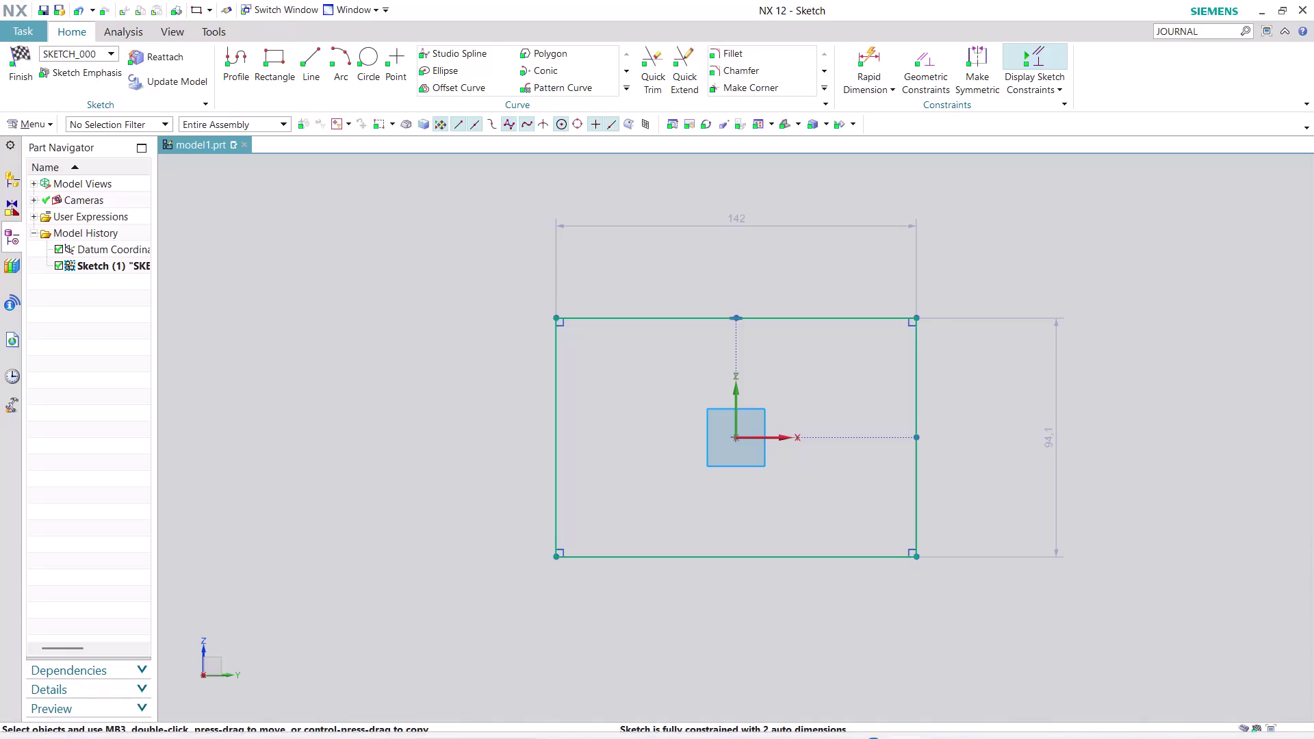
Change the rectangle's width dimension from 142 to 80 and its height to 60.
double_click(739, 219)
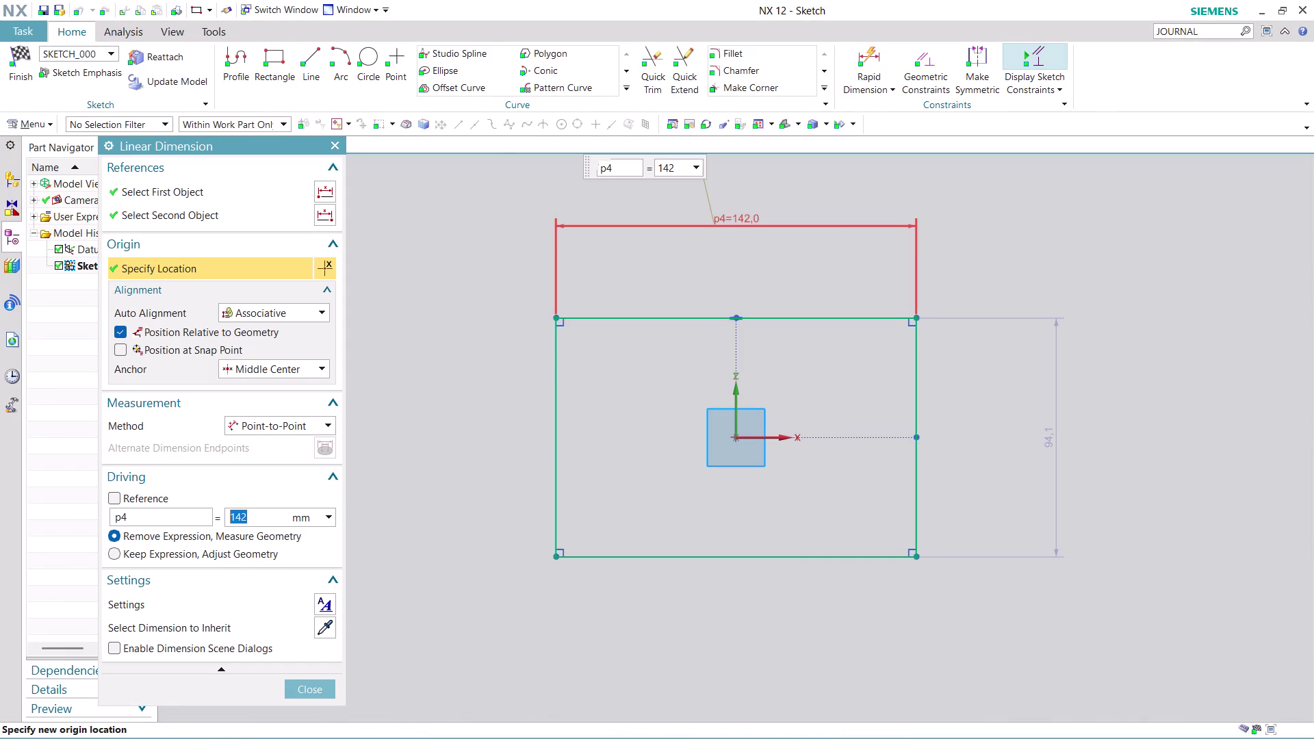
text(80)
key(Return)
double_click(978, 444)
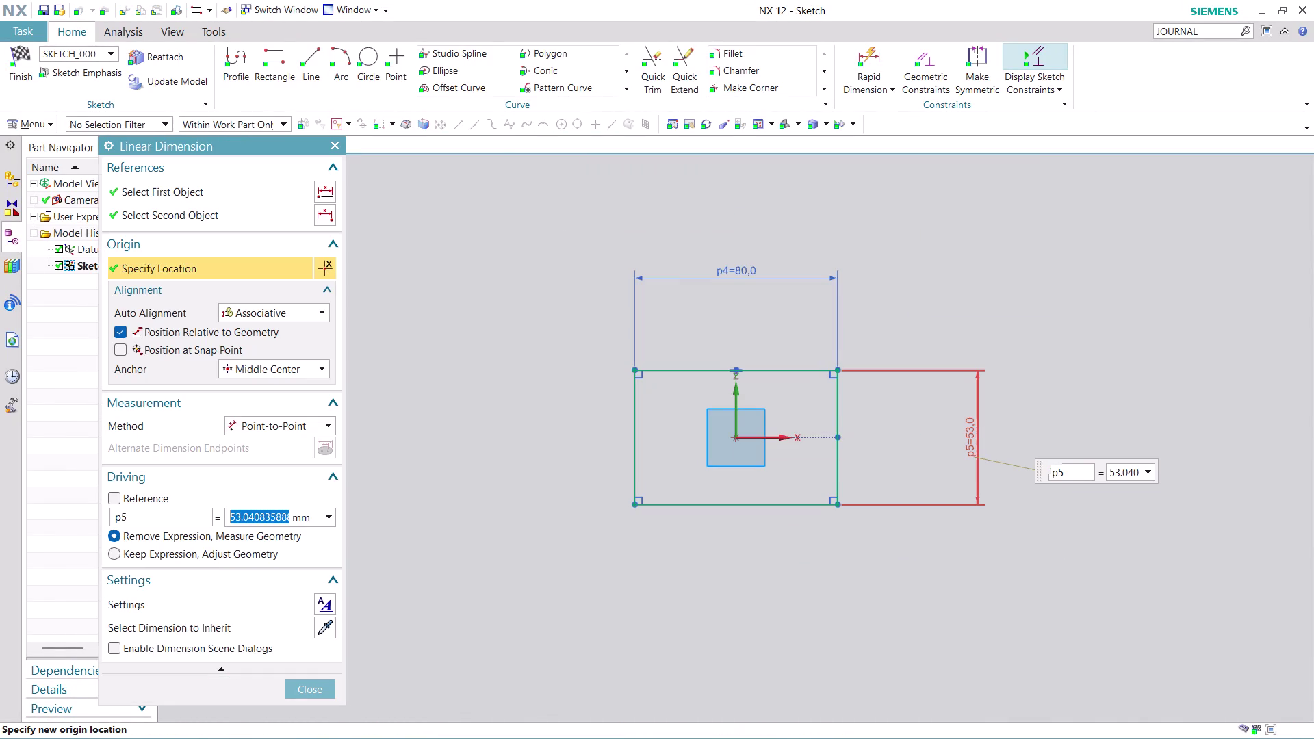
text(60)
key(Return)
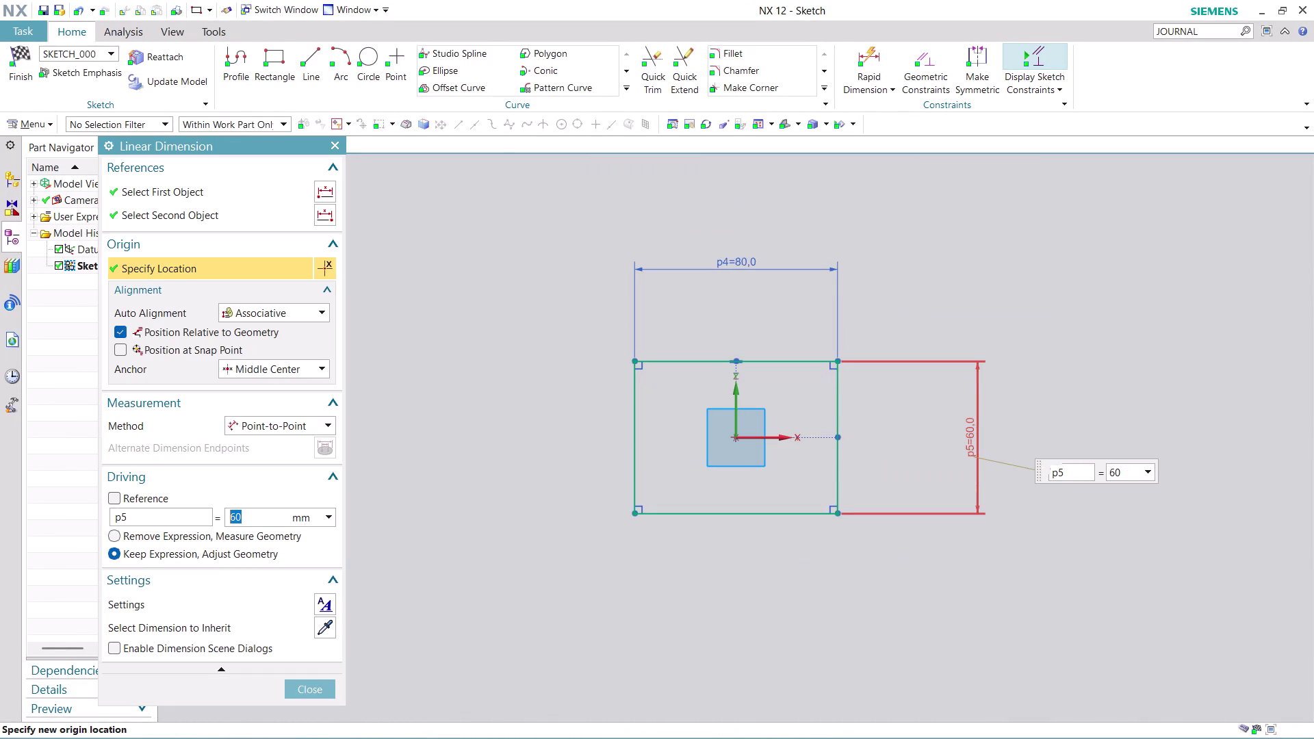
click(324, 692)
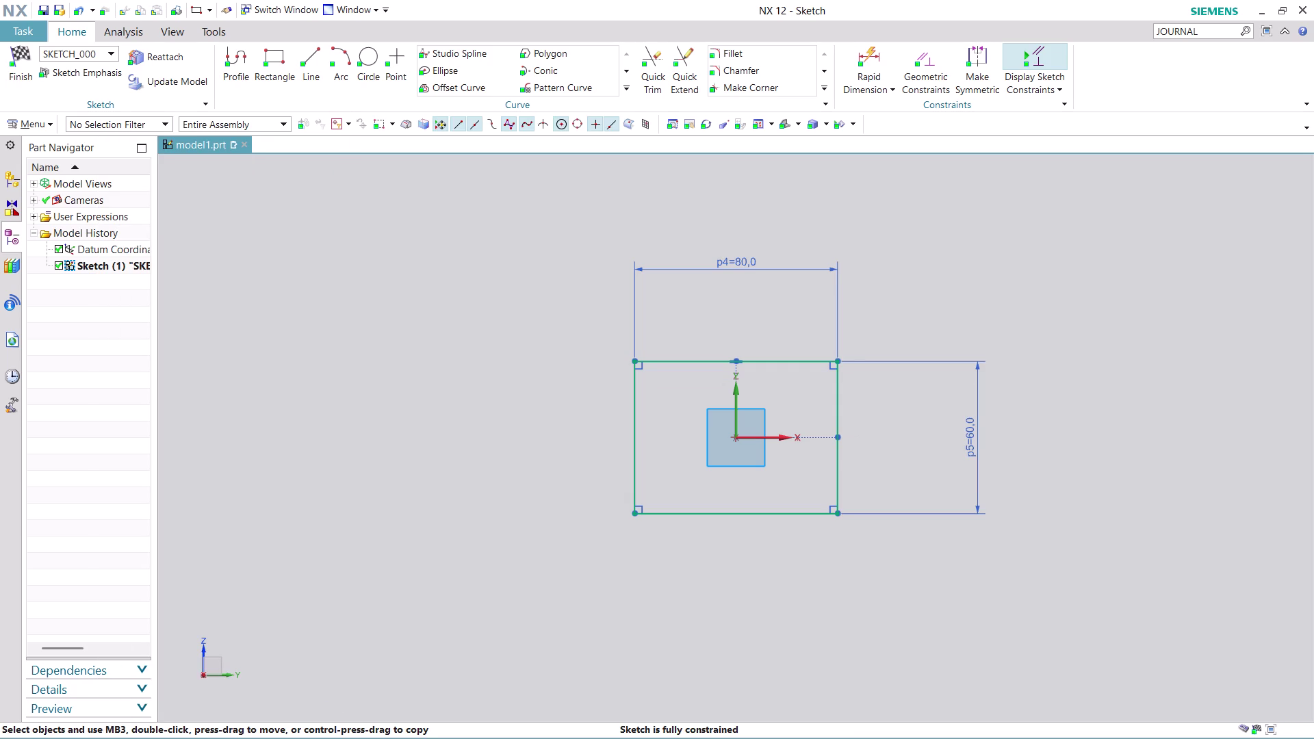
click(741, 56)
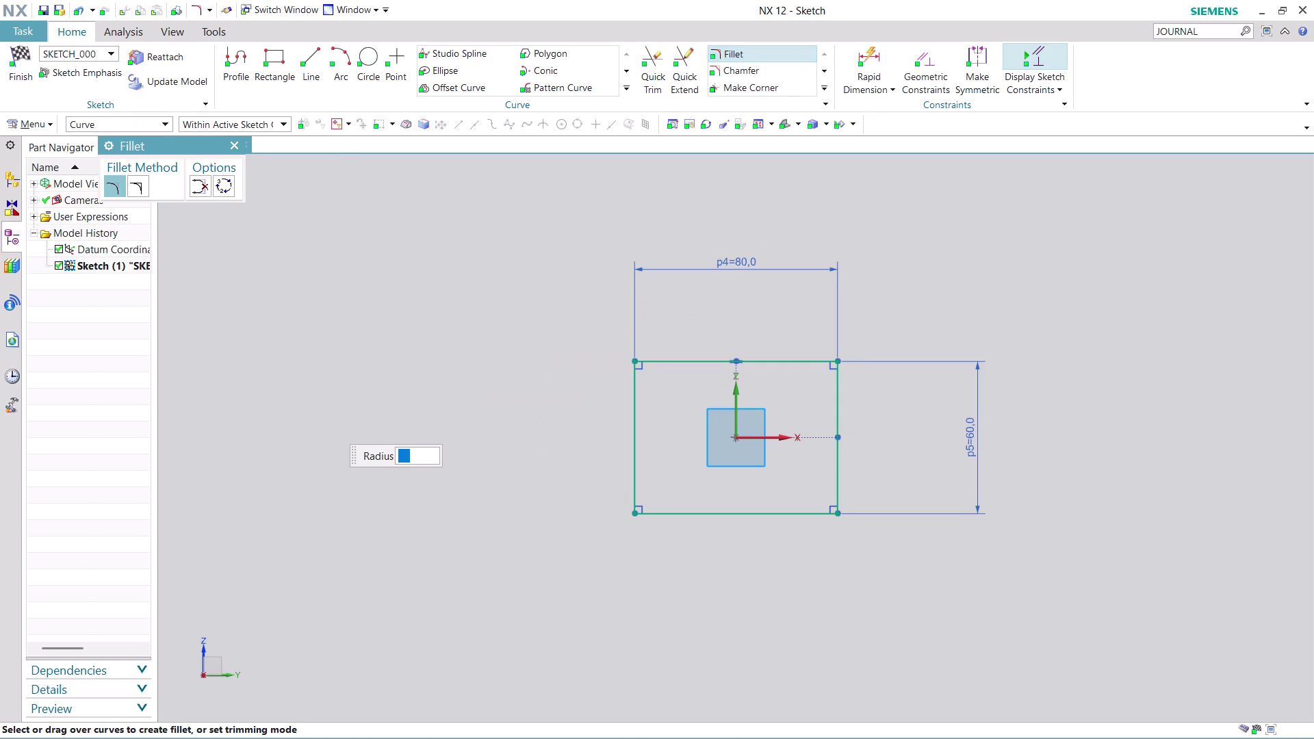
Fillet the four rectangle corners with radius 29 by picking adjacent edge pairs.
text(29)
key(Return)
click(675, 364)
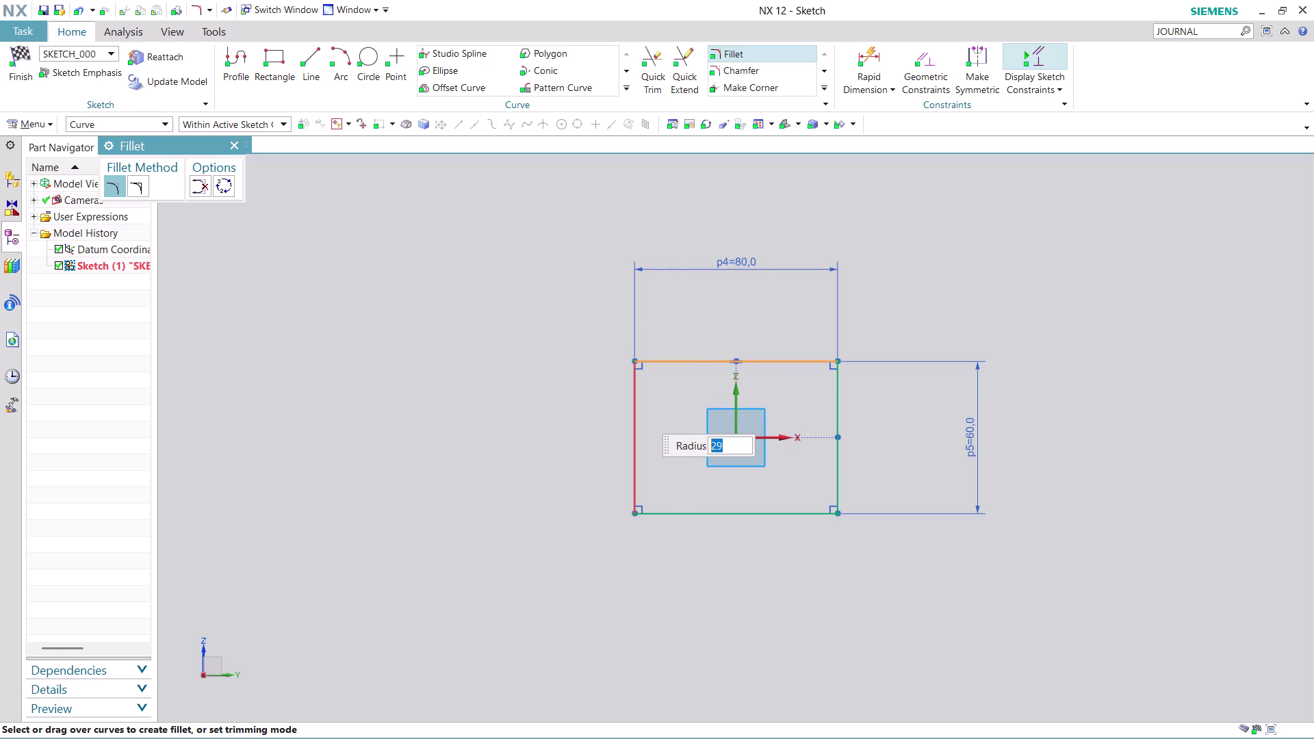
click(640, 412)
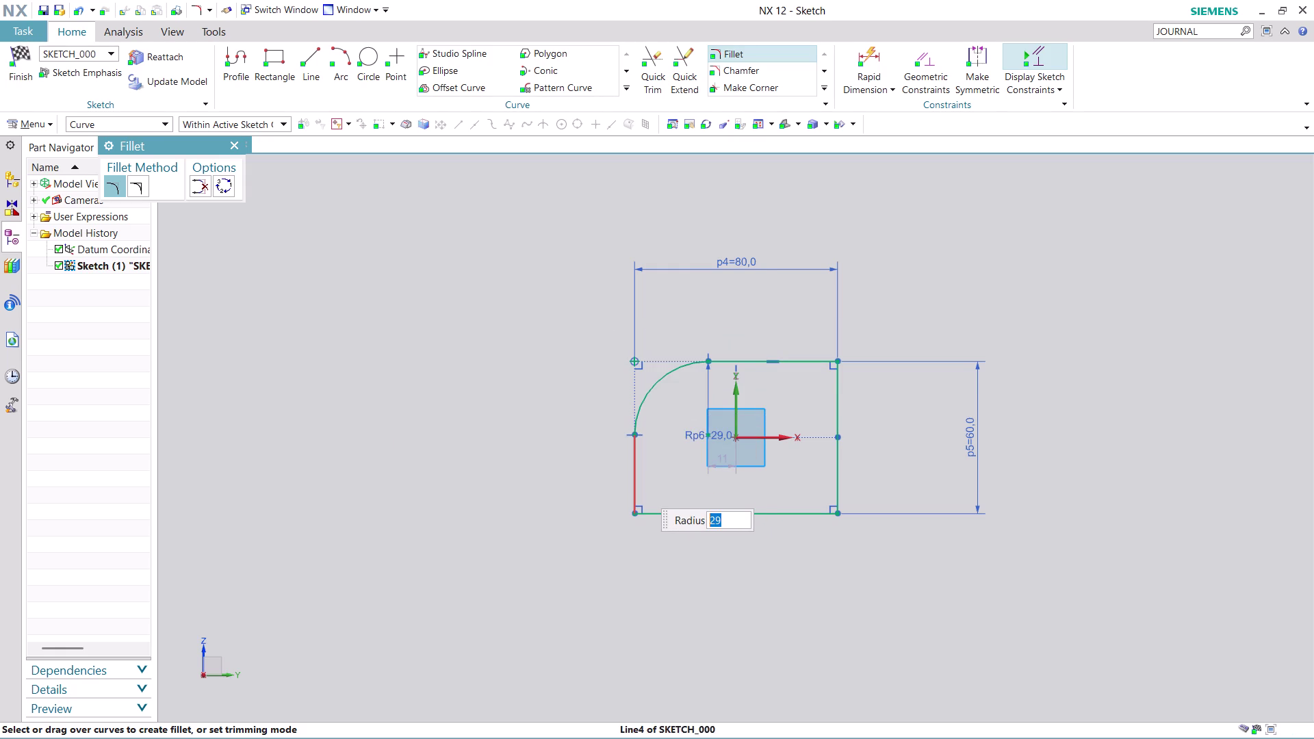
click(639, 486)
click(683, 512)
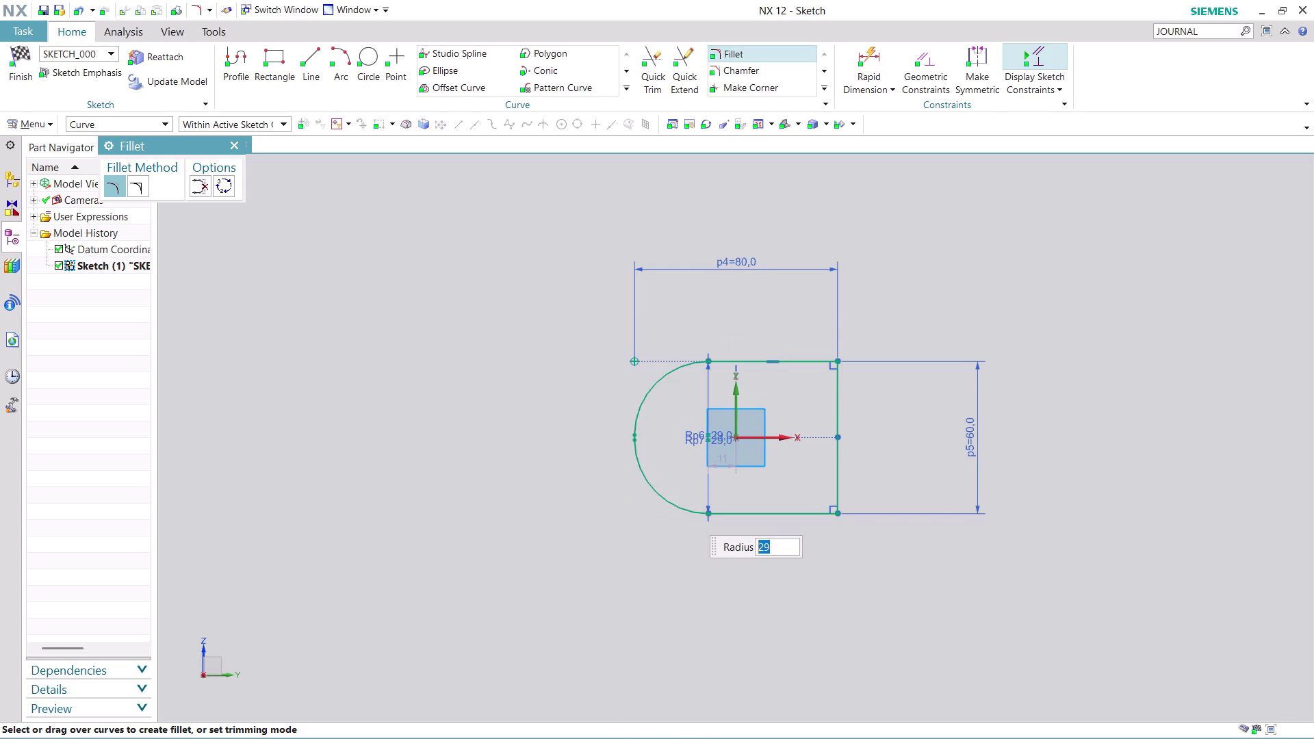
click(805, 521)
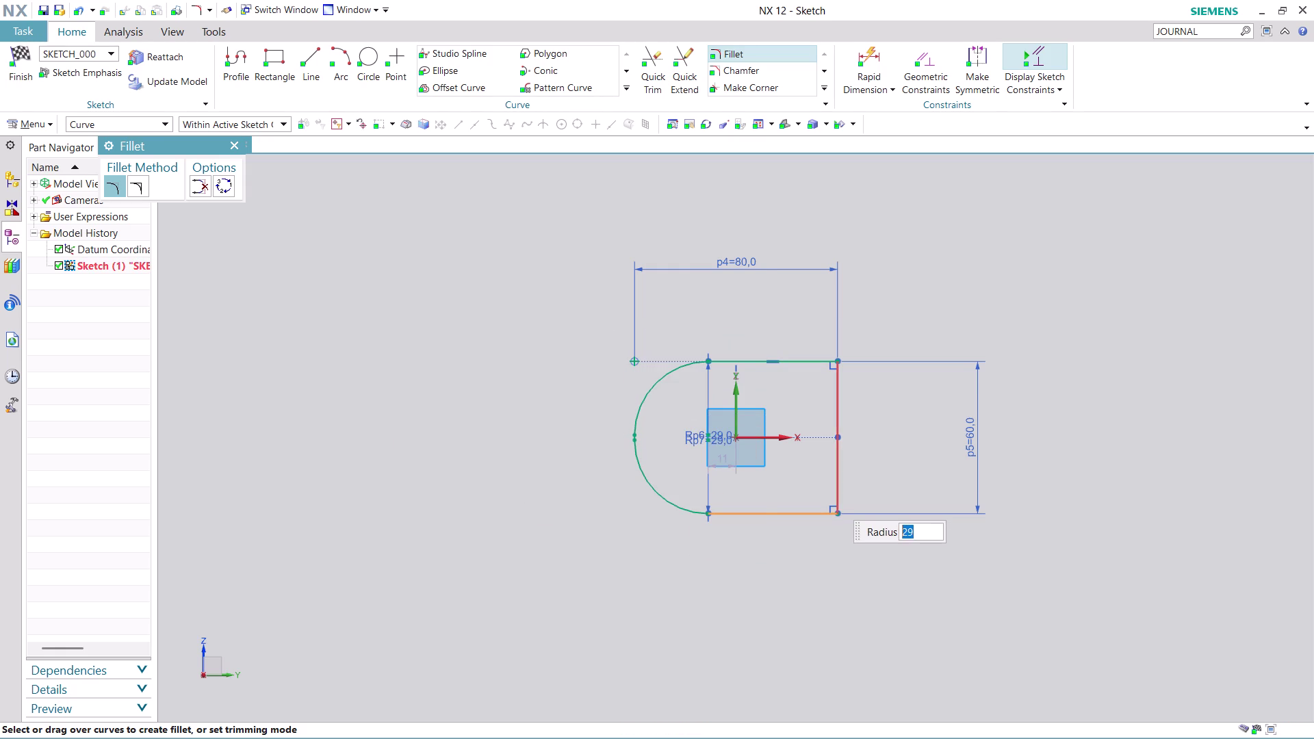
click(838, 489)
click(805, 363)
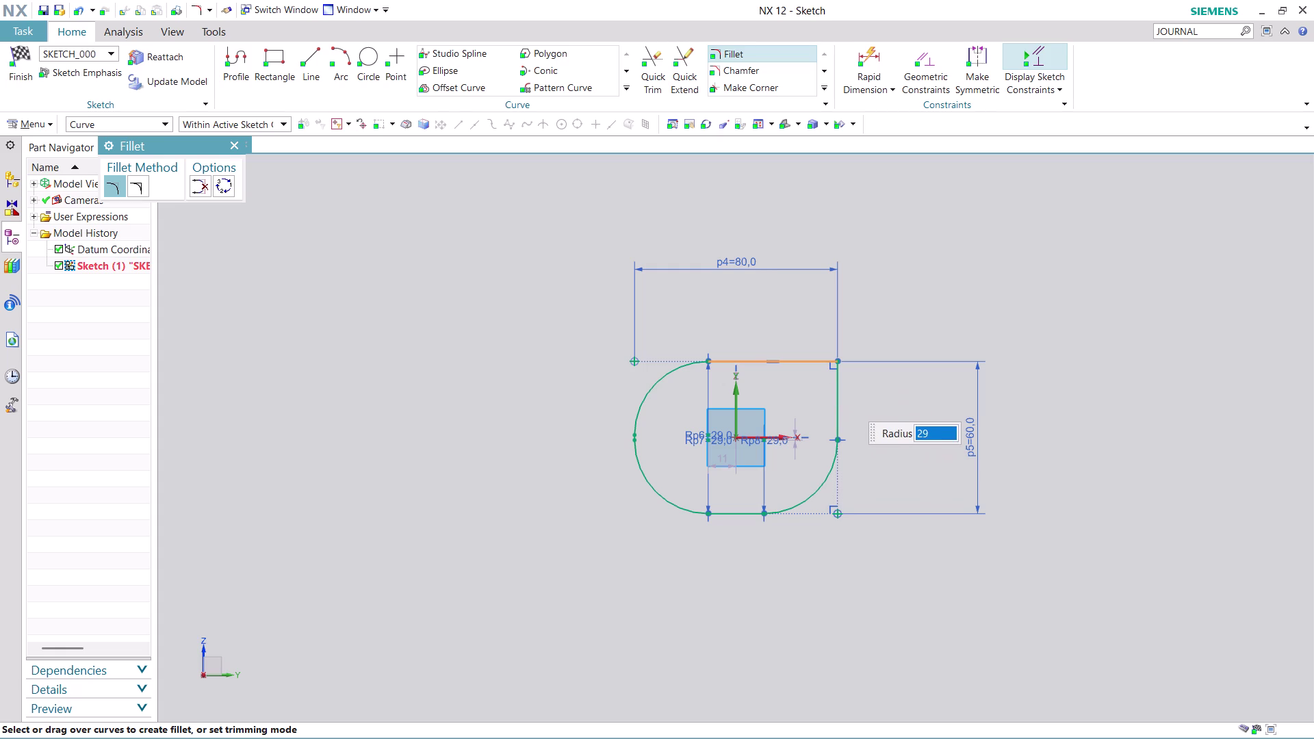
click(841, 400)
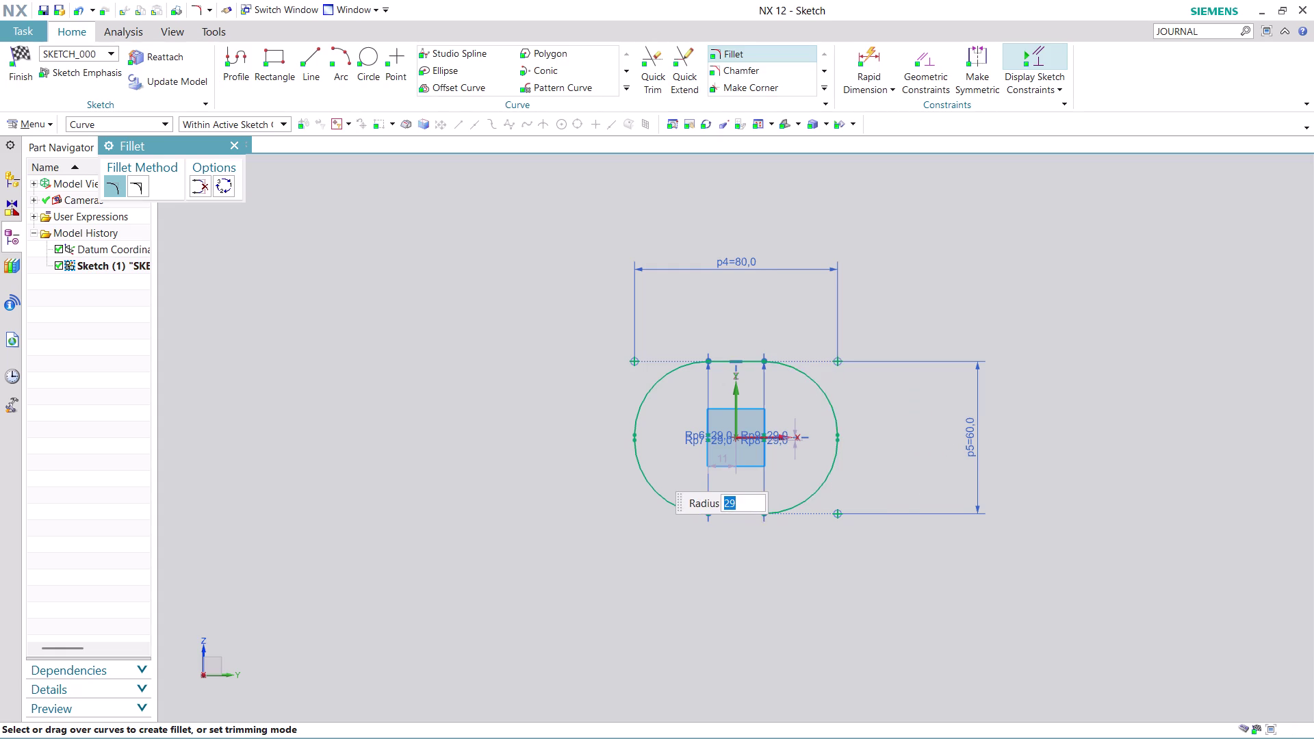
Exit the fillet tool and zoom around to inspect the slot shape.
scroll(up, 3)
scroll(up, 3)
scroll(up, 3)
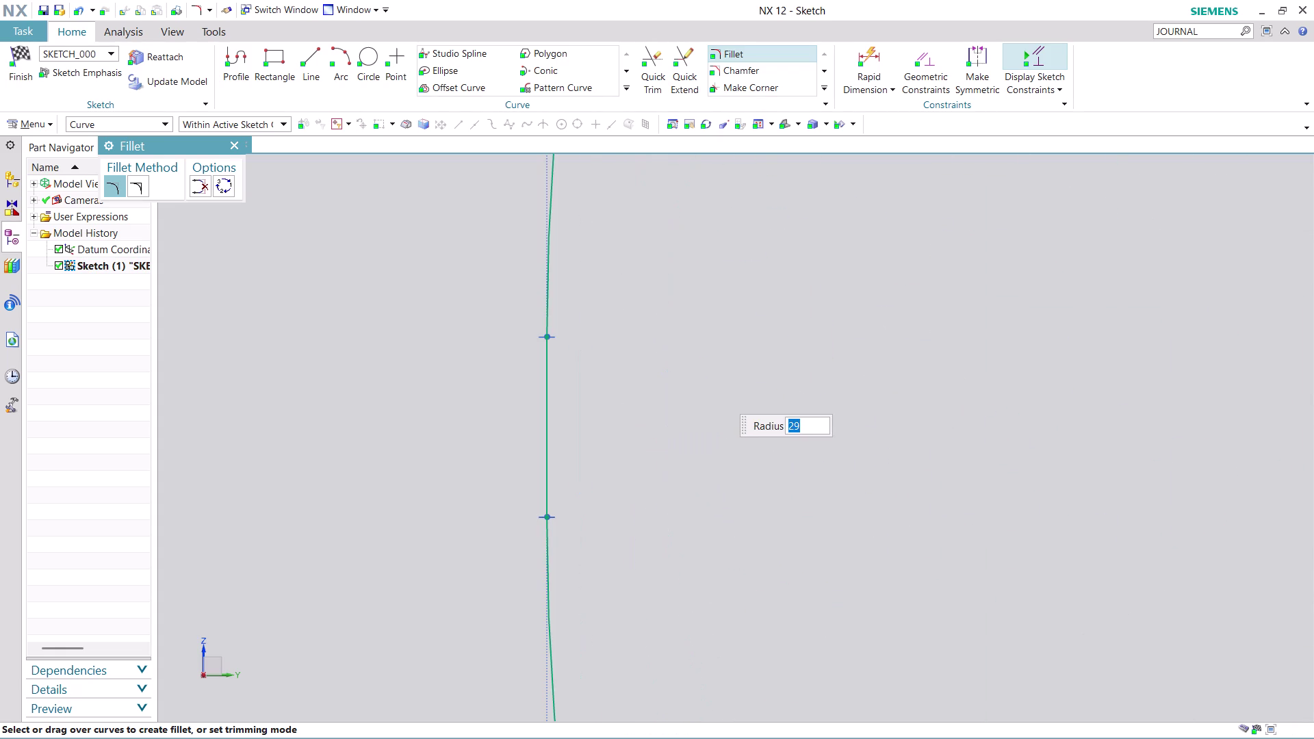
key(Escape)
scroll(up, 3)
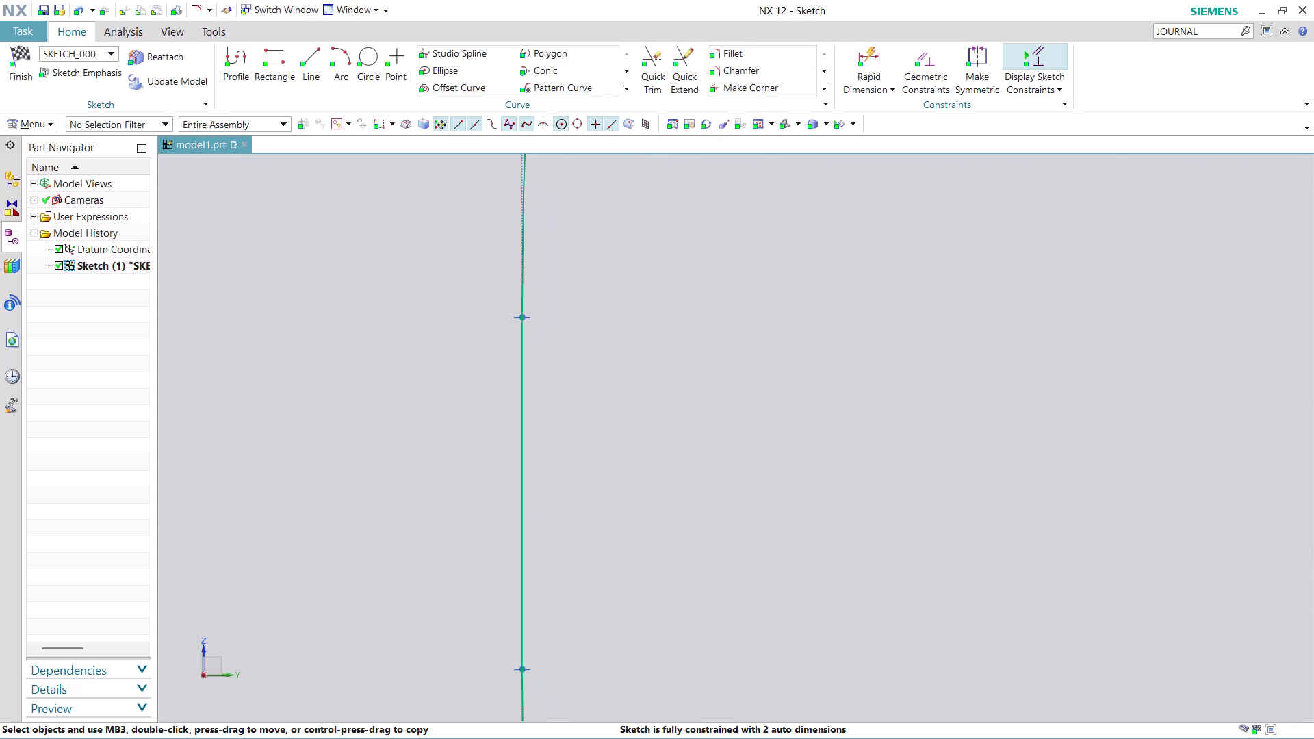
scroll(up, 3)
scroll(up, 3)
scroll(down, 3)
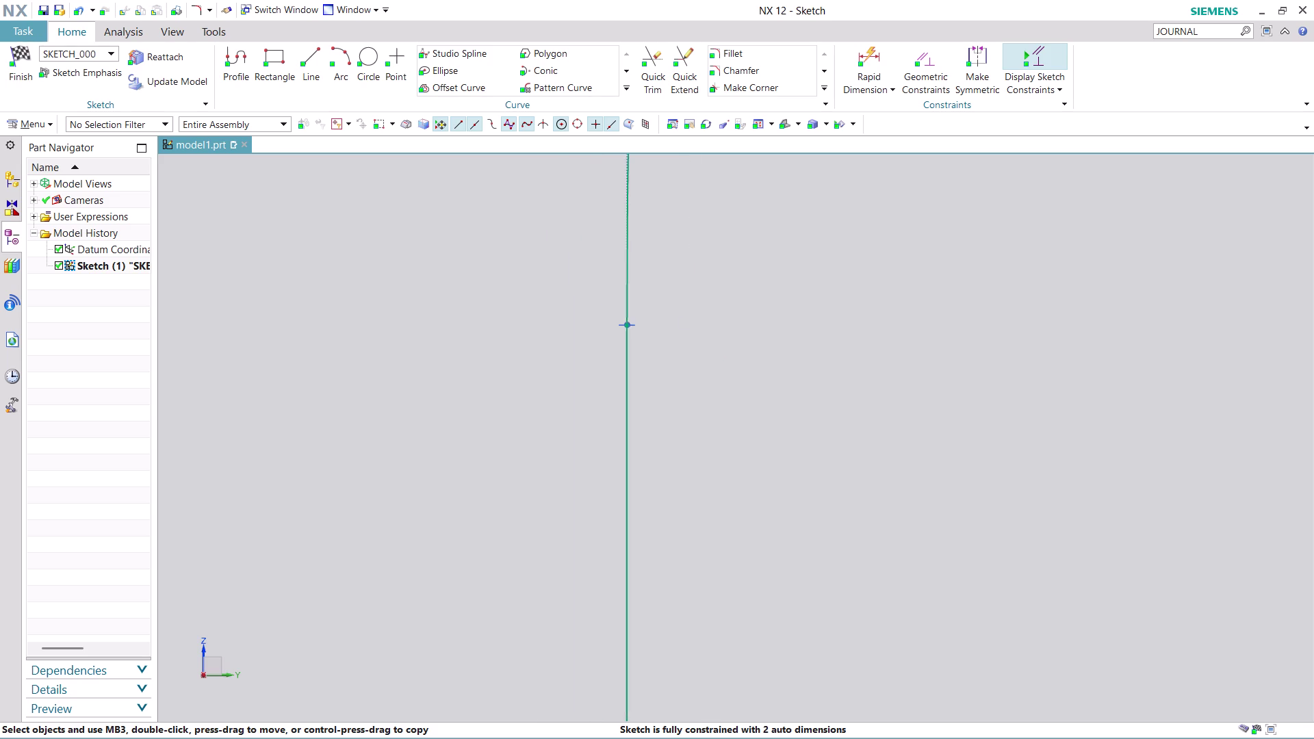
scroll(down, 3)
scroll(down, 3)
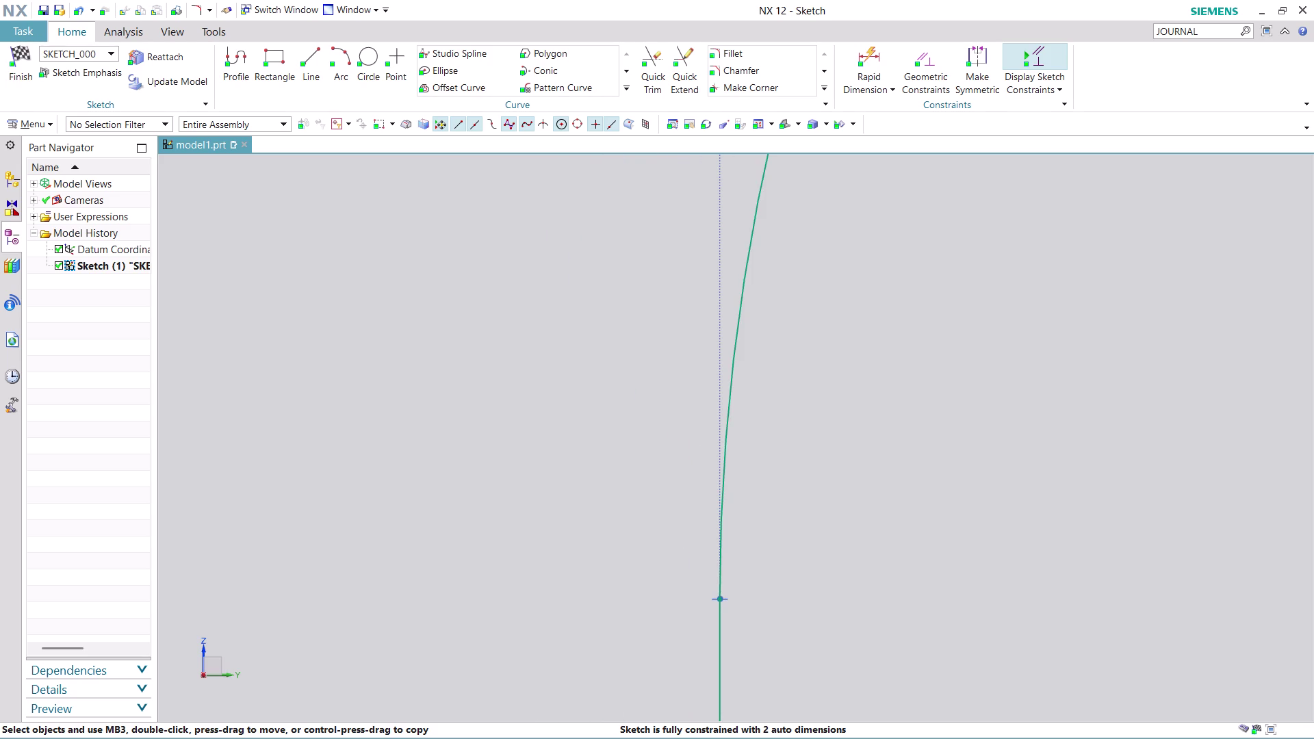
scroll(down, 3)
scroll(down, 3)
scroll(up, 3)
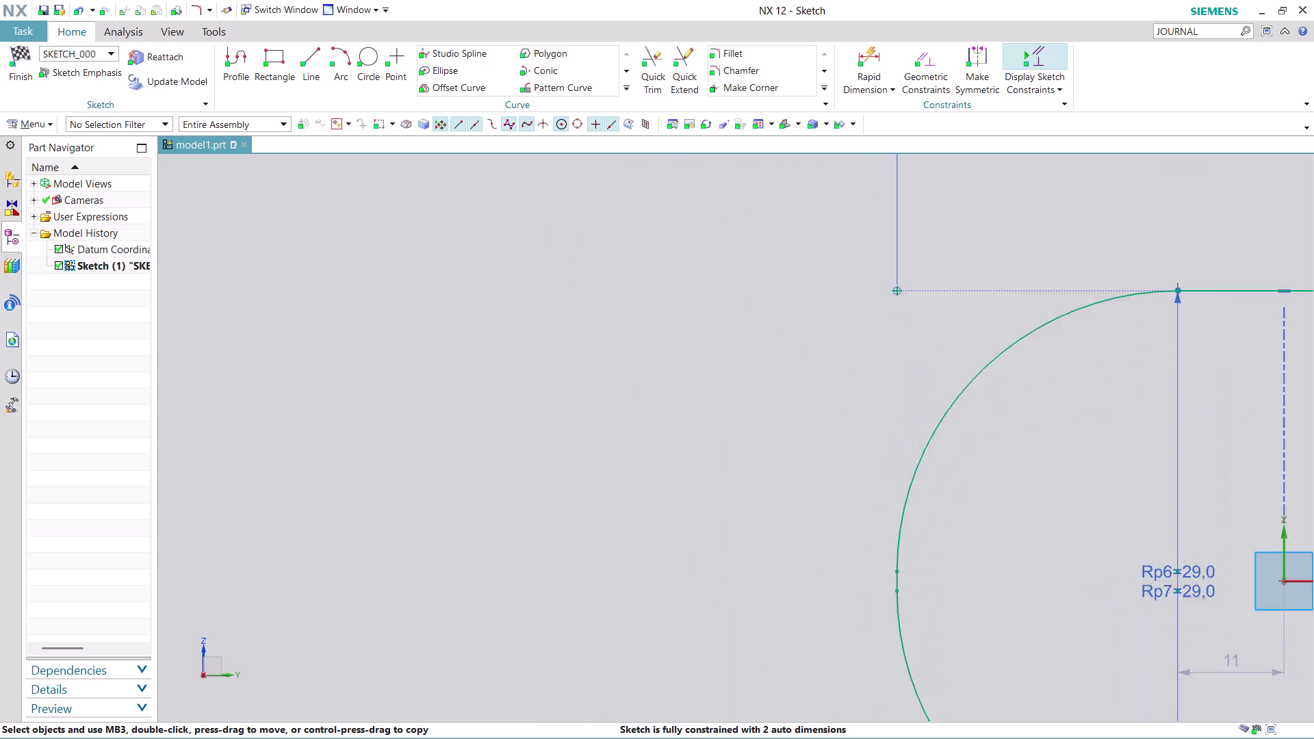
scroll(up, 3)
scroll(up, 3)
scroll(up, 3)
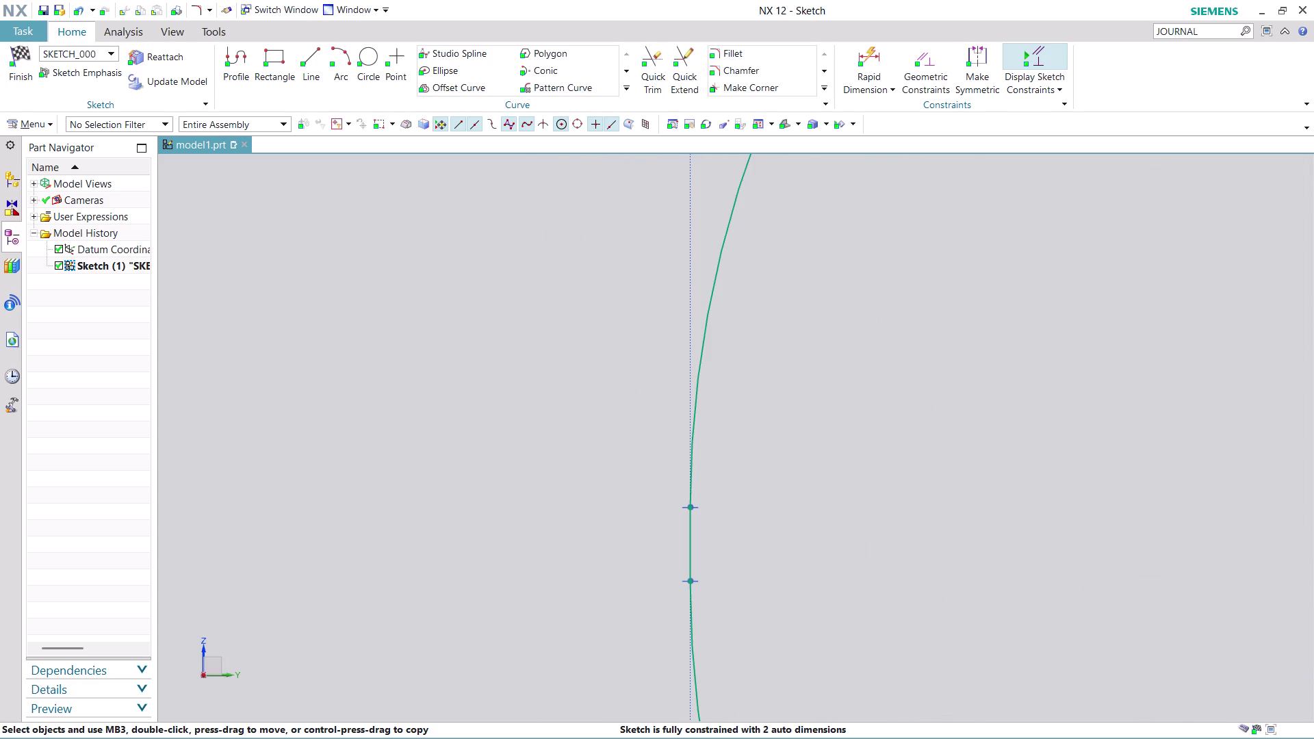
Make the short straight edges tangent to their neighbouring arcs, dismissing duplicate-constraint messages.
click(914, 60)
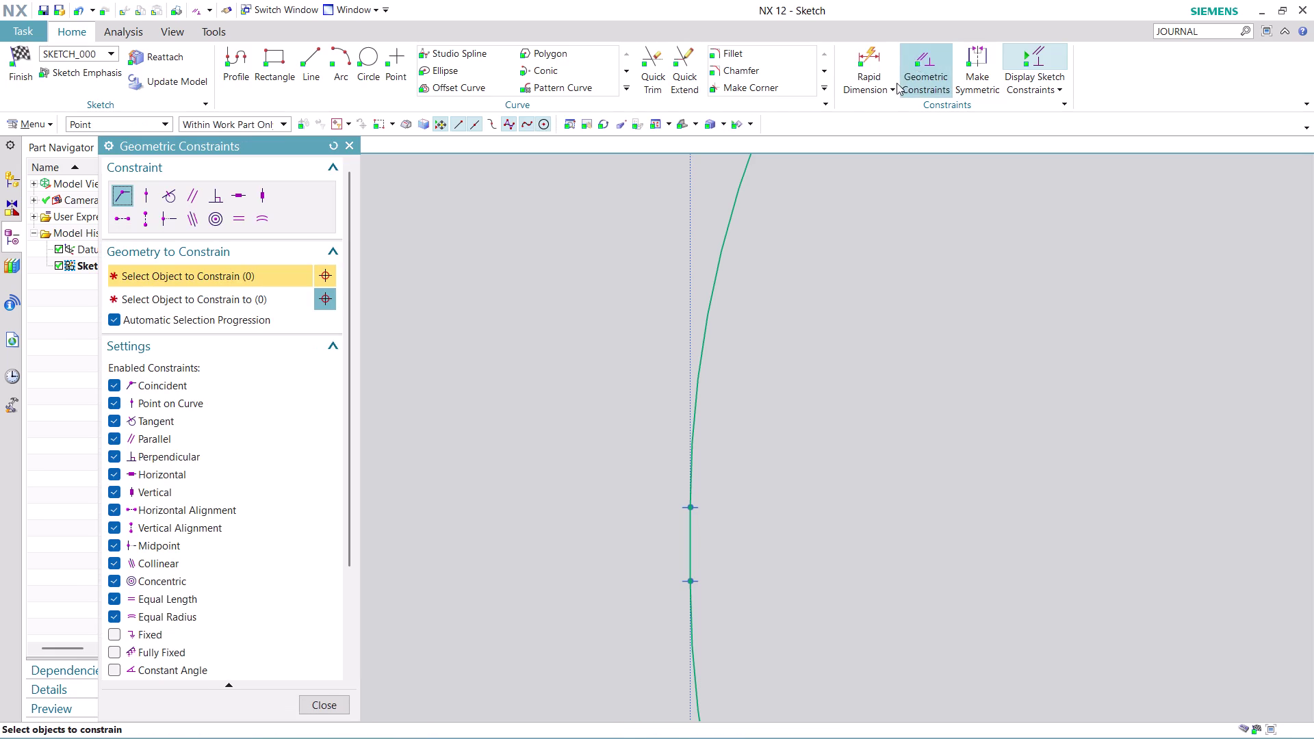
click(167, 197)
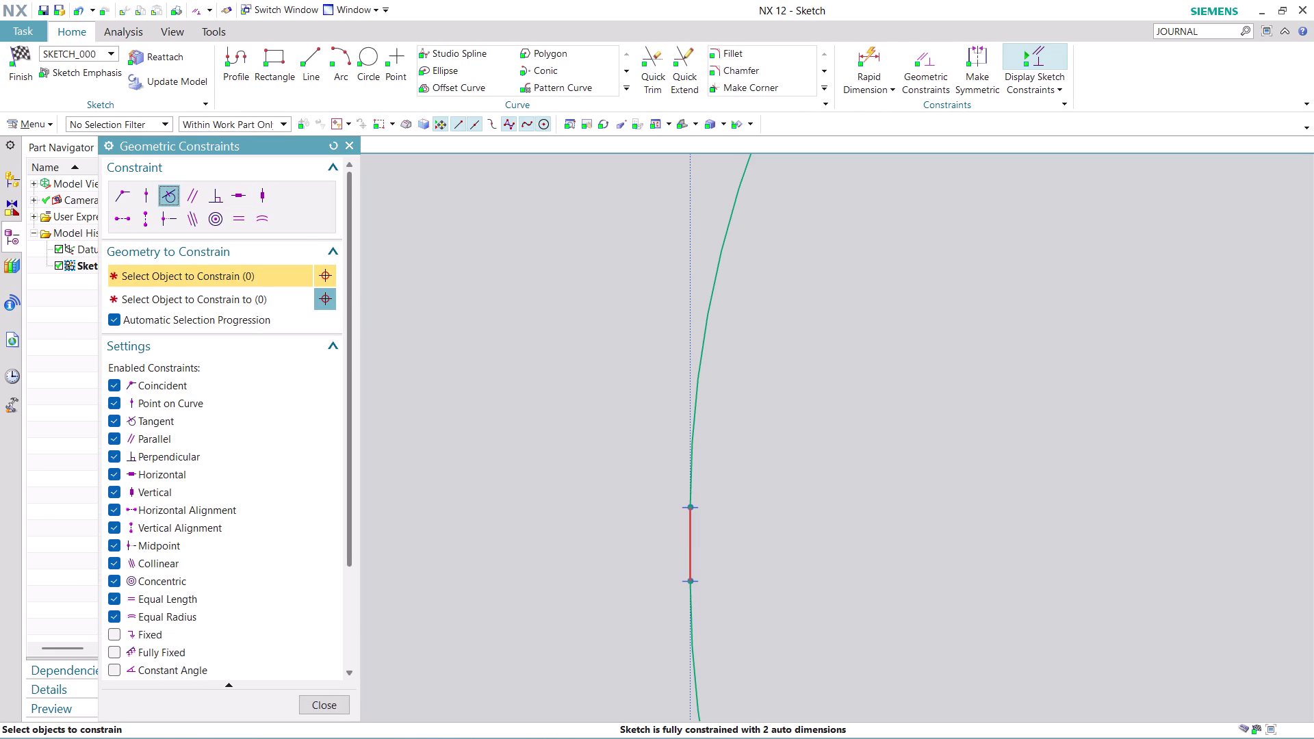
click(694, 542)
click(689, 438)
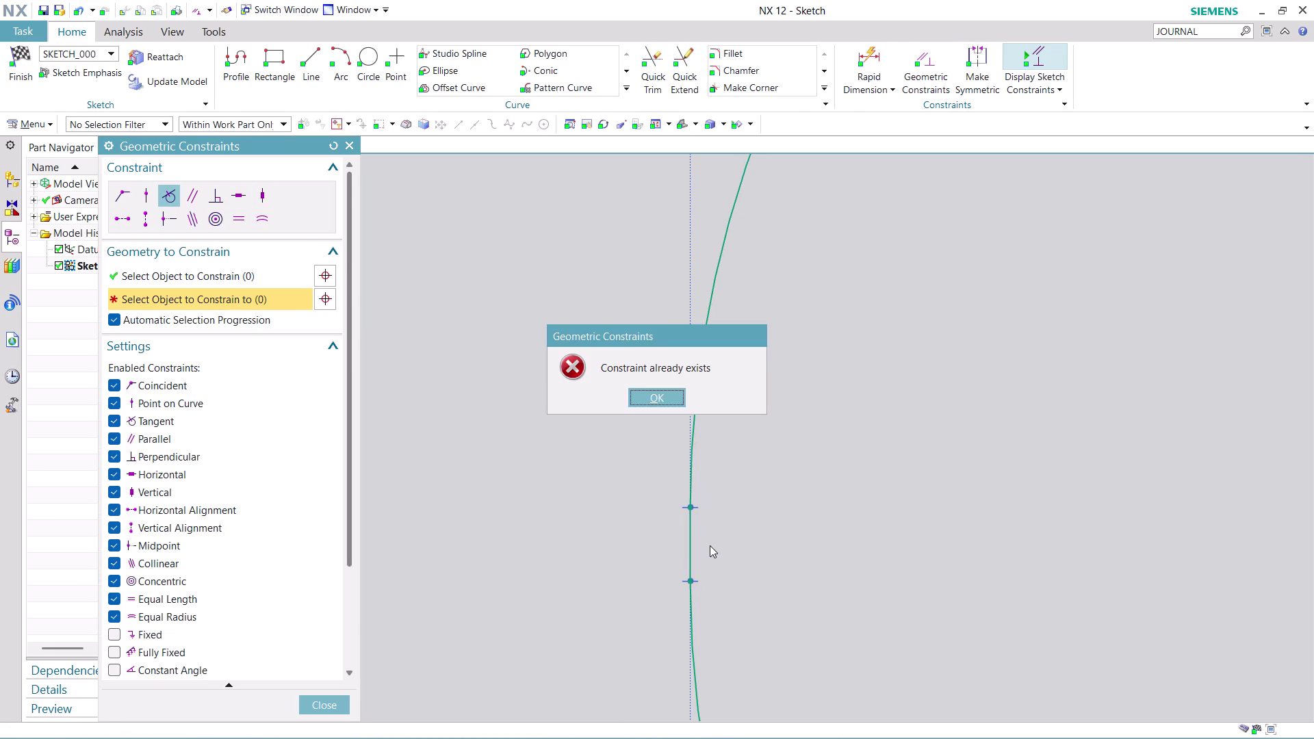
click(662, 406)
click(688, 630)
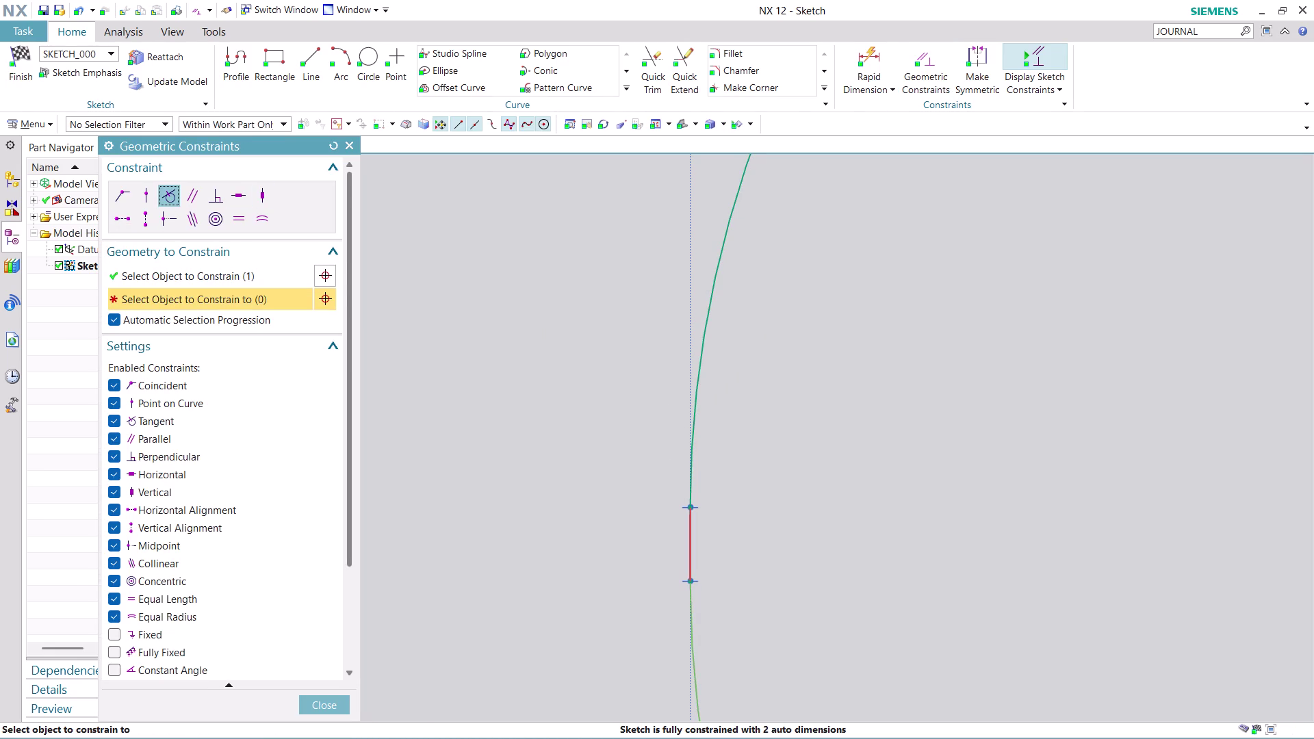
click(688, 559)
click(661, 401)
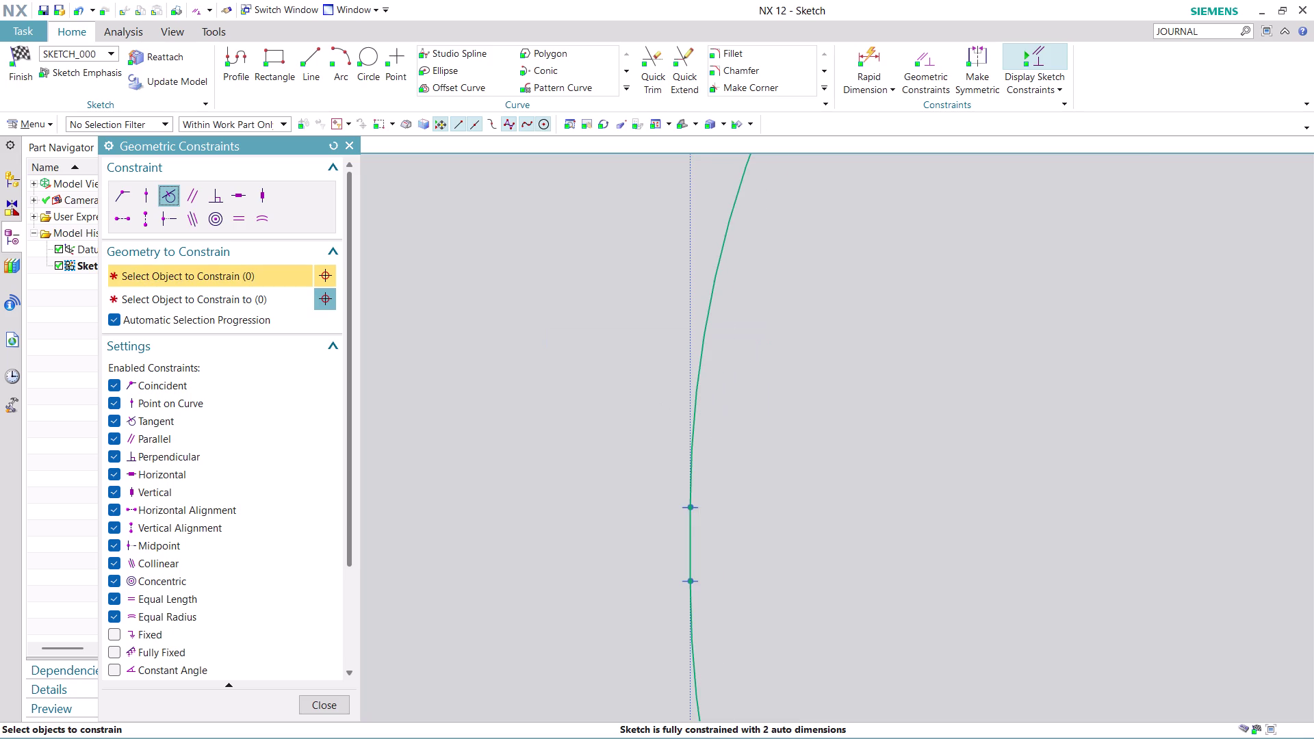
Constrain the bottom straight edge tangent to its adjacent arcs.
scroll(down, 3)
scroll(up, 3)
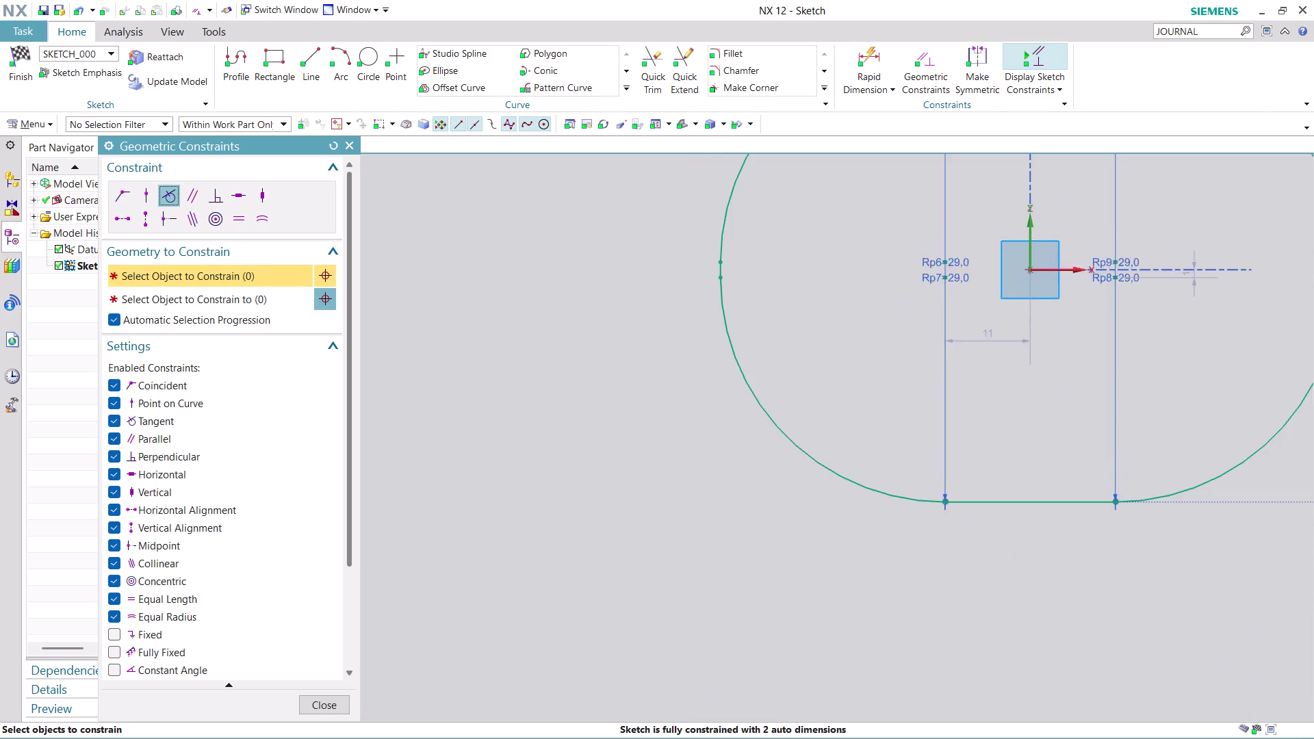
scroll(up, 3)
click(901, 475)
click(1062, 481)
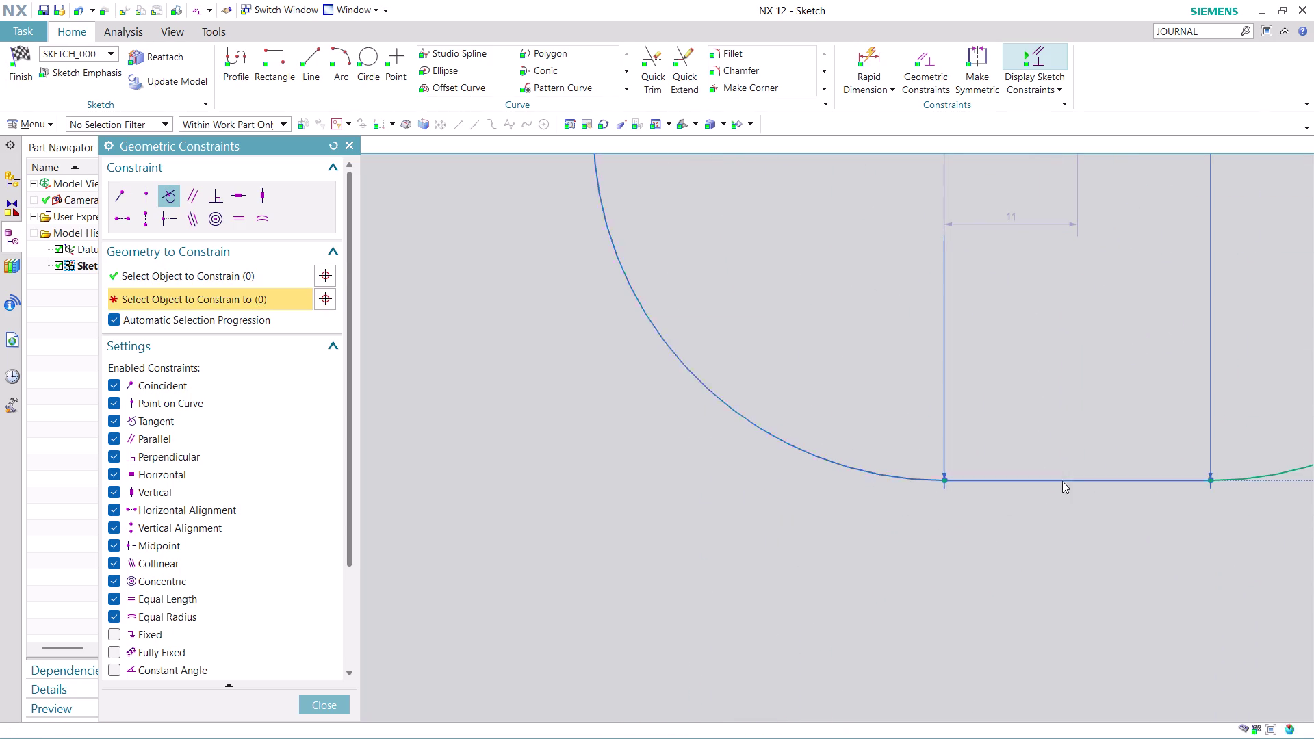
click(668, 392)
scroll(down, 3)
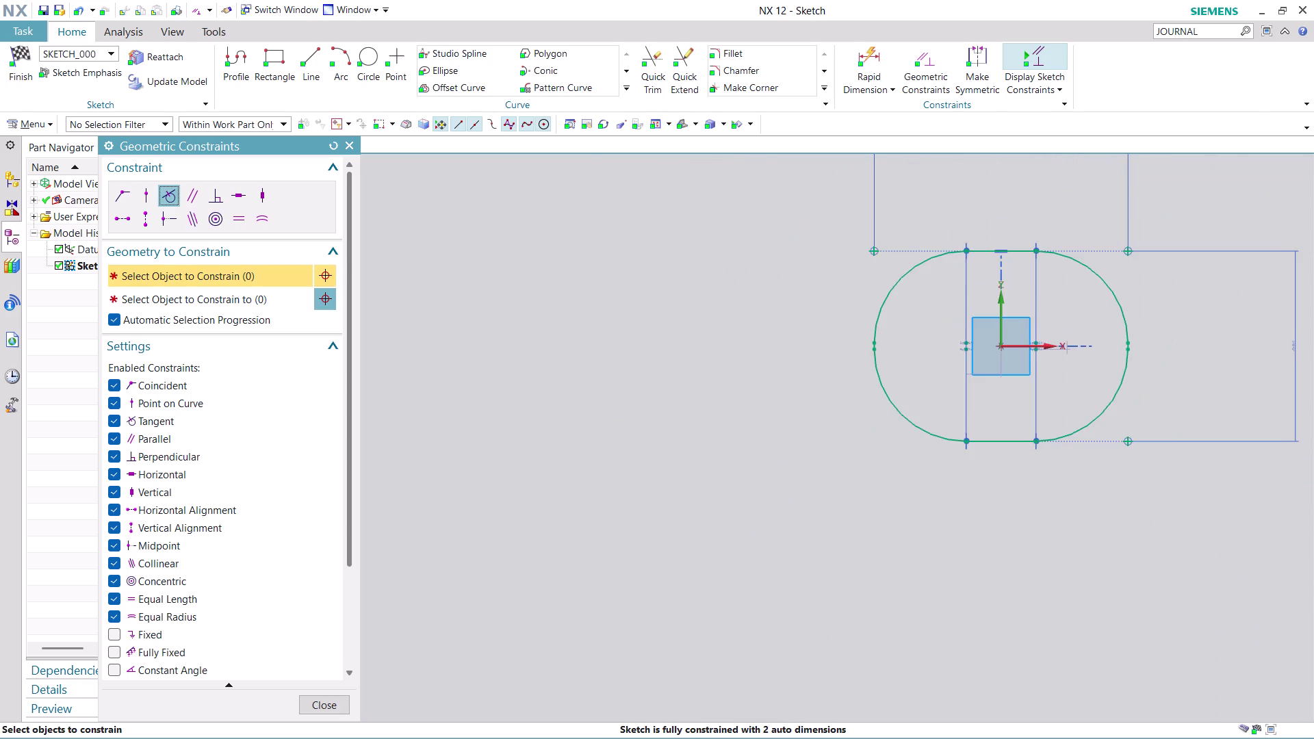
scroll(up, 3)
click(1034, 425)
click(897, 453)
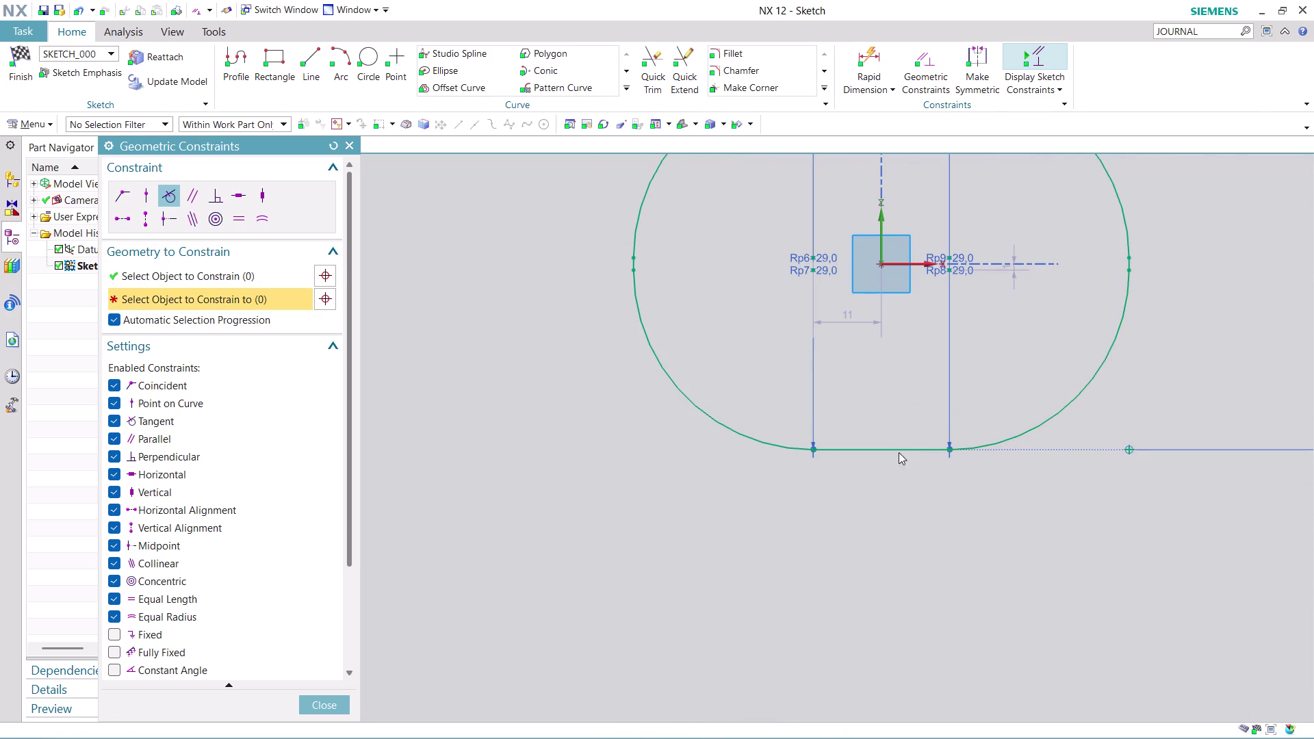
scroll(down, 3)
click(669, 397)
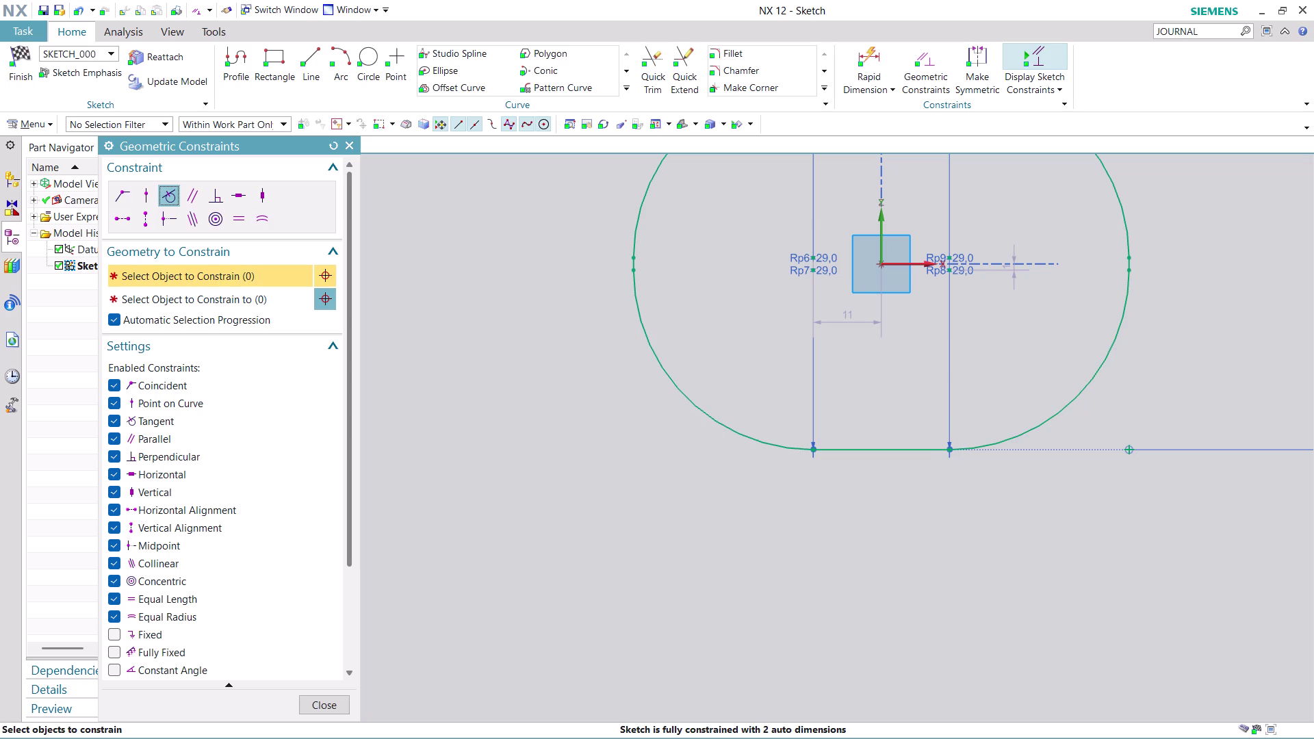
Constrain the short right edge tangent to the right arc, then recenter the slot in view.
scroll(up, 3)
click(1109, 297)
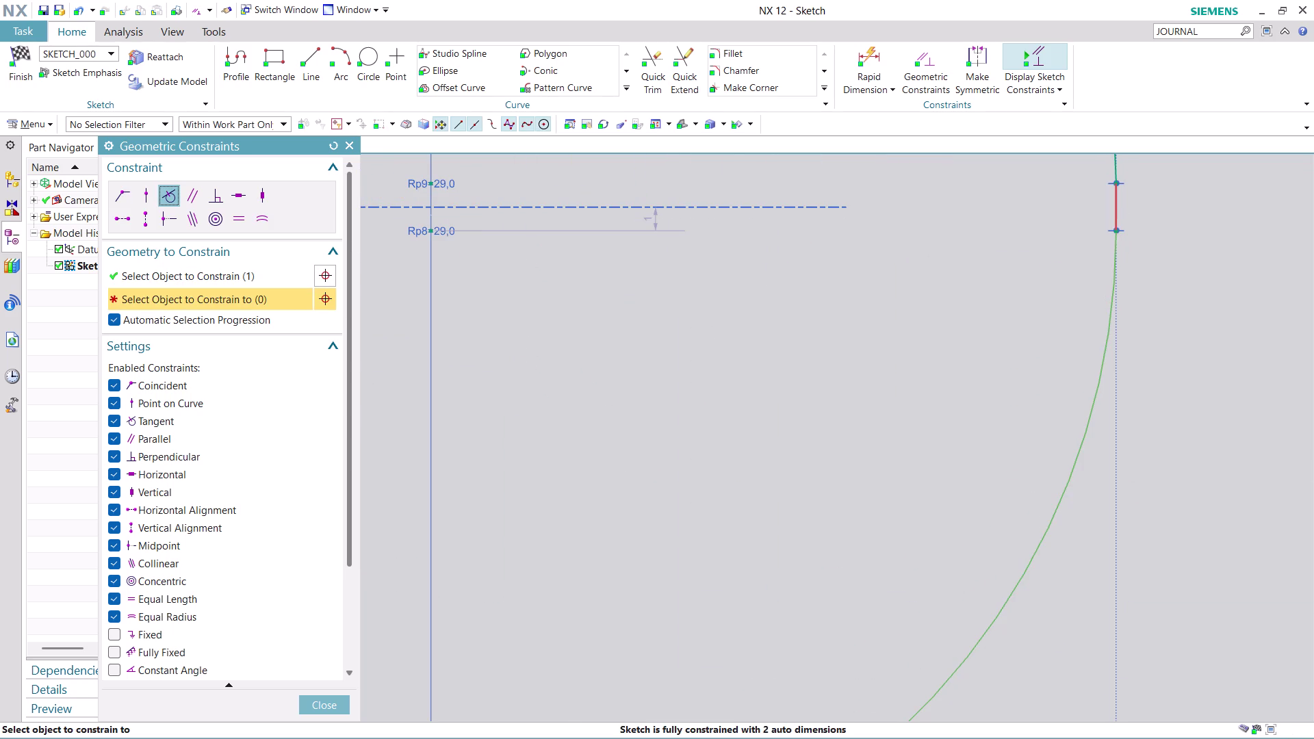
click(1114, 213)
click(675, 397)
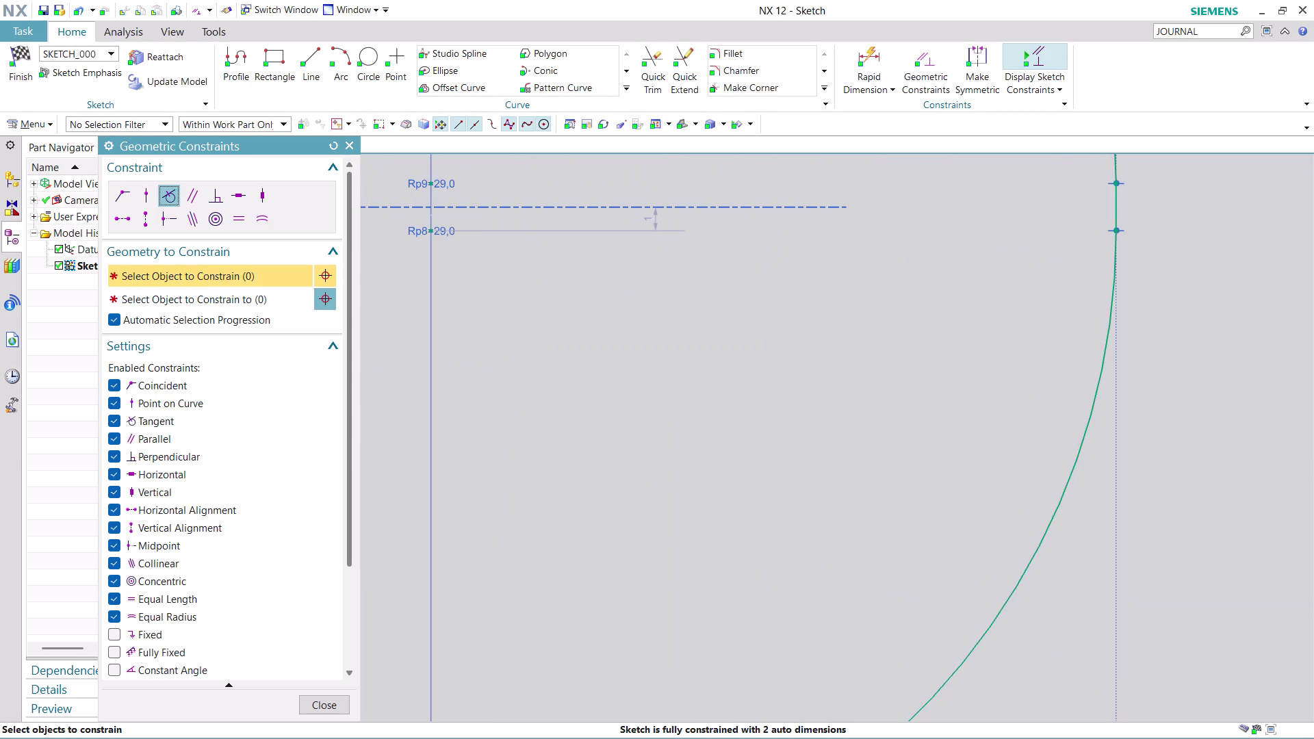
scroll(down, 3)
scroll(down, 3)
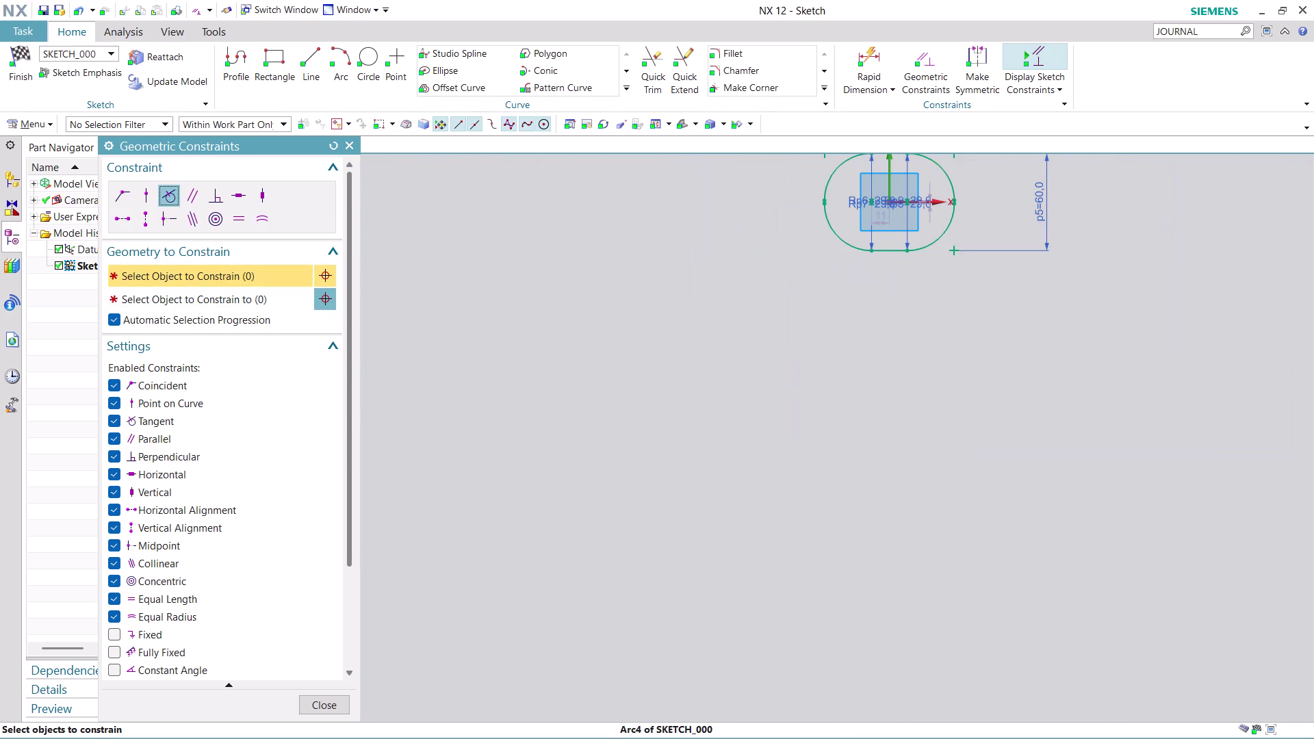
middle_drag(1204, 290, 1129, 475)
scroll(up, 3)
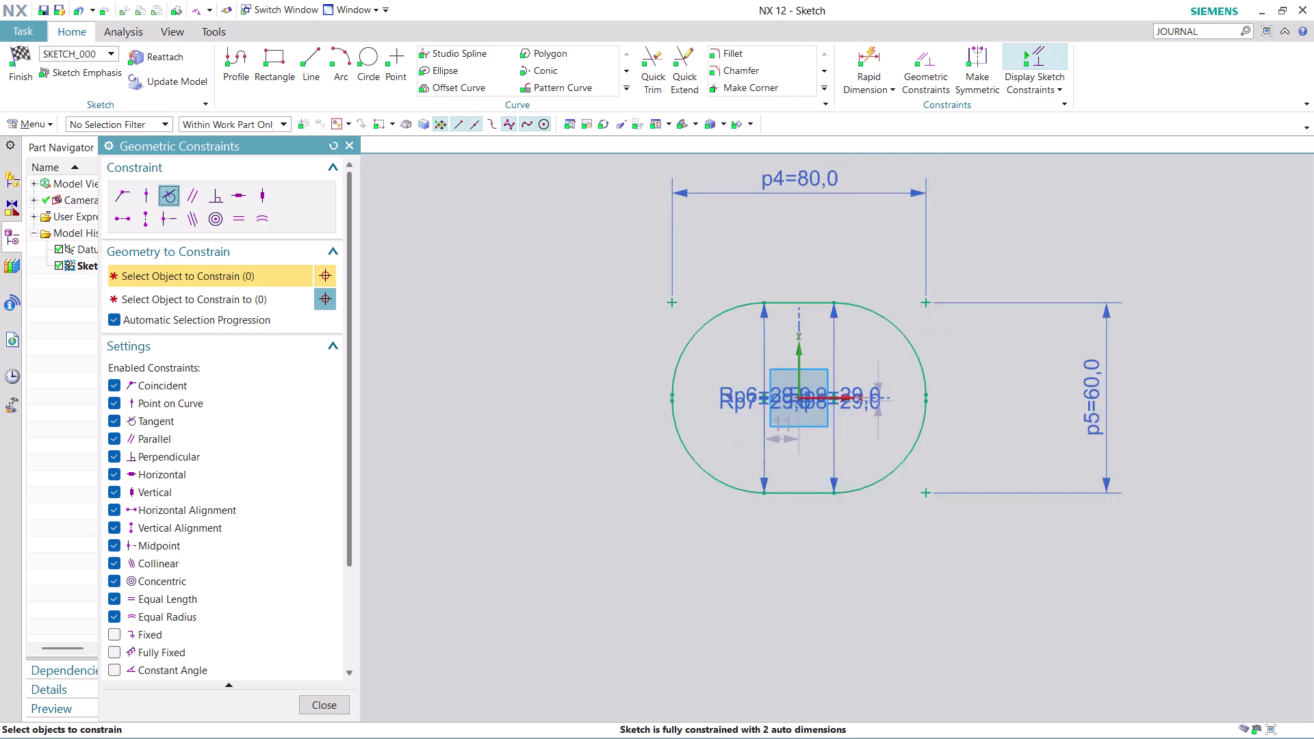
scroll(up, 3)
Add a final constraint between two curves, close Geometric Constraints, and finish the sketch.
click(792, 283)
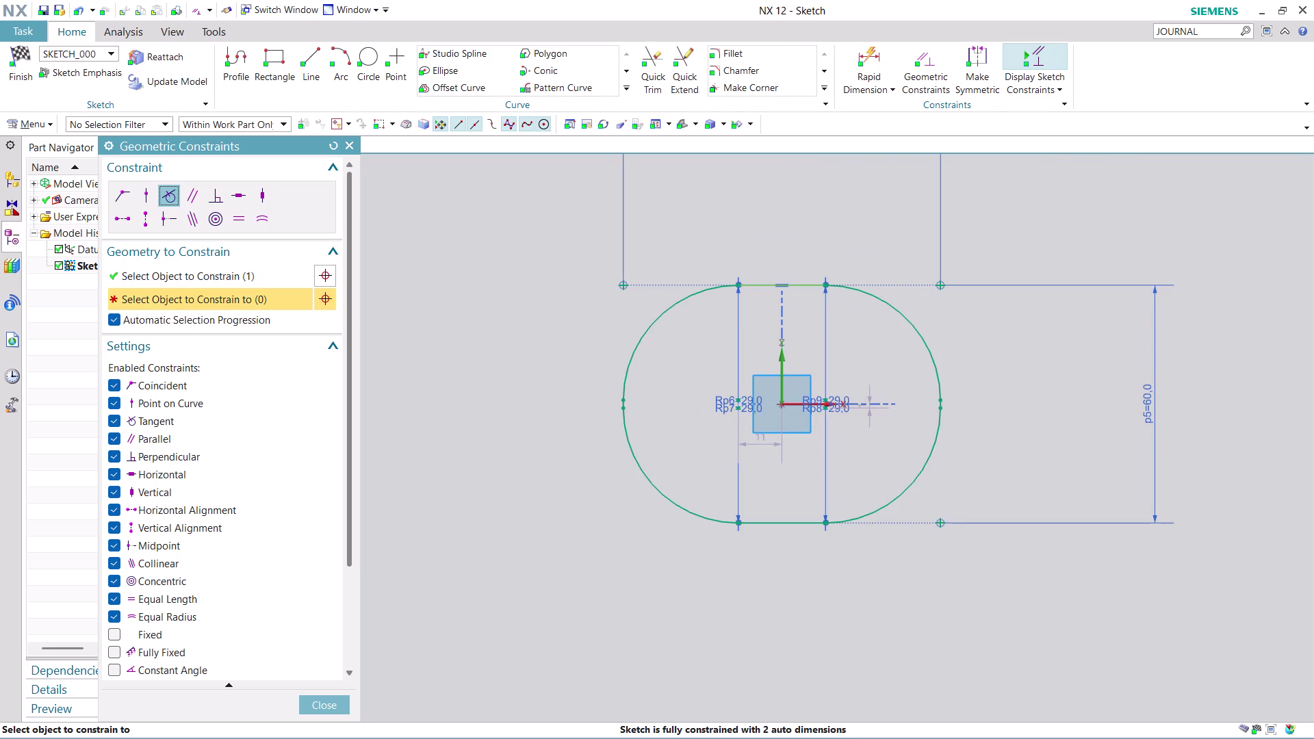
click(912, 326)
click(651, 397)
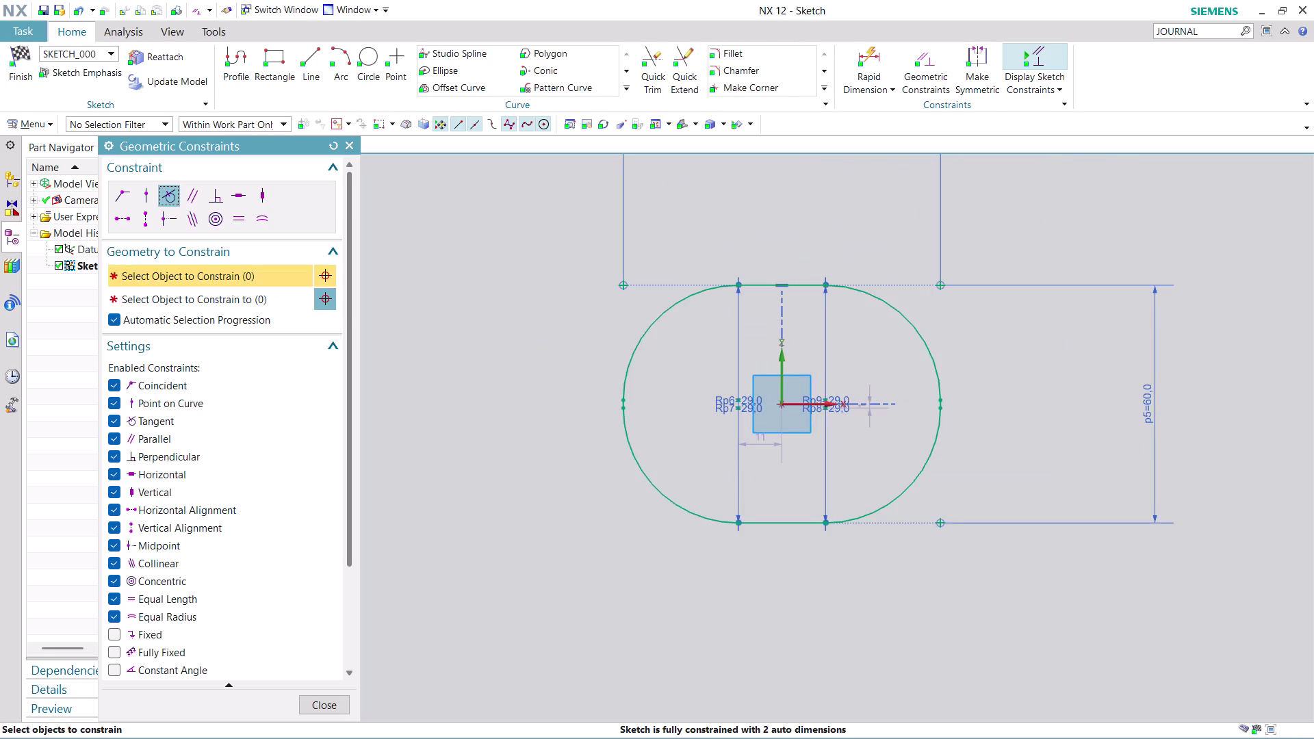
click(686, 304)
click(816, 282)
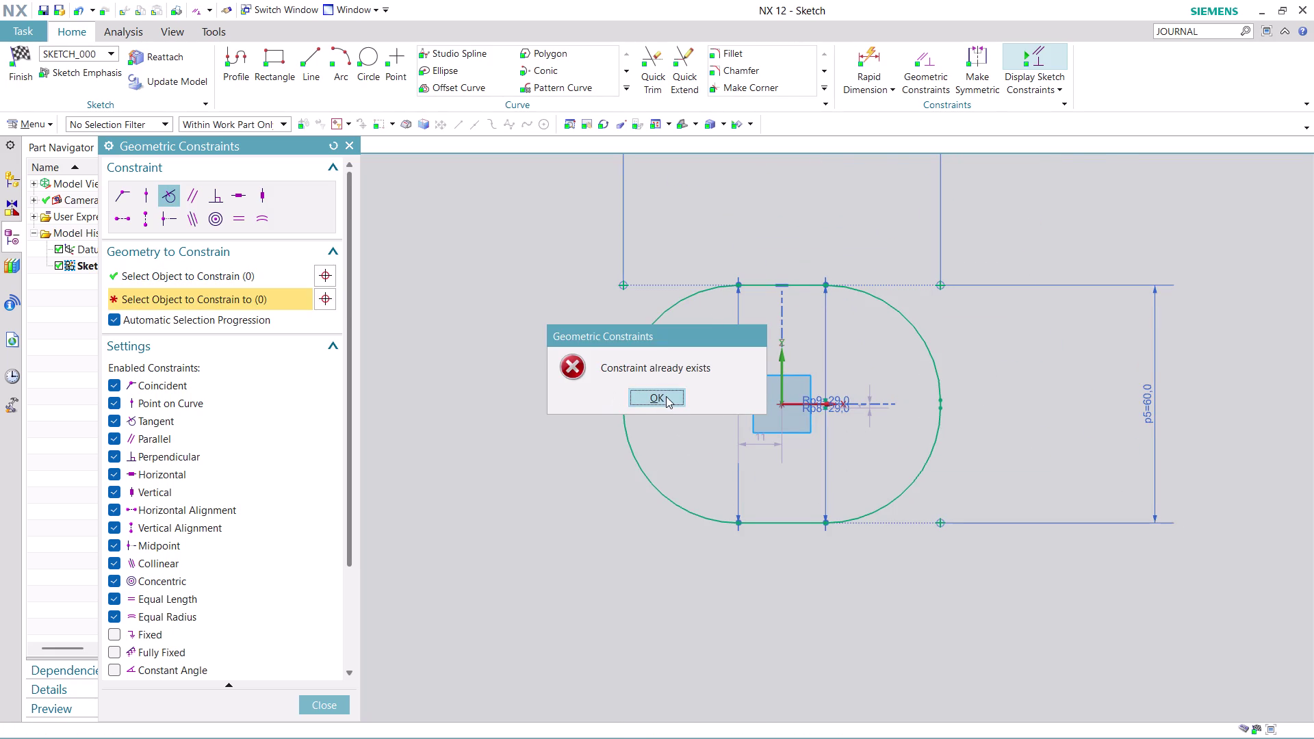
click(666, 396)
click(313, 703)
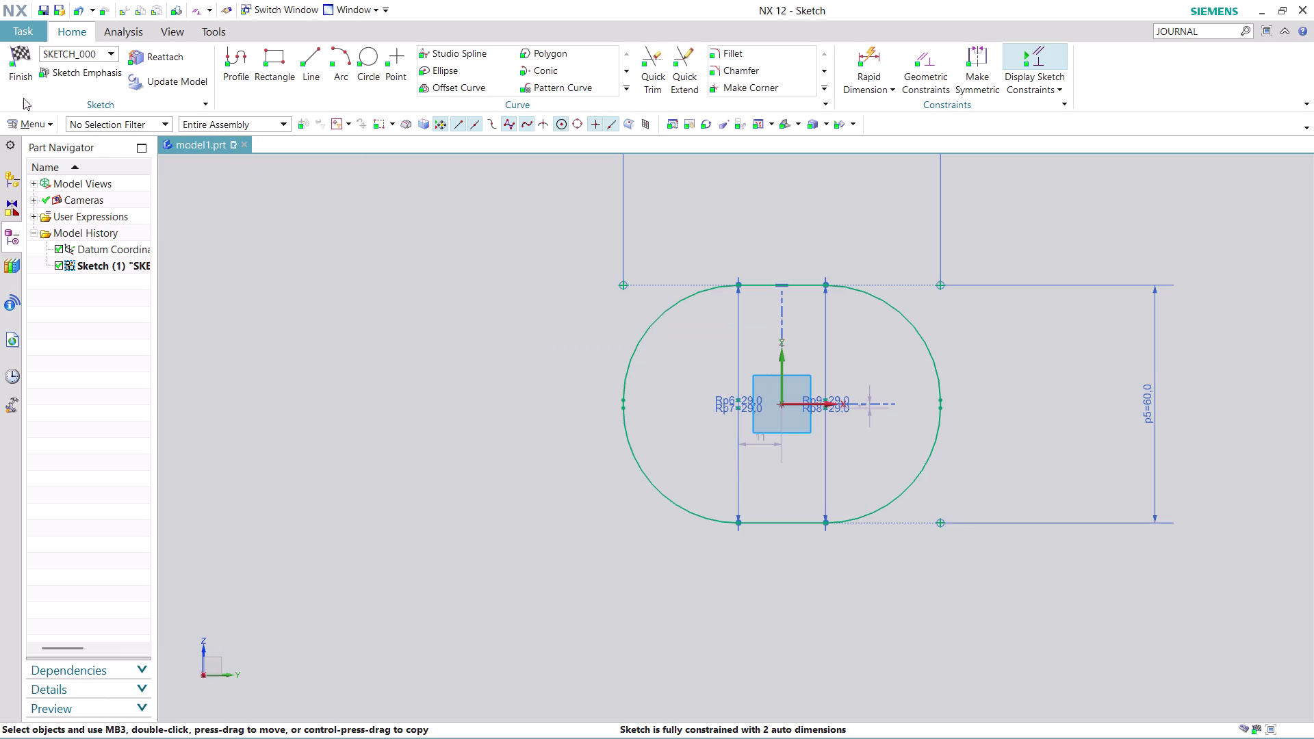
click(13, 81)
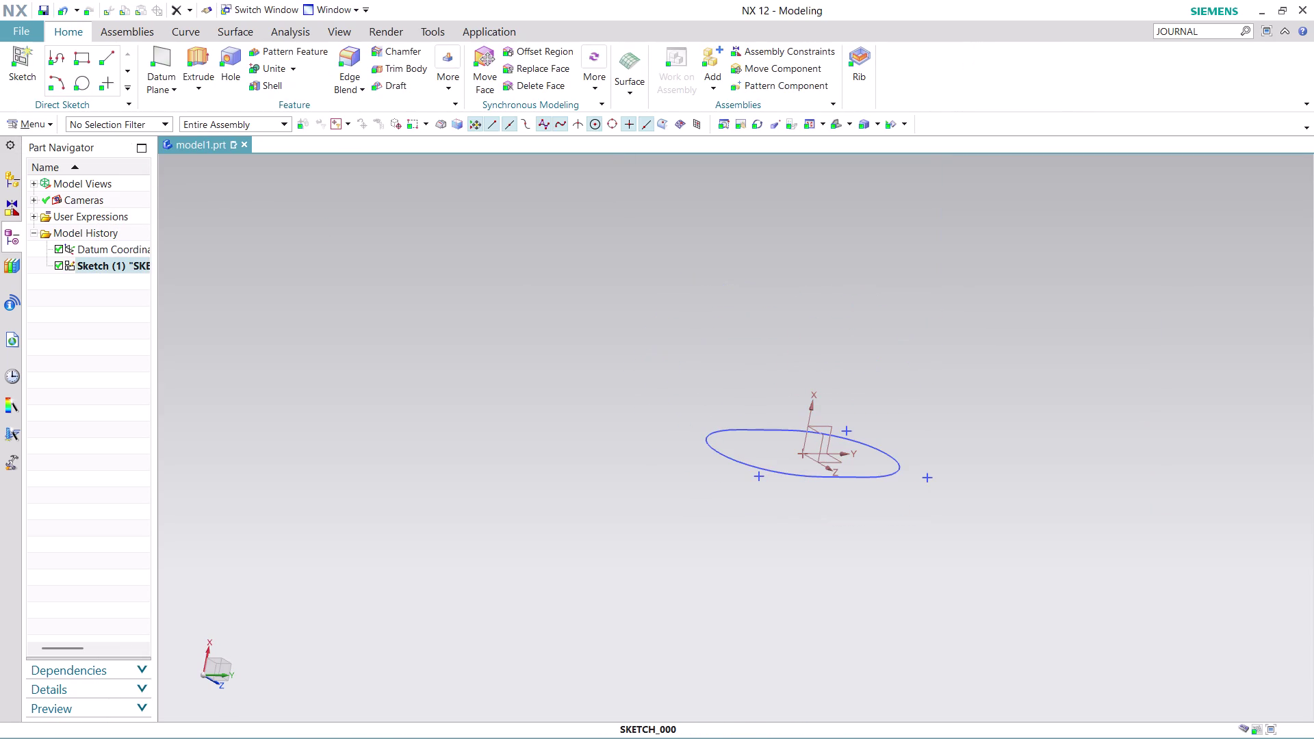
Orbit the view and create a datum plane offset 20 mm from YZ.
middle_drag(829, 326, 852, 379)
middle_drag(857, 380, 870, 387)
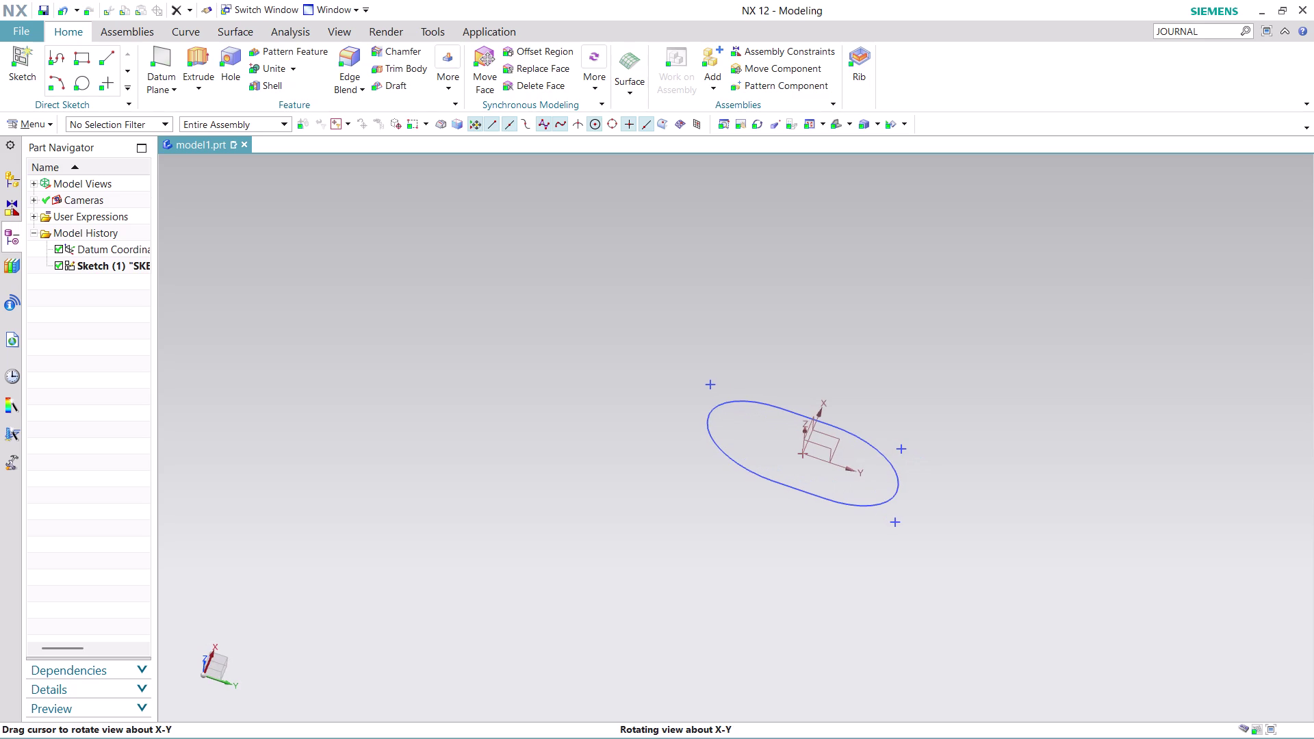
scroll(up, 3)
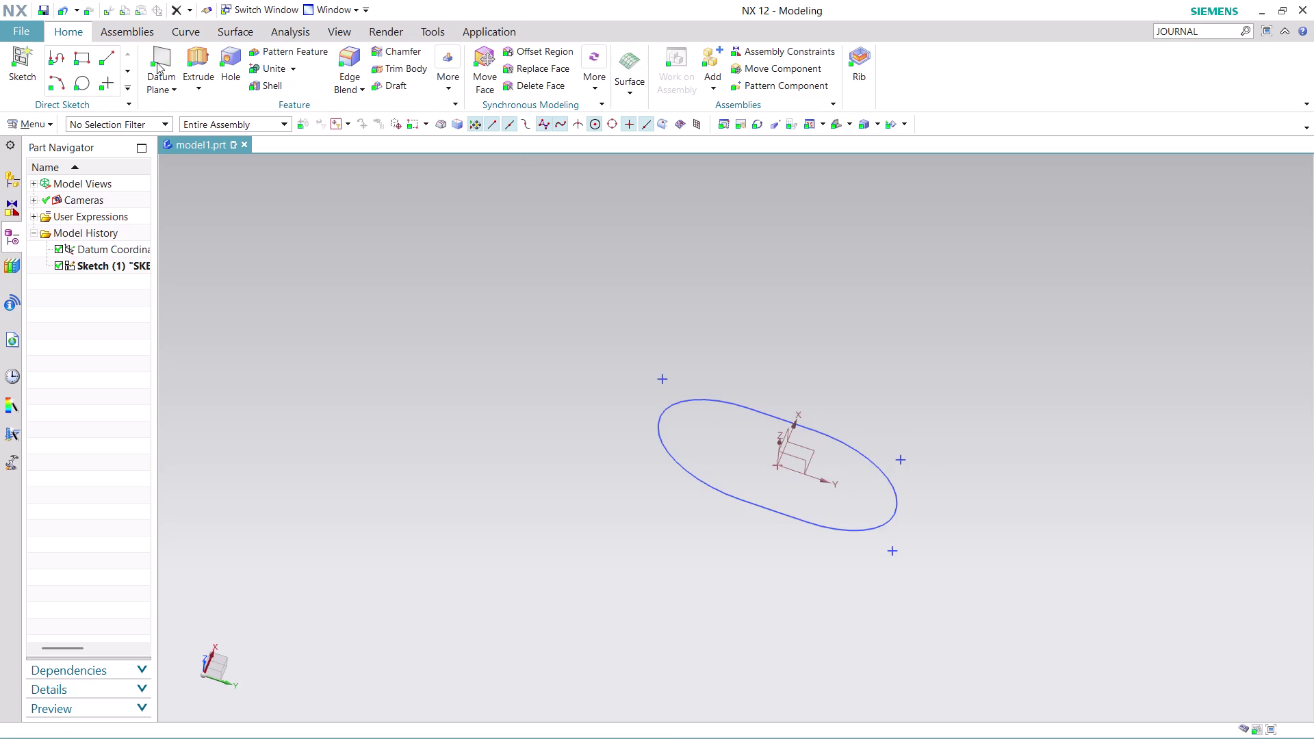
click(157, 62)
click(807, 458)
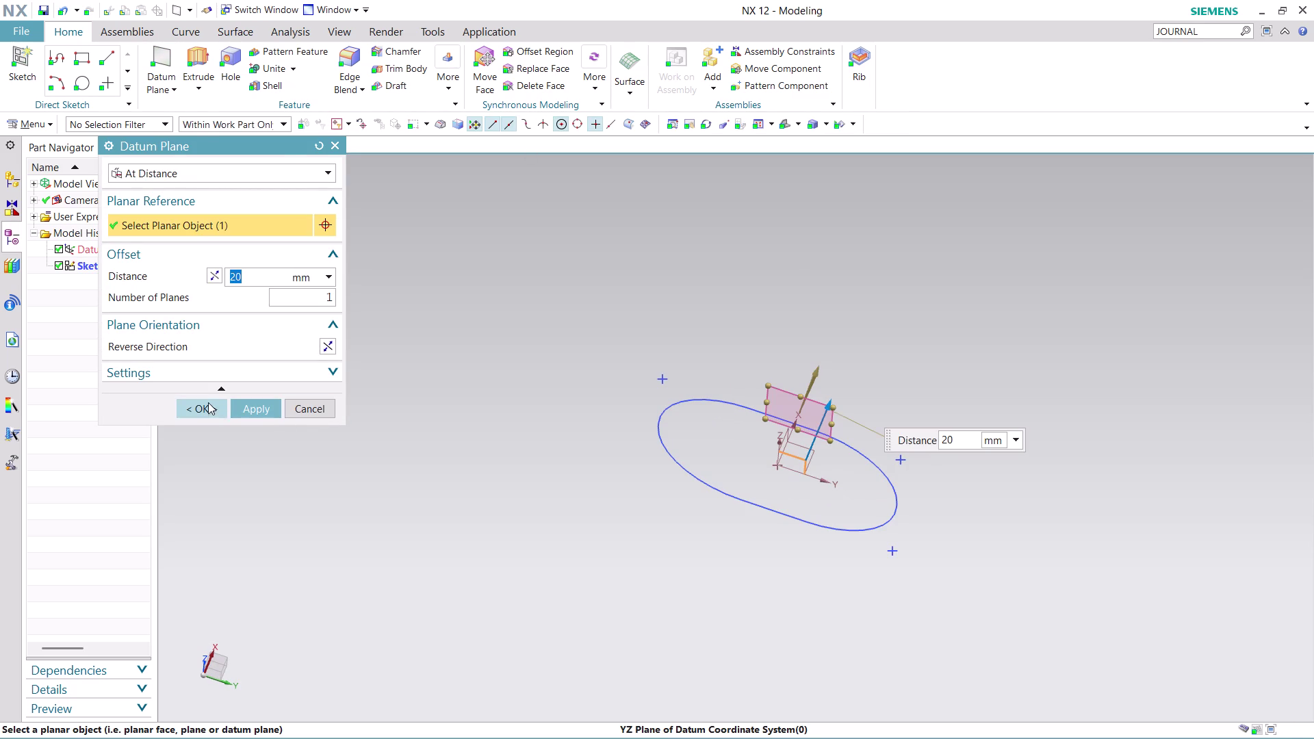
click(208, 403)
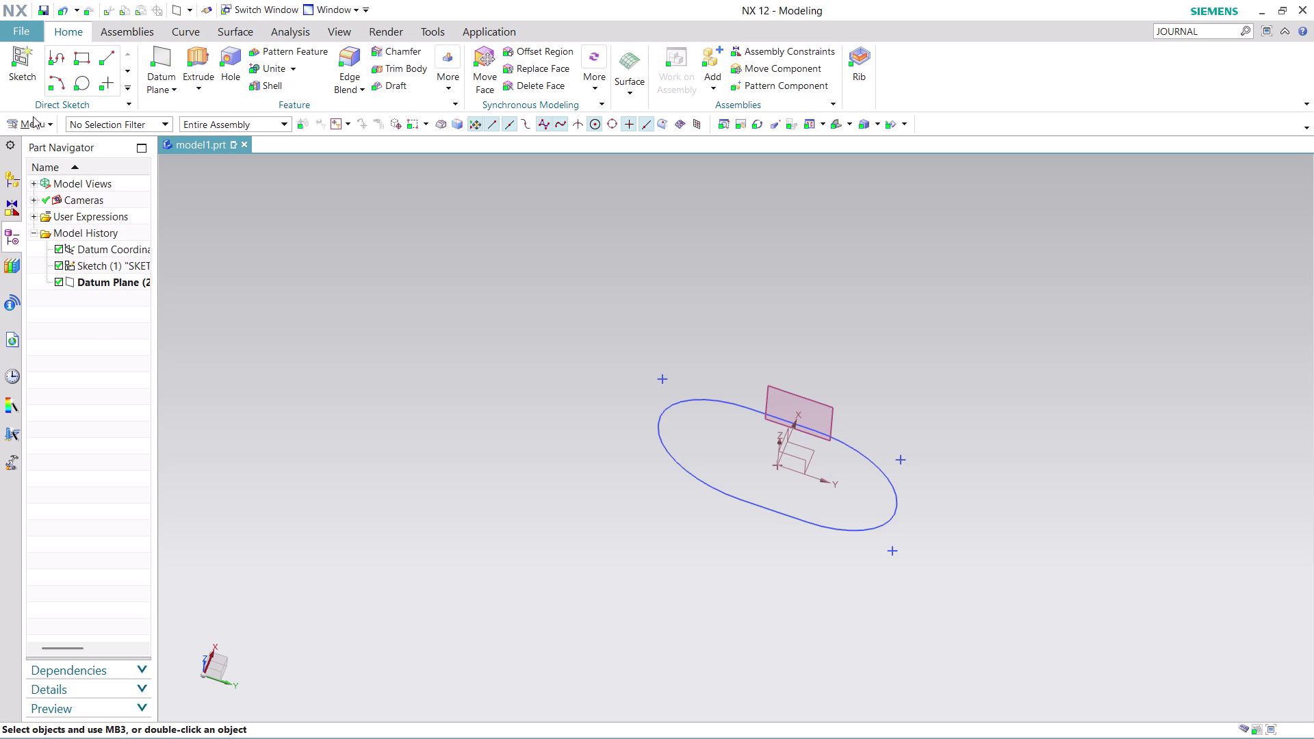
click(32, 124)
click(147, 209)
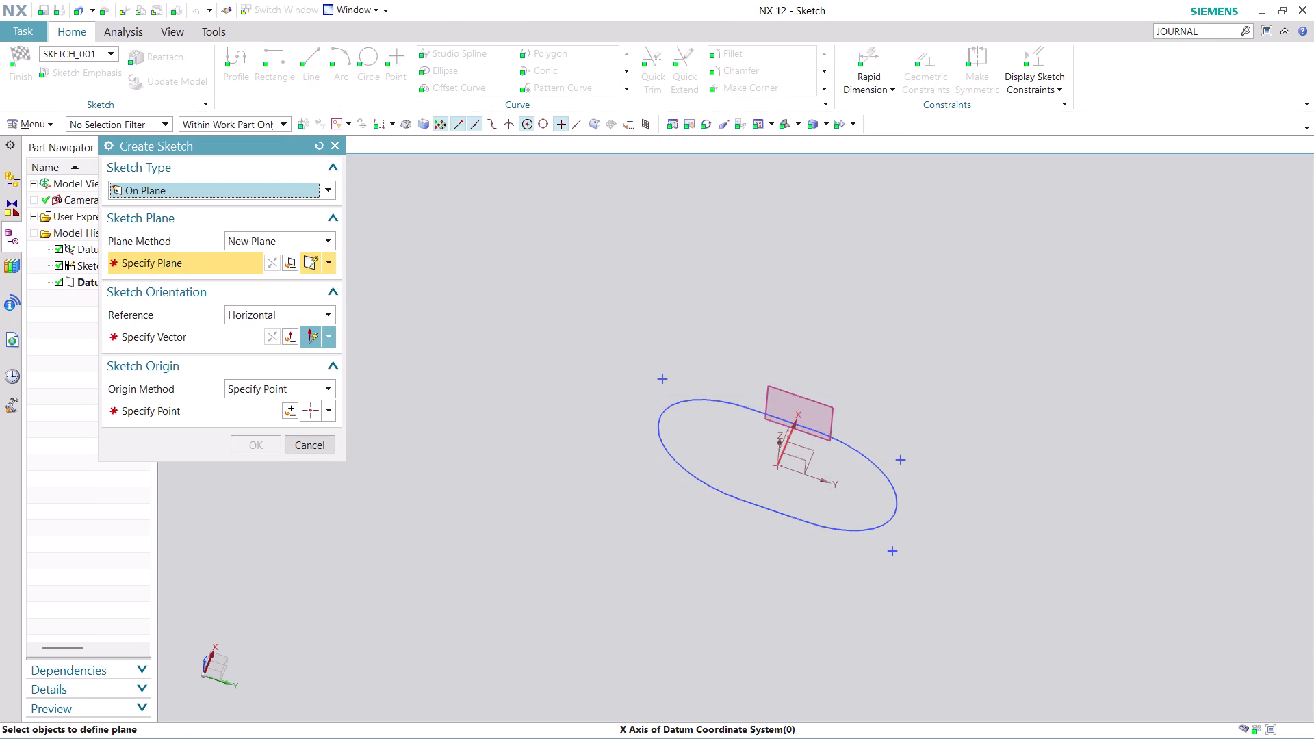
Select the offset datum plane and horizontal reference, orbiting to check the plane.
click(773, 423)
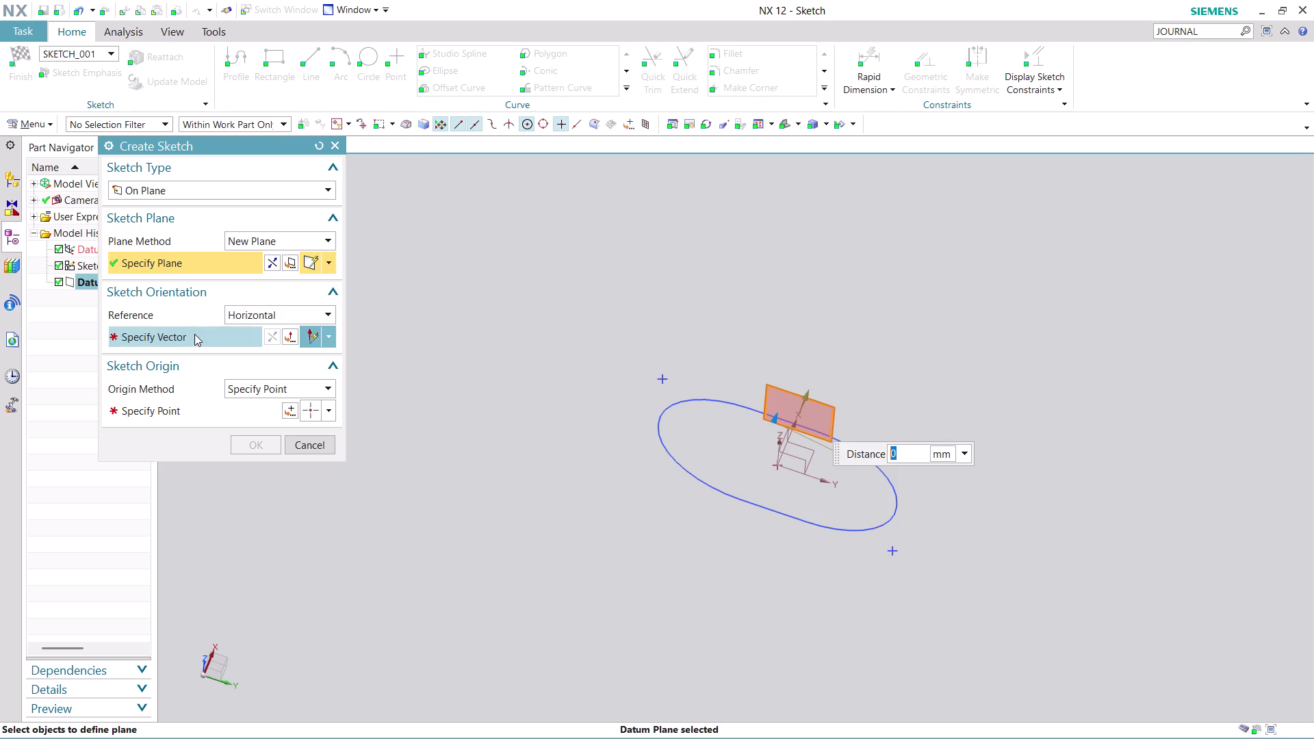
click(195, 335)
click(767, 453)
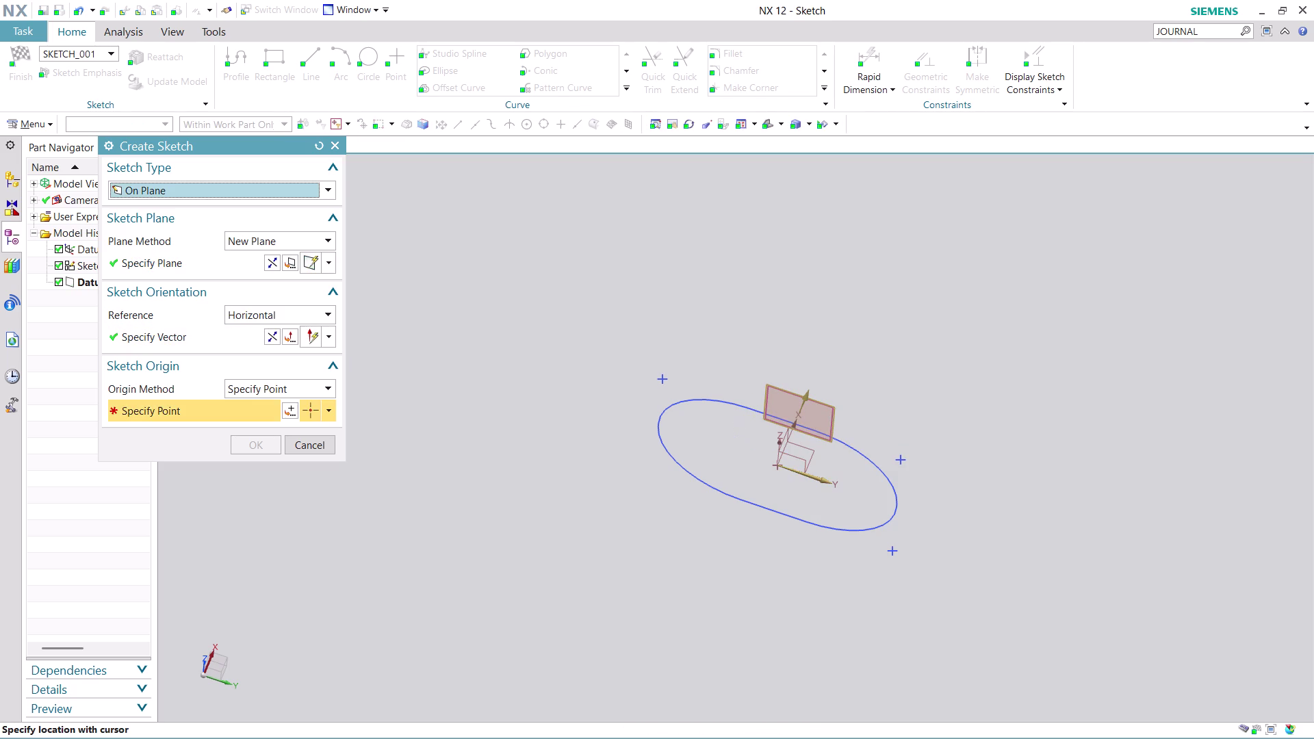
middle_drag(925, 394, 869, 359)
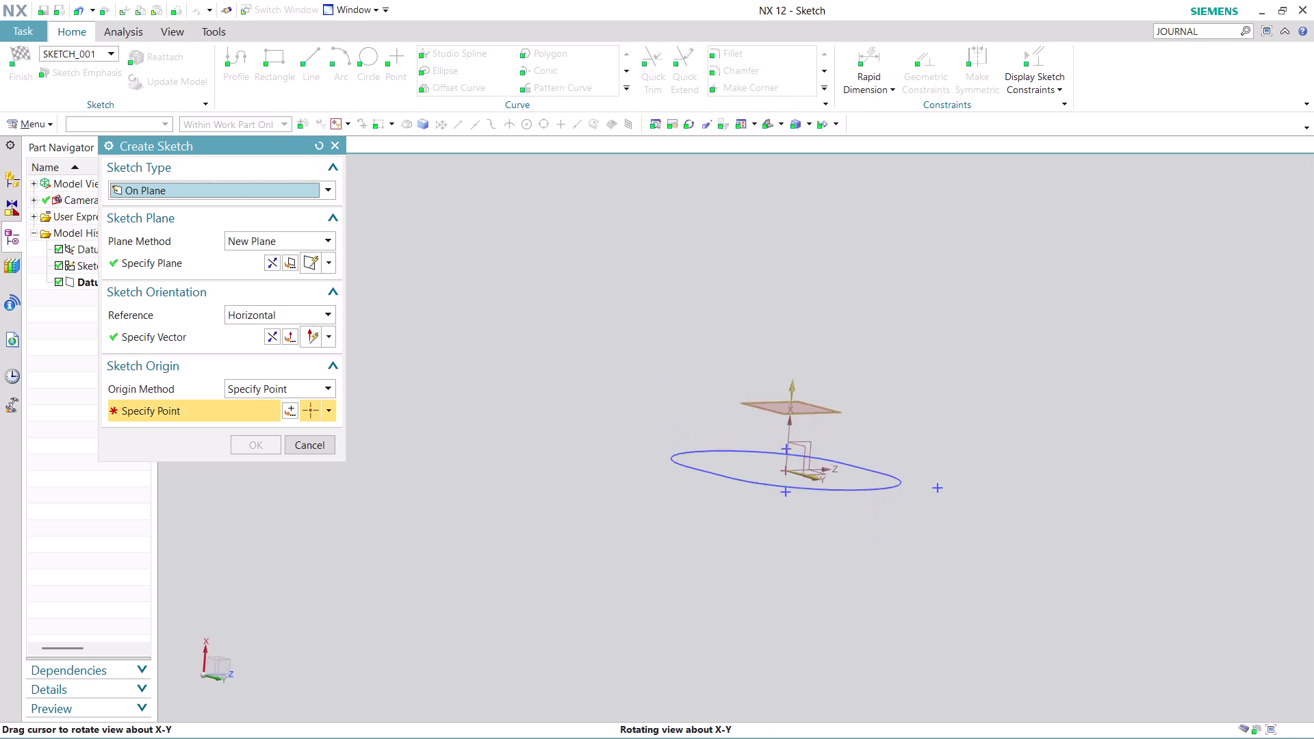
middle_drag(870, 359, 727, 351)
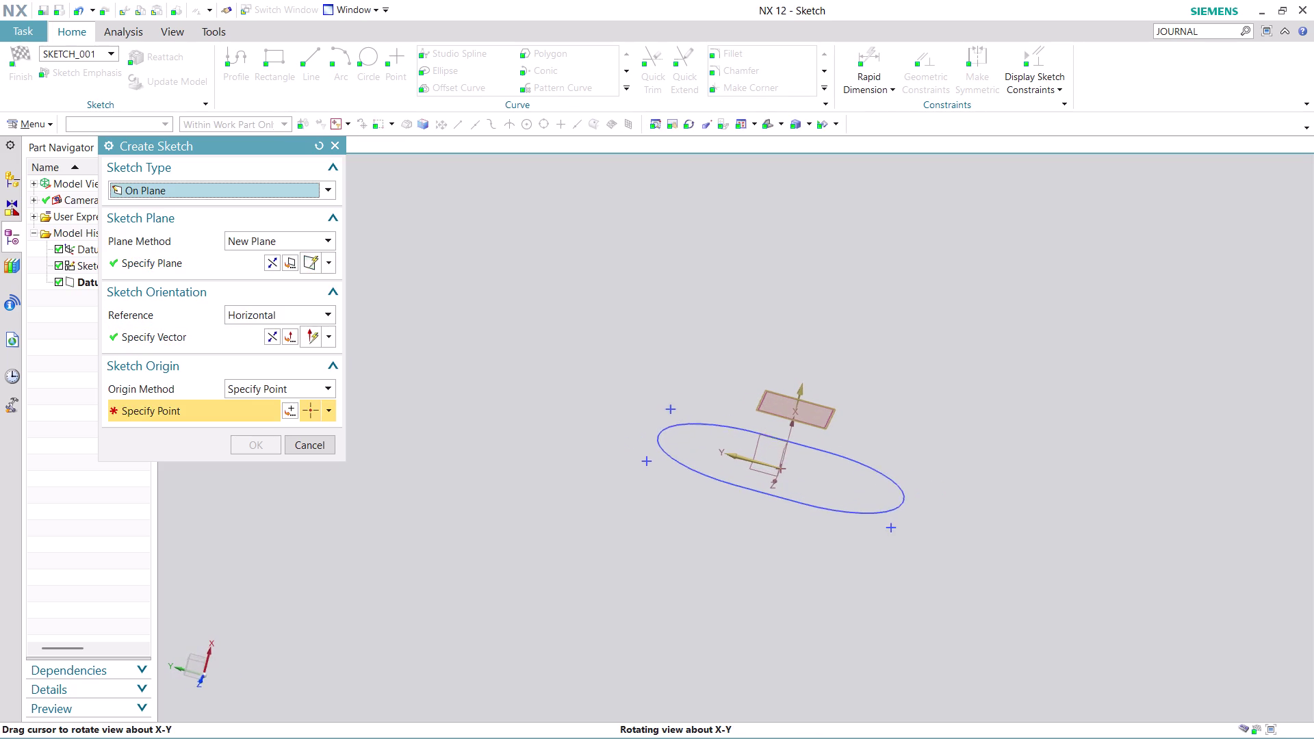
middle_drag(727, 351, 732, 353)
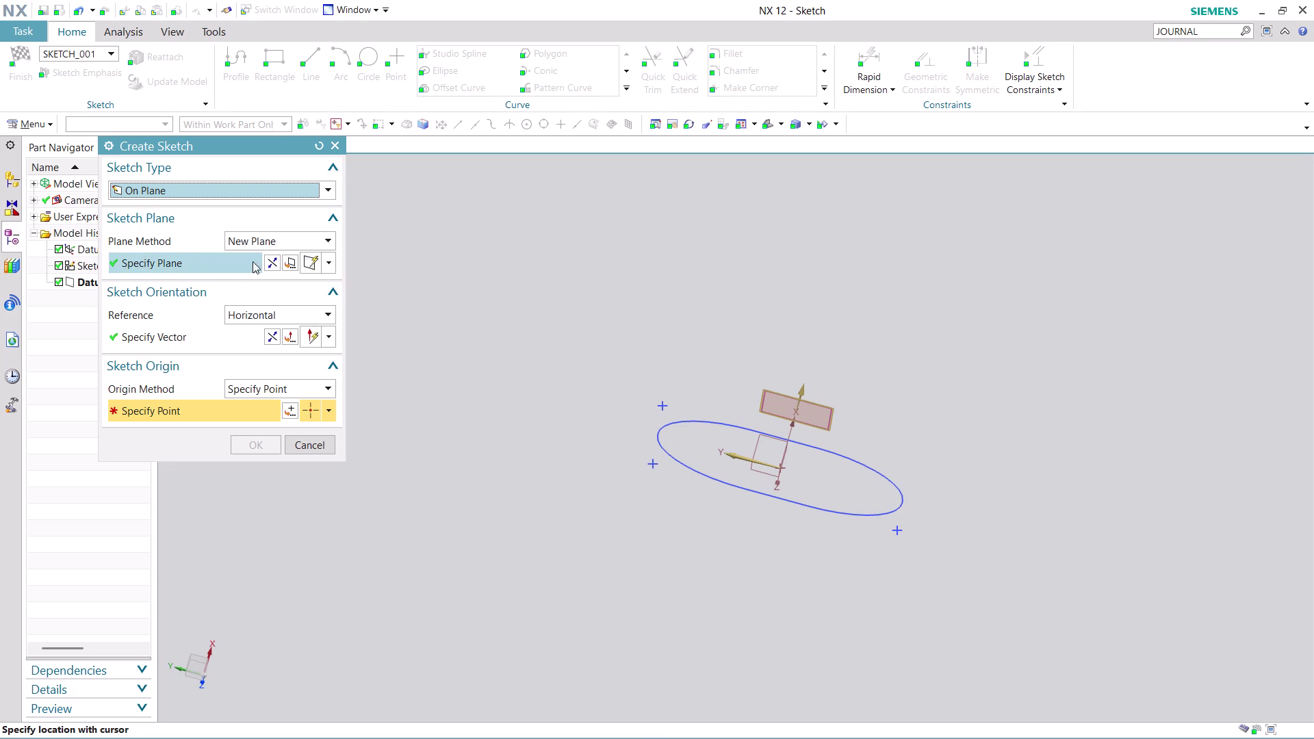
Switch the plane method to Inferred, reselect the datum plane and open the sketch.
click(329, 241)
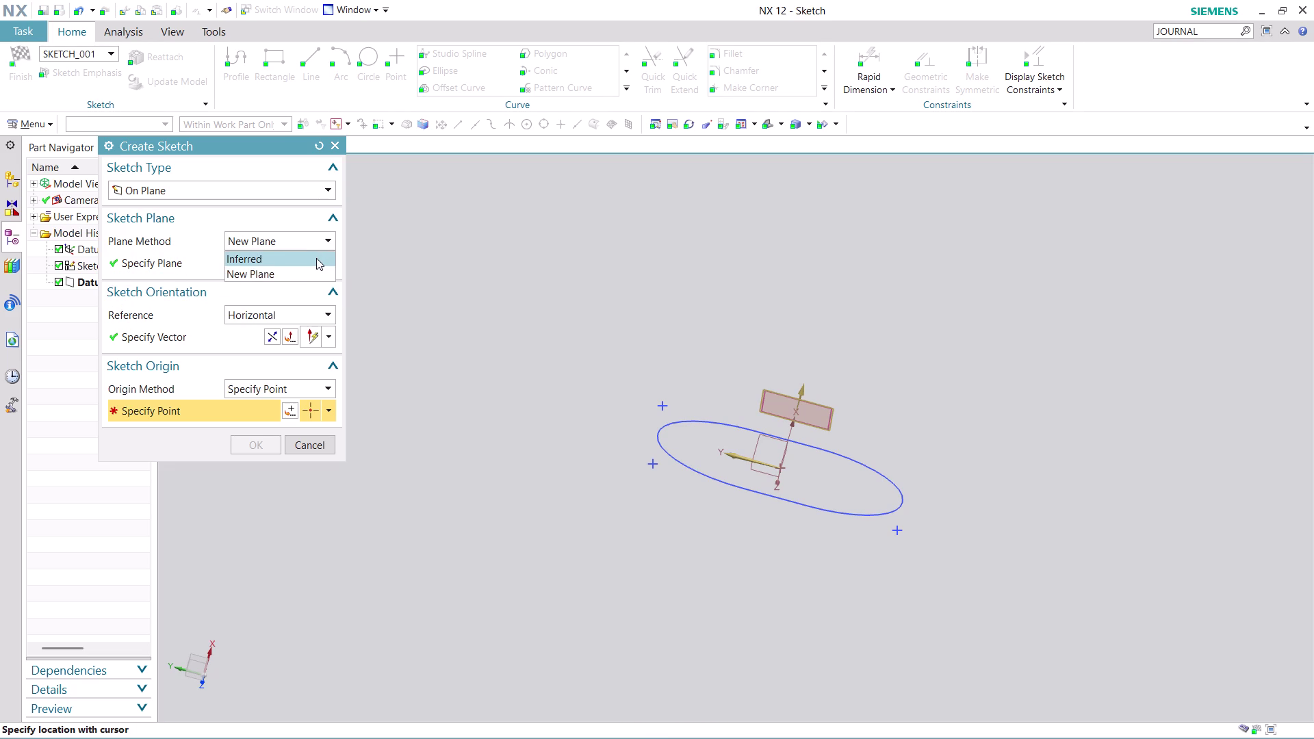
click(316, 258)
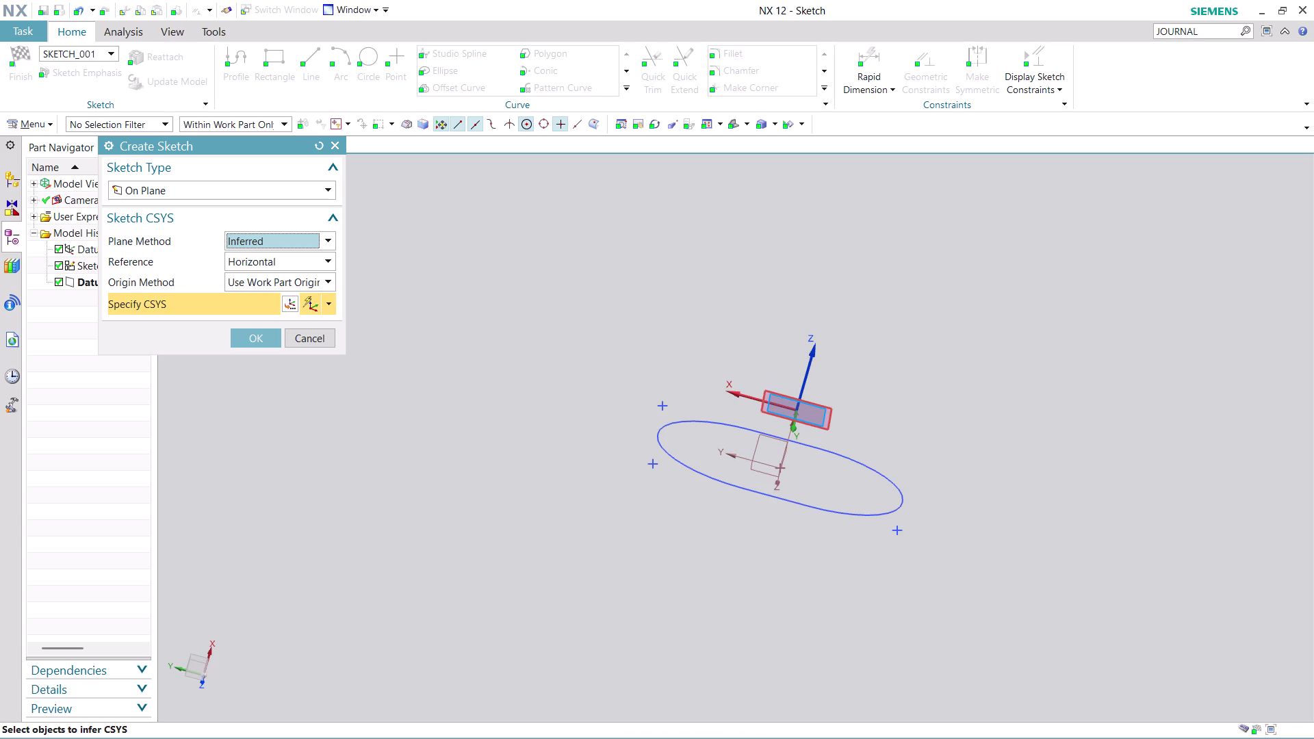
click(817, 419)
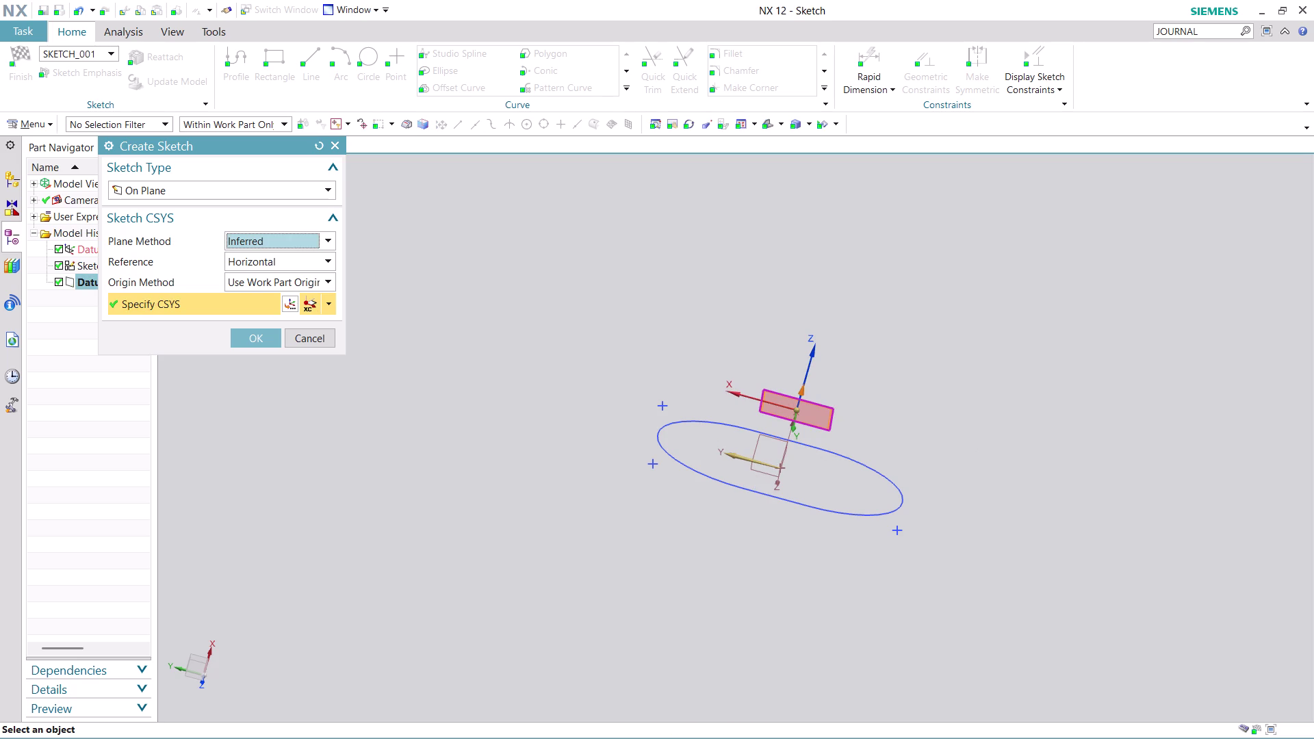
click(251, 335)
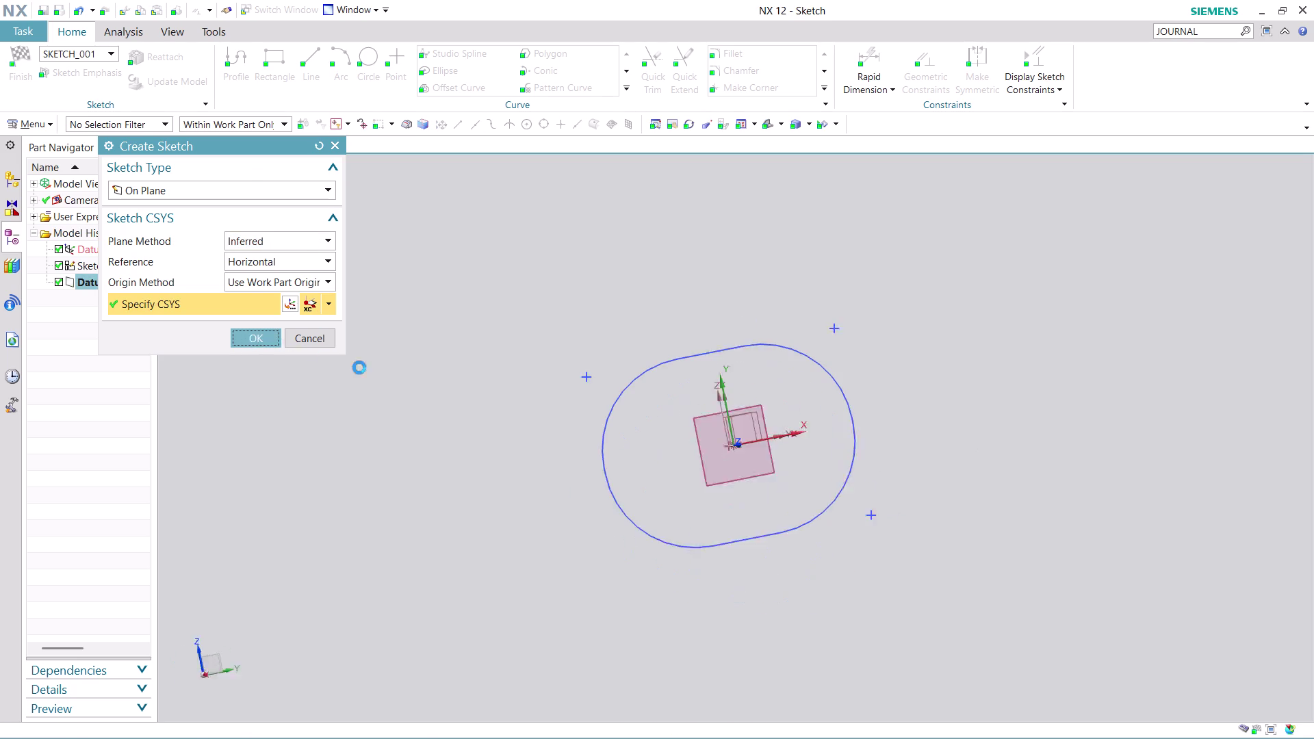
scroll(up, 3)
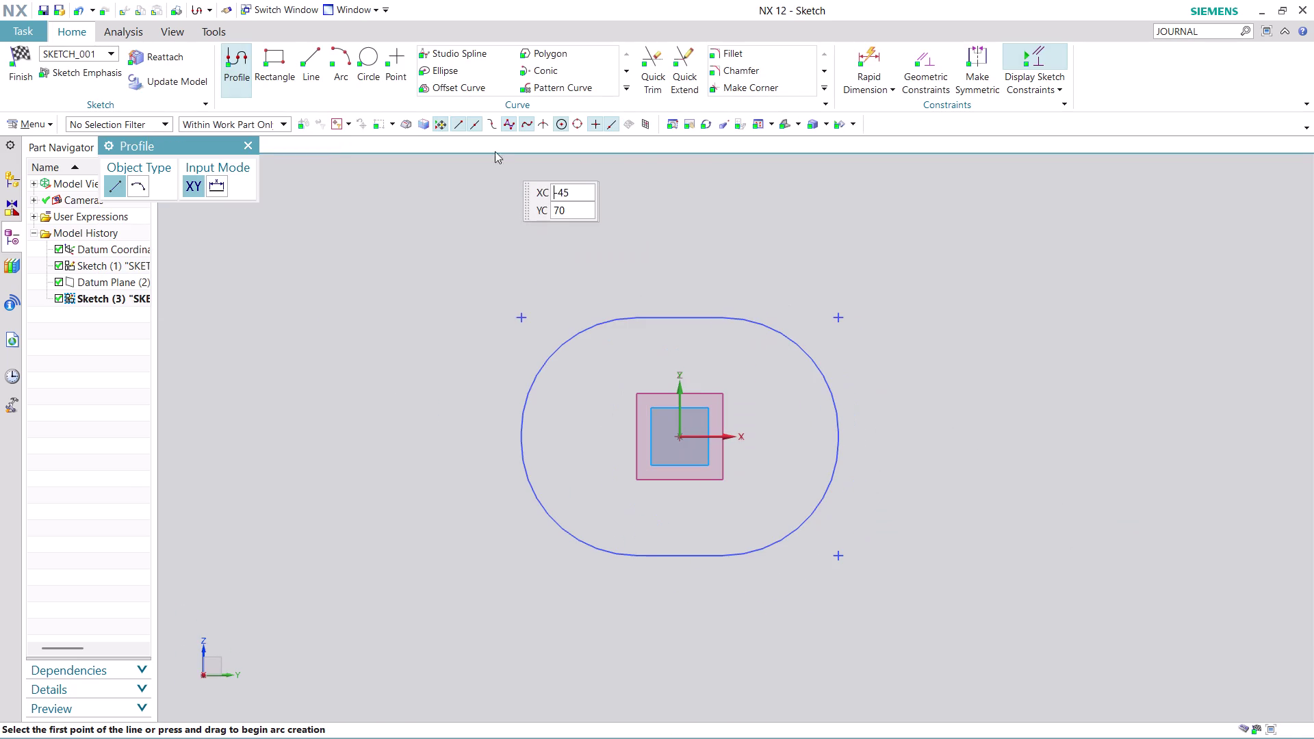
Draw a from-center rectangle at the origin, about 132 by 75.9, and reposition its dimensions.
click(276, 57)
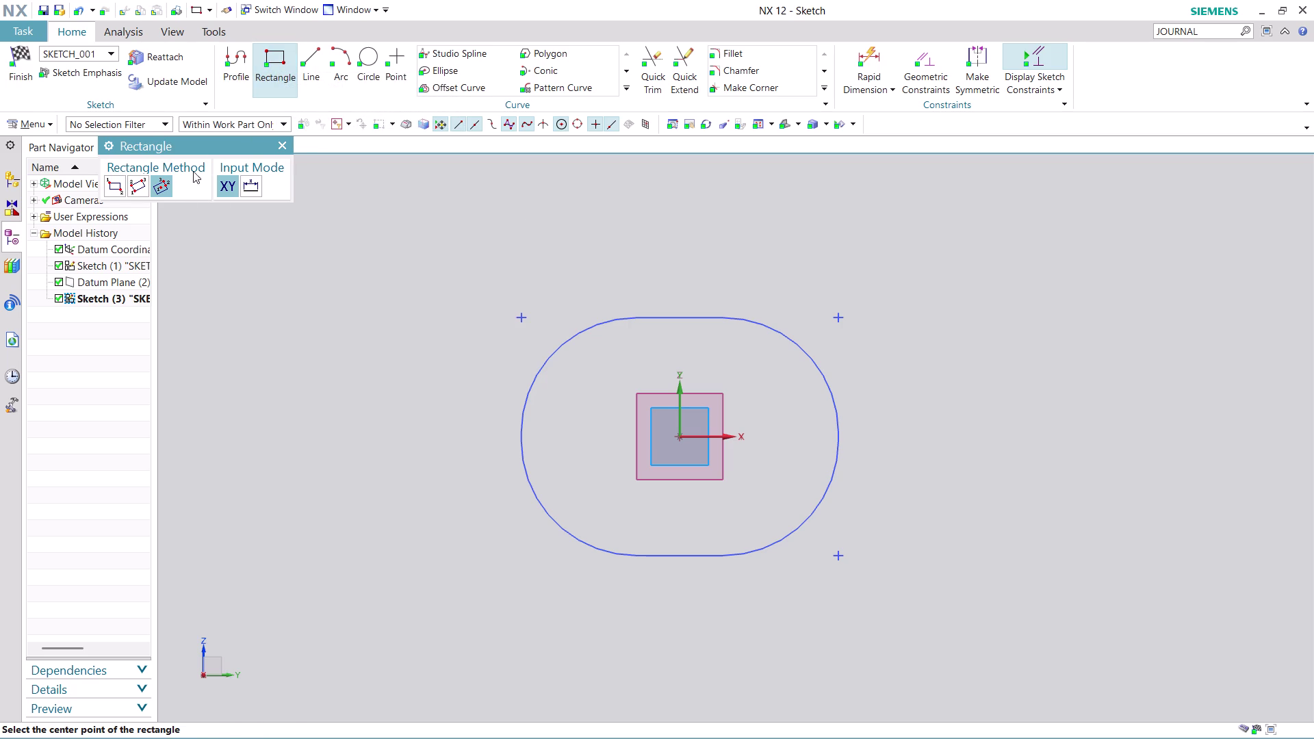
click(679, 437)
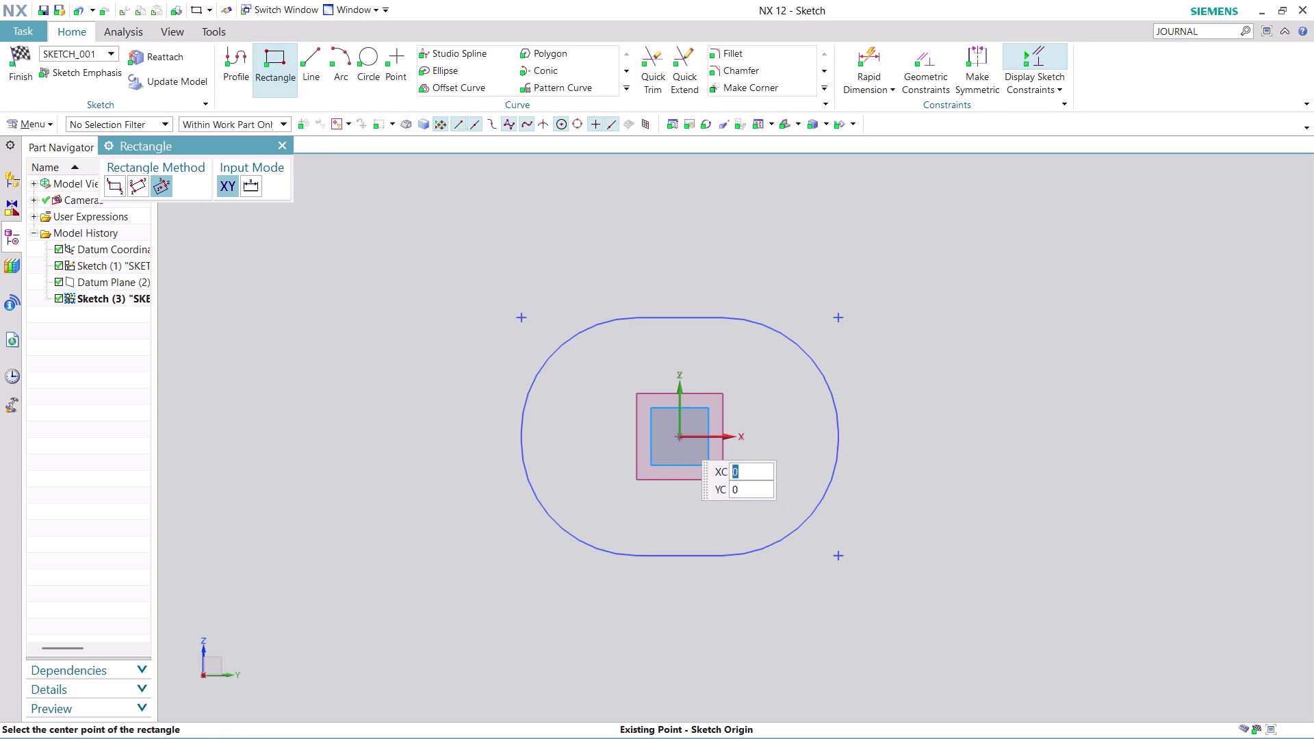
click(943, 440)
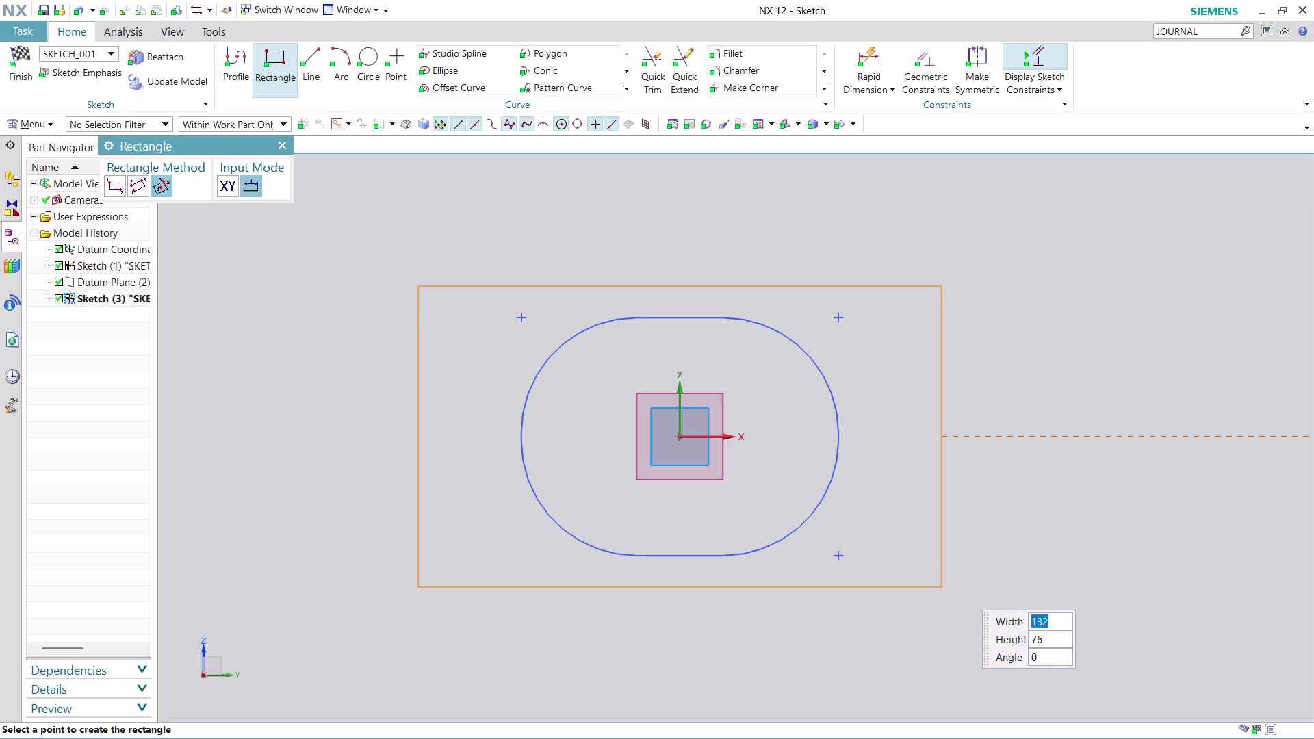
click(960, 587)
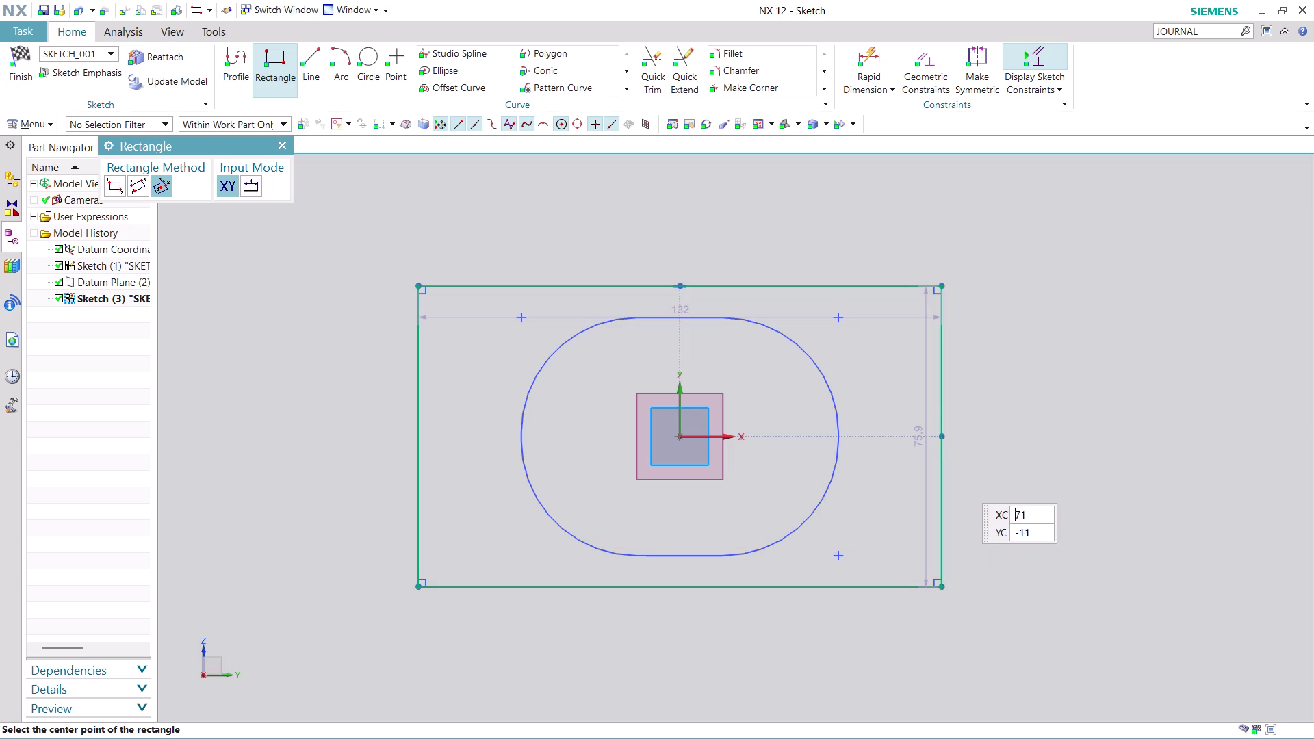
key(Escape)
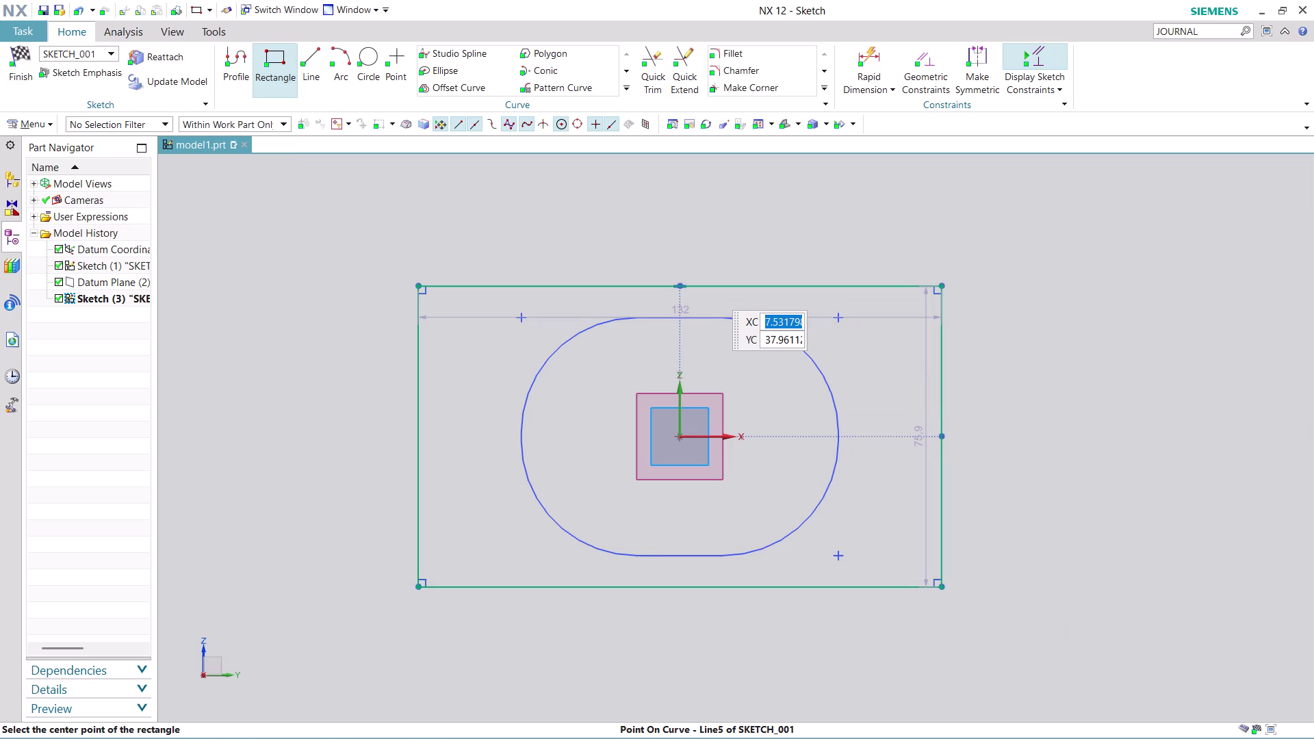
key(Escape)
drag(756, 311, 745, 198)
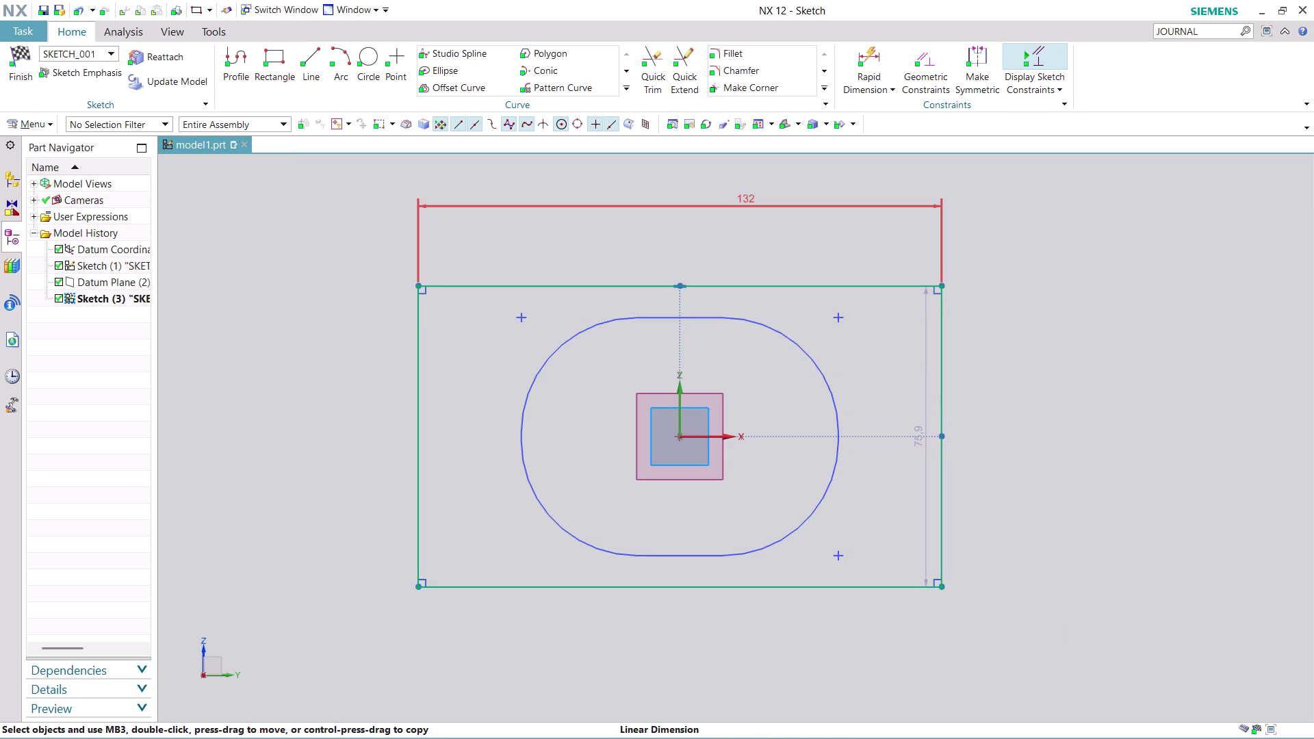
drag(920, 452, 1073, 422)
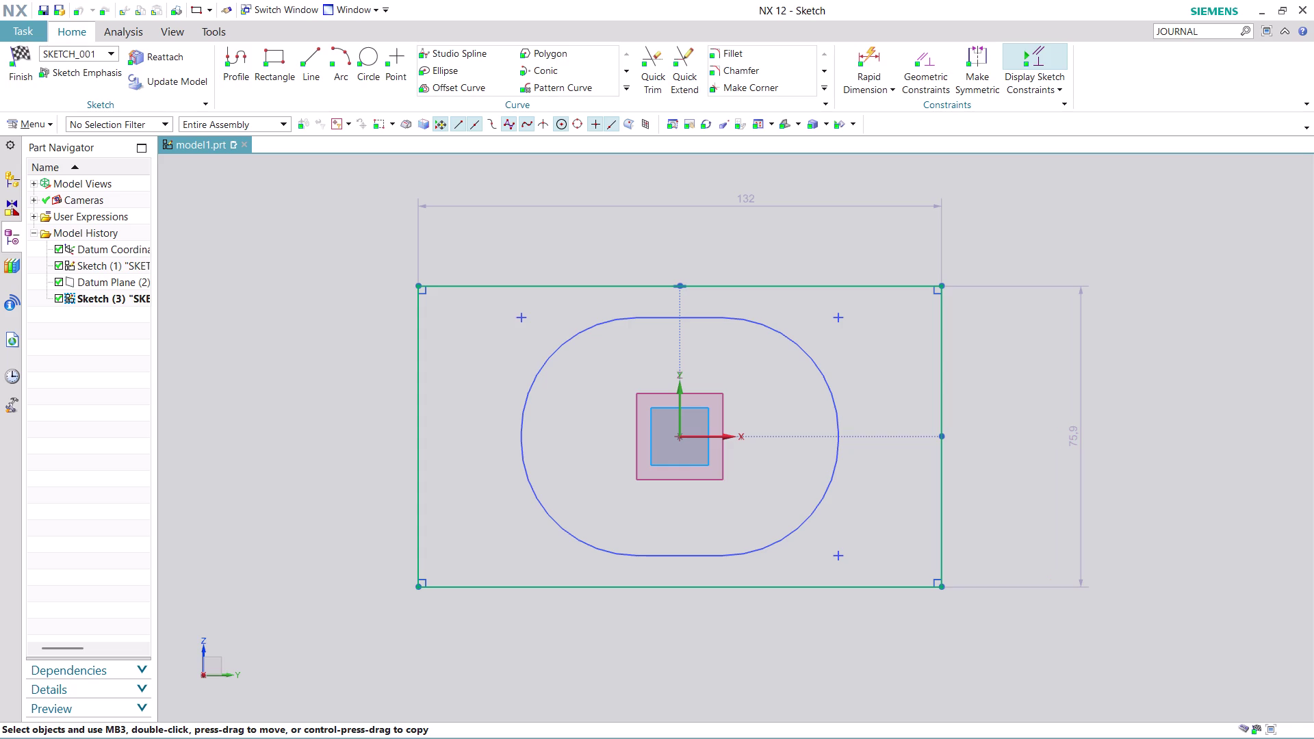
double_click(753, 198)
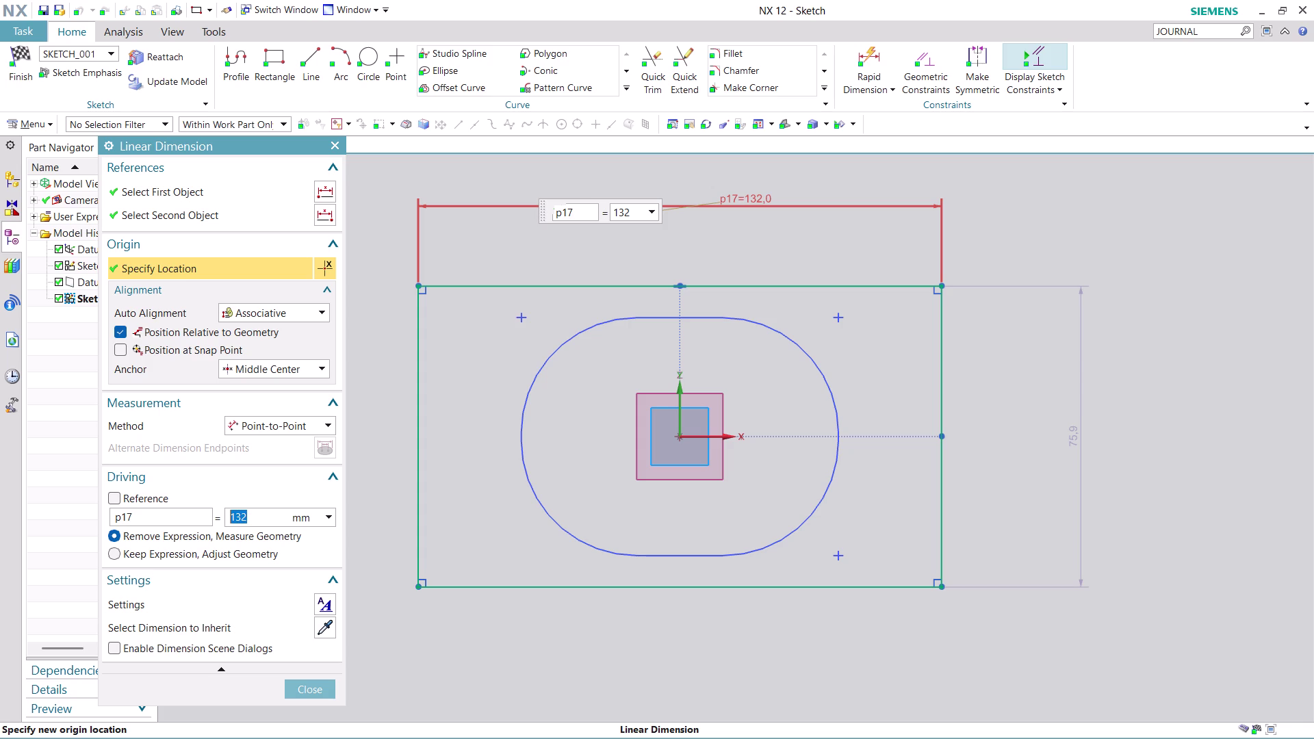
Change the rectangle's width dimension to 140 and its height to 80.
text(140)
key(Return)
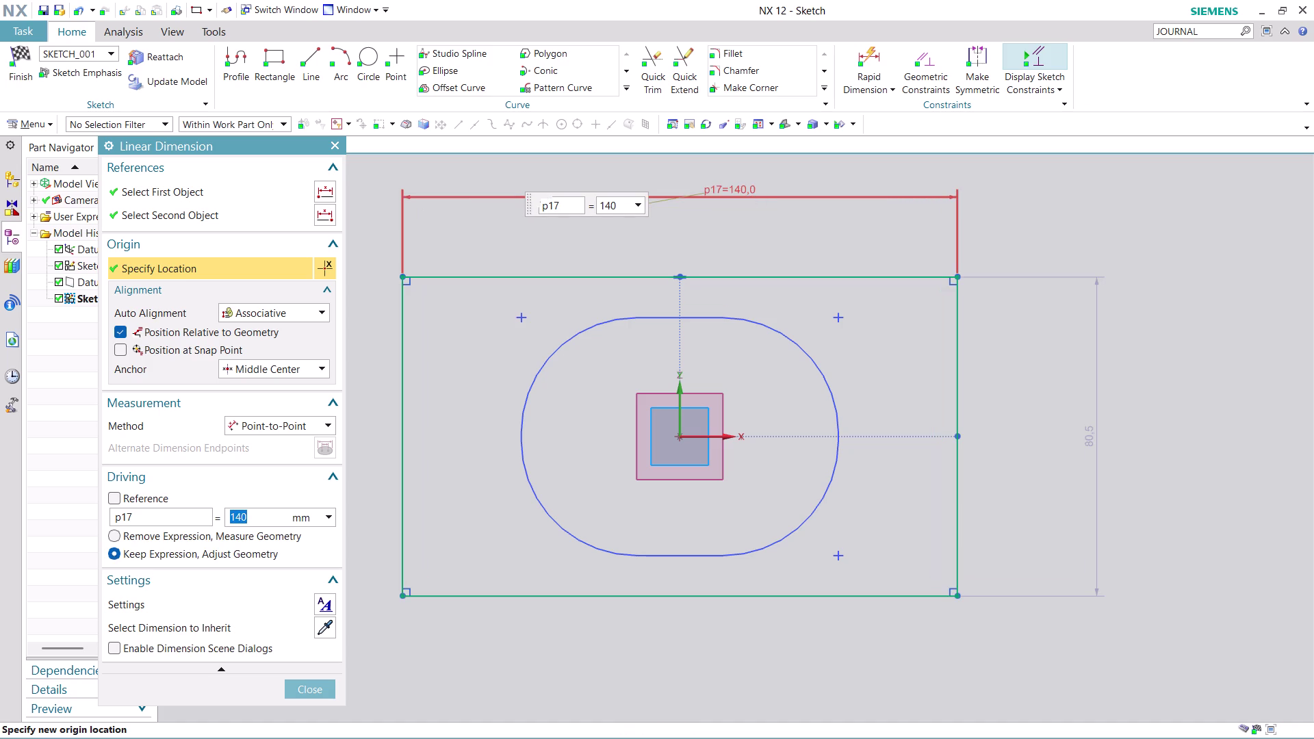
click(317, 688)
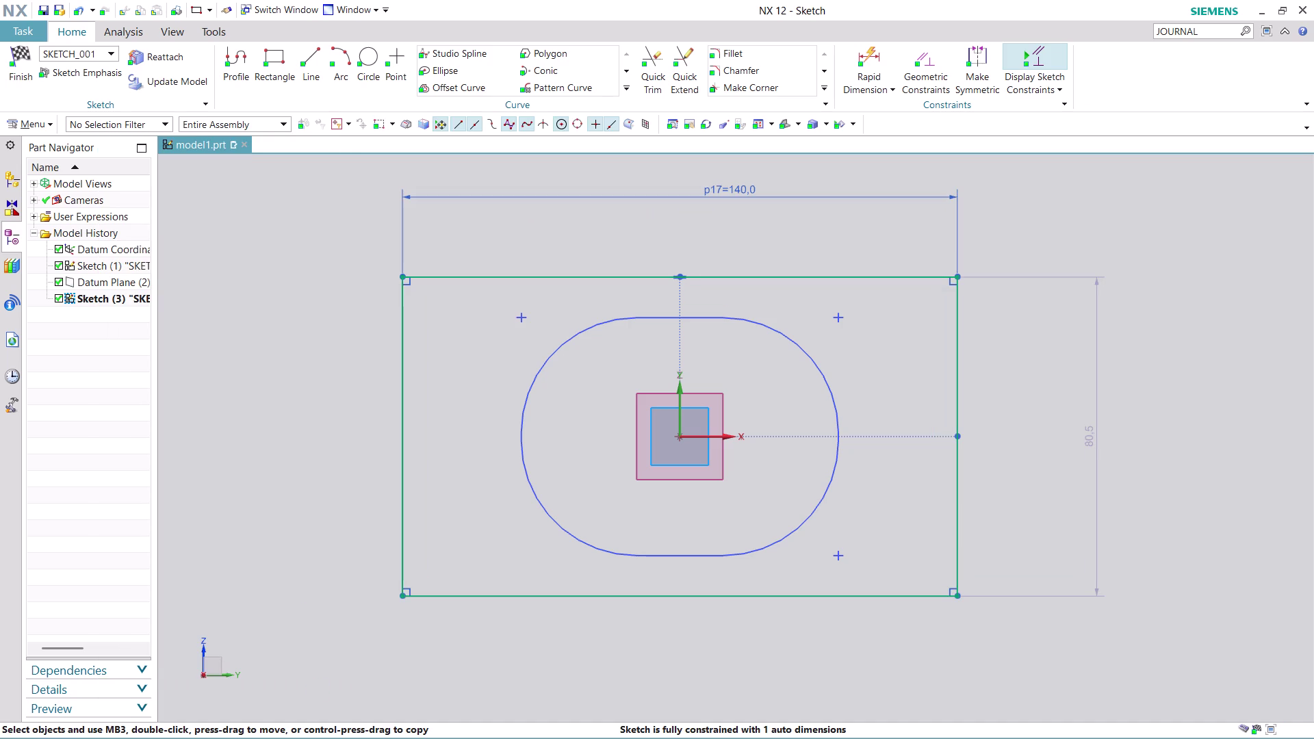
double_click(1101, 441)
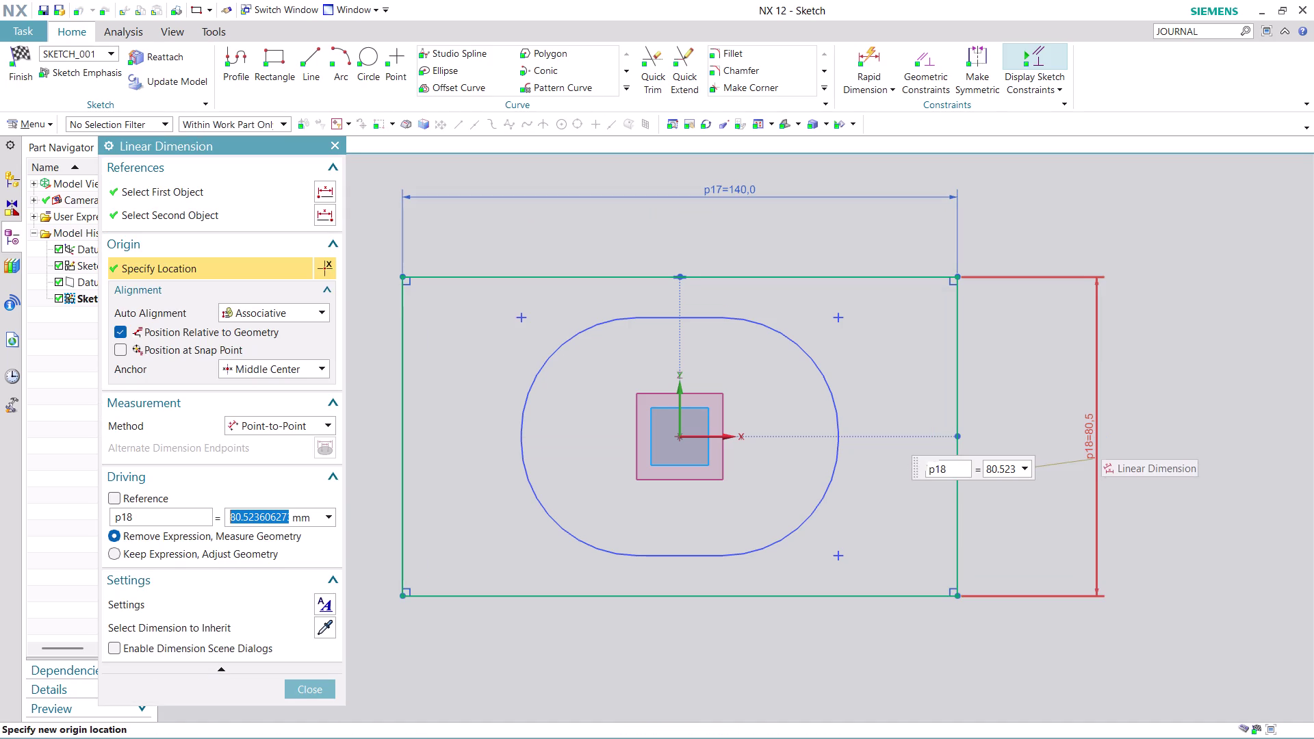
text(8)
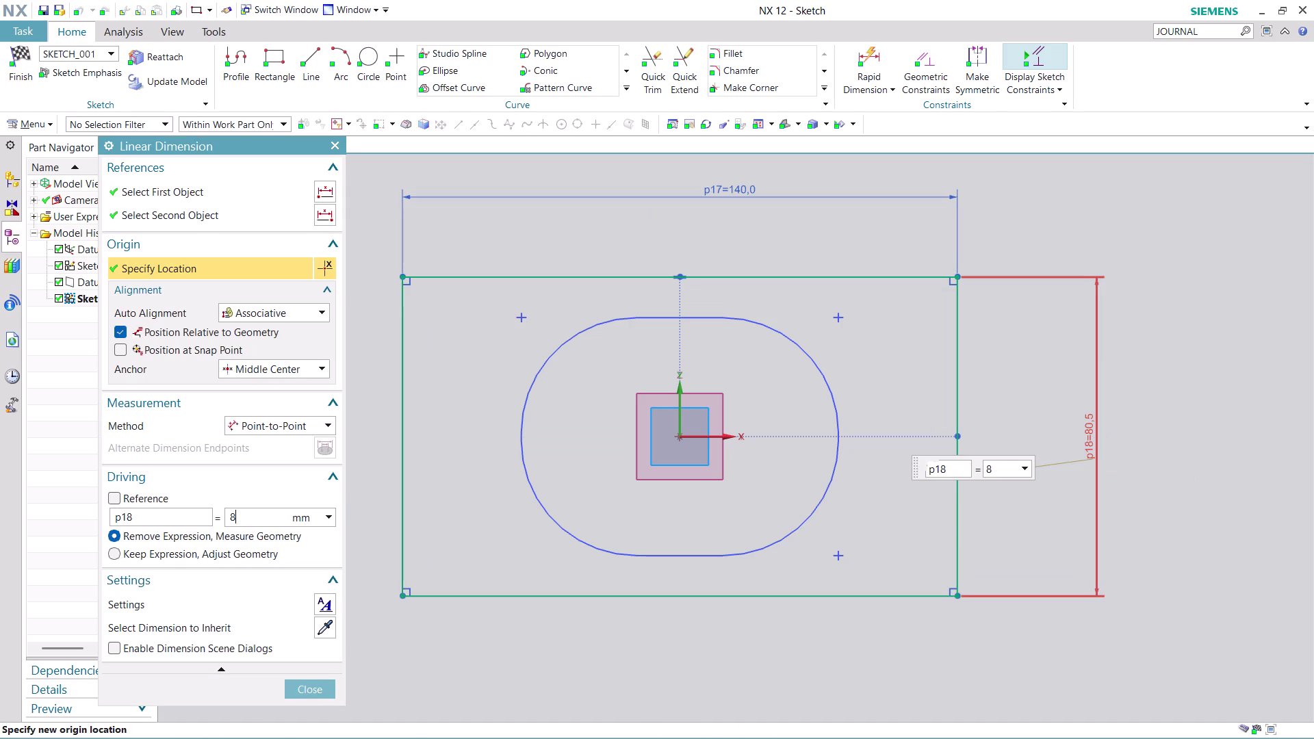
text(0)
key(Return)
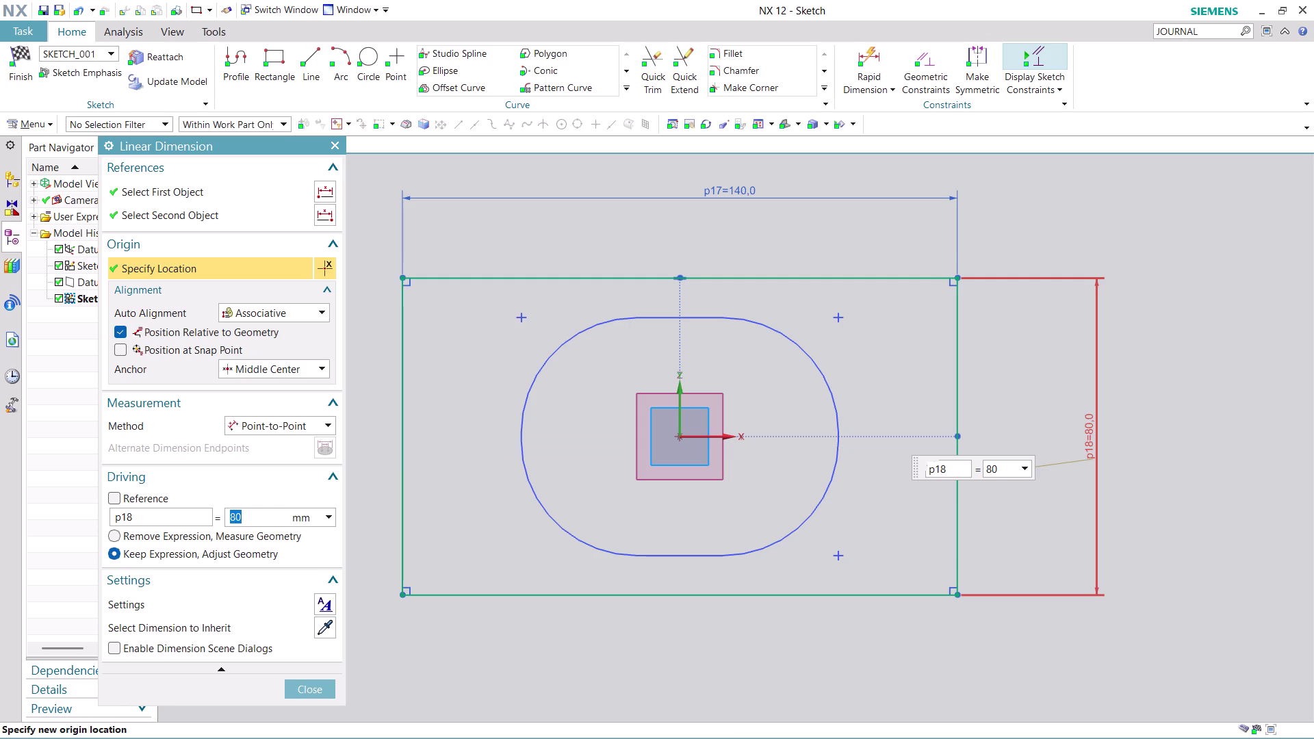
click(312, 686)
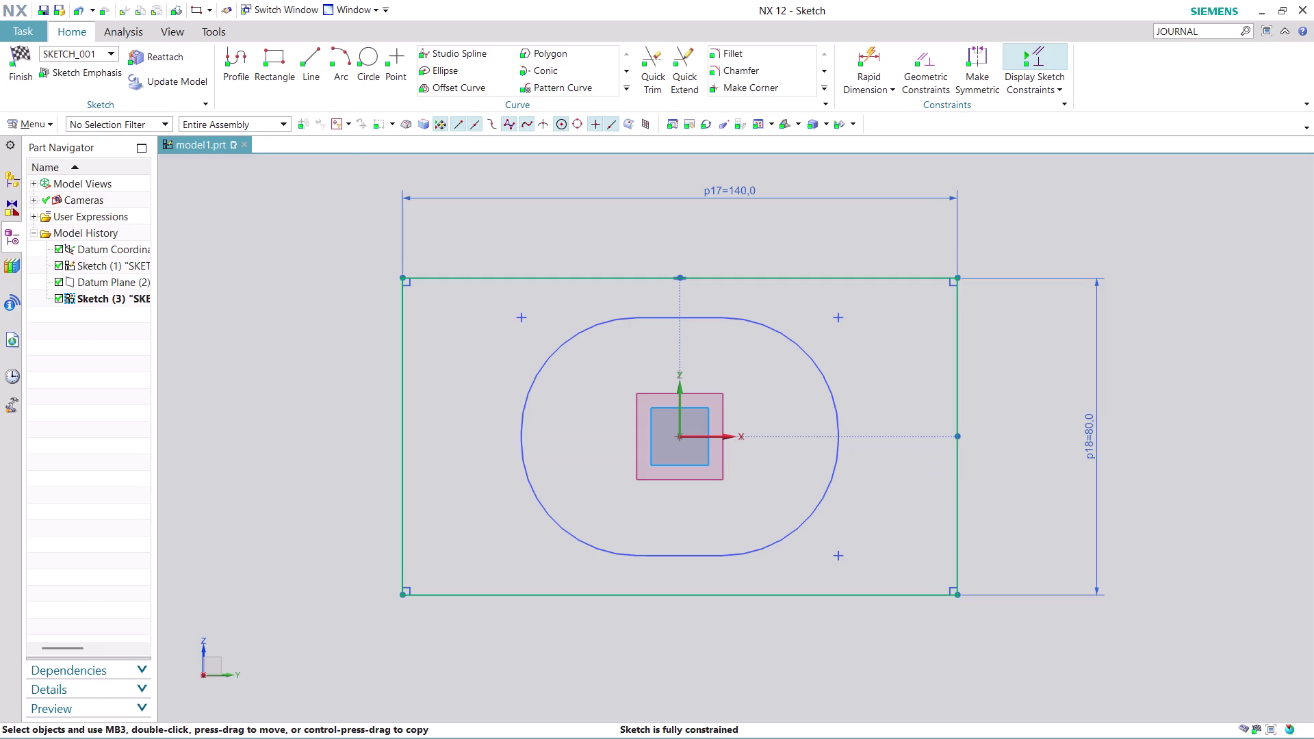
click(734, 51)
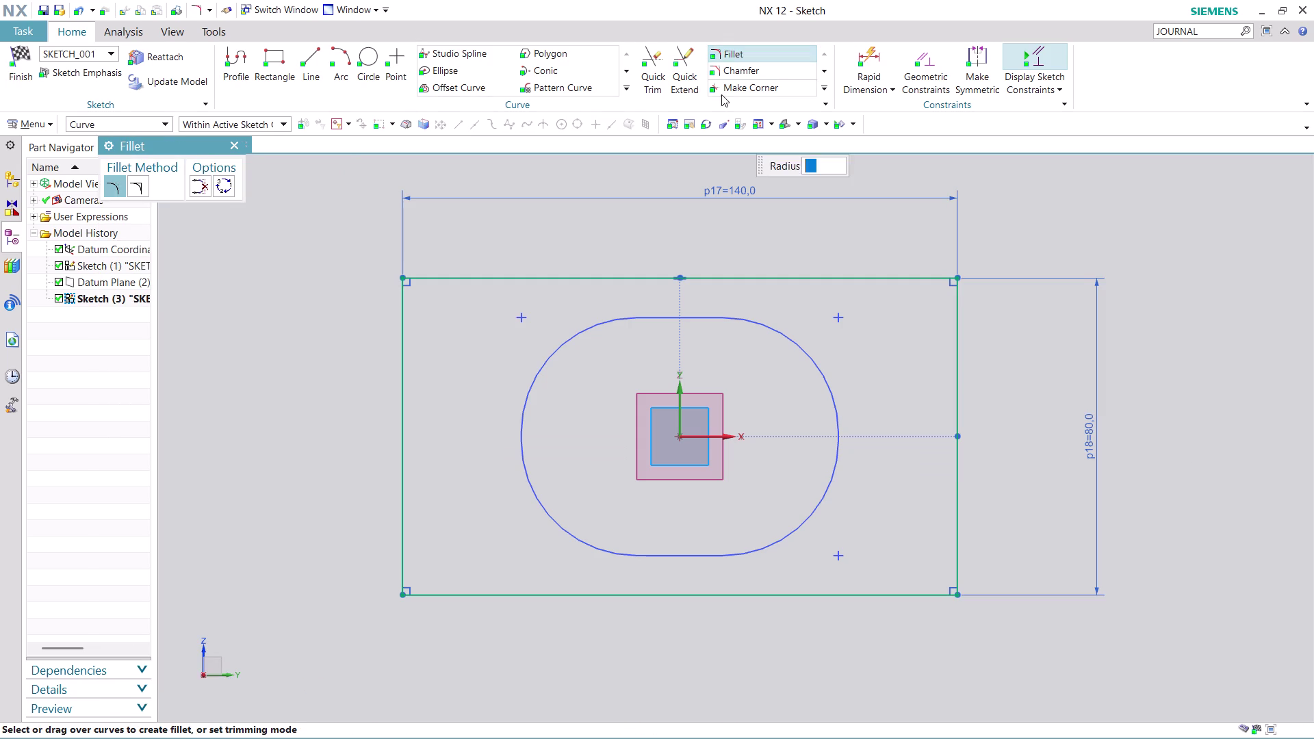
Fillet each corner of the 140 by 80 rectangle with radius 30, then finish the sketch.
text(30)
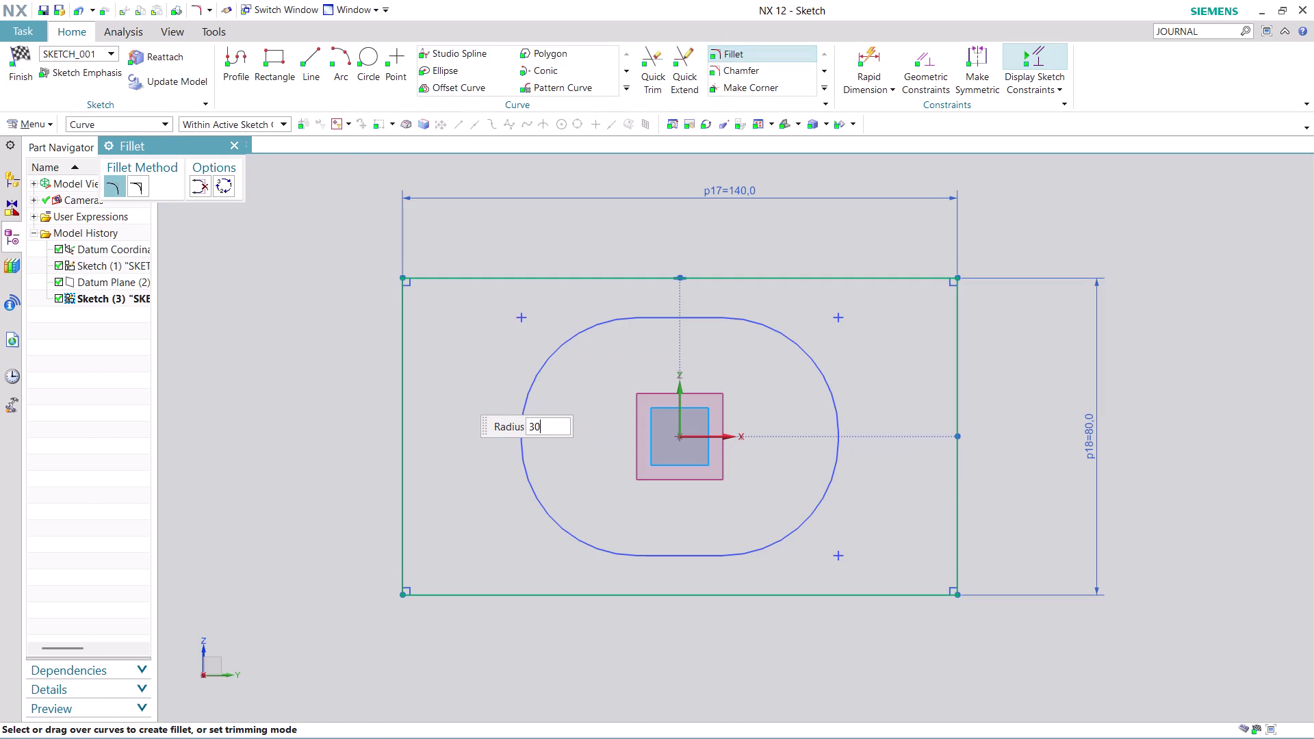
key(Return)
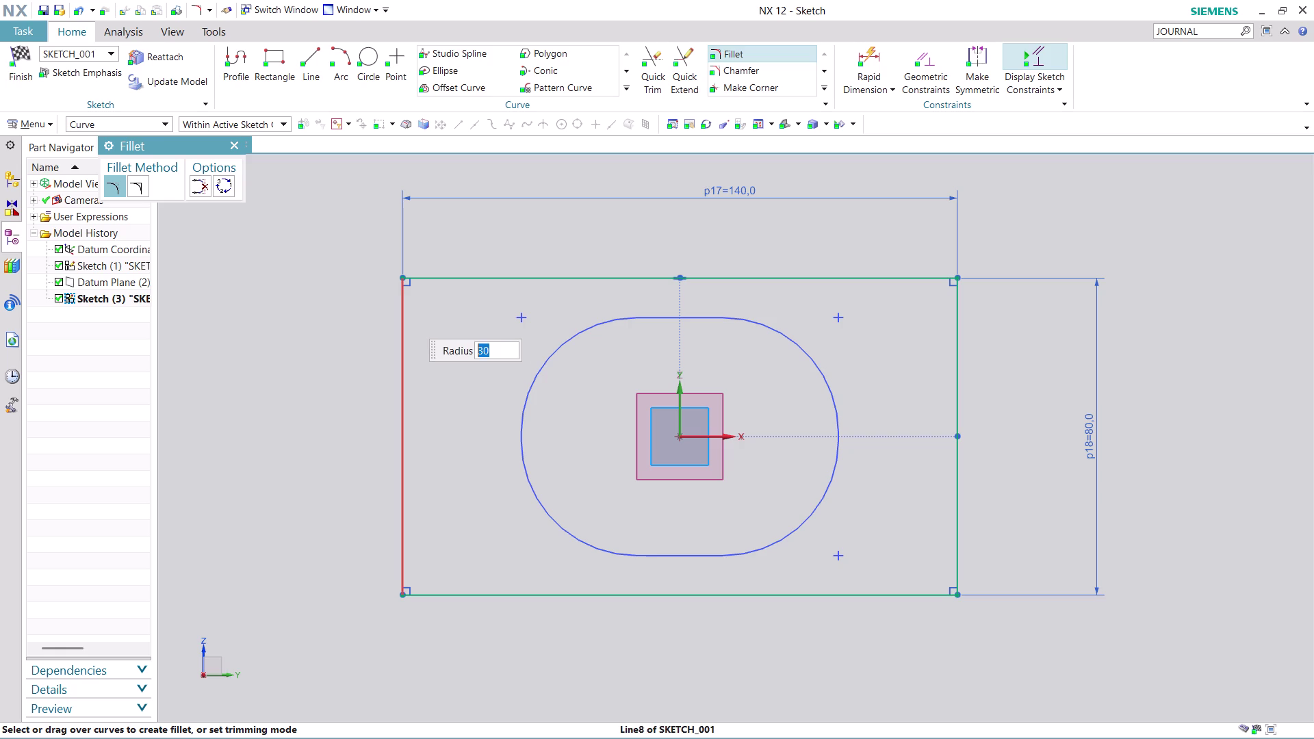
click(407, 317)
click(453, 280)
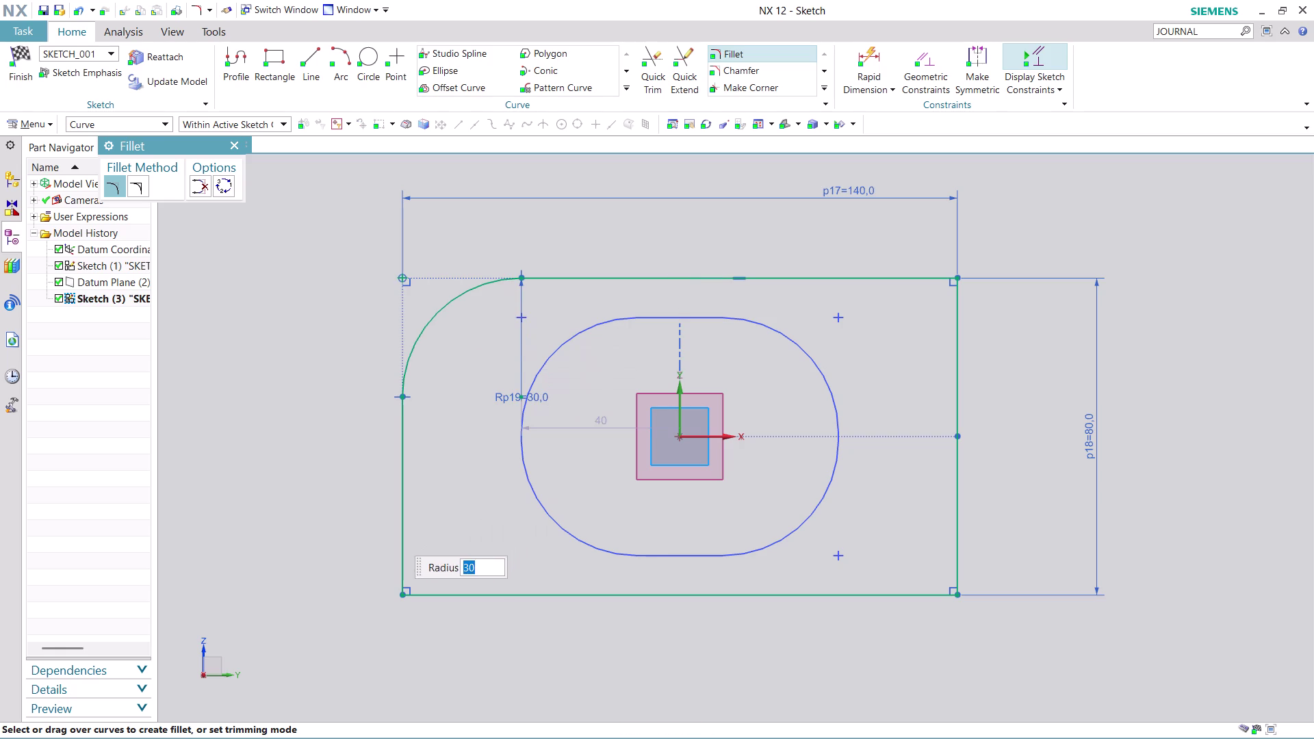
click(400, 545)
click(453, 595)
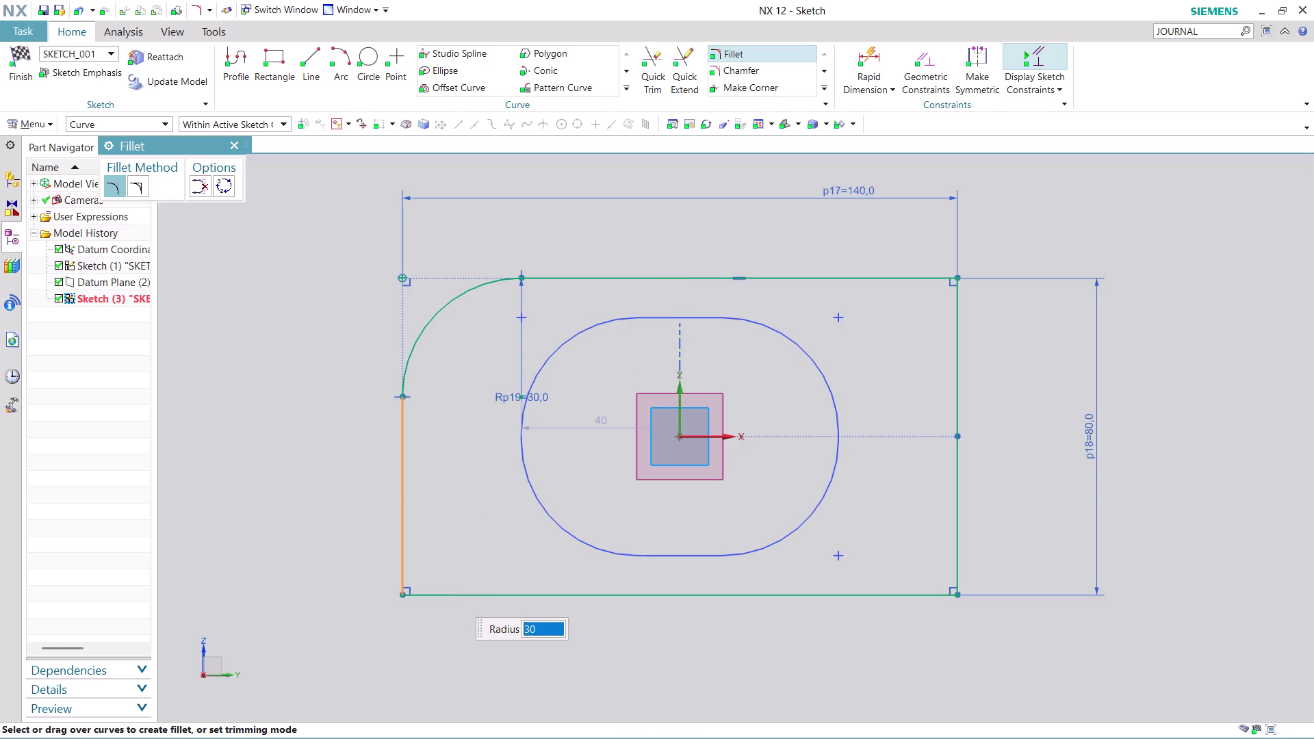
click(906, 282)
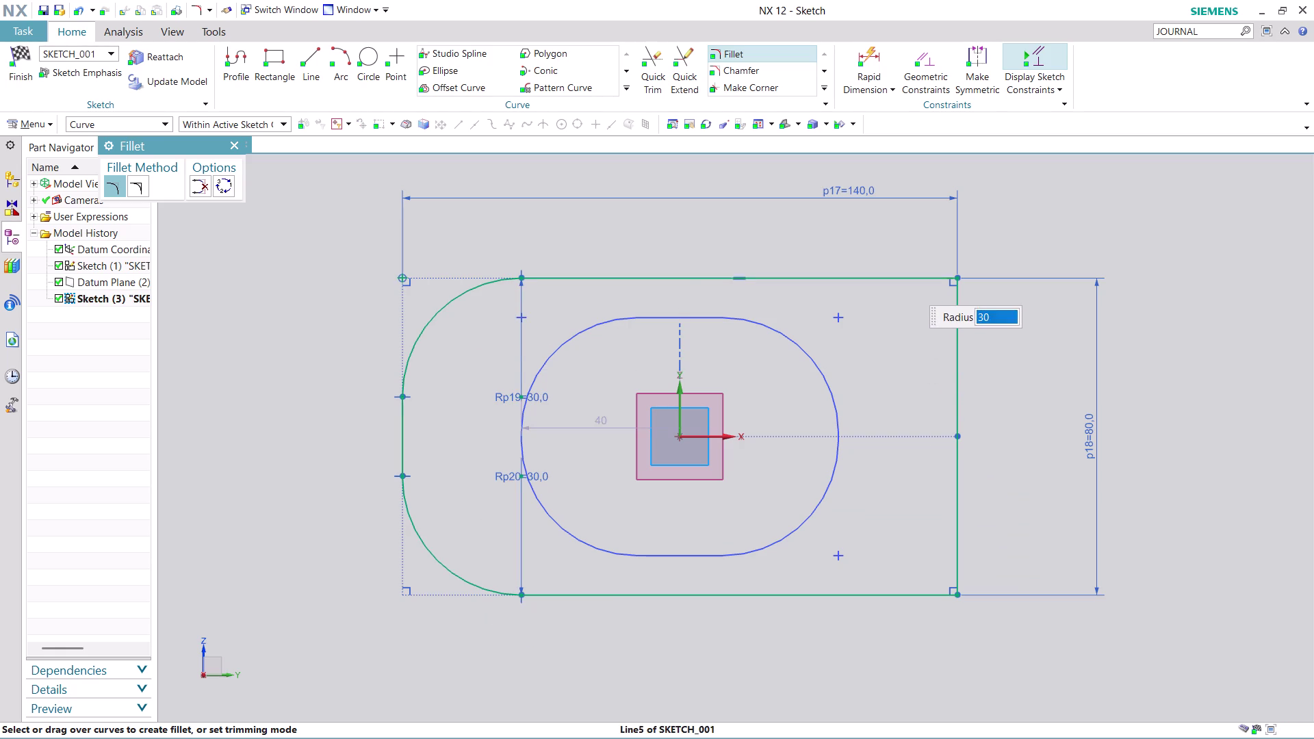
click(958, 374)
click(890, 598)
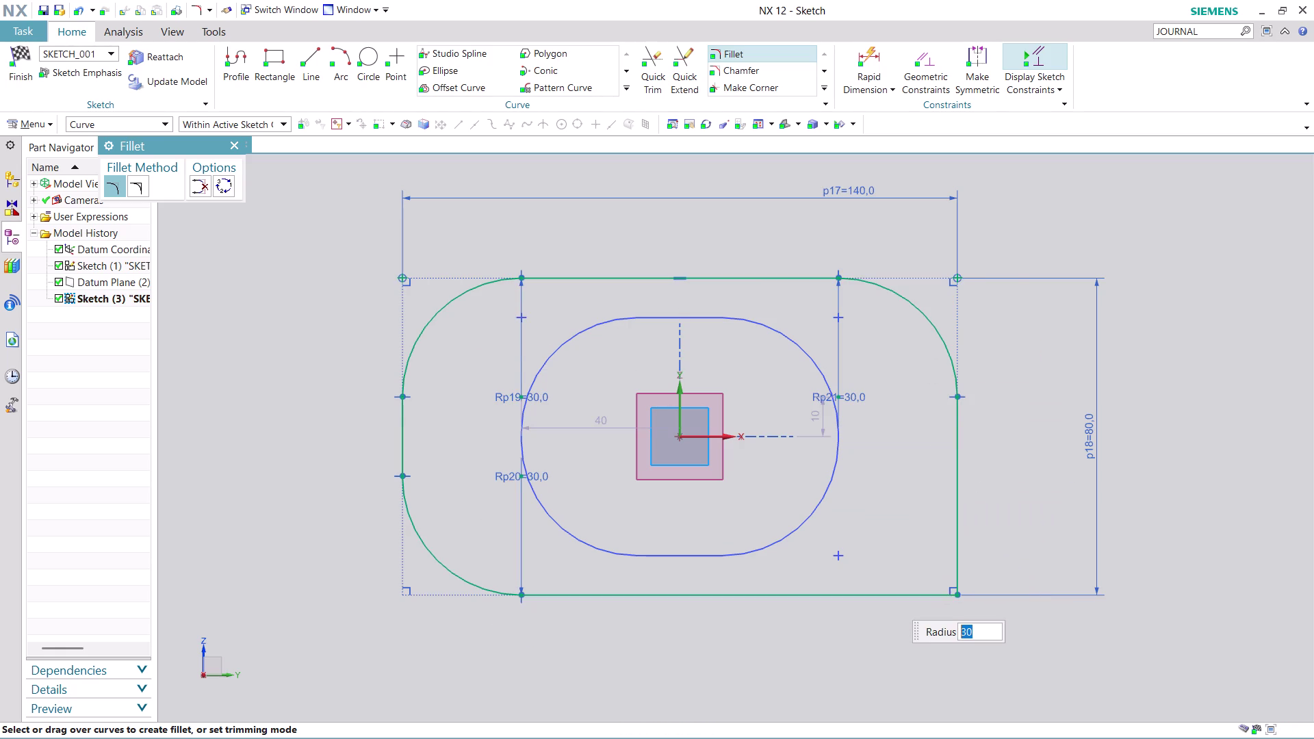
click(956, 532)
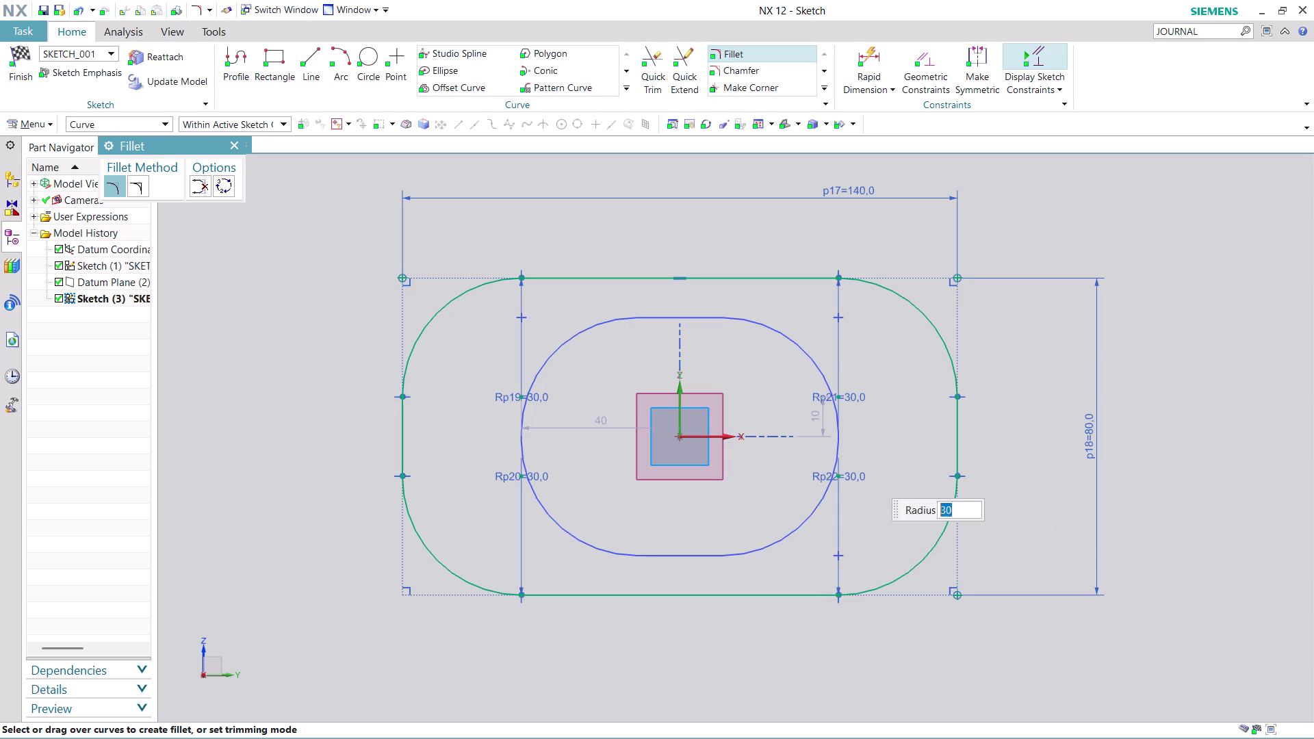
click(231, 148)
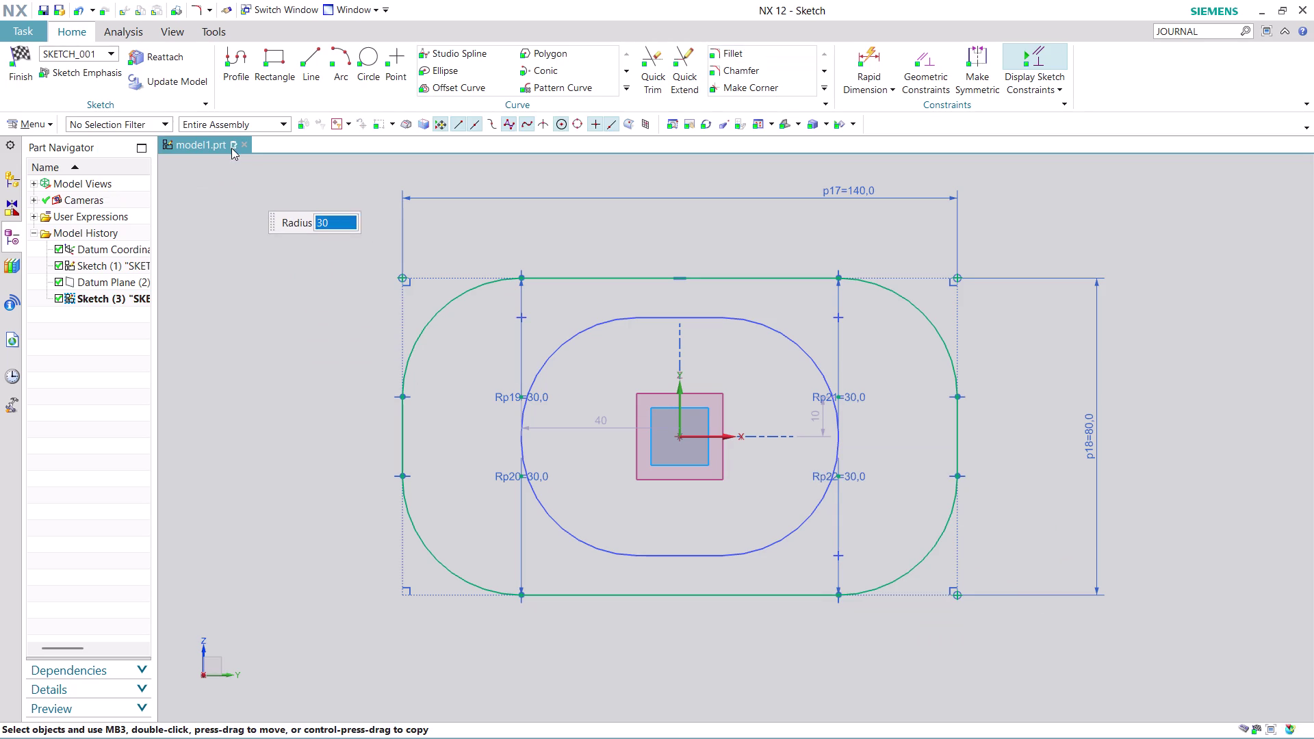
click(25, 75)
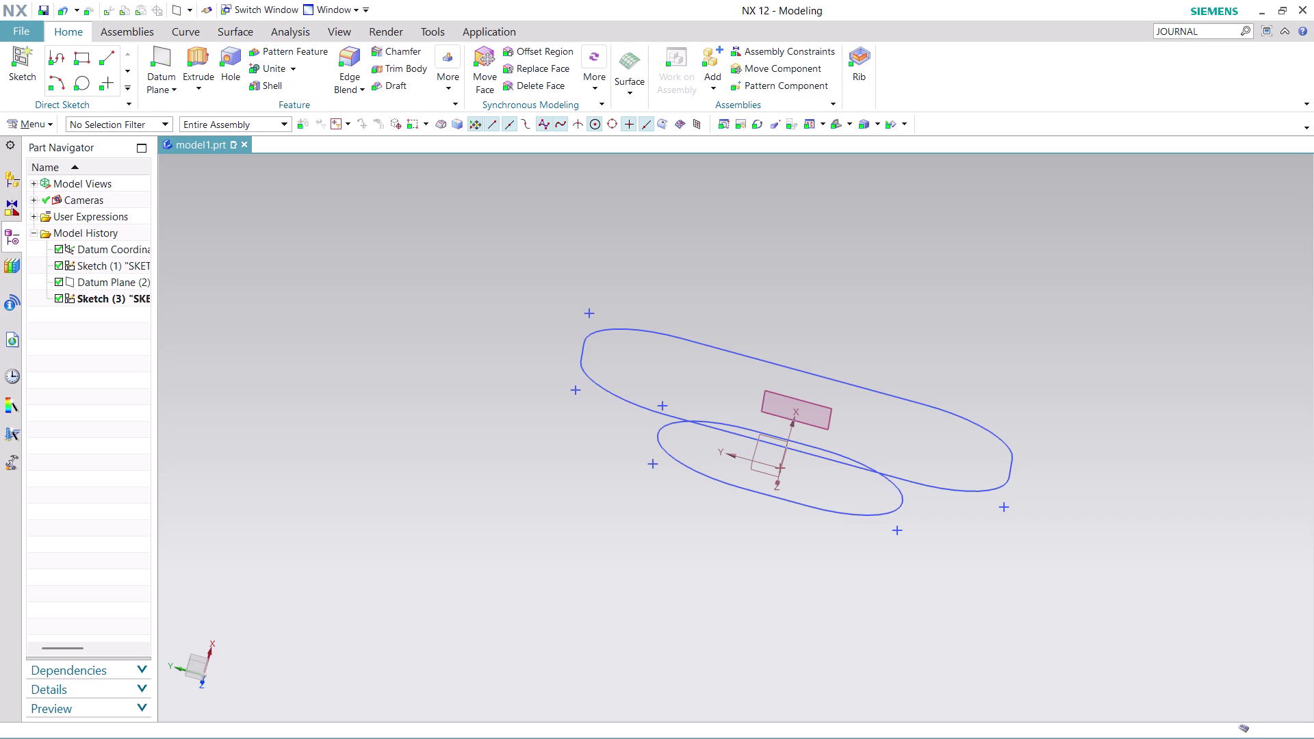
Orbit the model to look across both slot profiles in 3D.
click(930, 310)
middle_drag(844, 603, 810, 572)
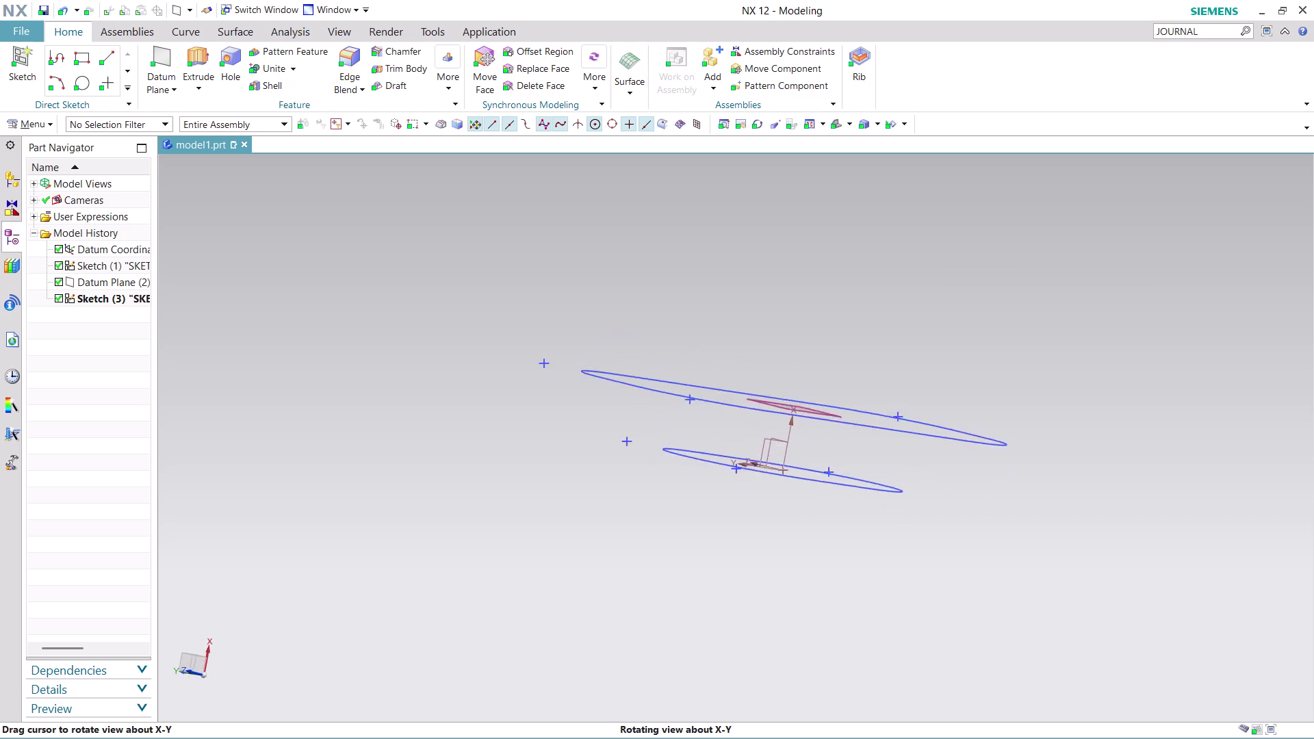
middle_drag(810, 572, 645, 506)
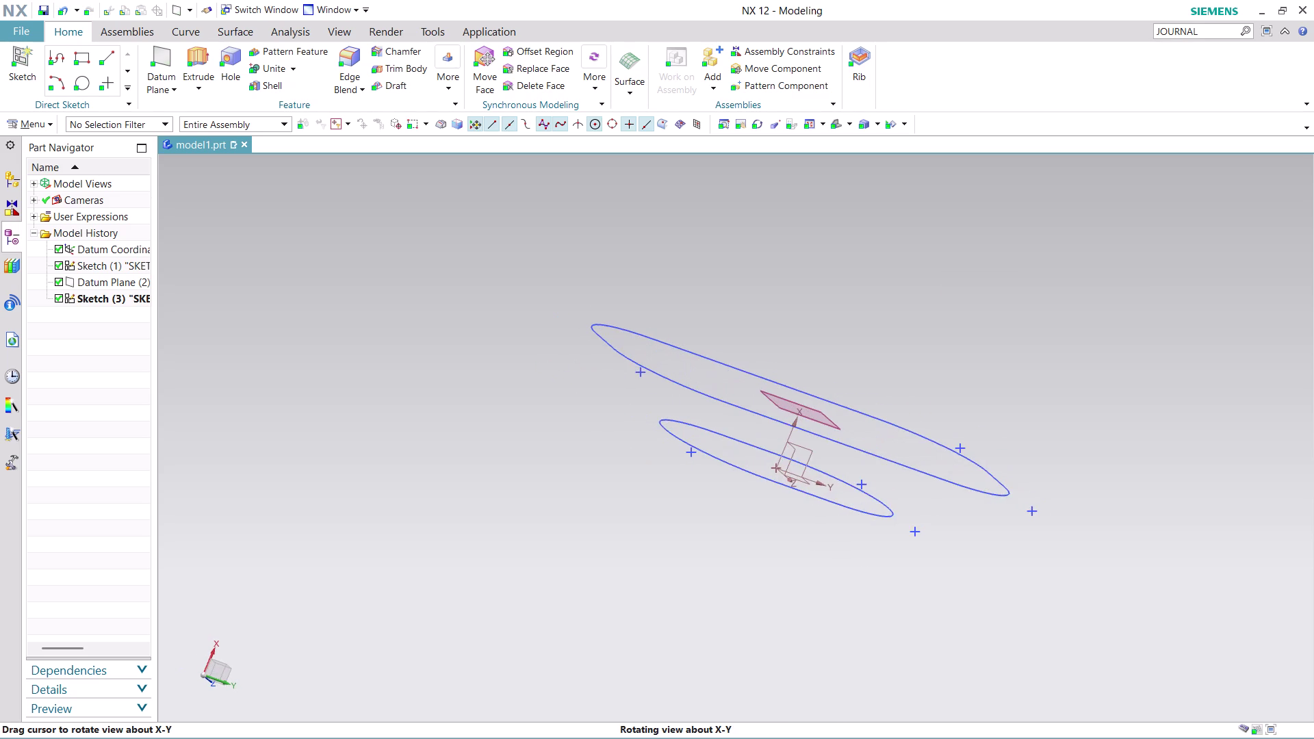
middle_drag(645, 507, 660, 537)
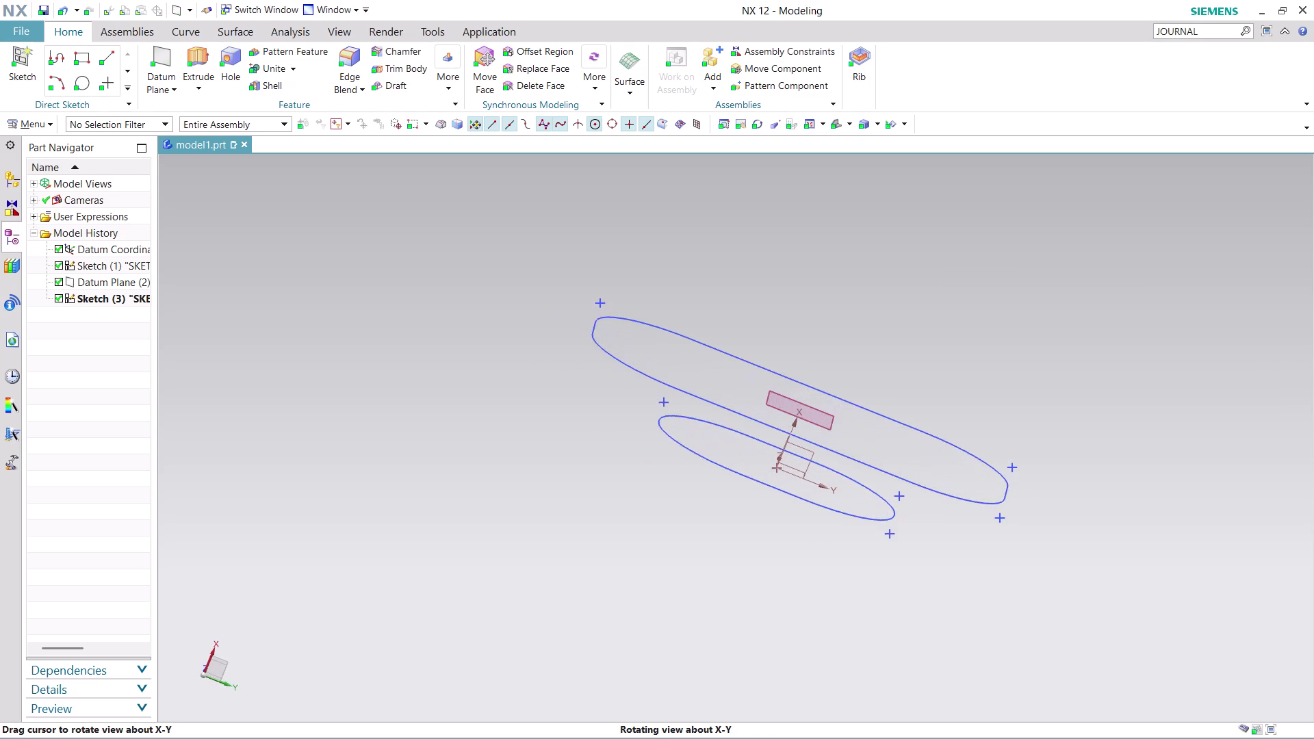
middle_drag(660, 536, 707, 576)
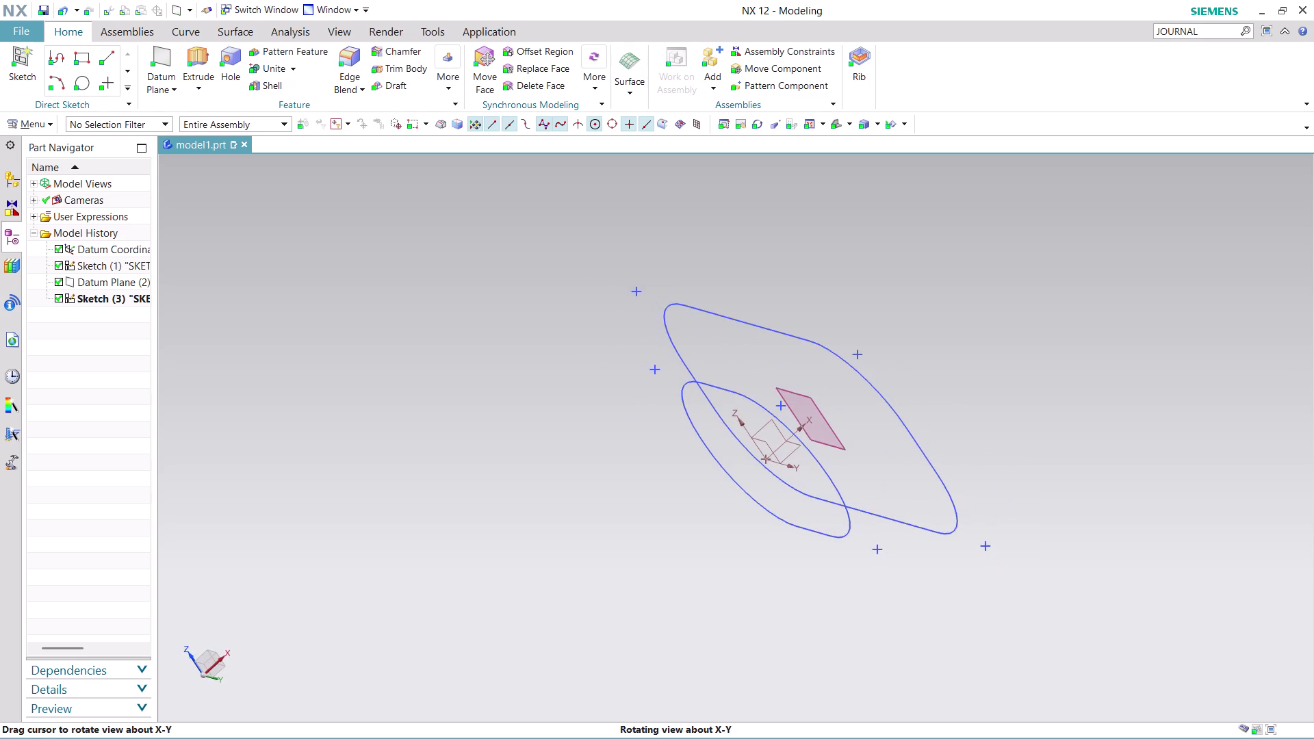
middle_drag(708, 576, 709, 578)
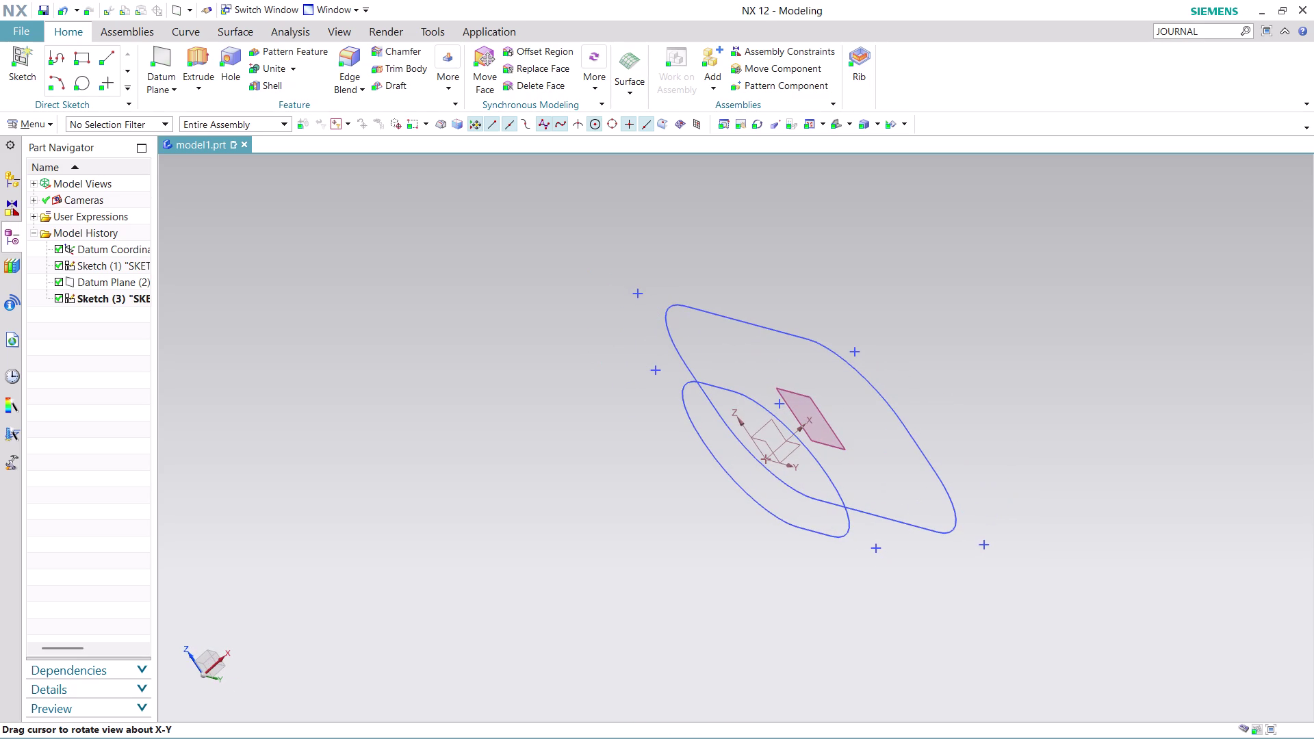
Insert a new sketch from the menu on the XZ datum plane.
click(37, 118)
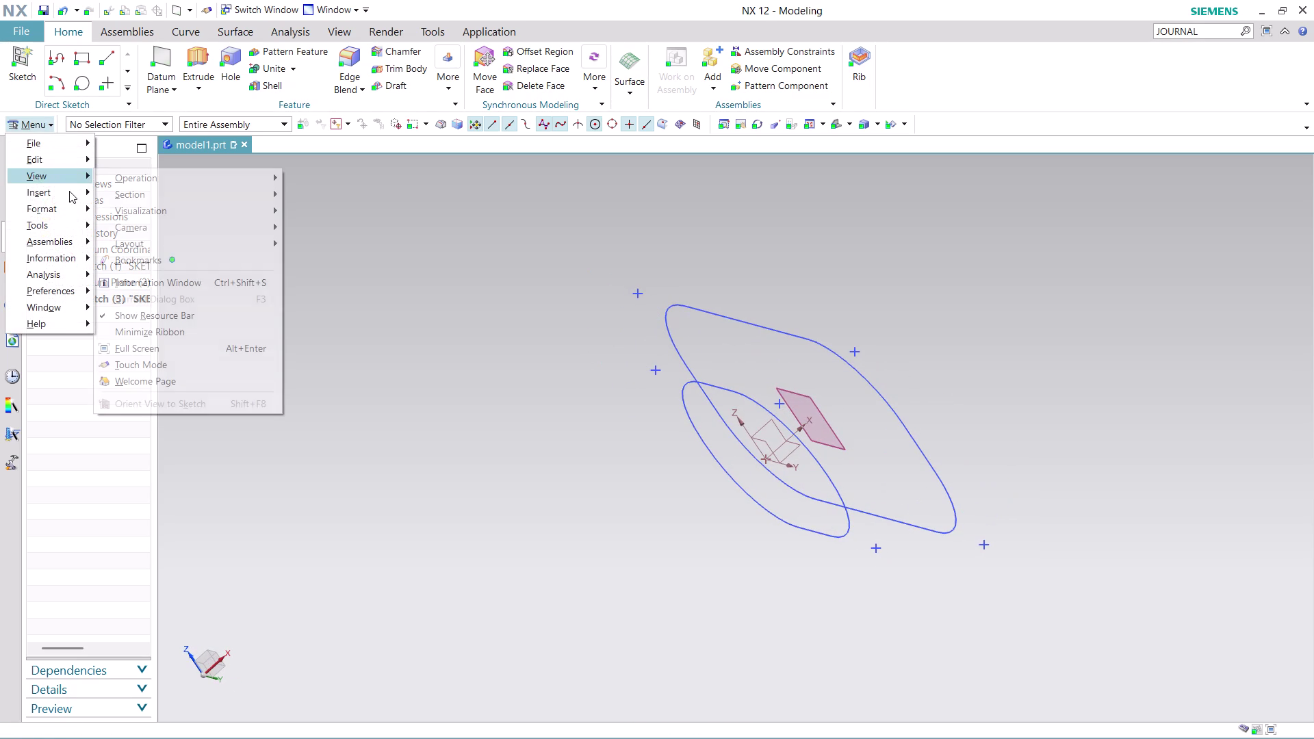
click(168, 207)
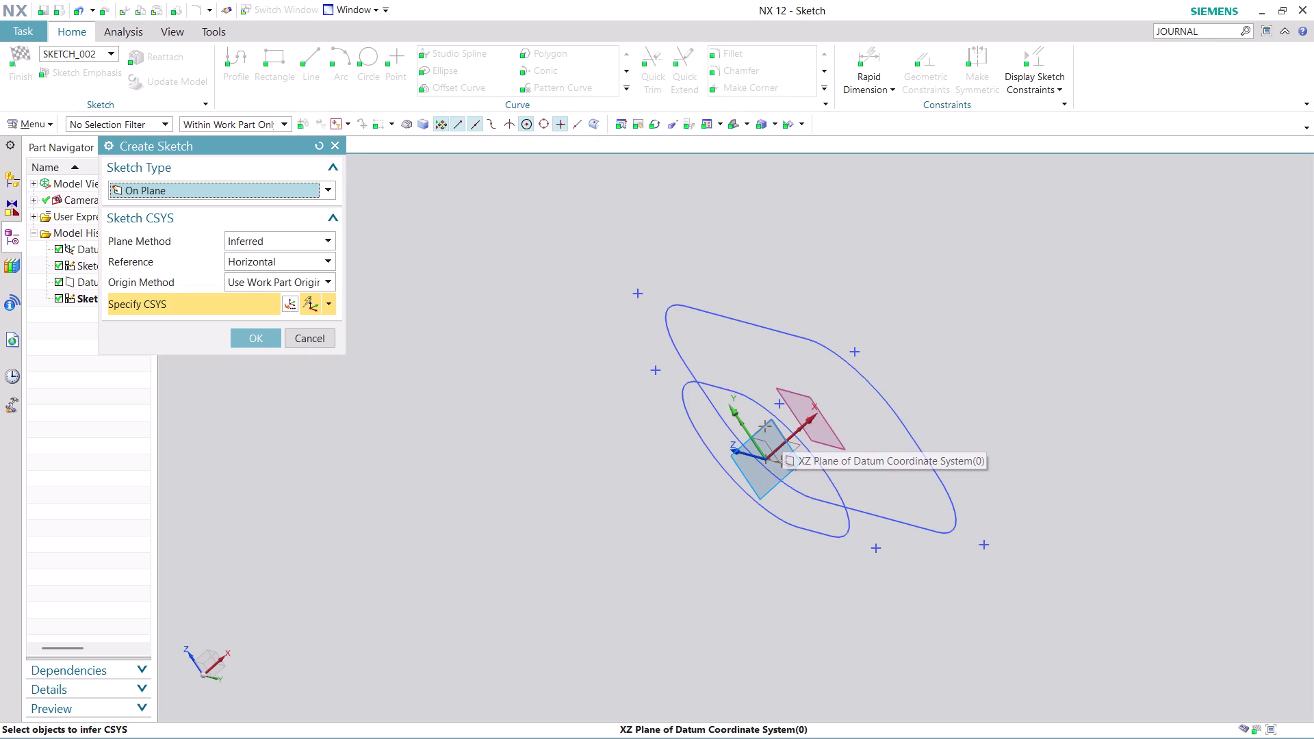
click(783, 434)
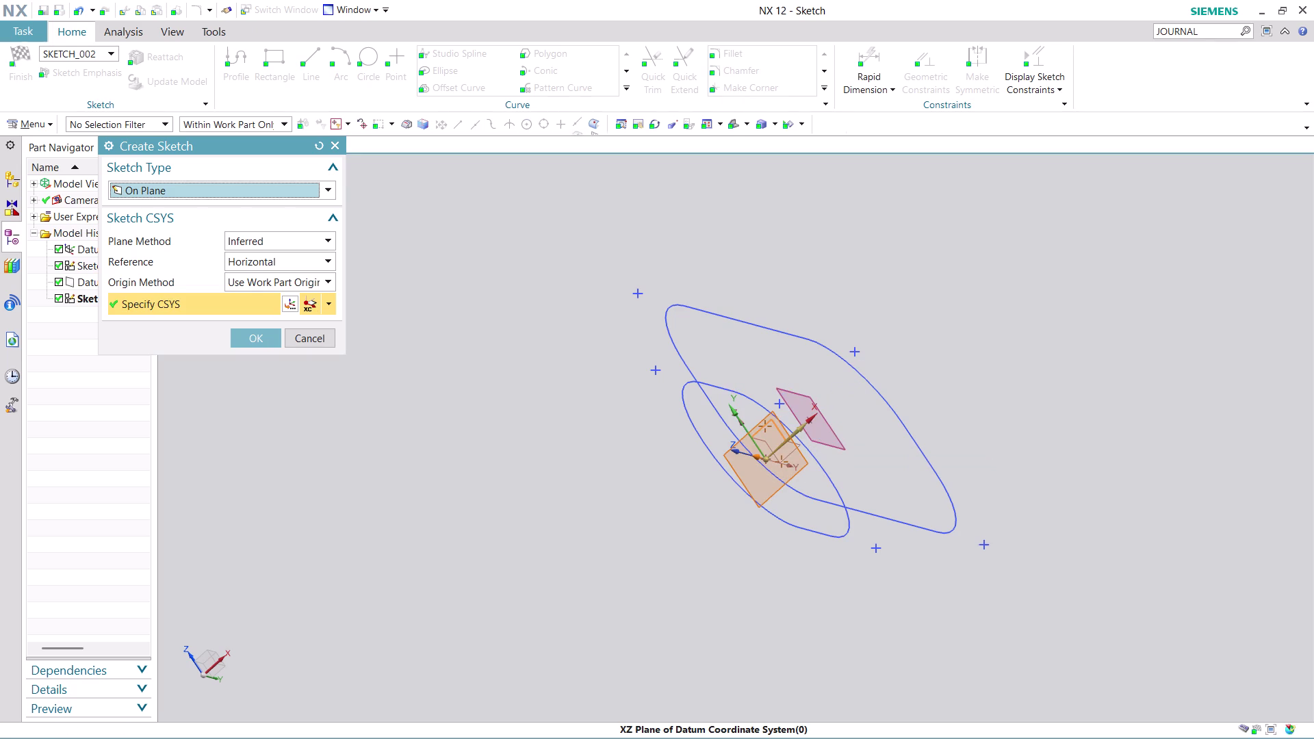
click(241, 336)
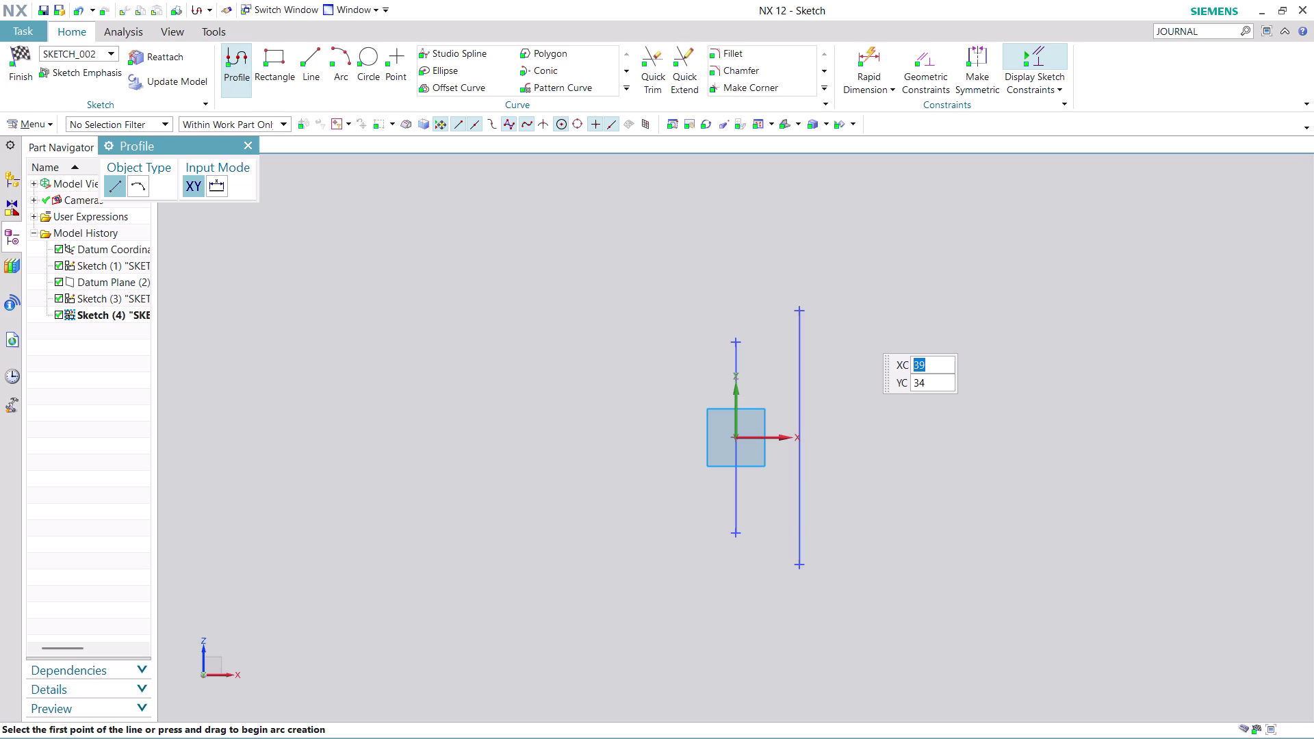
Start an arc on the inner profile's straight edge, ending on the outer profile's edge.
scroll(up, 3)
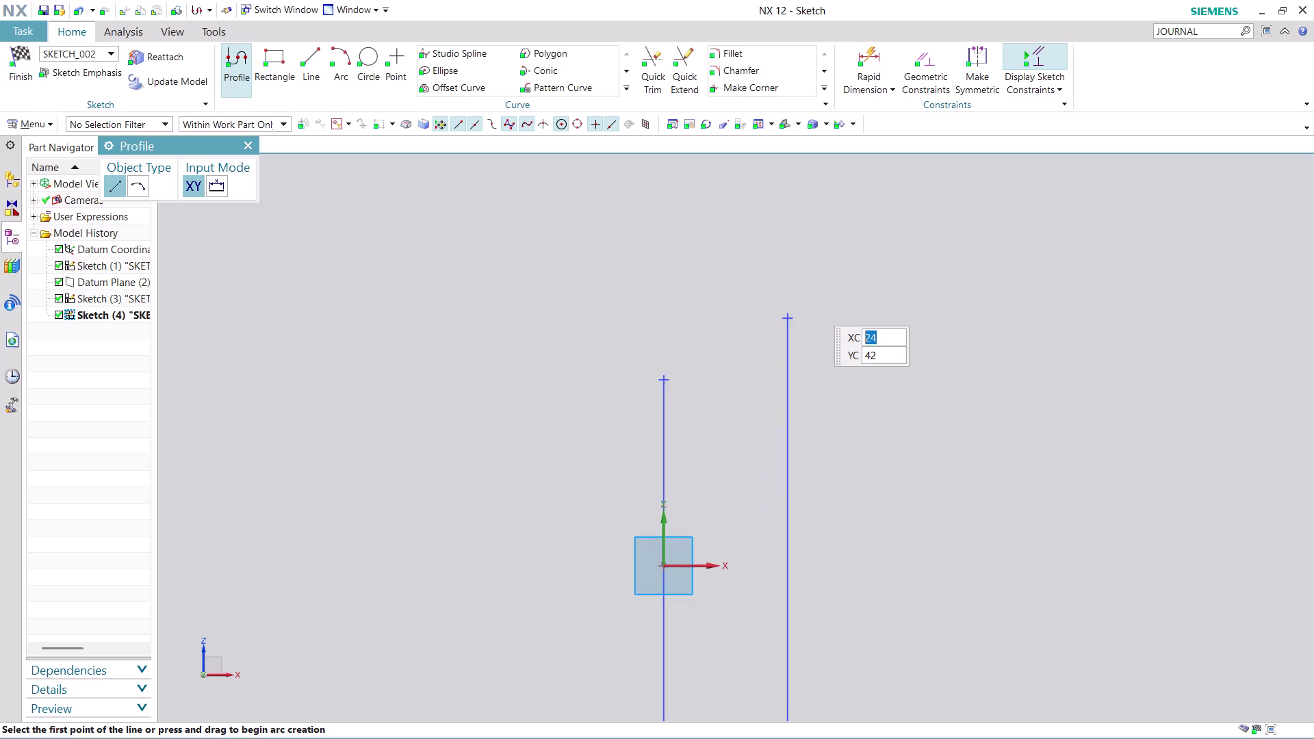
scroll(up, 3)
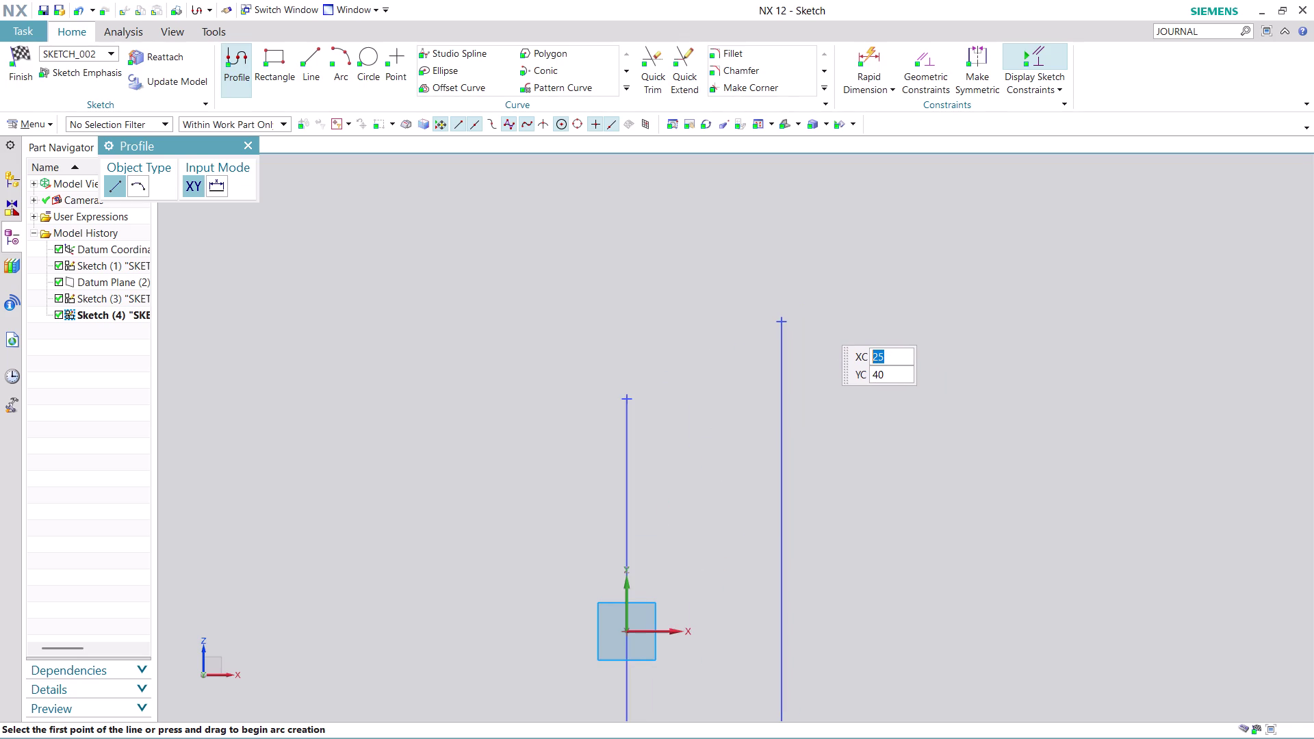
middle_drag(819, 322, 827, 336)
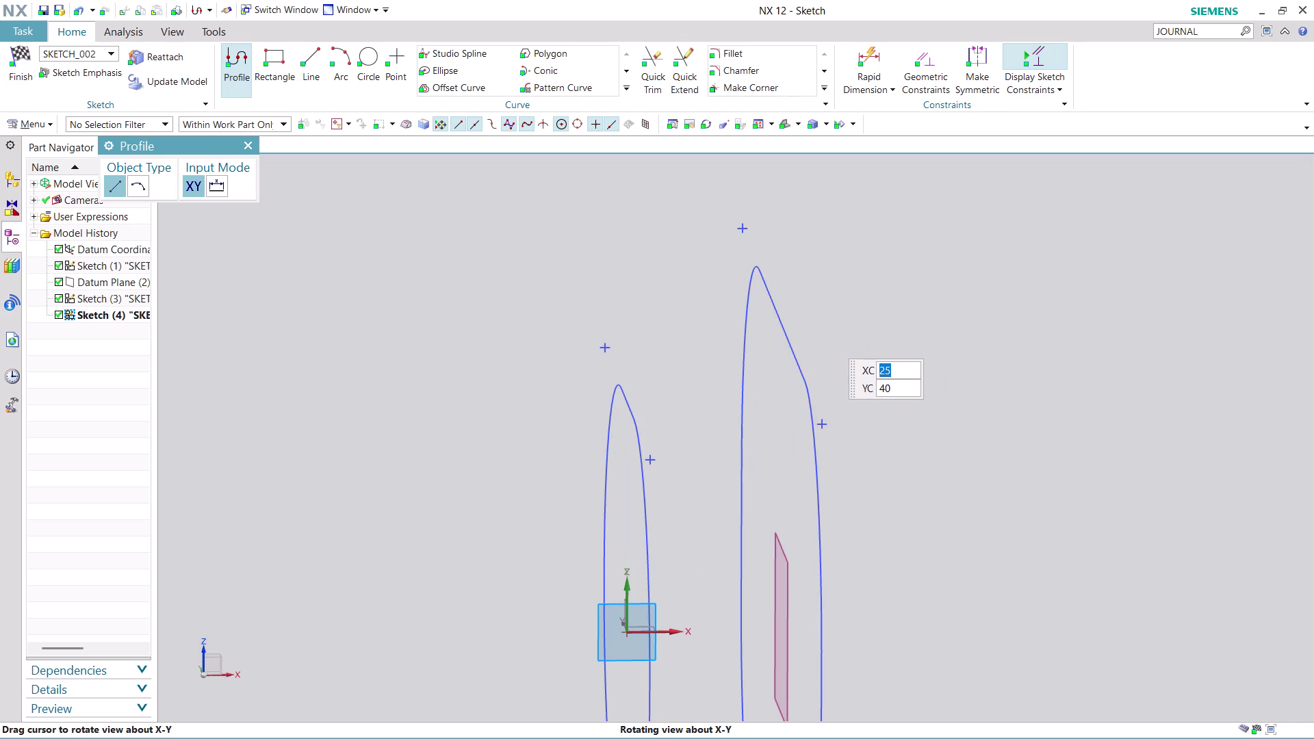
middle_drag(826, 336, 812, 327)
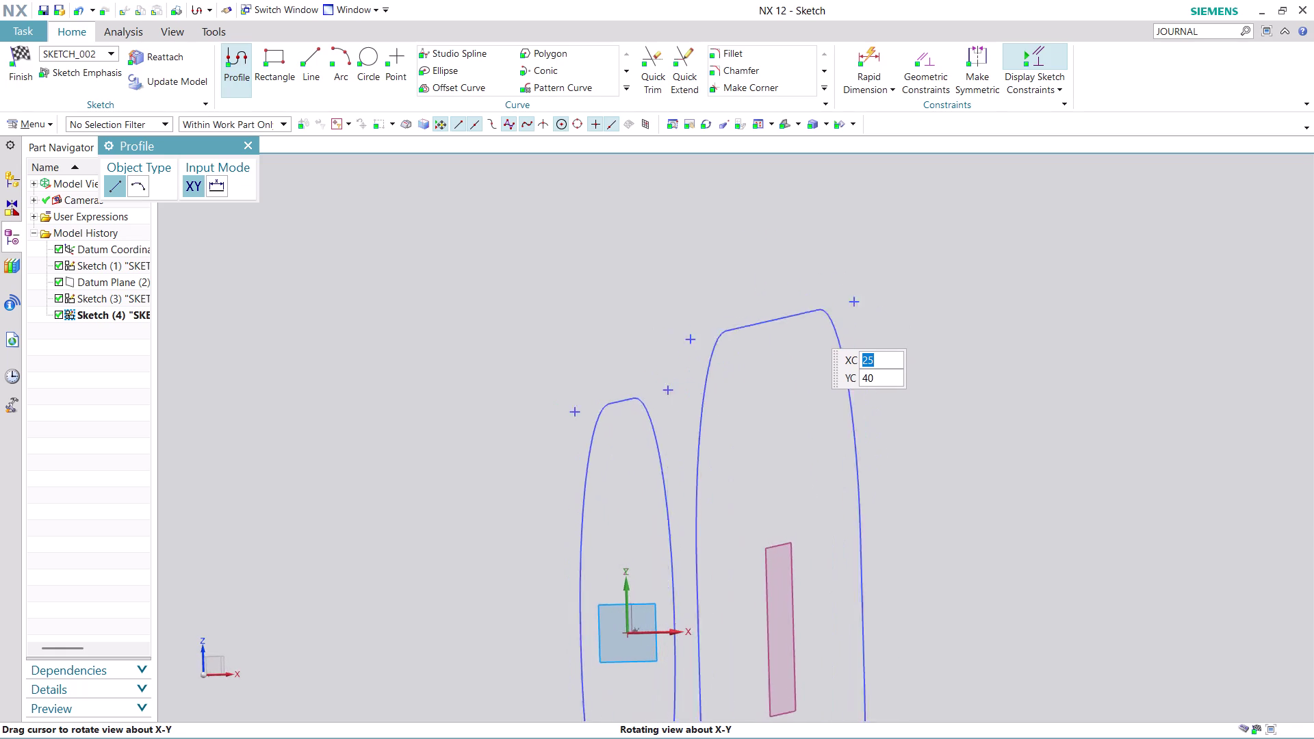
middle_drag(813, 327, 854, 335)
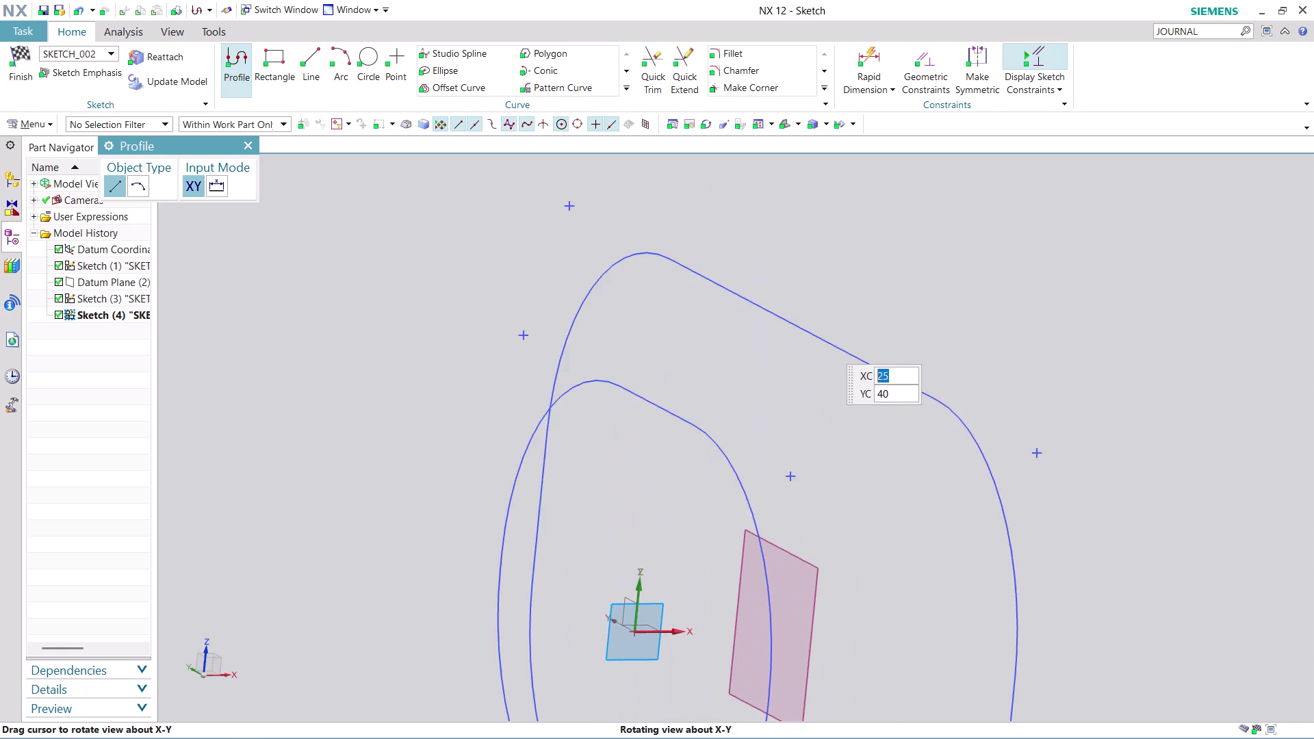
middle_drag(854, 335, 865, 339)
middle_drag(849, 348, 790, 360)
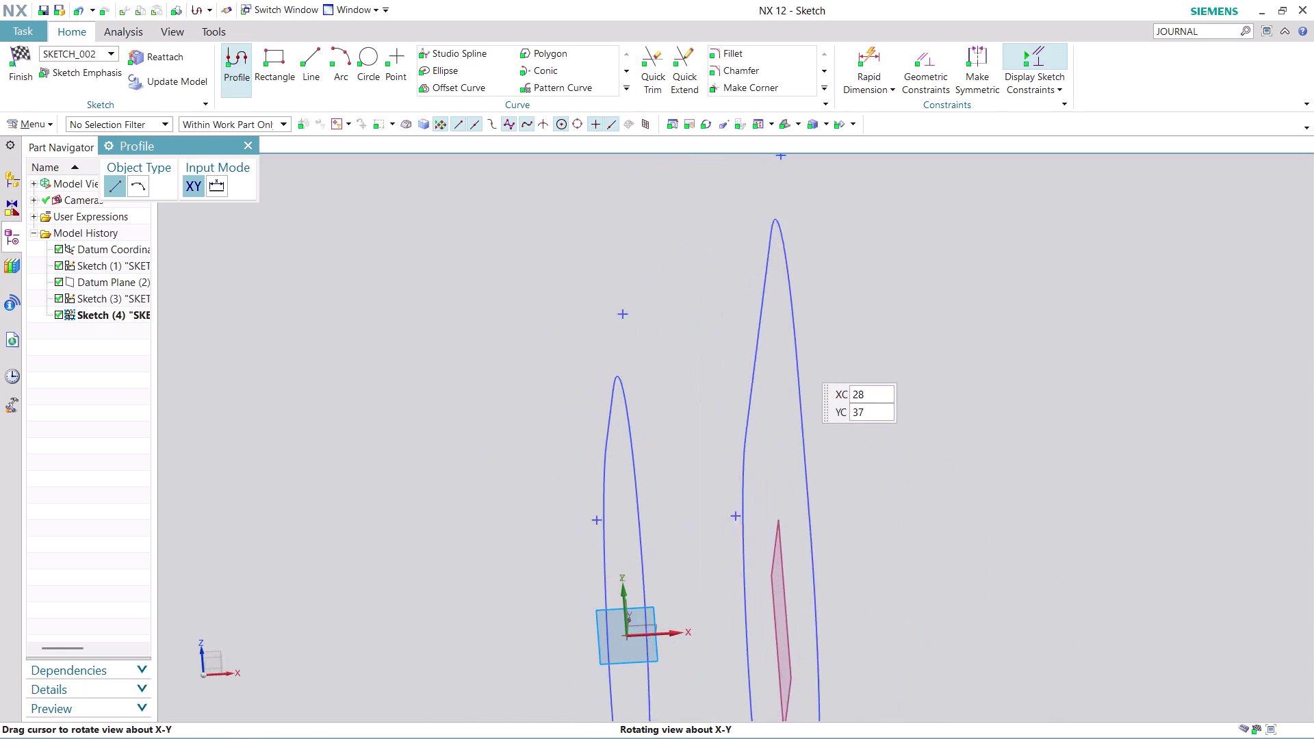
middle_drag(790, 360, 787, 359)
middle_click(777, 347)
middle_drag(776, 343, 776, 334)
middle_drag(776, 333, 775, 323)
middle_drag(775, 317, 776, 309)
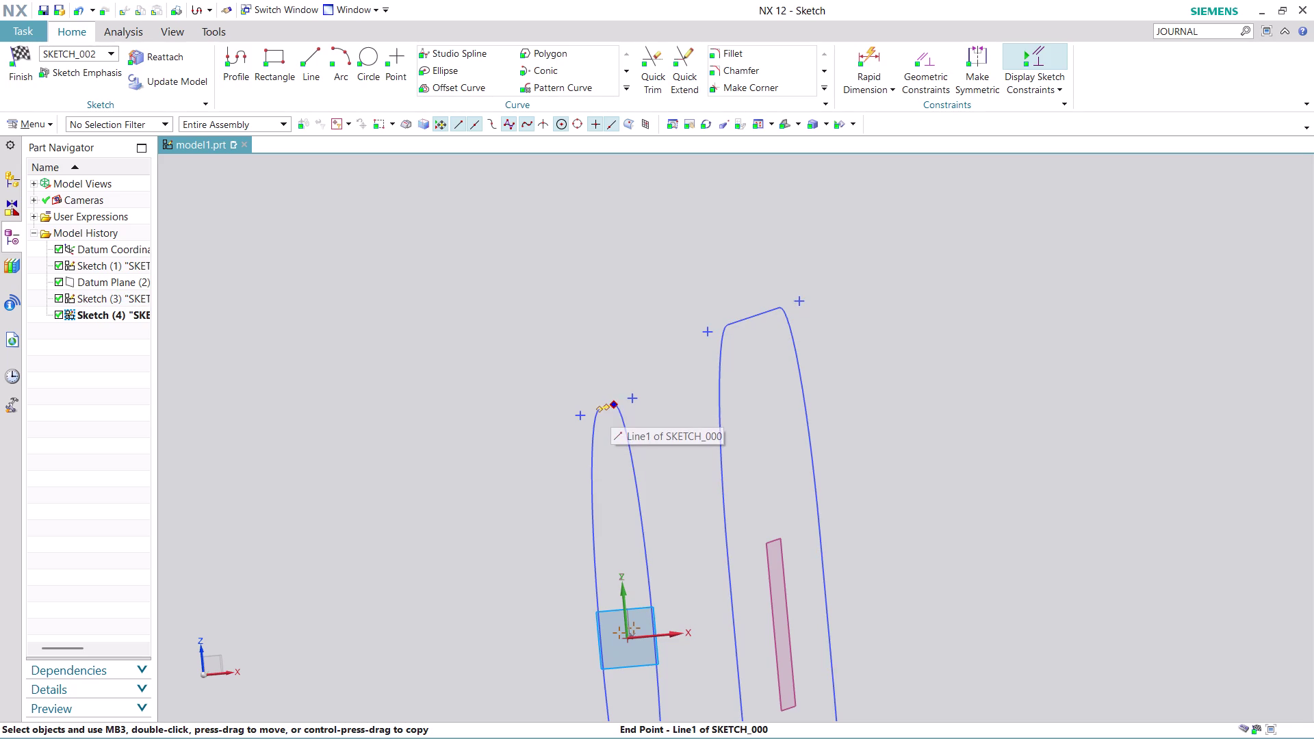
click(342, 50)
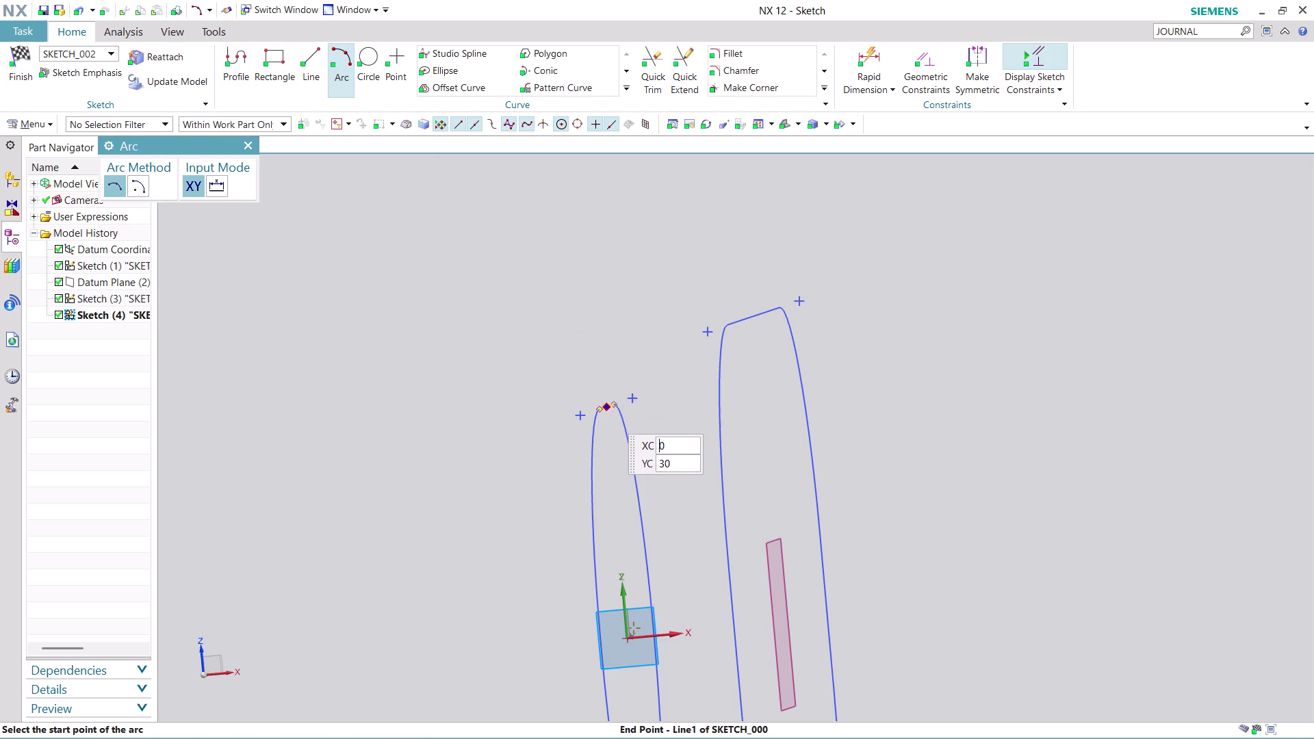
middle_drag(619, 353, 624, 379)
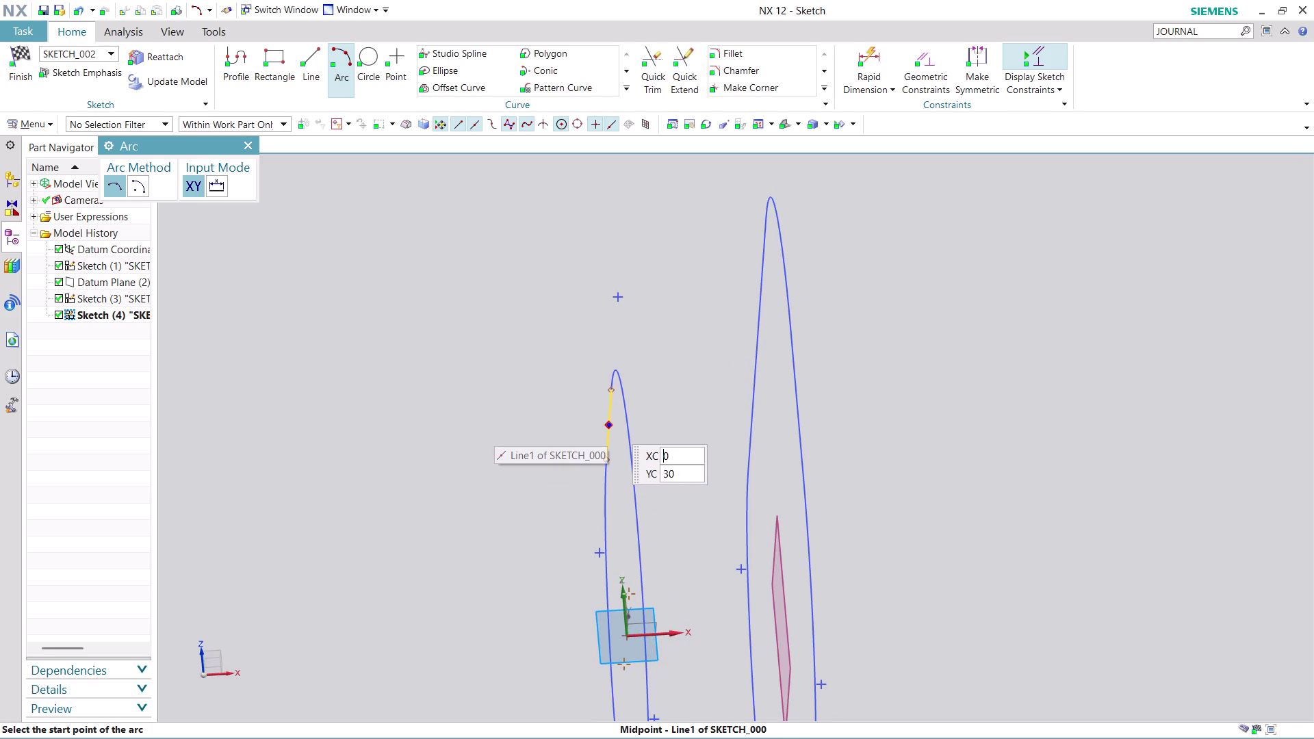
click(610, 421)
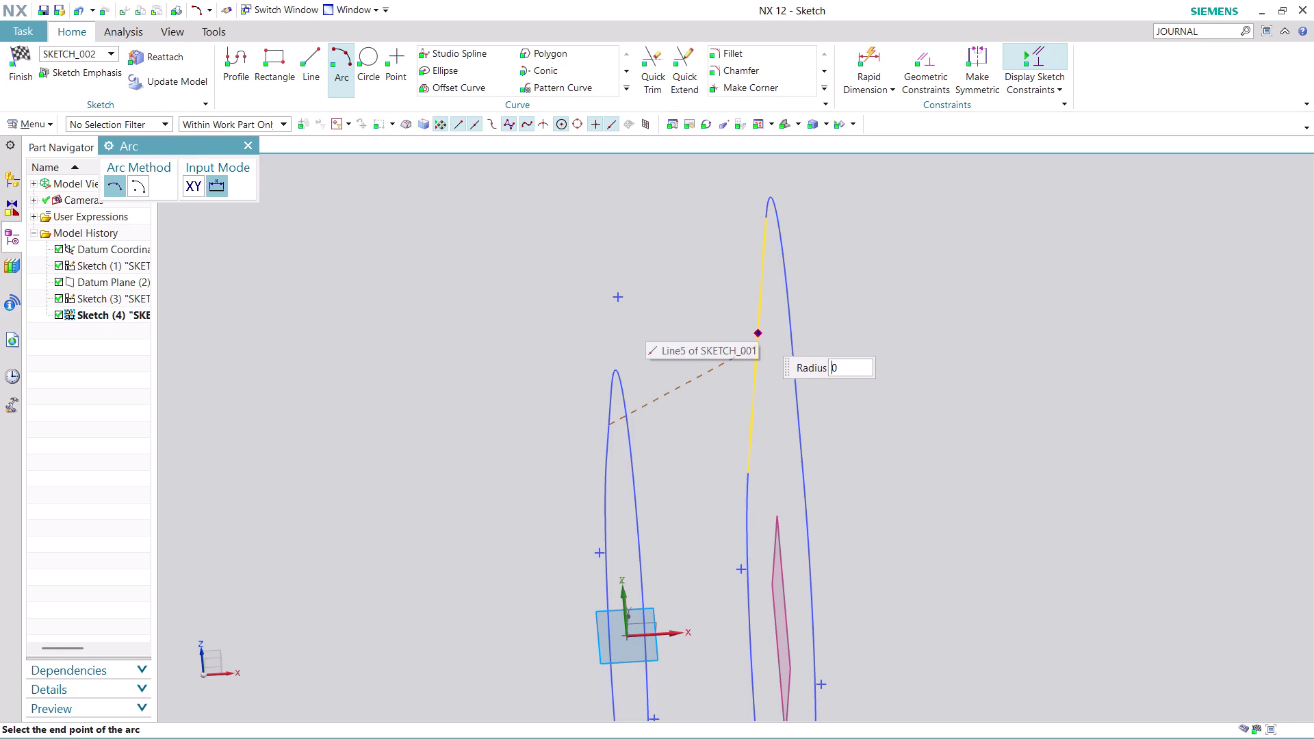
click(756, 341)
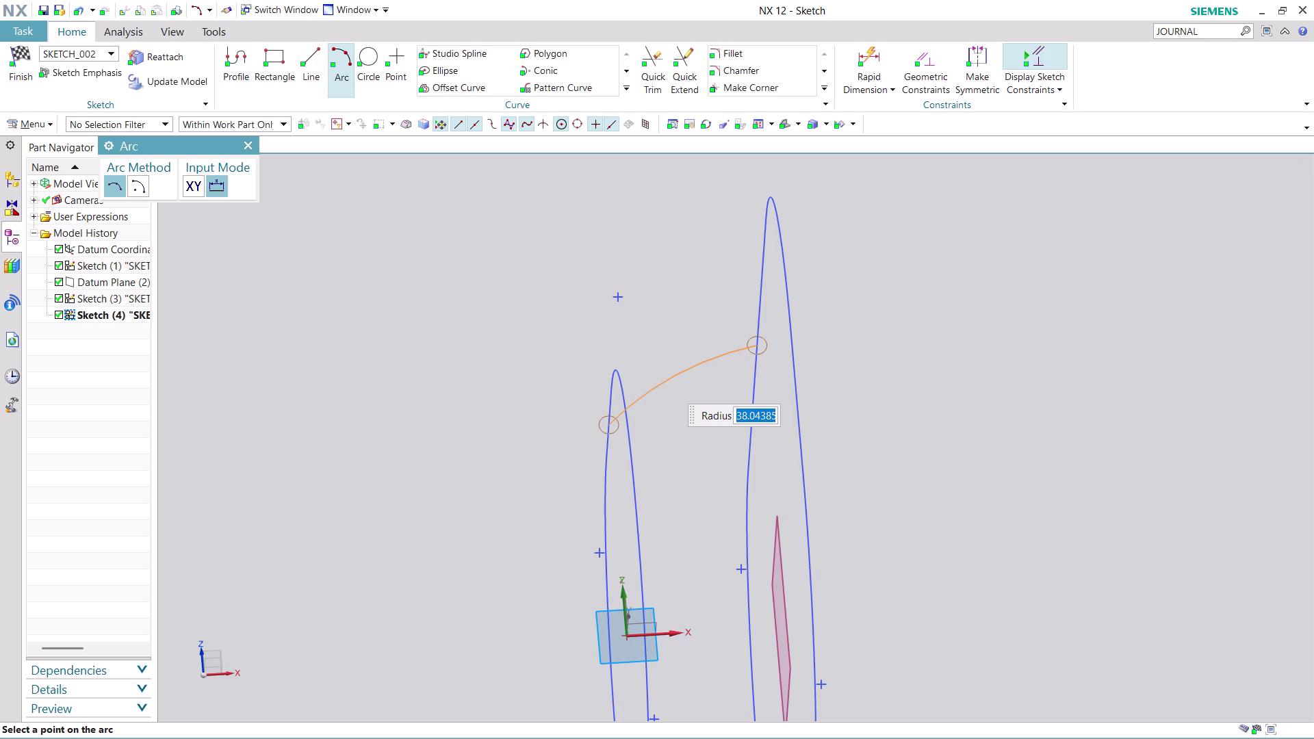
Set the arc radius to 30 and place it between the two curves.
text(3)
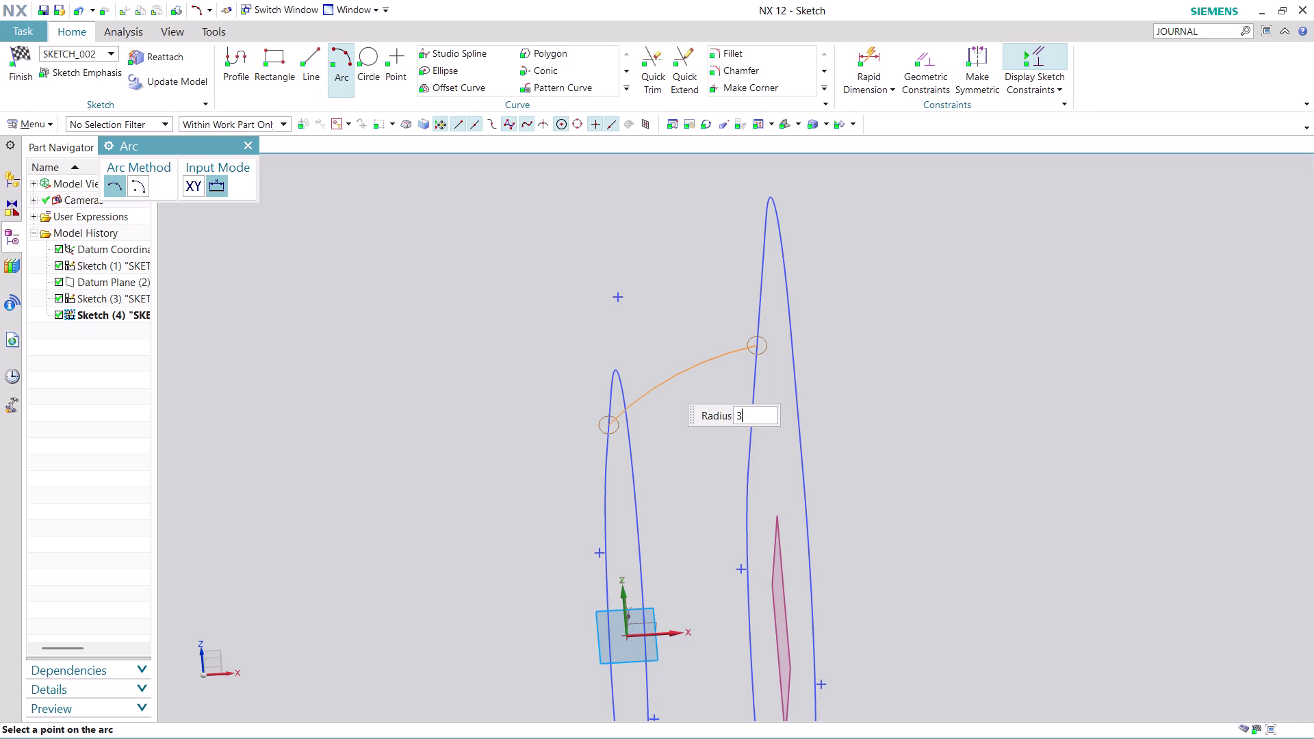
text(0)
key(Return)
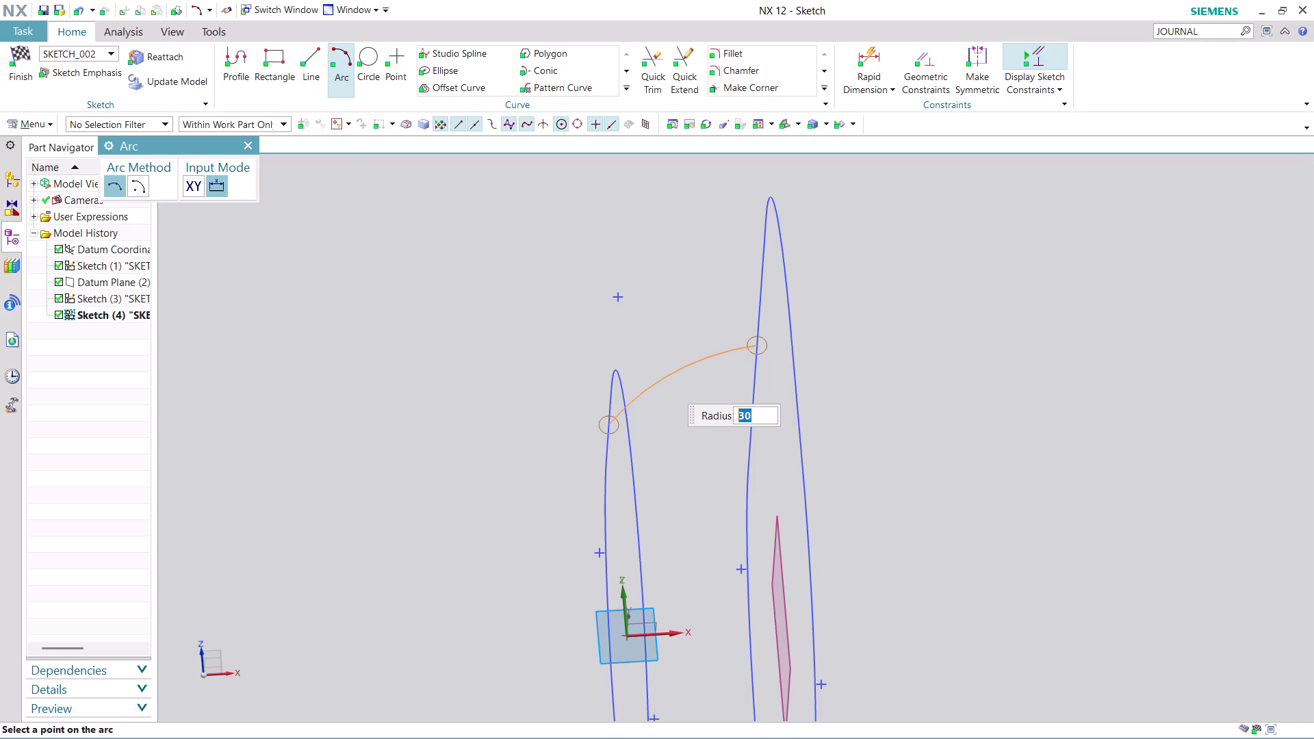
click(669, 382)
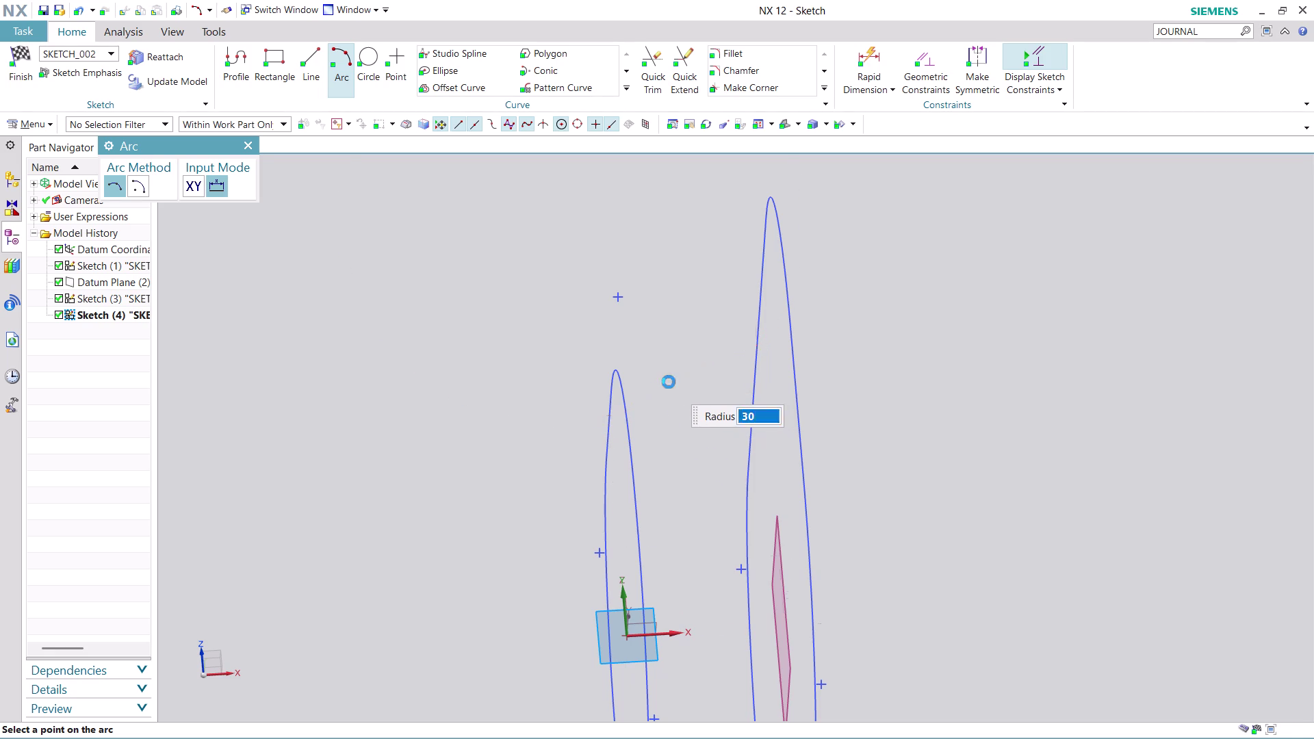
key(Escape)
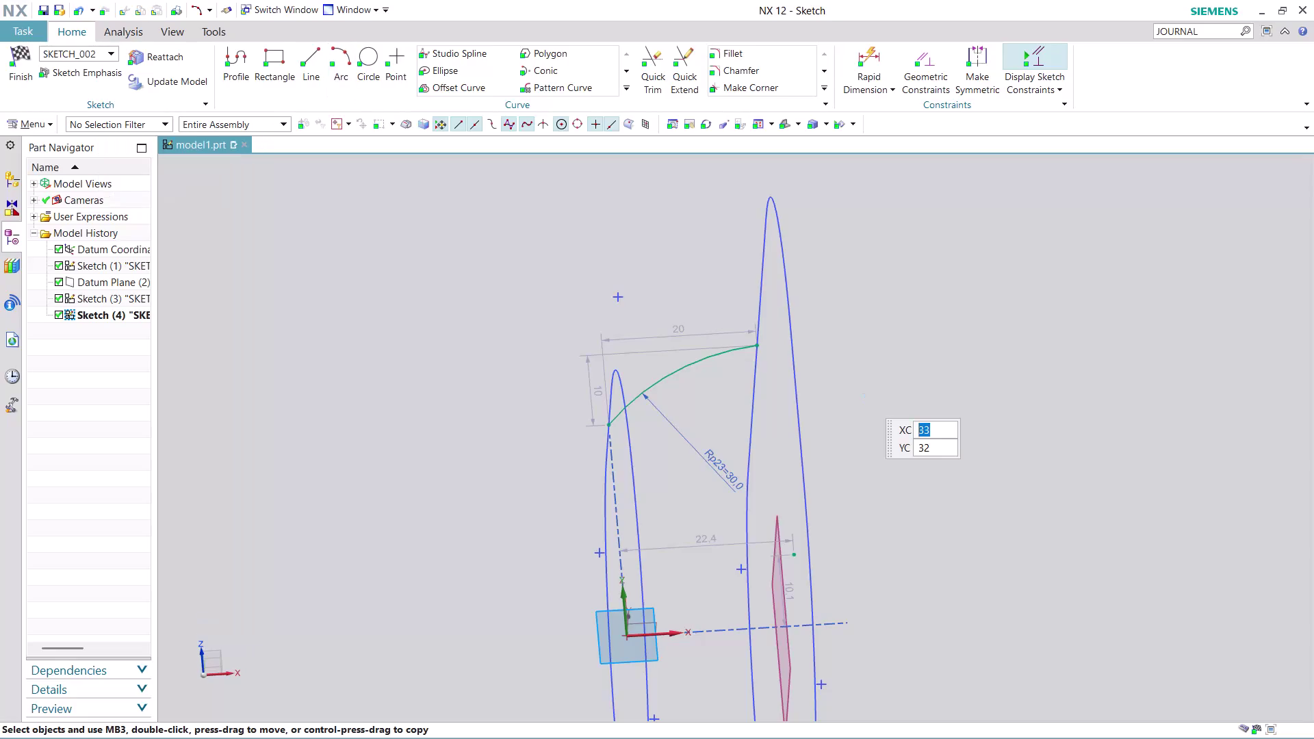
Orbit and zoom around the radius-30 arc to inspect it in 3D.
middle_drag(884, 471, 831, 405)
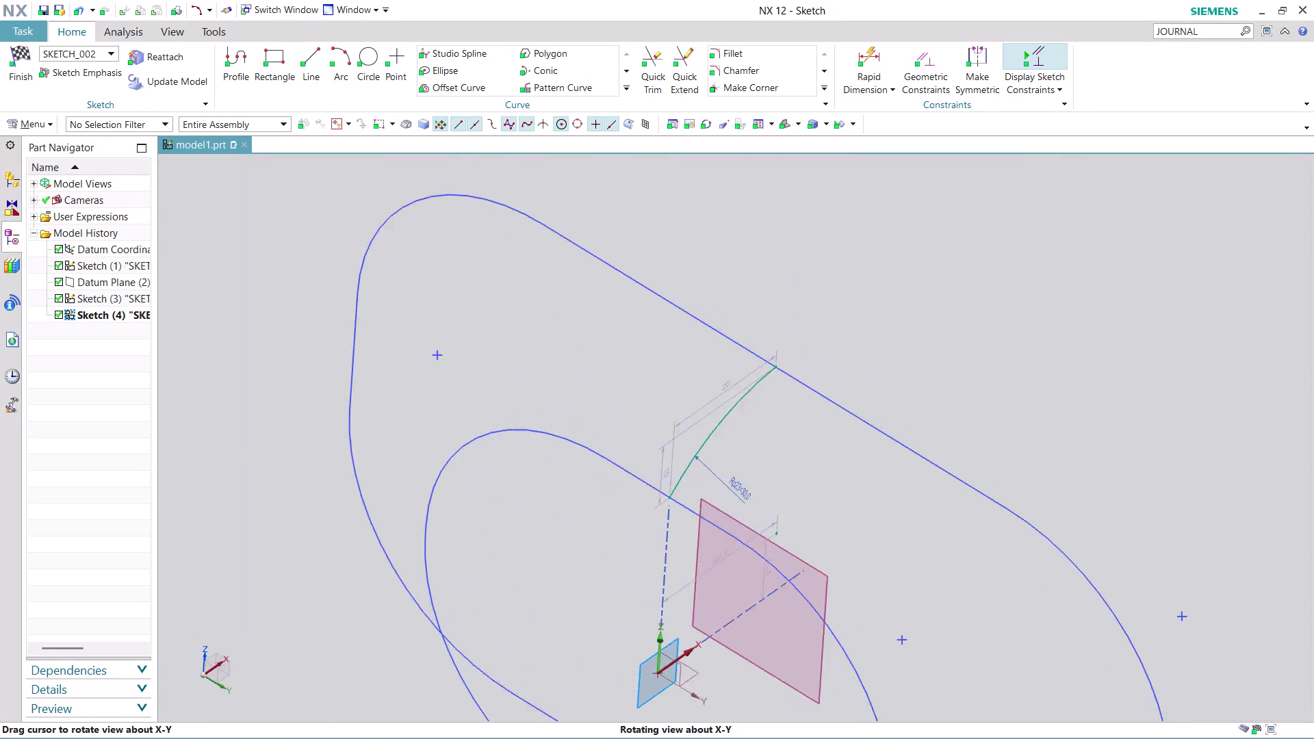
middle_drag(830, 406, 696, 309)
scroll(down, 3)
scroll(up, 3)
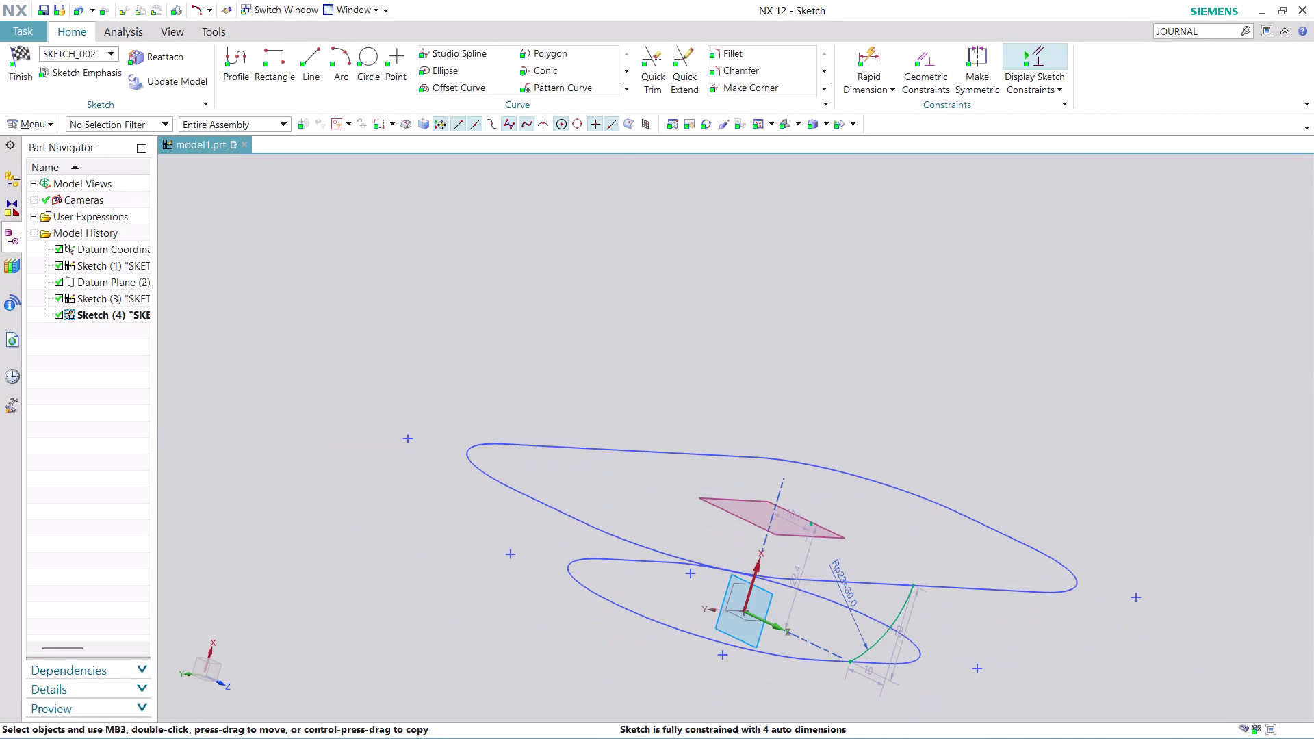
scroll(up, 3)
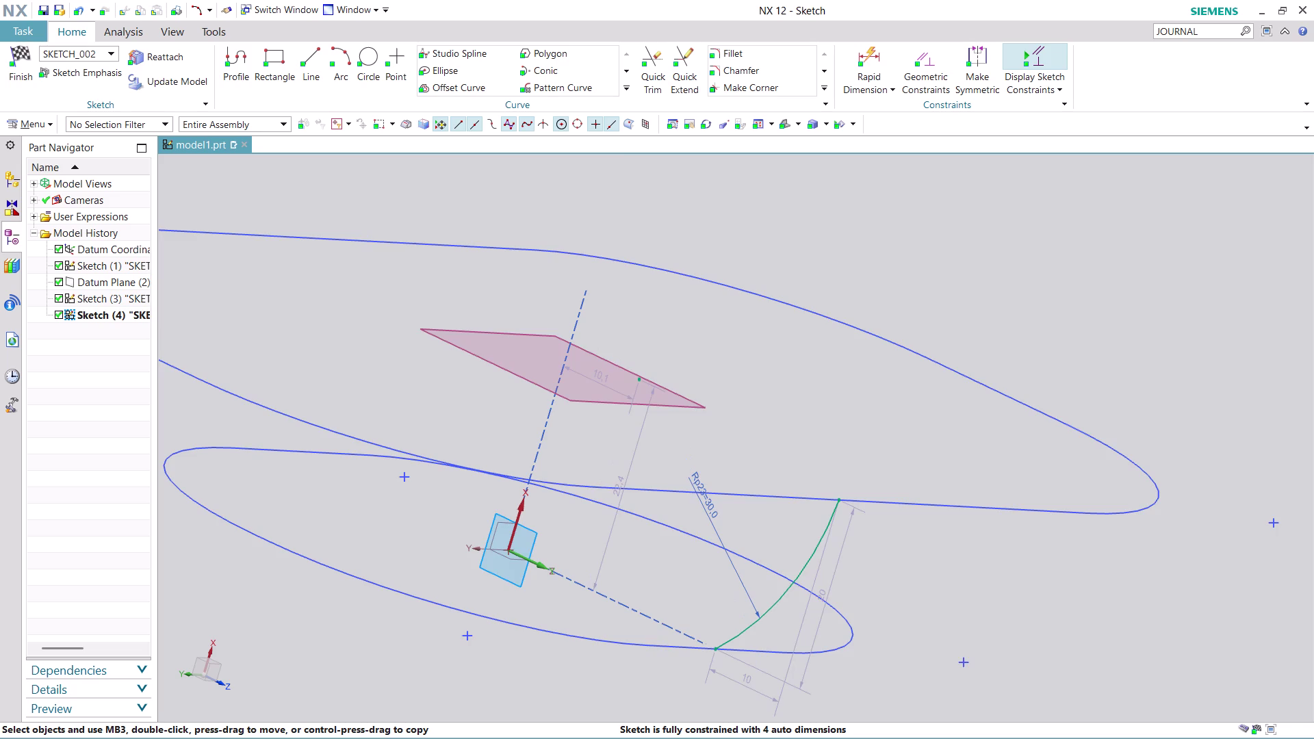
scroll(up, 3)
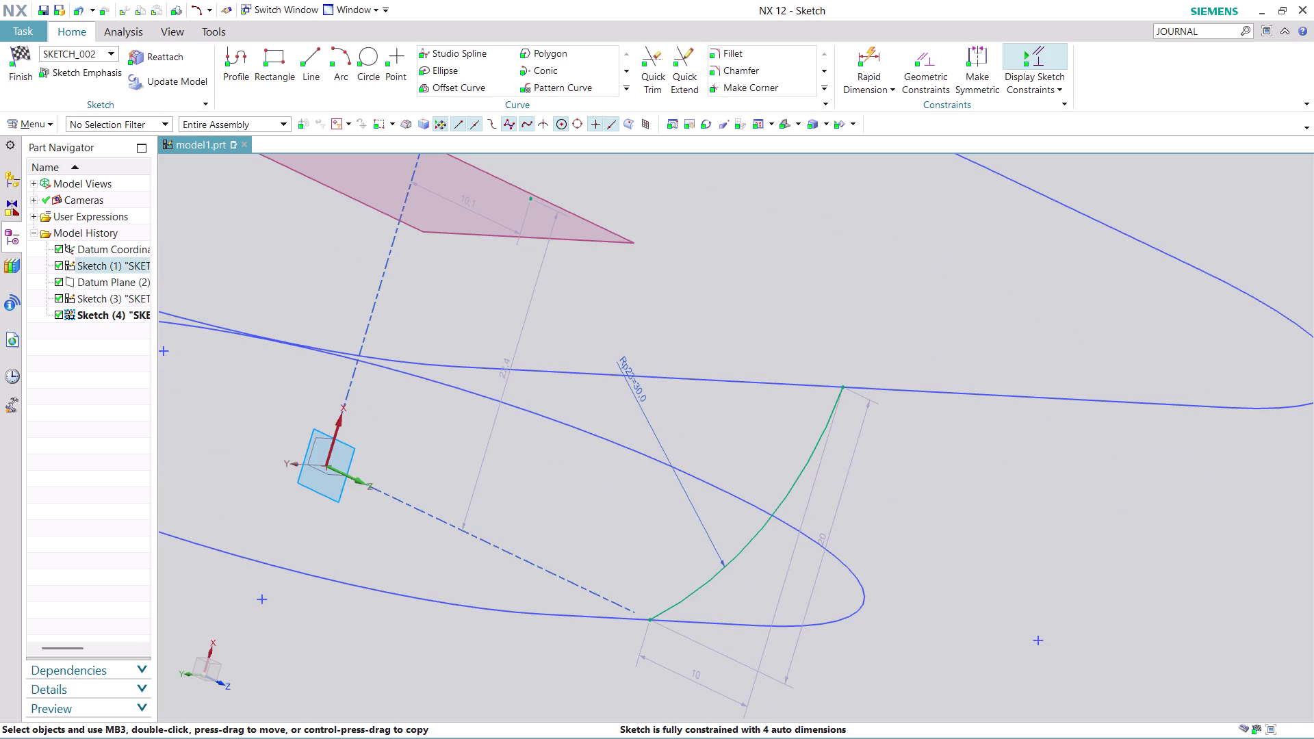
scroll(up, 3)
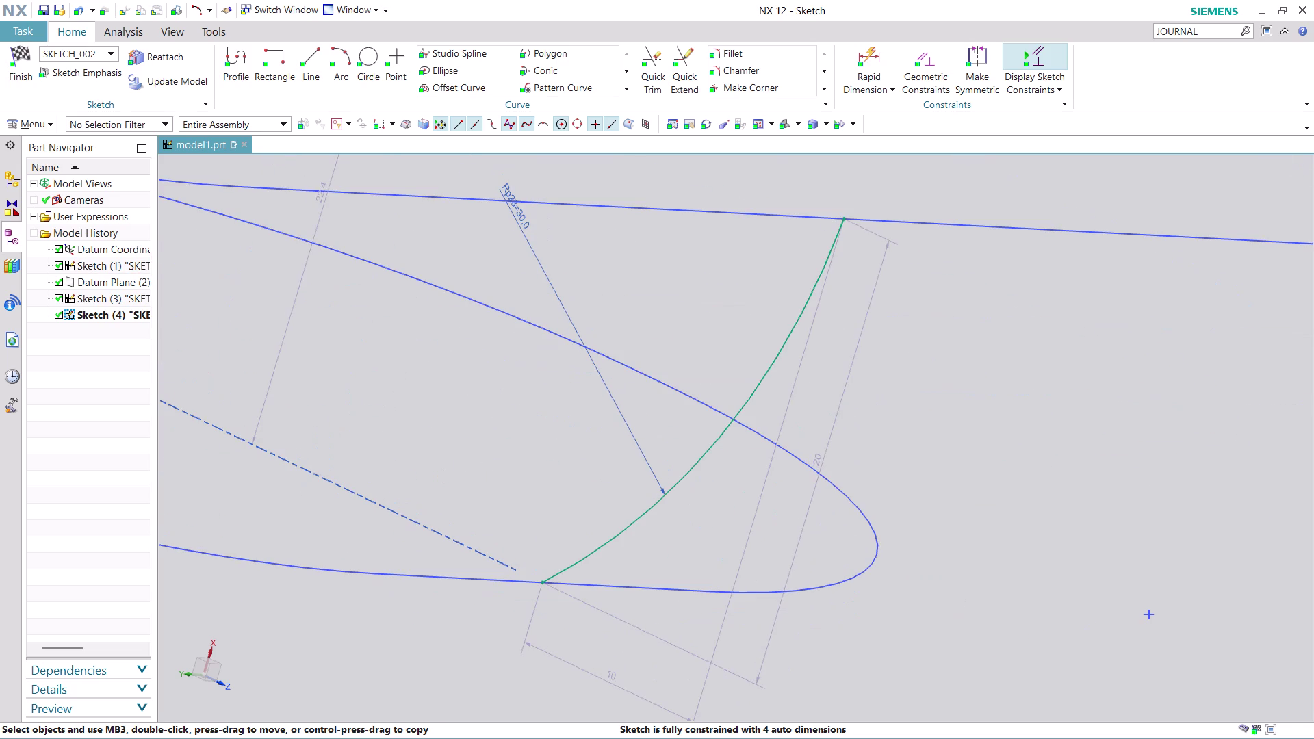
scroll(down, 3)
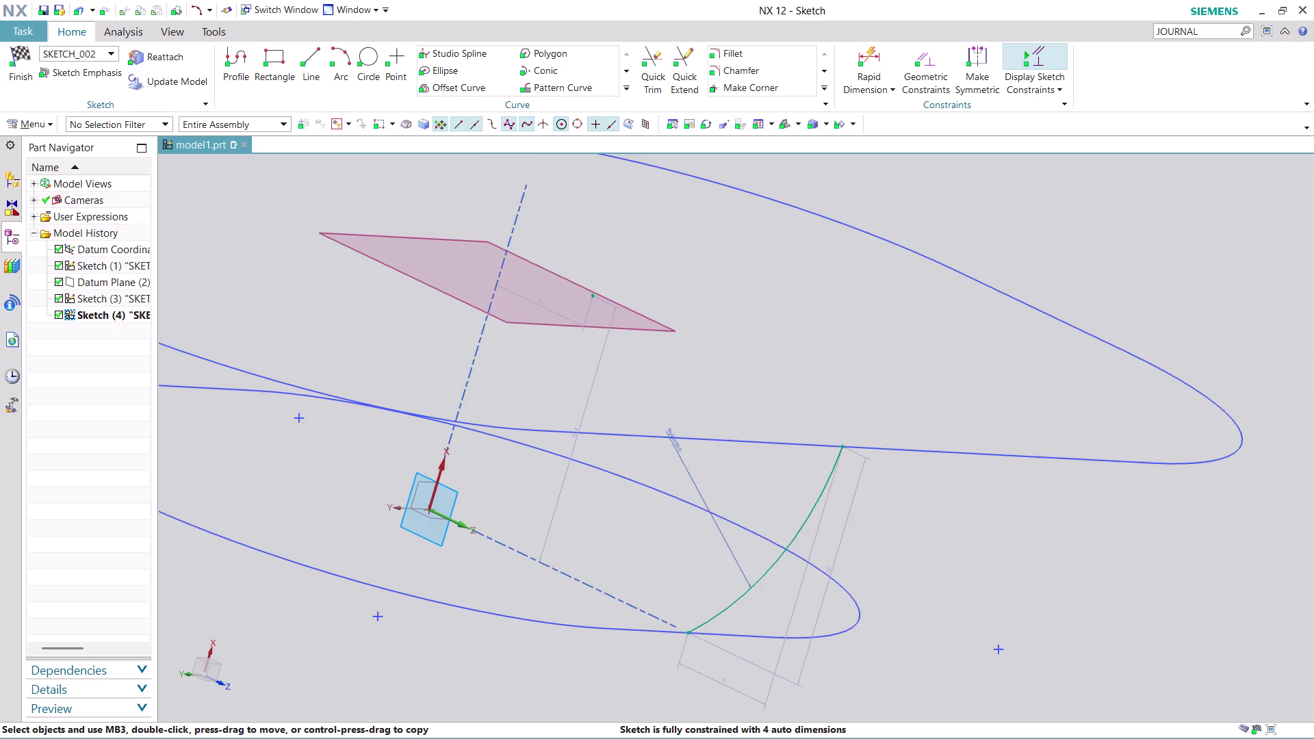
scroll(down, 3)
middle_drag(924, 553, 763, 559)
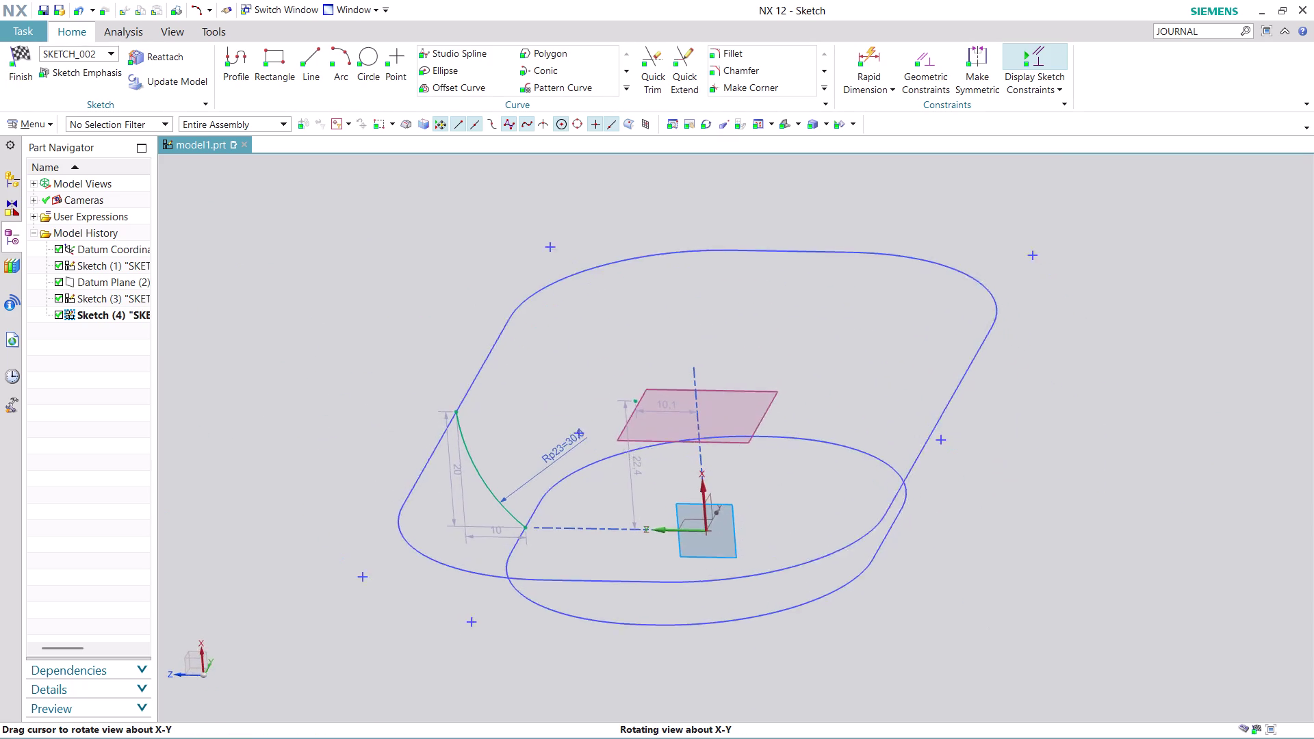
middle_drag(763, 560, 774, 567)
scroll(up, 3)
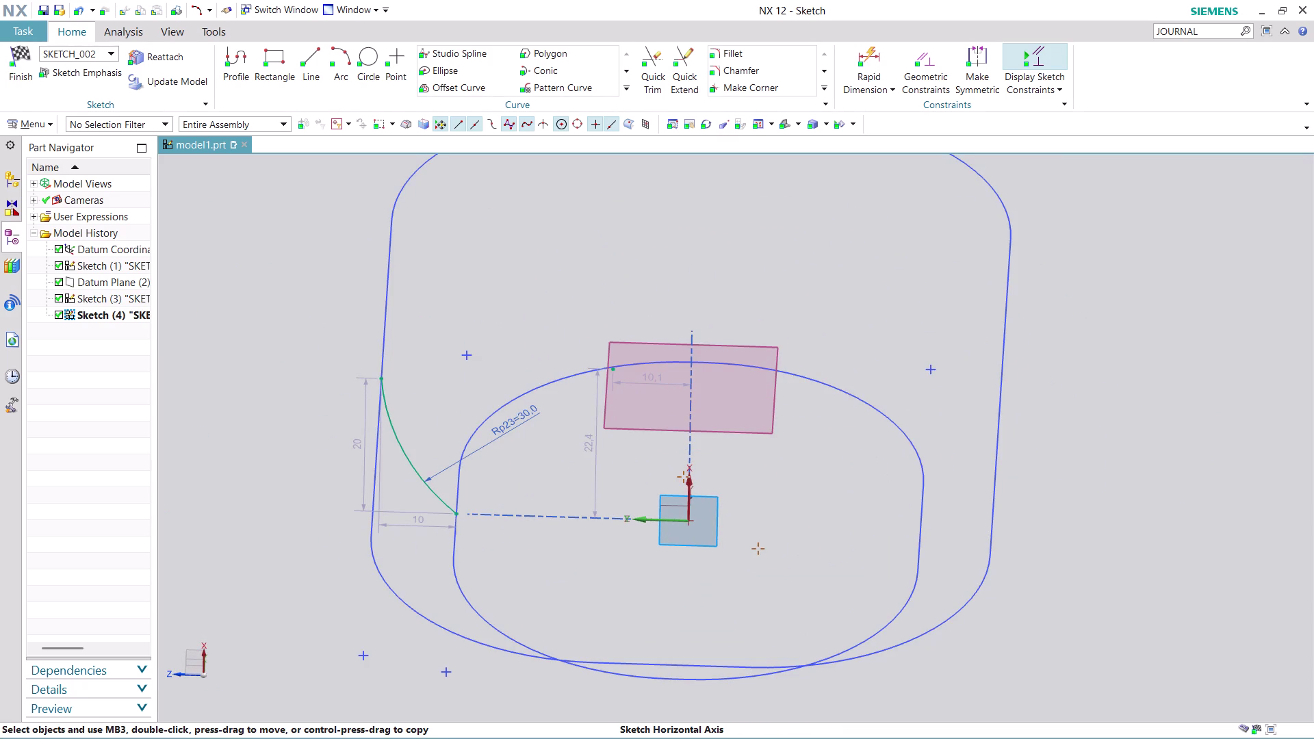
Clear the current selection and expand the More sketch curve commands.
key(Escape)
key(Escape)
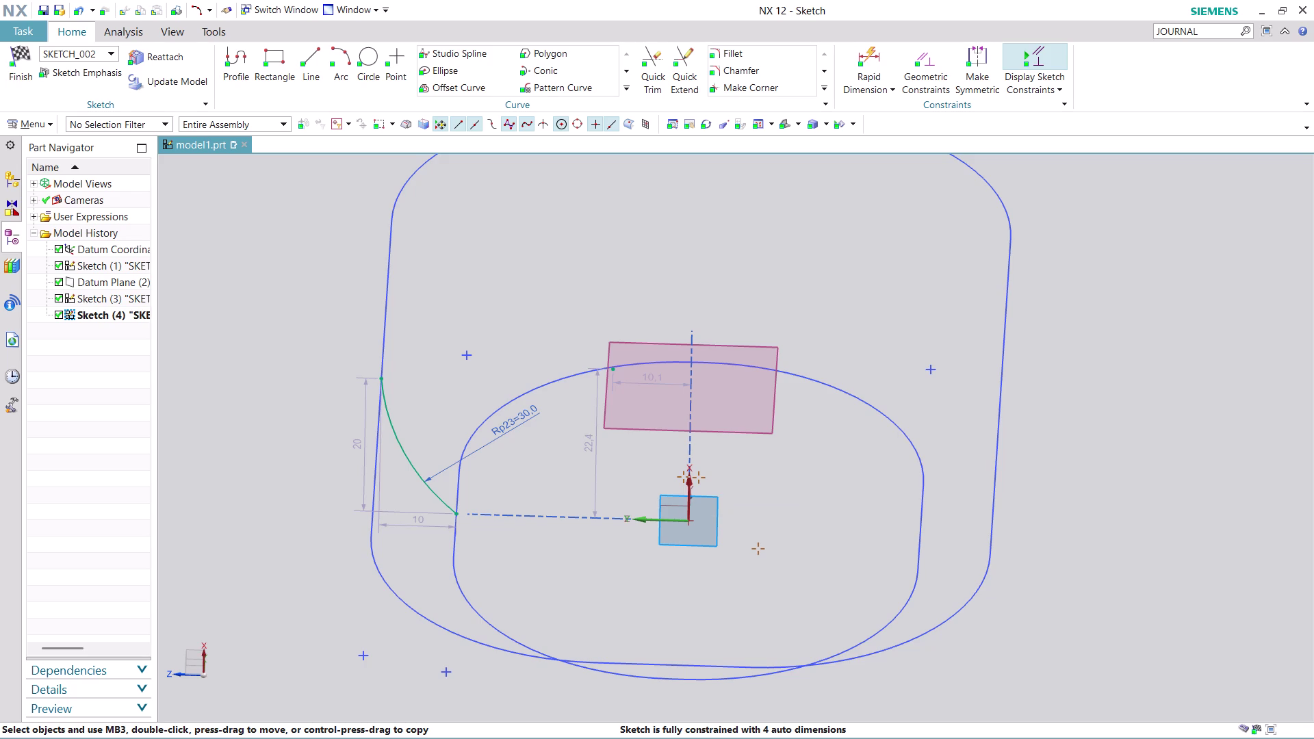
key(Escape)
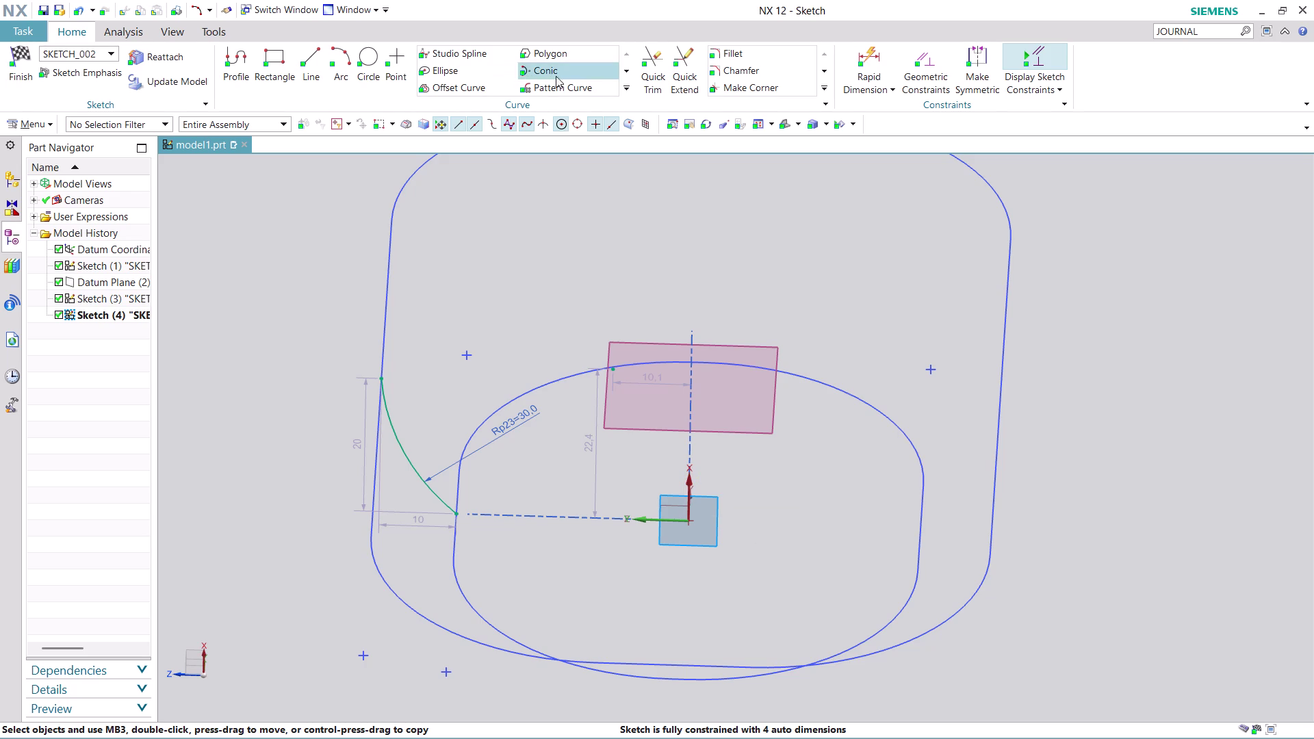
click(624, 87)
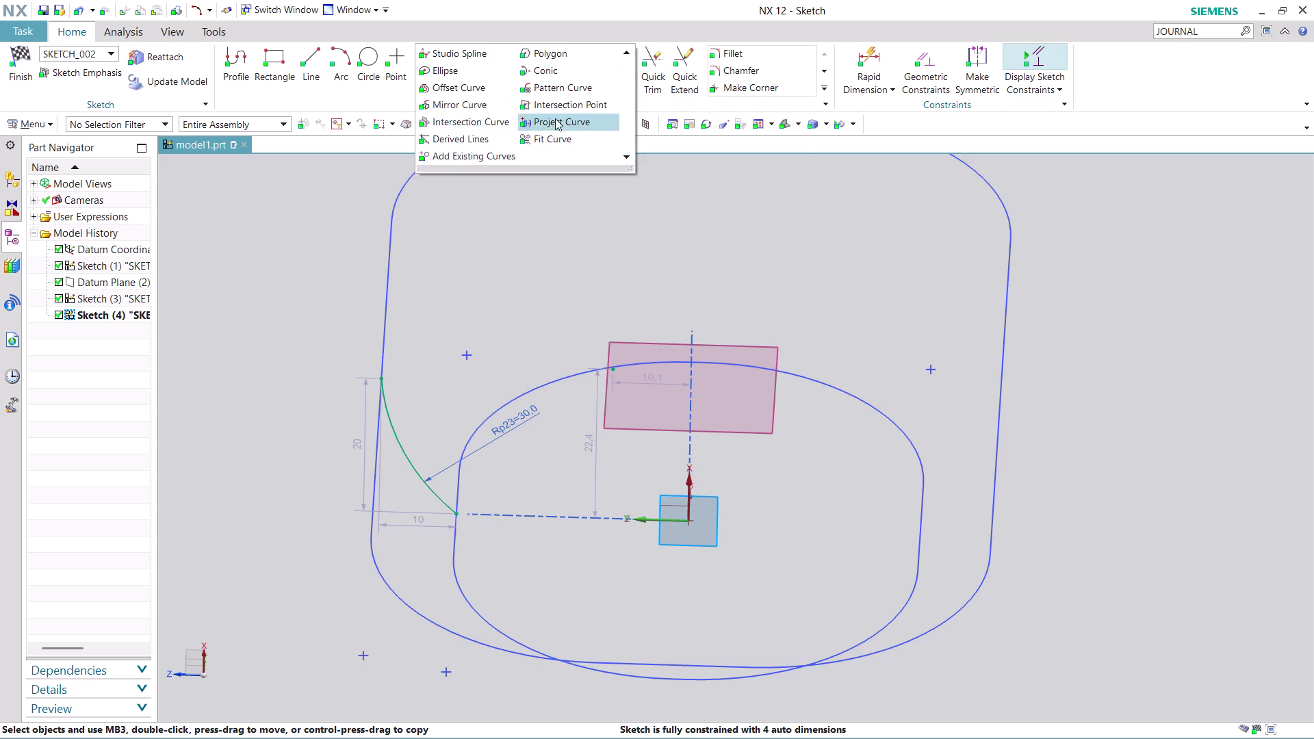
Choose Mirror Curve, selecting the radius-30 arc and the sketch axis as centerline.
click(474, 110)
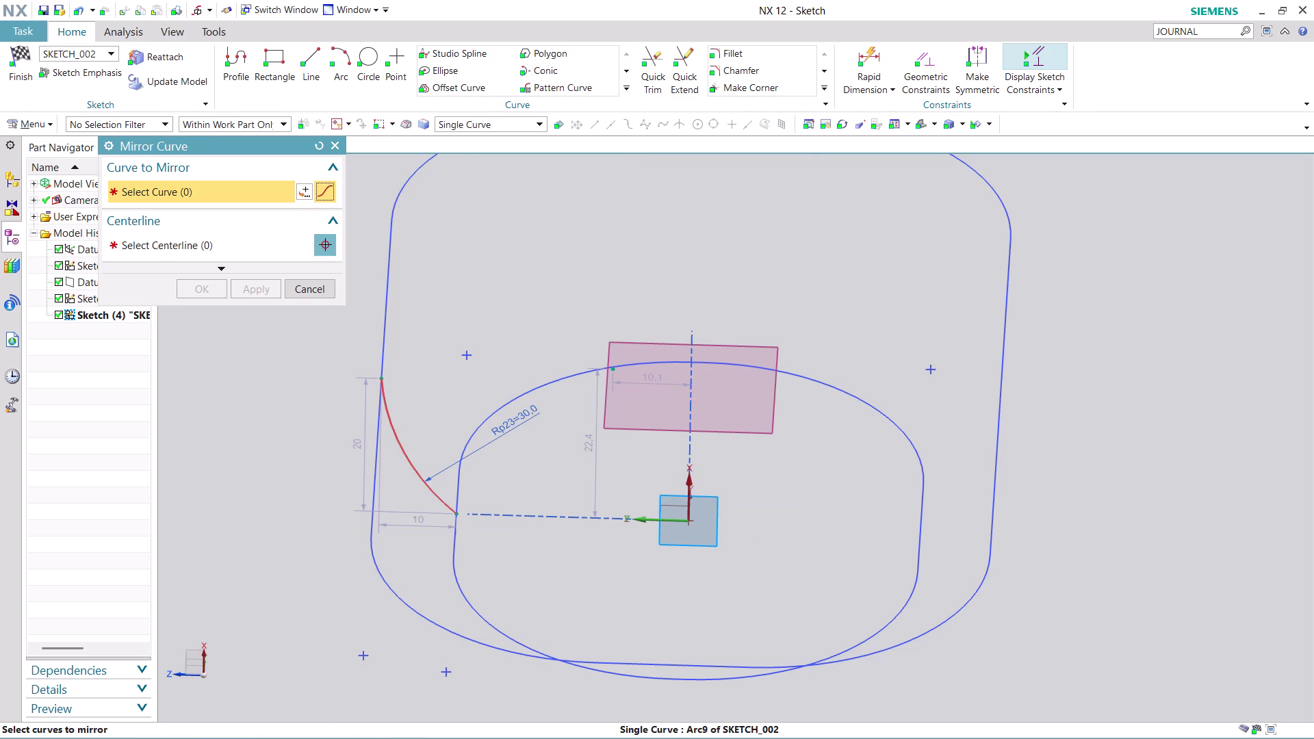
click(403, 437)
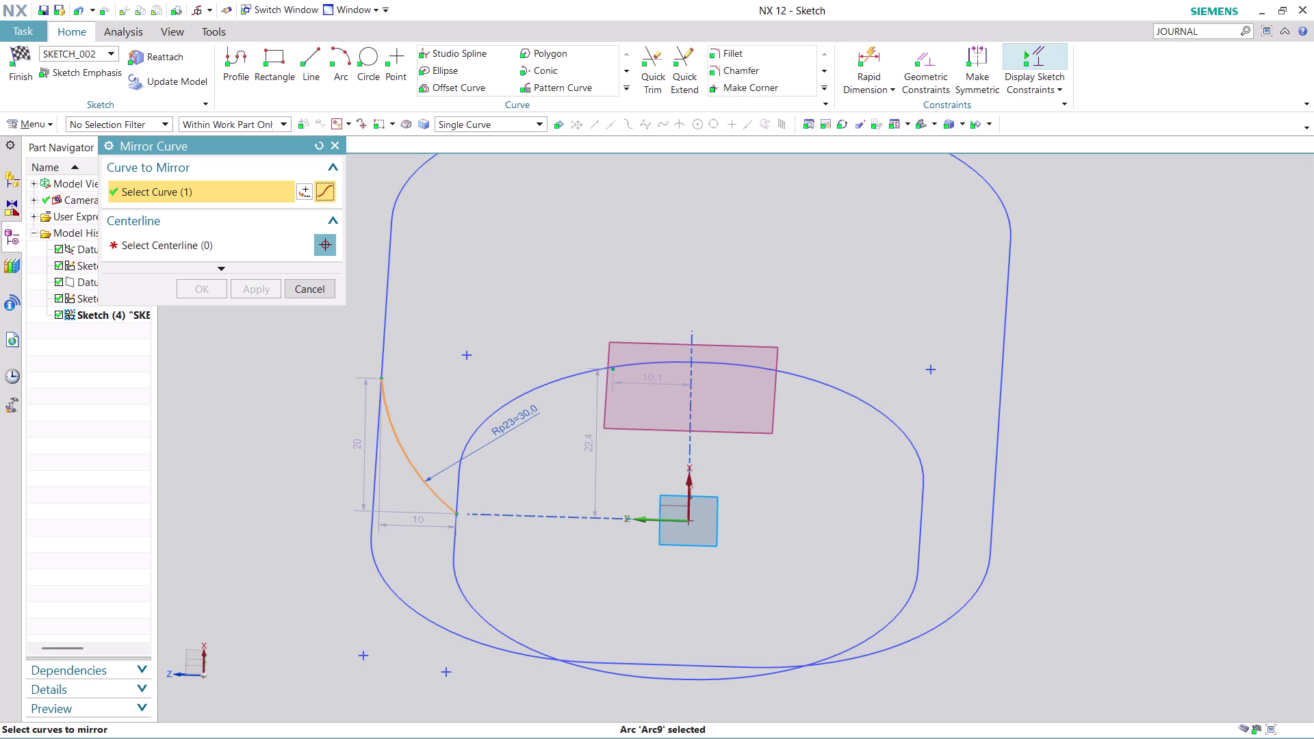
click(233, 232)
click(245, 248)
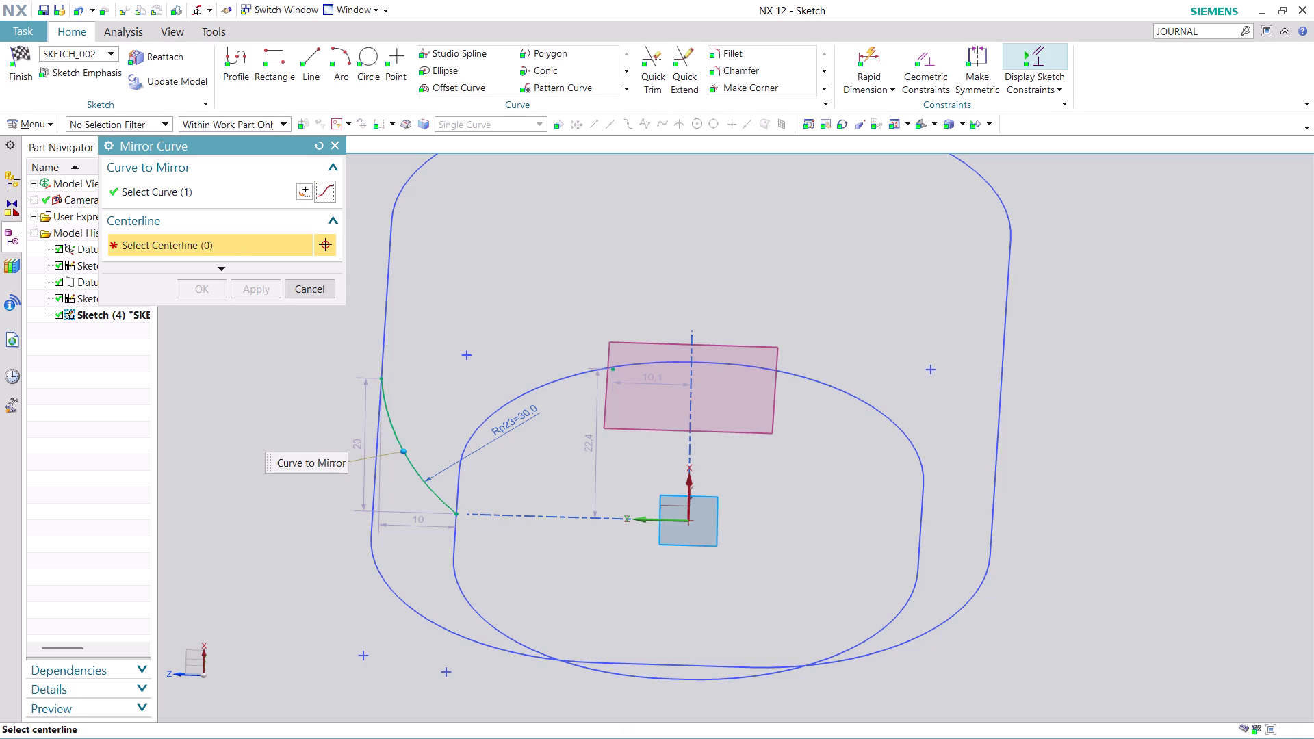
middle_drag(768, 469, 765, 467)
middle_drag(765, 467, 761, 426)
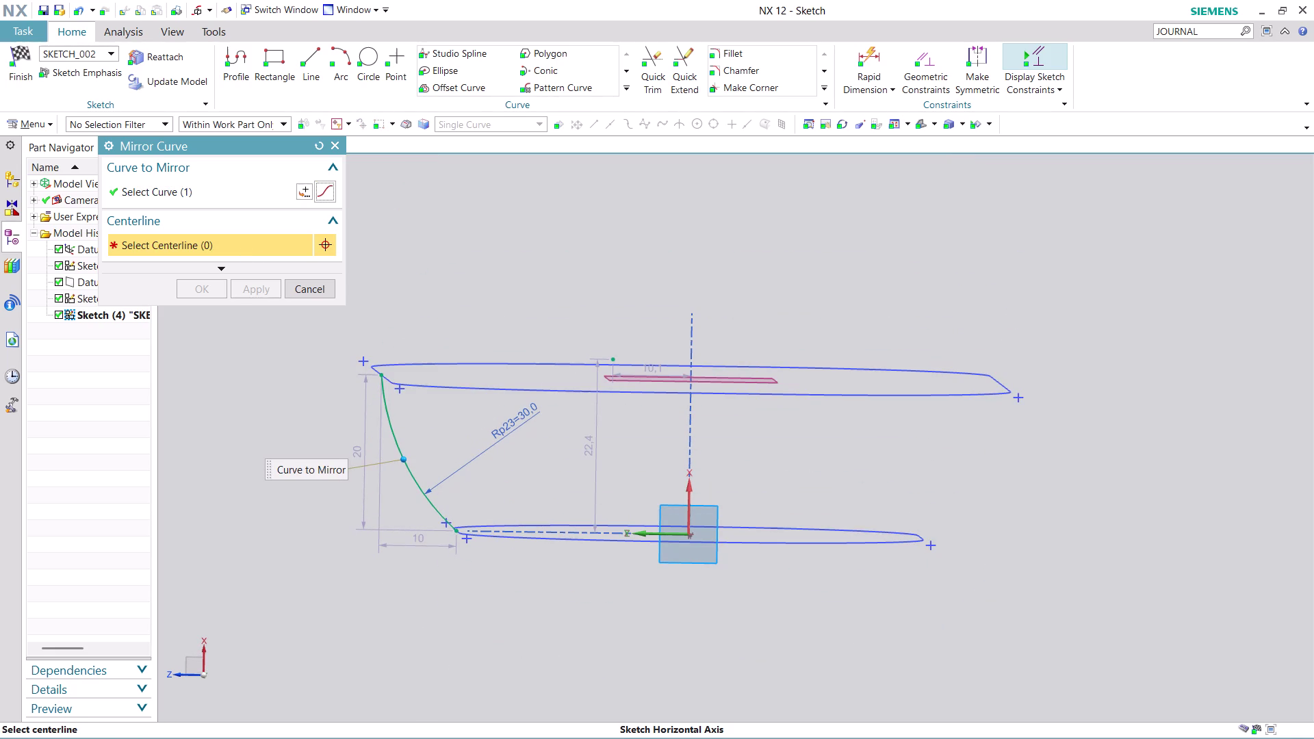
click(687, 491)
Confirm the mirror to create the second arc, then view both arcs.
middle_drag(1063, 438, 1045, 444)
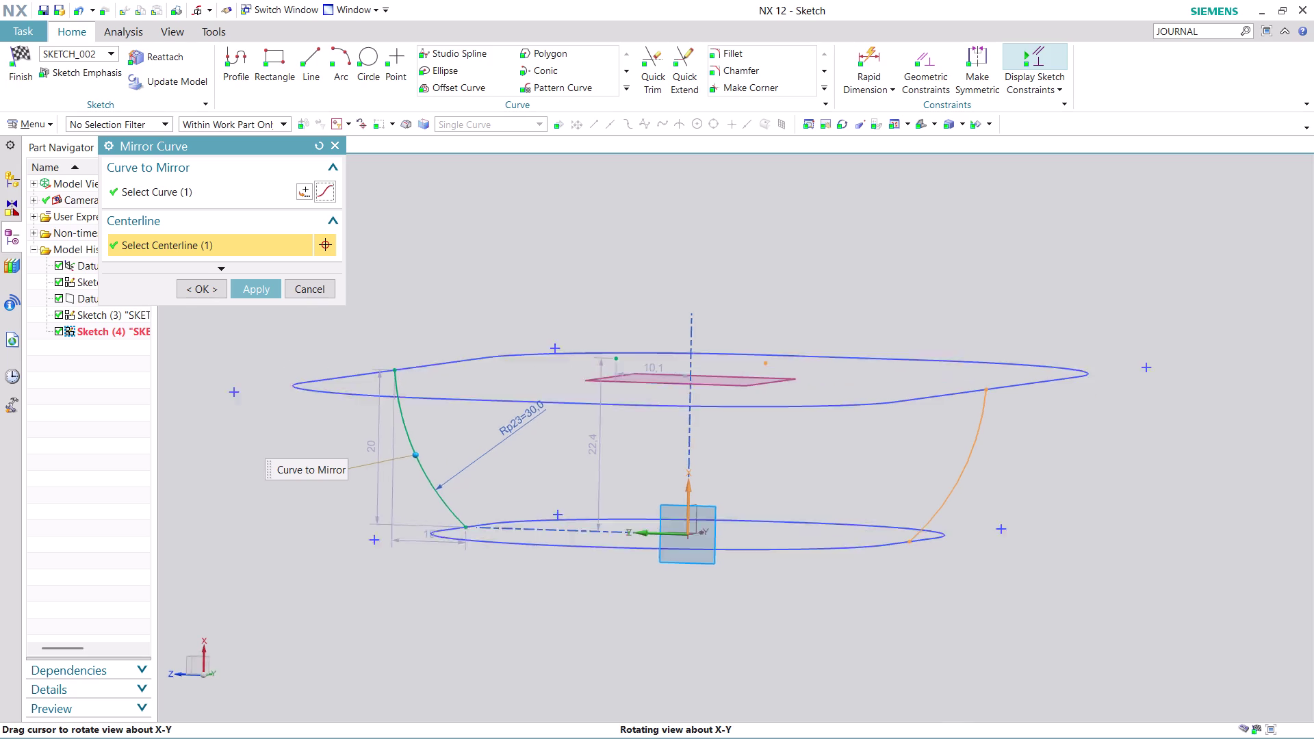
middle_drag(1046, 444, 993, 418)
click(215, 293)
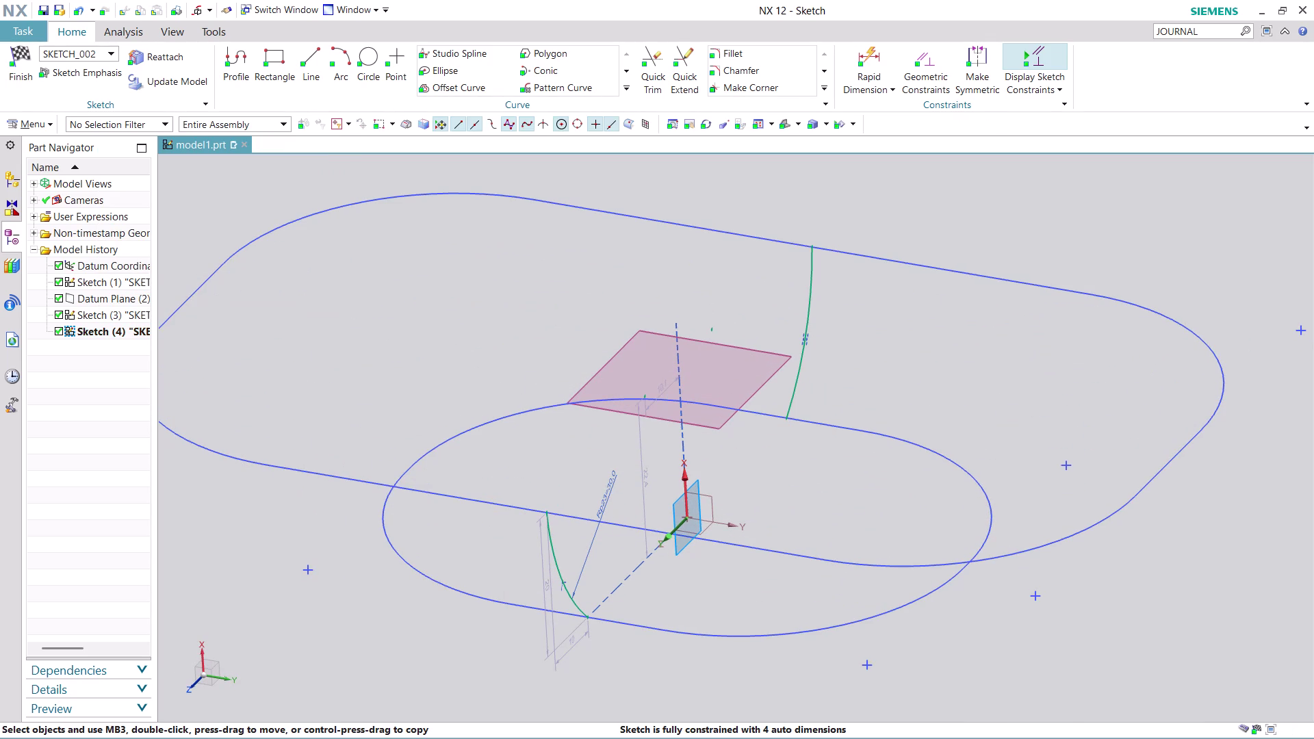
scroll(up, 3)
scroll(up, 3)
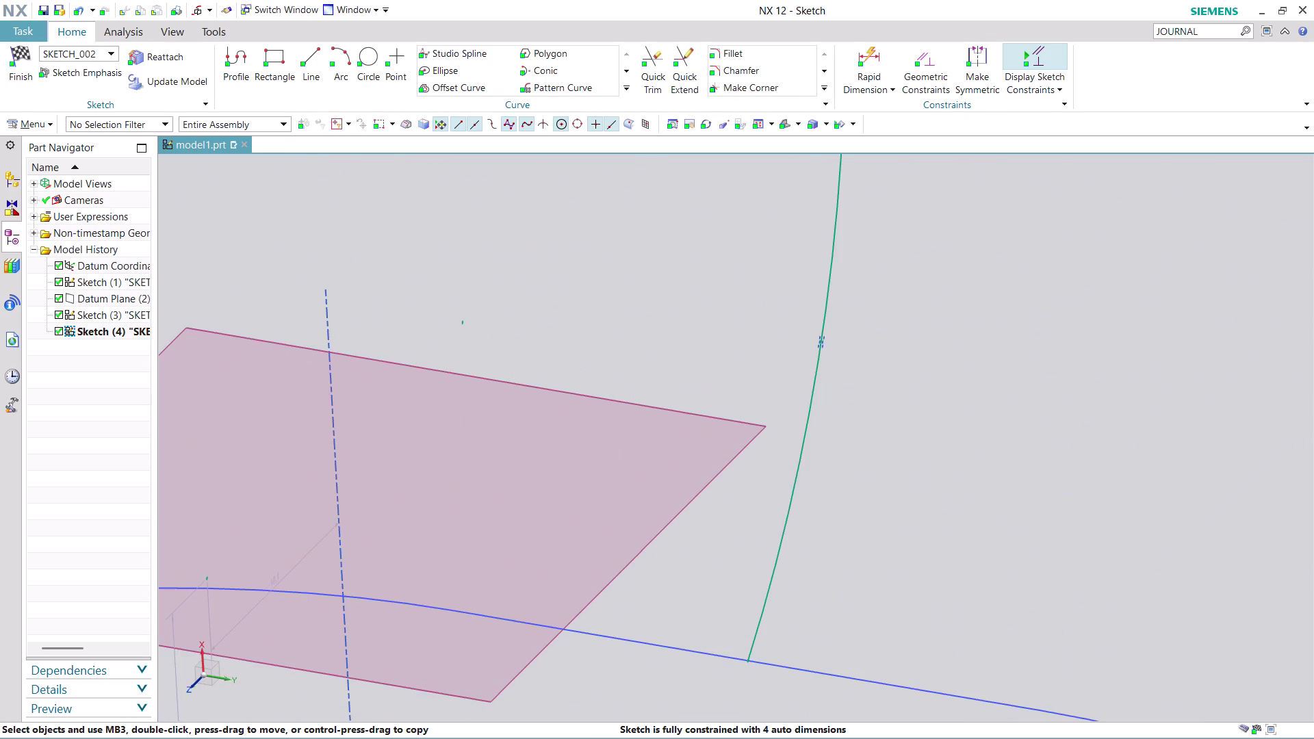
scroll(down, 3)
middle_drag(898, 376, 899, 401)
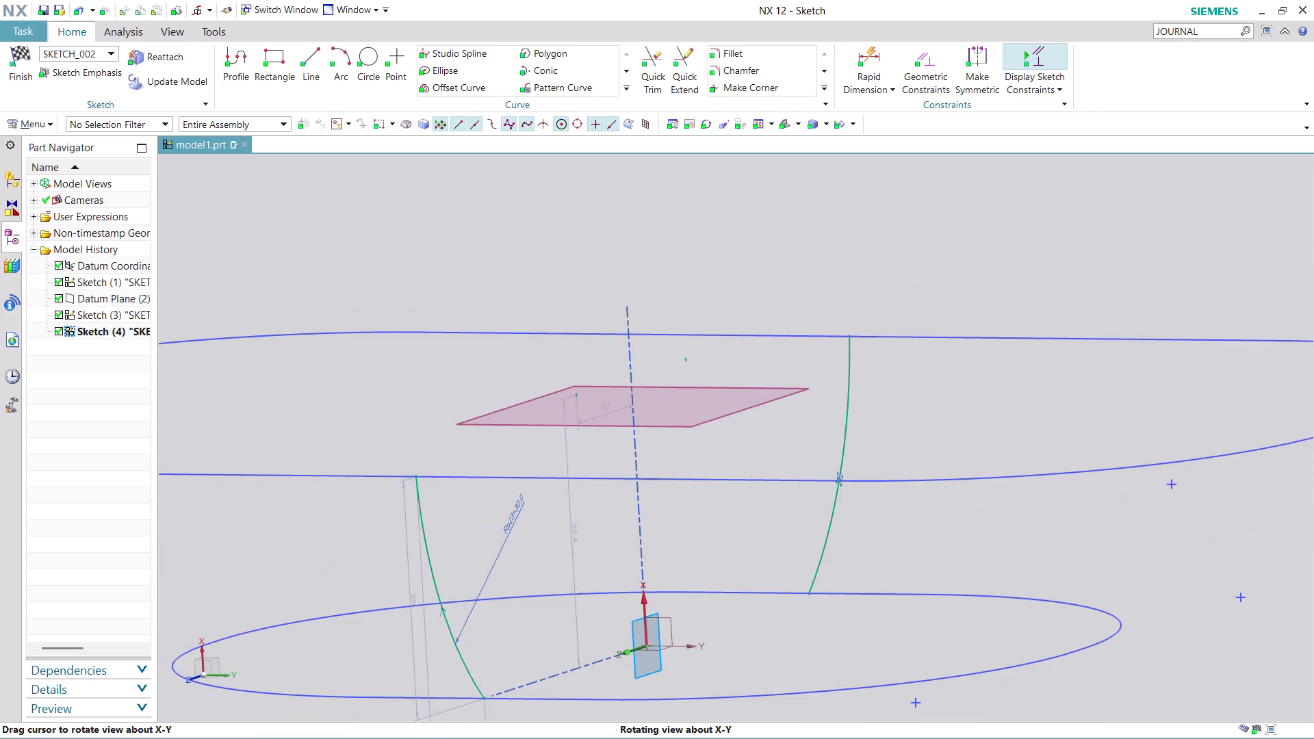
middle_drag(900, 400, 900, 405)
Make the mirrored arc's endpoints coincident with the outer and inner curves.
click(931, 82)
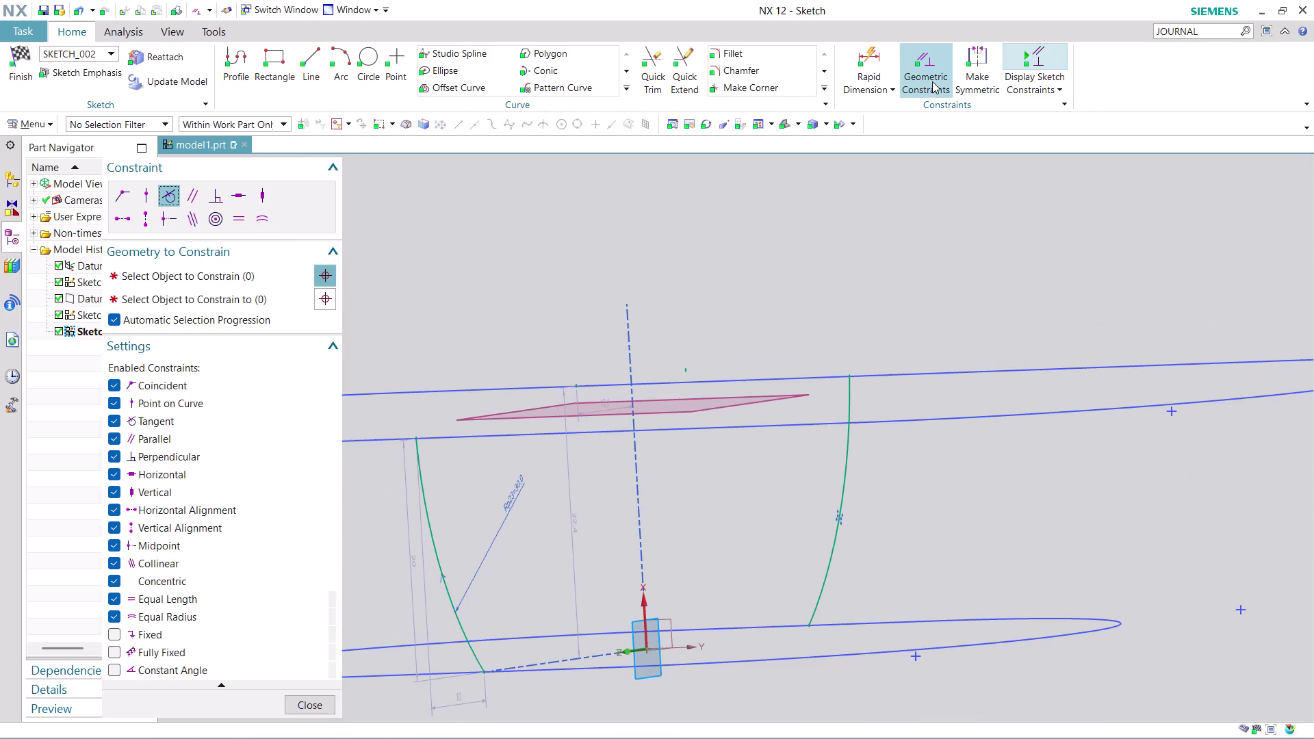
click(854, 424)
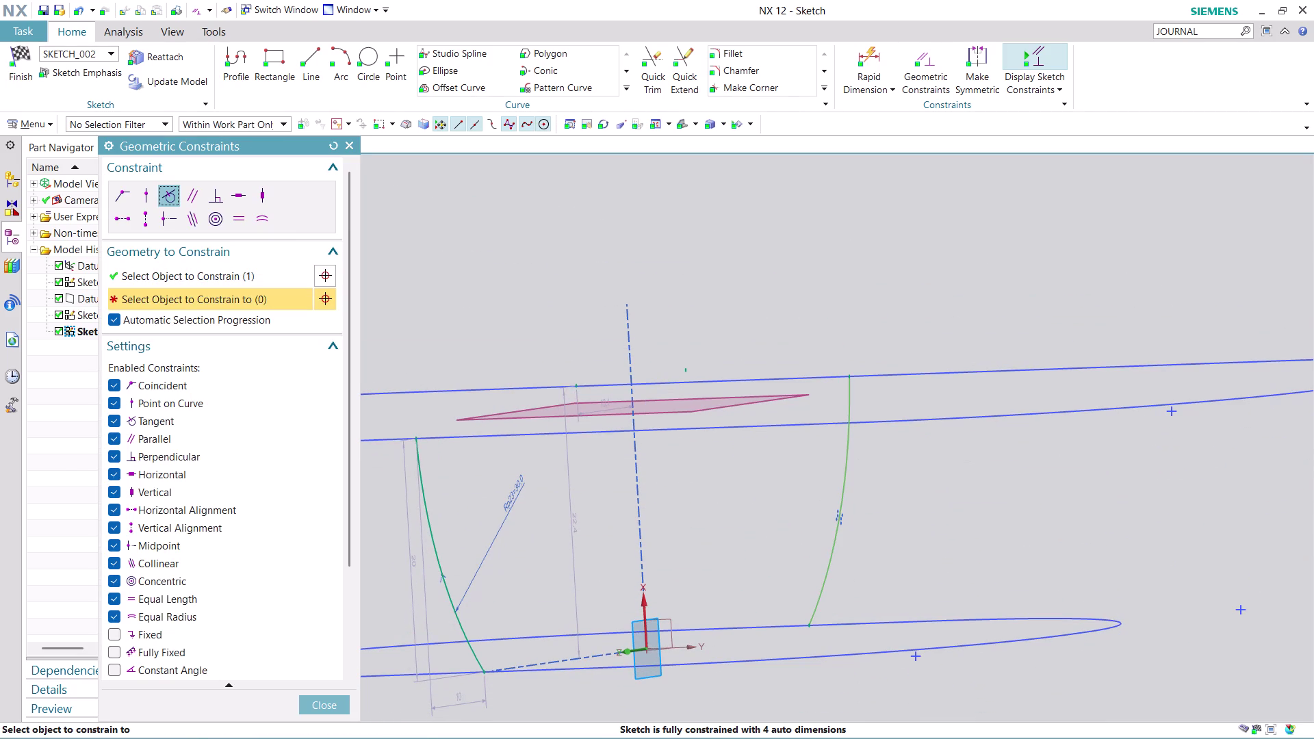
click(820, 373)
click(818, 379)
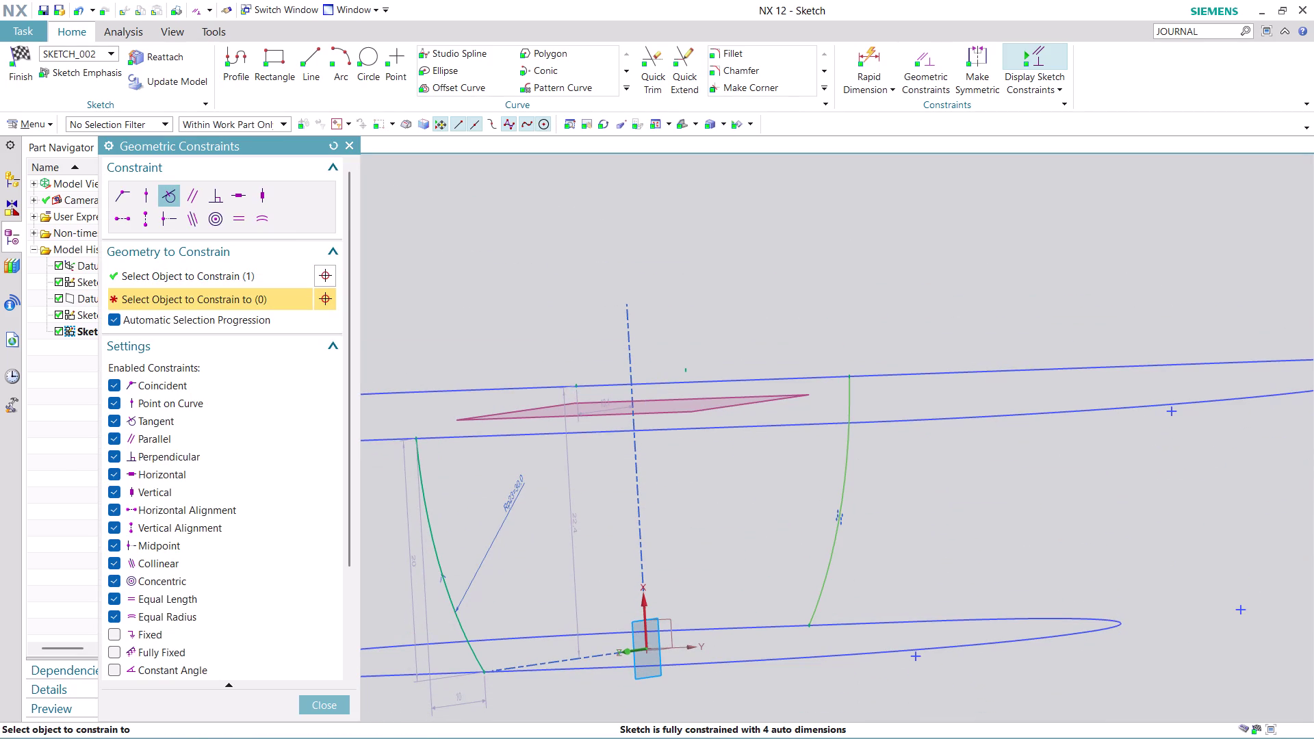
click(850, 378)
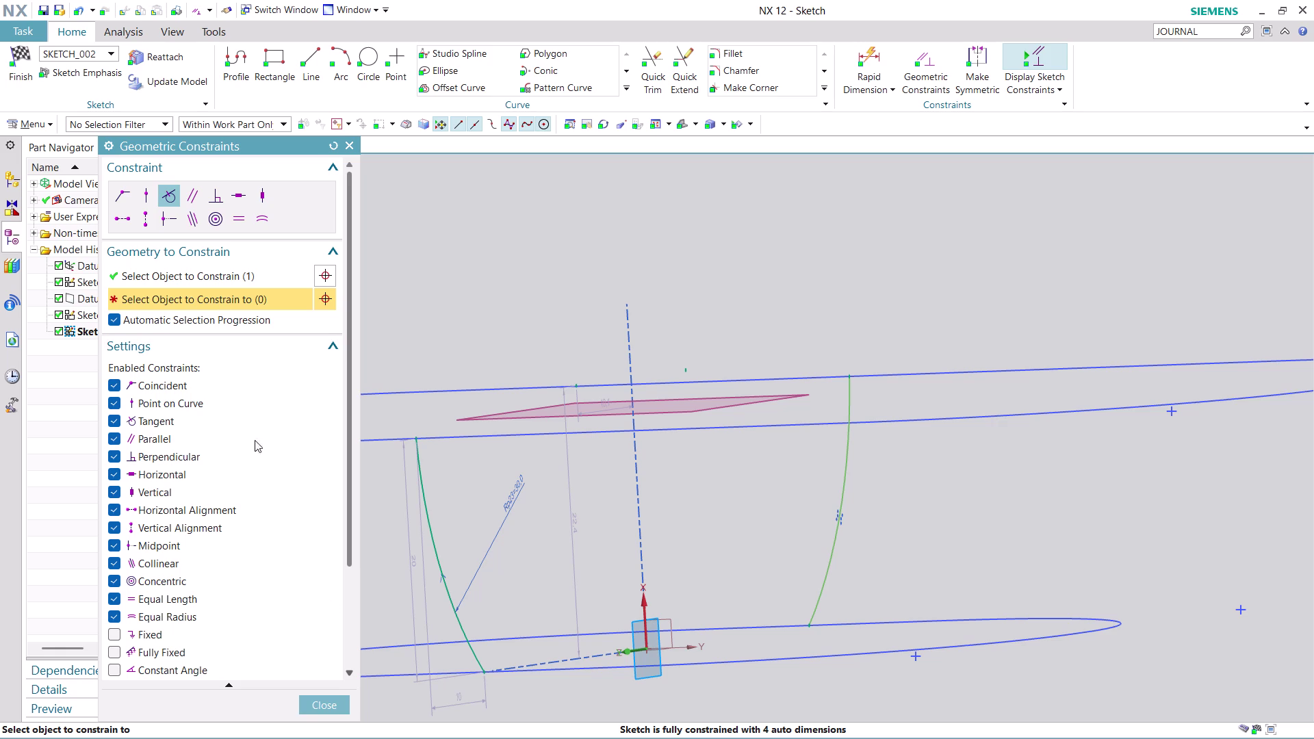
click(125, 206)
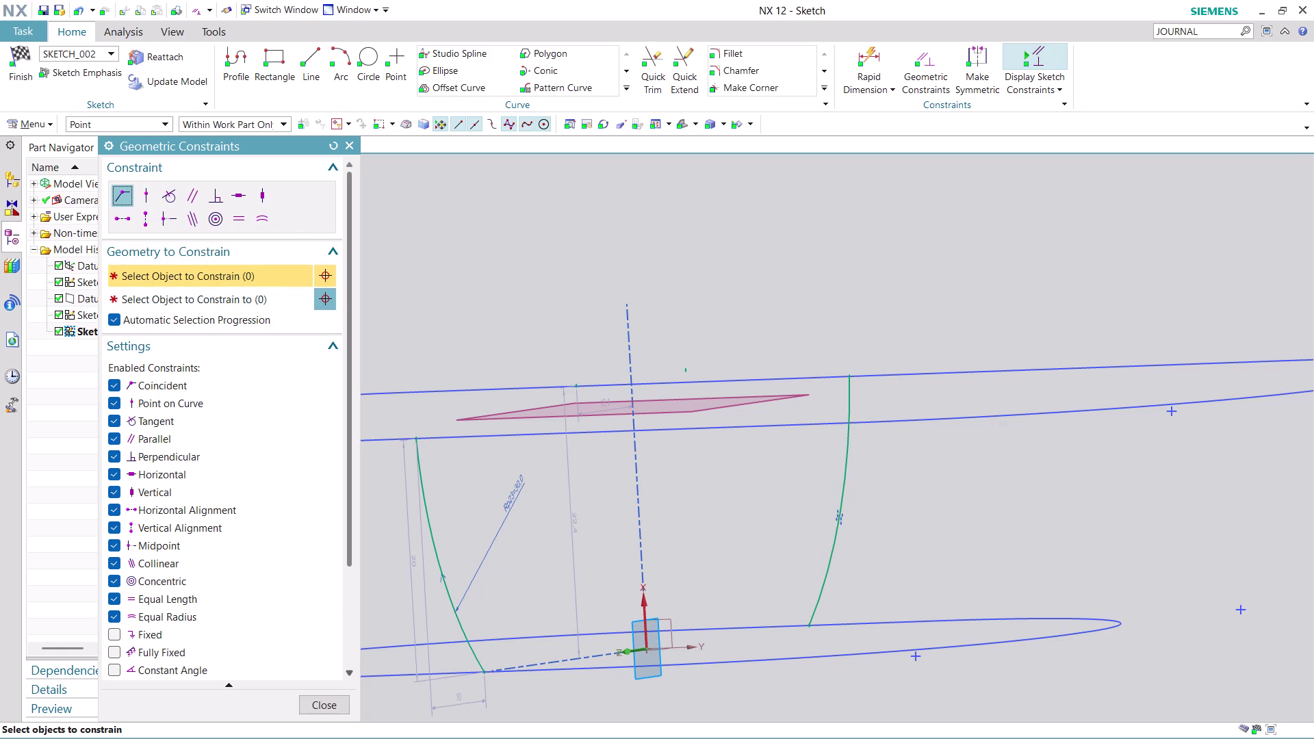
click(848, 378)
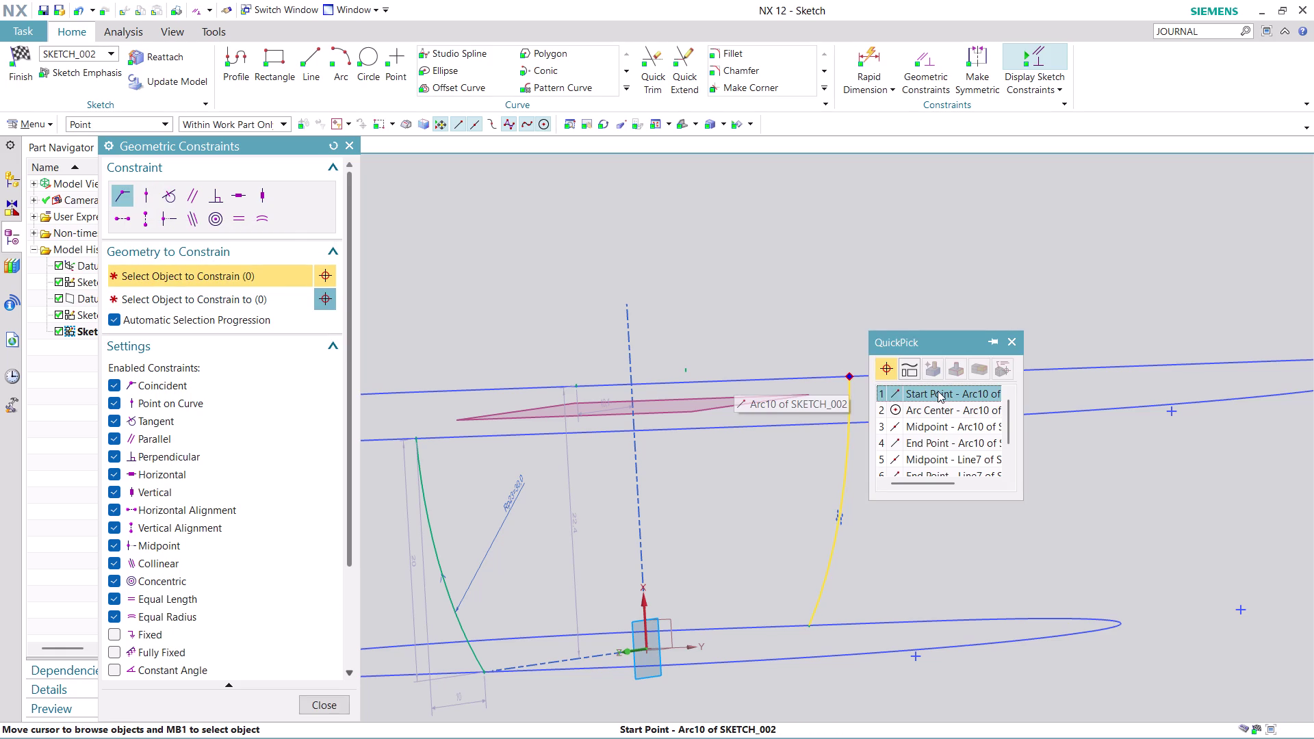
click(939, 391)
click(903, 371)
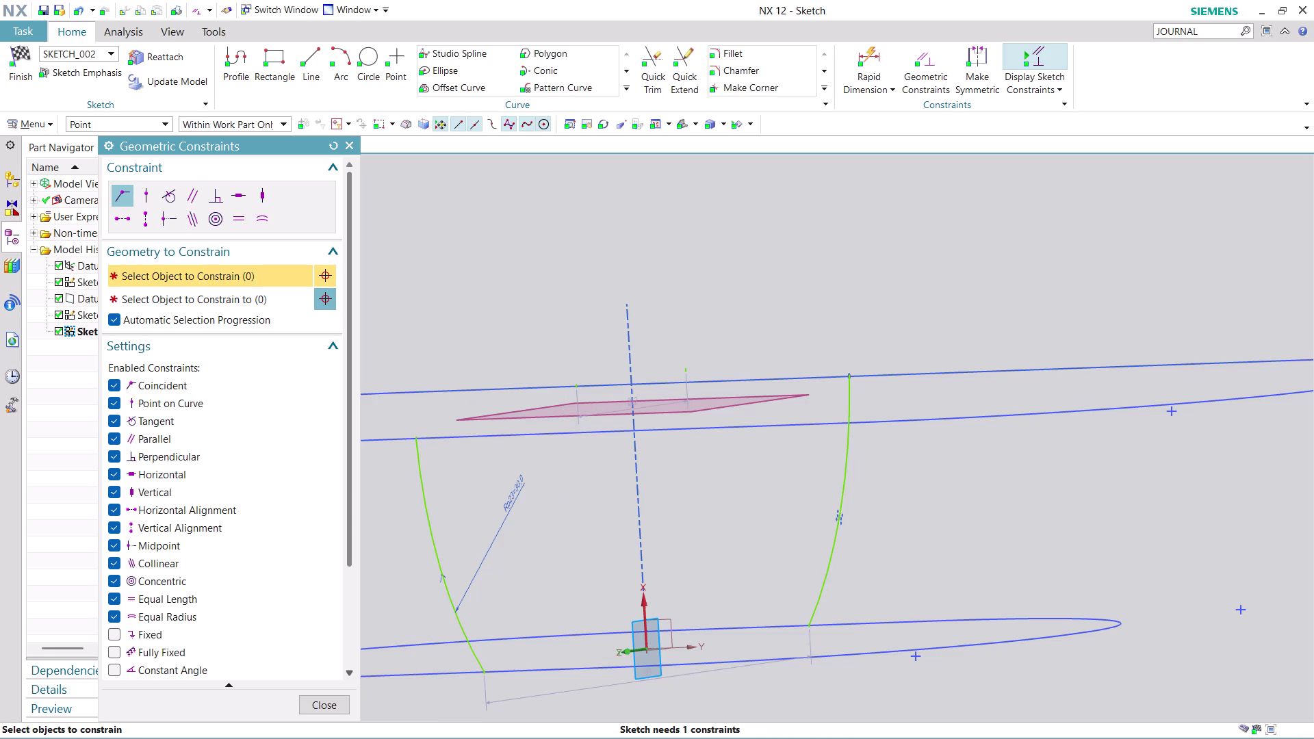
click(812, 622)
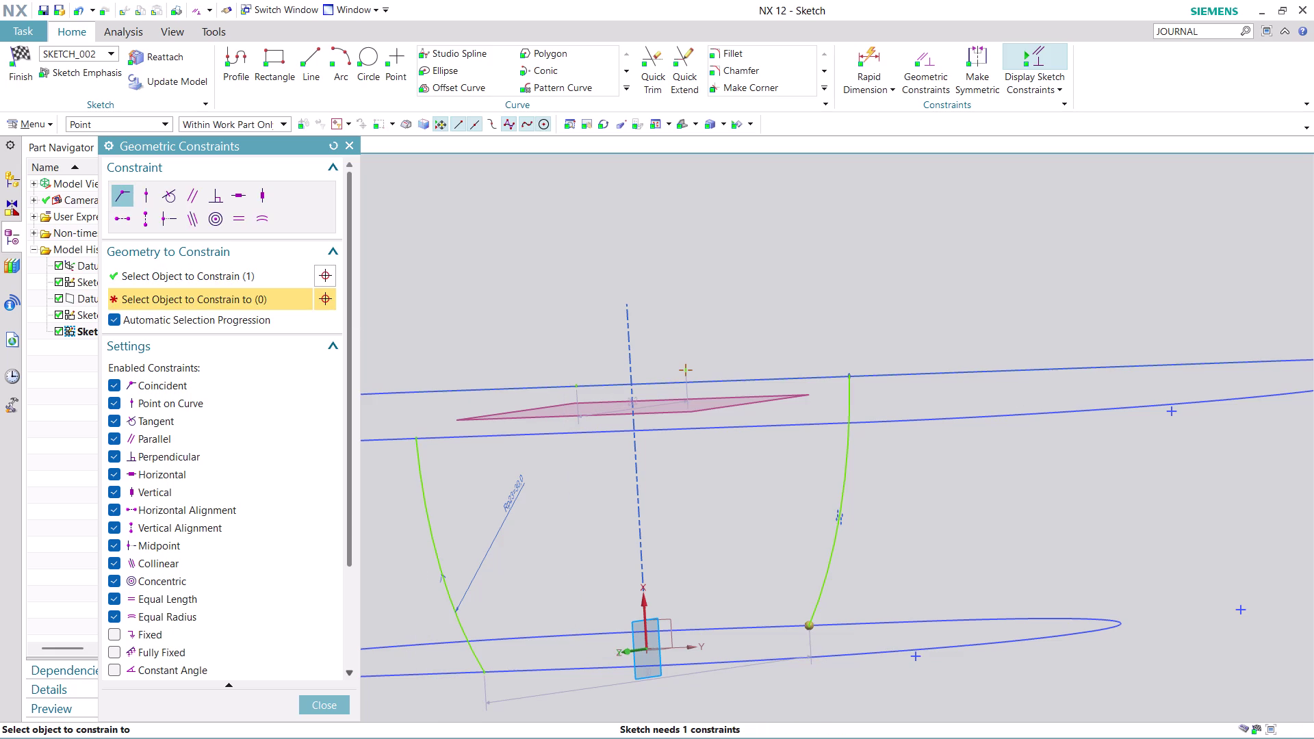
click(753, 629)
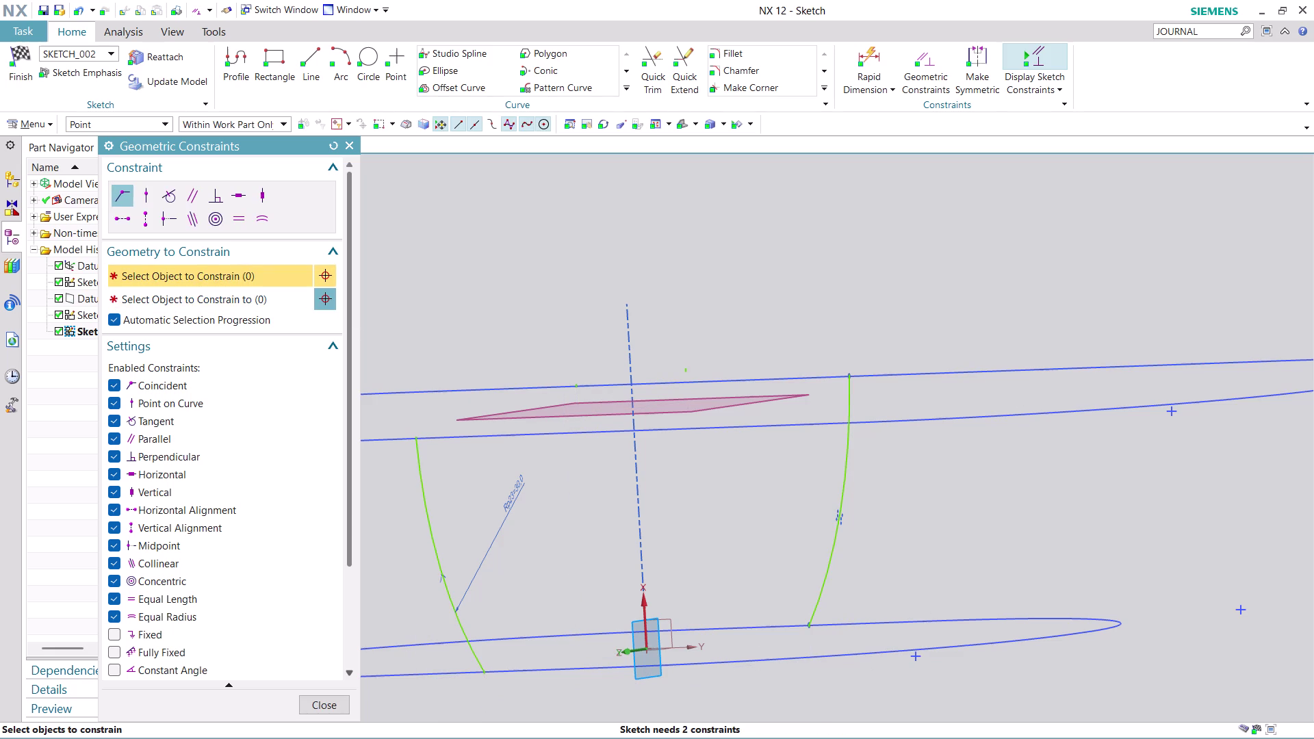
Attach the left arc's end point to the lower loop.
middle_drag(769, 325, 852, 330)
scroll(down, 3)
scroll(up, 3)
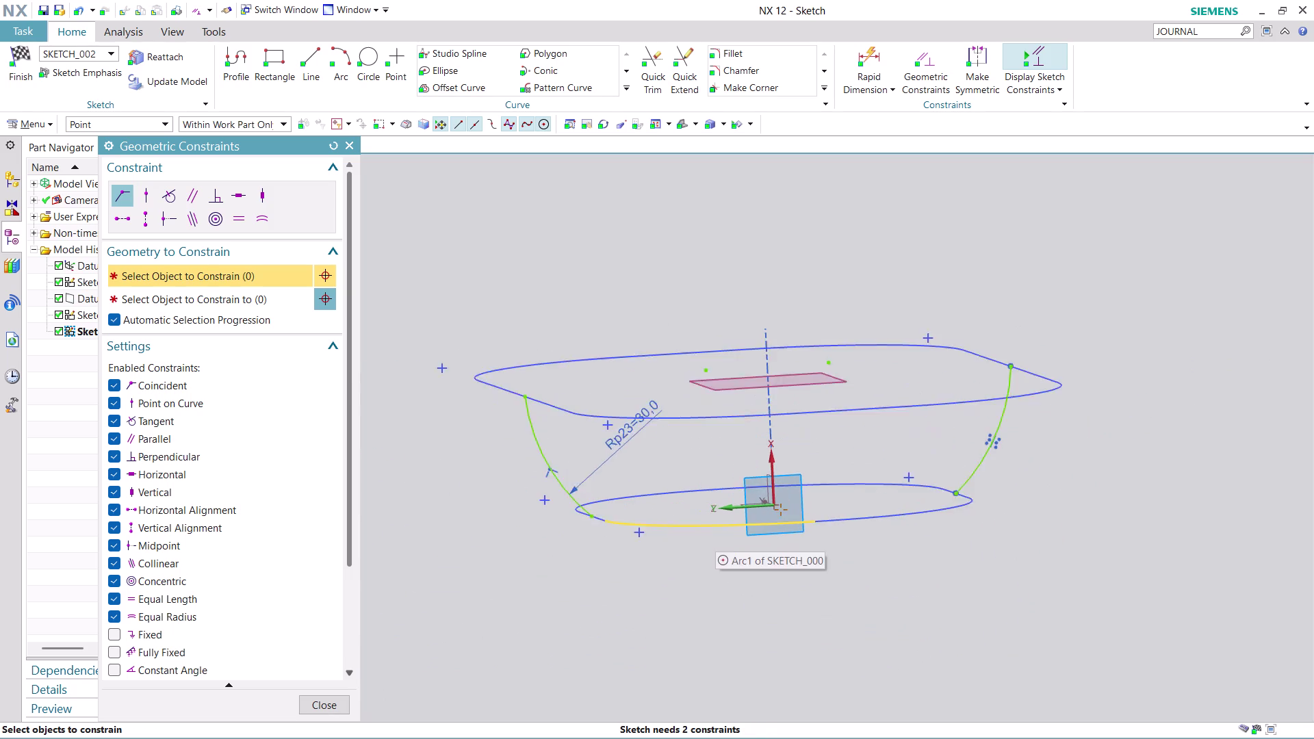
scroll(up, 3)
scroll(up, 3)
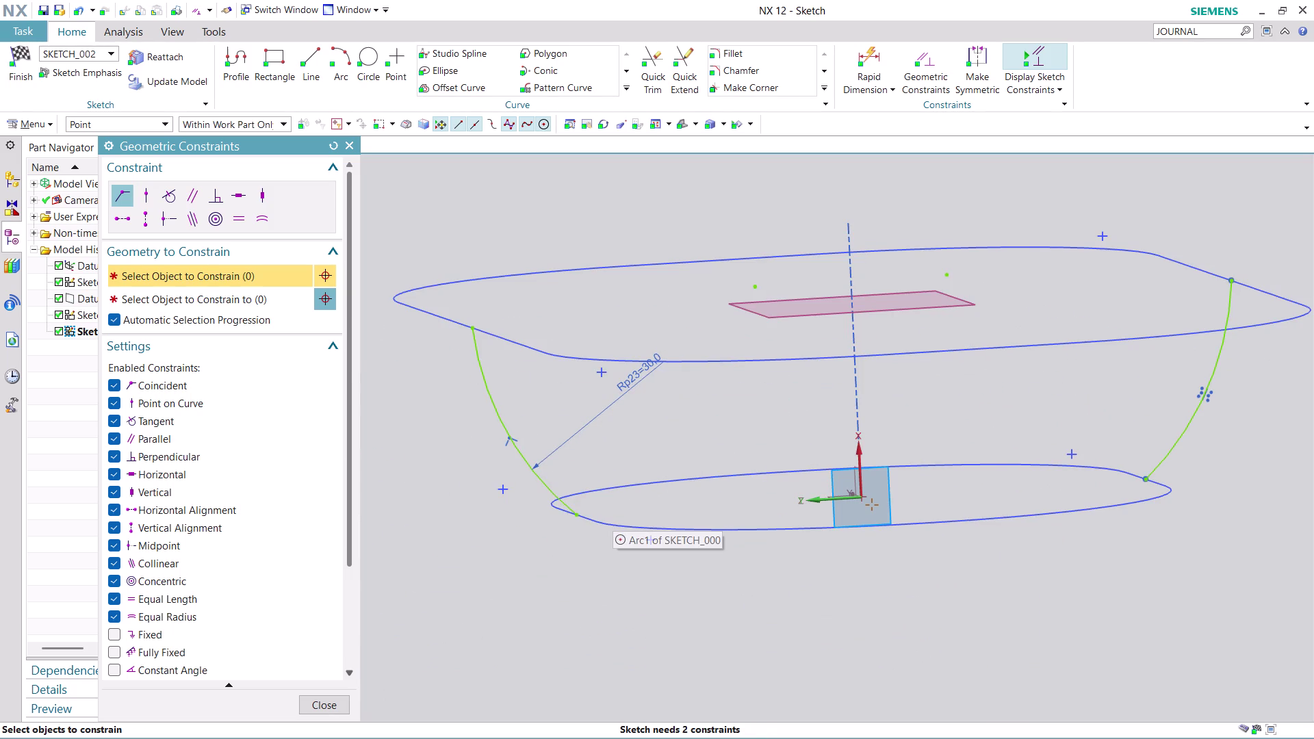
scroll(up, 3)
click(586, 499)
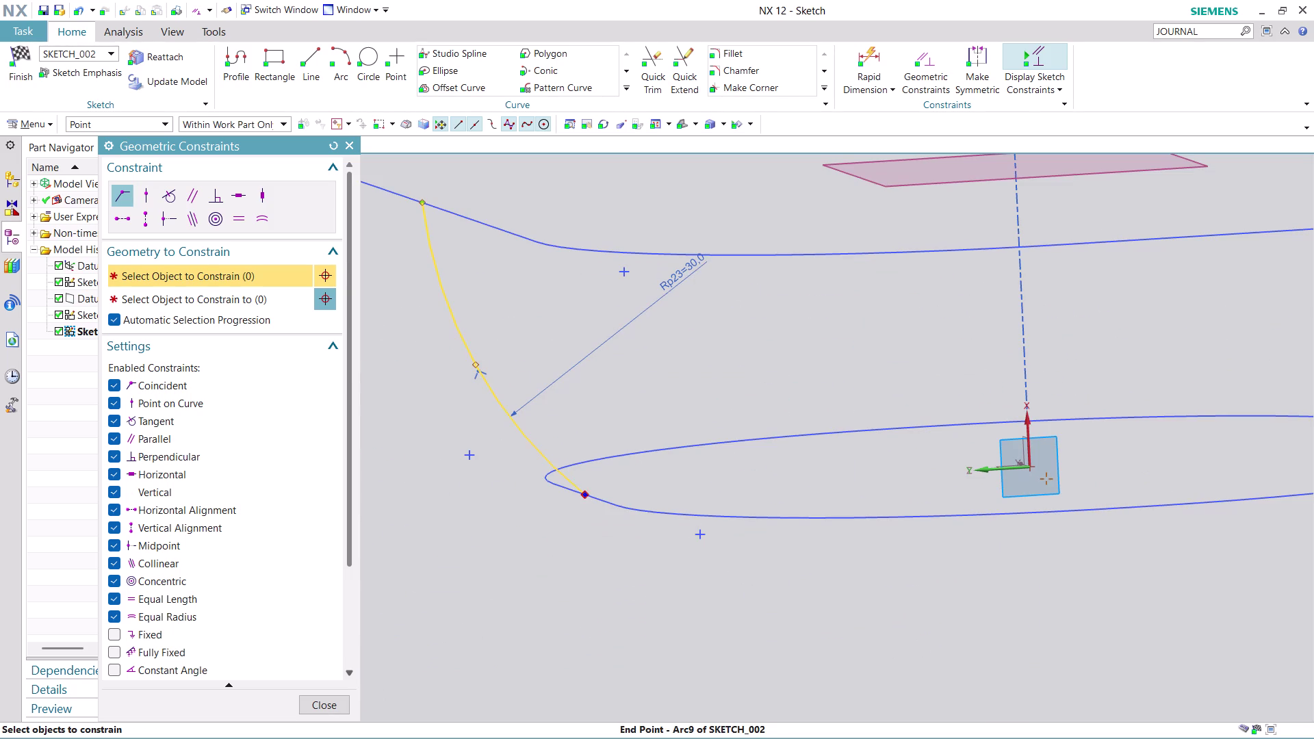
click(613, 501)
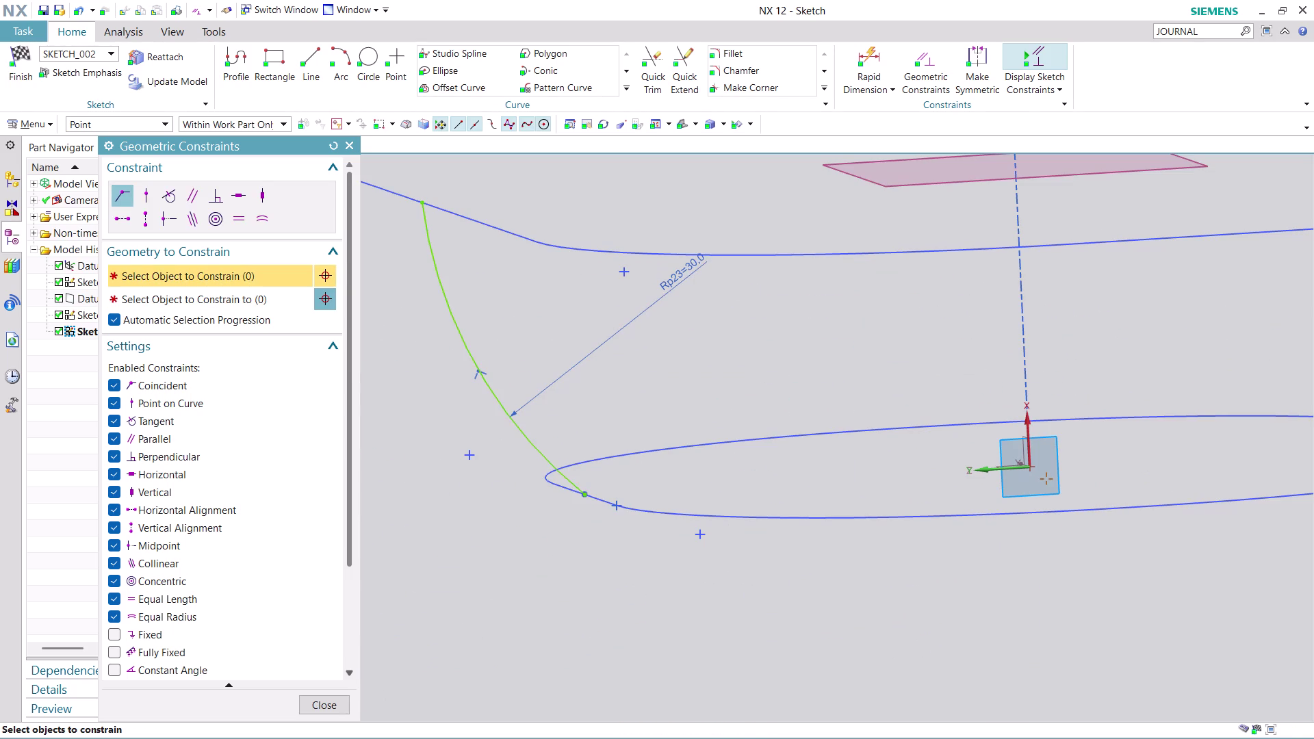
Close Geometric Constraints and orbit to view both arcs around the loops.
click(421, 201)
click(449, 211)
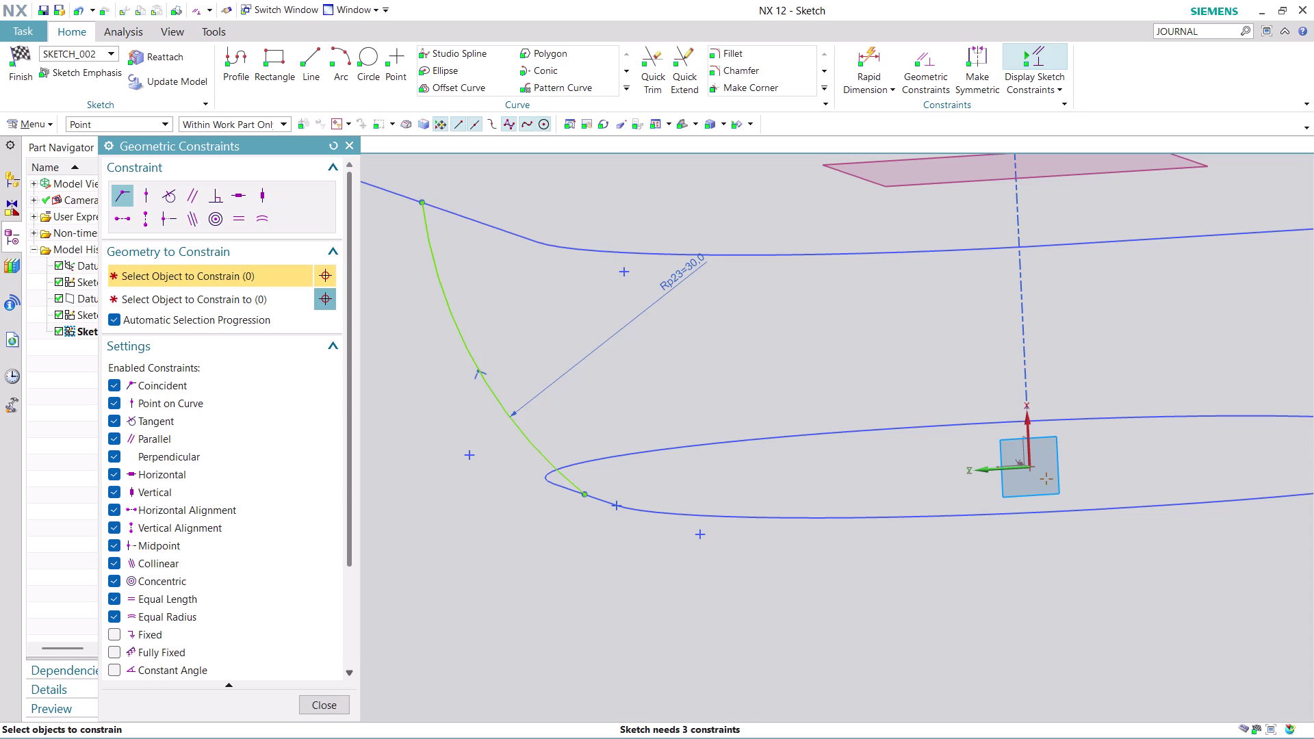
click(331, 699)
scroll(down, 3)
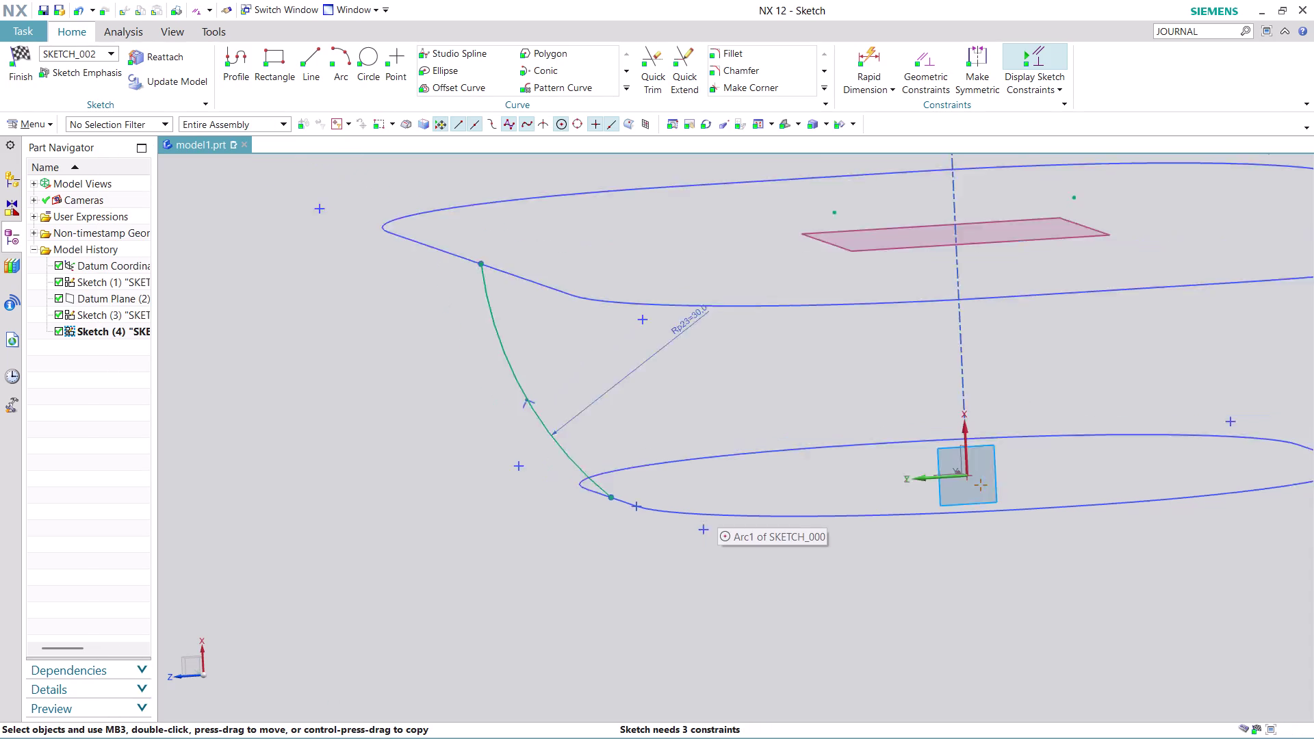
scroll(down, 3)
scroll(up, 3)
middle_drag(1215, 474, 1195, 498)
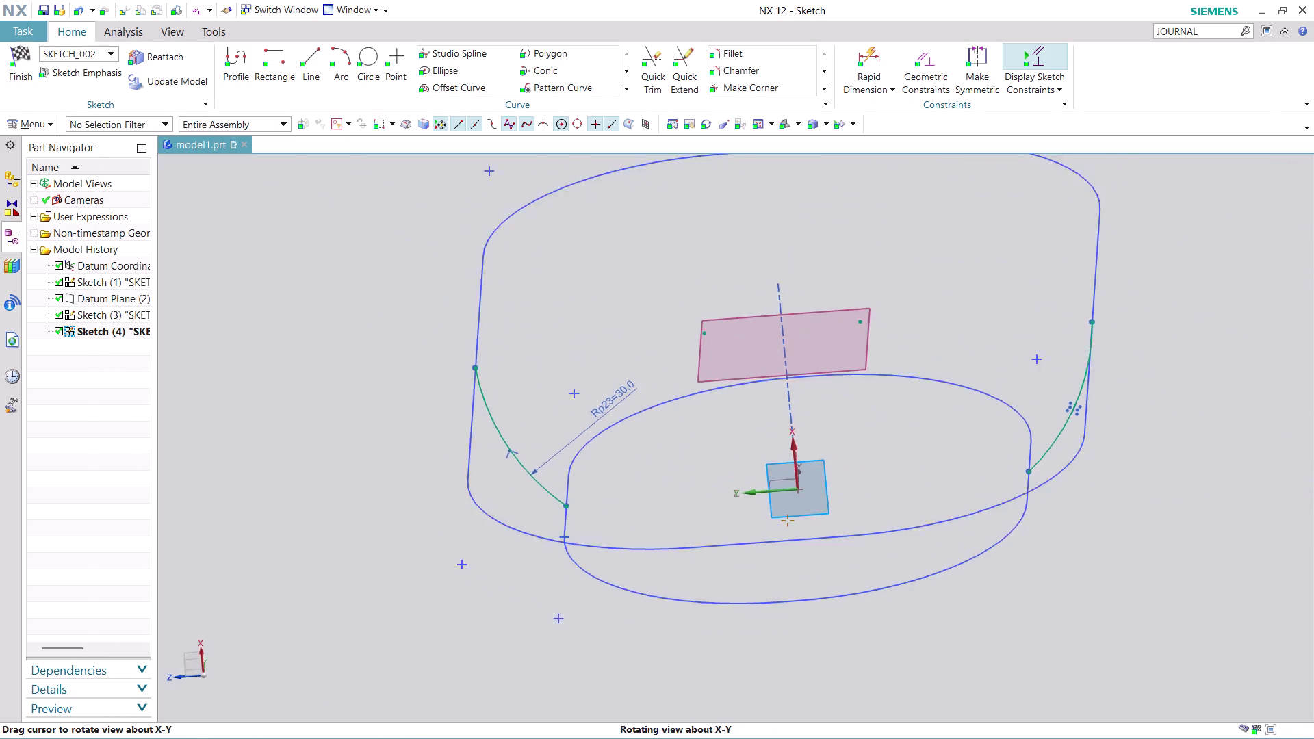
middle_drag(1195, 498, 1189, 505)
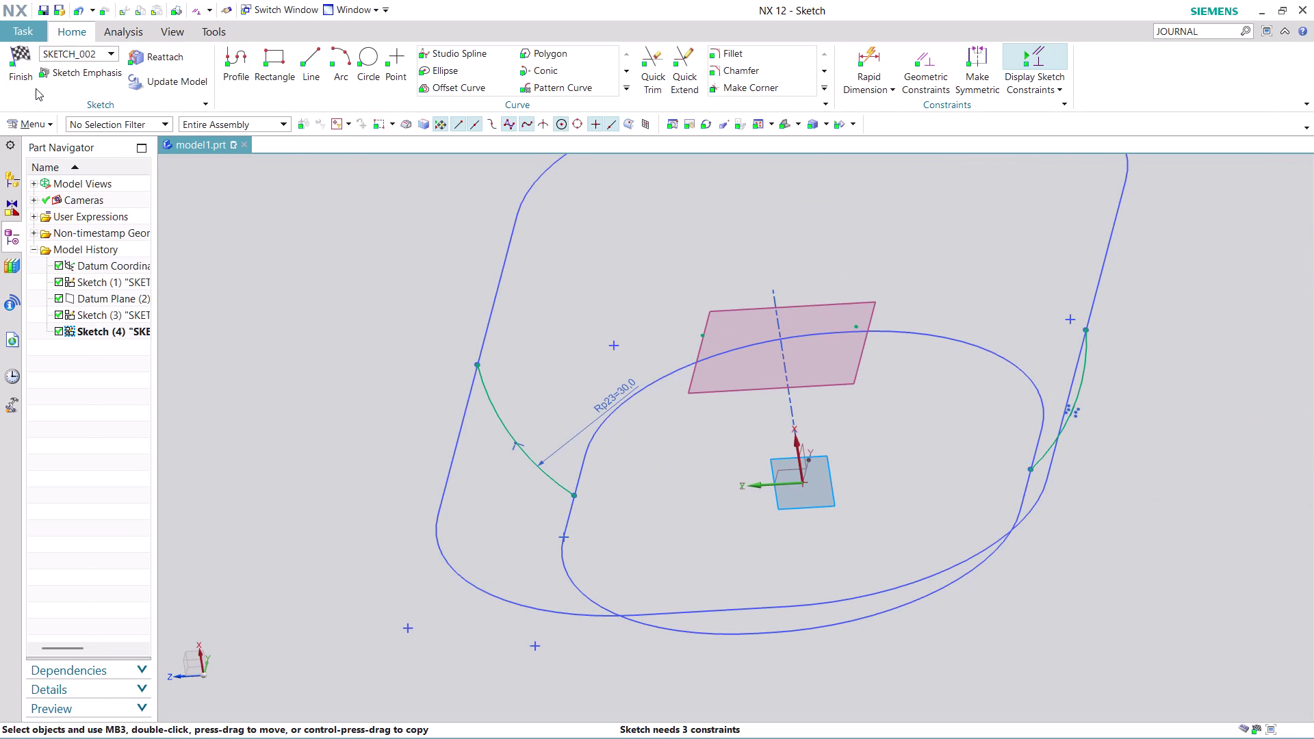
Finish Sketch 4 and orbit around both slot loops to check their spacing.
click(25, 80)
middle_drag(1085, 530, 1029, 465)
middle_drag(991, 448, 822, 407)
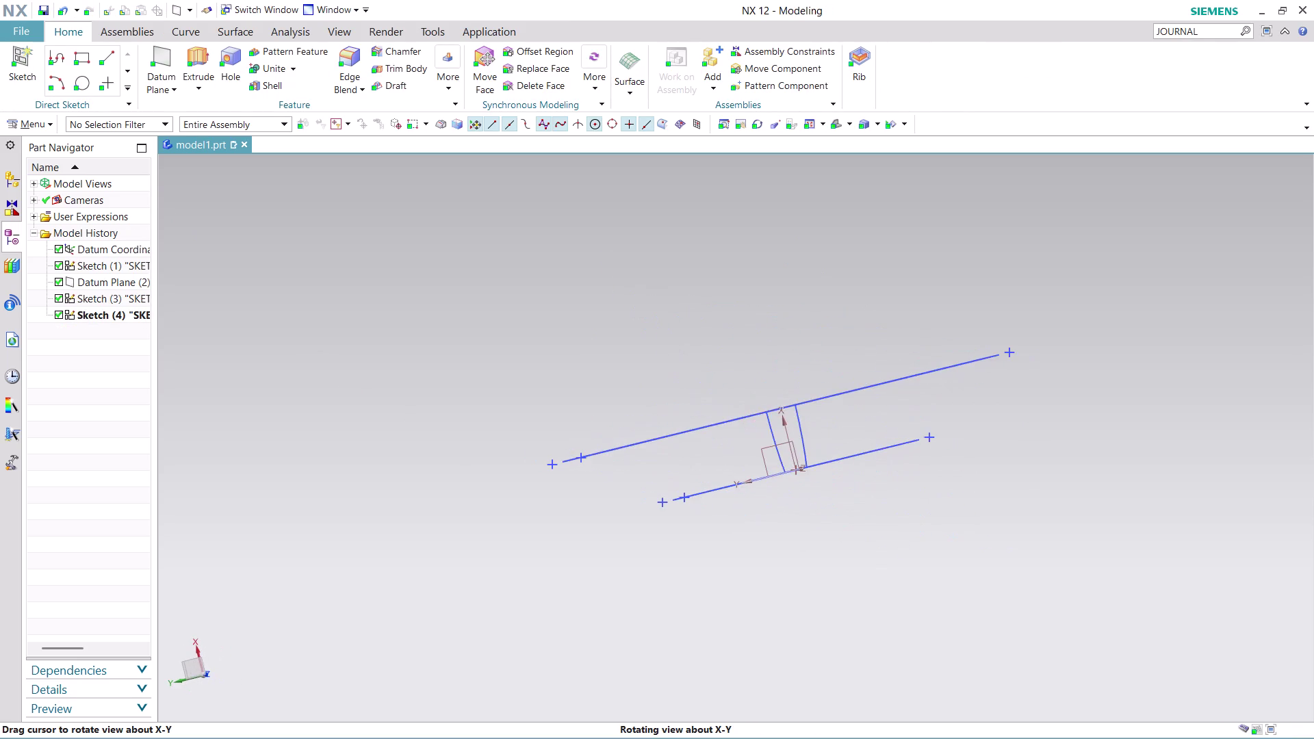
middle_drag(822, 407, 826, 443)
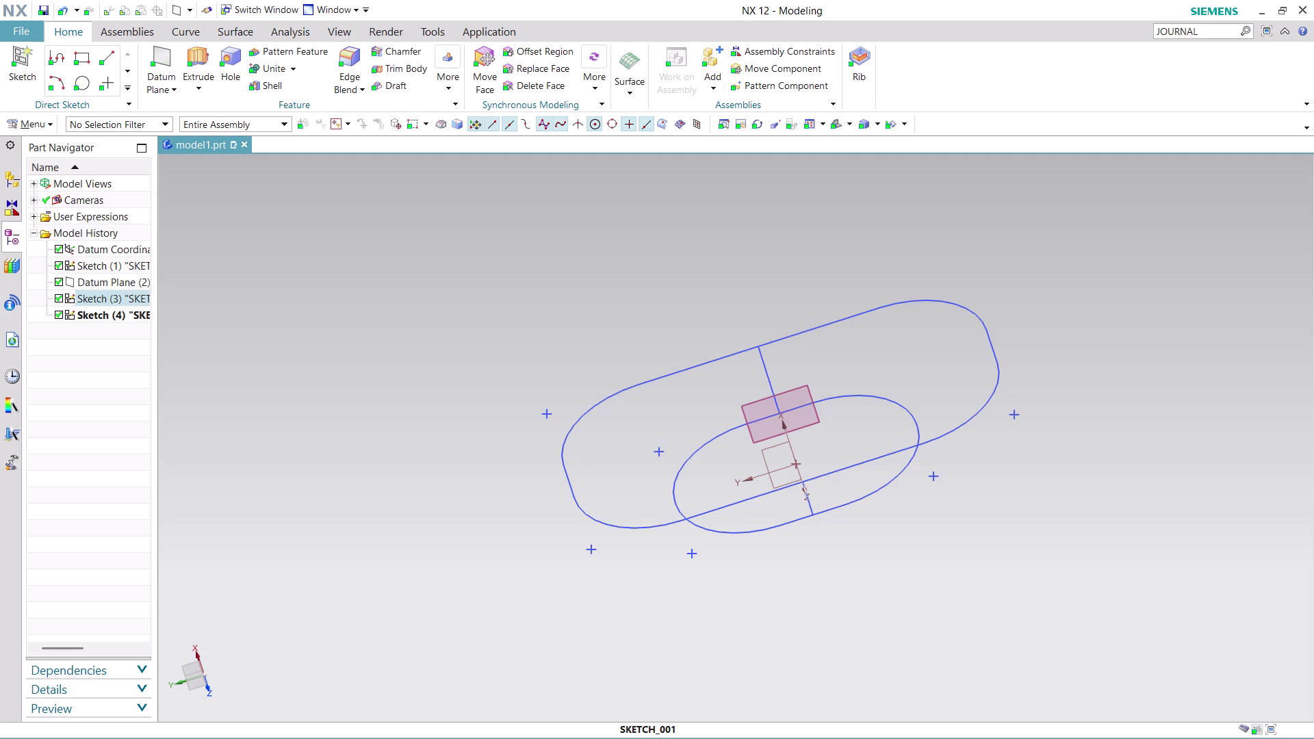
scroll(down, 3)
middle_drag(906, 534, 712, 497)
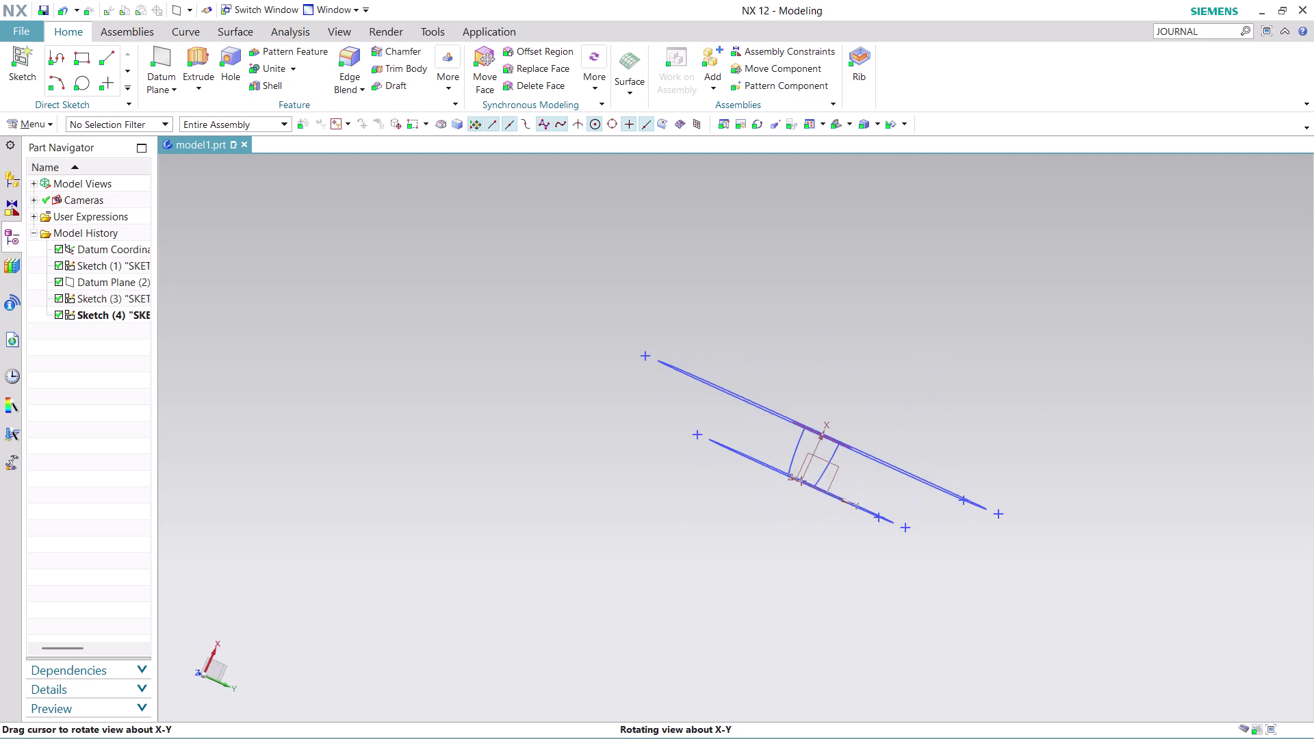
middle_drag(713, 497, 709, 509)
scroll(up, 3)
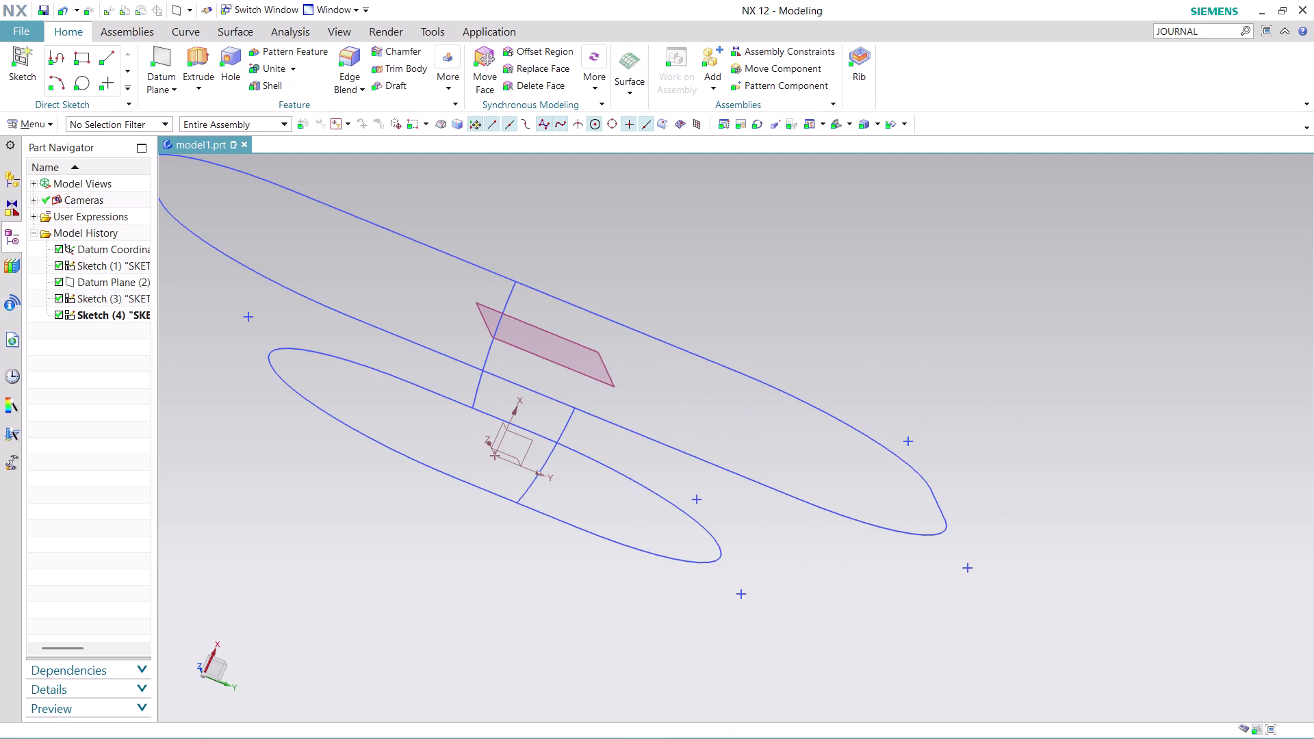
scroll(down, 3)
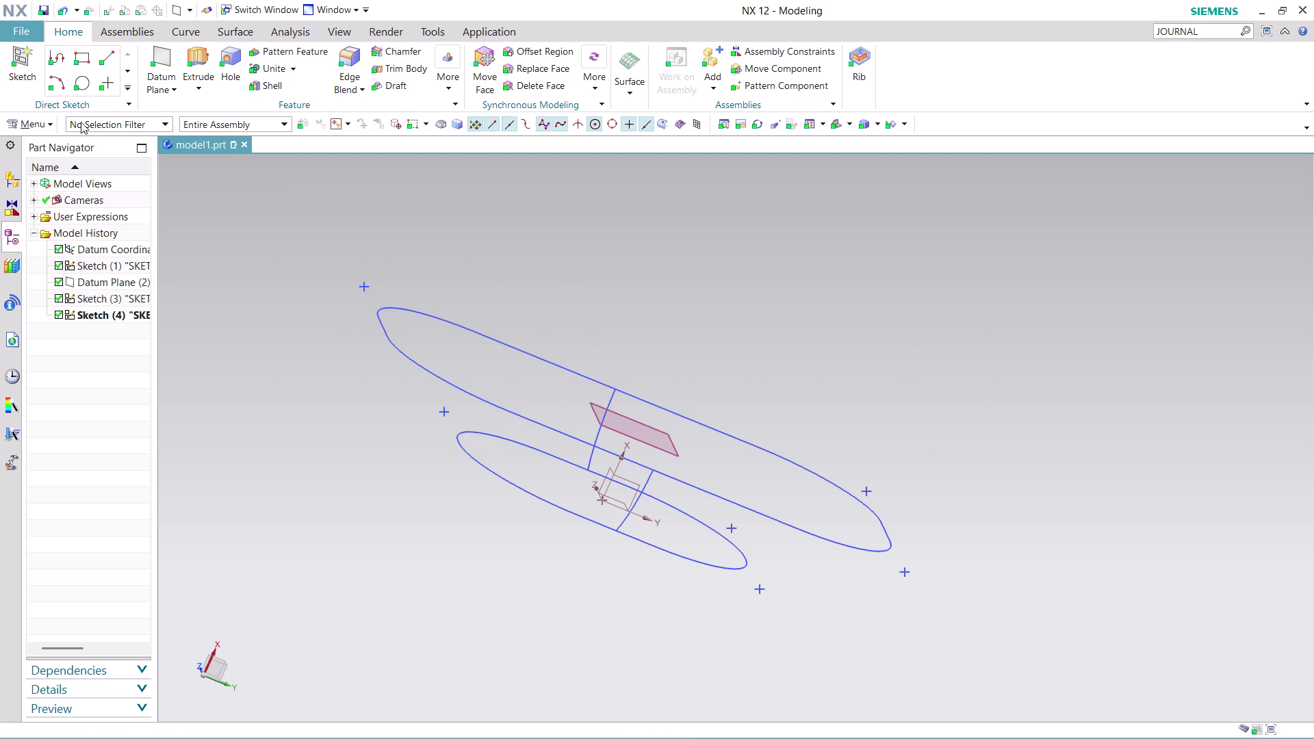
click(30, 125)
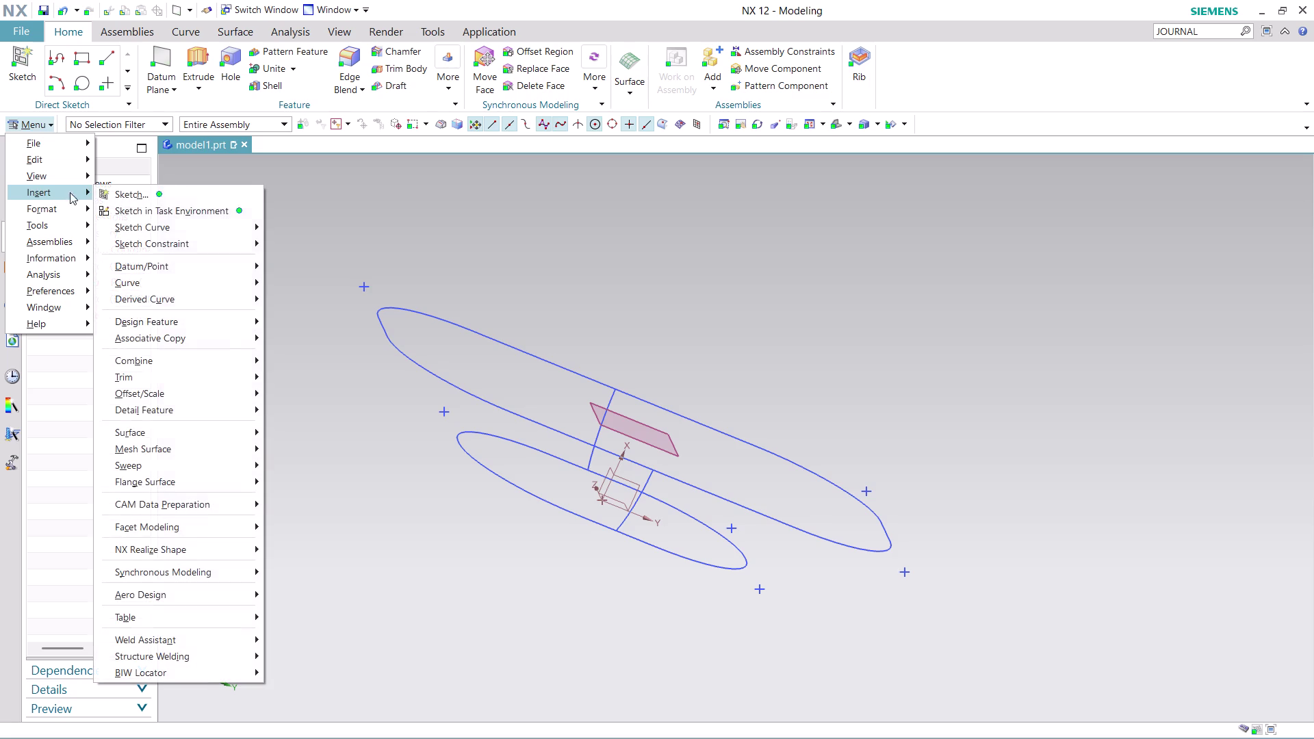
Insert SKETCH_003 on the inferred horizontal plane and orbit to view the loops.
click(167, 209)
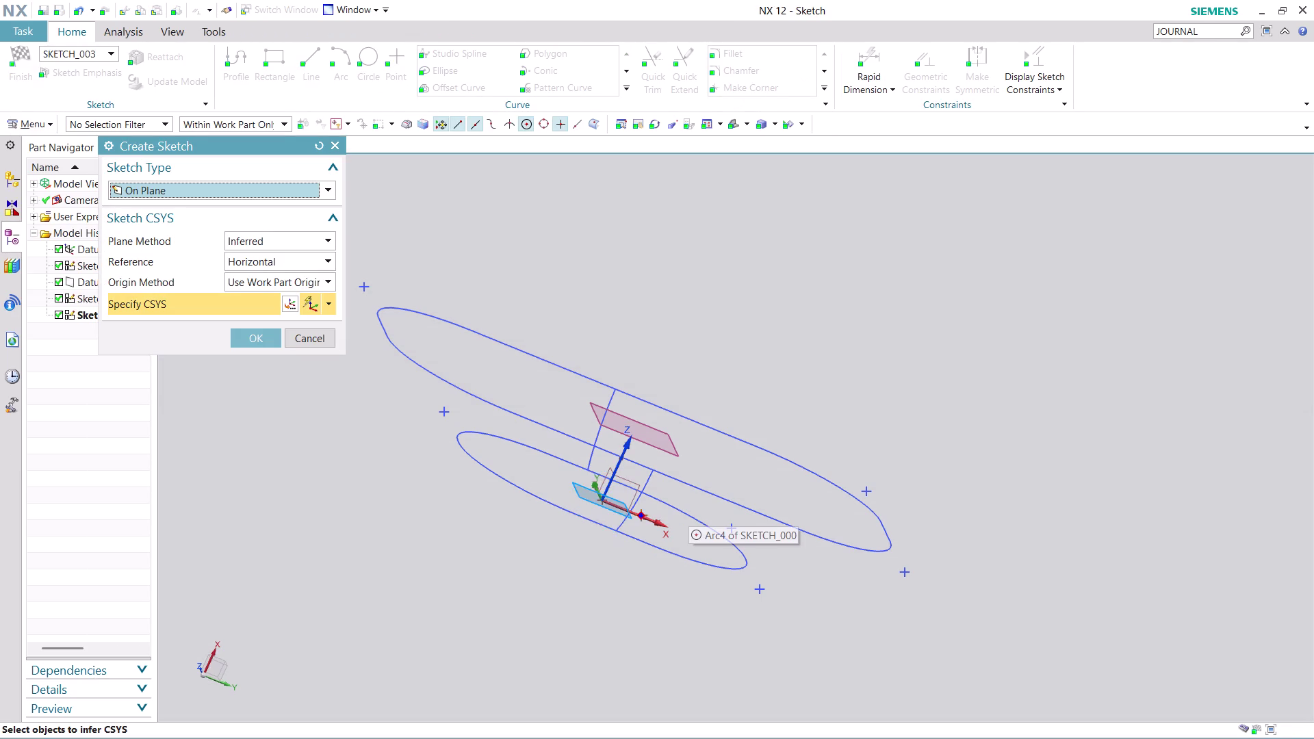
click(626, 496)
click(253, 345)
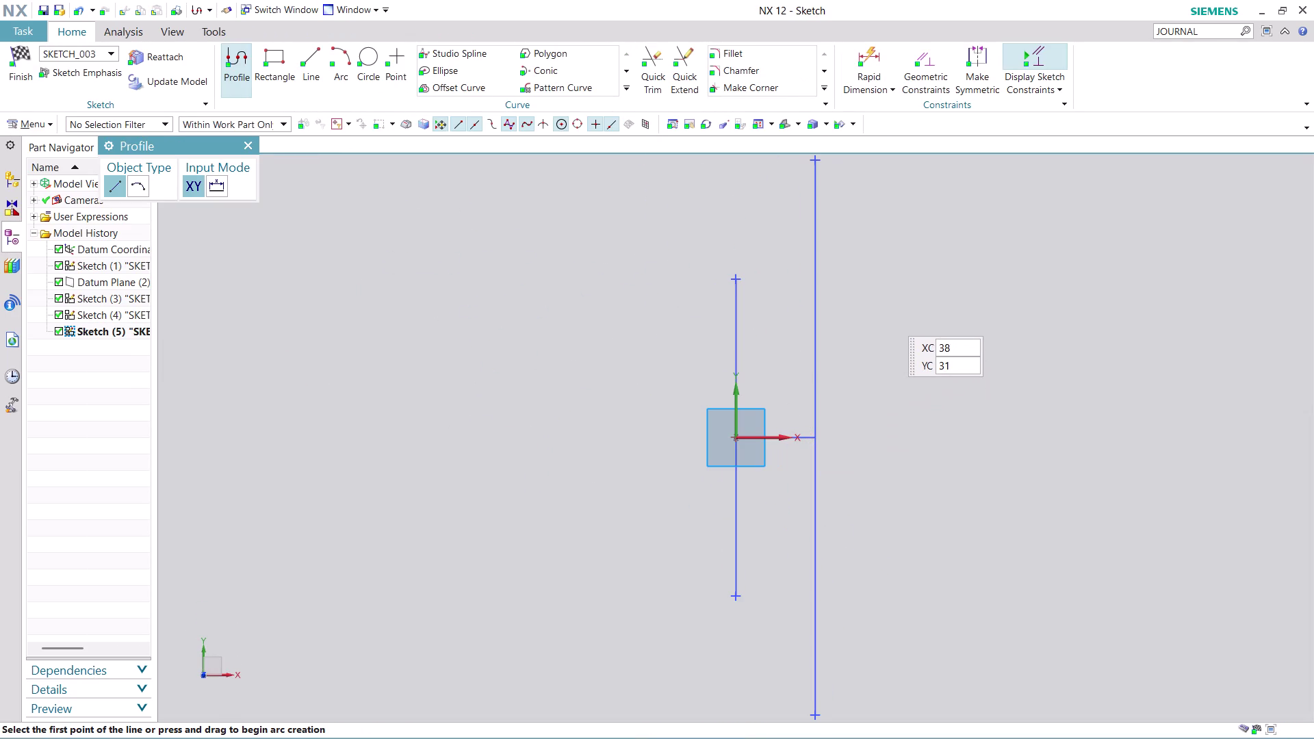
scroll(down, 3)
scroll(up, 3)
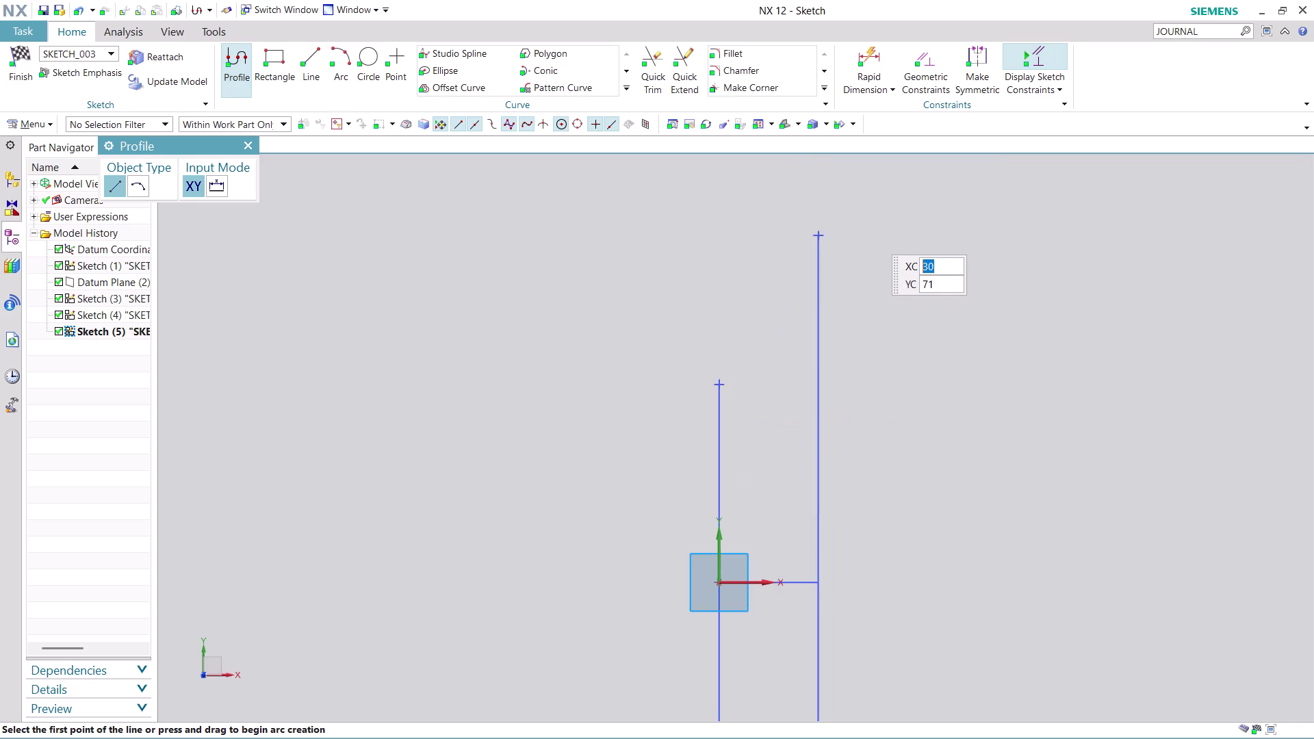
scroll(up, 3)
scroll(up, 3)
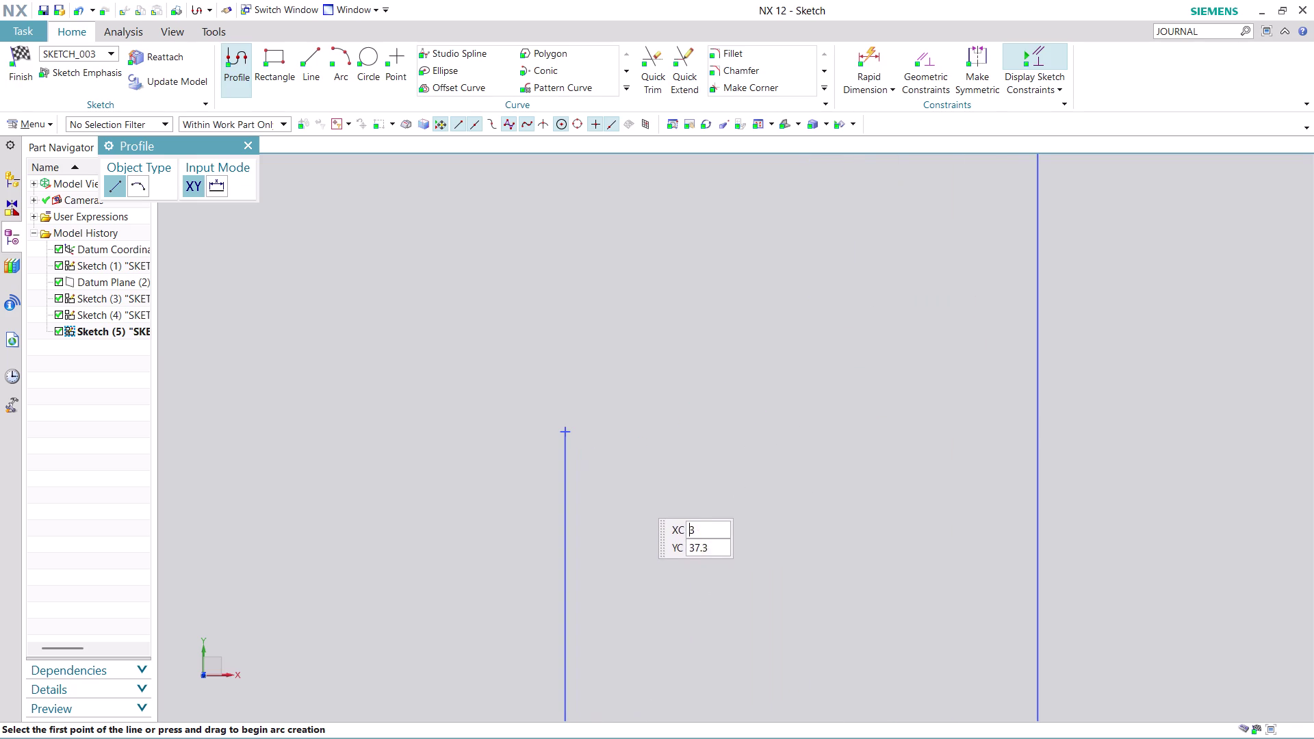
scroll(down, 3)
scroll(up, 3)
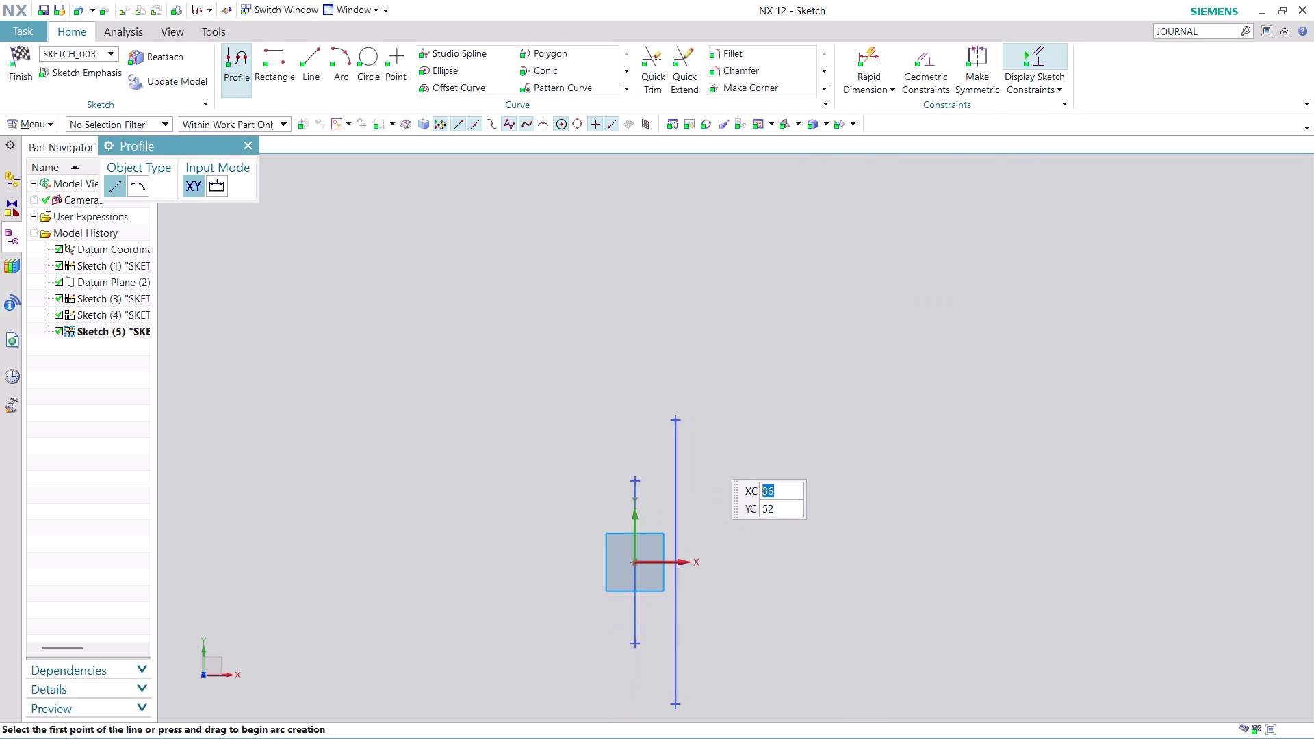
scroll(up, 3)
middle_drag(699, 410, 704, 443)
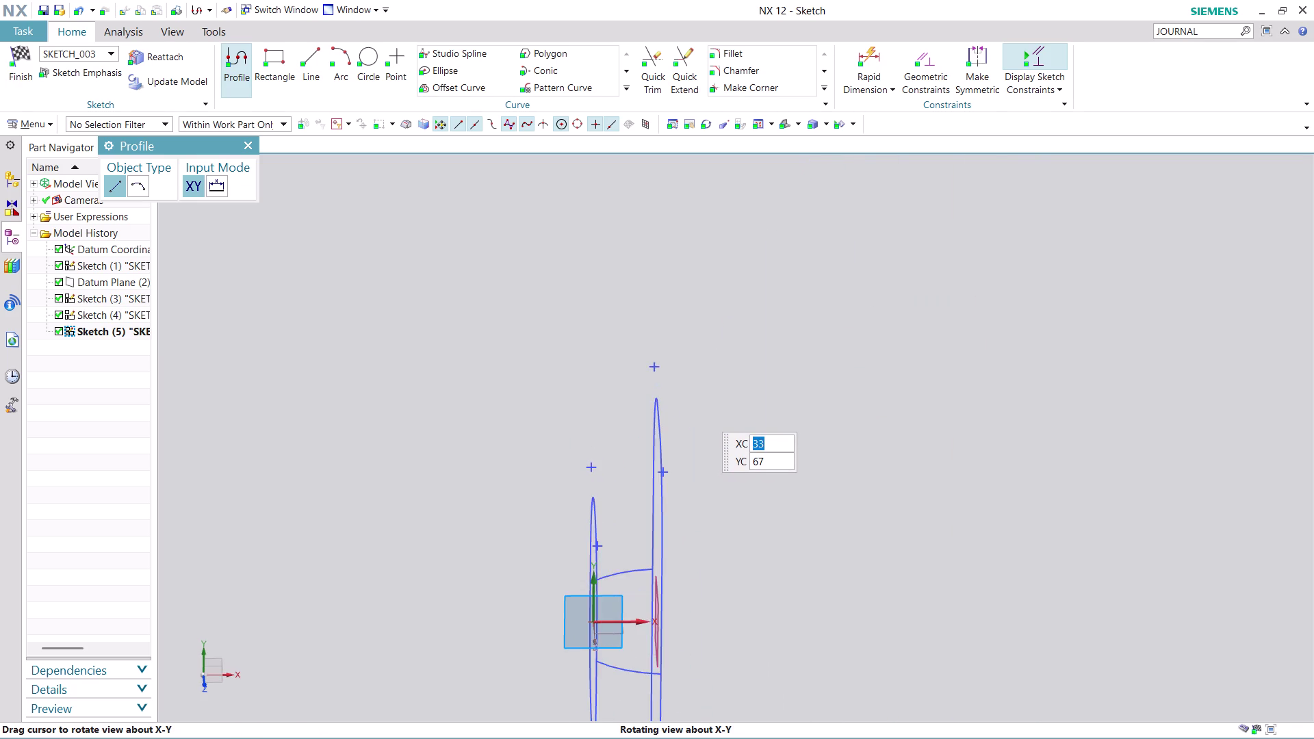
middle_drag(704, 442, 694, 468)
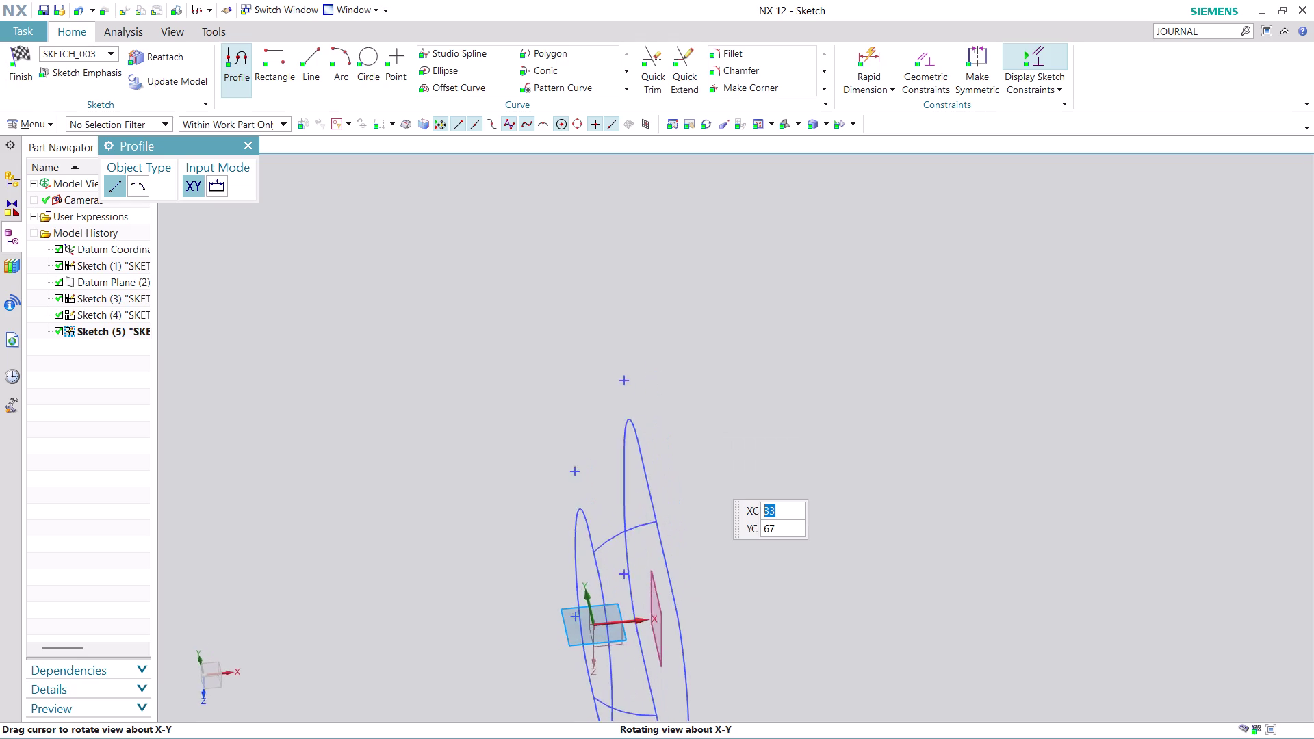
middle_drag(694, 468, 687, 458)
scroll(up, 3)
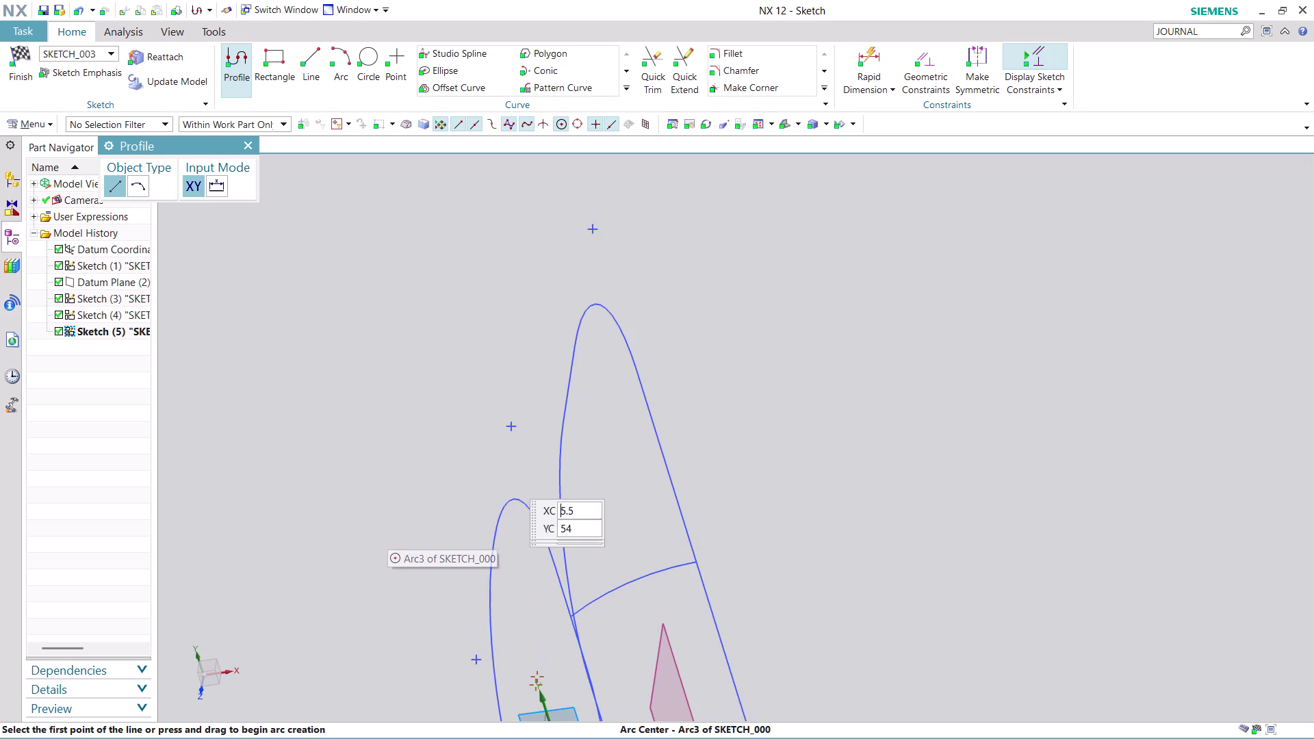
Start an arc at Line2's end point and end it at Line6's midpoint.
click(341, 55)
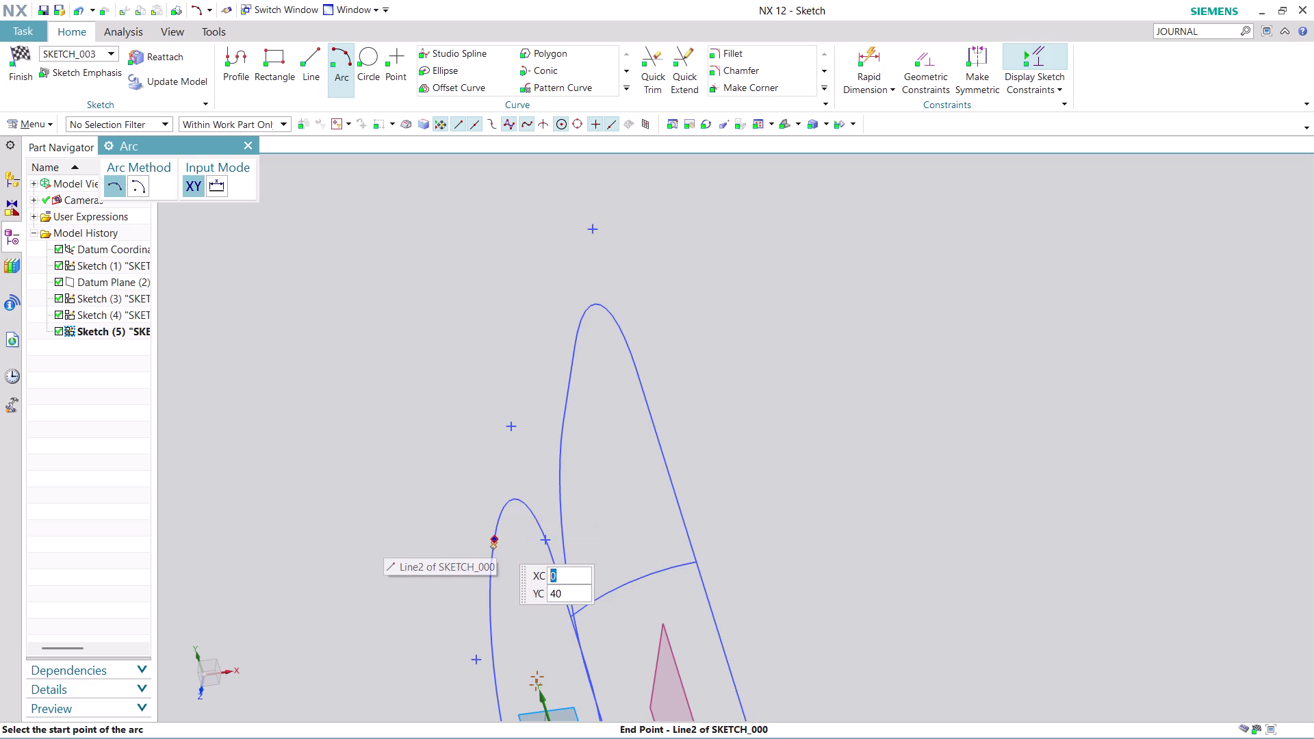
click(496, 540)
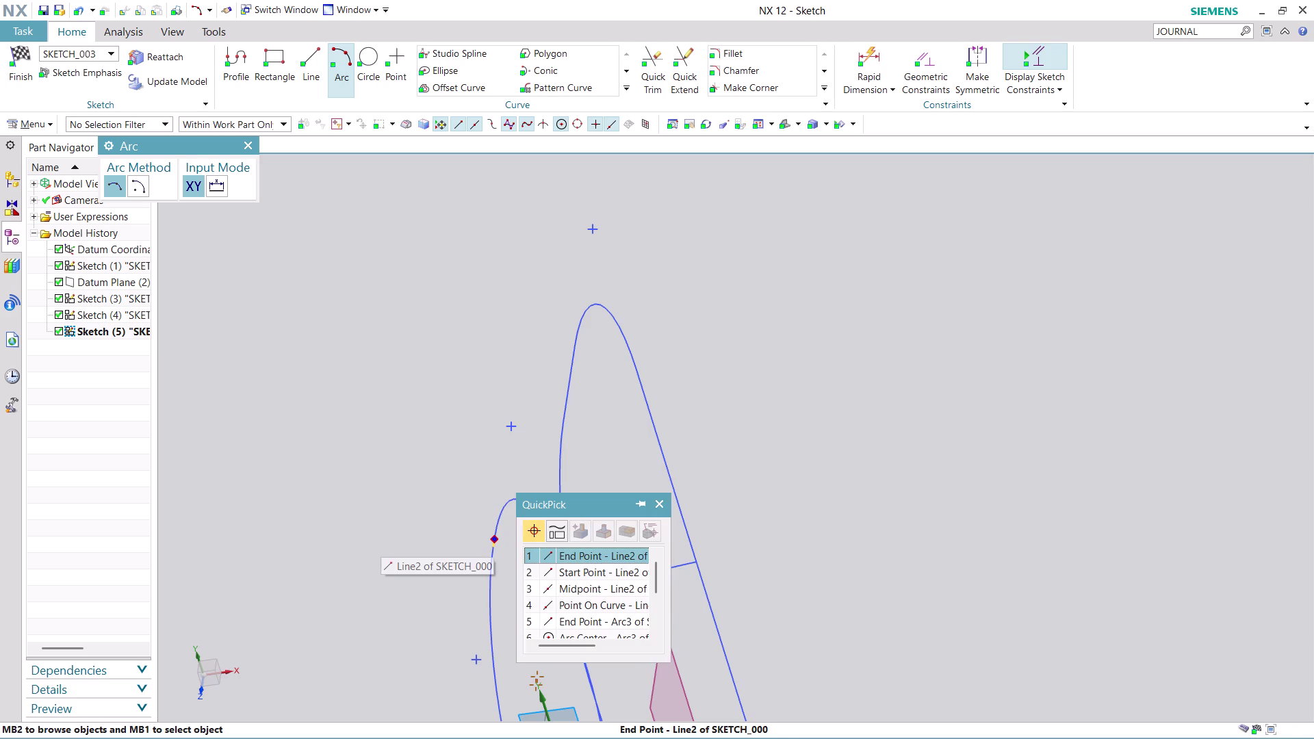
click(601, 553)
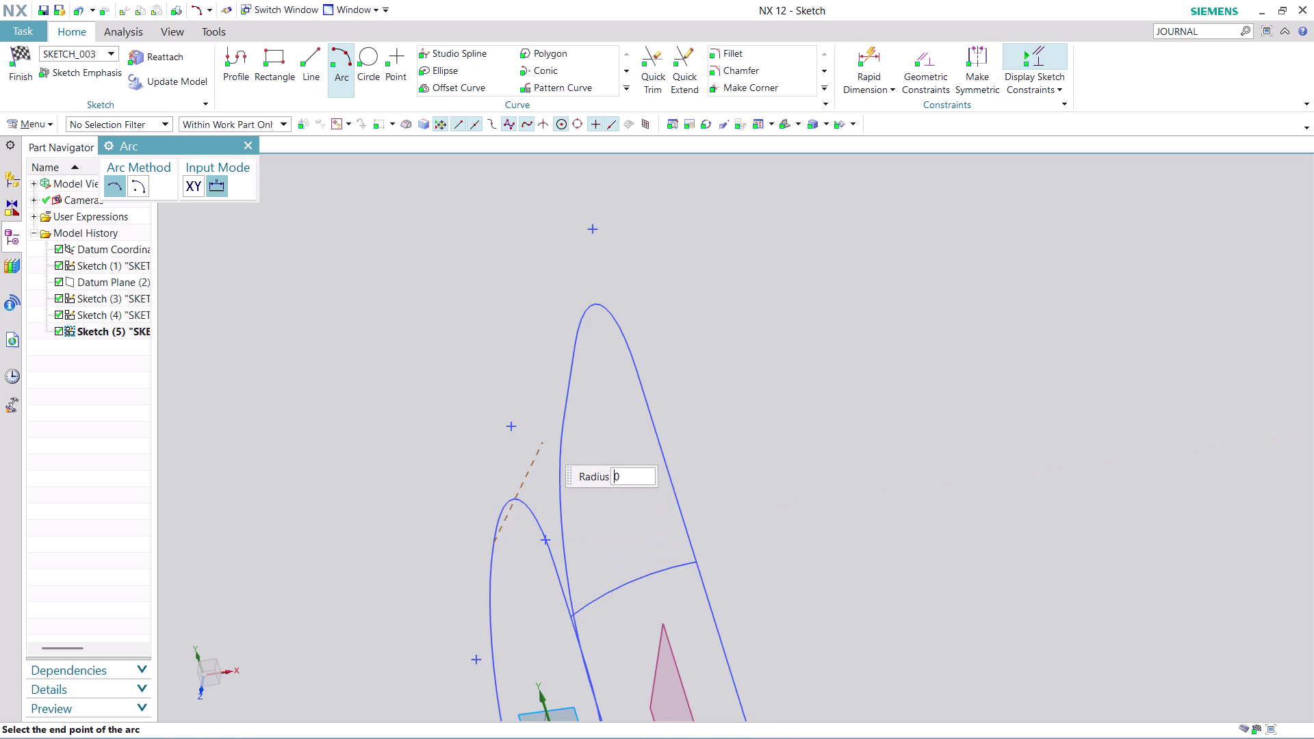
click(569, 385)
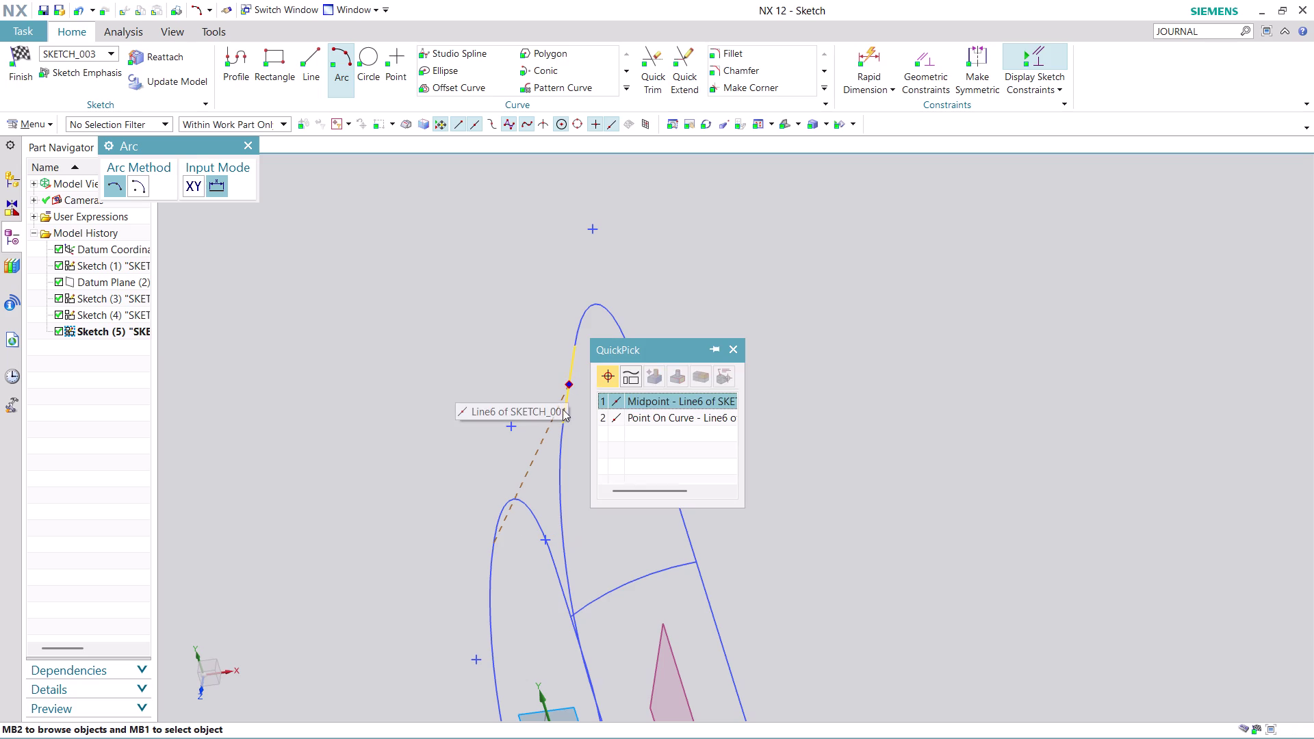
click(639, 400)
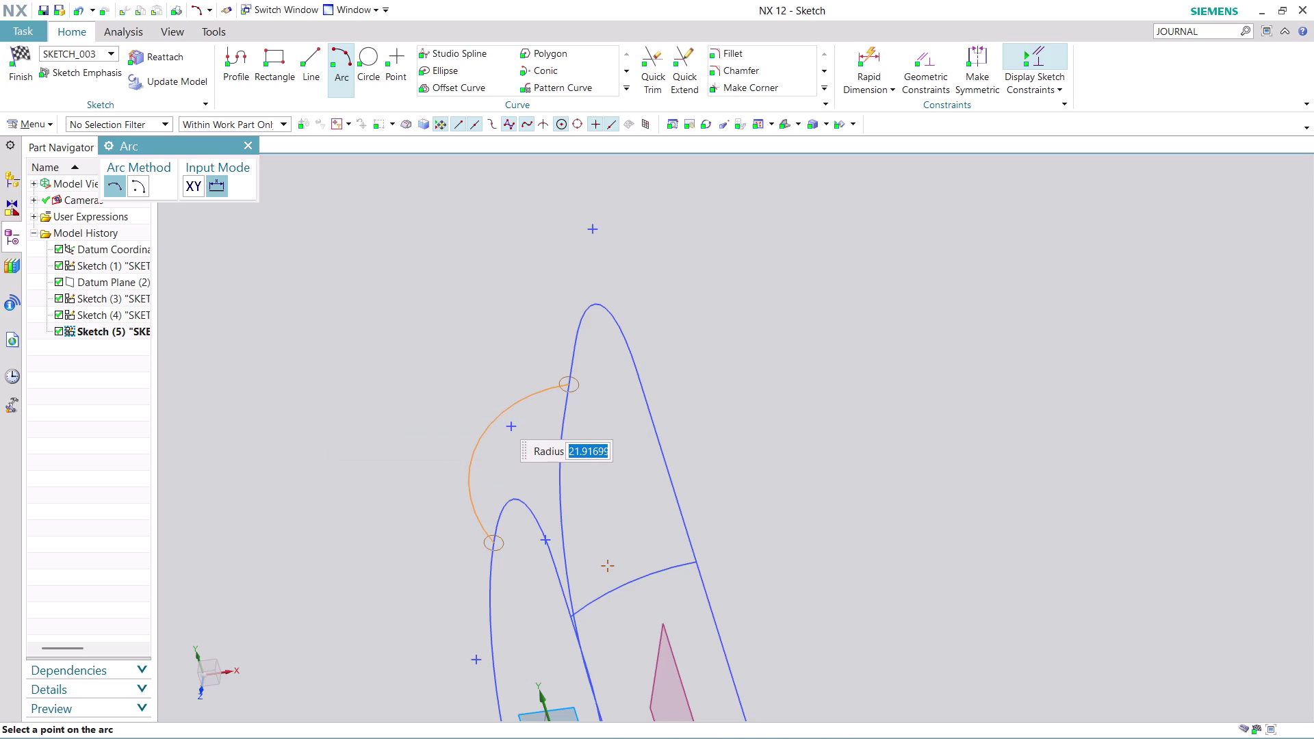
Enter radius 30 and place the arc bulging outward.
key(3)
key(0)
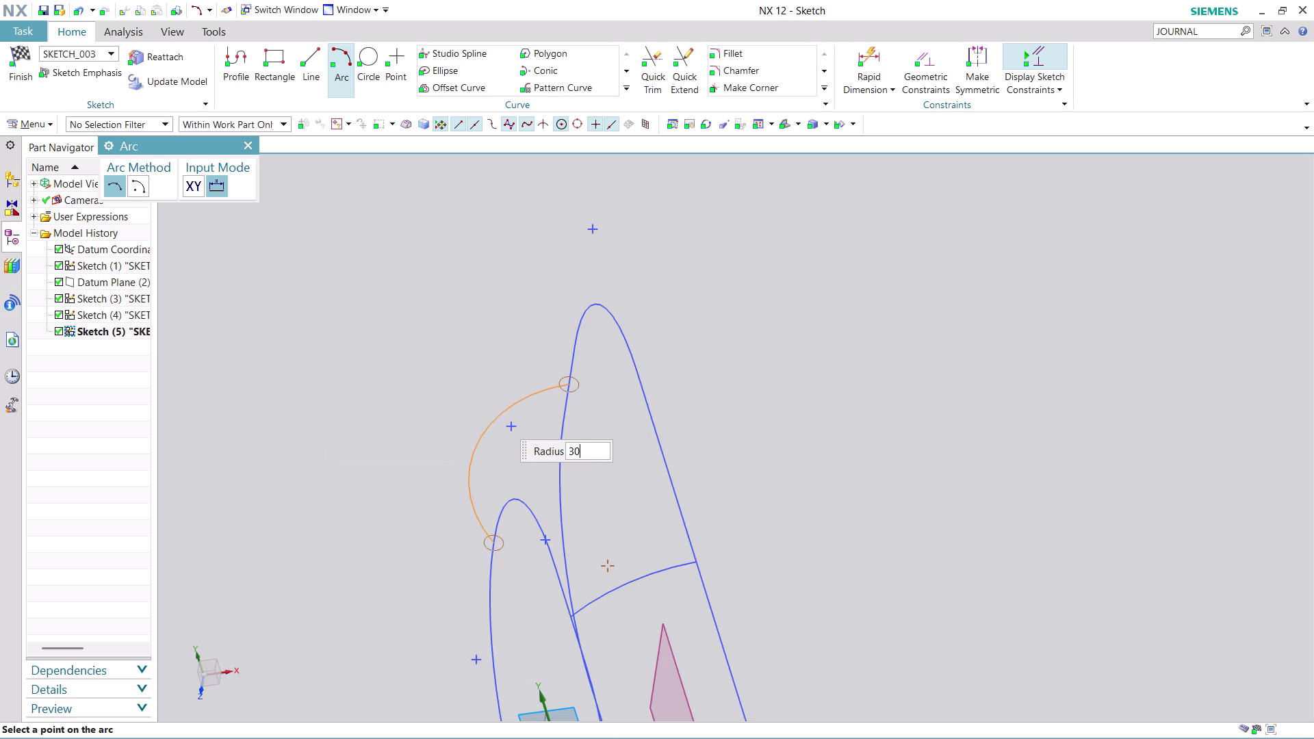
key(Return)
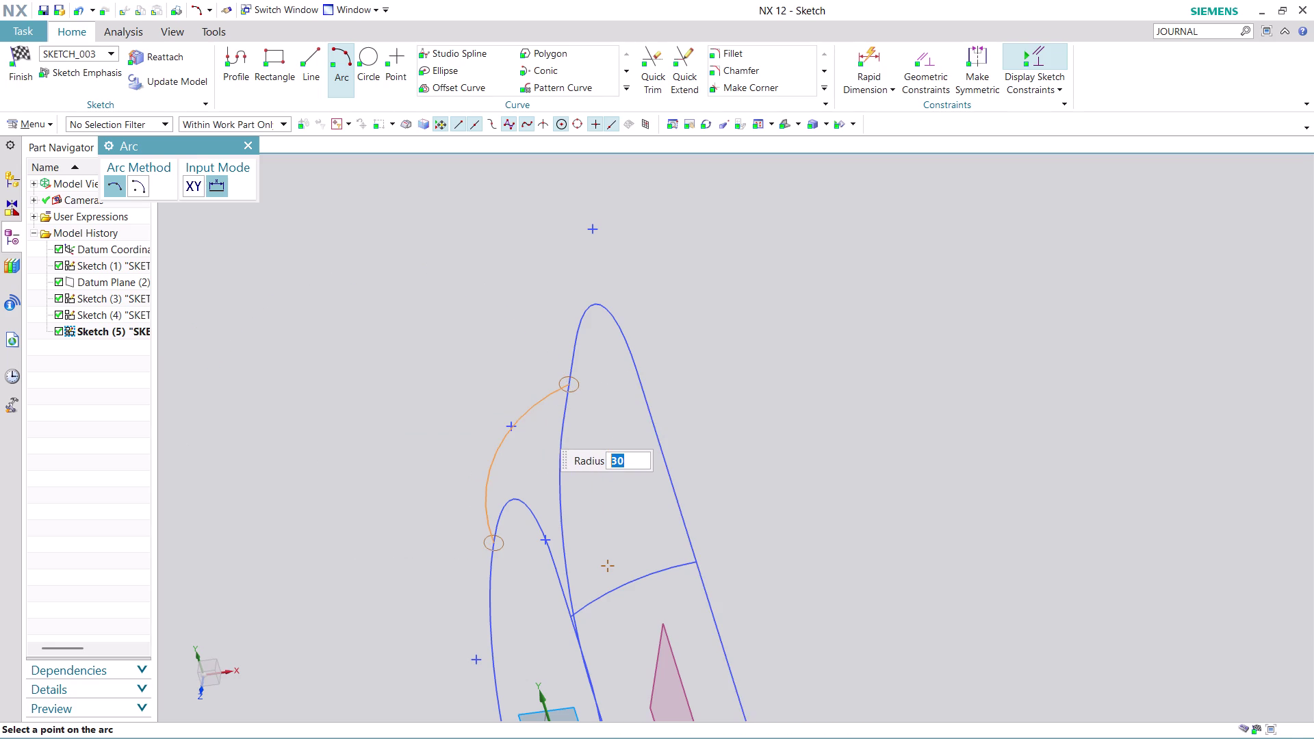
click(538, 427)
key(Escape)
key(Escape)
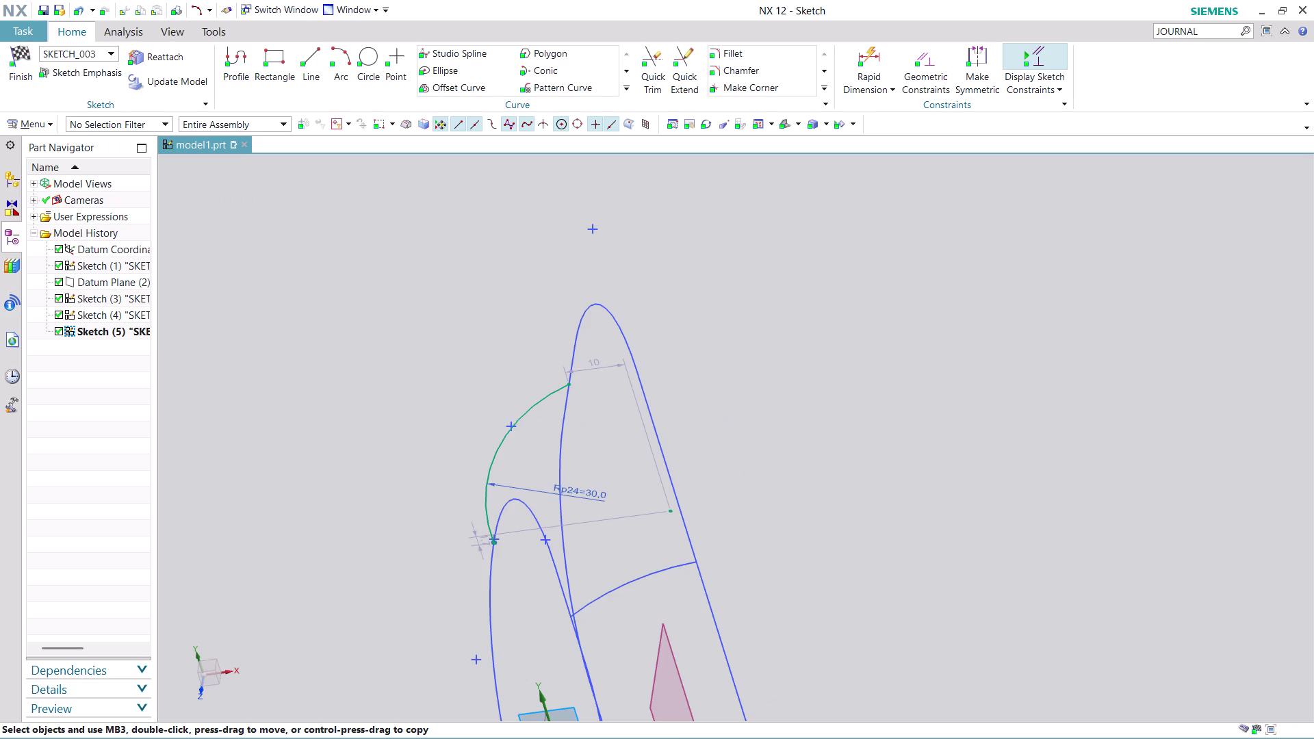
Centre the view on the green radius-30 arc and launch Geometric Constraints.
scroll(down, 3)
scroll(down, 3)
scroll(up, 3)
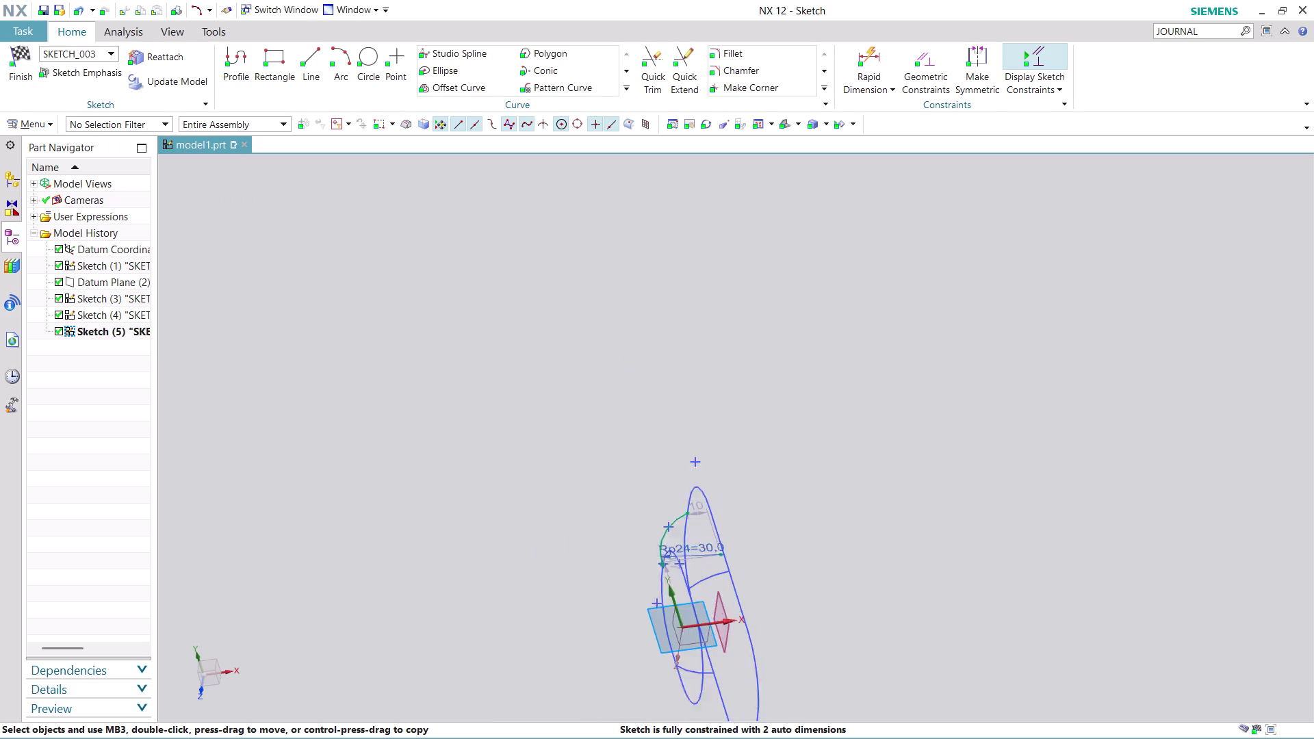
scroll(up, 3)
middle_drag(732, 514, 737, 459)
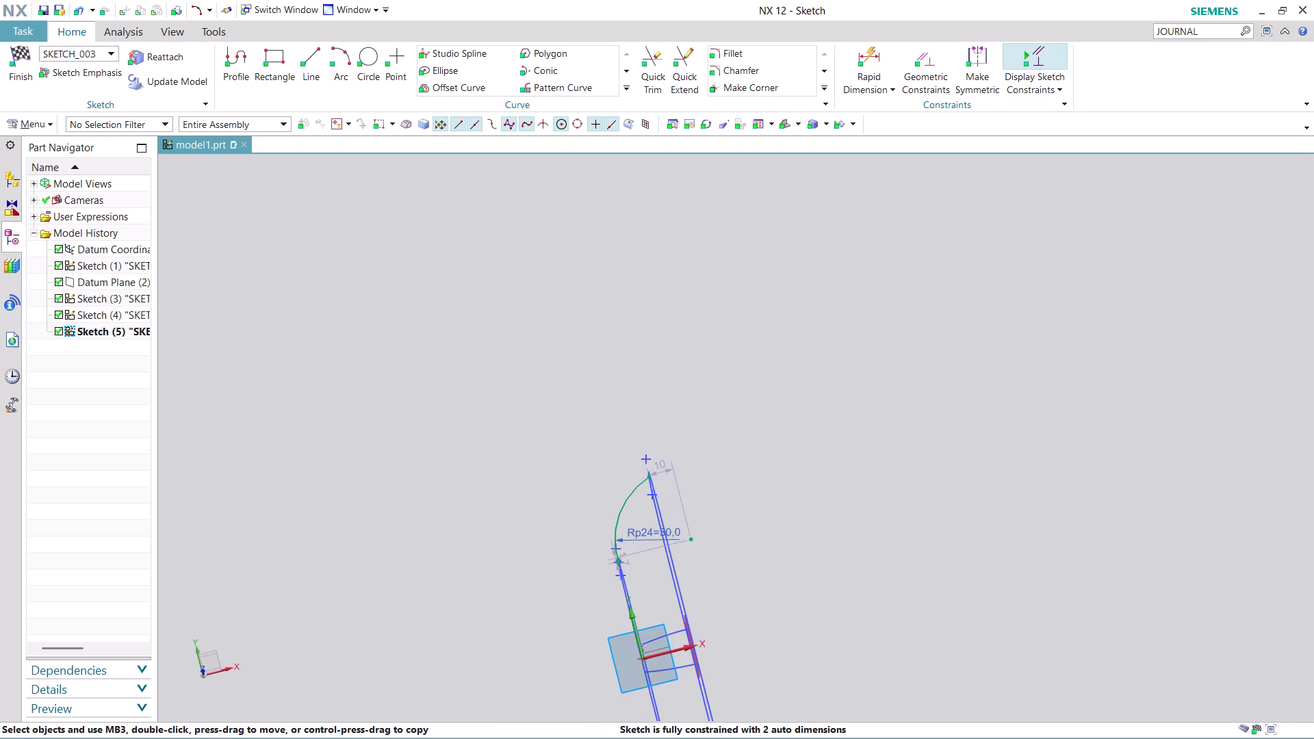
scroll(up, 3)
middle_drag(686, 475, 716, 503)
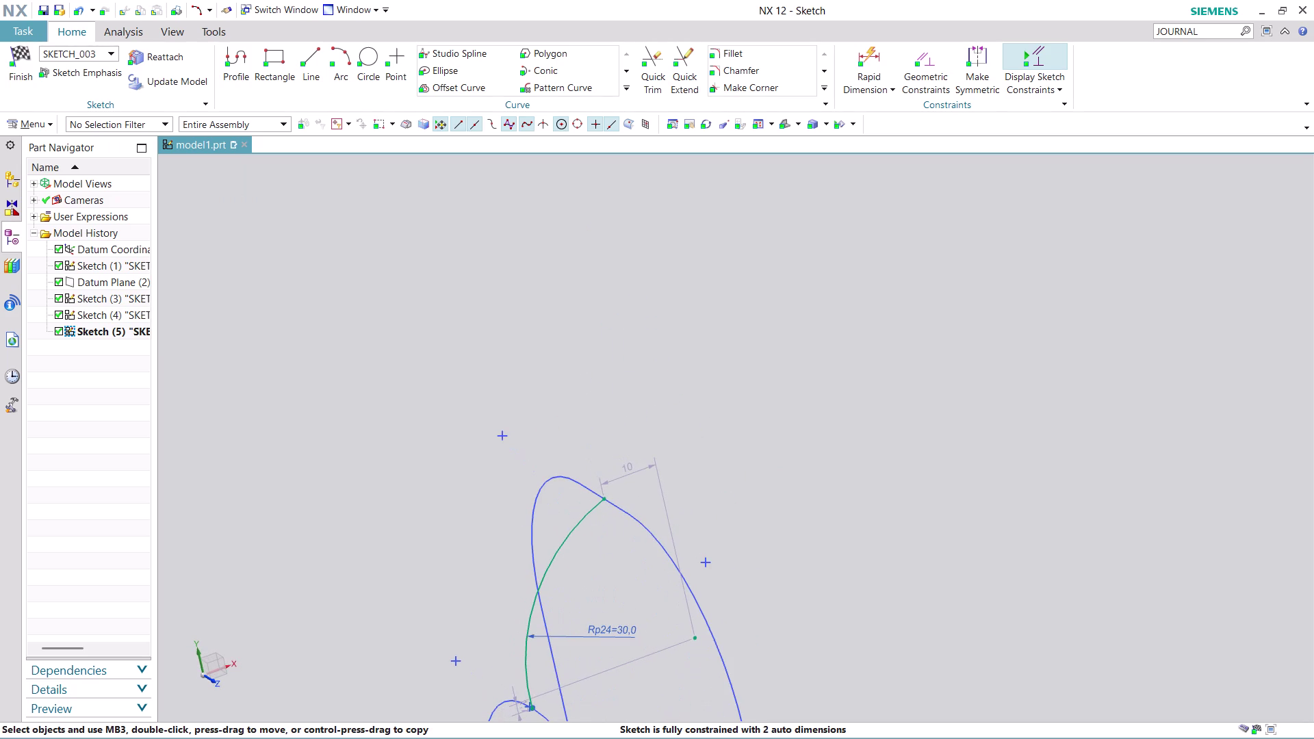
scroll(up, 3)
scroll(down, 3)
scroll(up, 3)
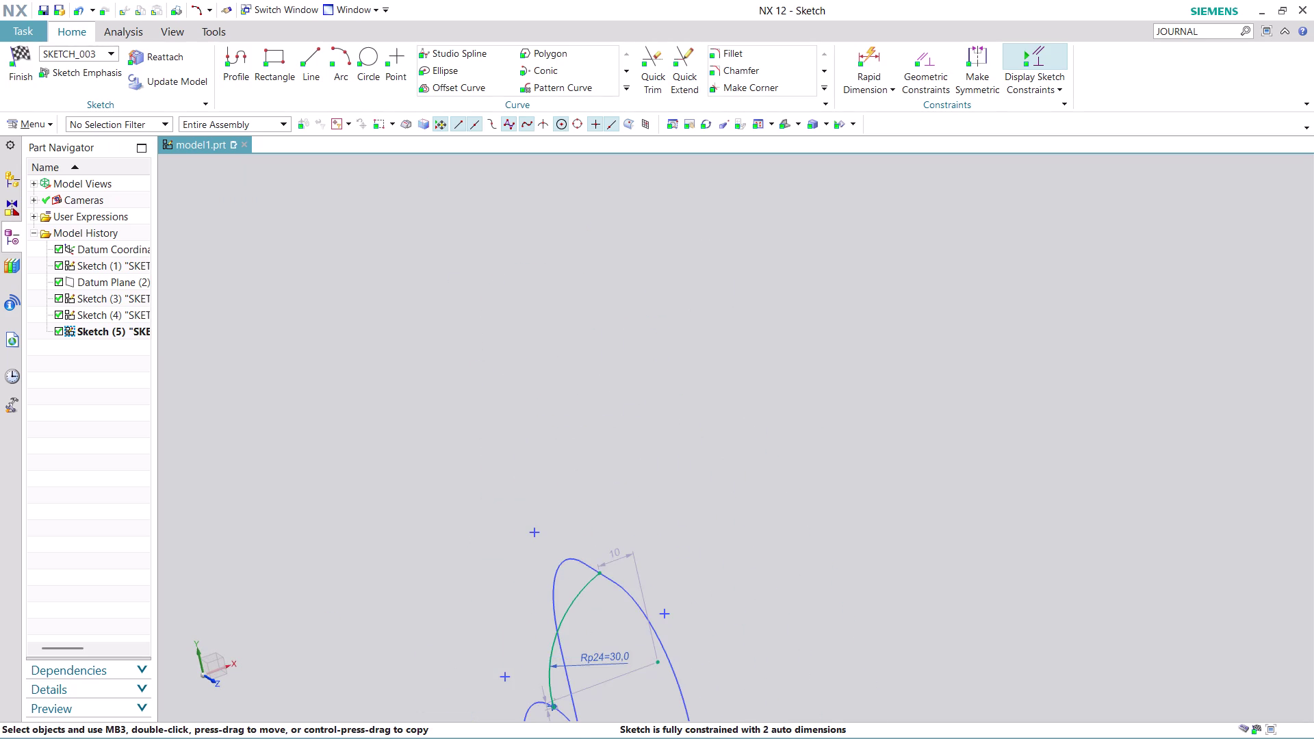
scroll(down, 3)
scroll(up, 3)
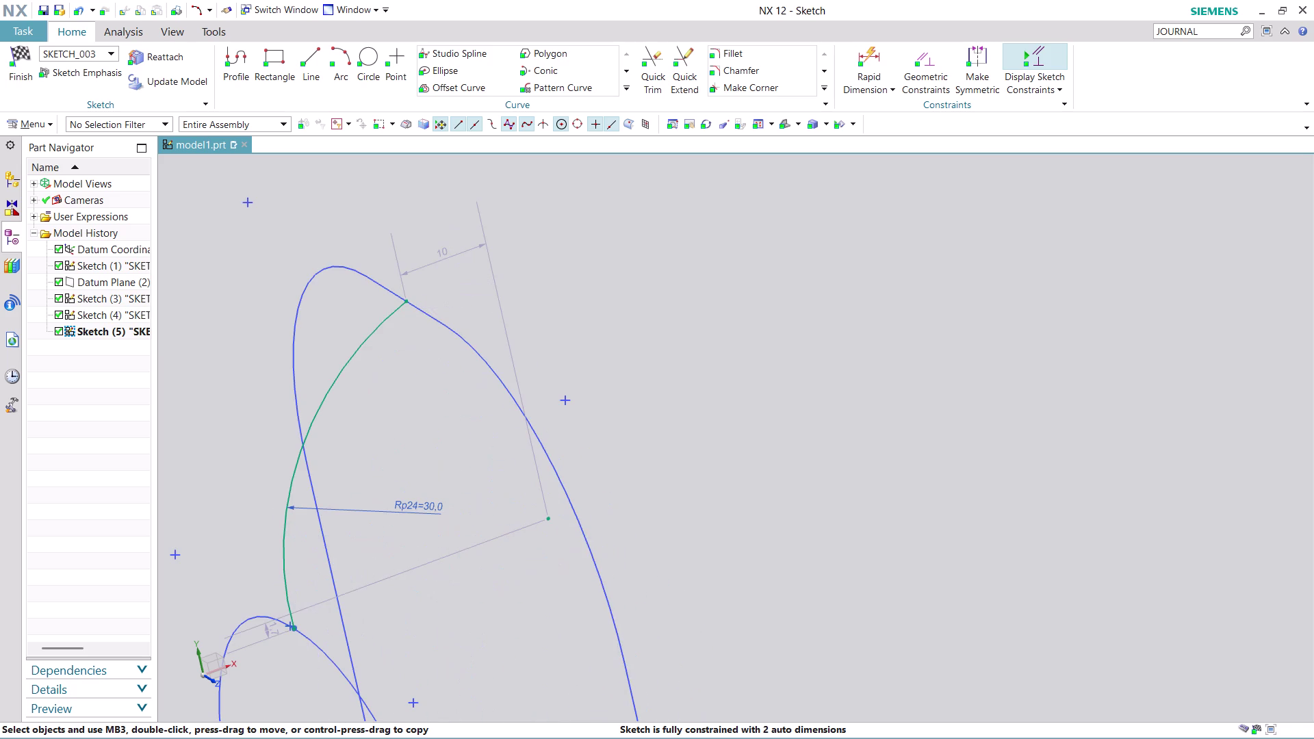
middle_drag(733, 588, 887, 490)
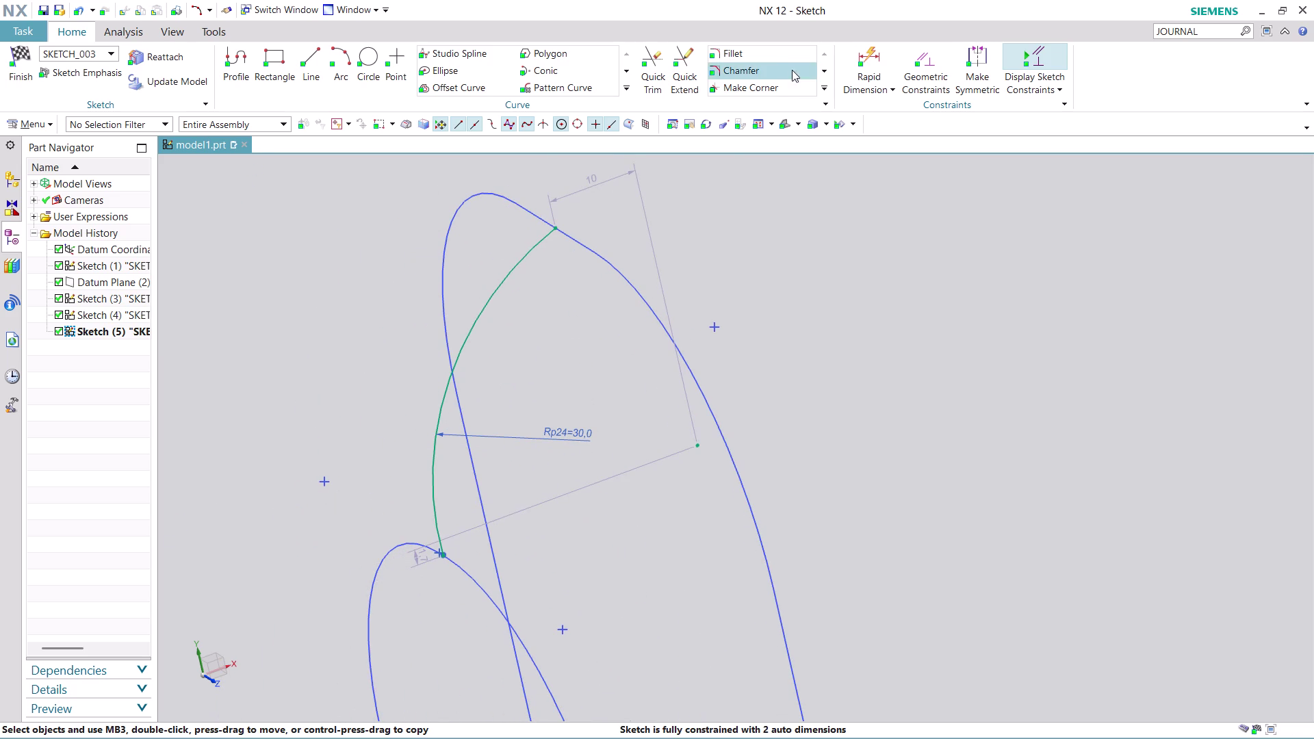
click(933, 61)
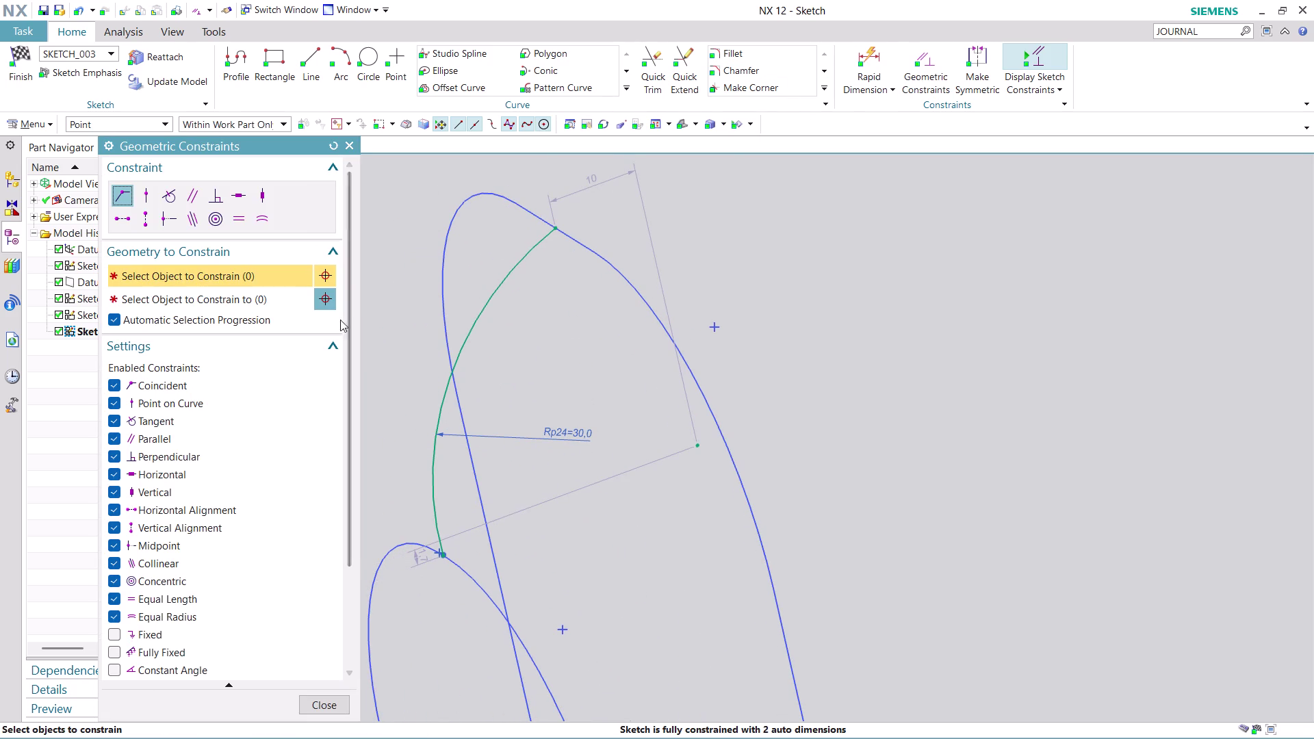
Make the green arc's lower endpoint coincident with Line2 of SKETCH_000.
click(557, 228)
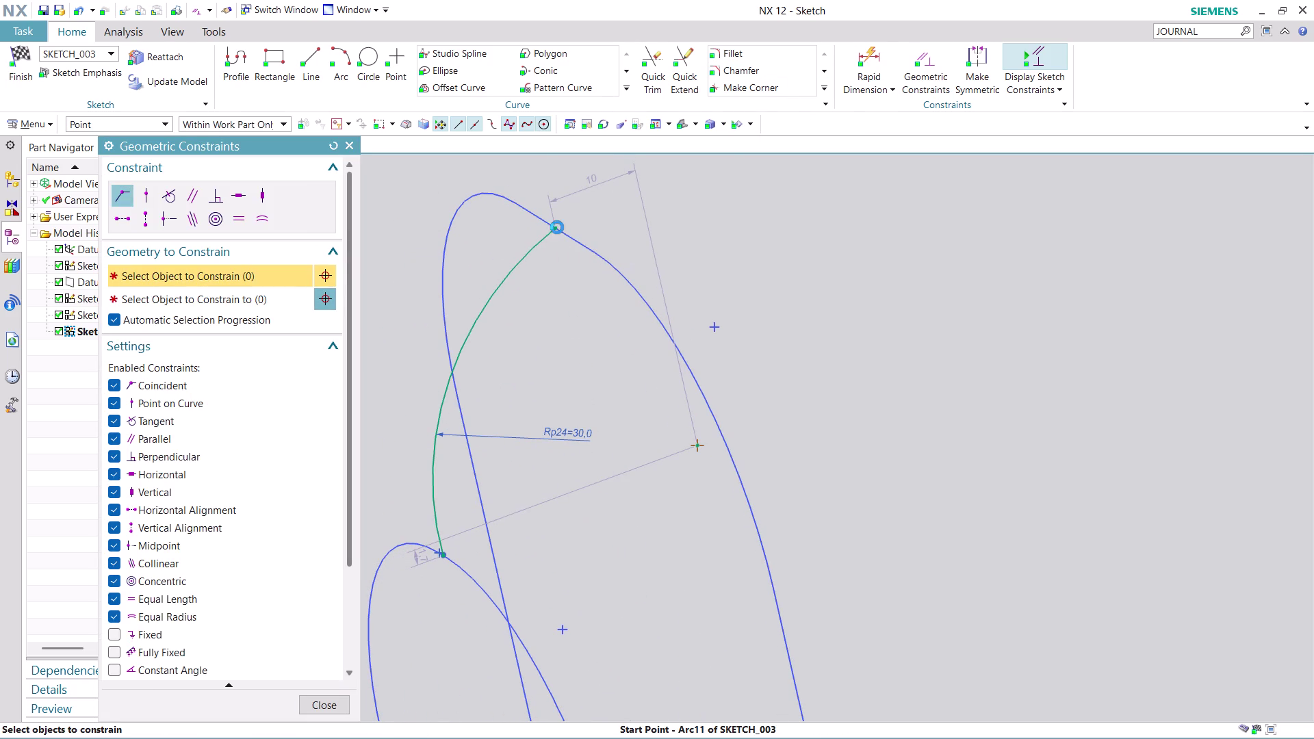
click(573, 239)
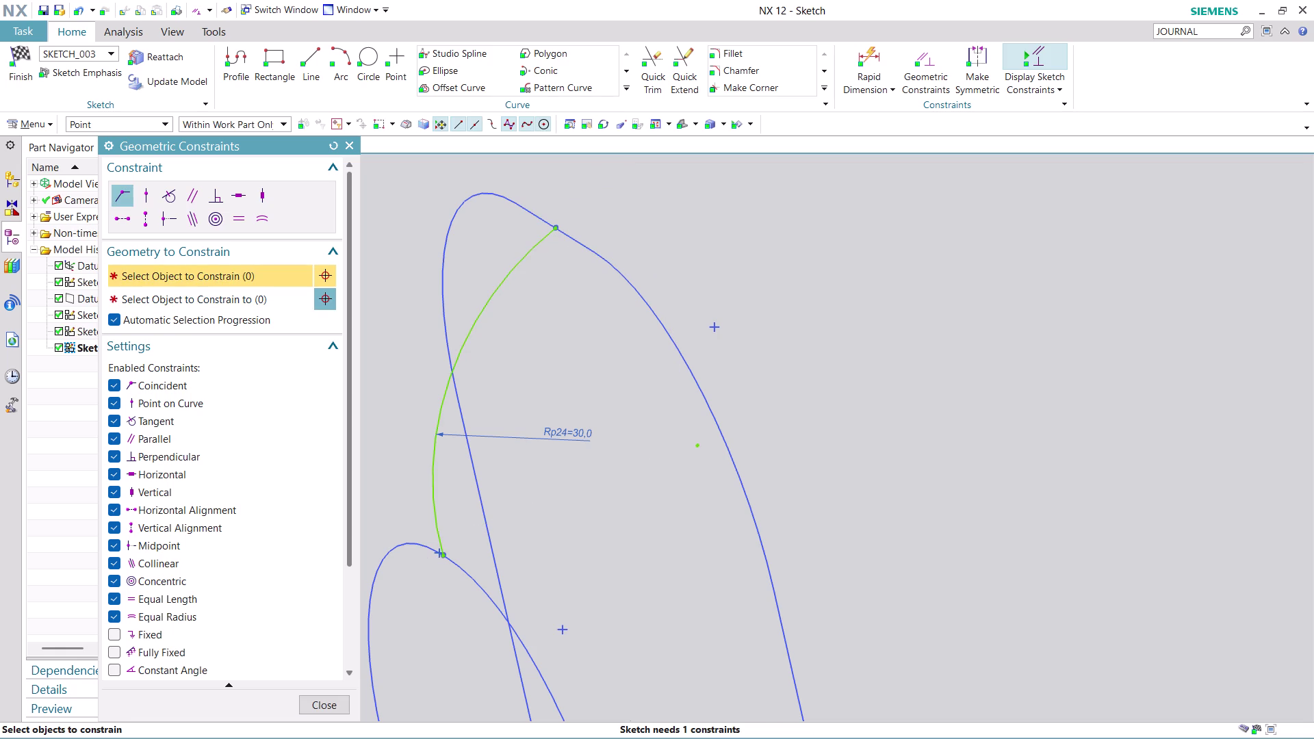
click(443, 555)
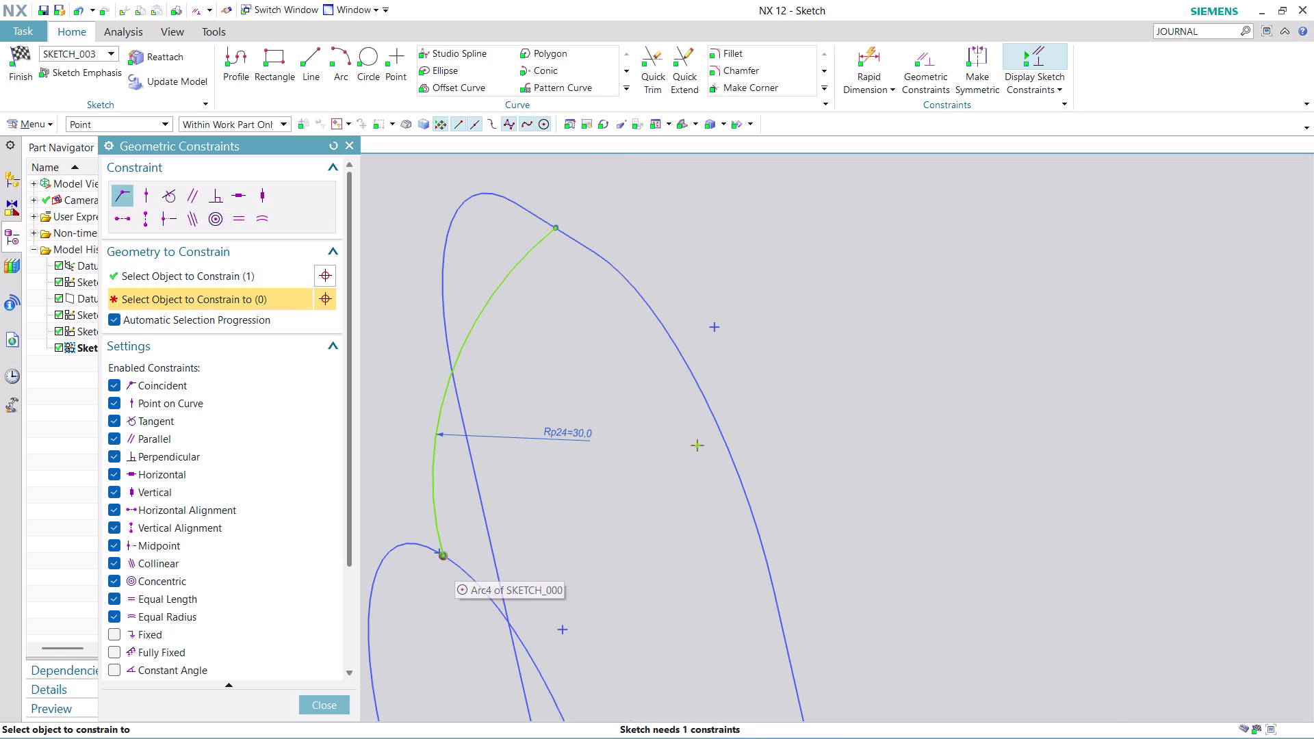
scroll(up, 3)
scroll(up, 3)
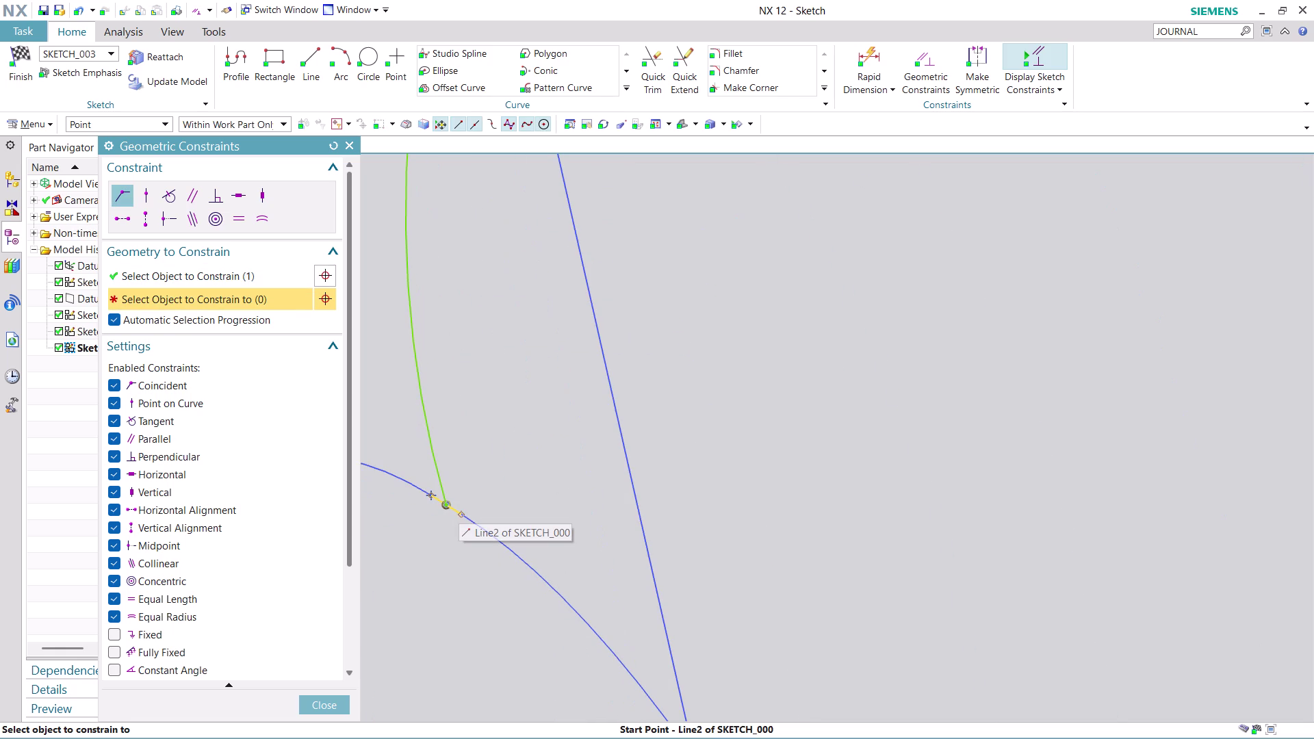
scroll(up, 3)
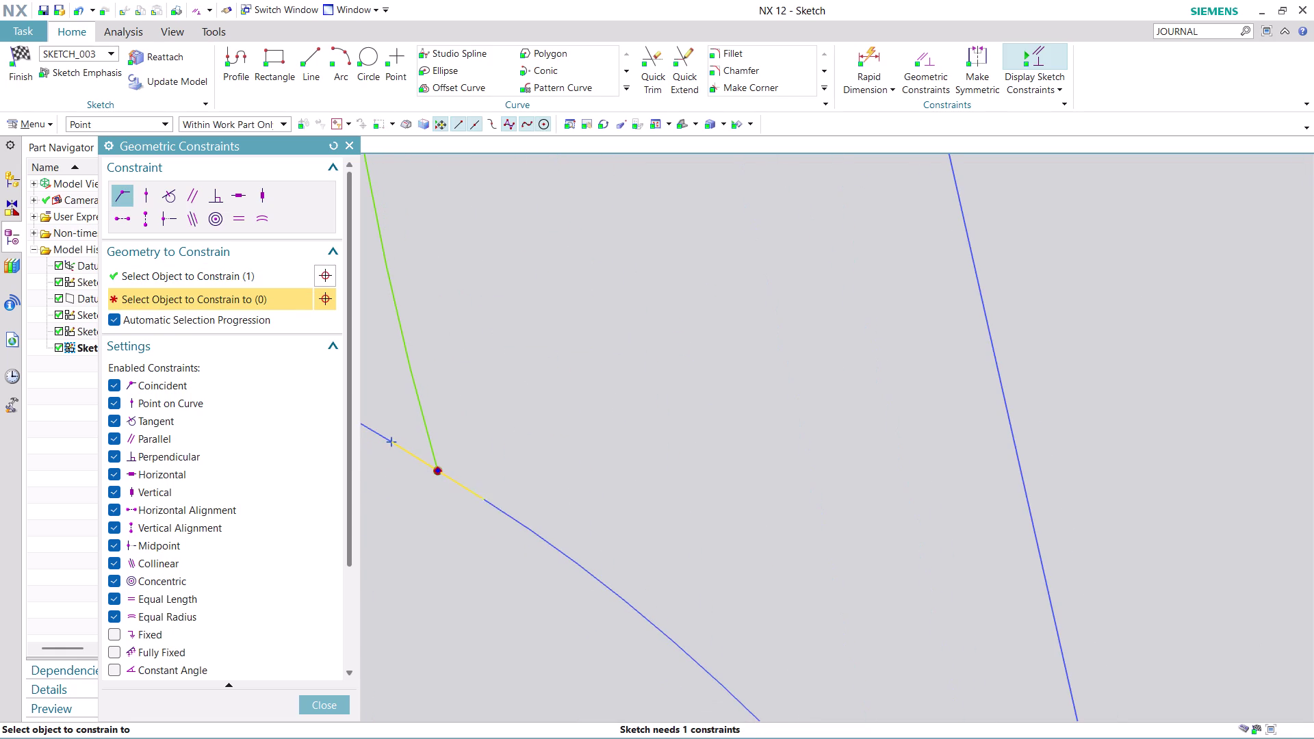
click(453, 479)
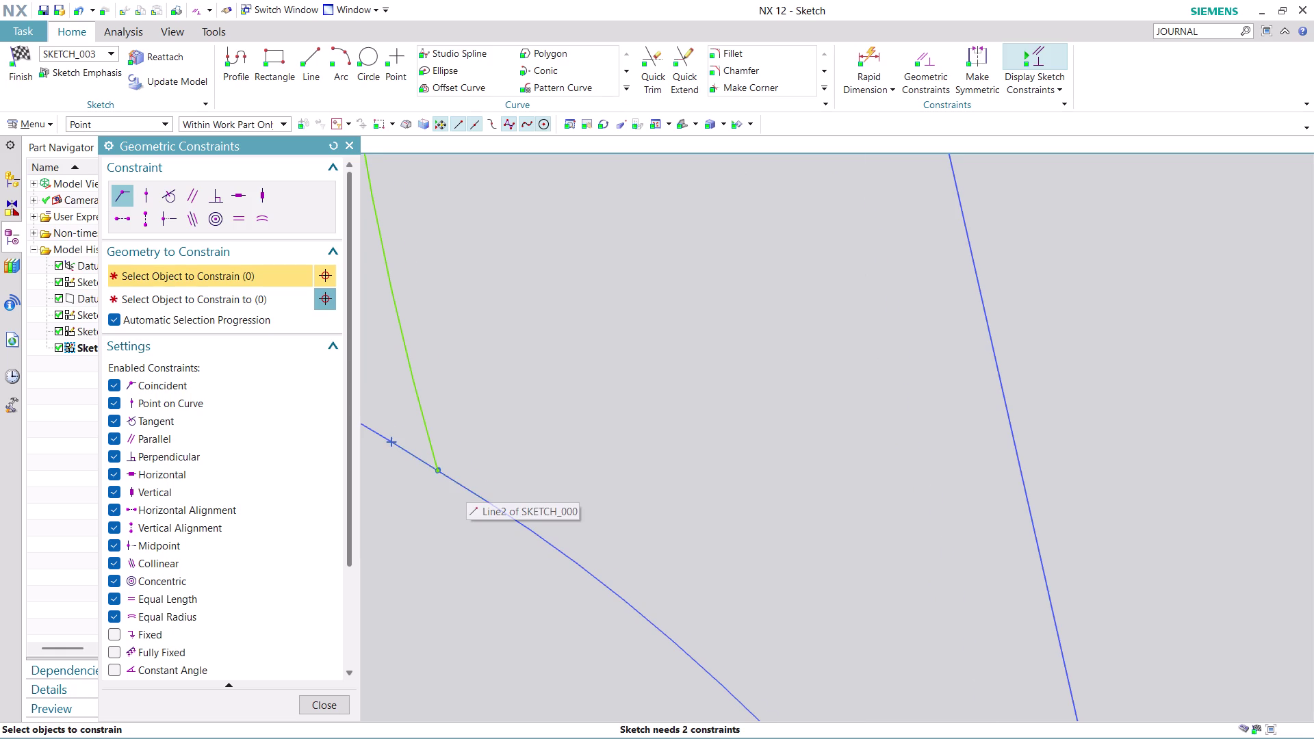
Orbit between the two profiles to check the constrained arc, then close the constraints settings.
scroll(down, 3)
scroll(down, 3)
scroll(down, 3)
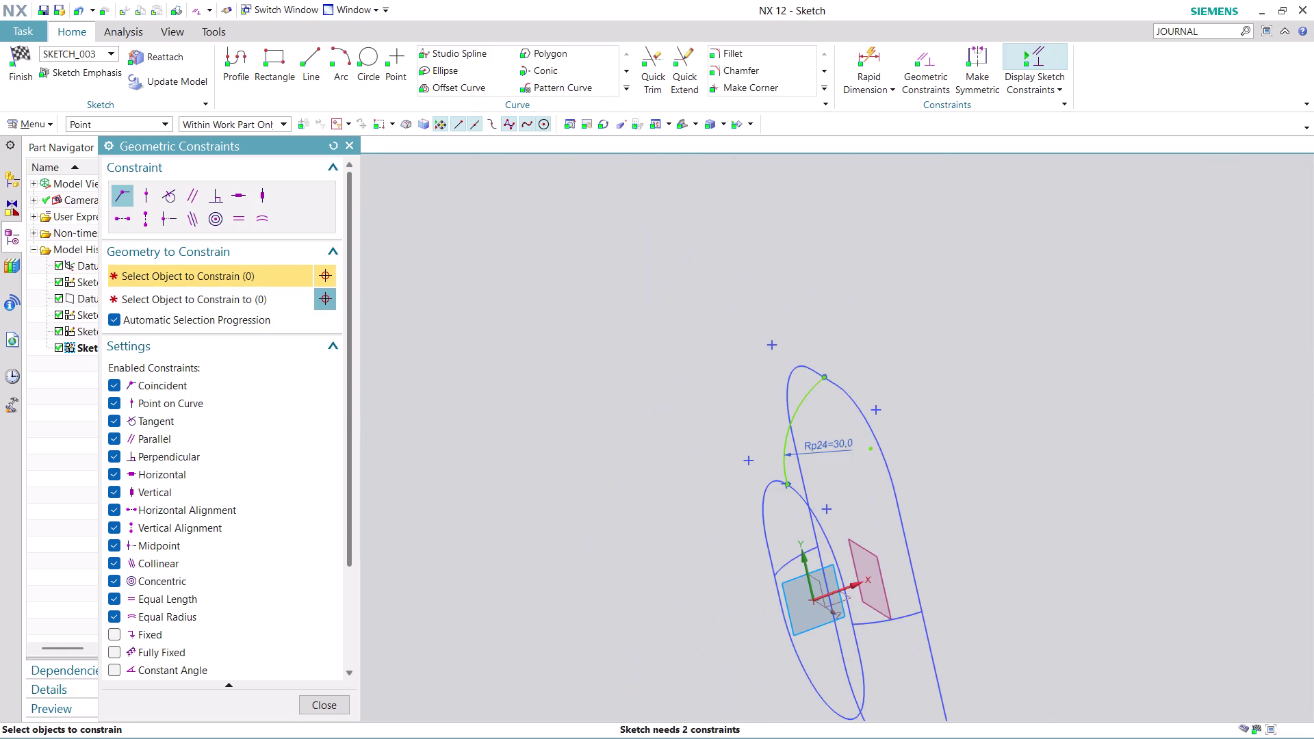
middle_drag(970, 438, 781, 366)
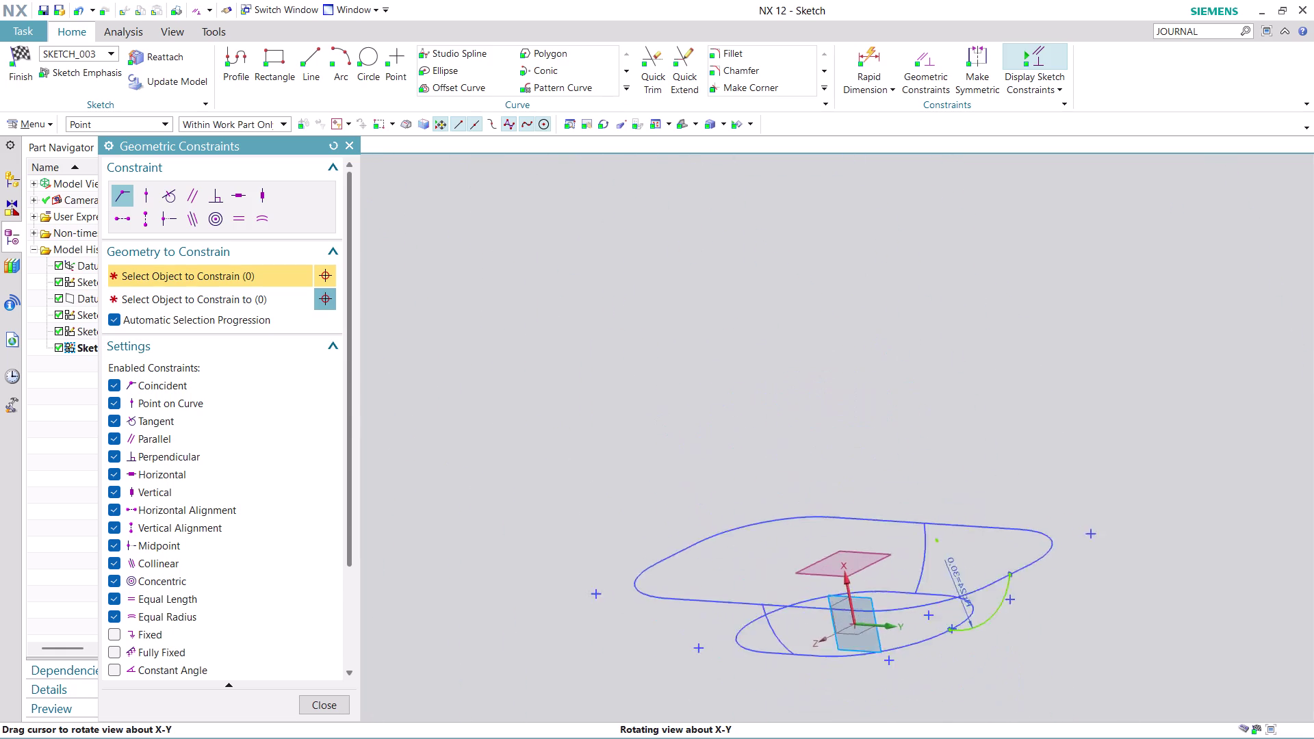
middle_drag(782, 365, 725, 397)
scroll(up, 3)
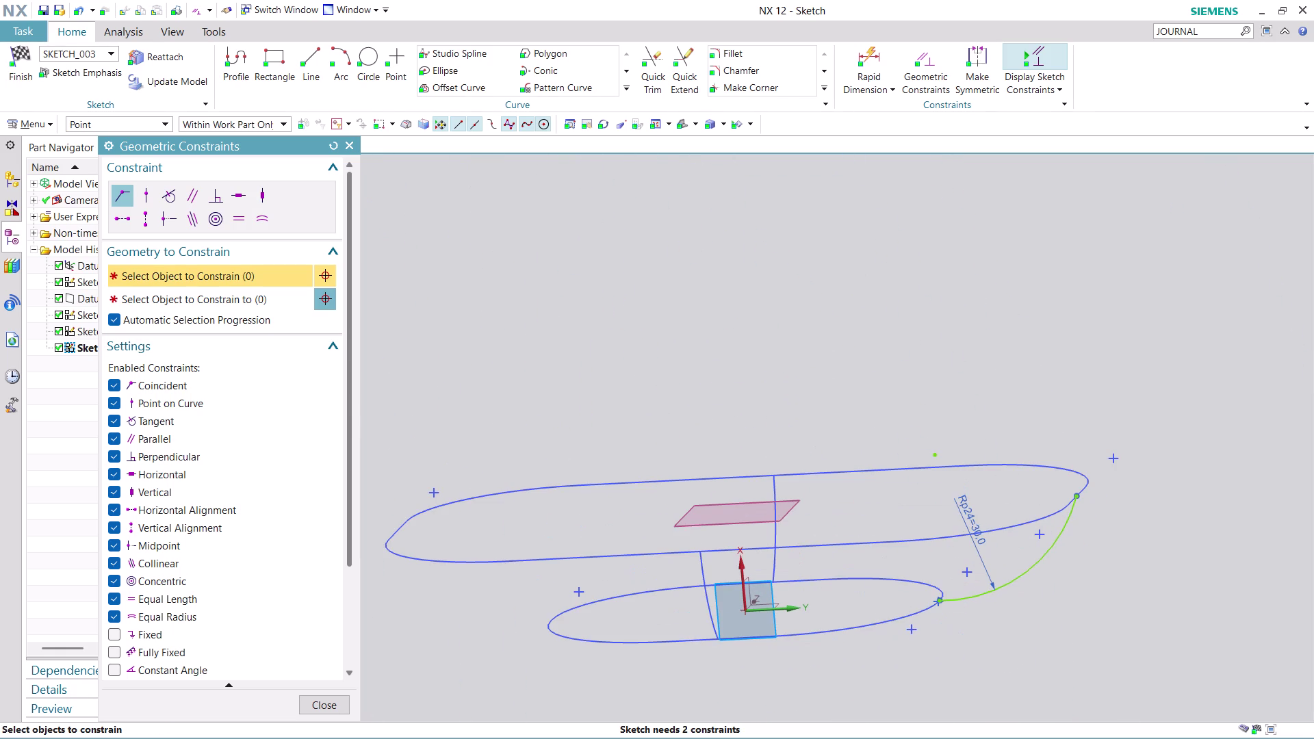
click(338, 703)
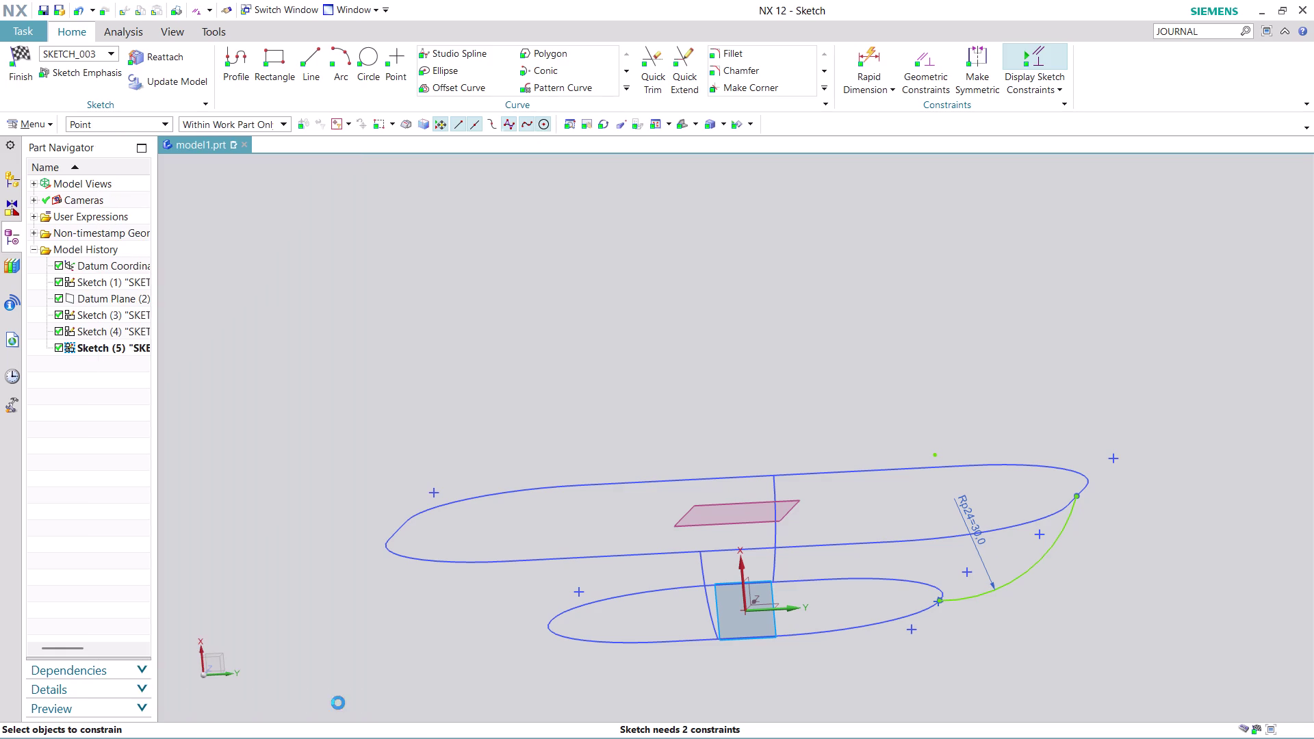
click(669, 390)
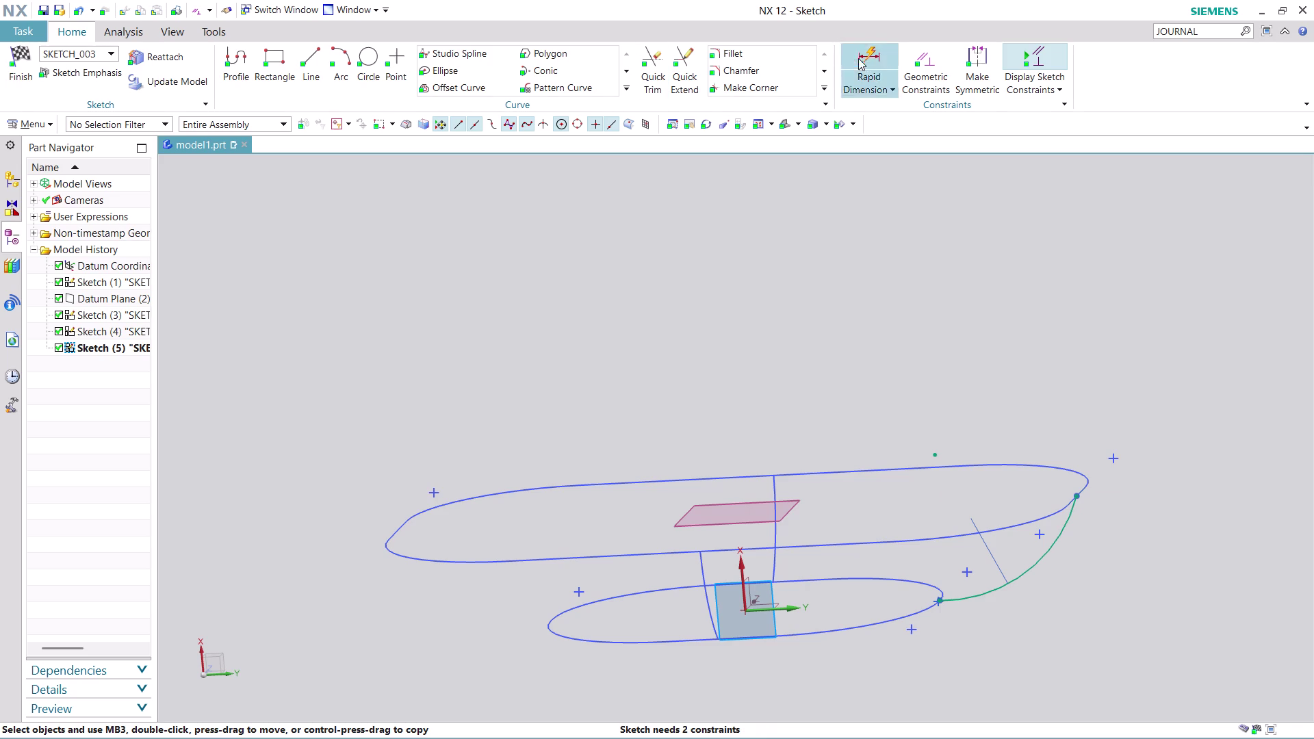
Choose Mirror Curve from the Home tab's Curve gallery.
click(625, 88)
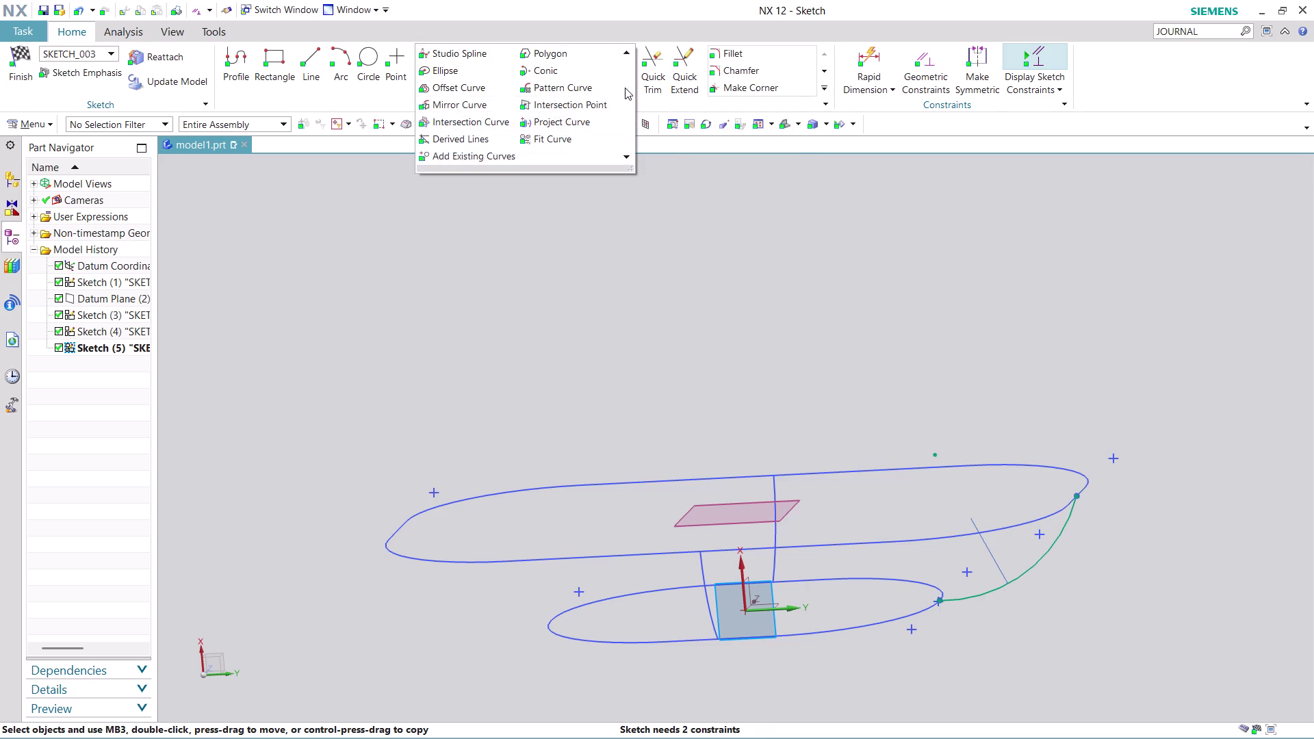
click(481, 101)
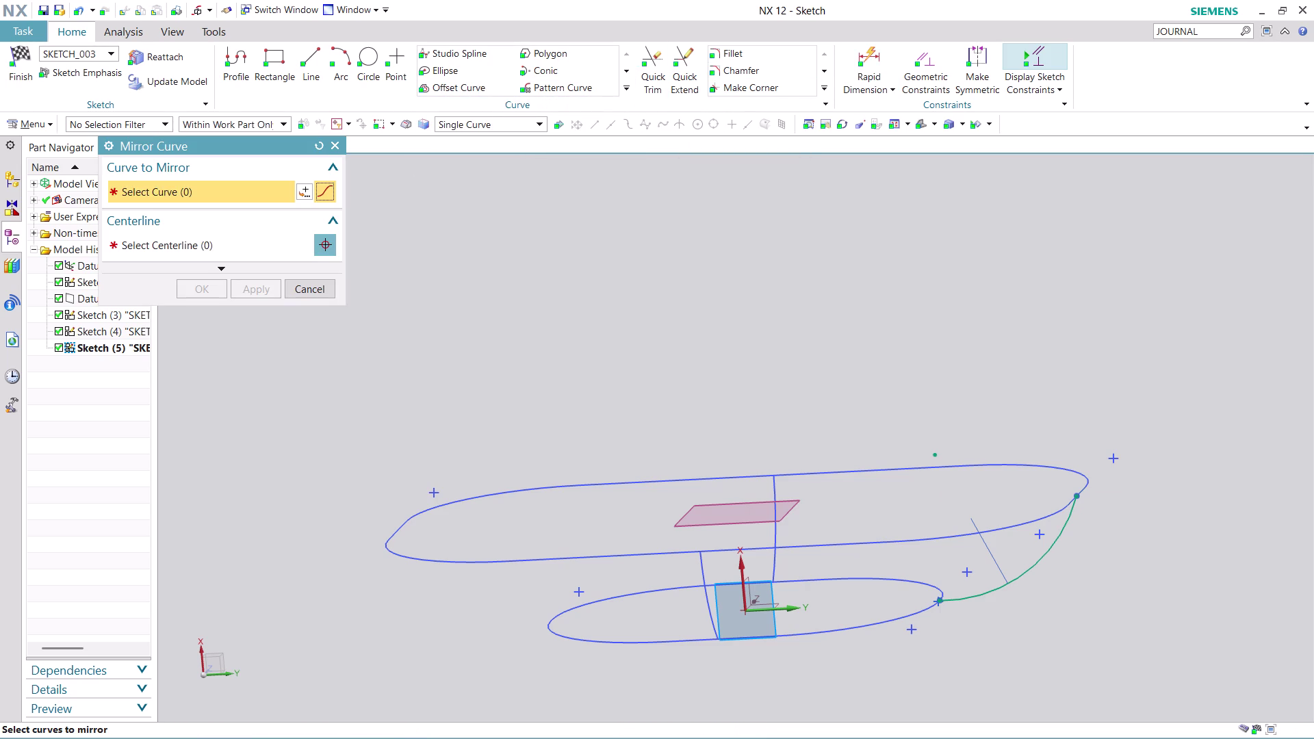
Select the radius 30 arc as the curve to mirror.
click(1040, 555)
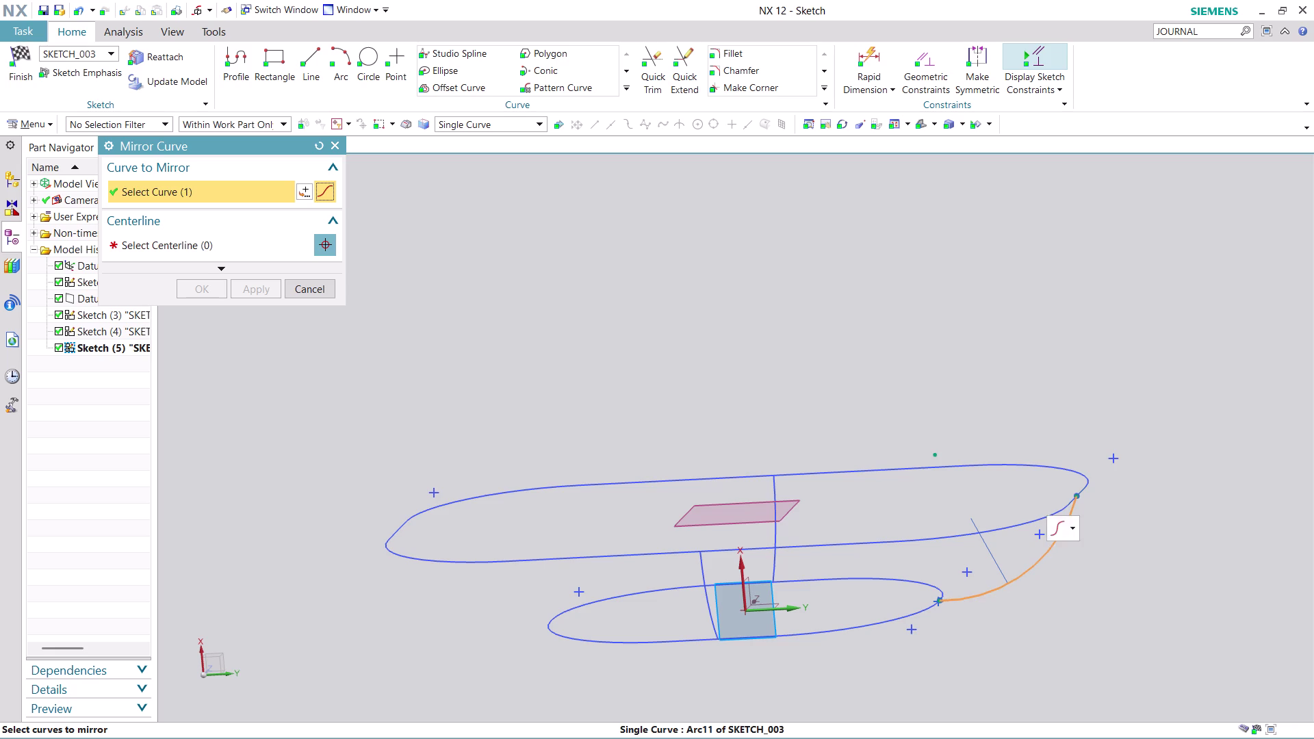
scroll(up, 3)
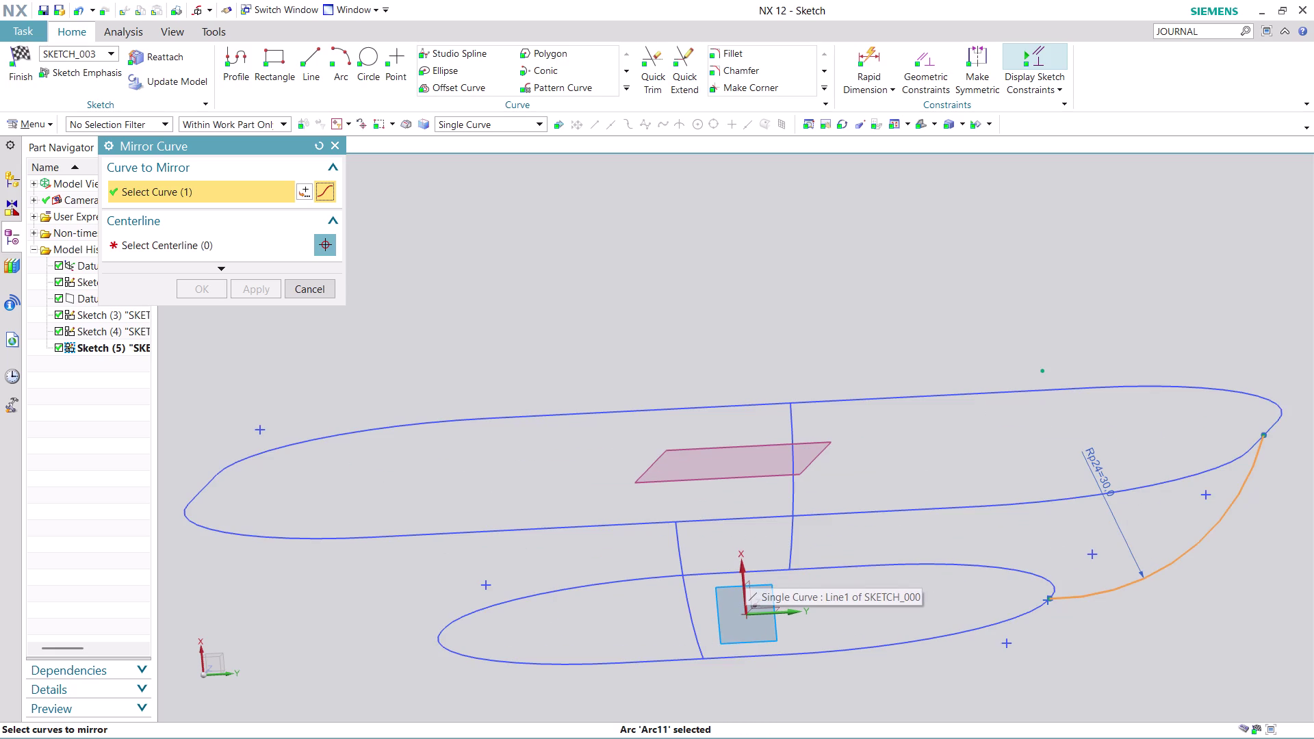
scroll(up, 3)
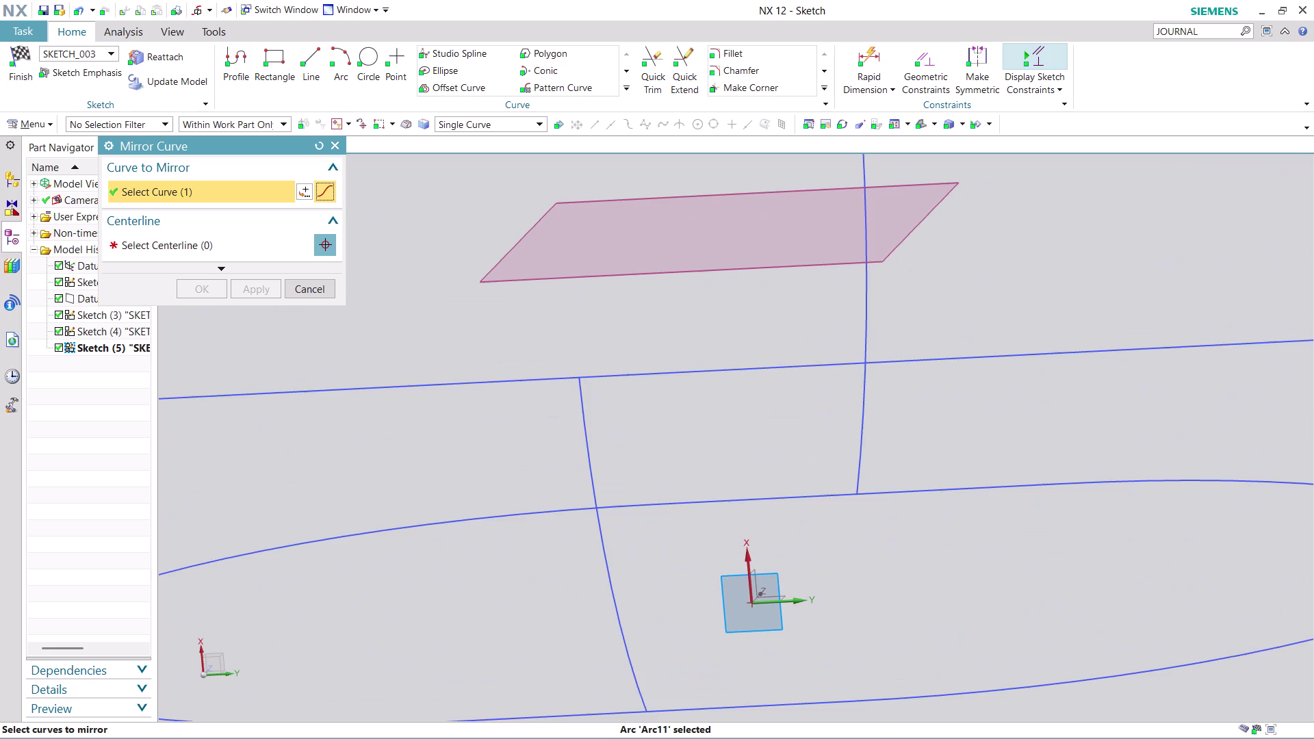
click(749, 561)
scroll(down, 3)
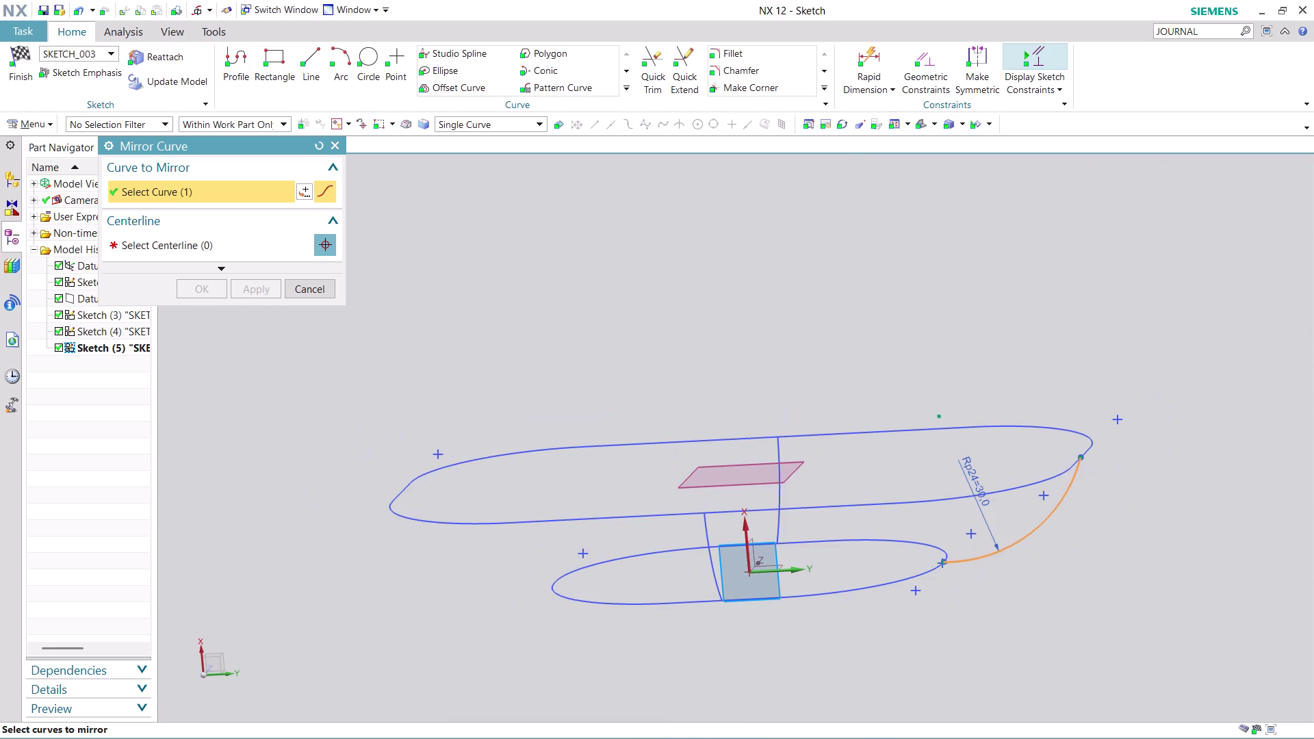
middle_drag(817, 633, 641, 627)
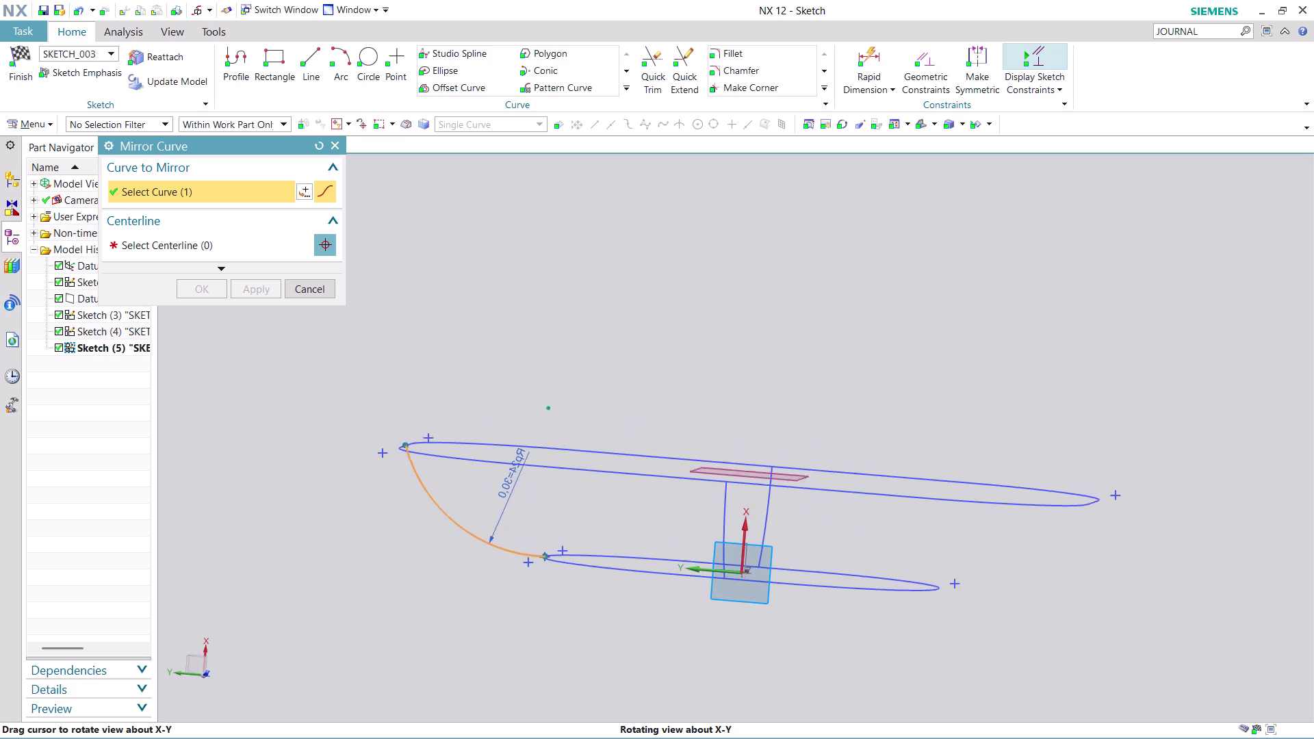
middle_drag(641, 626, 640, 633)
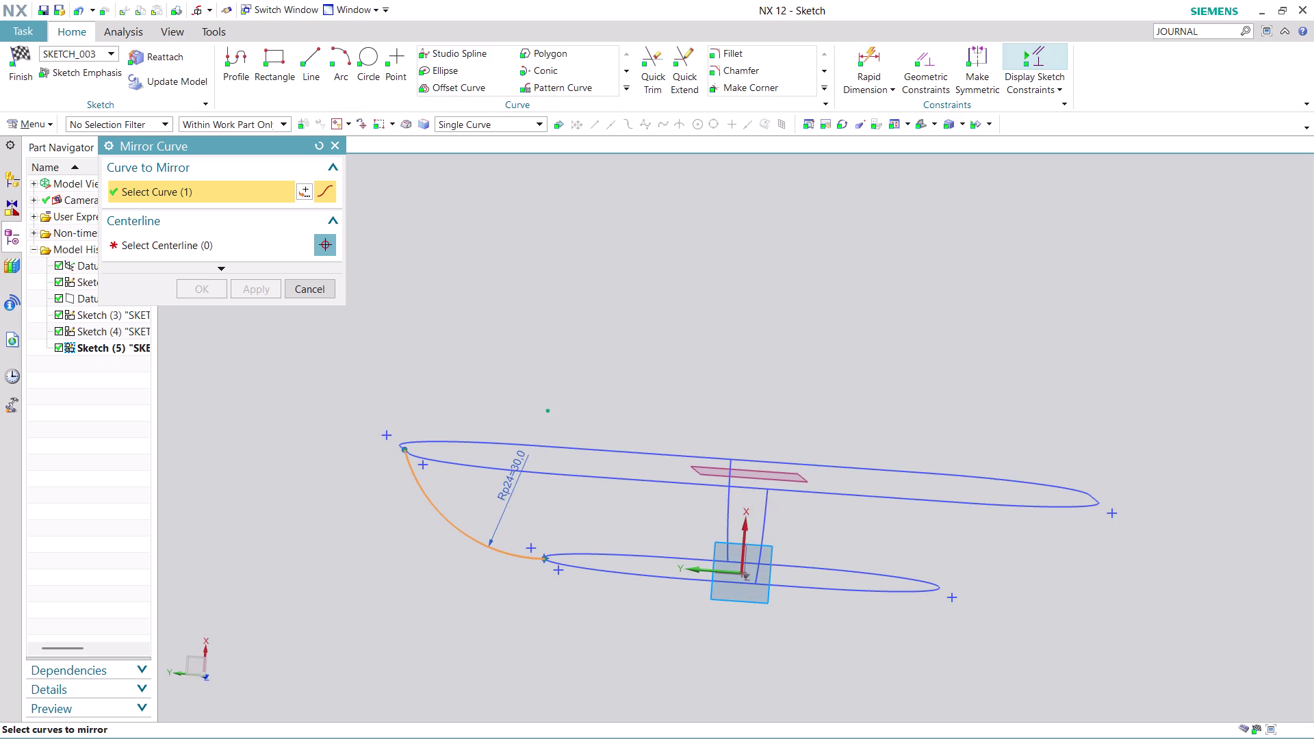
click(747, 533)
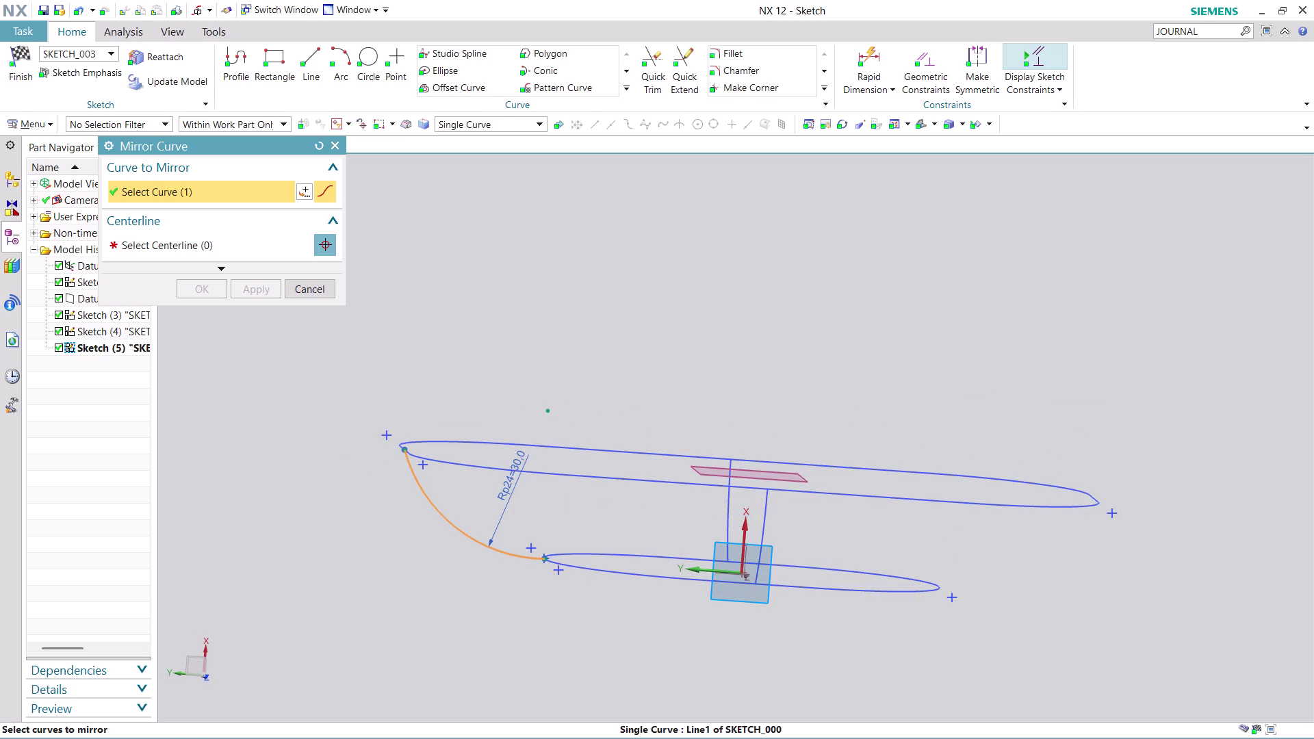
scroll(up, 3)
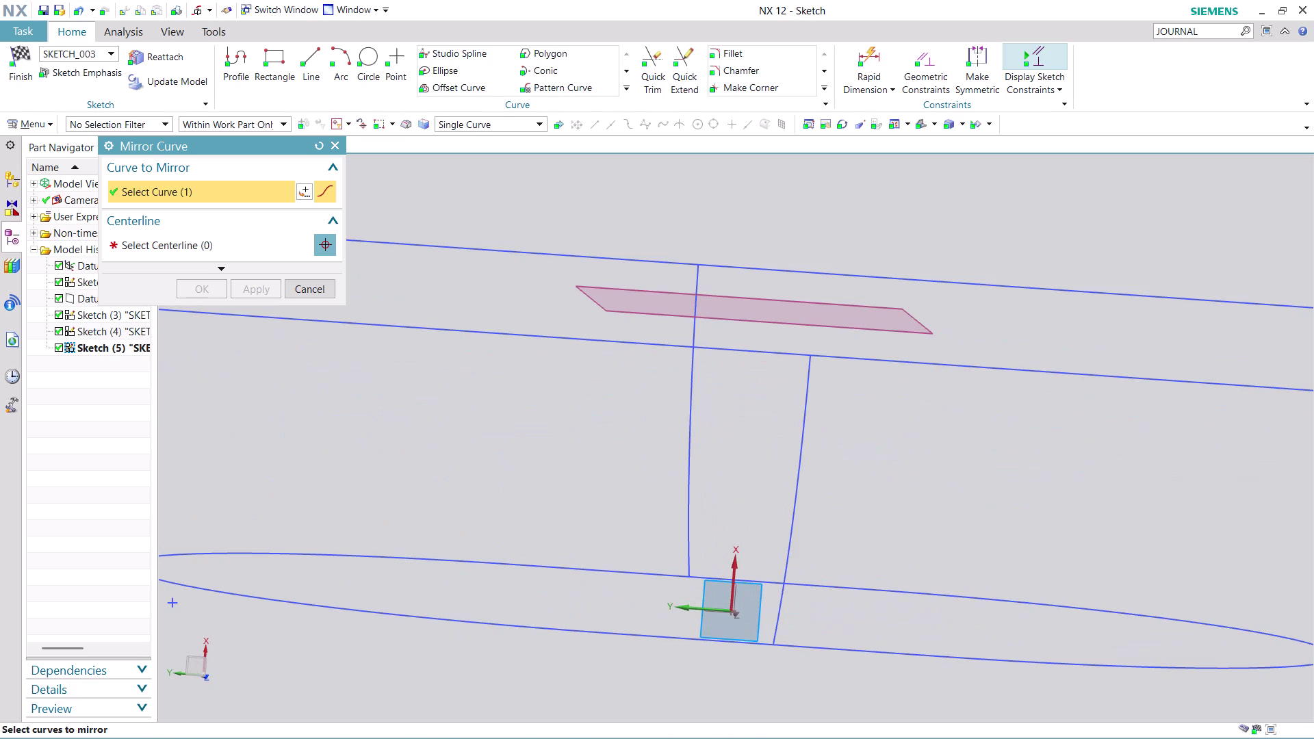
click(735, 566)
scroll(up, 3)
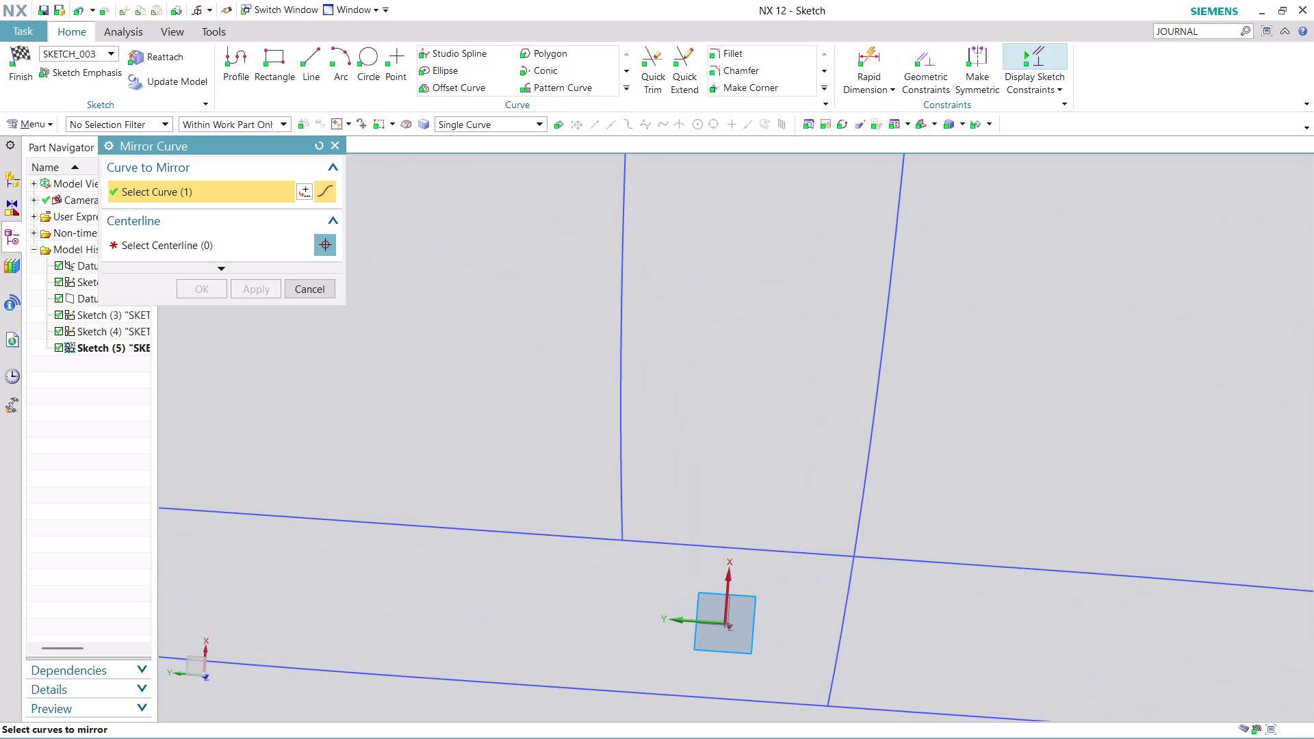
click(726, 578)
click(733, 628)
scroll(down, 3)
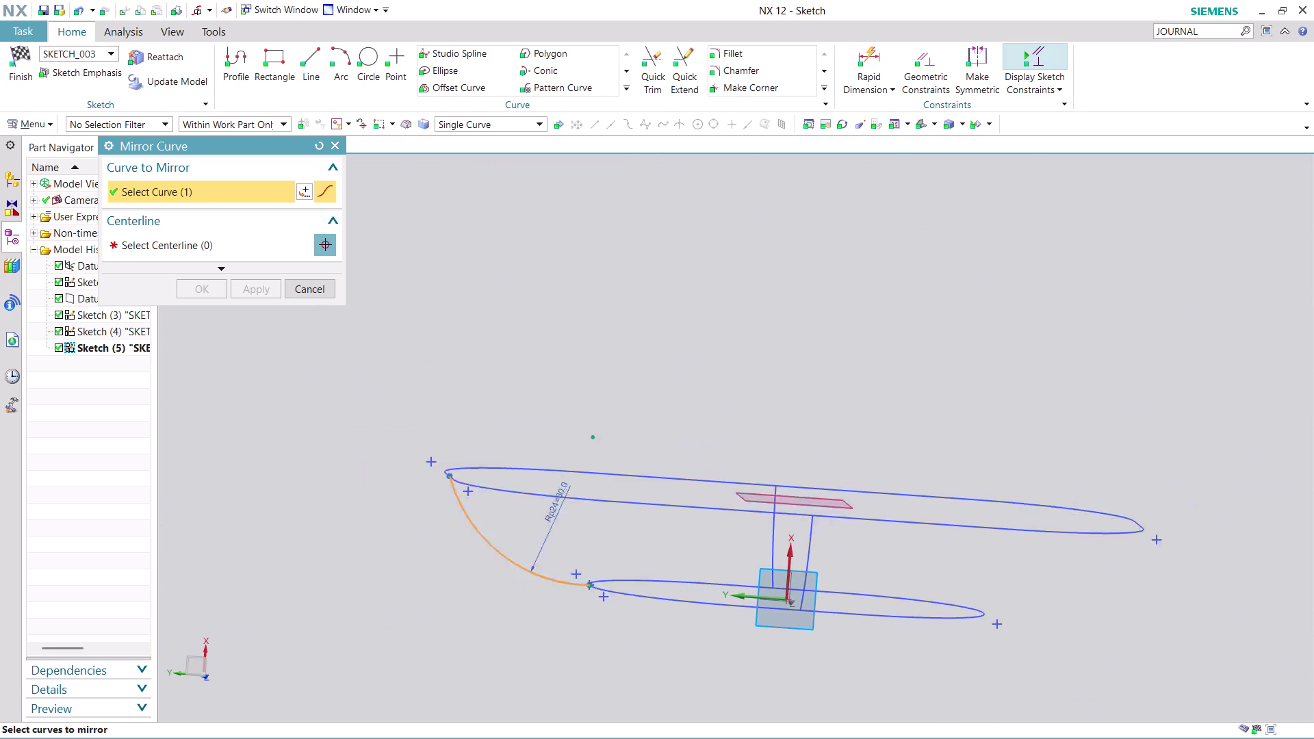
scroll(down, 3)
Orbit around the profiles and pick the sketch horizontal axis as the centerline.
middle_drag(931, 583, 801, 612)
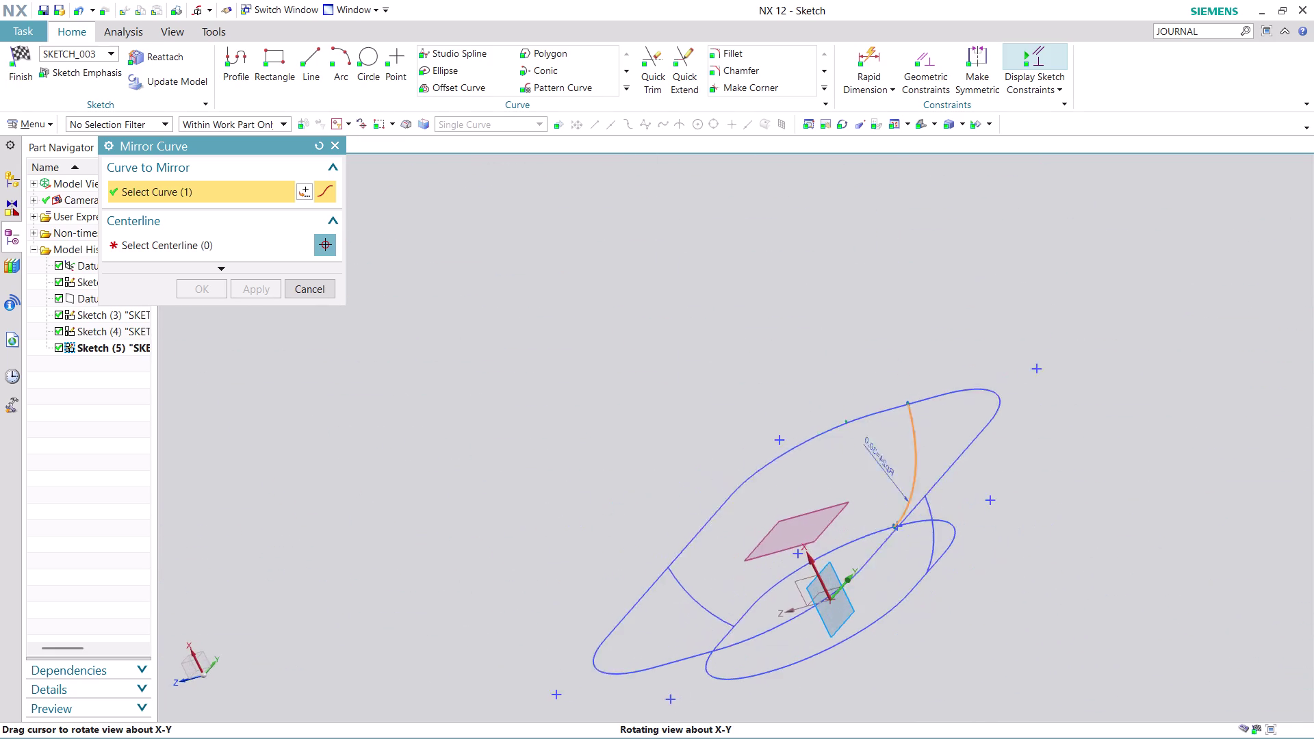
middle_drag(800, 612, 829, 603)
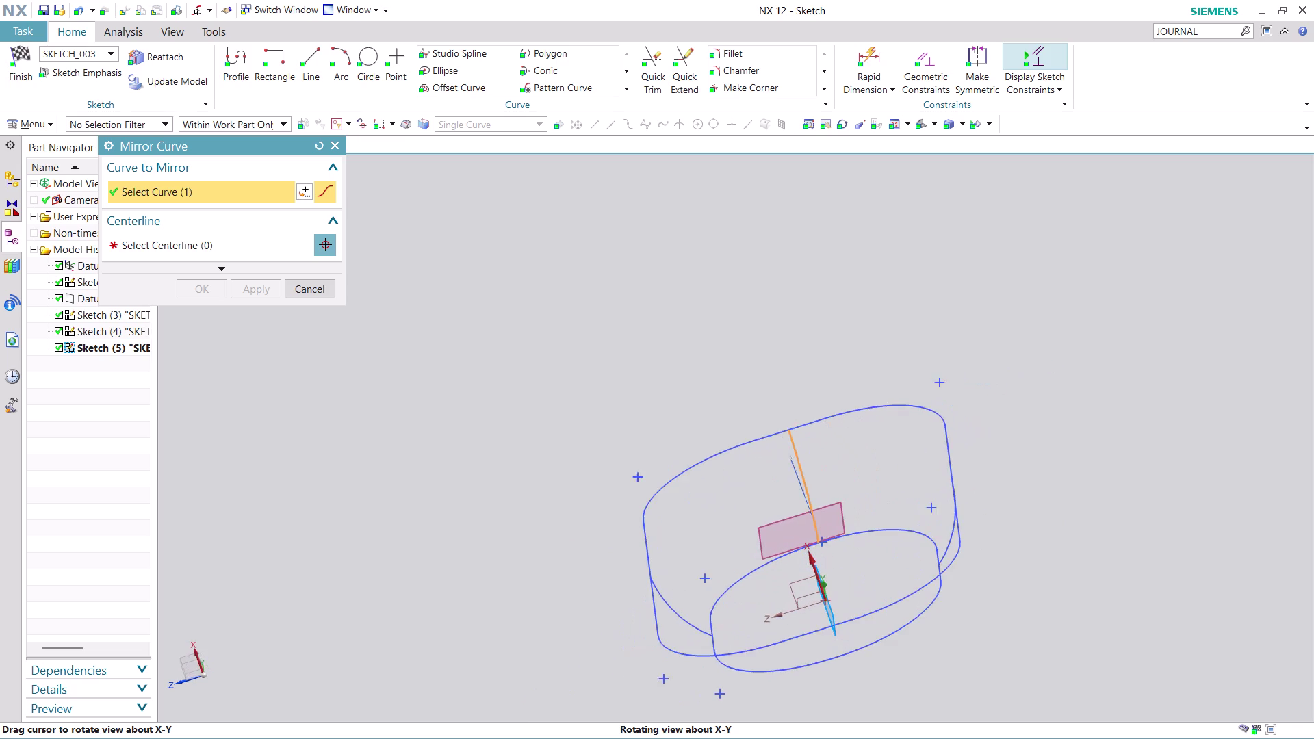
middle_drag(829, 603, 849, 582)
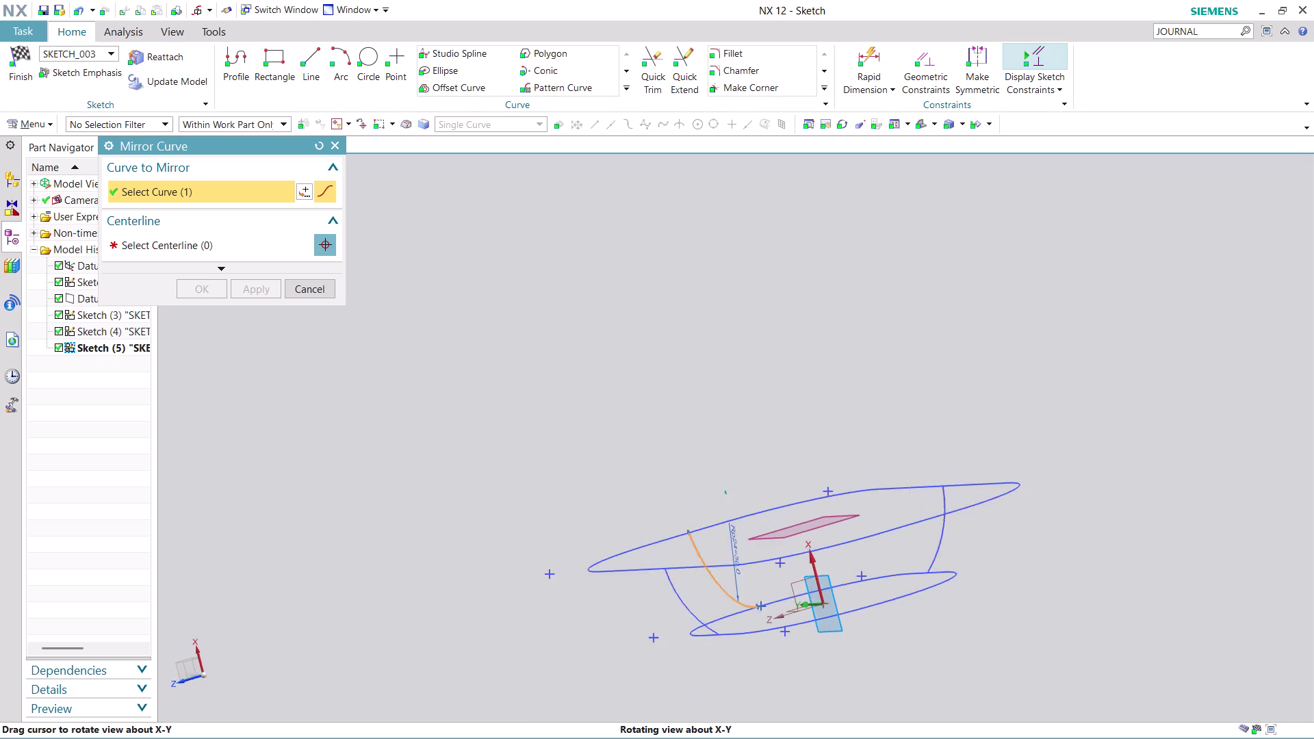
middle_drag(849, 581, 938, 568)
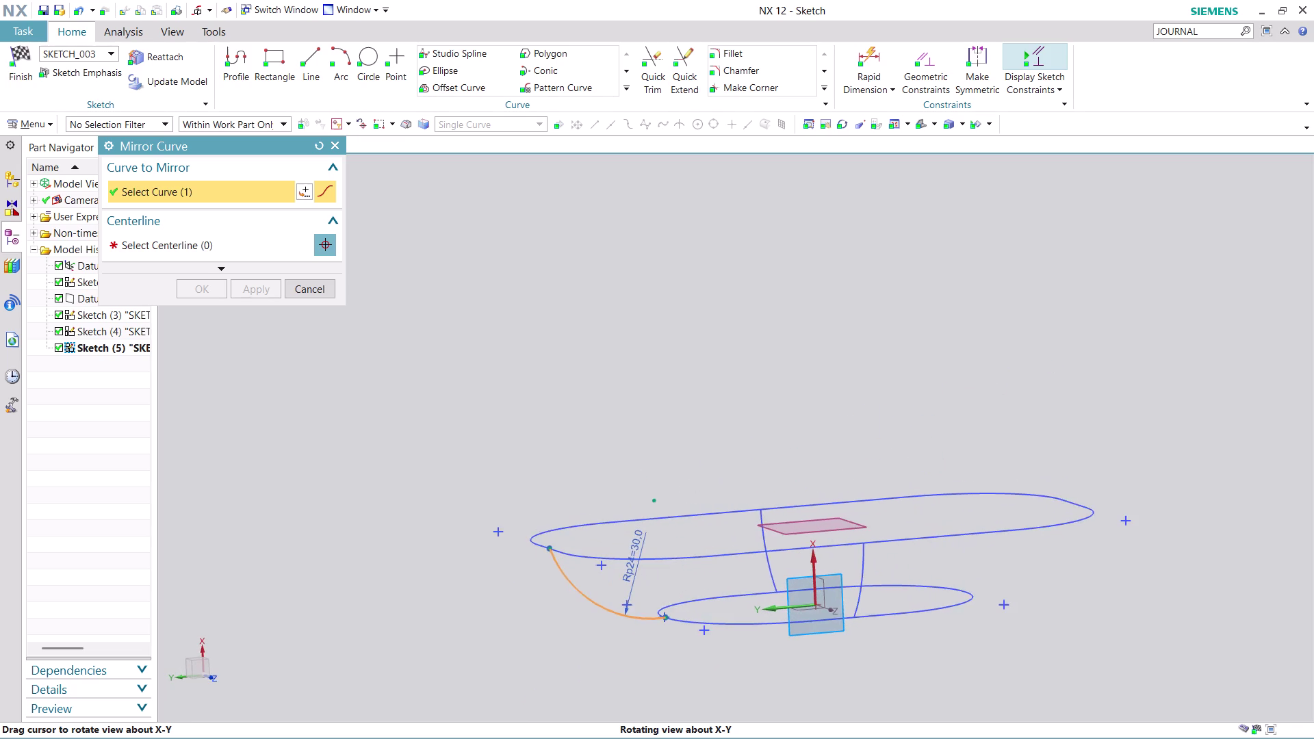
middle_drag(939, 568, 839, 547)
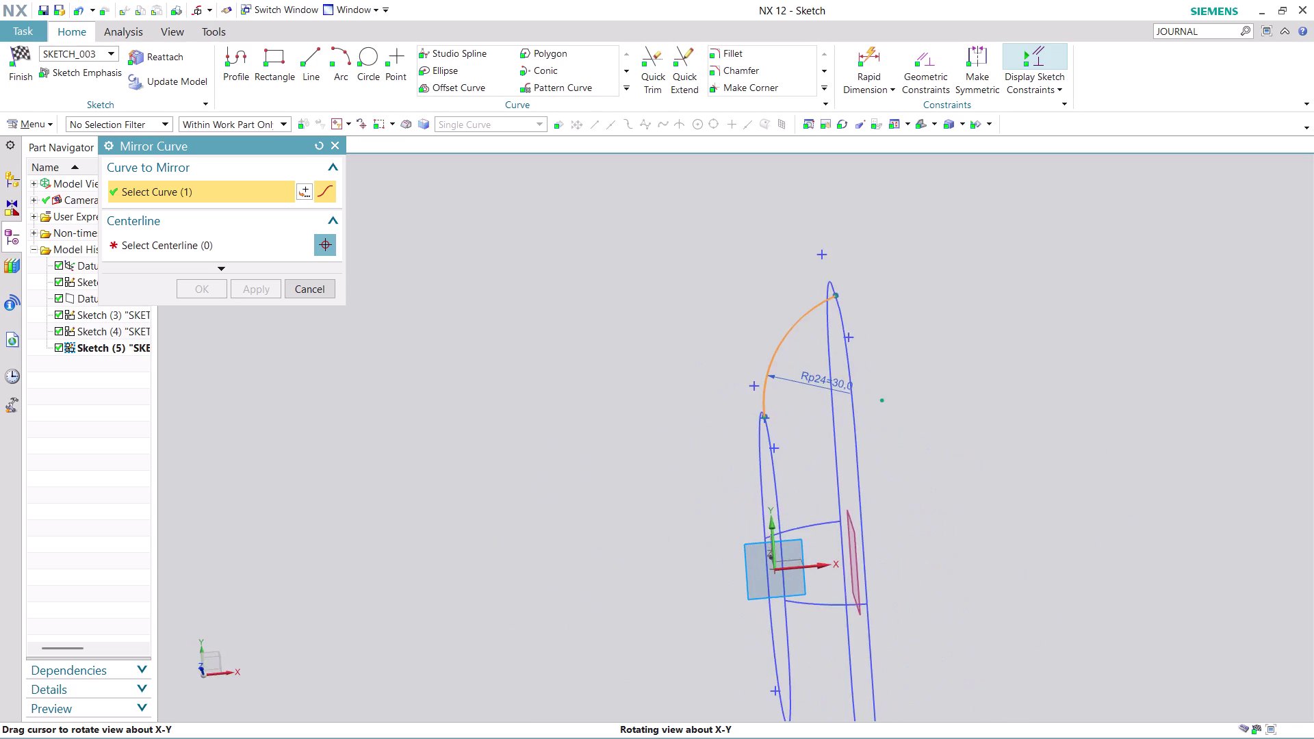
middle_drag(839, 547, 846, 574)
click(822, 566)
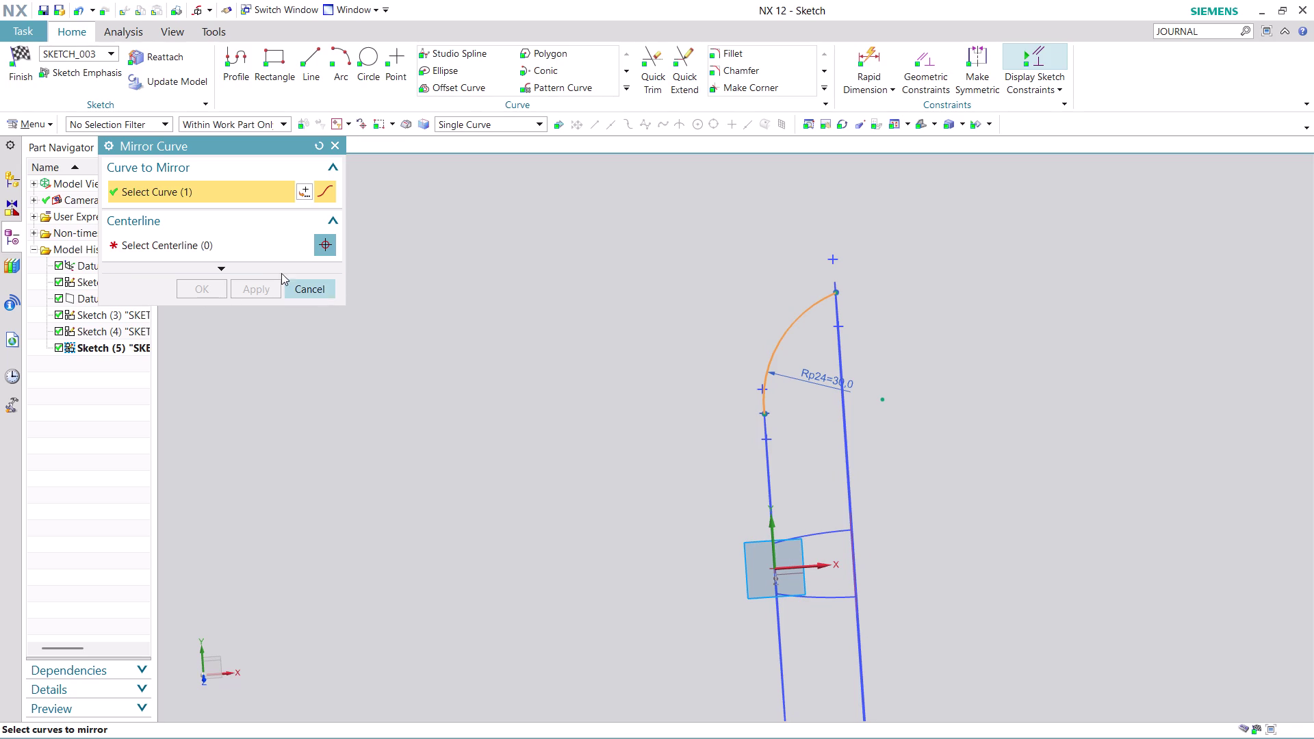
click(241, 252)
Confirm the horizontal-axis mirror line and create the mirrored radius 30 arc.
click(821, 566)
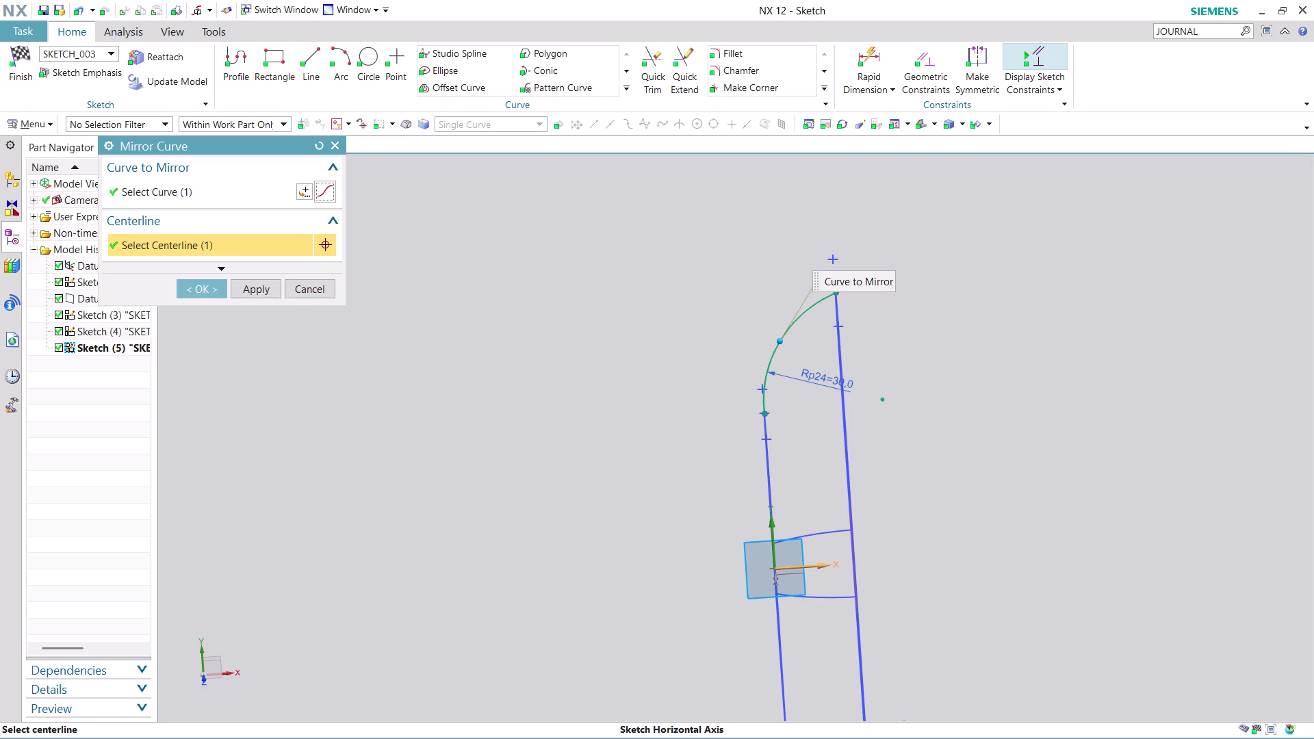
scroll(down, 3)
scroll(up, 3)
scroll(up, 3)
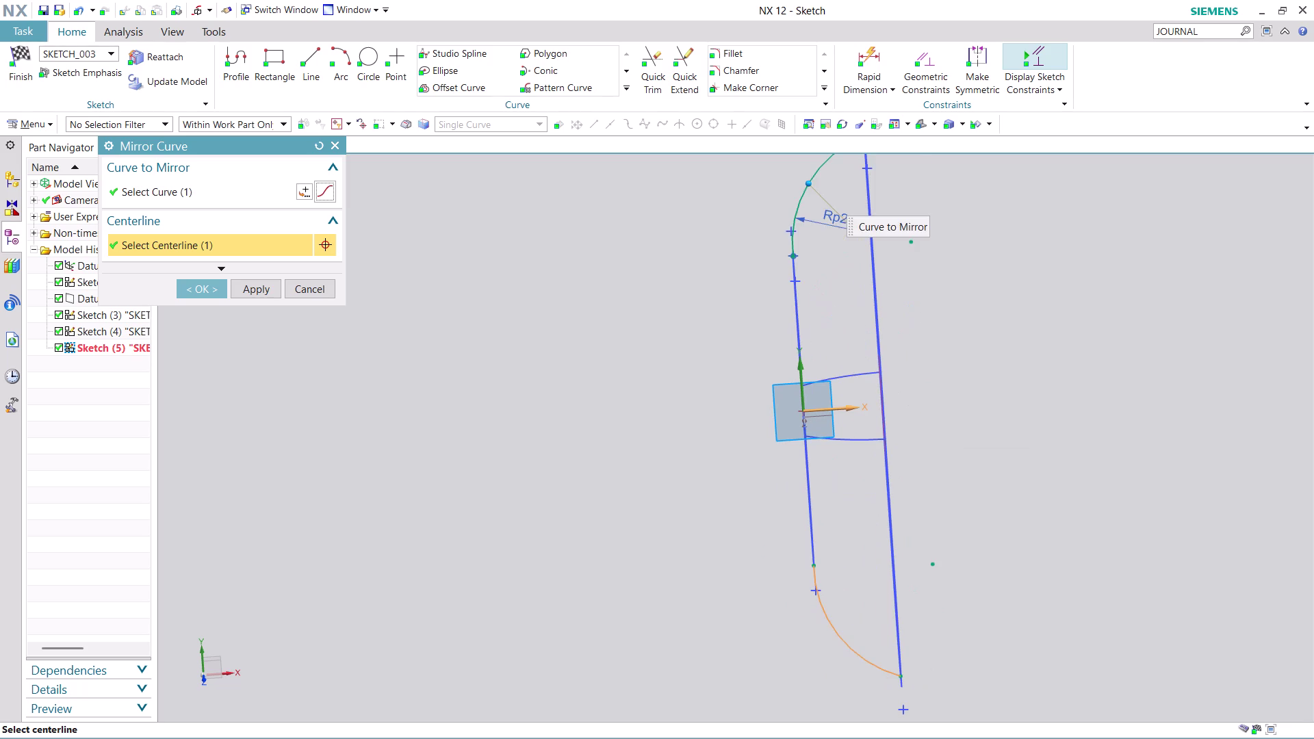
click(201, 293)
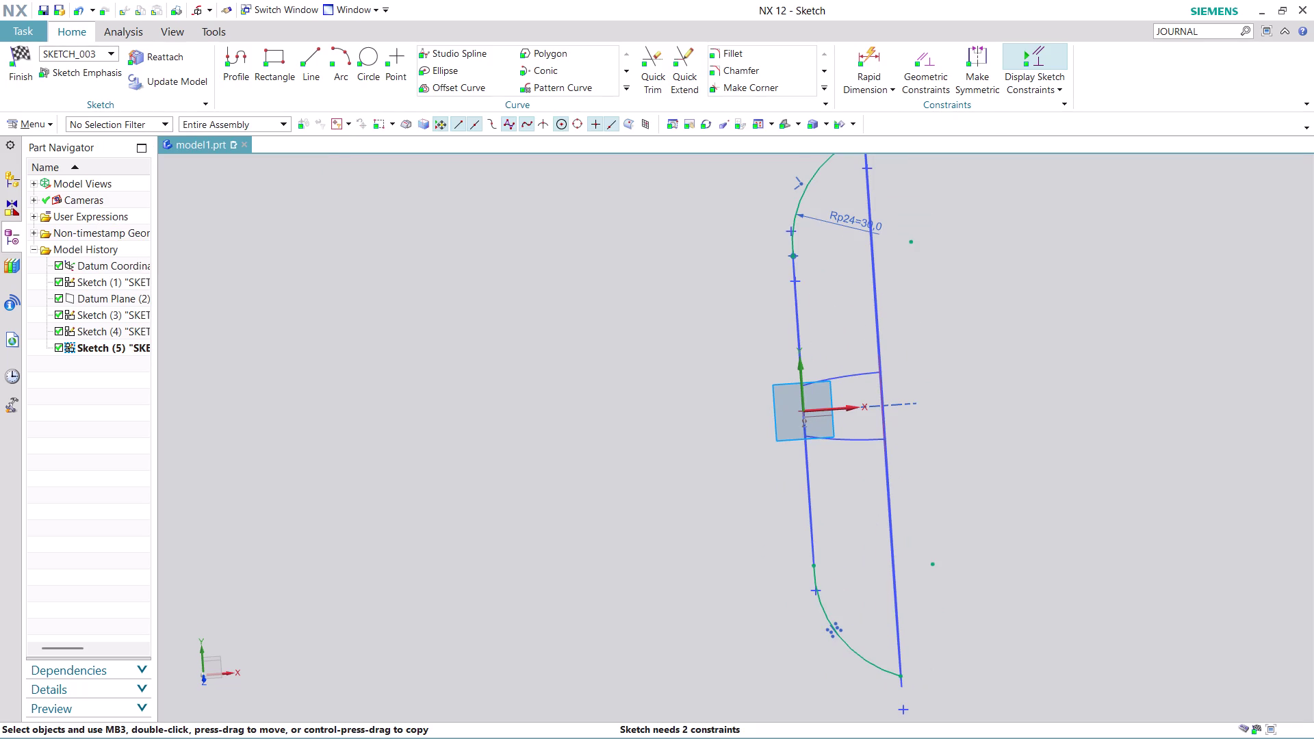
Orbit to an oblique view of both loops and finish Sketch 5.
click(1000, 519)
scroll(up, 3)
middle_drag(1009, 520, 989, 502)
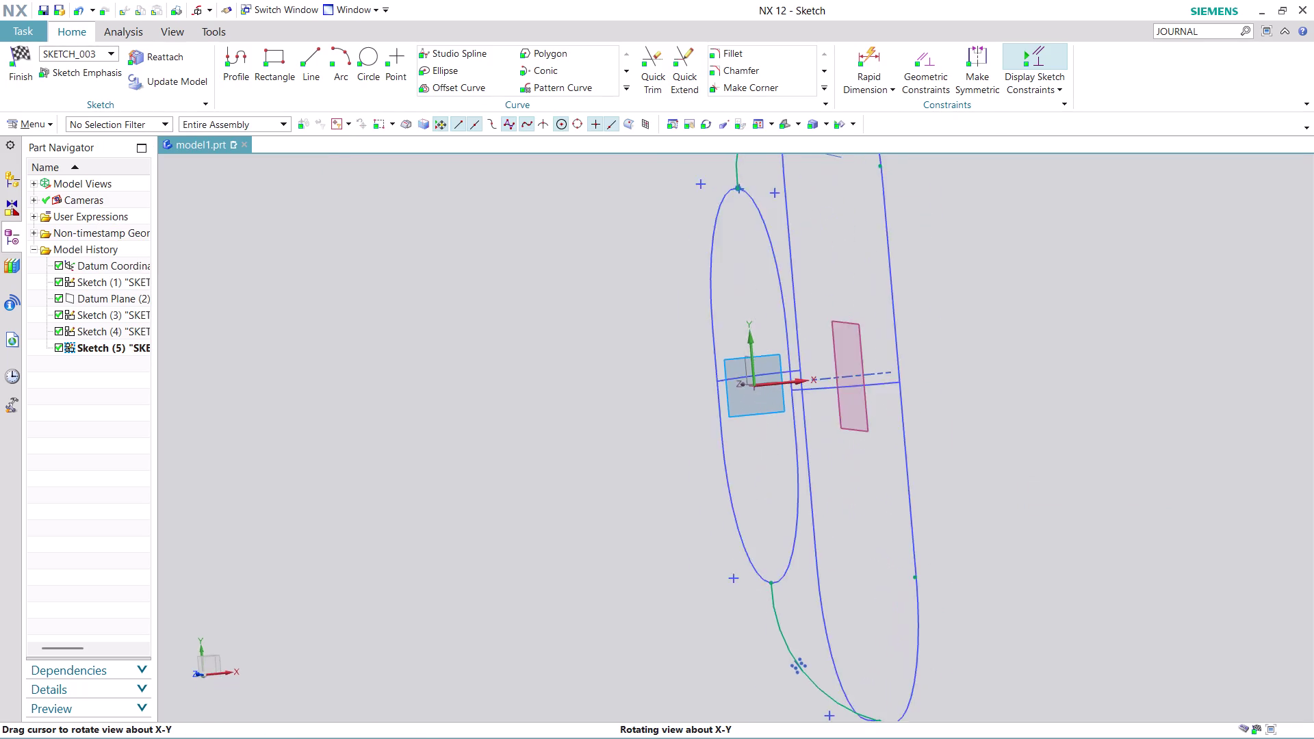
middle_drag(990, 502, 803, 492)
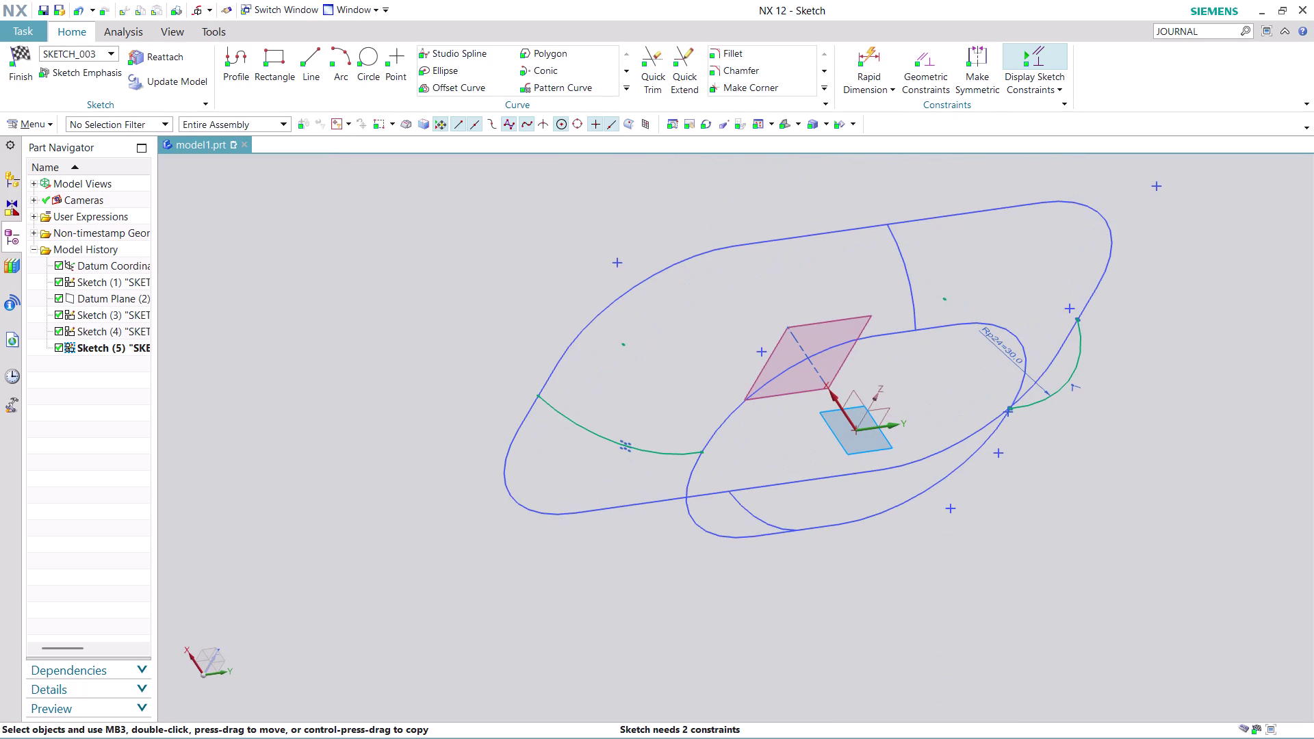
scroll(up, 3)
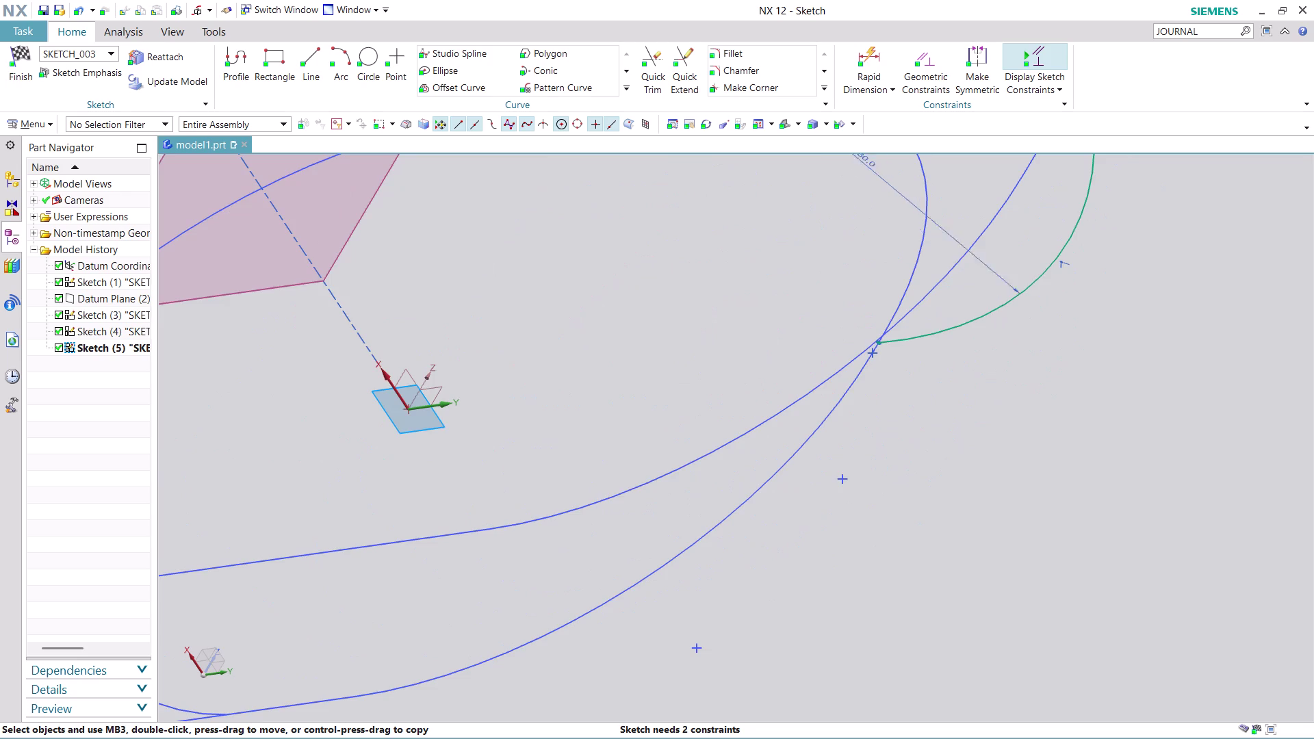
scroll(down, 3)
scroll(up, 3)
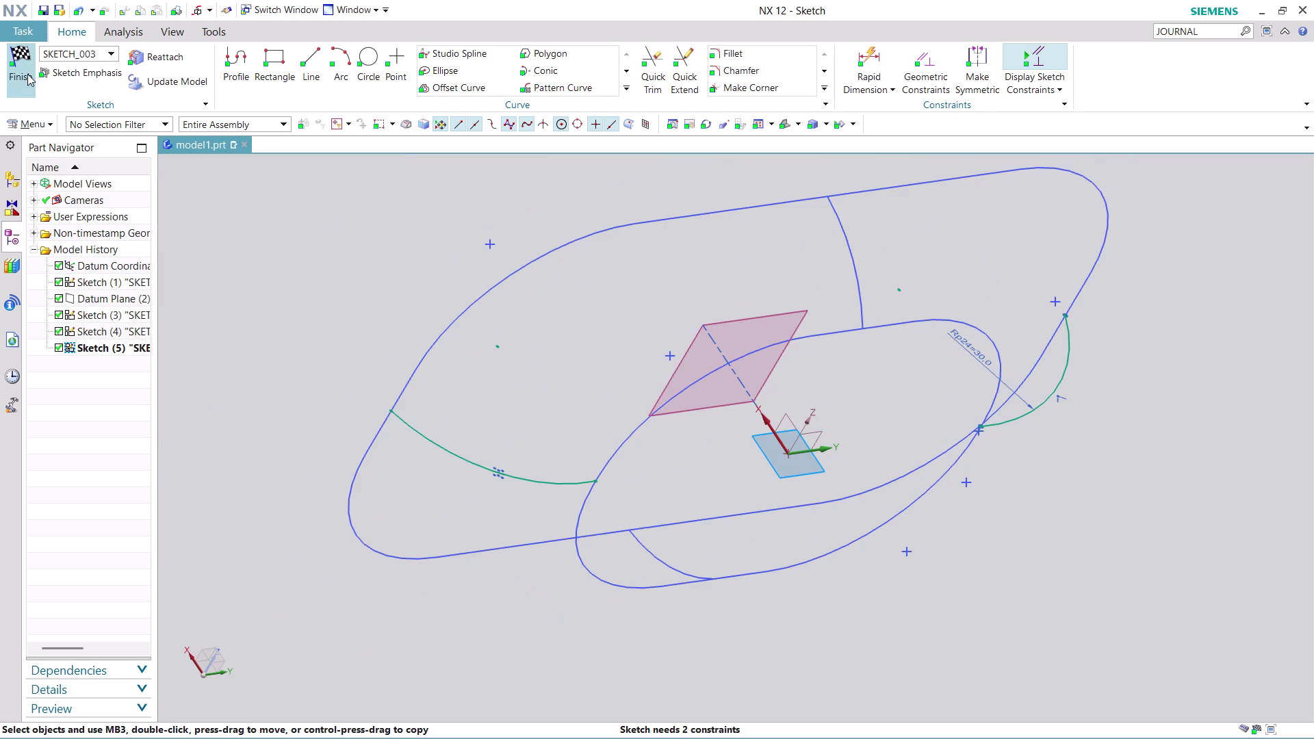
click(27, 74)
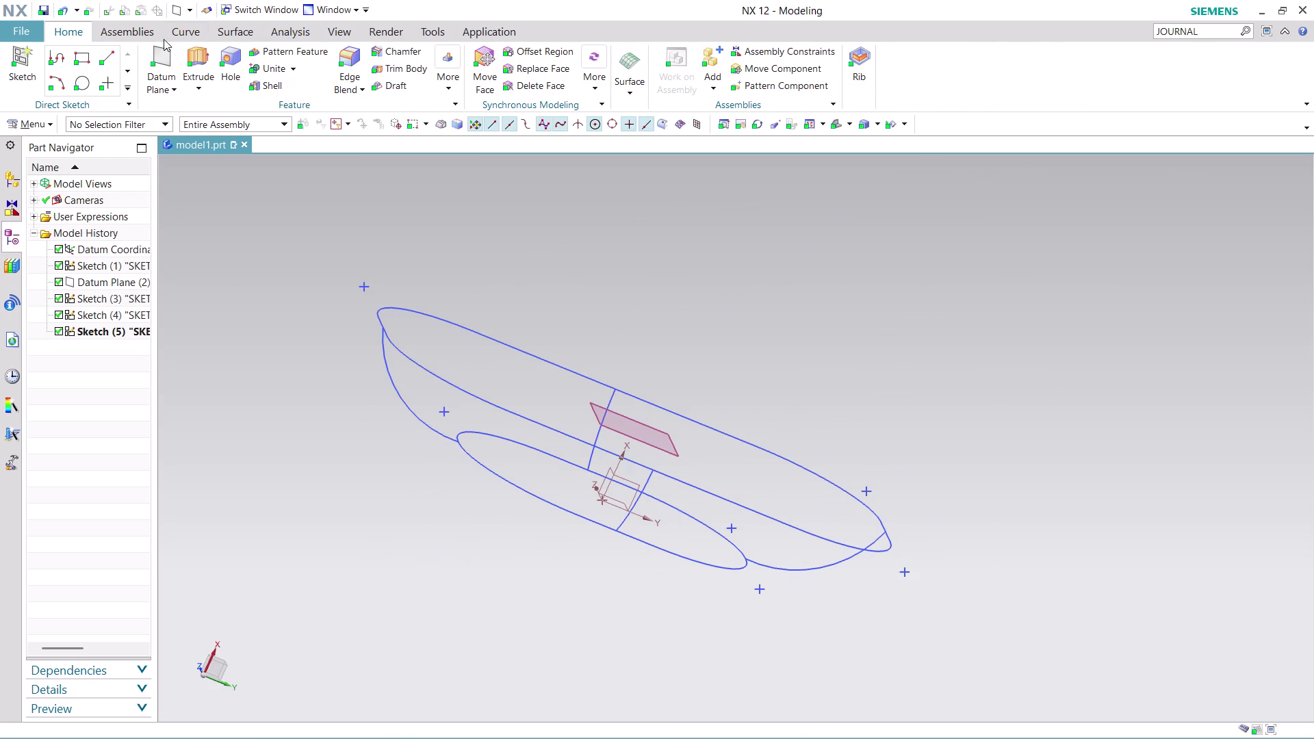
click(248, 32)
click(95, 80)
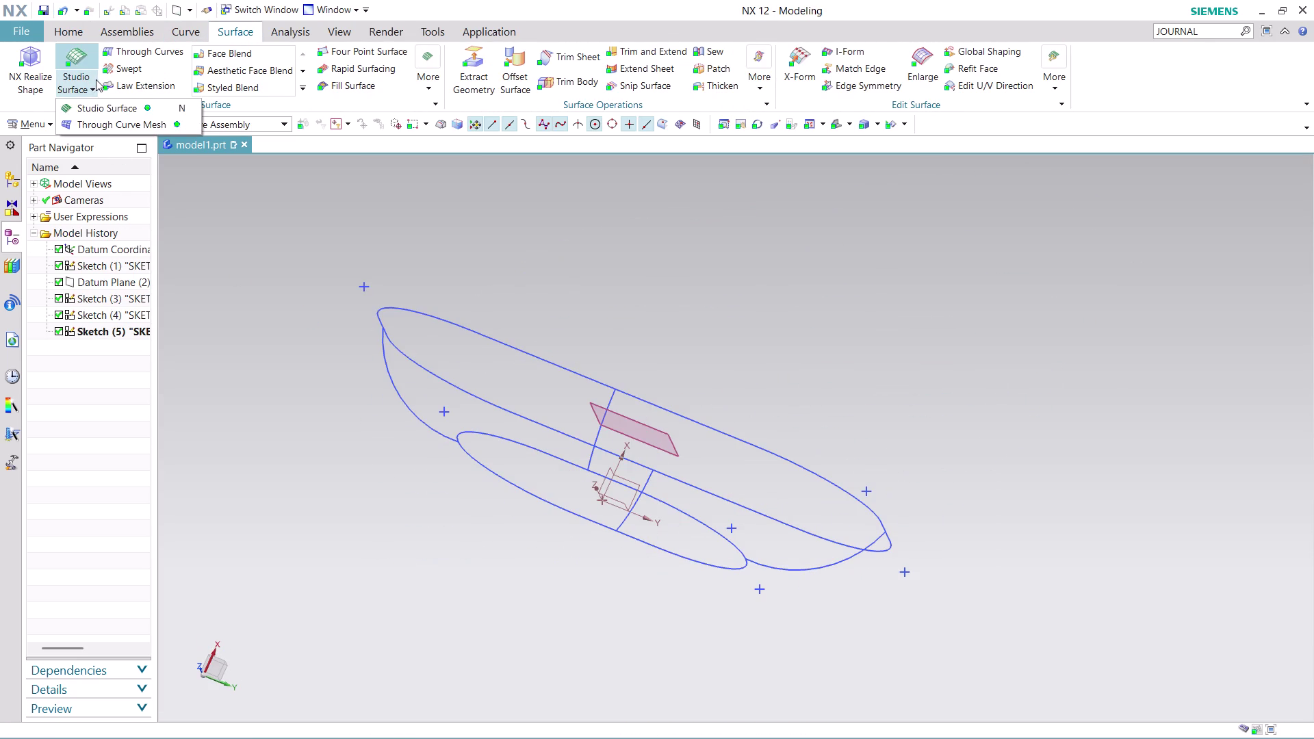
click(121, 127)
middle_drag(494, 271, 481, 328)
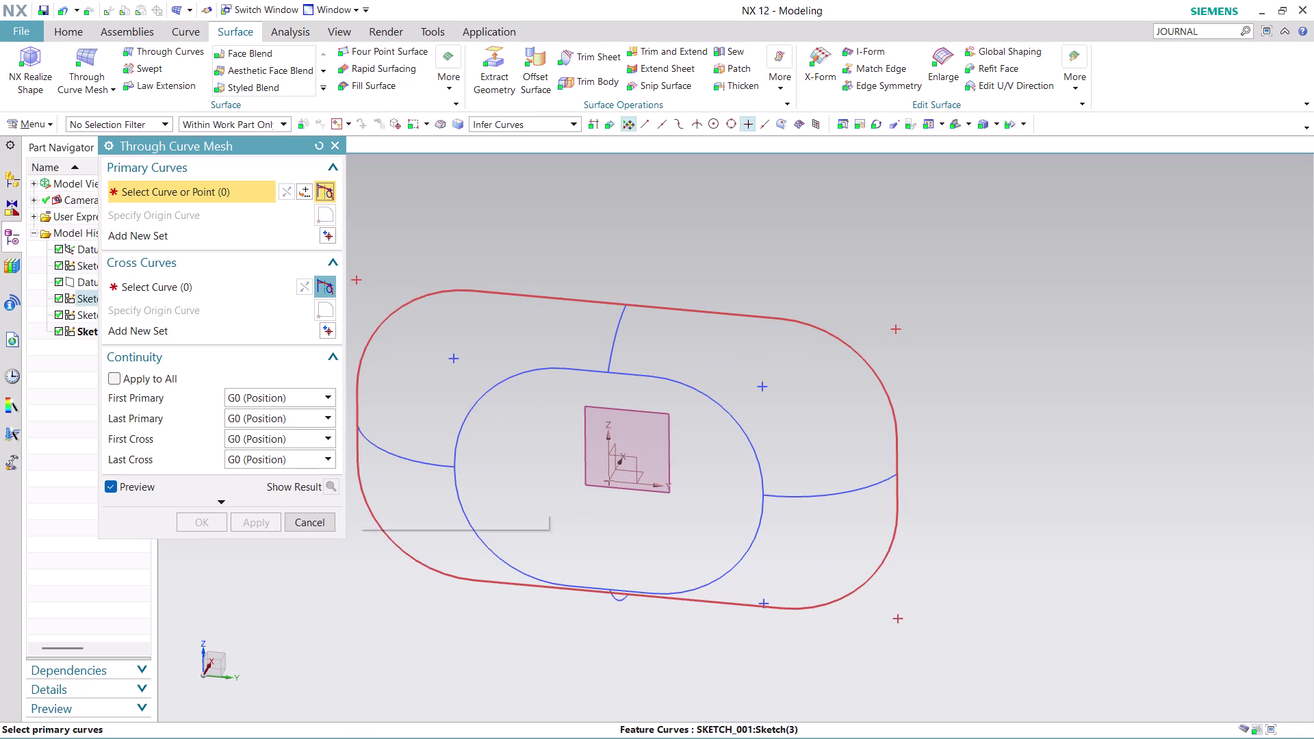
click(358, 495)
click(297, 187)
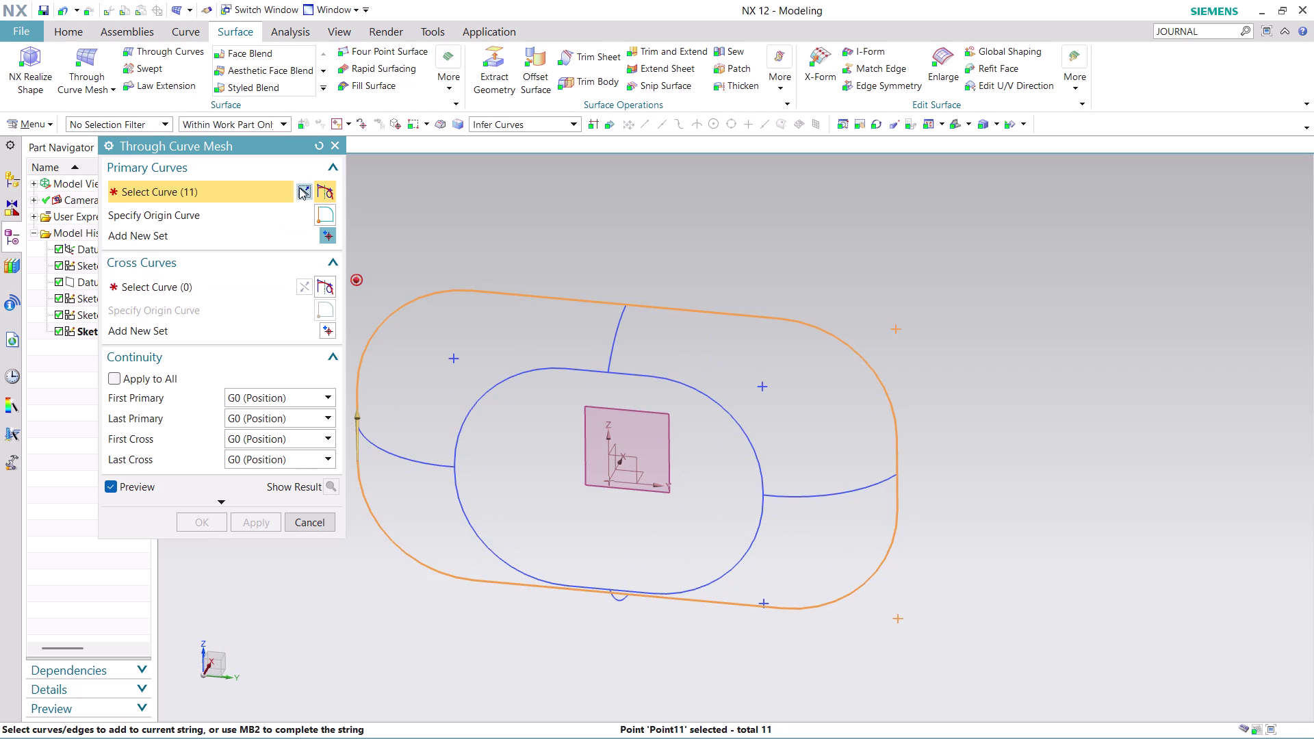
middle_click(427, 219)
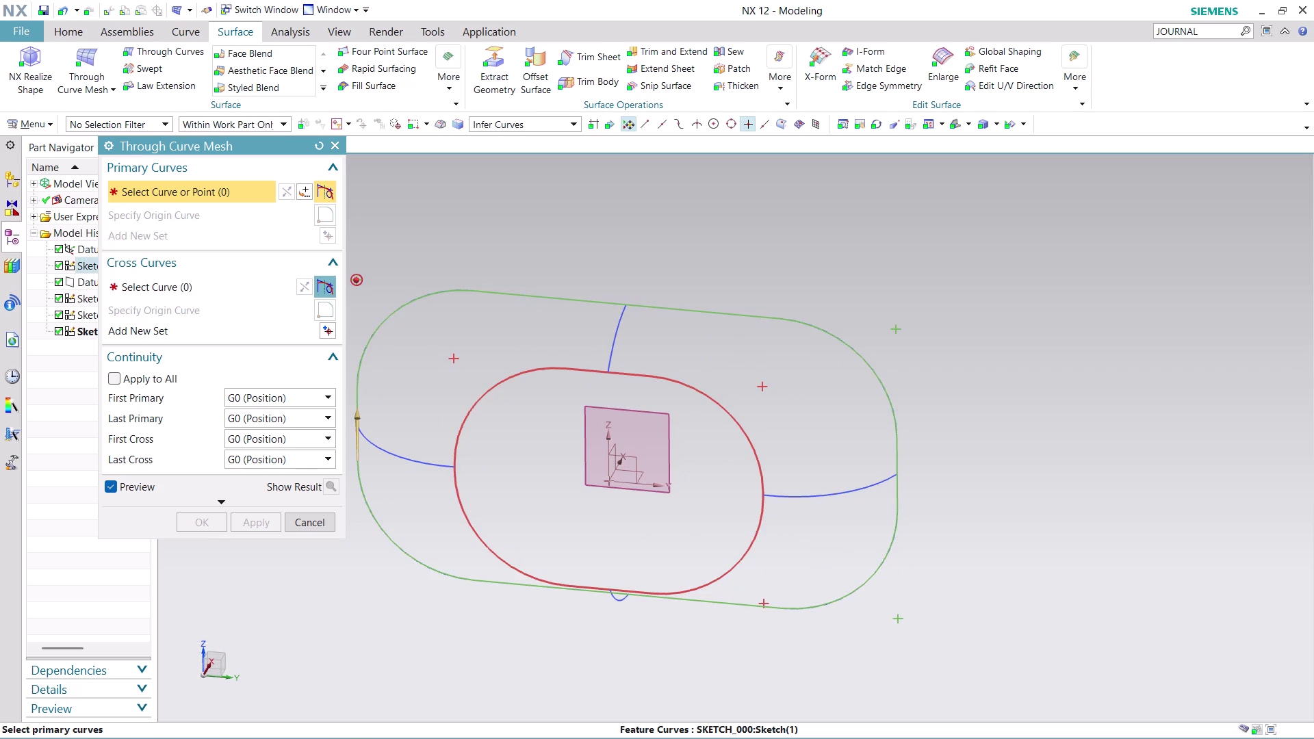
click(462, 443)
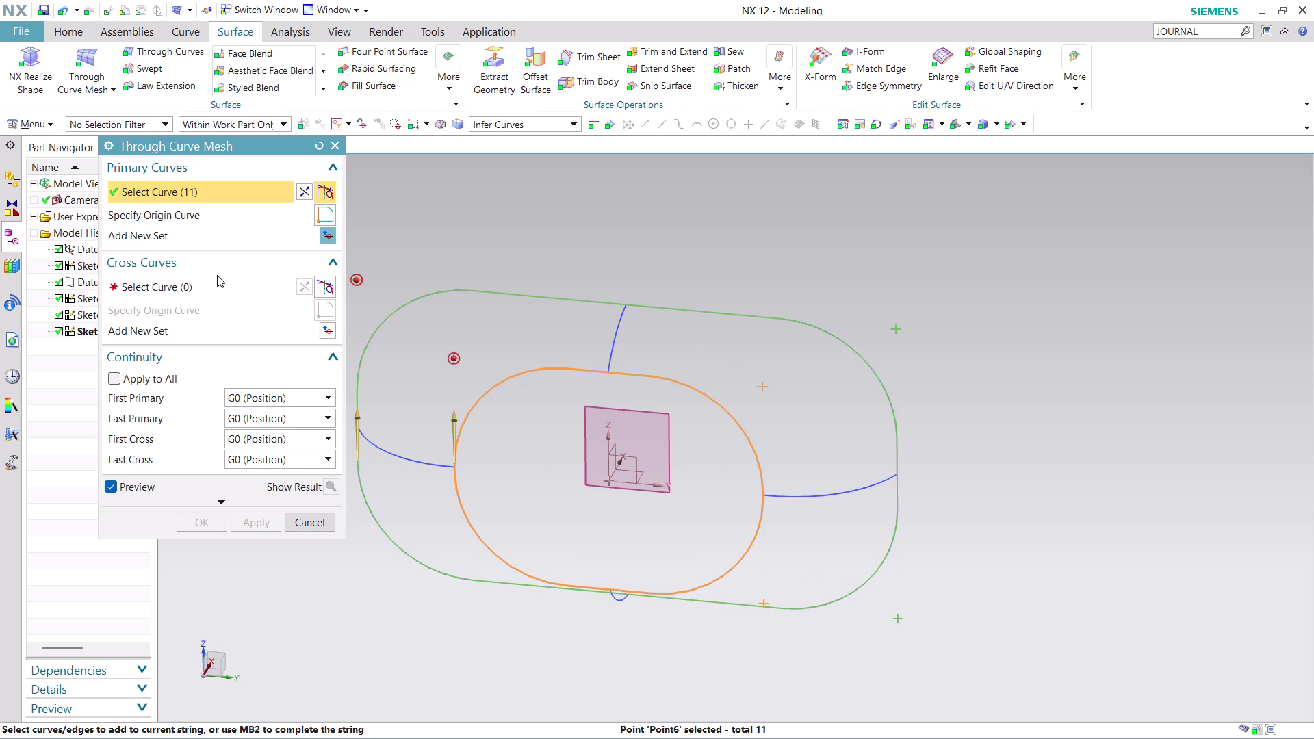
click(228, 281)
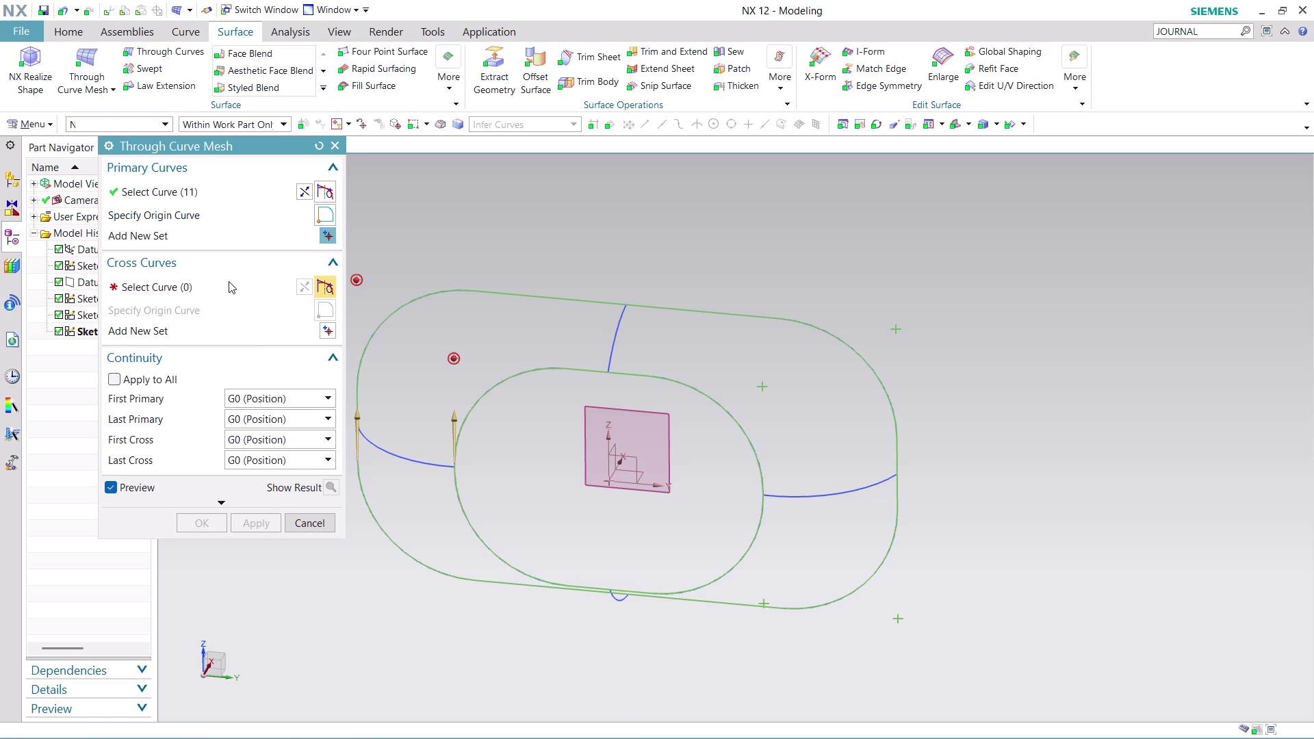
click(377, 449)
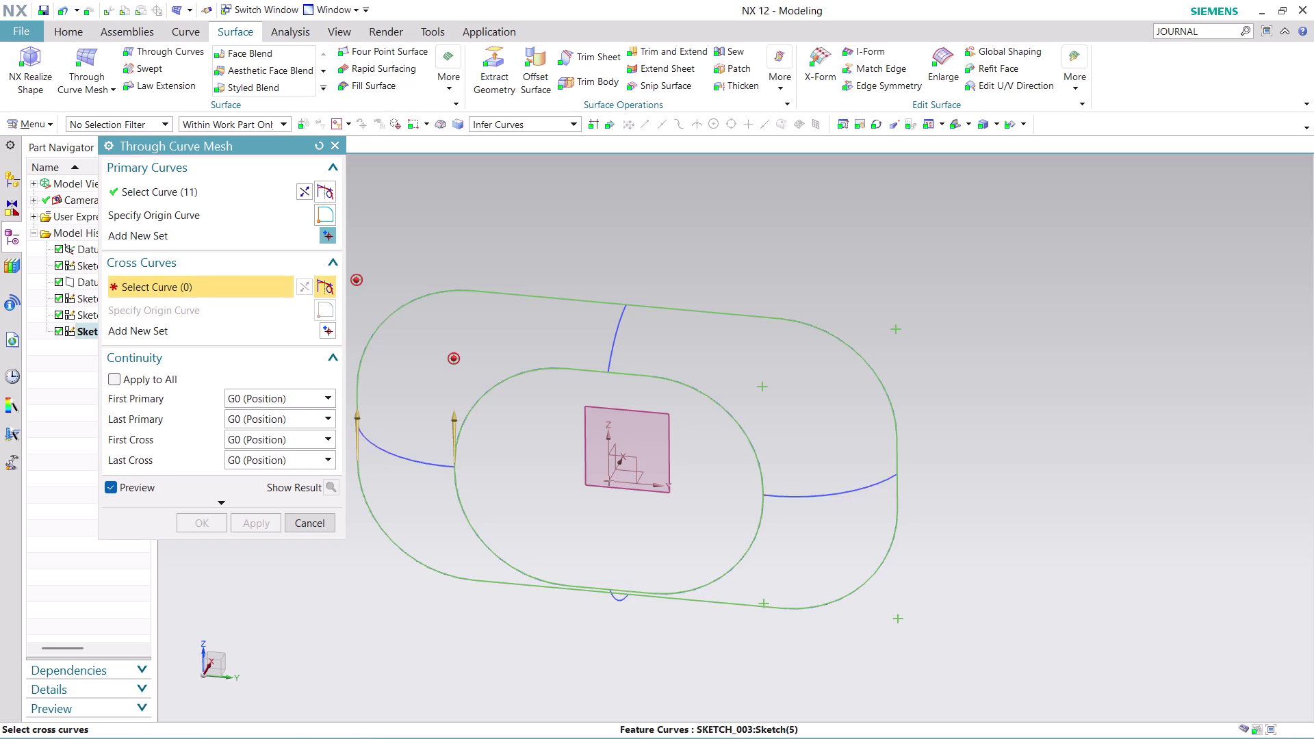
click(613, 333)
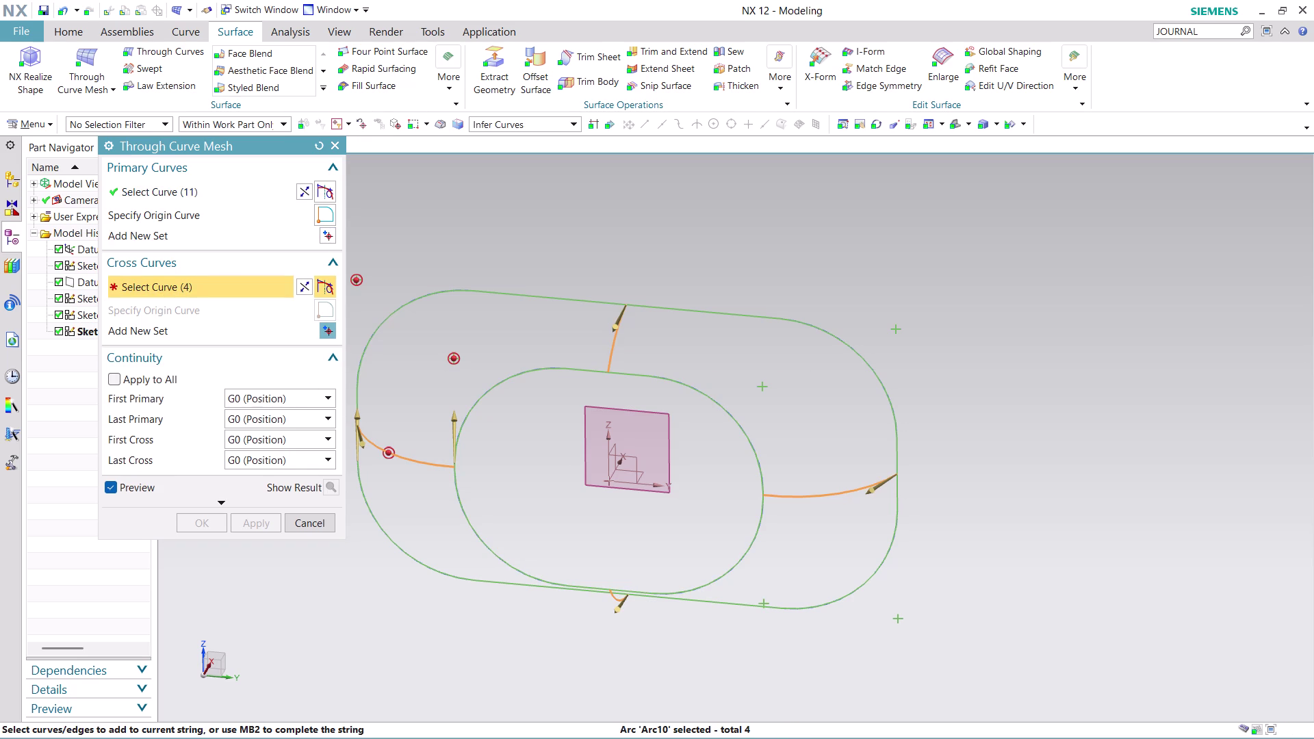
middle_click(489, 238)
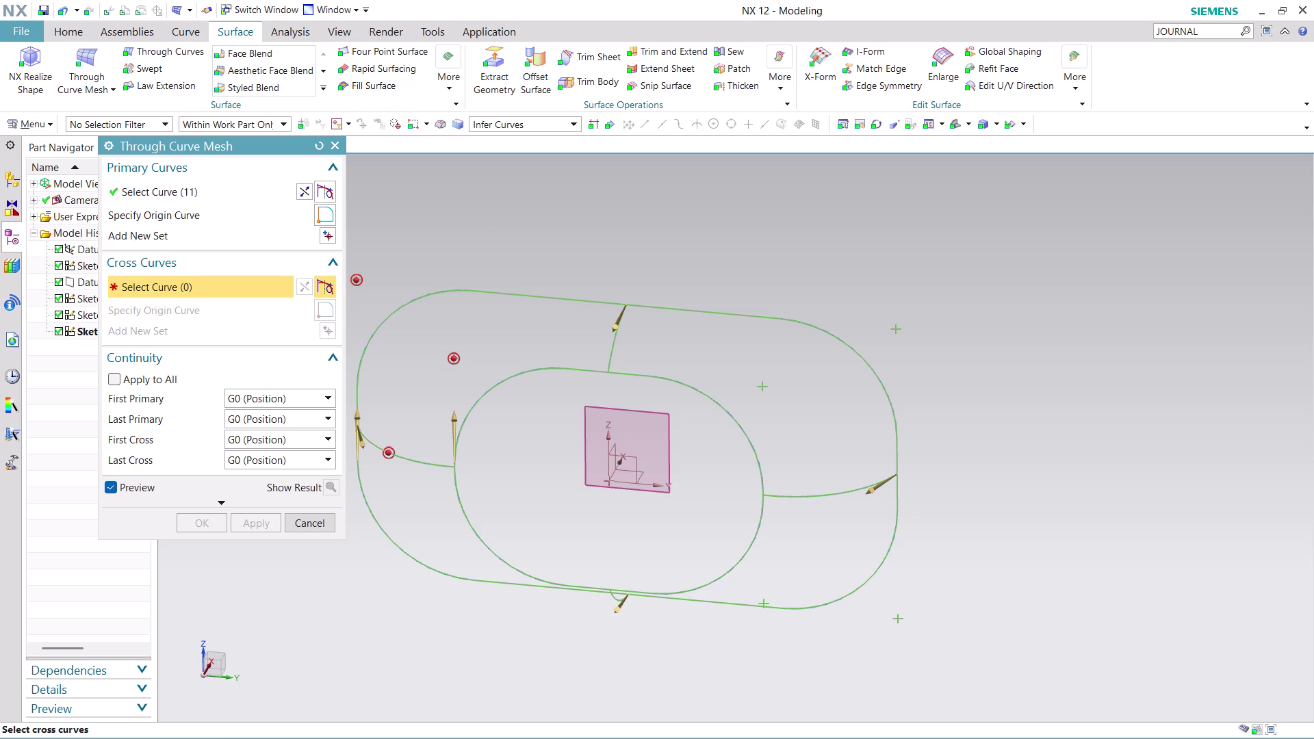
middle_drag(953, 368, 940, 318)
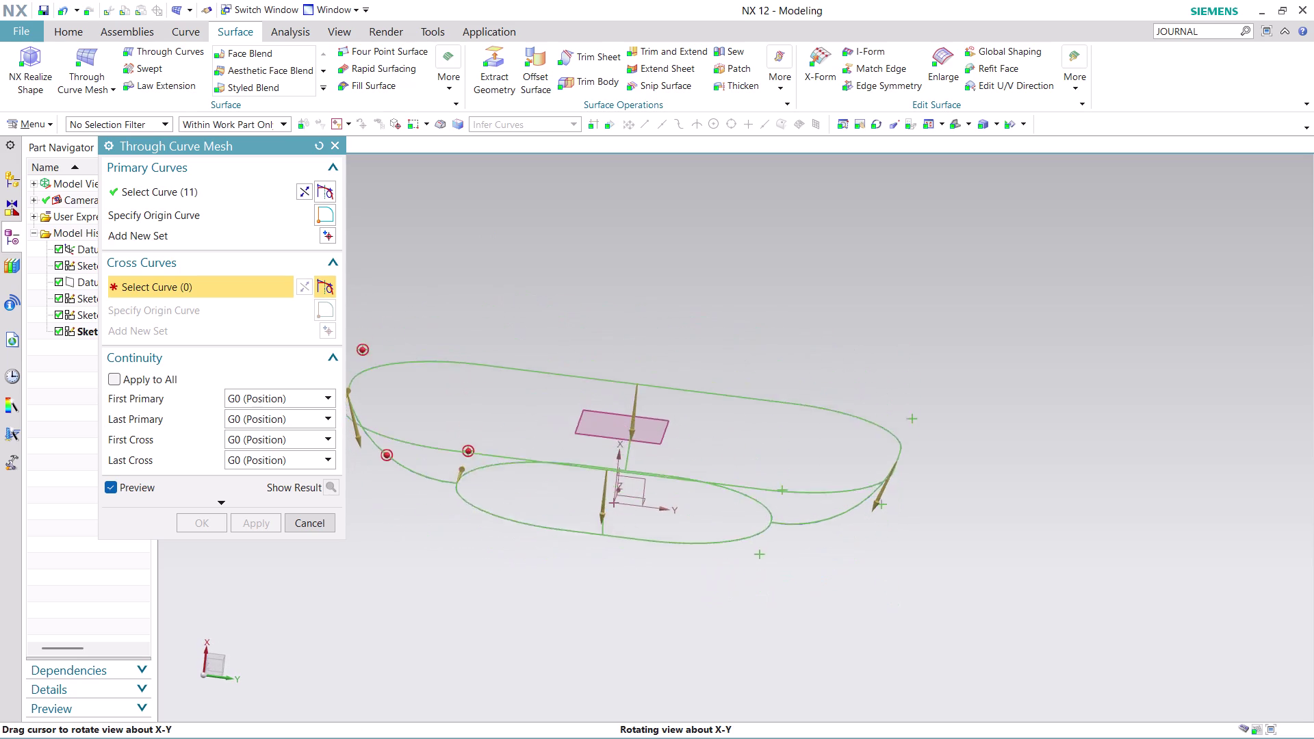
middle_drag(940, 318, 951, 311)
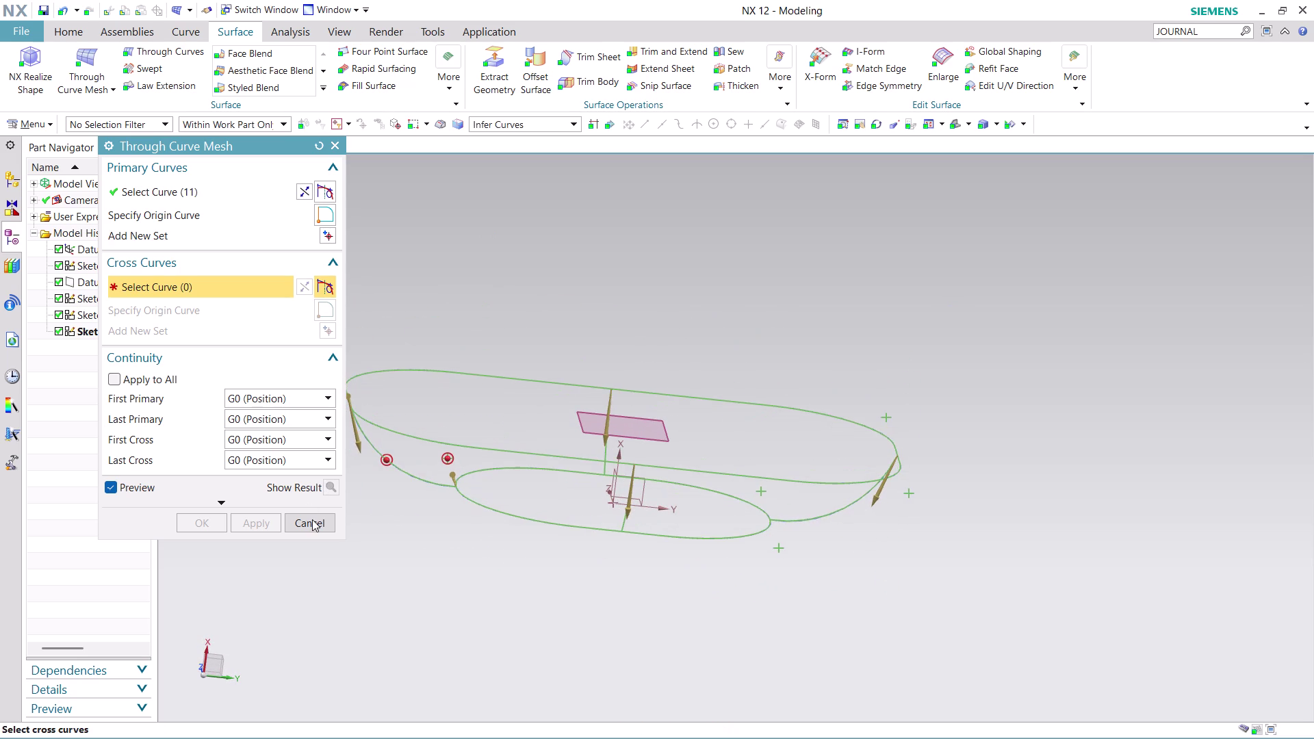
click(312, 519)
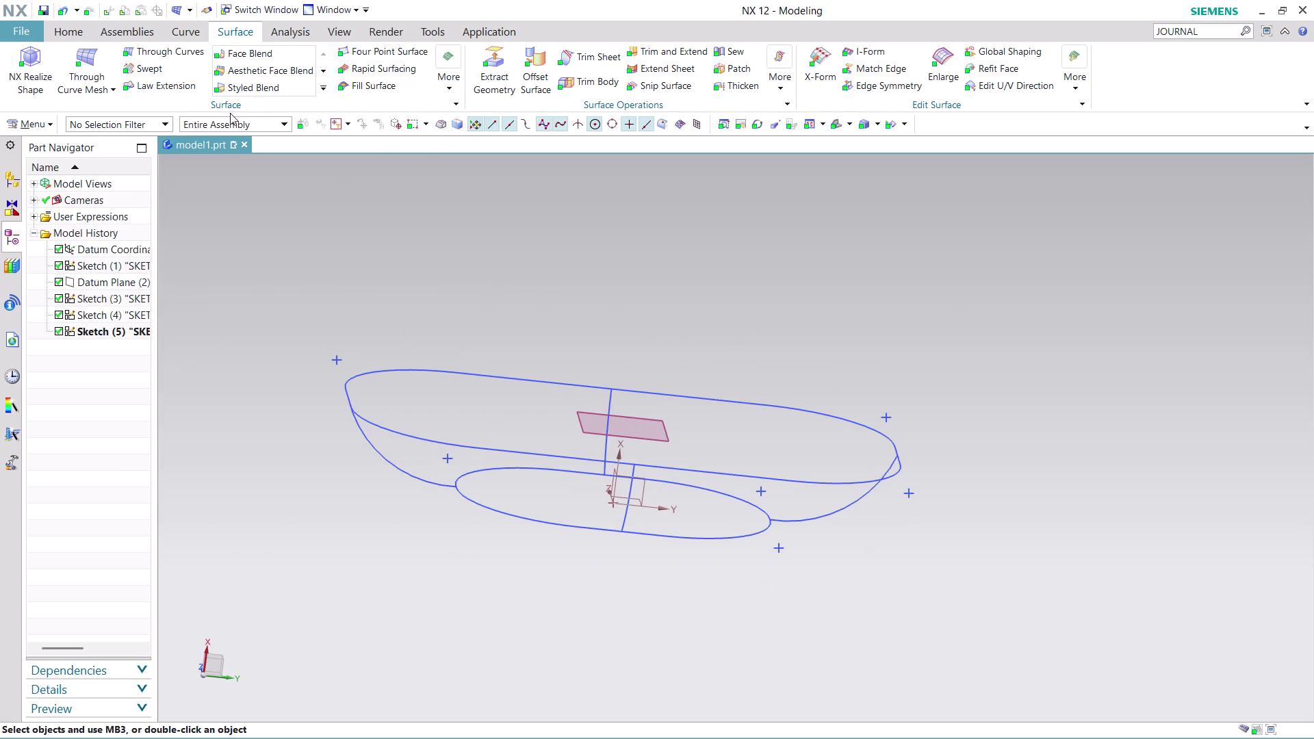
click(97, 56)
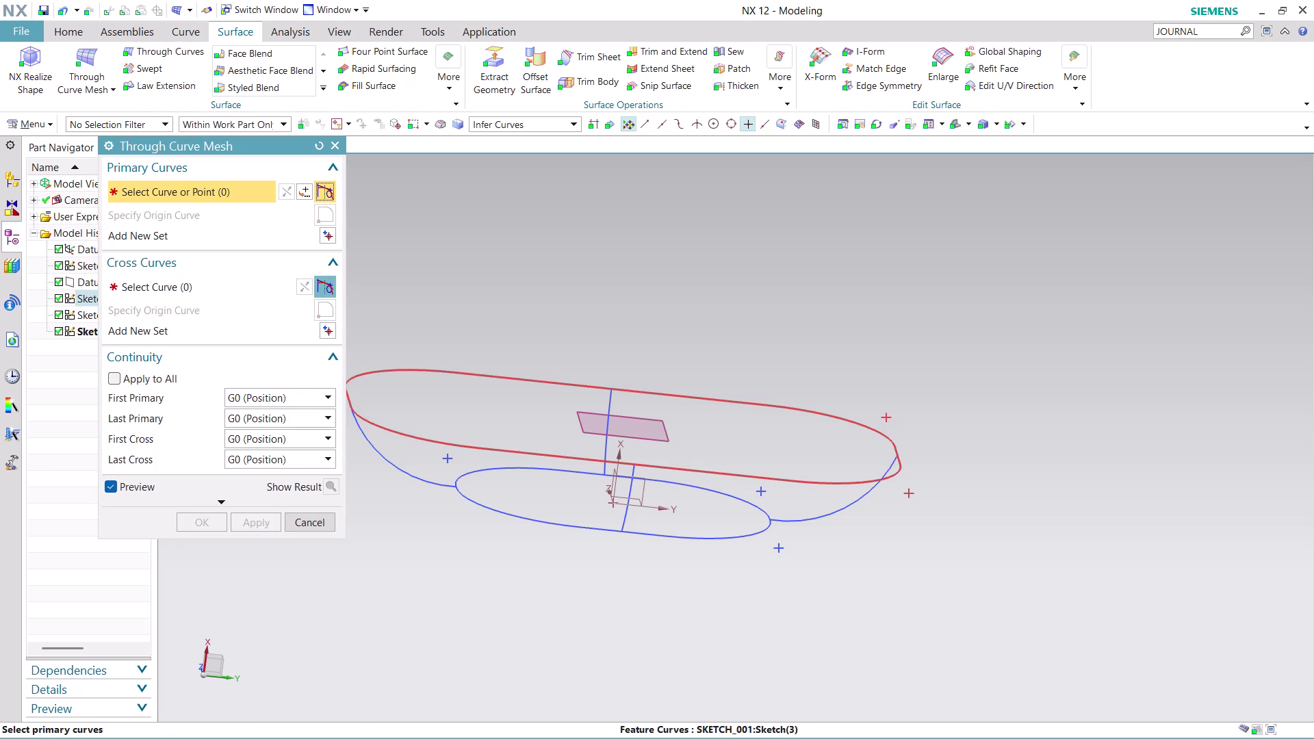
Tilt and zoom in to inspect the wireframe loops and connecting arcs.
click(371, 419)
middle_drag(412, 290, 420, 326)
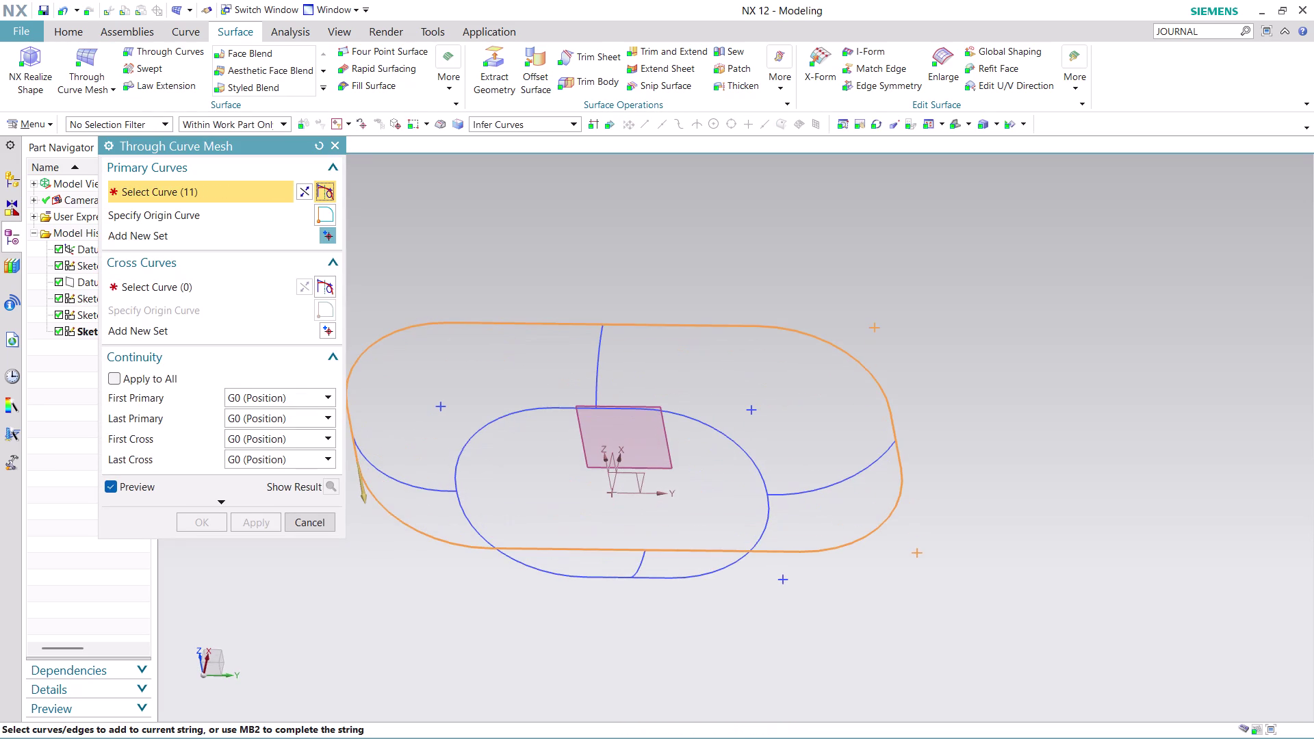
scroll(up, 3)
scroll(down, 3)
scroll(up, 3)
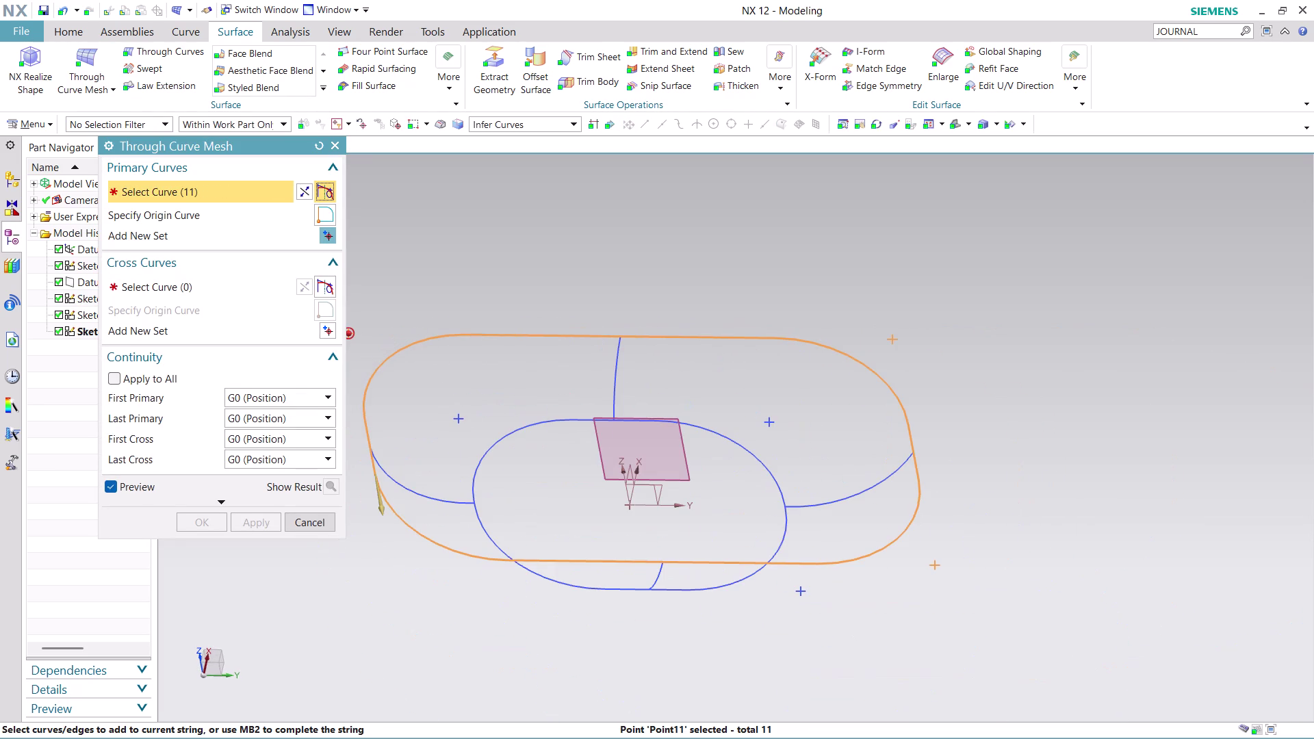
click(303, 522)
scroll(up, 3)
scroll(up, 3)
scroll(up, 3)
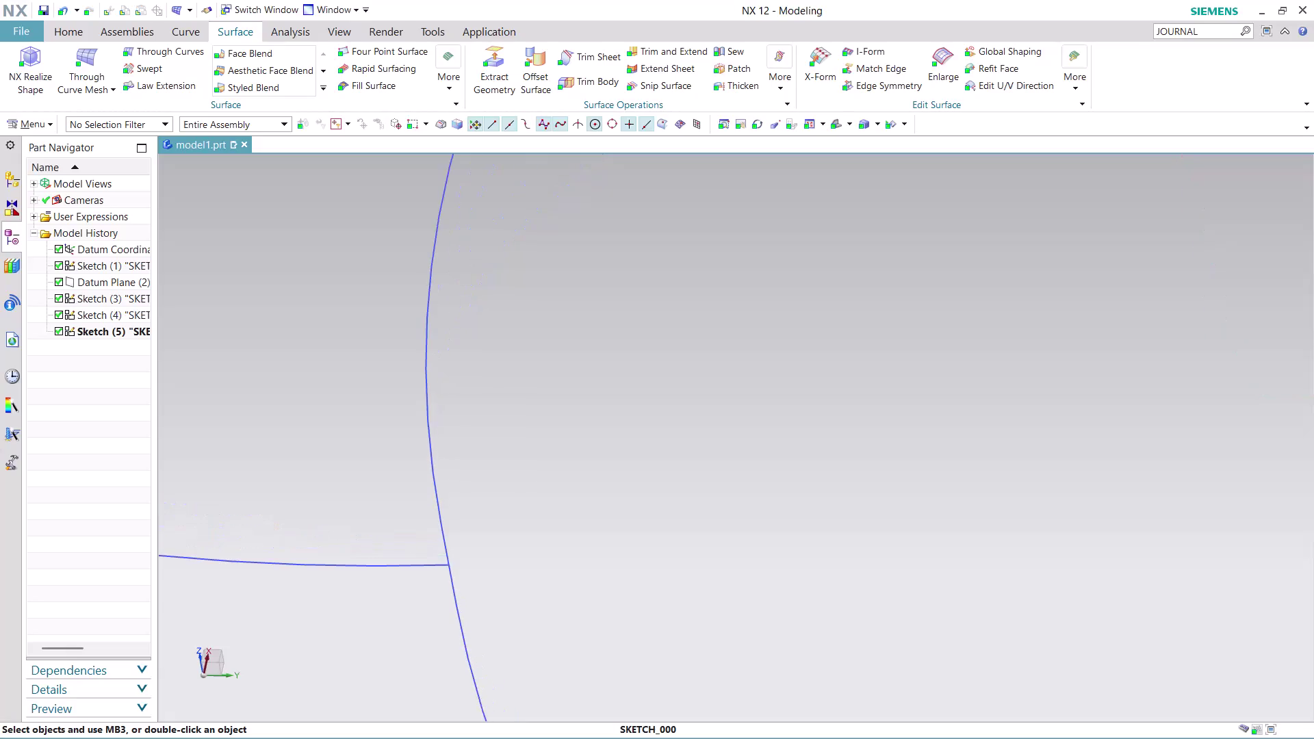
scroll(up, 3)
scroll(up, 3)
scroll(up, 3)
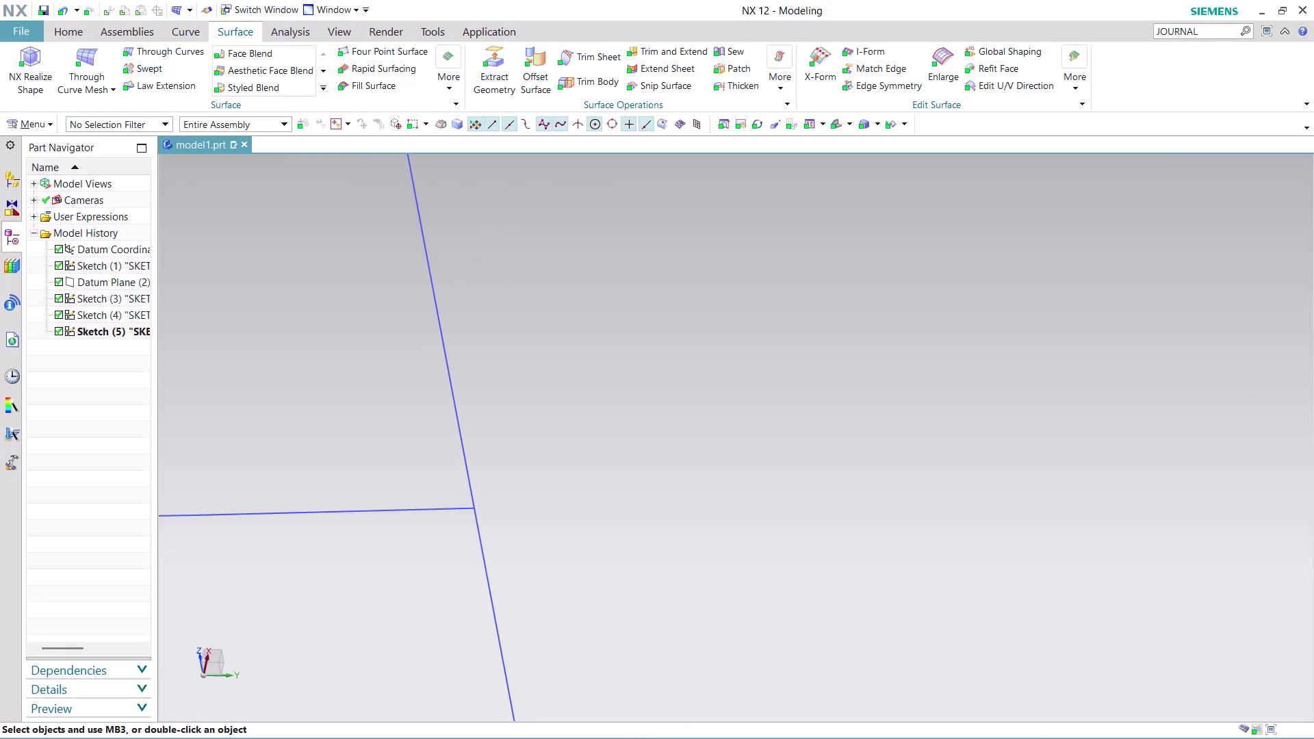
scroll(up, 3)
scroll(up, 3)
scroll(up, 3)
Adjust the zoom further and launch Through Curve Mesh.
scroll(up, 3)
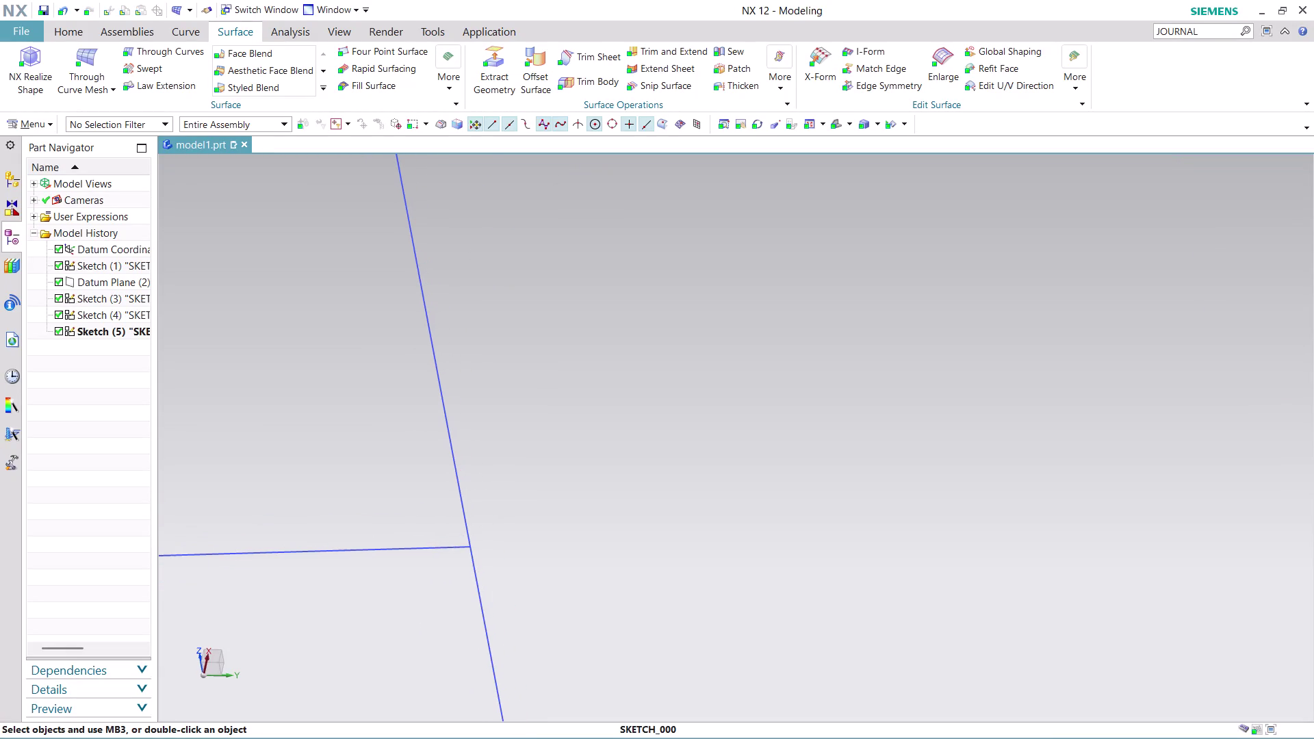
scroll(up, 3)
scroll(up, 3)
scroll(up, 3)
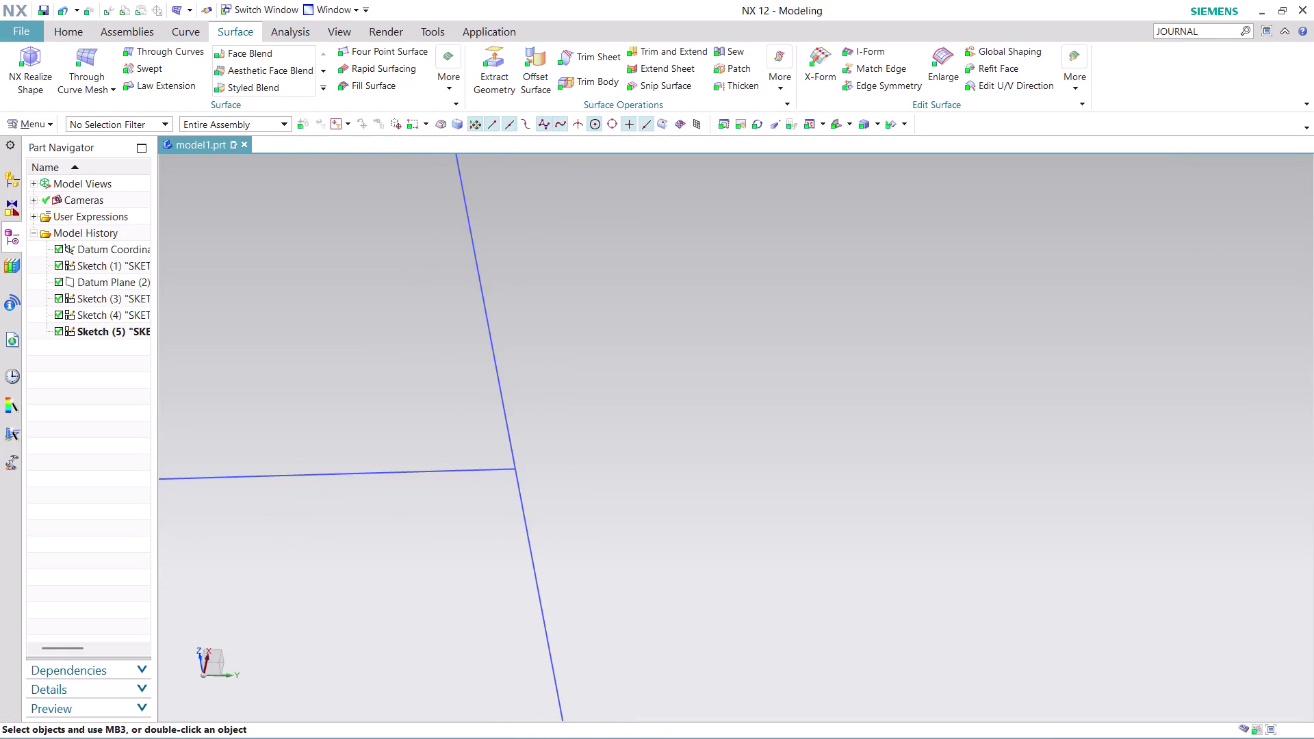
scroll(up, 3)
scroll(up, 3)
scroll(down, 3)
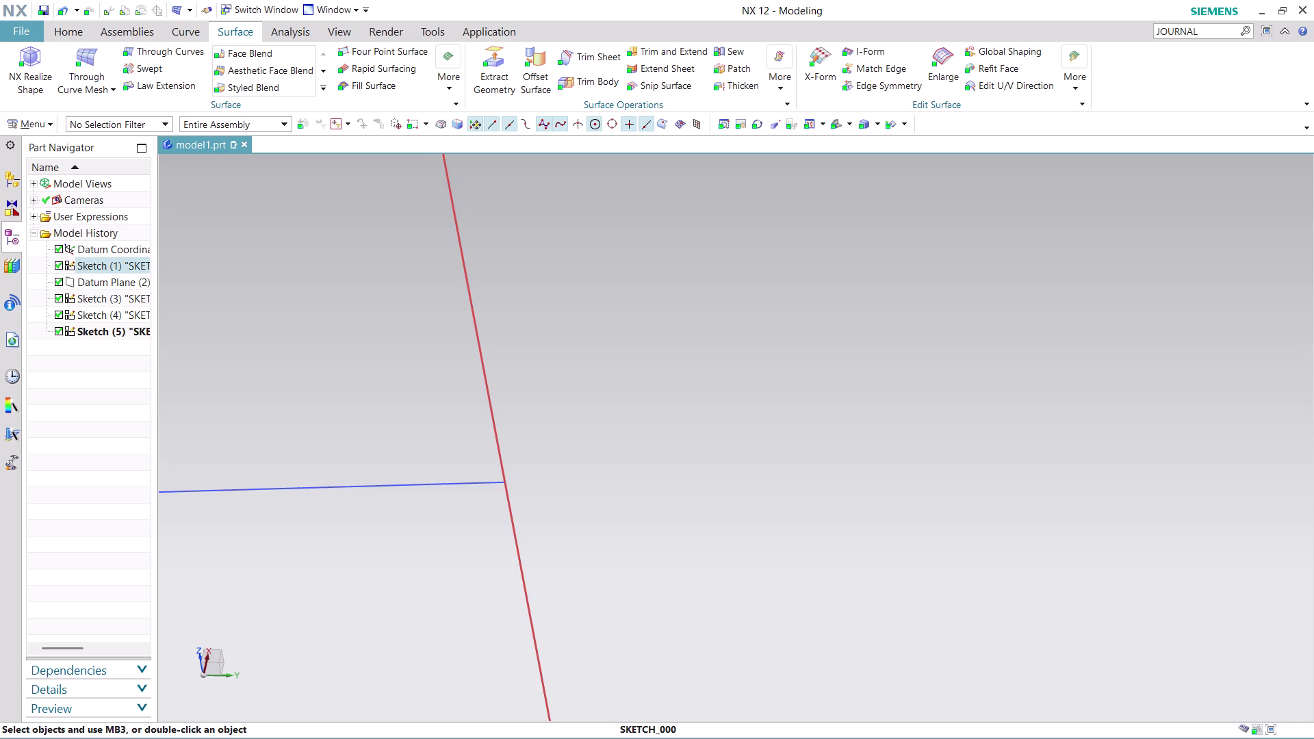
scroll(down, 3)
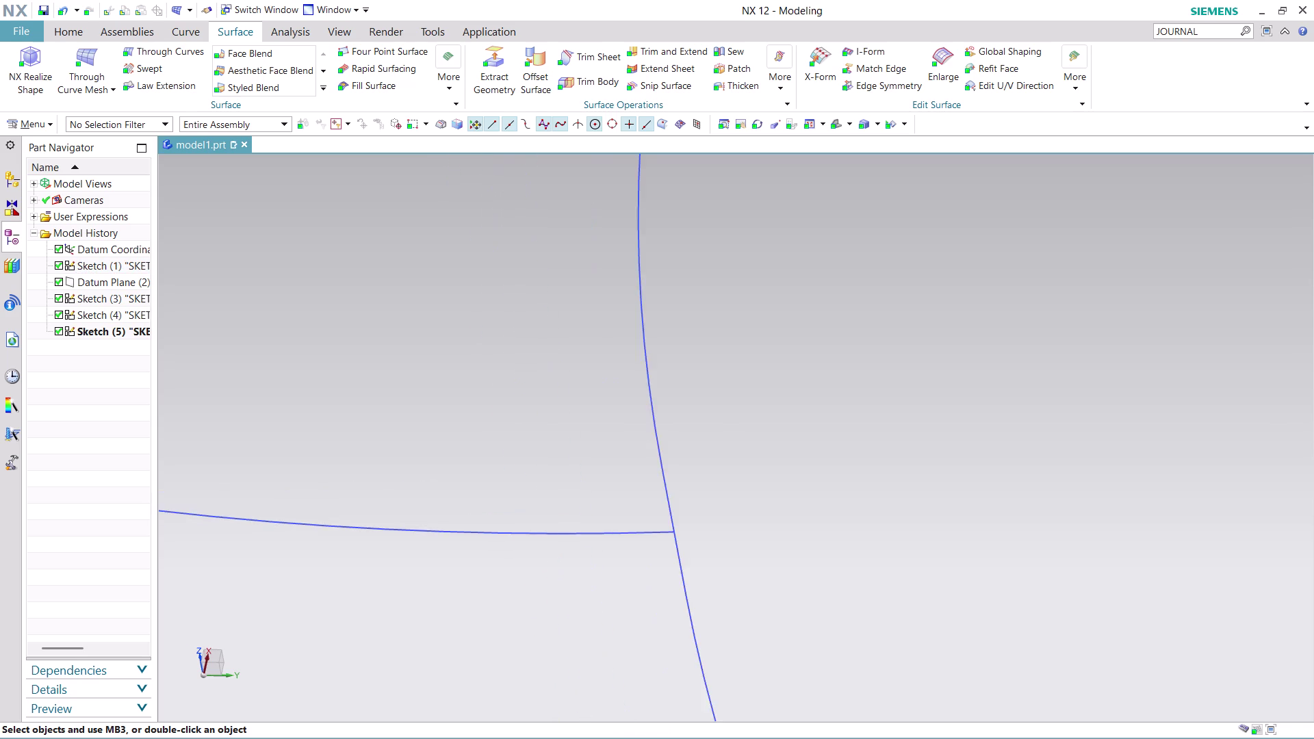
scroll(down, 3)
scroll(up, 3)
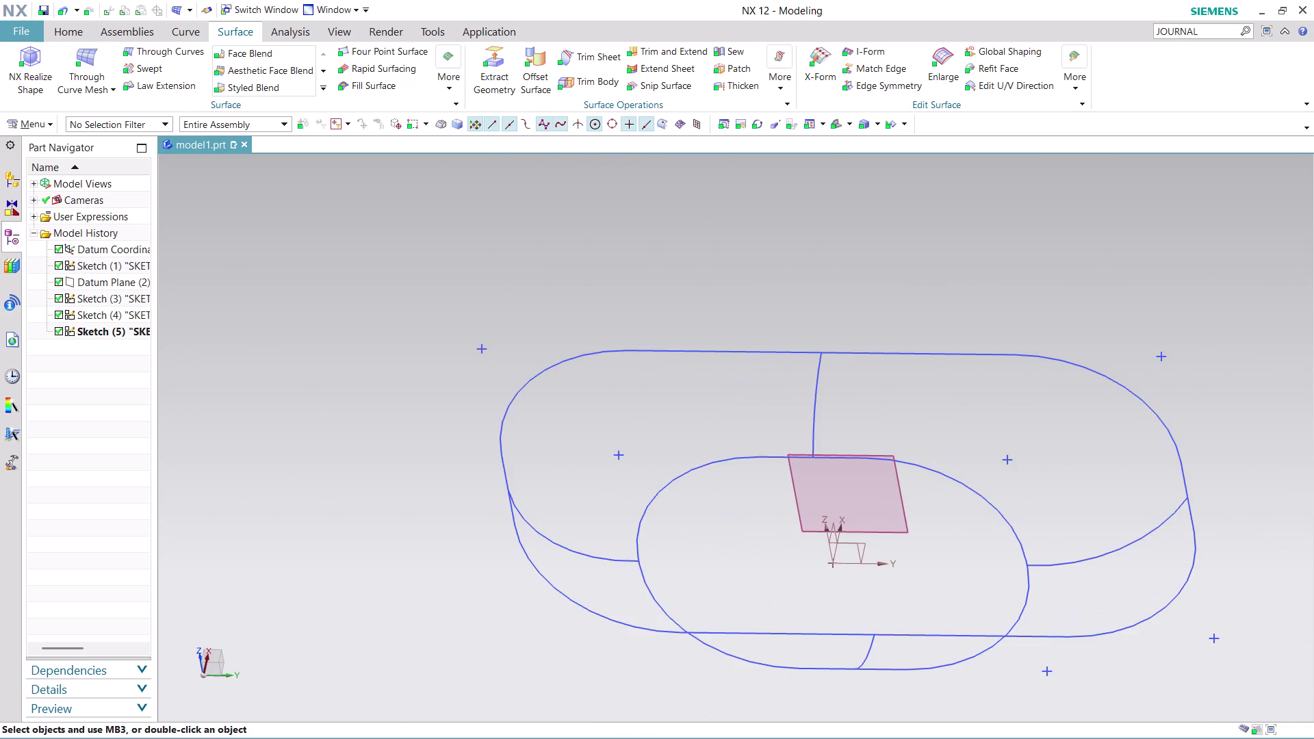
scroll(down, 3)
scroll(up, 3)
scroll(down, 3)
scroll(up, 3)
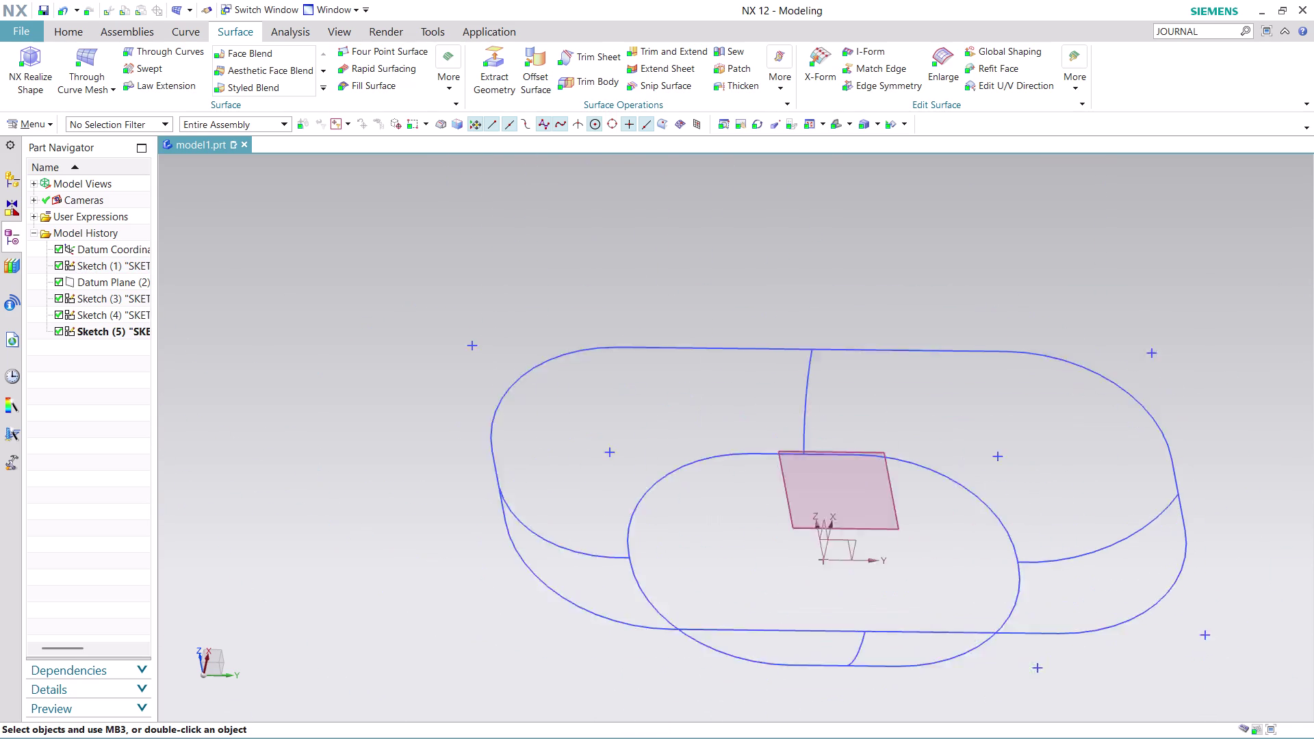
scroll(up, 3)
scroll(down, 3)
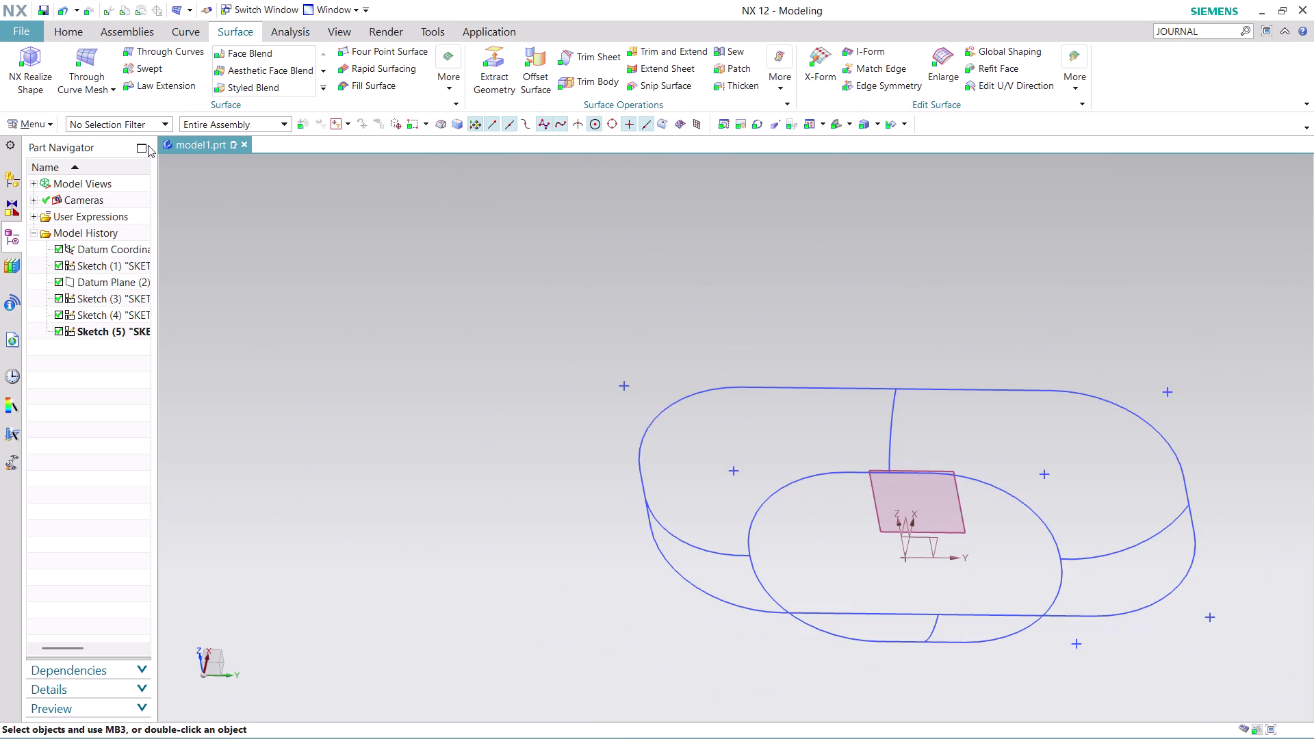
click(70, 63)
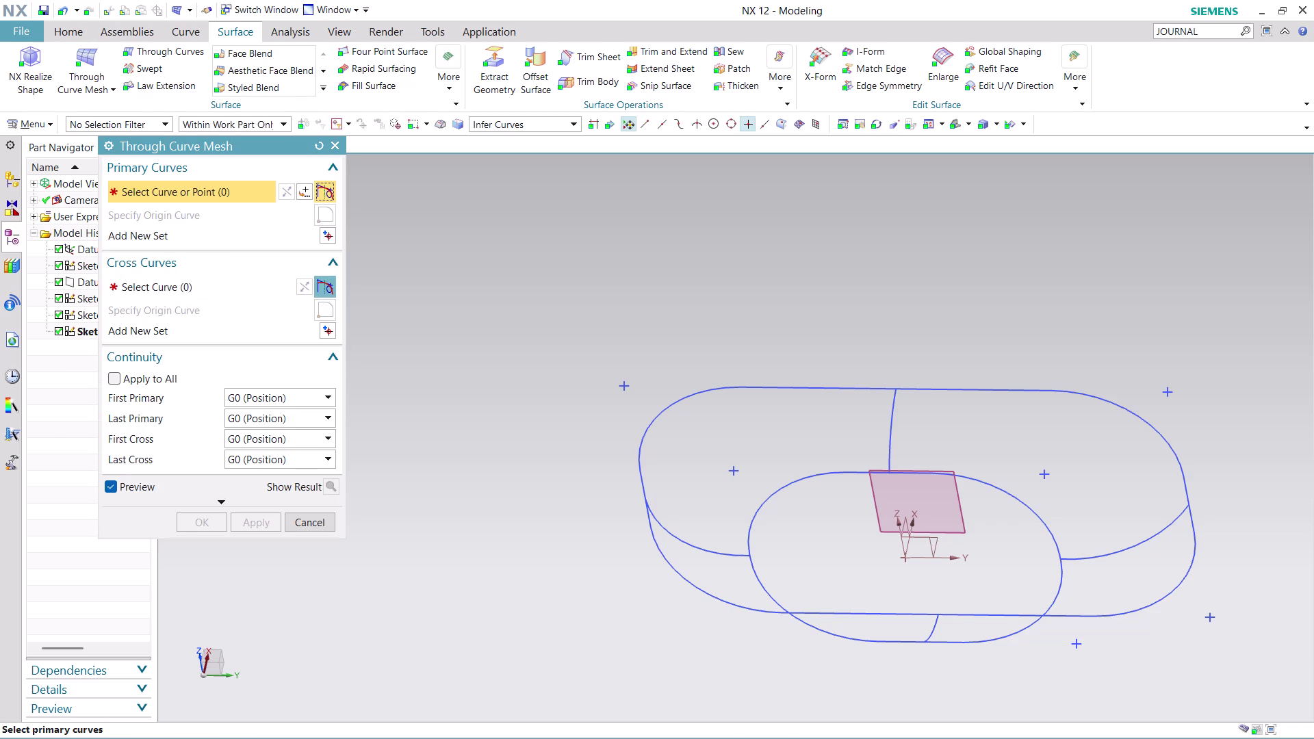
Set the outer loop and the inner loop as the two primary curve sets.
click(650, 530)
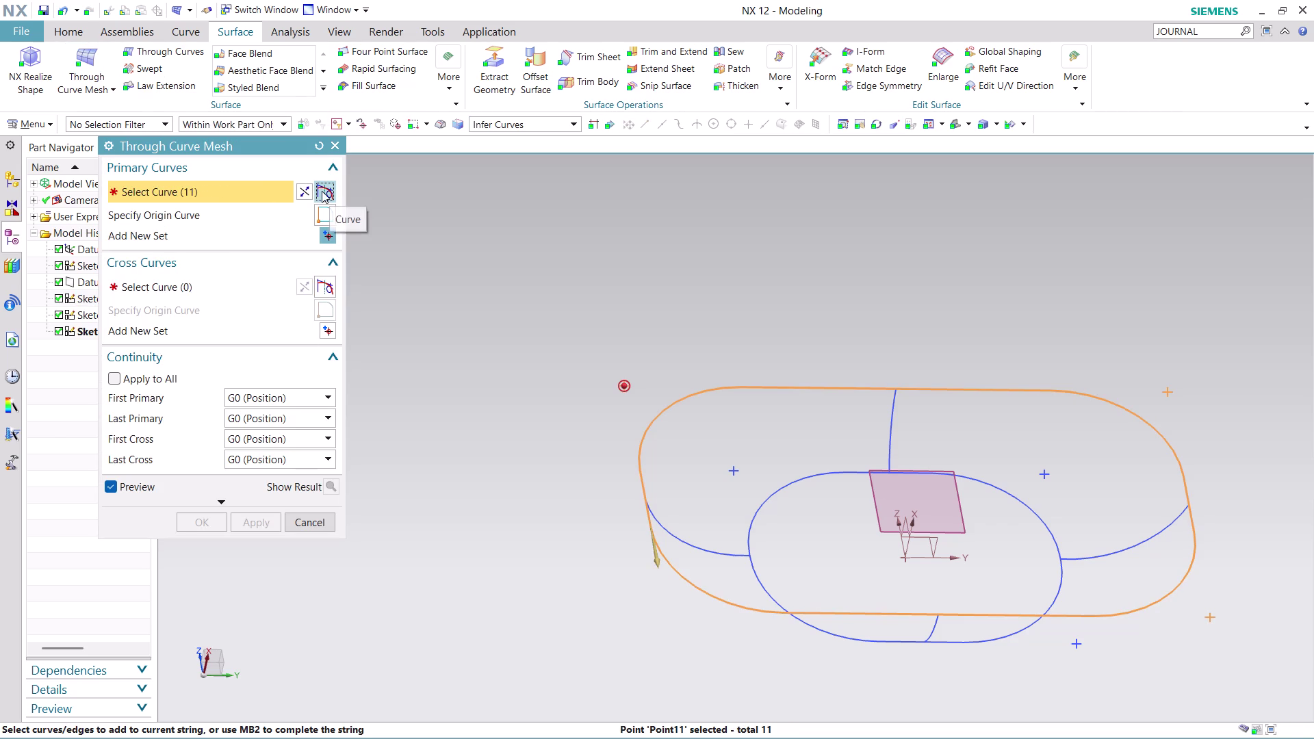
click(306, 191)
middle_click(454, 298)
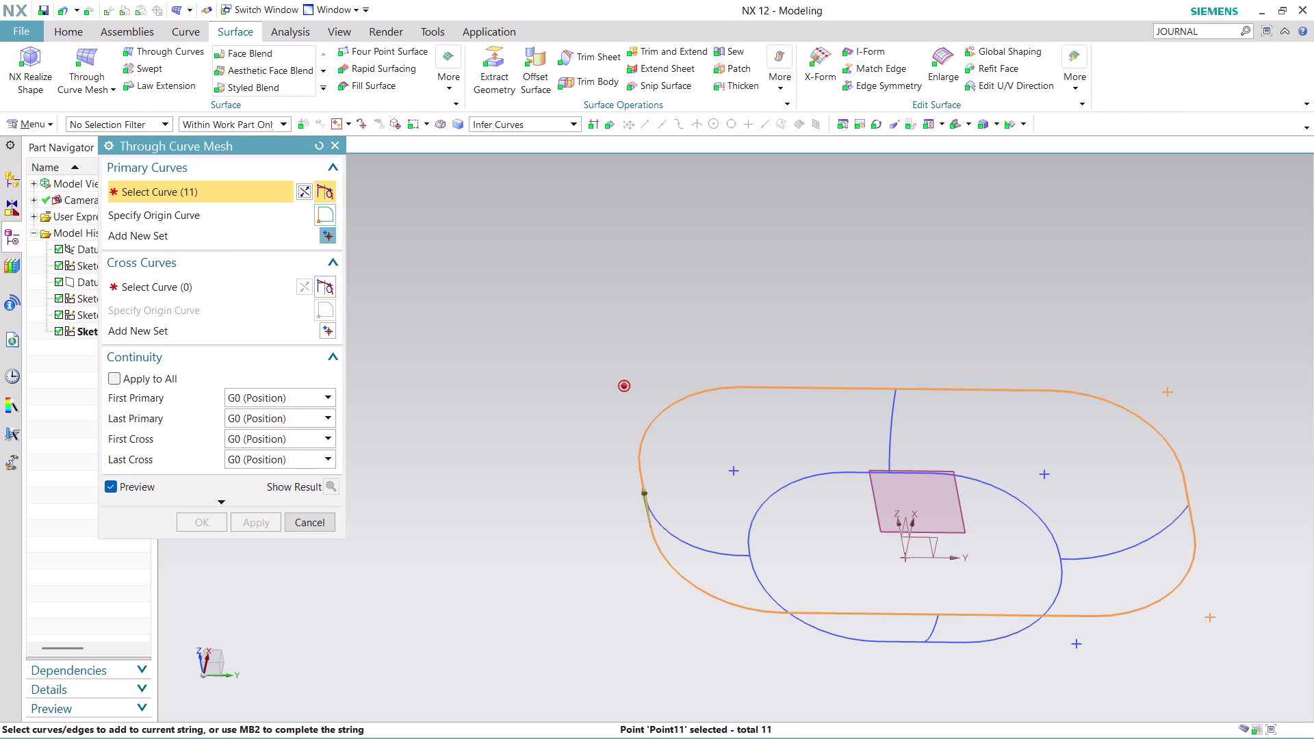
middle_click(451, 393)
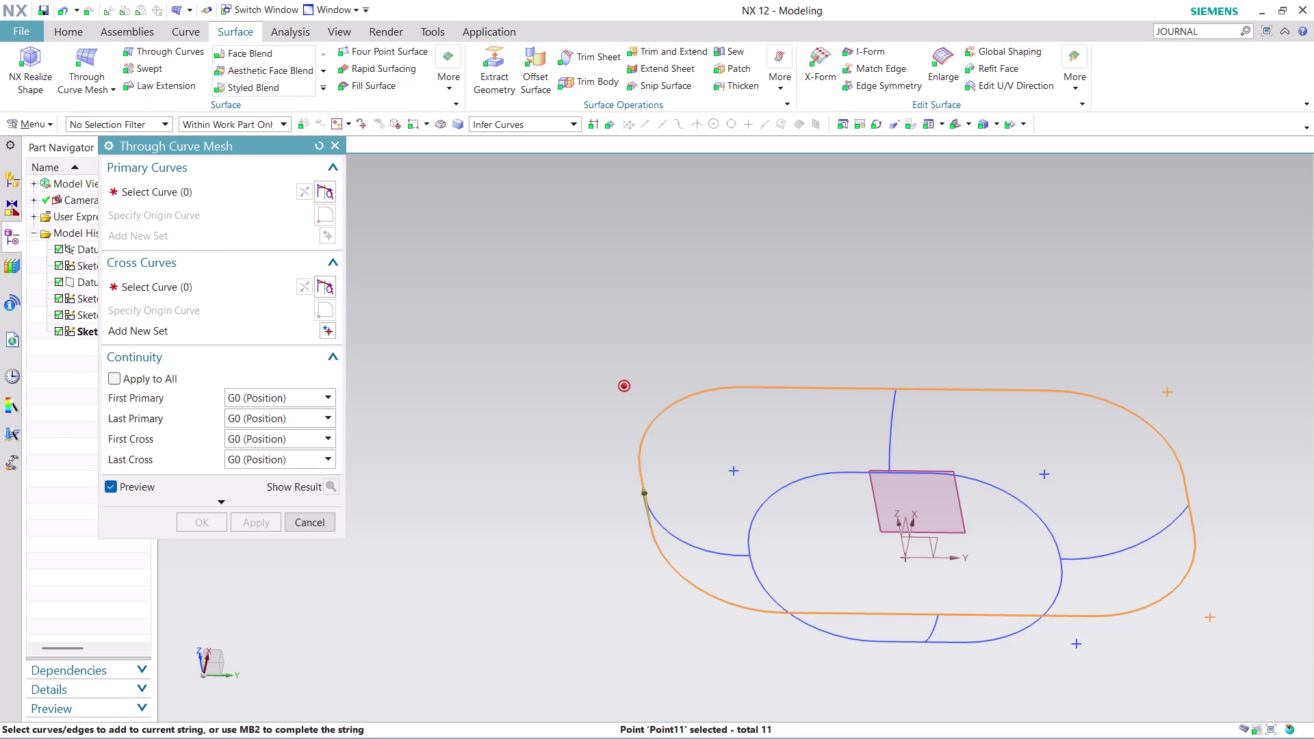
scroll(down, 3)
scroll(up, 3)
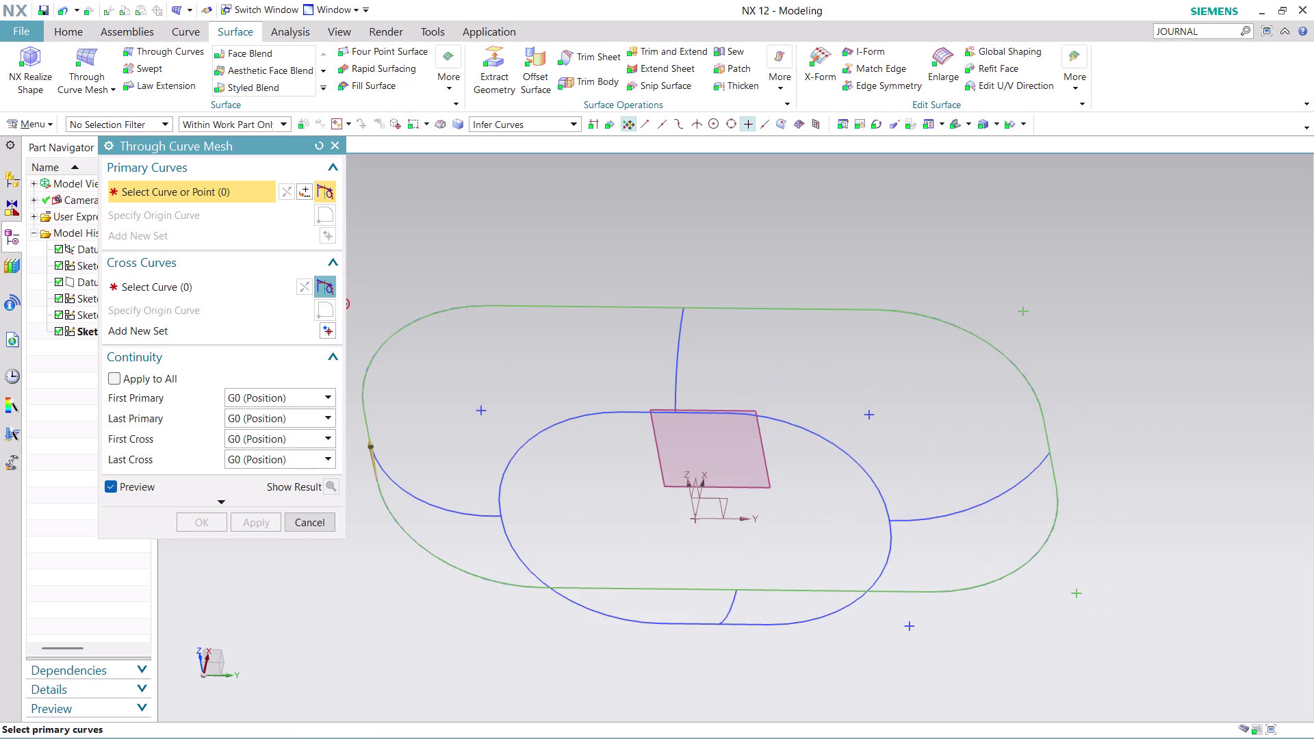
scroll(down, 3)
scroll(up, 3)
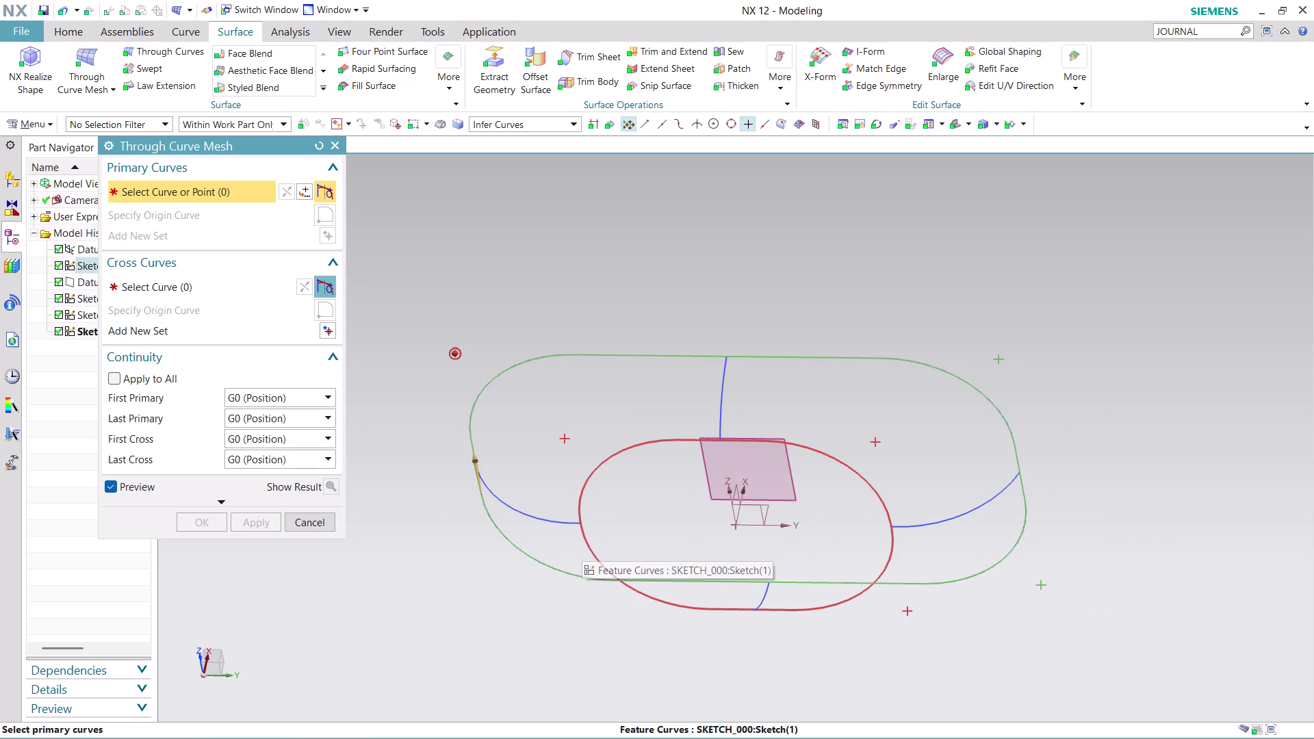
click(582, 543)
click(662, 559)
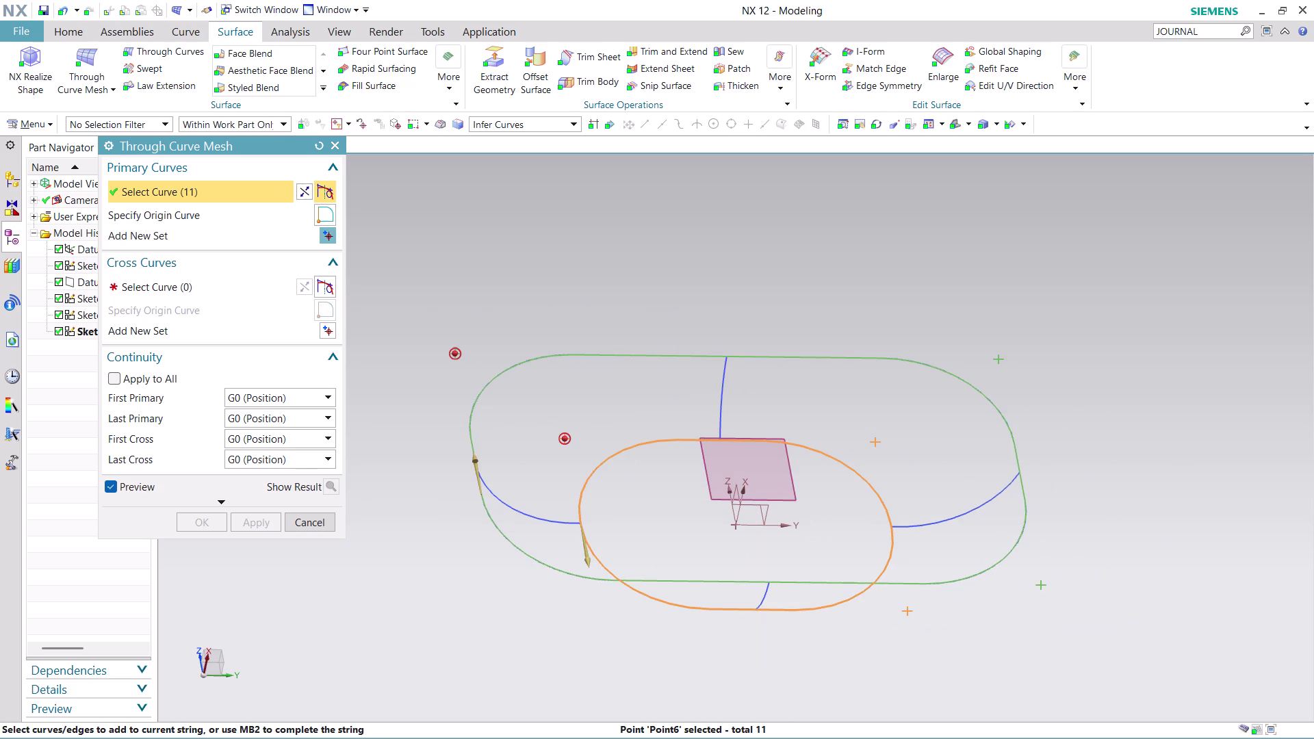
click(303, 196)
click(230, 287)
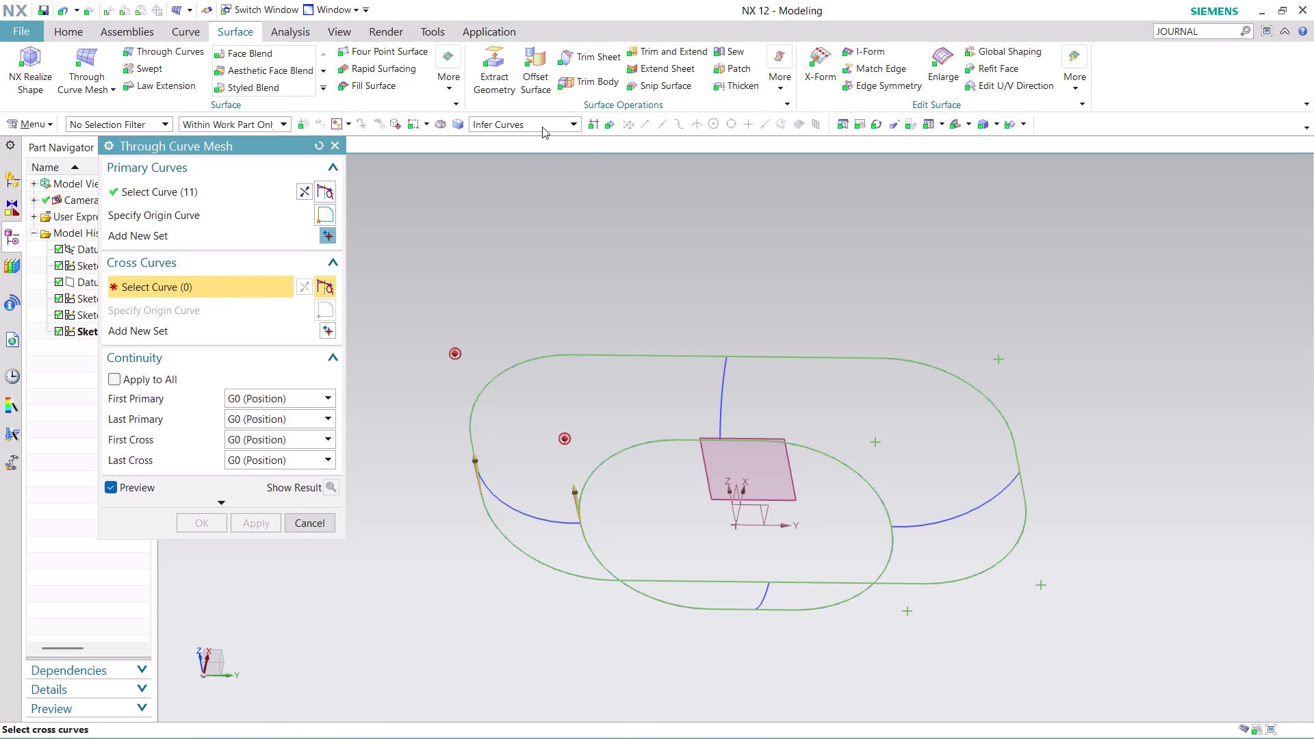
Switch the filter to Single Curve and pick the left and top arcs as cross curves.
click(542, 127)
click(535, 145)
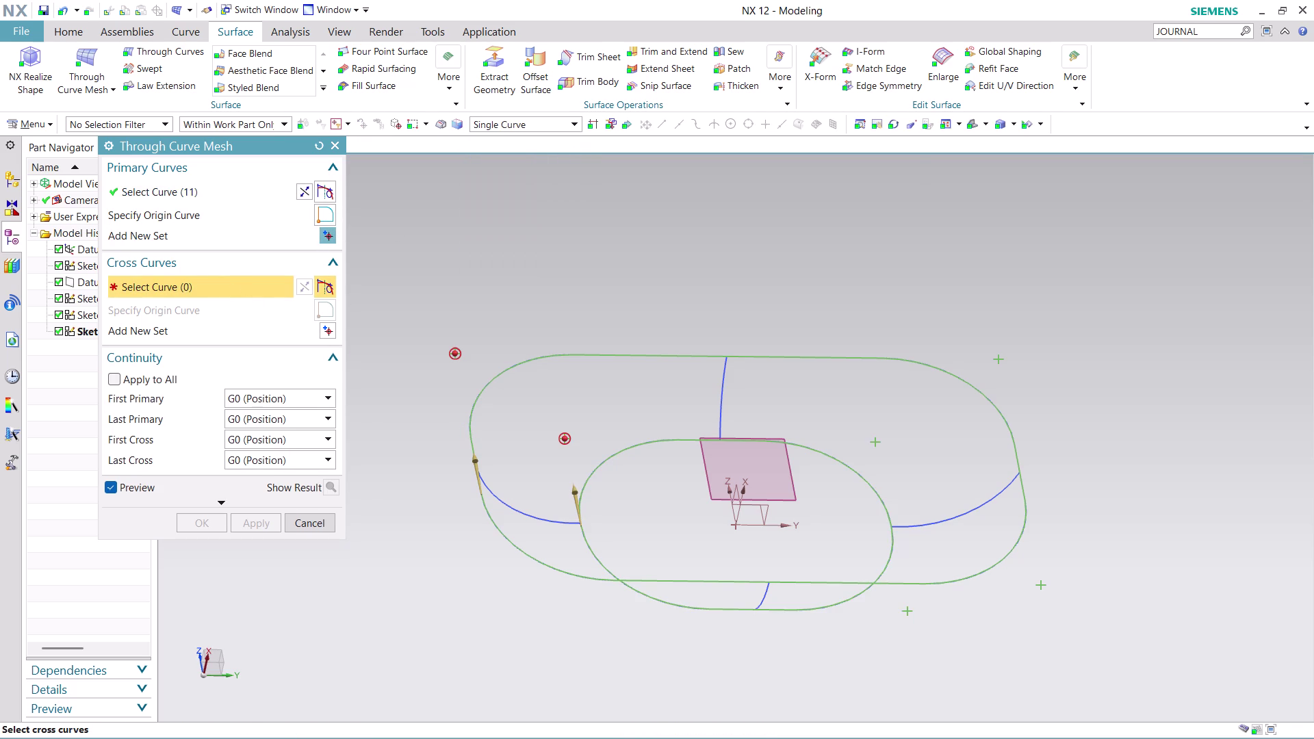
click(503, 503)
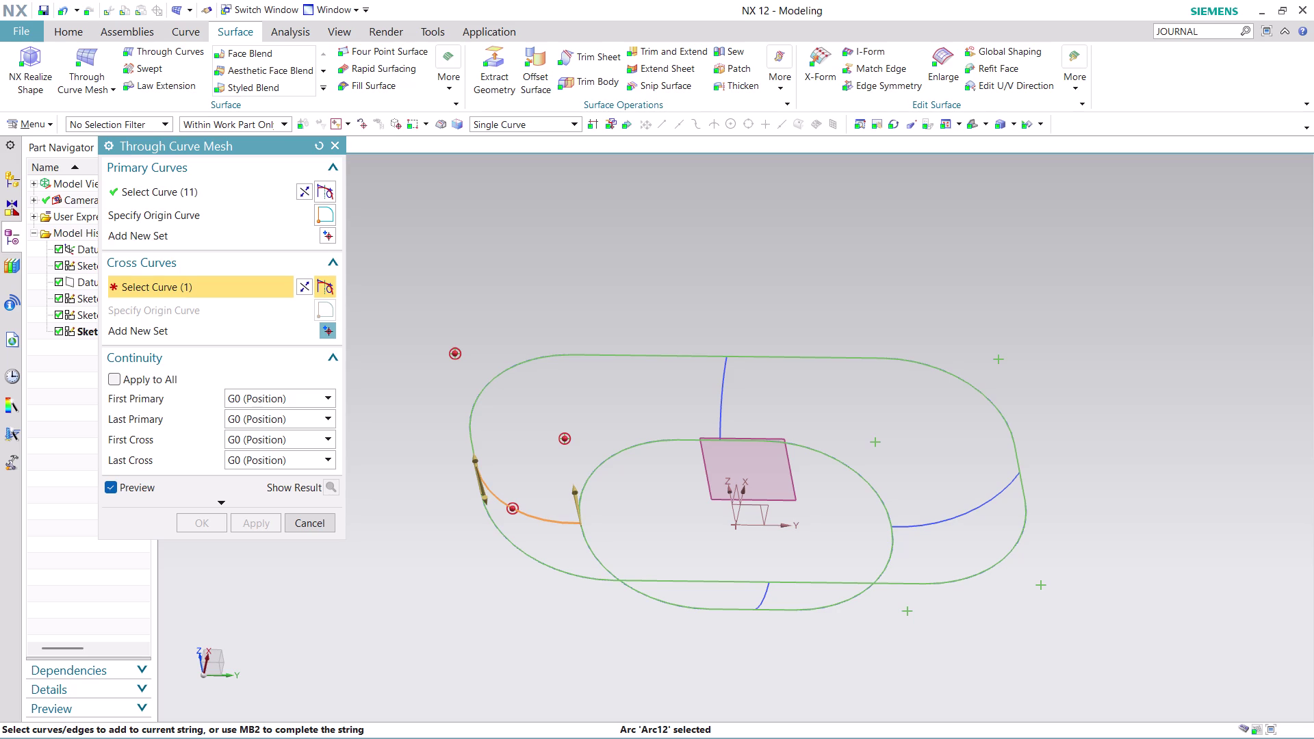
middle_click(508, 323)
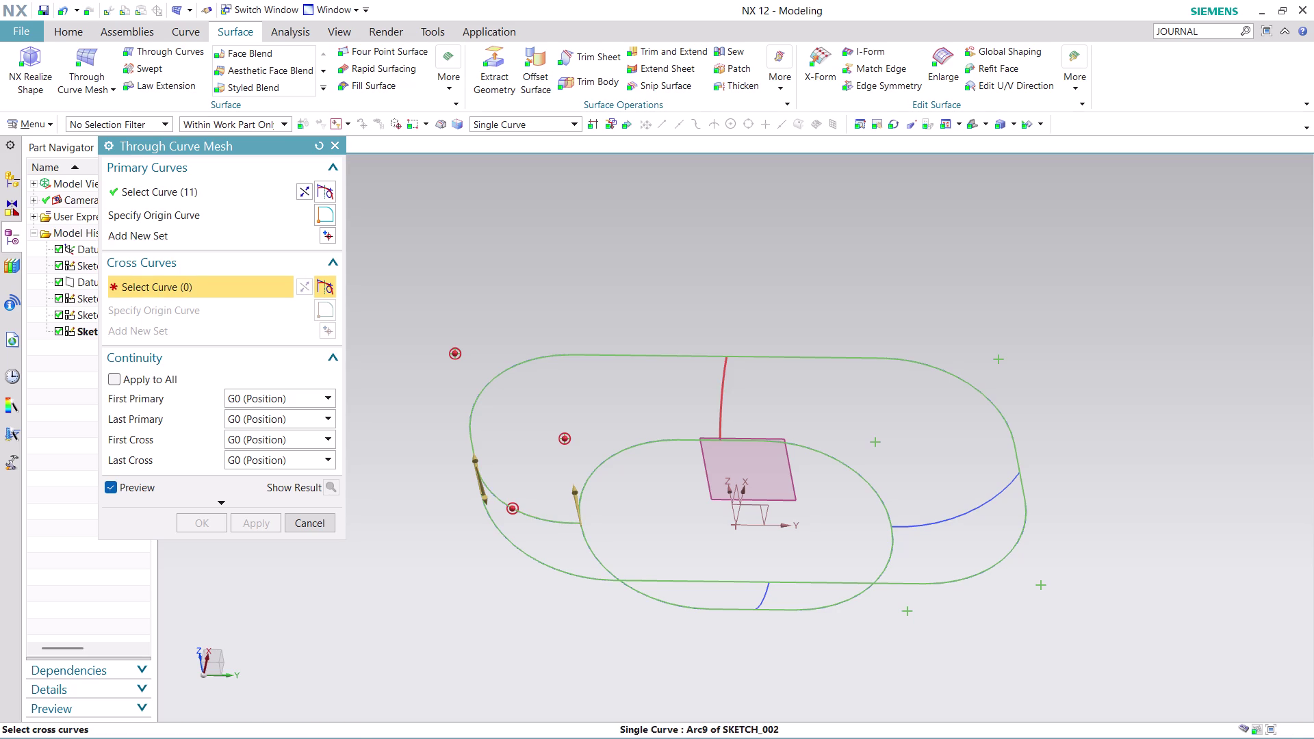
click(722, 382)
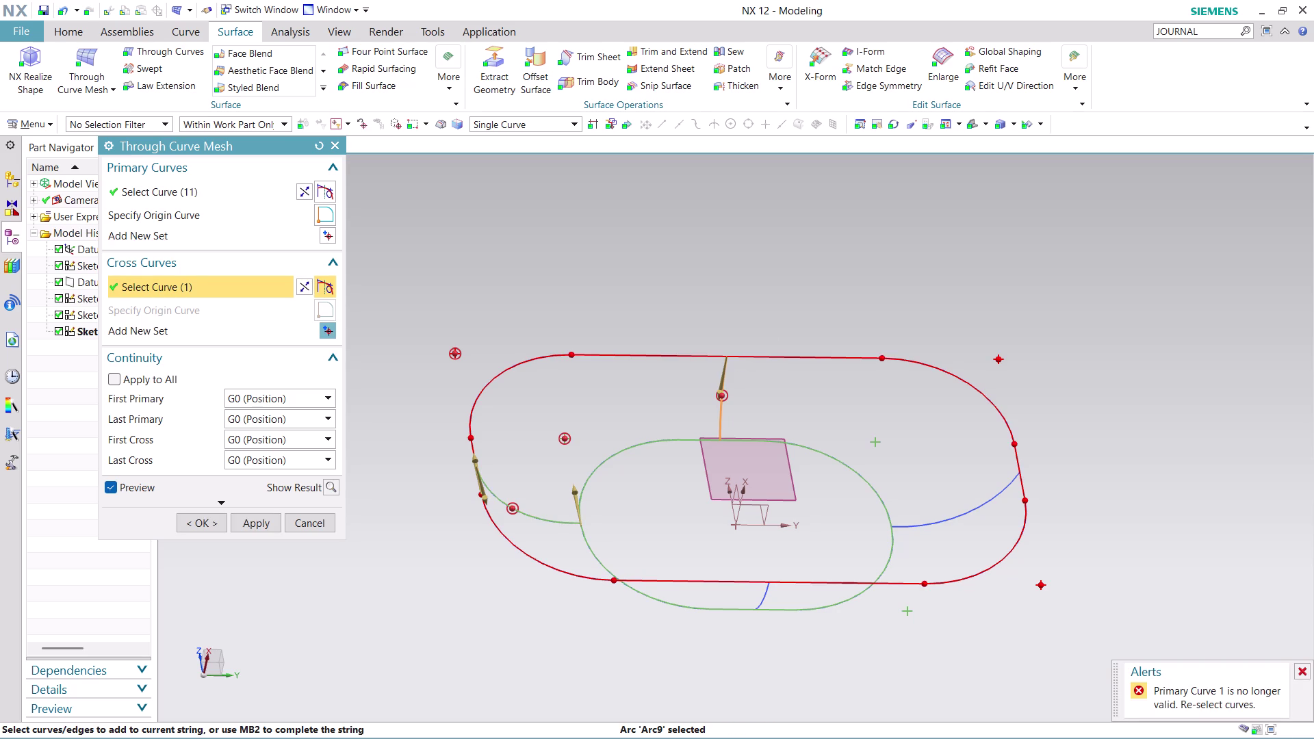
Zoom in and out on the primary curves and the arc to inspect them.
scroll(up, 3)
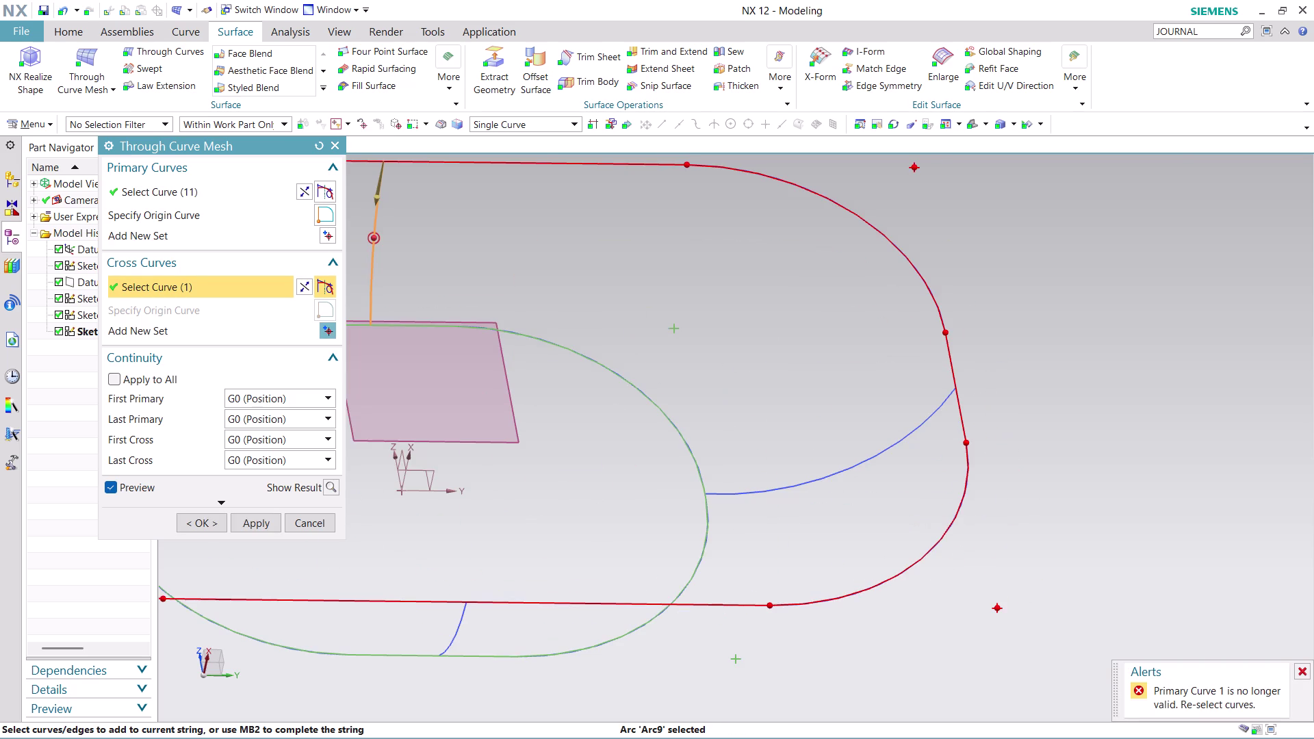
scroll(up, 3)
scroll(down, 3)
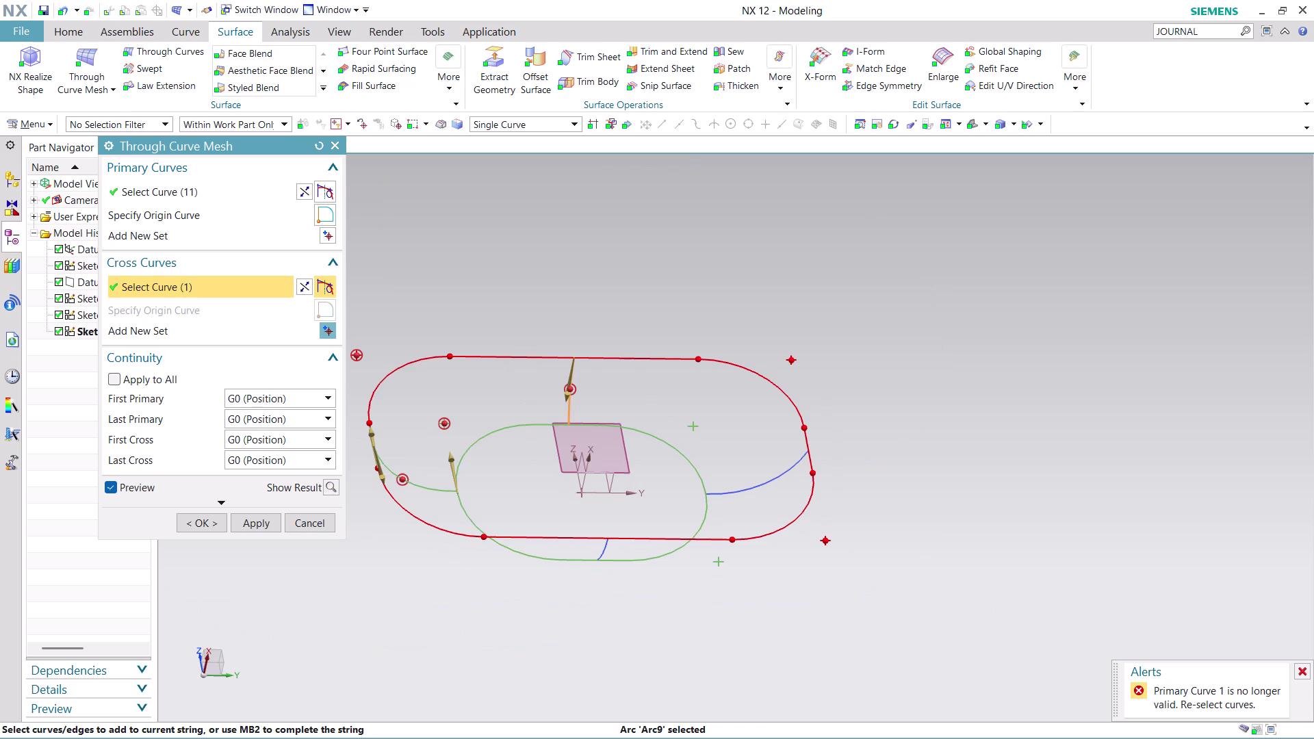
scroll(up, 3)
scroll(down, 3)
scroll(up, 3)
scroll(up, 3)
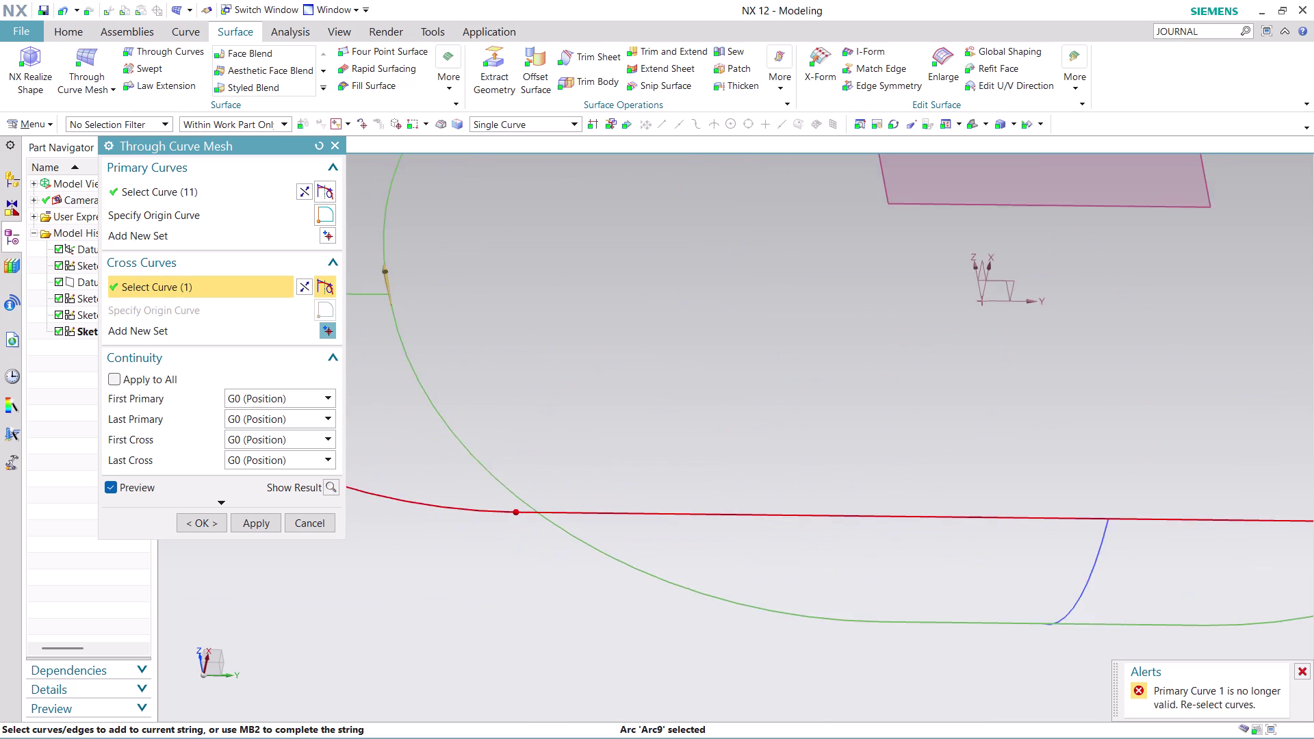
scroll(up, 3)
scroll(up, 3)
scroll(up, 3)
scroll(up, 3)
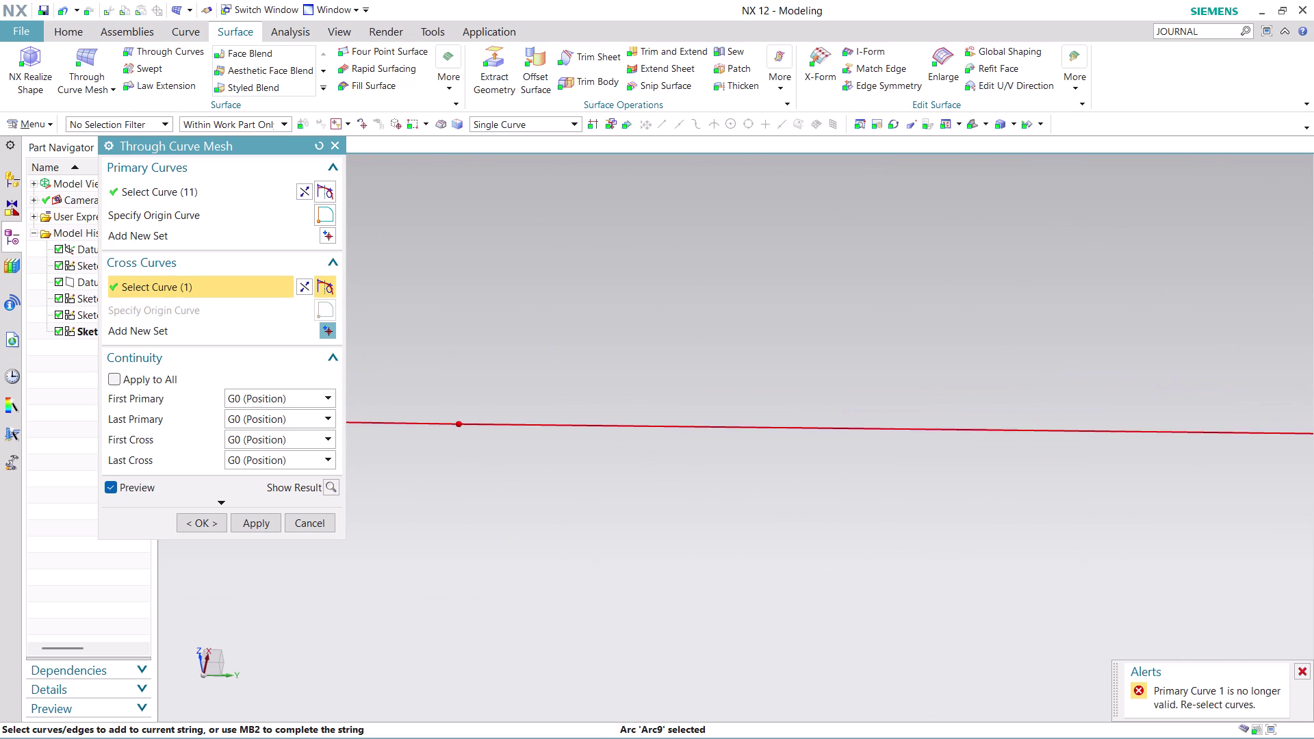
scroll(up, 3)
scroll(up, 3)
scroll(up, 3)
scroll(up, 3)
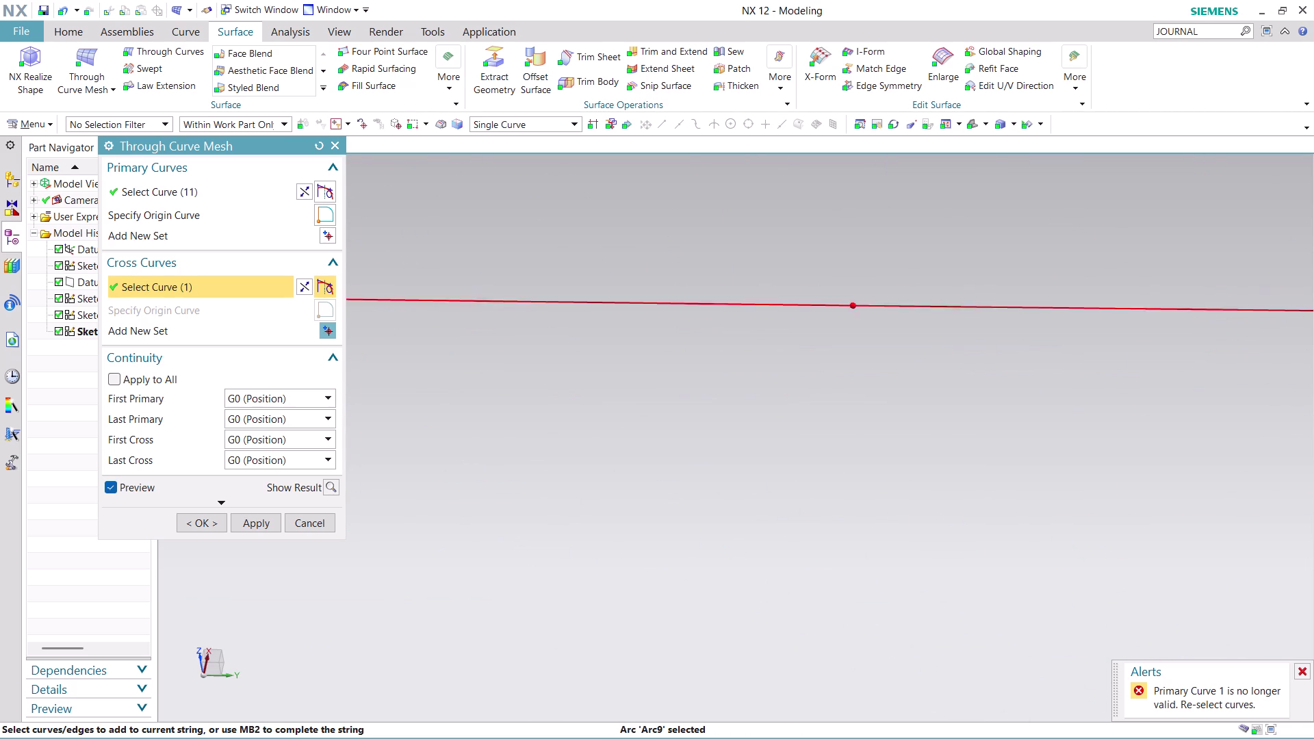
scroll(up, 3)
scroll(up, 3)
scroll(up, 3)
scroll(up, 3)
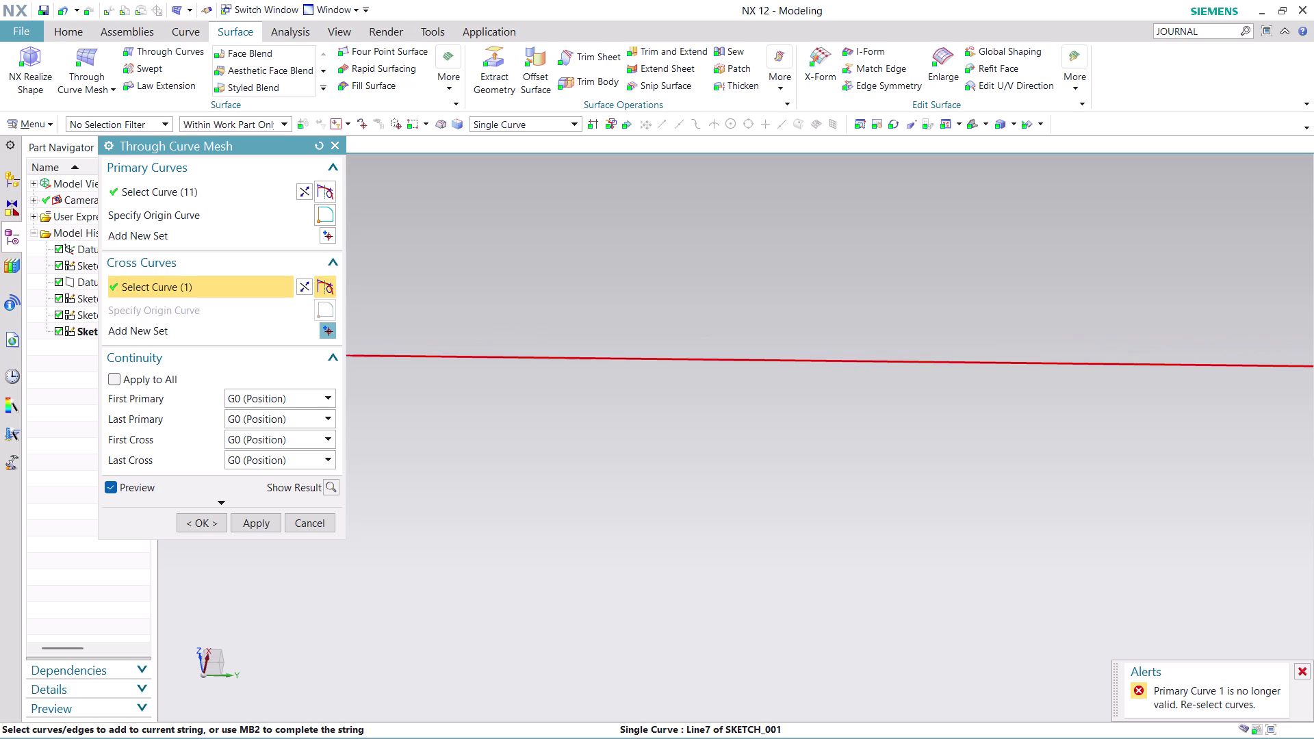
scroll(down, 3)
scroll(up, 3)
scroll(up, 3)
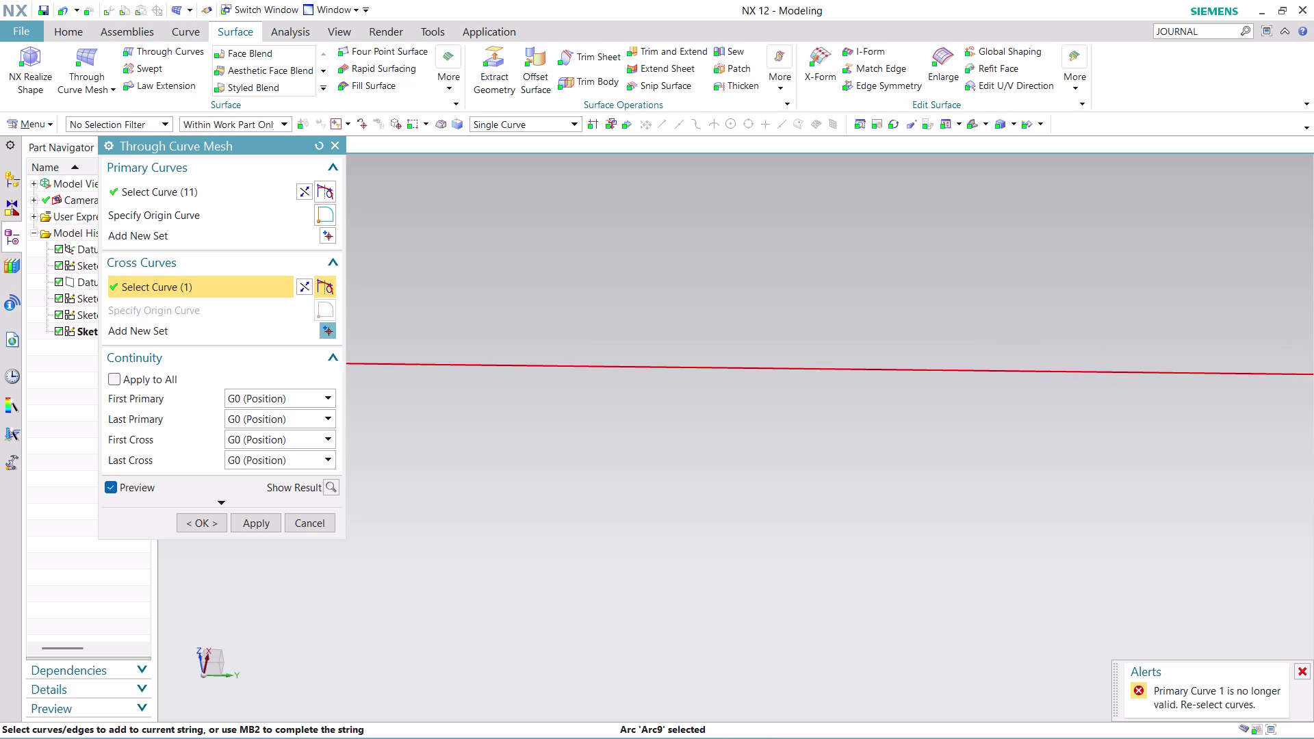
scroll(down, 3)
Orbit and zoom around the curves to examine the invalid primary curve 1.
middle_drag(428, 417, 466, 429)
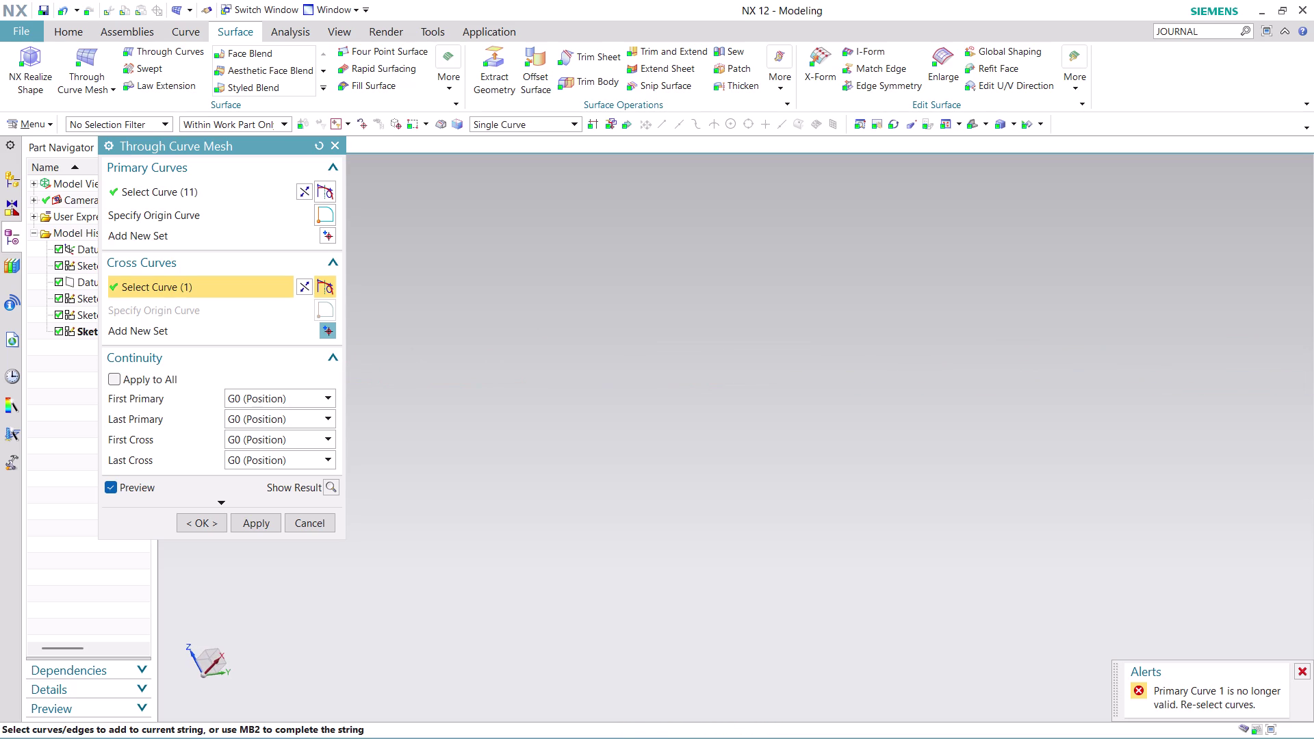
scroll(up, 3)
scroll(down, 3)
scroll(down, 3)
scroll(down, 3)
scroll(down, 3)
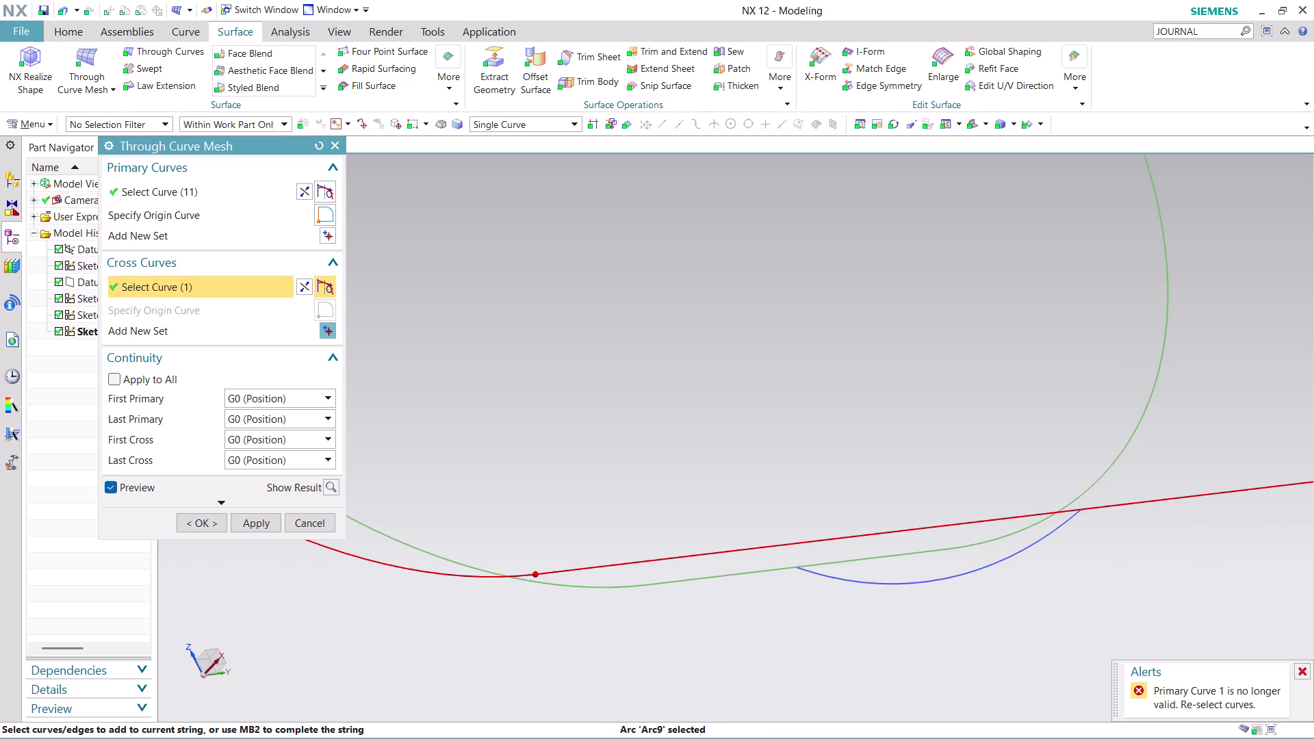
scroll(up, 3)
scroll(up, 3)
scroll(up, 3)
scroll(up, 3)
scroll(up, 3)
scroll(up, 3)
scroll(up, 3)
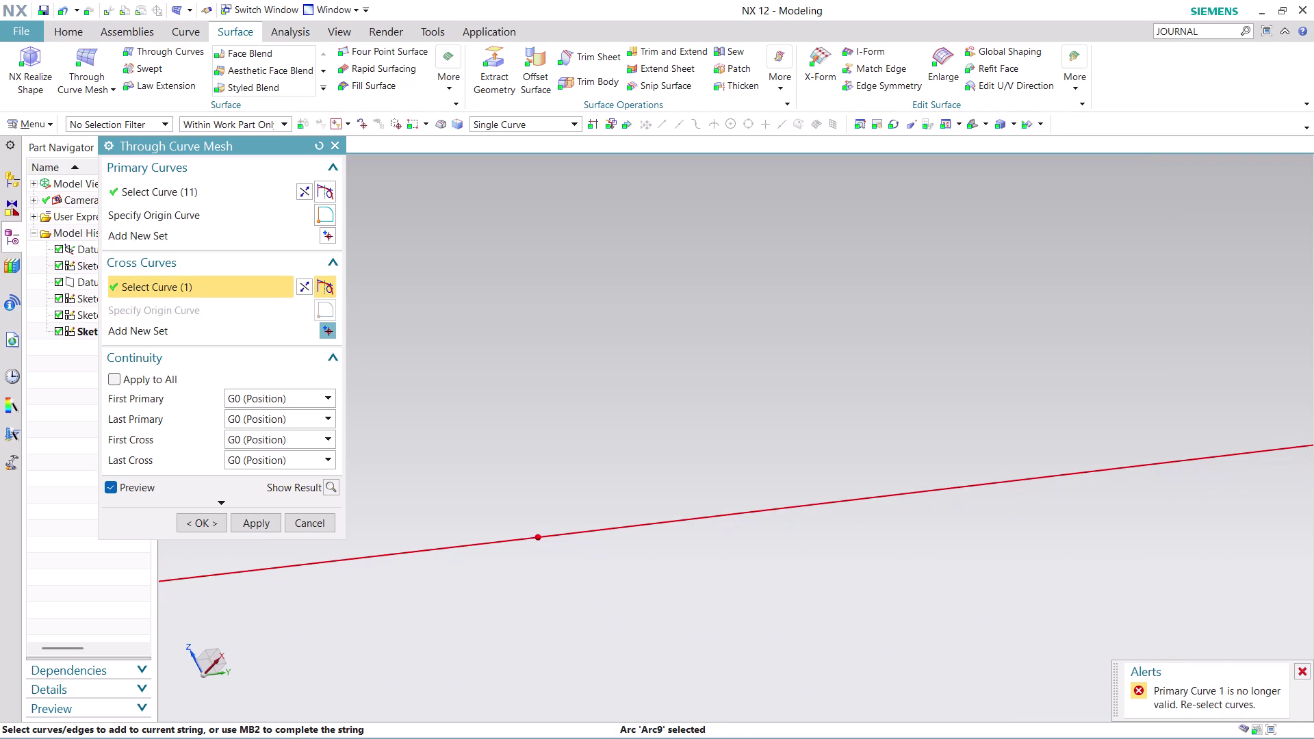
scroll(up, 3)
scroll(up, 3)
scroll(up, 3)
scroll(up, 3)
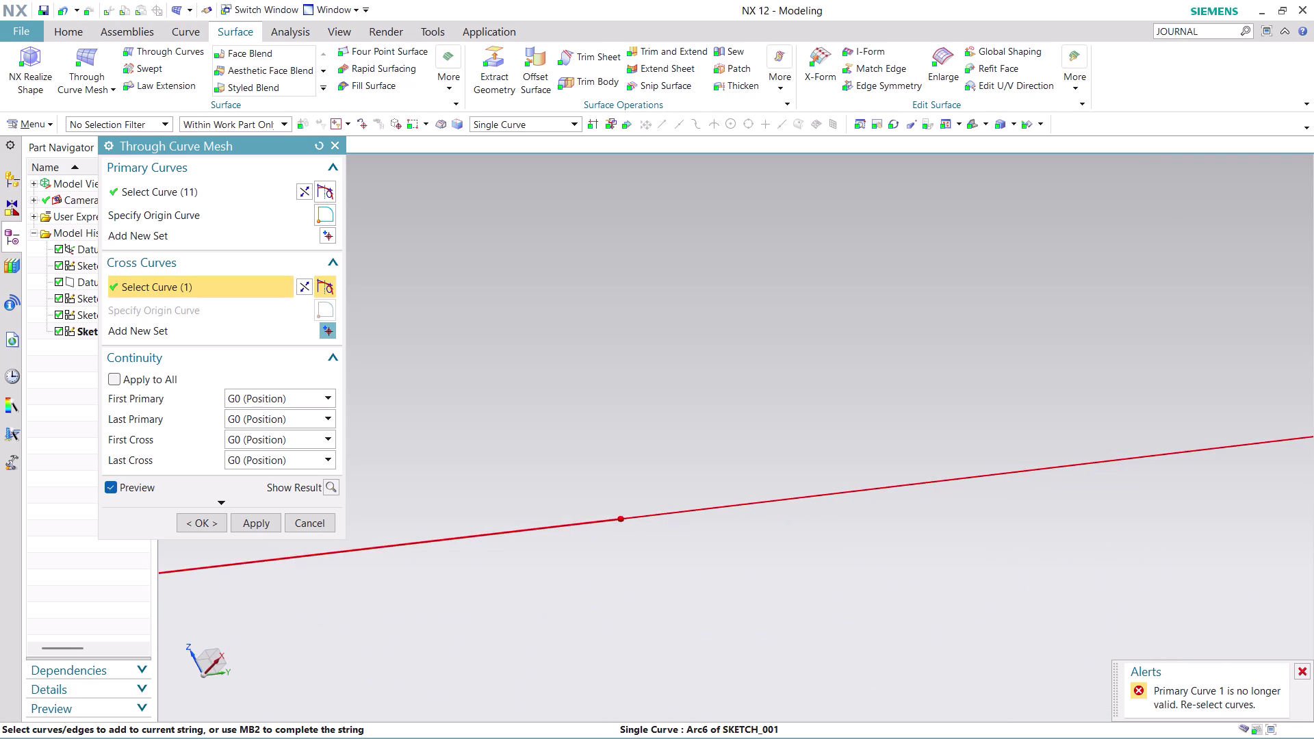
scroll(up, 3)
scroll(up, 3)
scroll(up, 3)
scroll(down, 3)
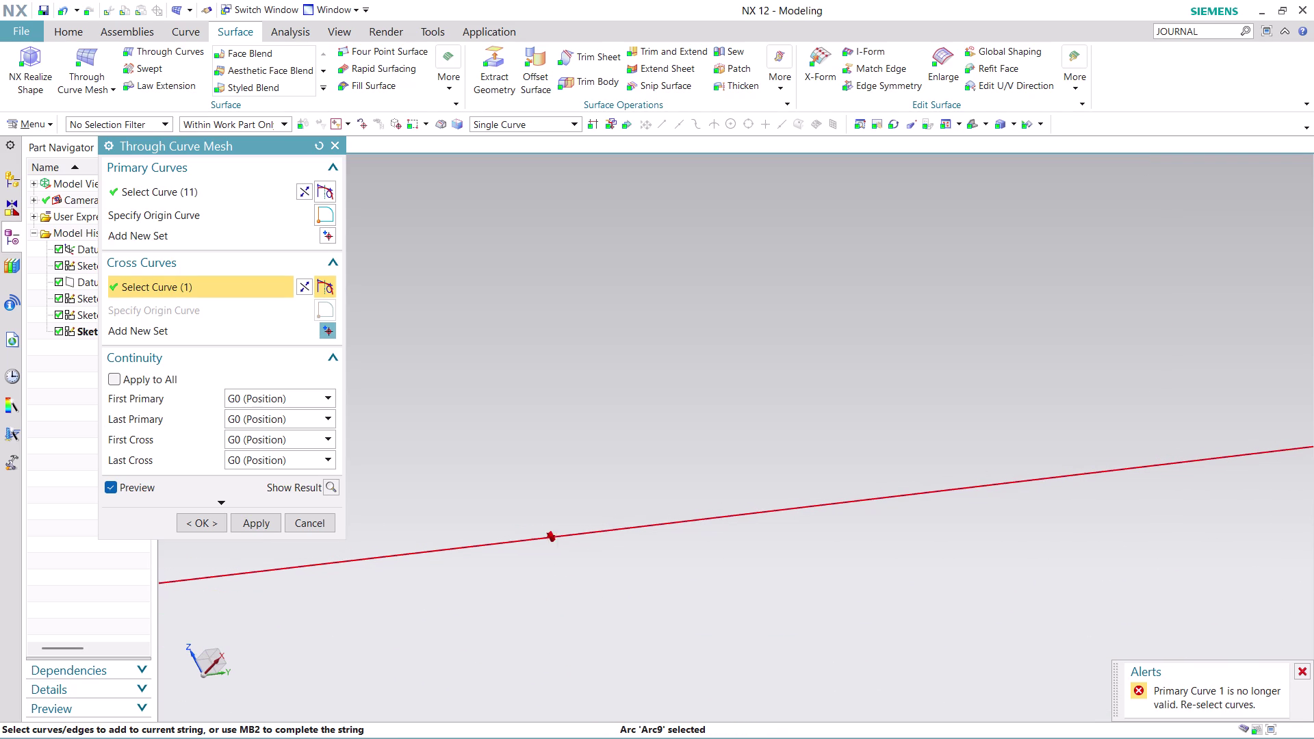
scroll(down, 3)
scroll(up, 3)
scroll(up, 3)
scroll(down, 3)
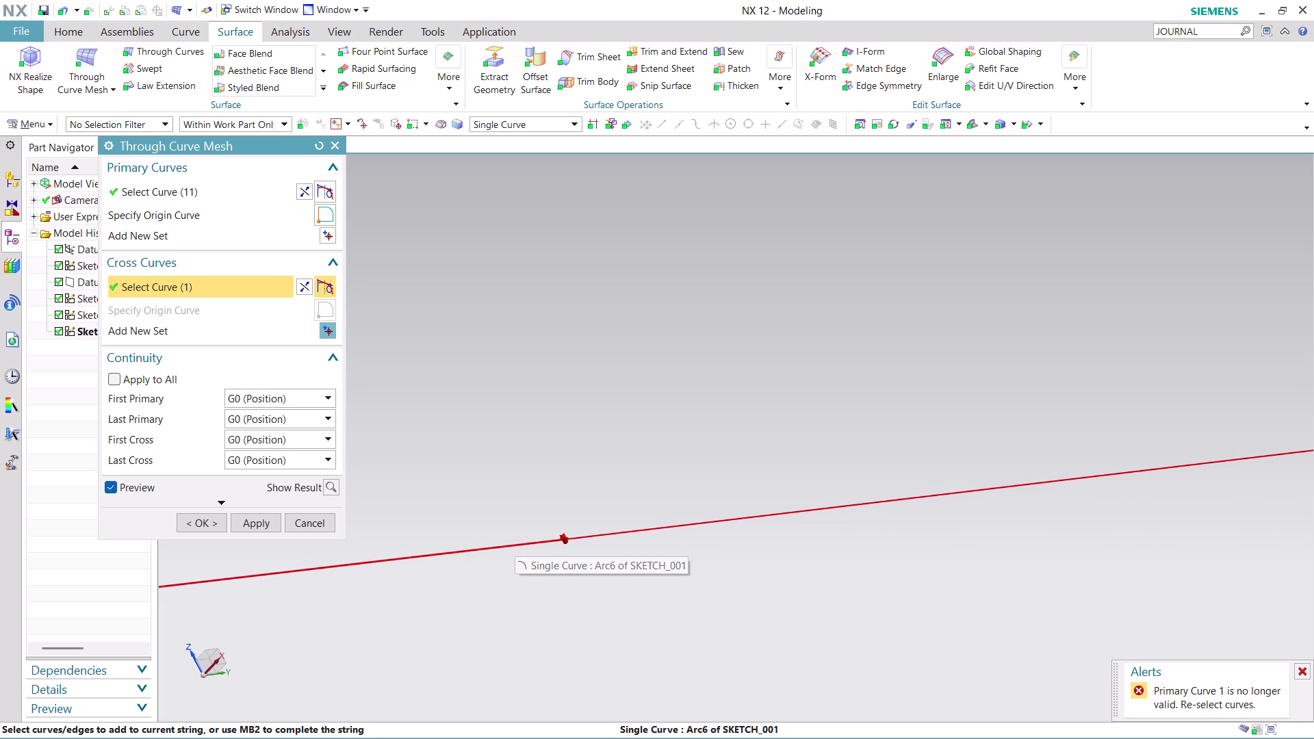
scroll(down, 3)
scroll(up, 3)
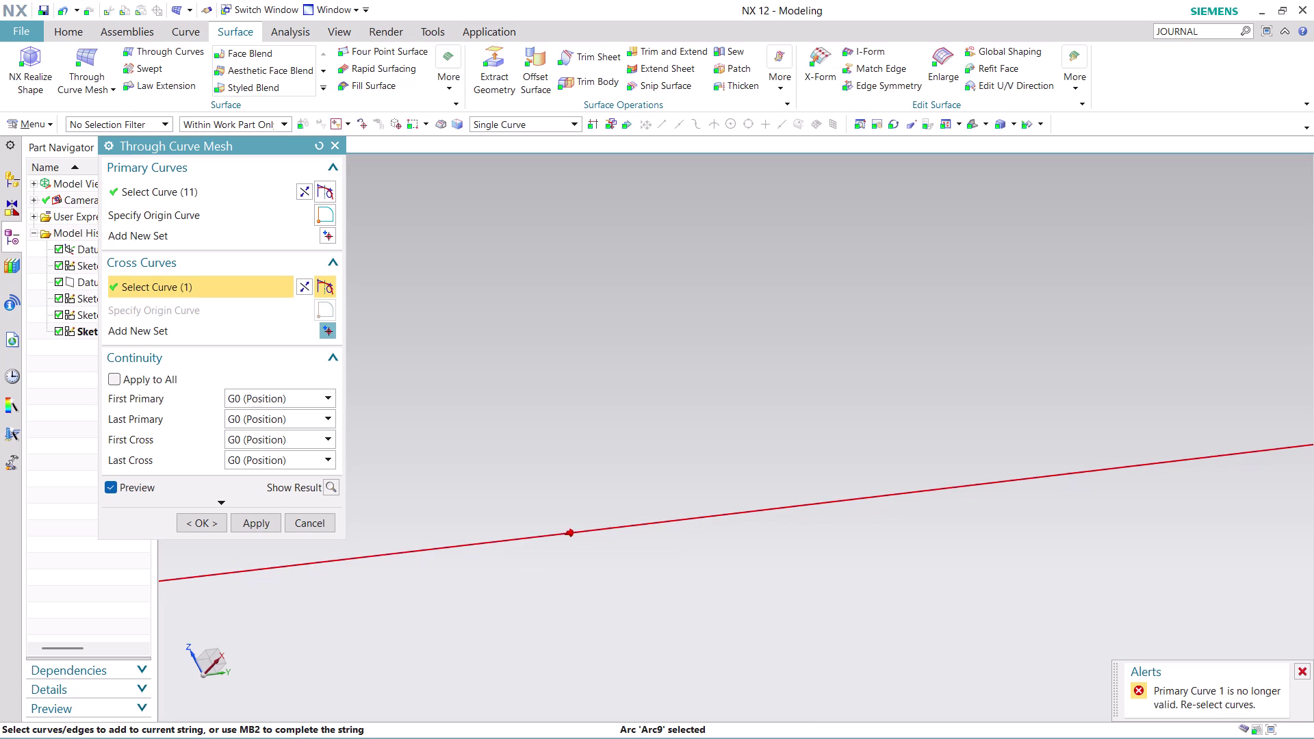
scroll(up, 3)
scroll(up, 3)
scroll(down, 3)
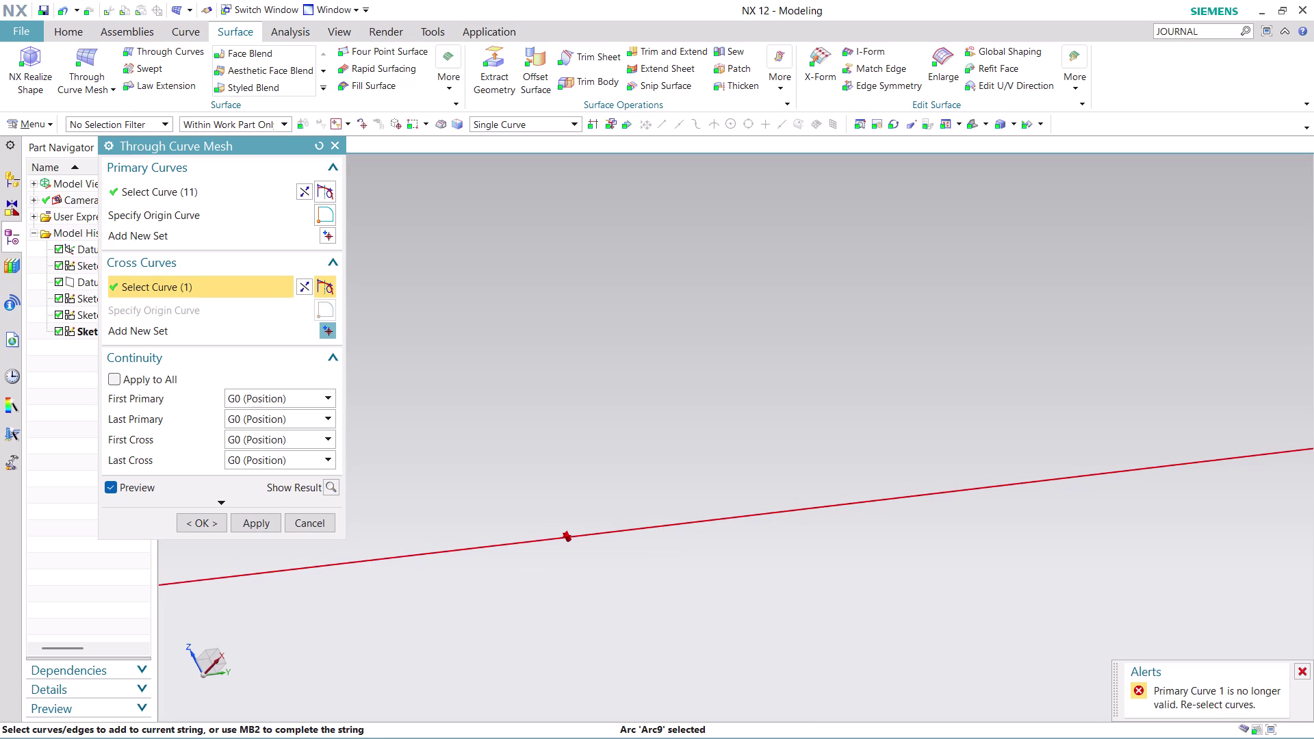
Relocate the curves, orbit toward a top-down view, and click in the mesh dialog.
middle_drag(566, 565, 568, 574)
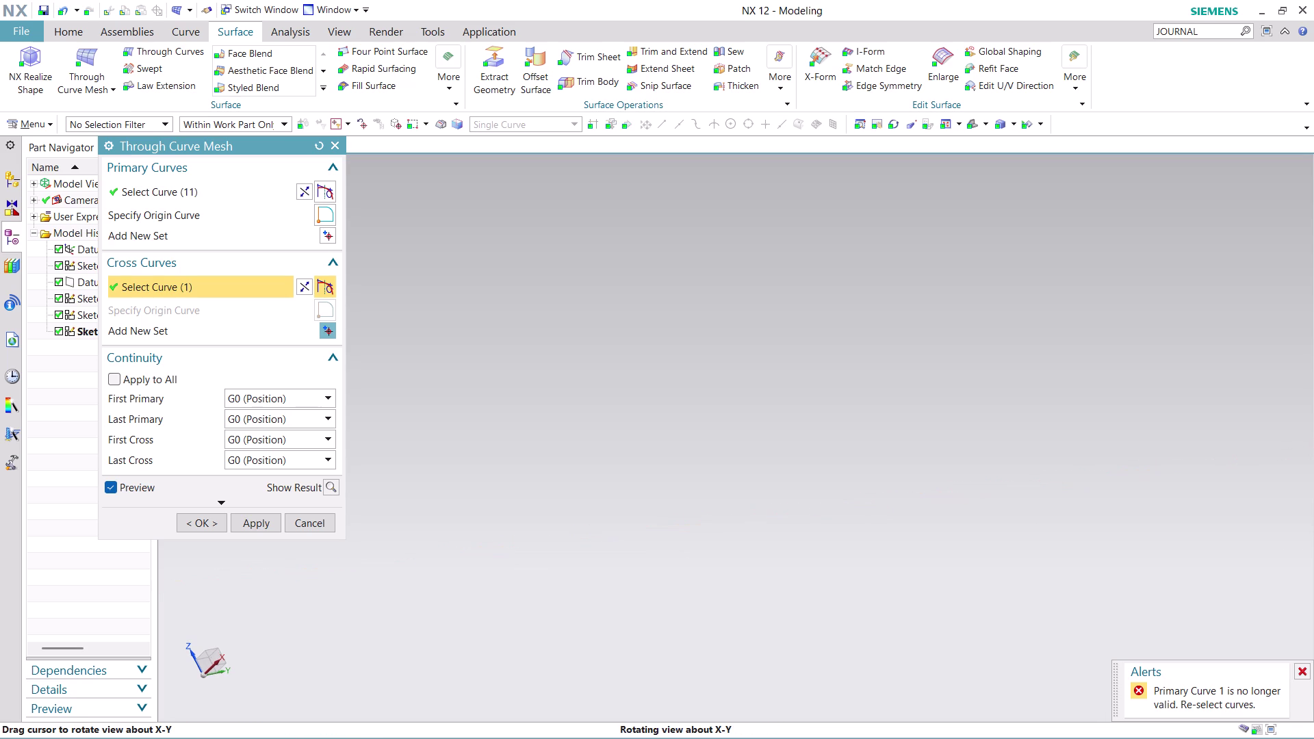
middle_drag(568, 574, 575, 541)
scroll(down, 3)
scroll(down, 3)
scroll(down, 3)
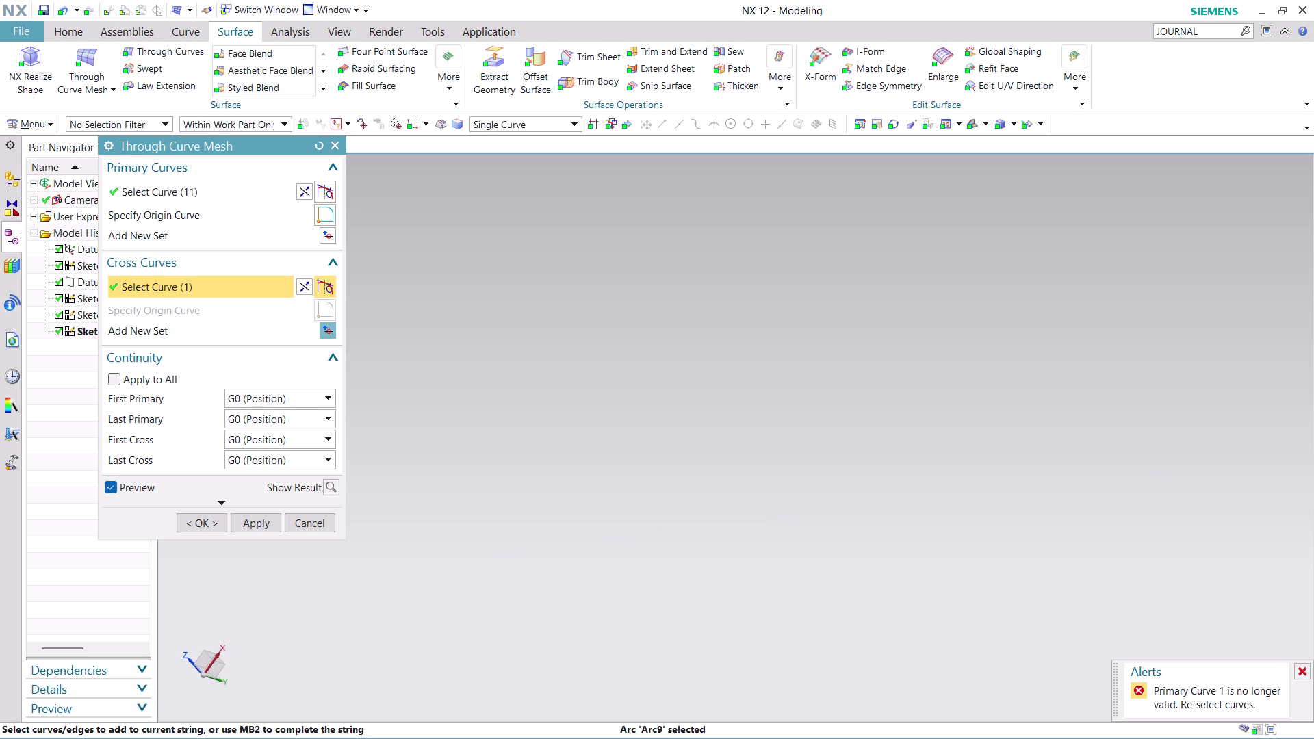
scroll(down, 3)
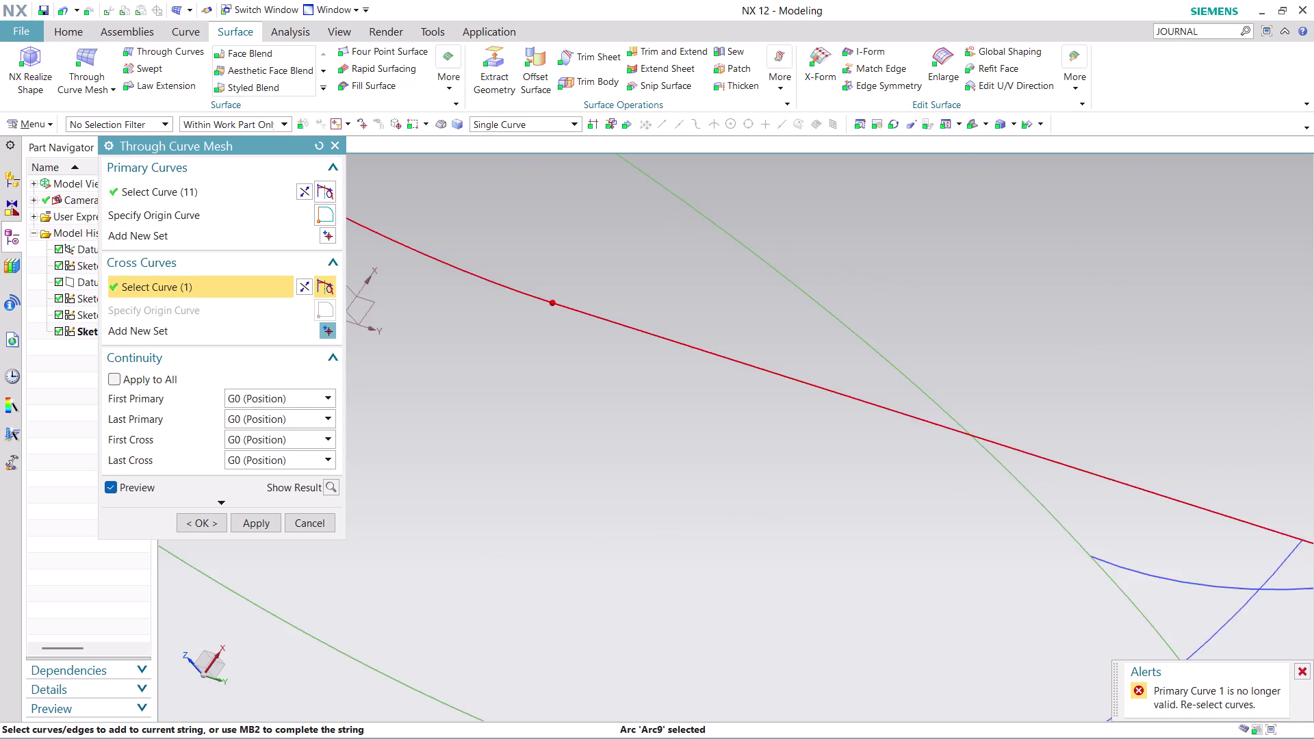
scroll(down, 3)
scroll(up, 3)
scroll(up, 3)
scroll(up, 3)
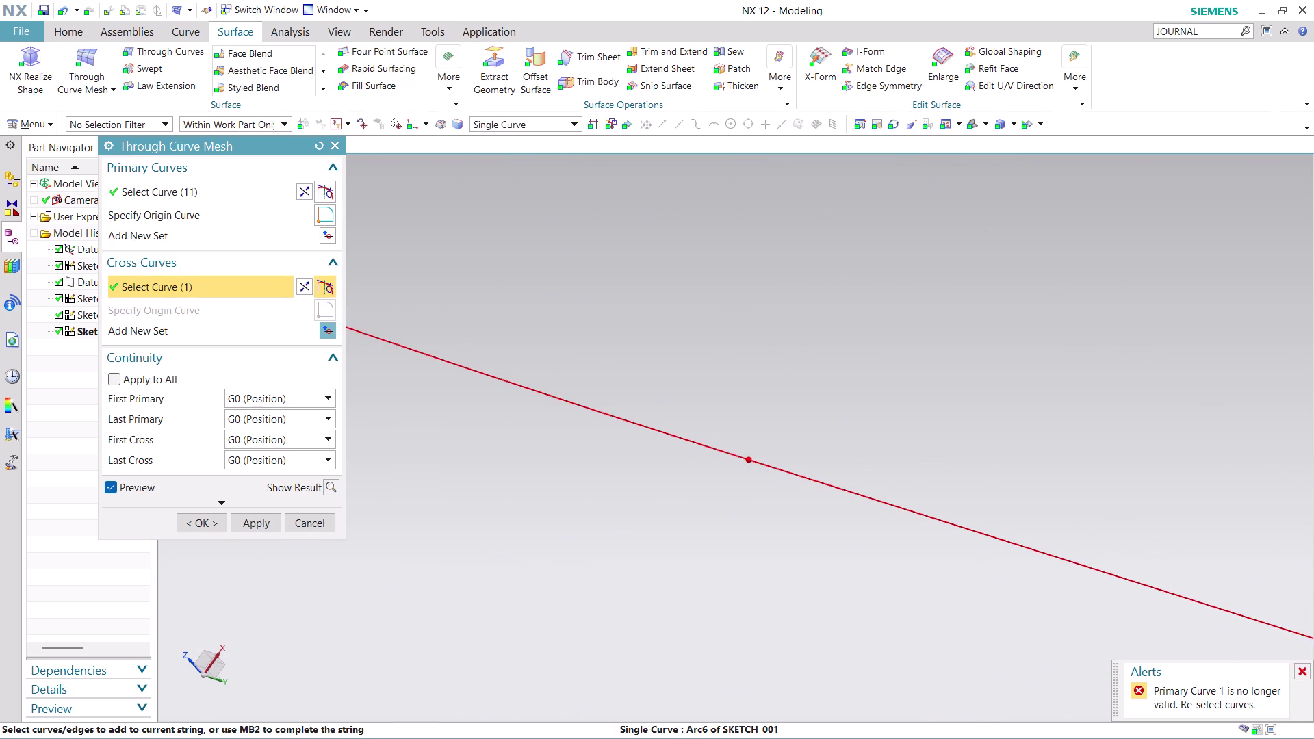
scroll(up, 3)
scroll(up, 3)
scroll(up, 3)
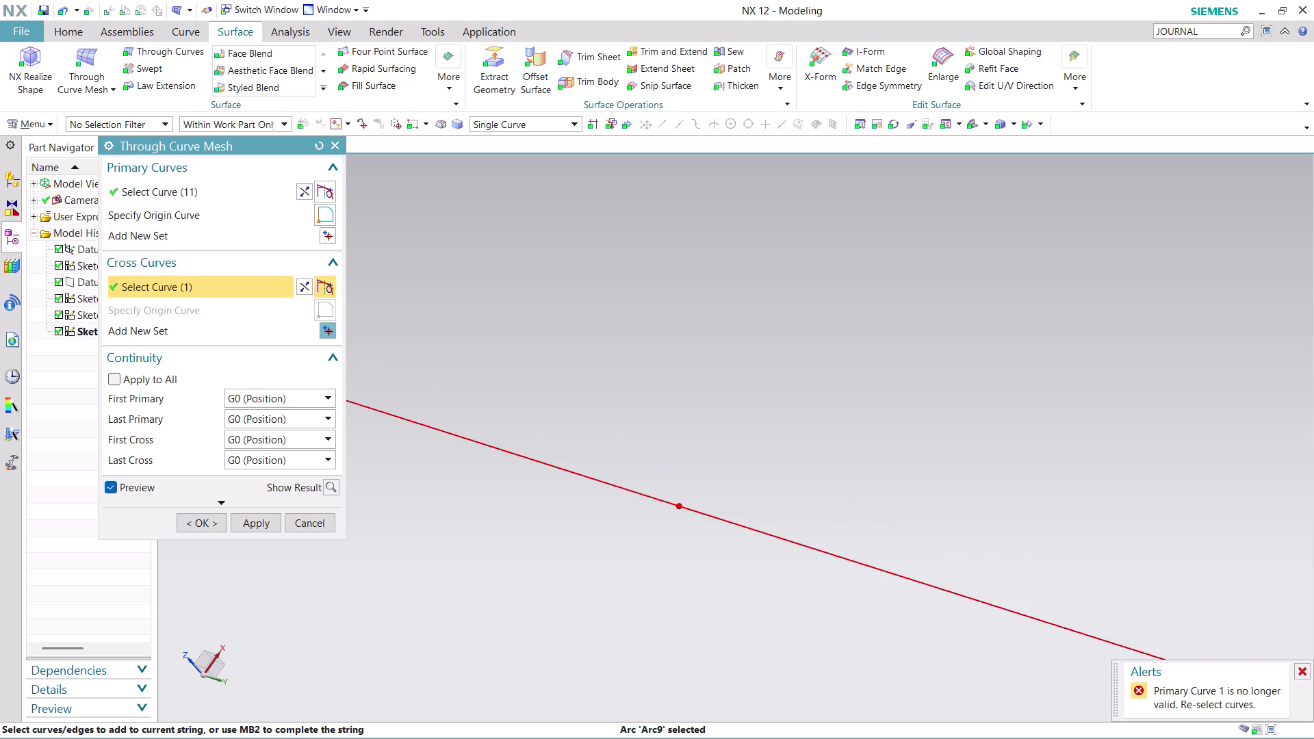
scroll(up, 3)
scroll(up, 3)
scroll(up, 3)
scroll(up, 3)
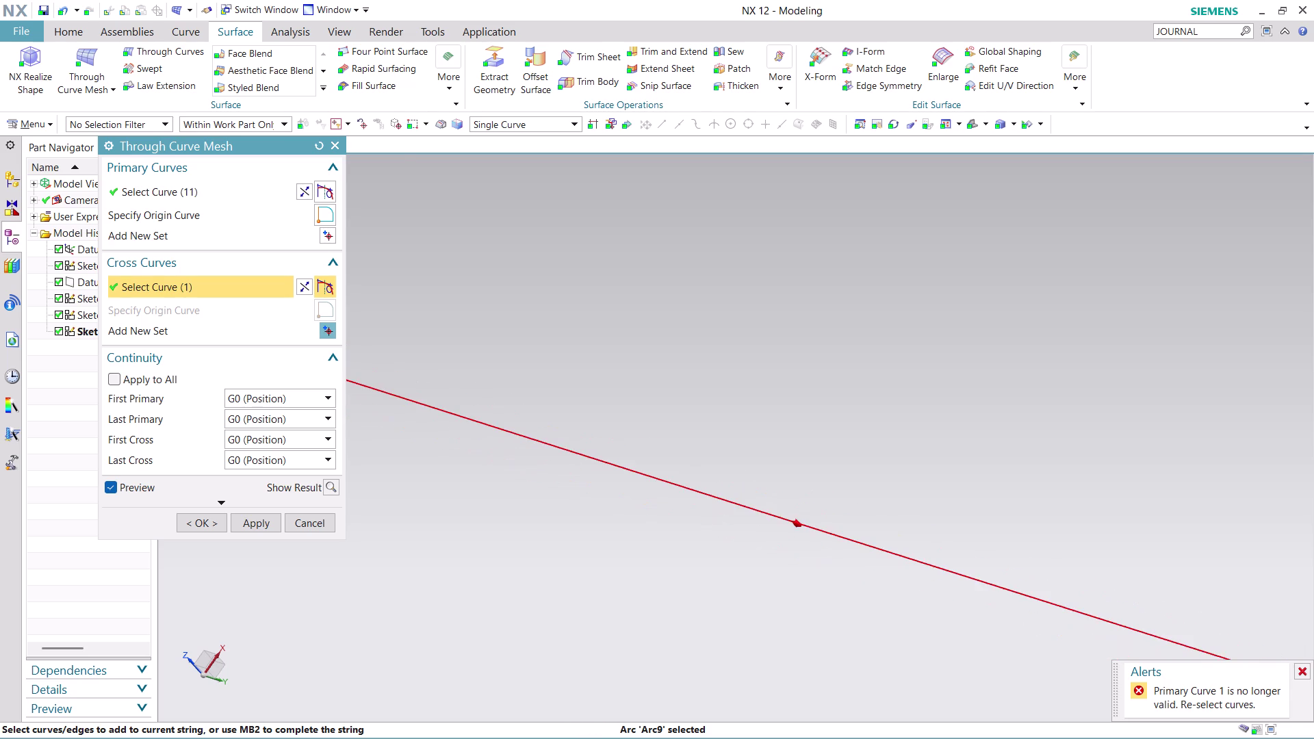
scroll(up, 3)
scroll(down, 3)
scroll(up, 3)
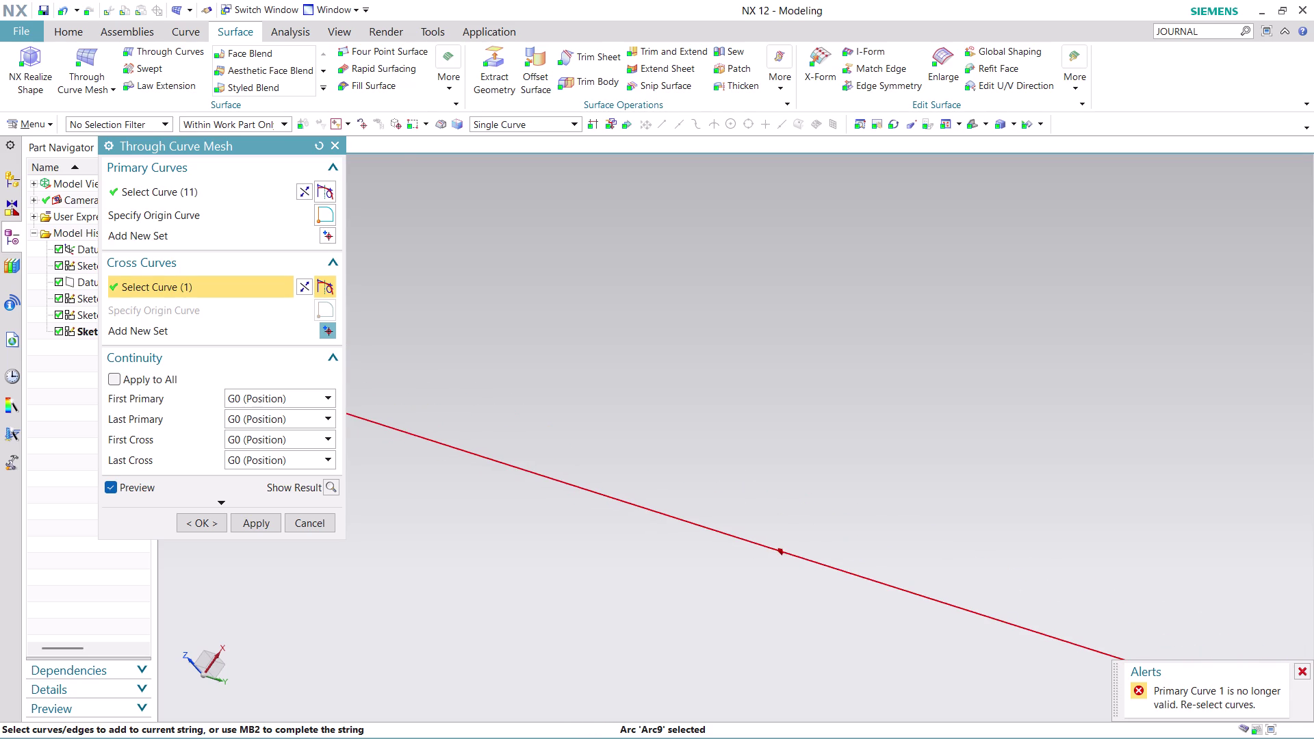
scroll(up, 3)
scroll(down, 3)
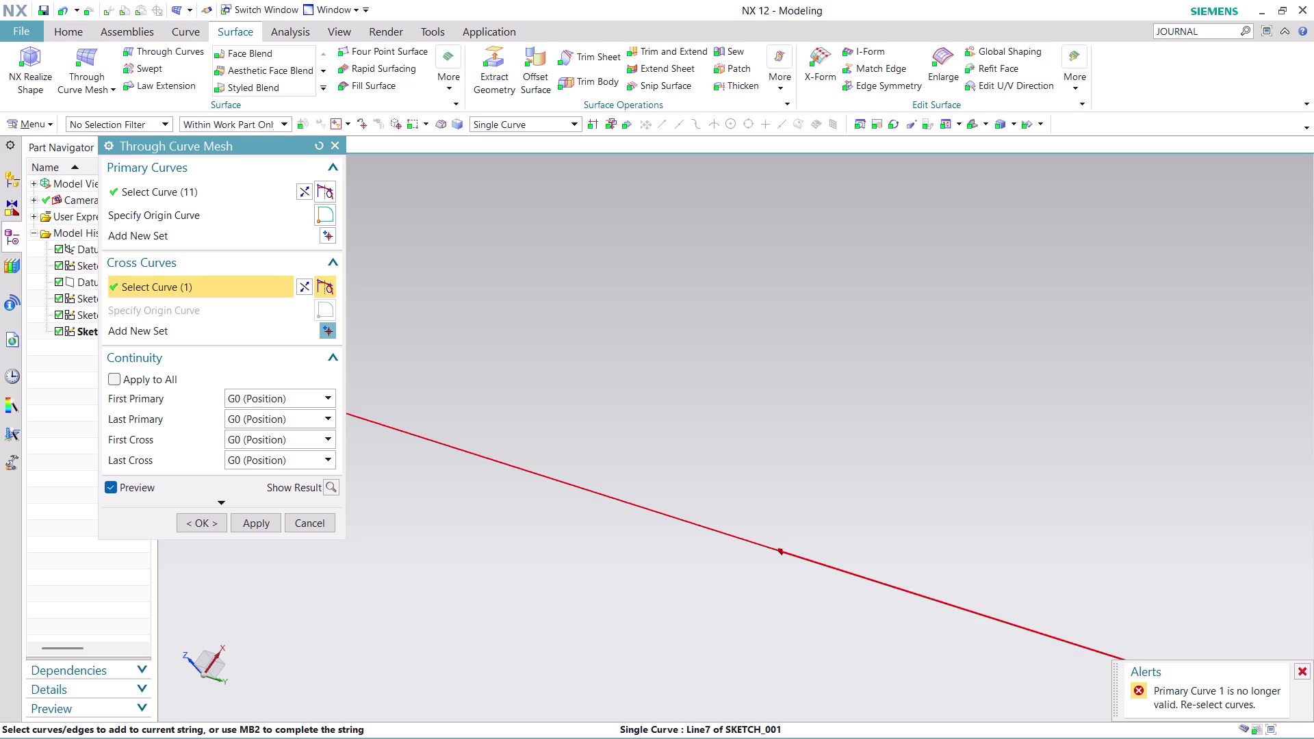
scroll(up, 3)
scroll(down, 3)
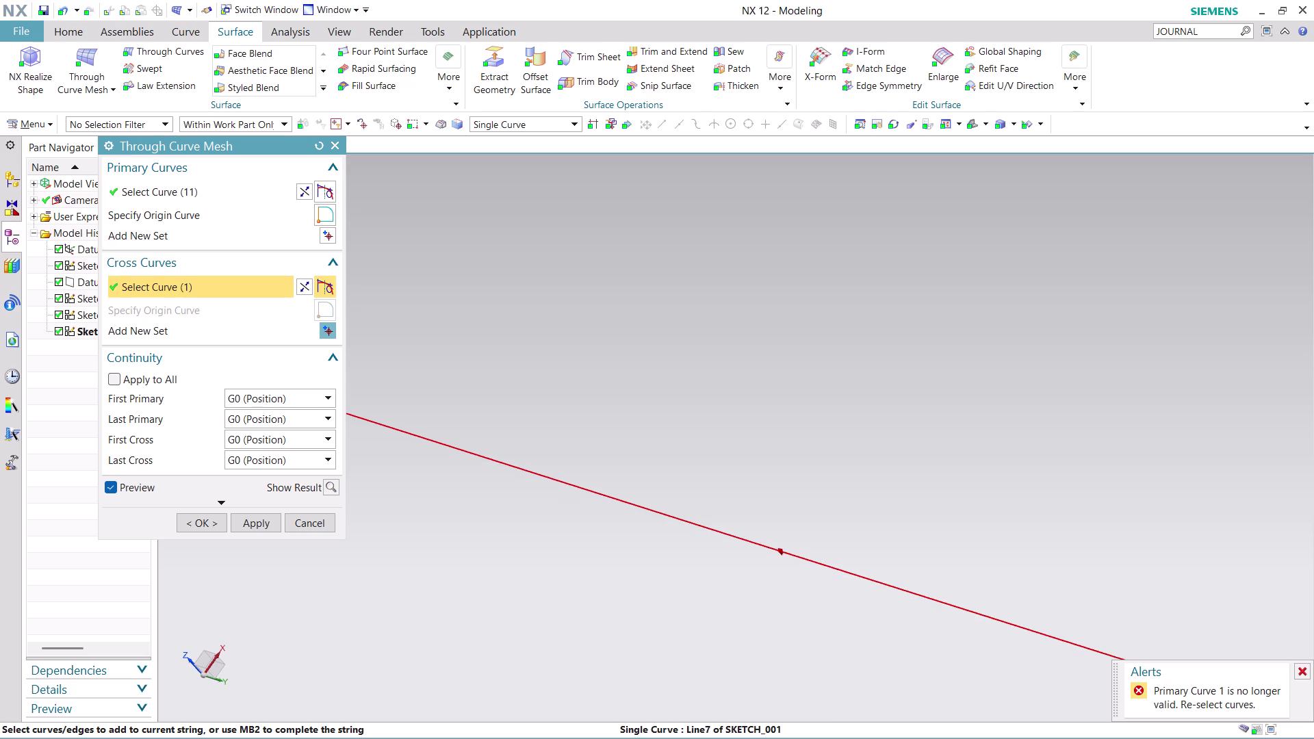
scroll(down, 3)
scroll(down, 3)
scroll(down, 3)
scroll(down, 3)
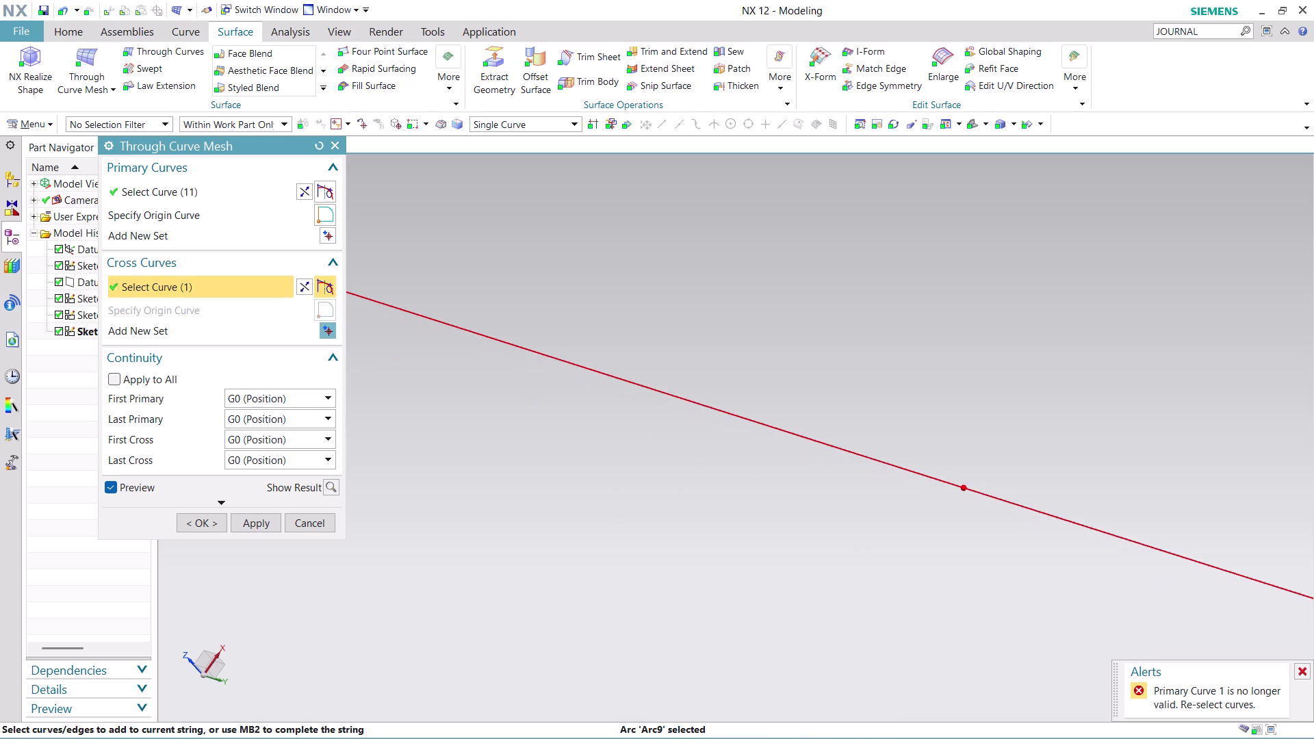
scroll(down, 3)
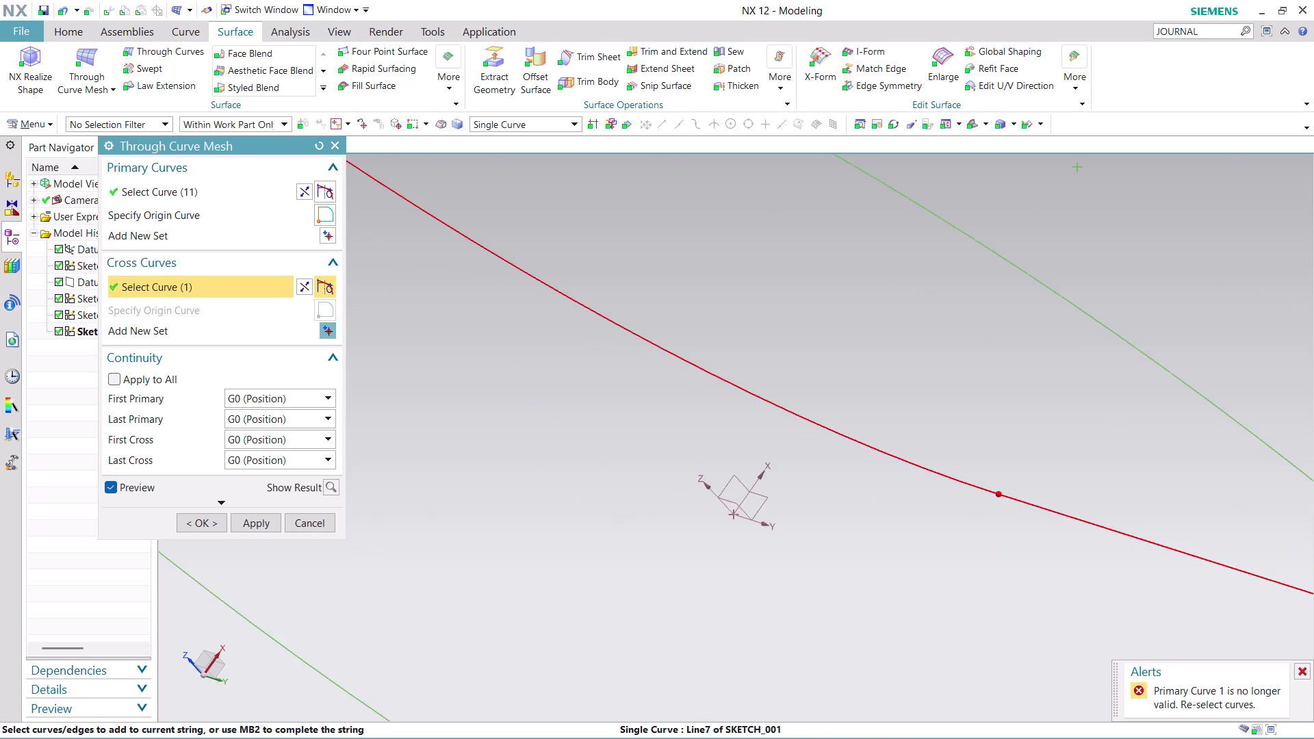
scroll(down, 3)
scroll(up, 3)
middle_drag(1149, 433, 1137, 425)
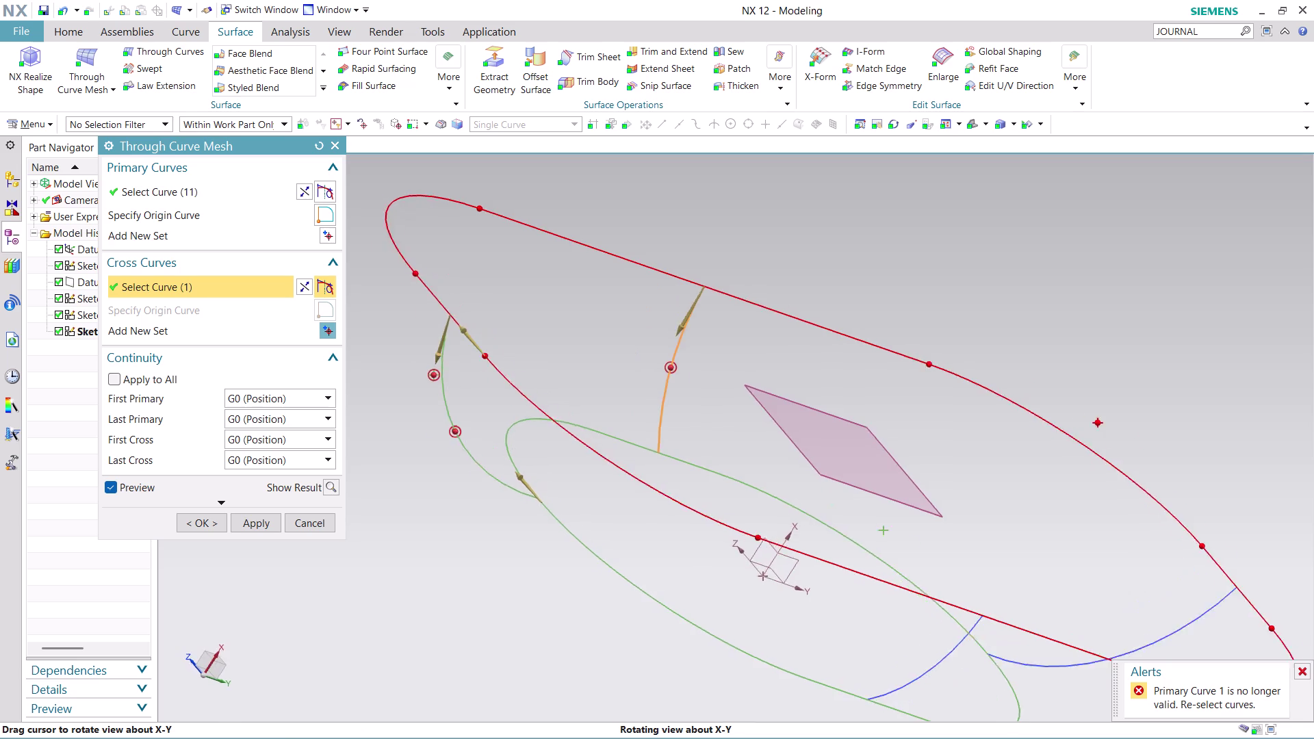
middle_drag(1137, 425, 1089, 443)
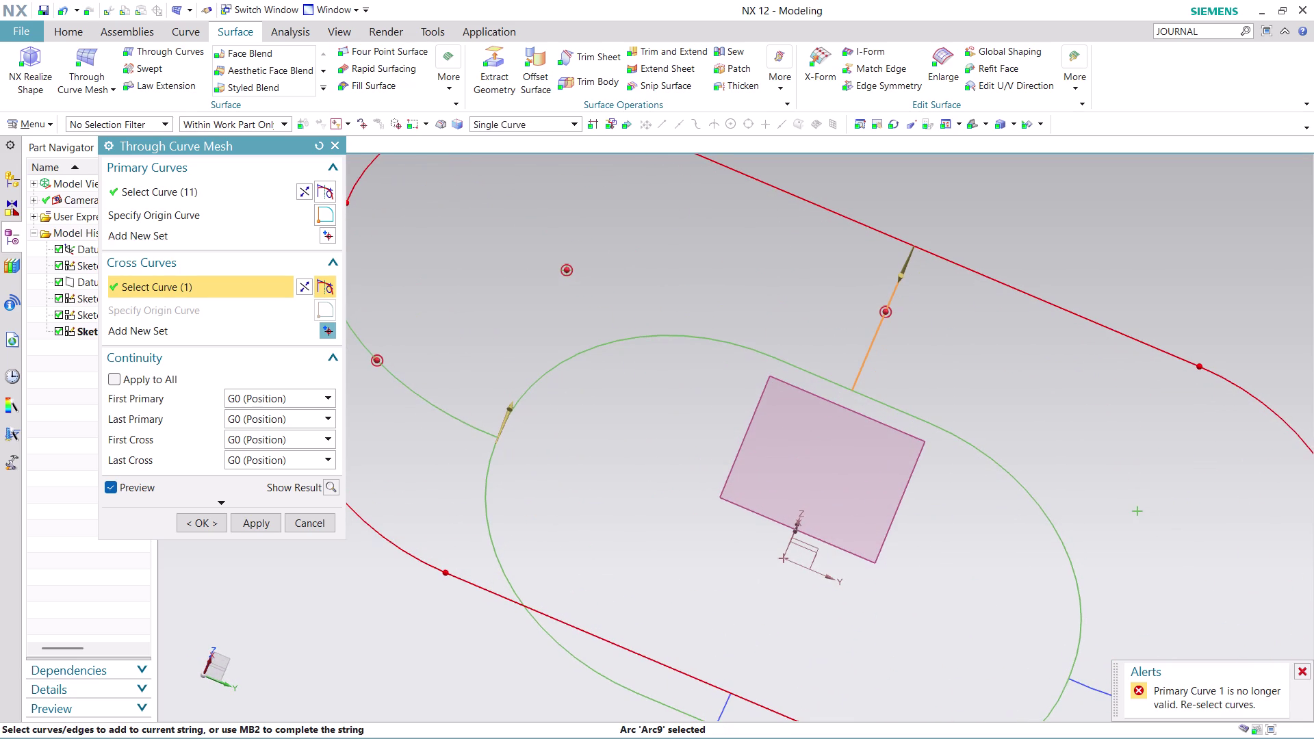
click(209, 522)
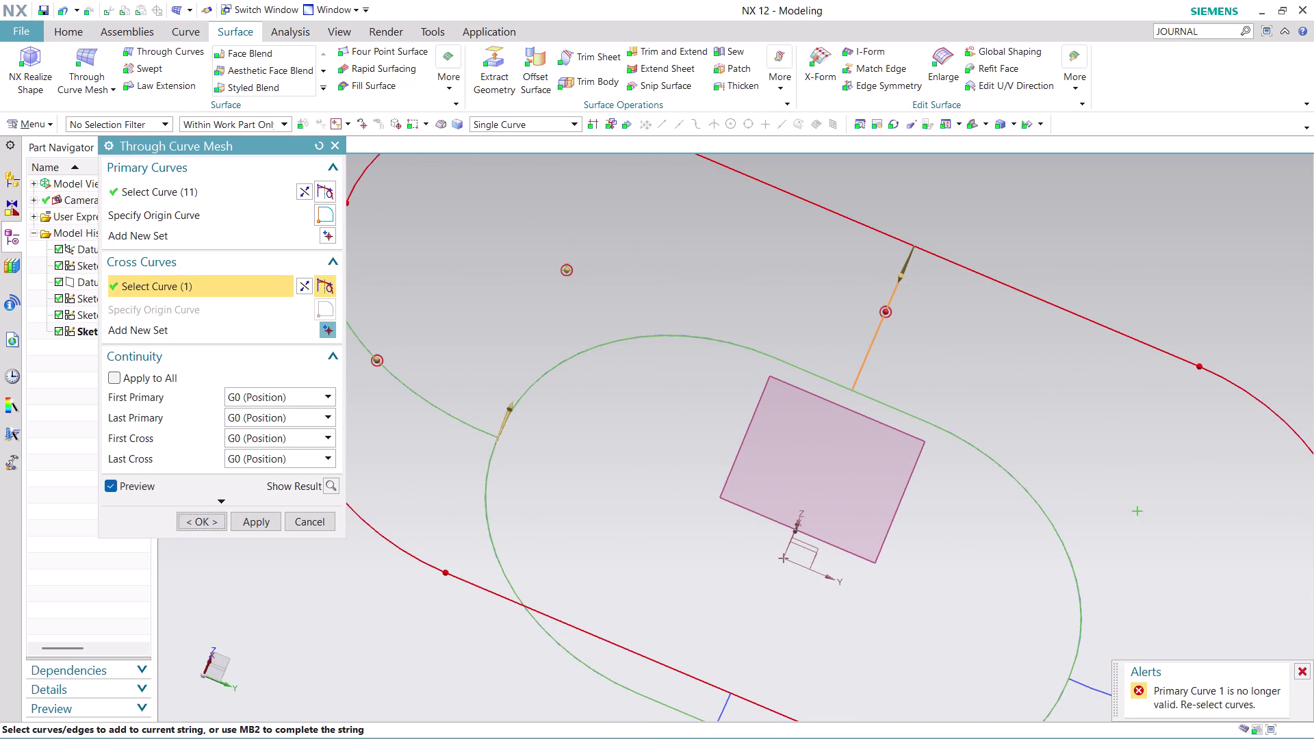
Attempt the mesh surface, then cancel the failed Through Curve Mesh.
click(205, 525)
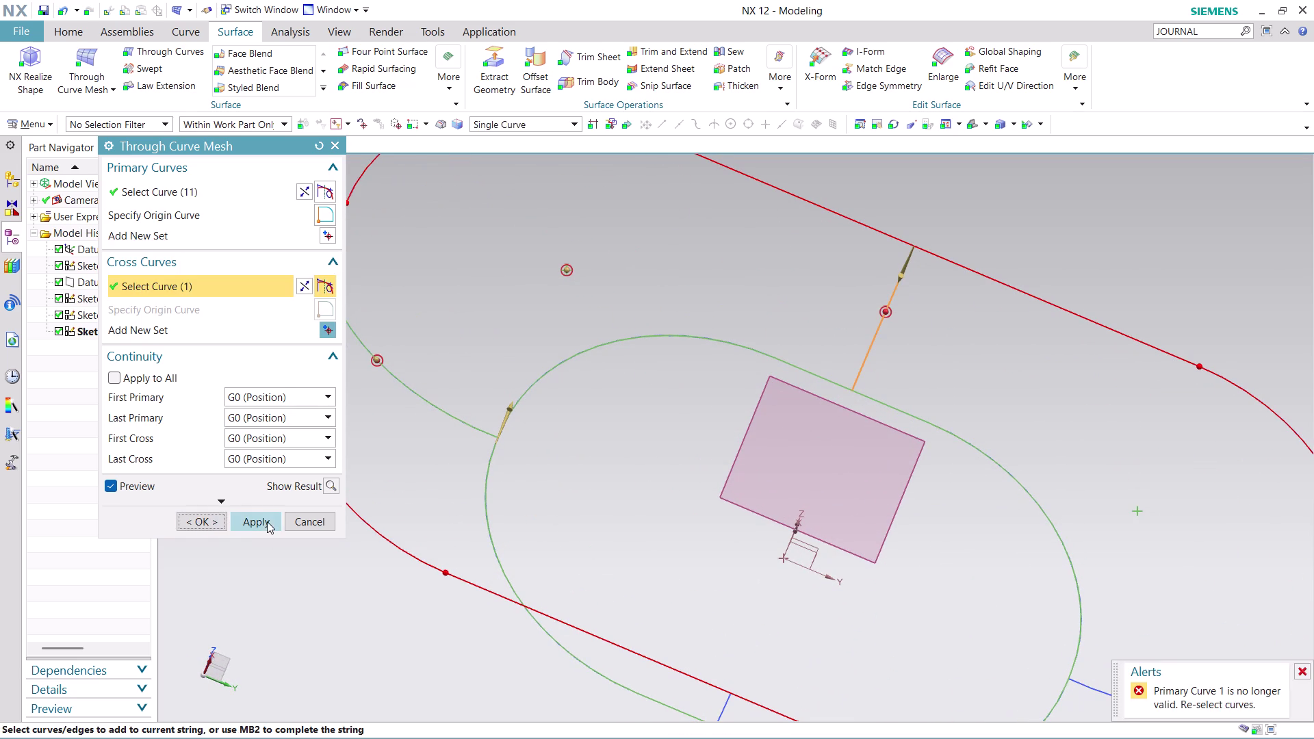
click(265, 524)
click(305, 526)
scroll(down, 3)
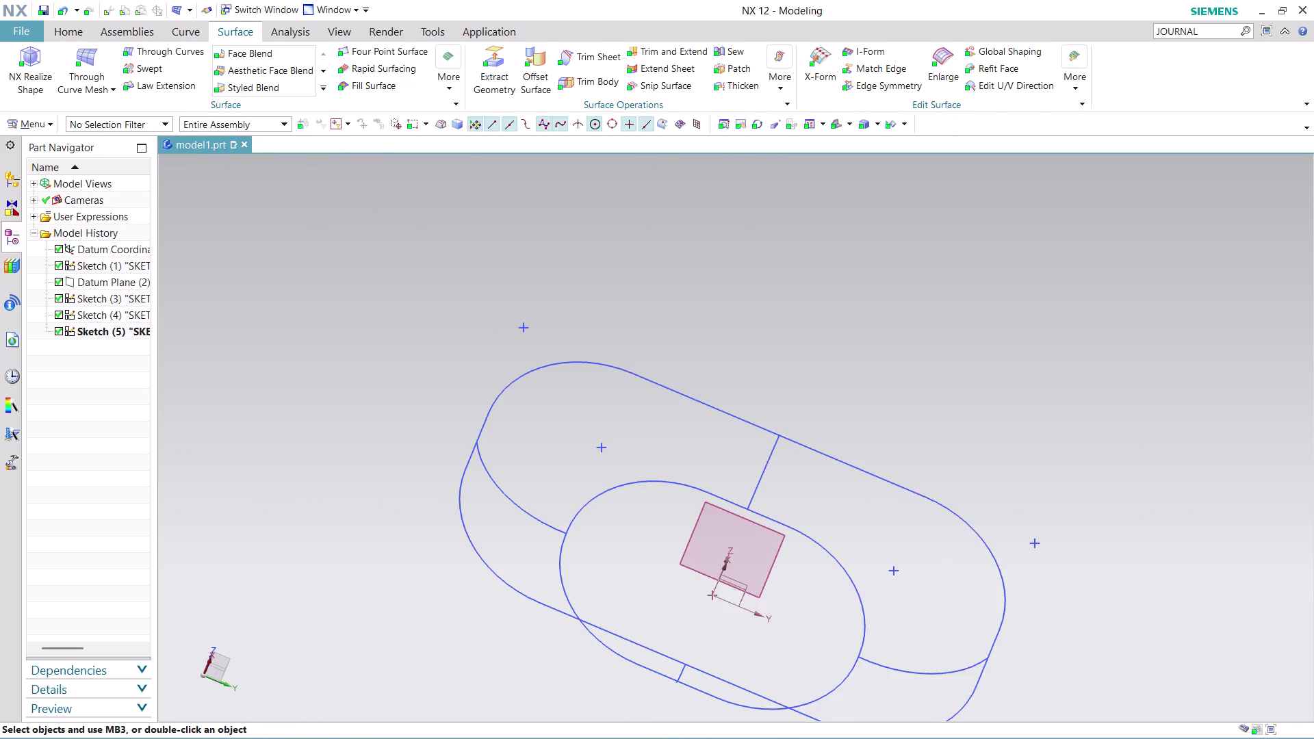
Undo the sketches and datum plane so only the datum coordinate system remains.
key(ctrl+z)
key(ctrl+z)
key(ctrl+z)
key(ctrl+z)
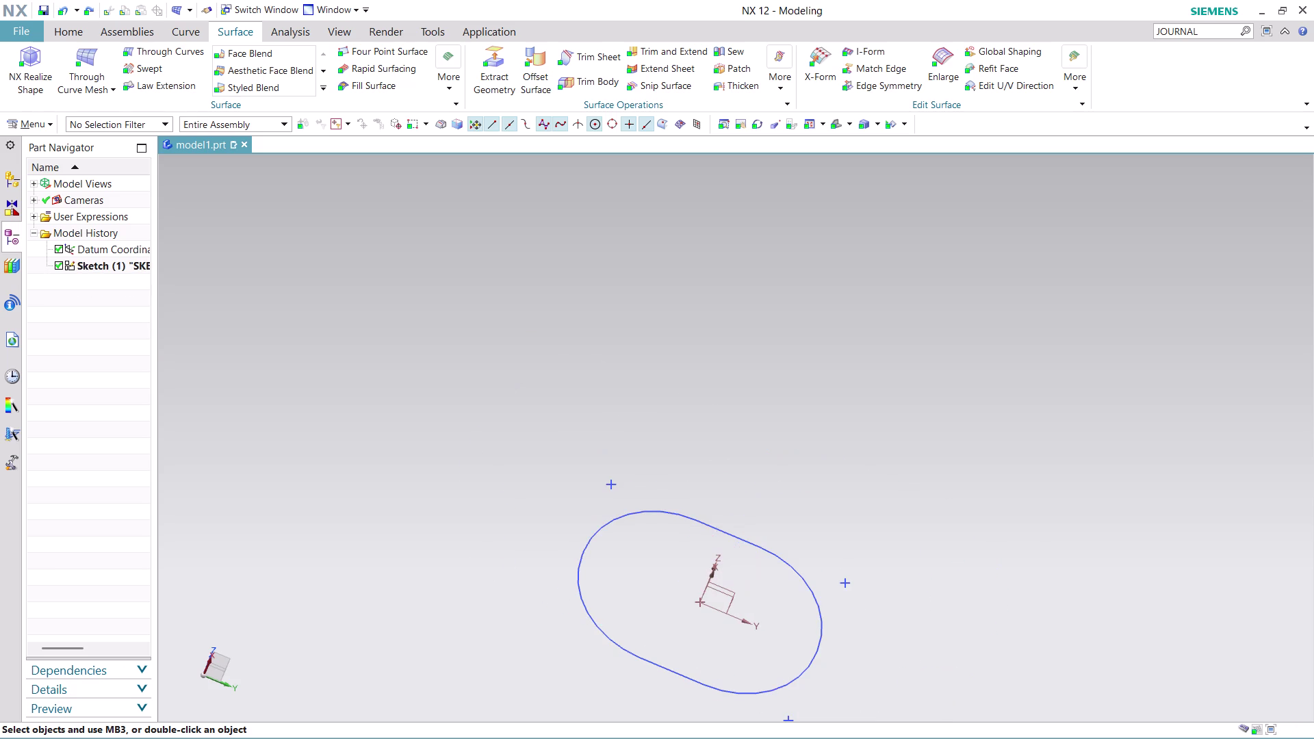
key(ctrl+z)
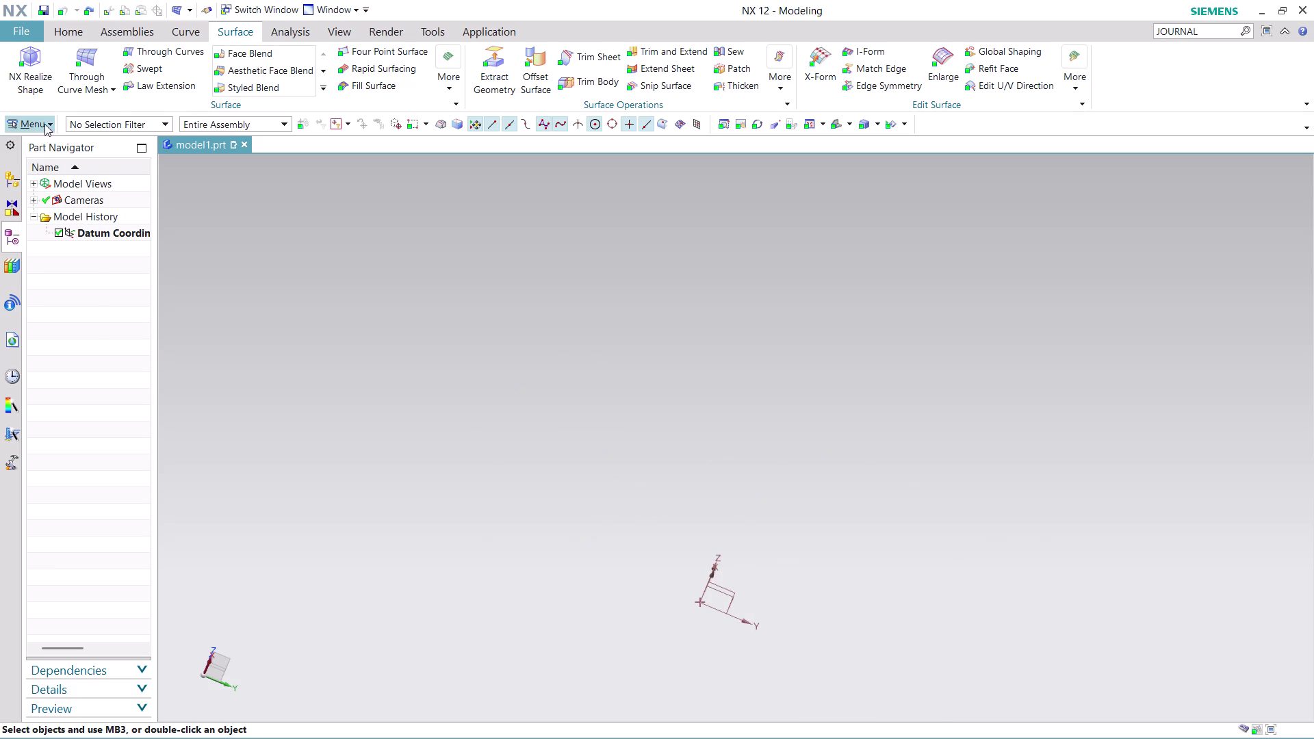
click(45, 124)
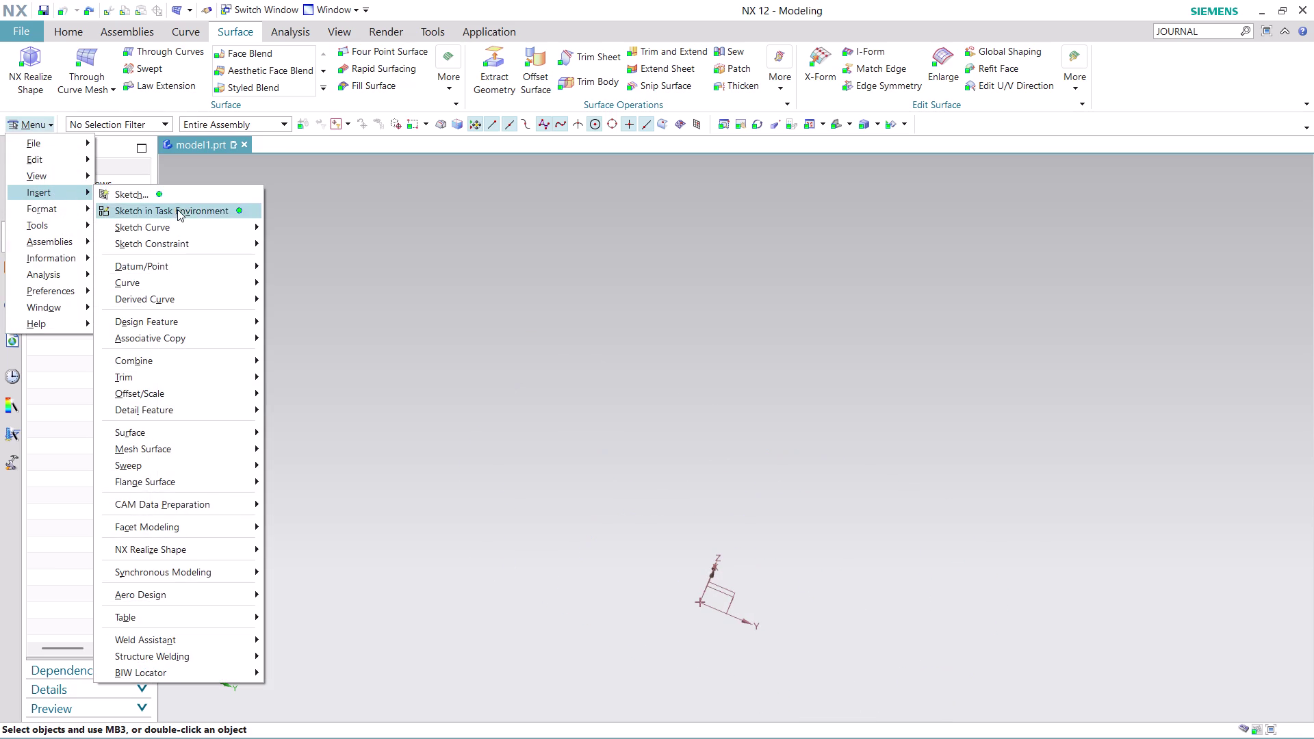
Sketch a circle centred on the origin on the default plane and finish the sketch.
click(178, 210)
click(262, 339)
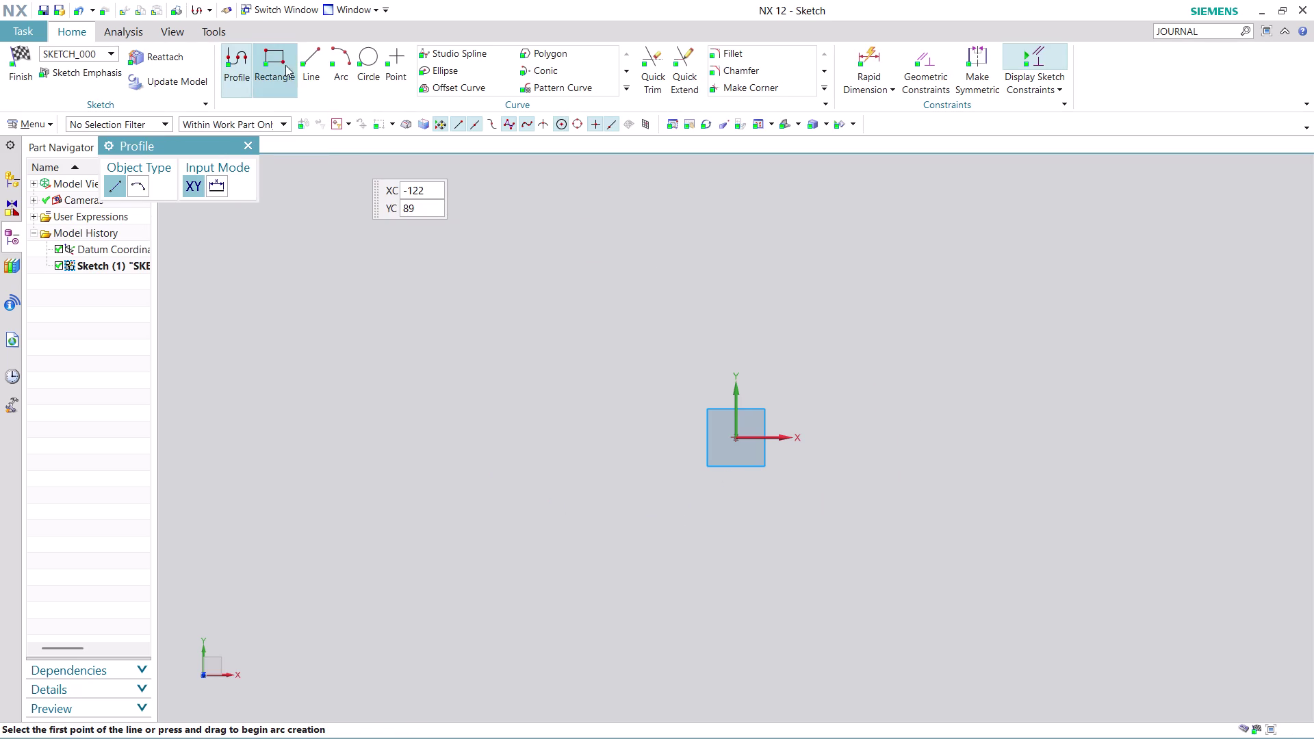
click(278, 55)
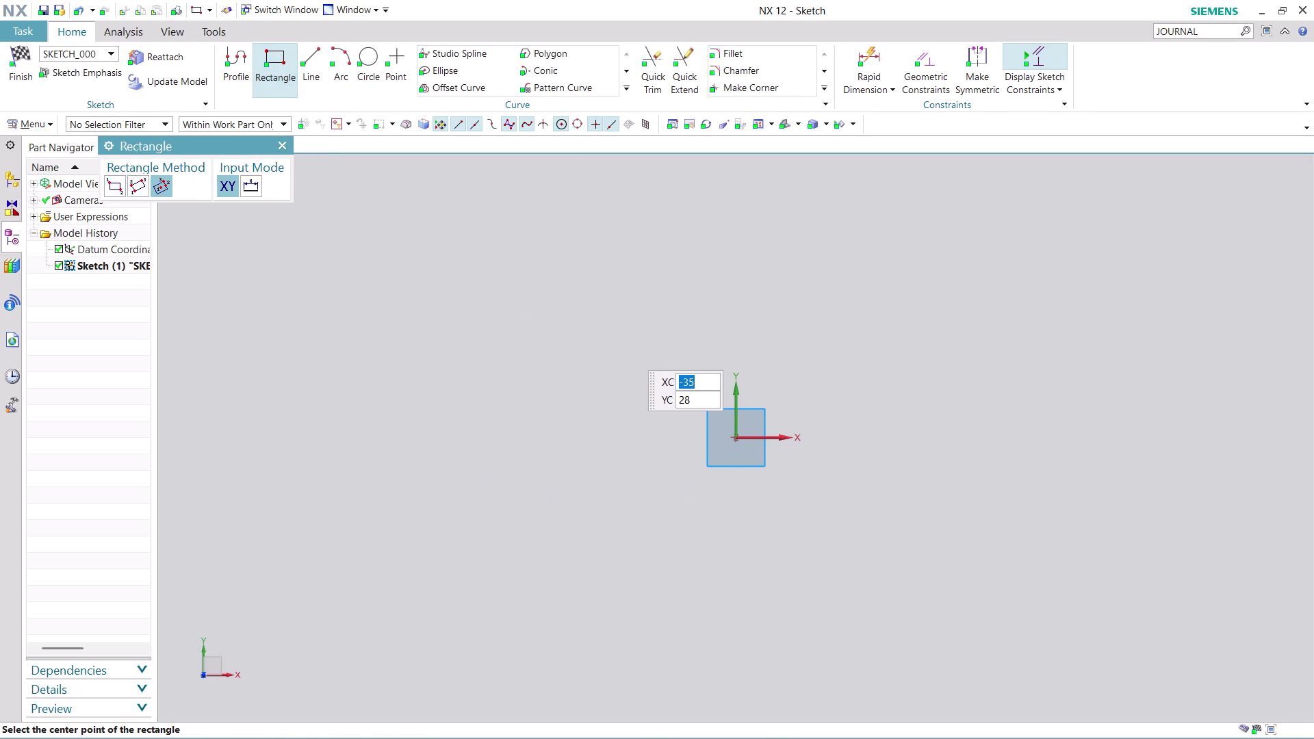
click(366, 56)
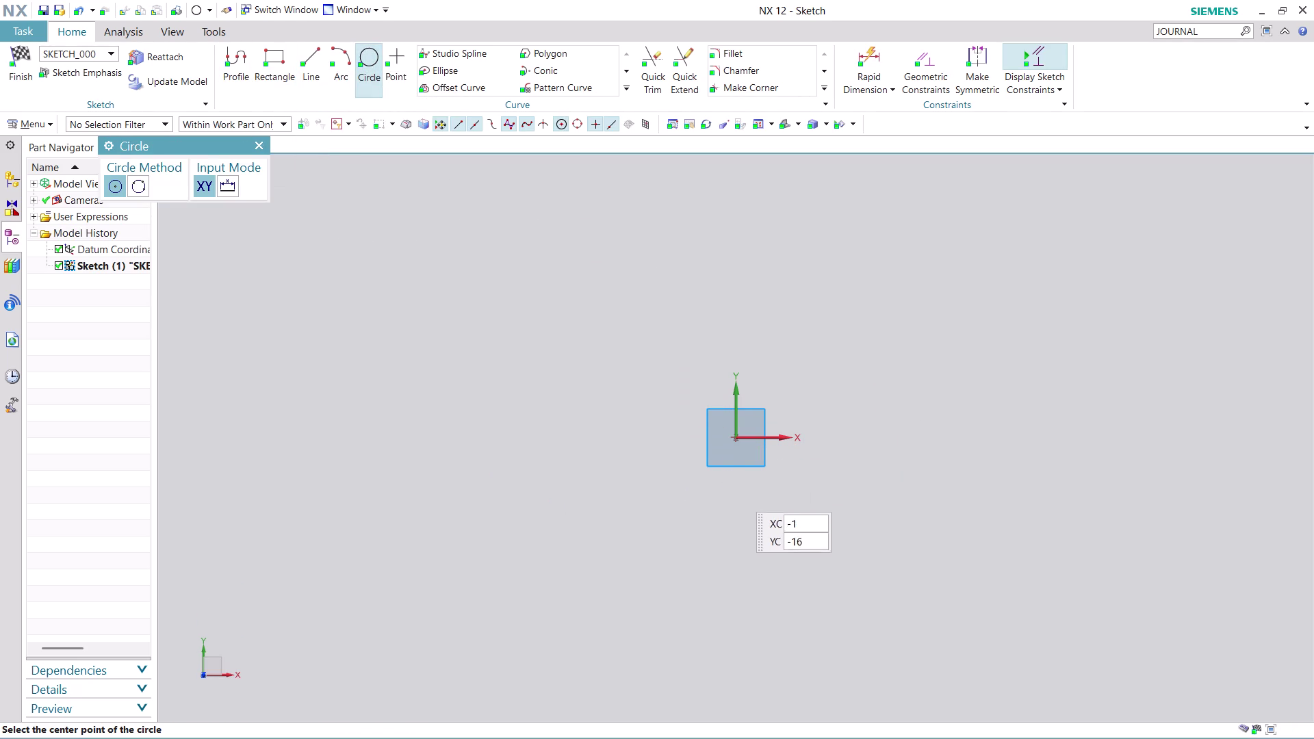
click(738, 437)
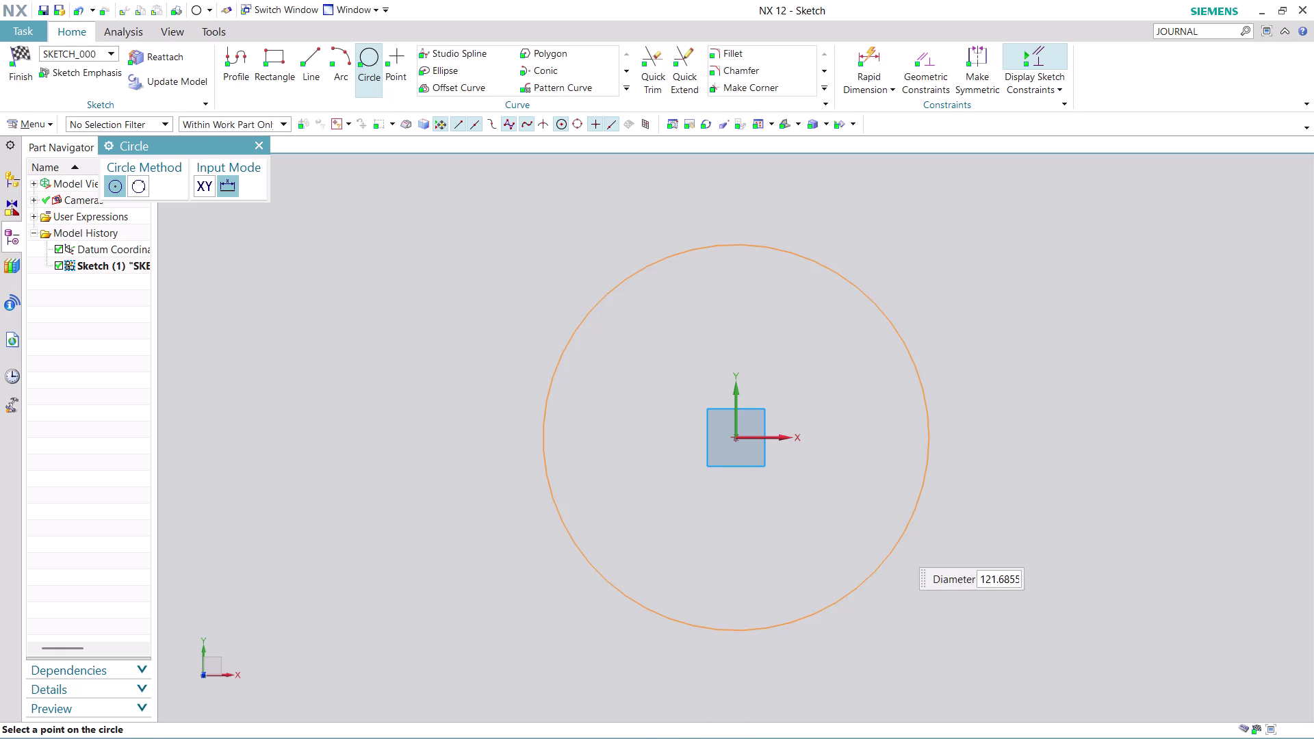
click(896, 544)
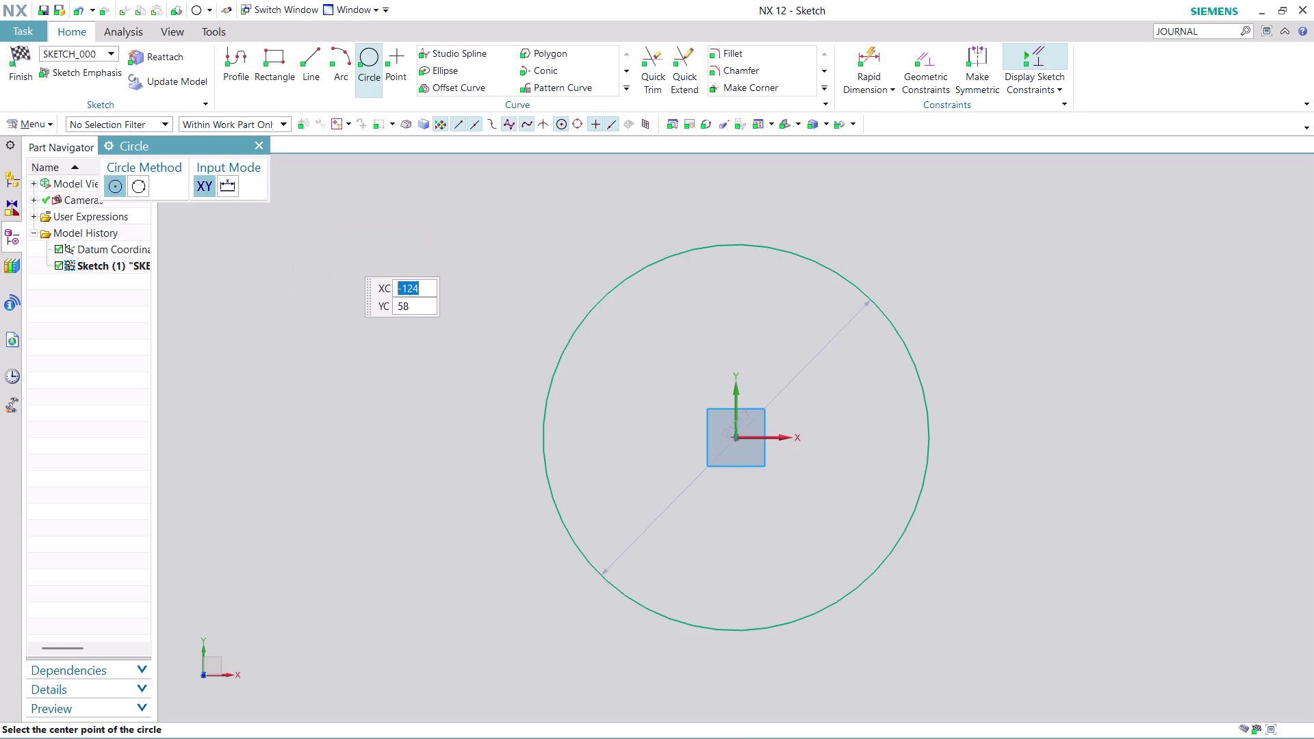
click(17, 77)
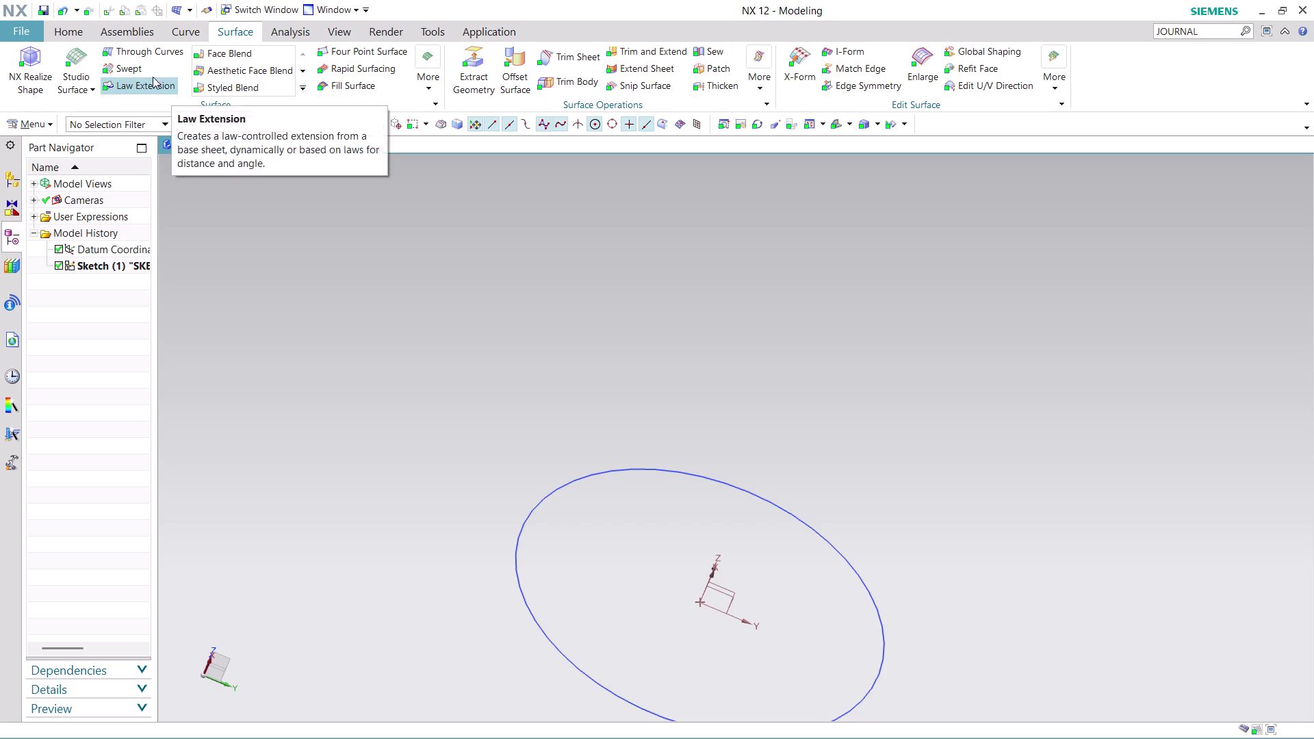
click(68, 28)
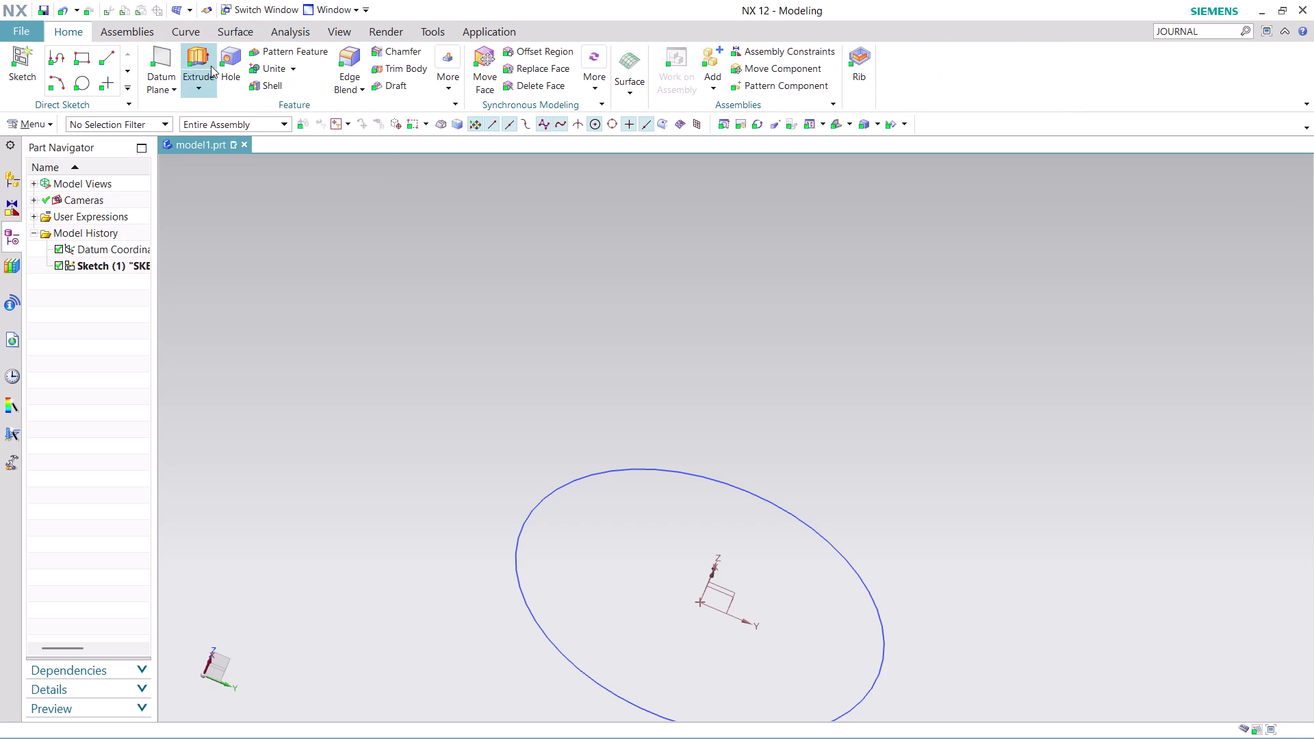
click(154, 64)
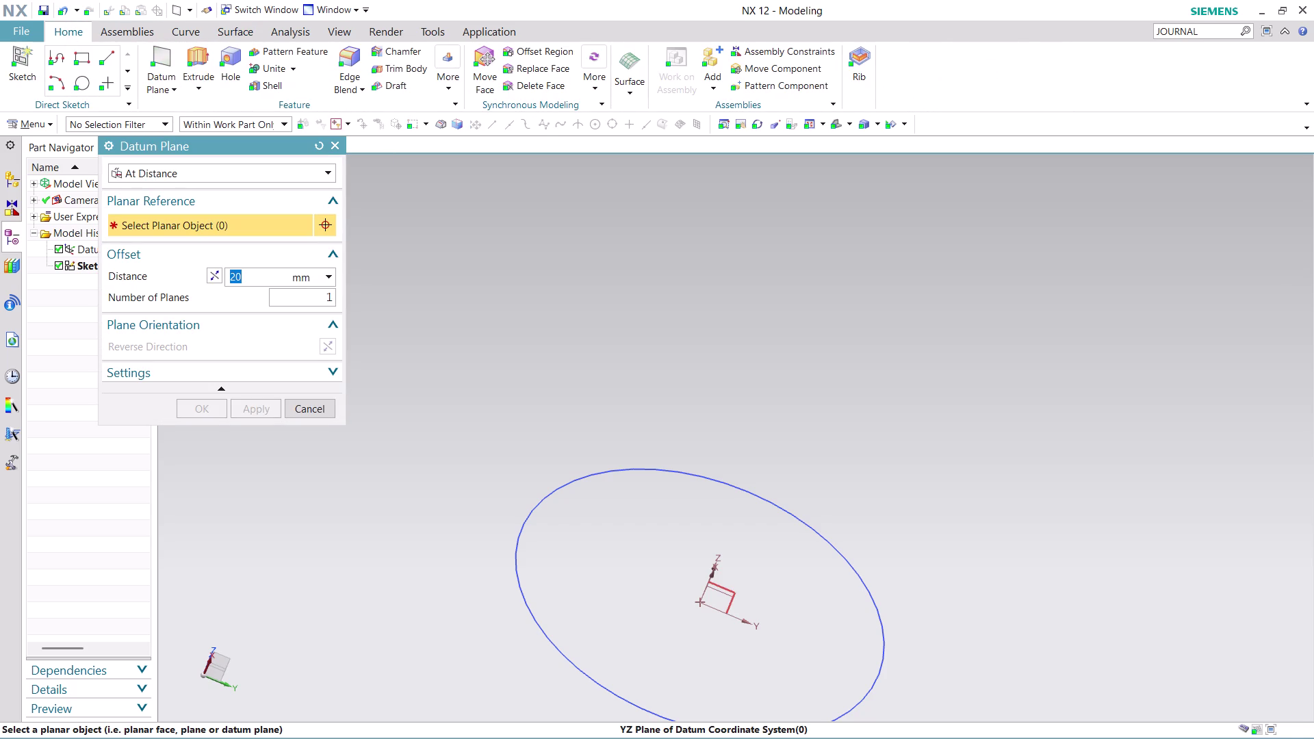
Confirm the offset datum plane from the YZ plane and start a sketch on it.
click(740, 589)
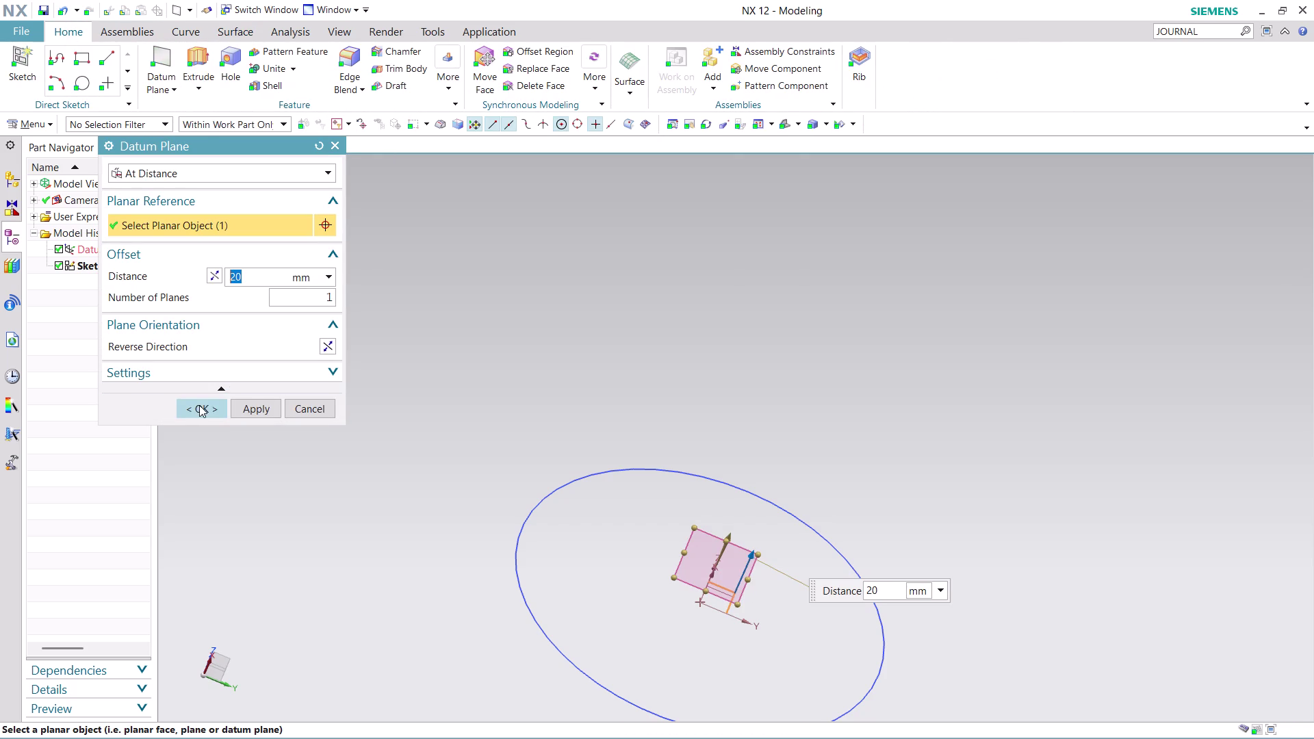
click(199, 405)
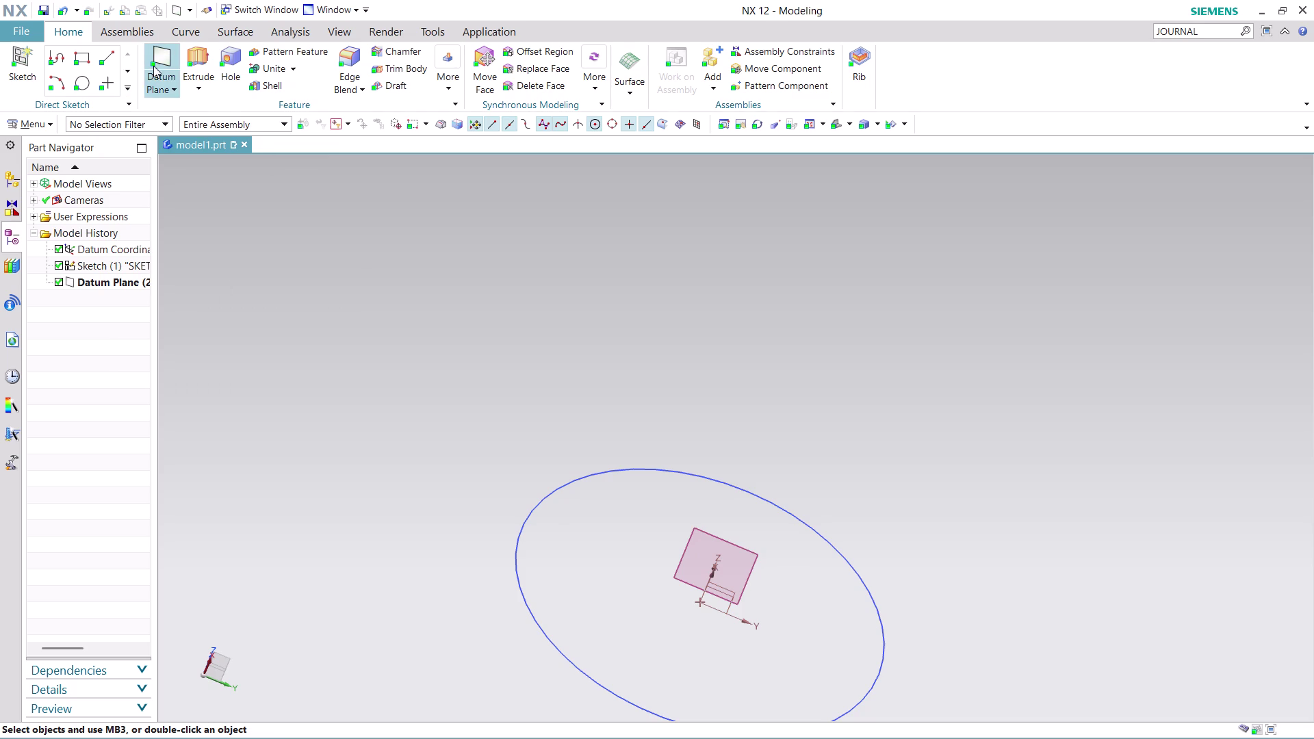
click(43, 126)
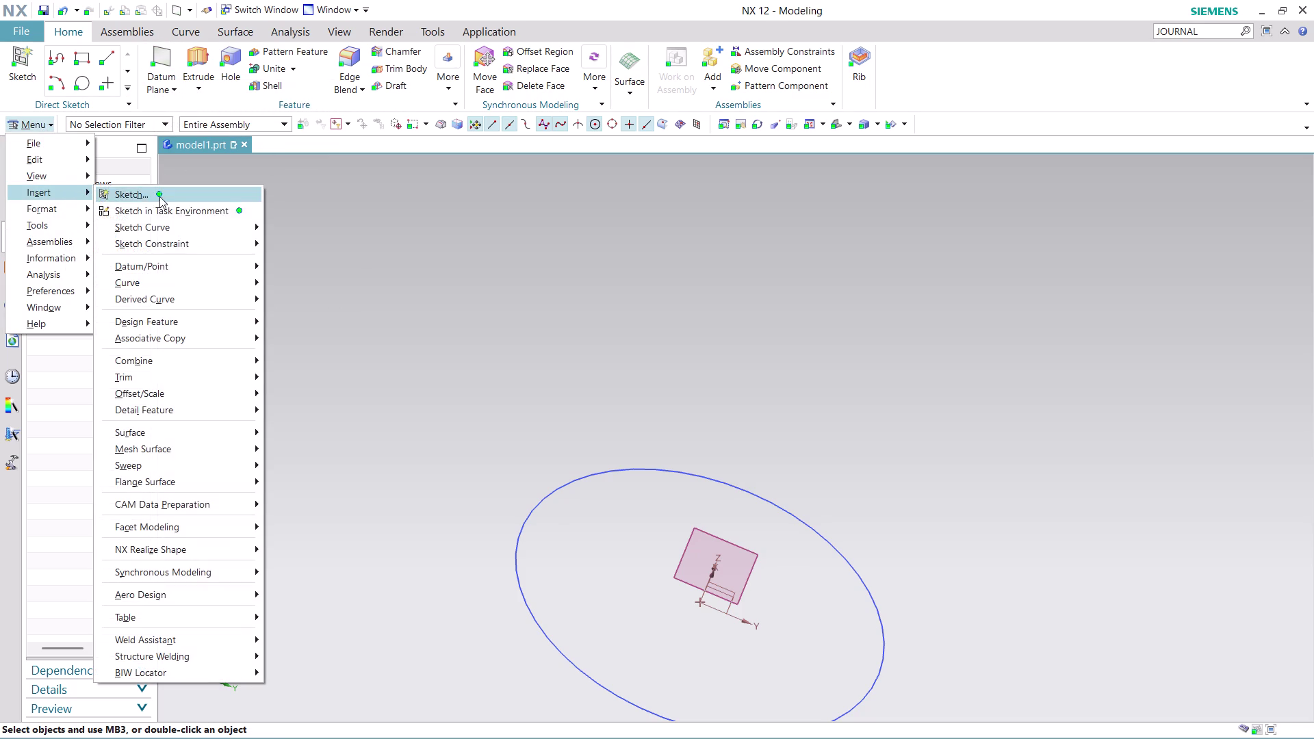
click(178, 208)
click(712, 539)
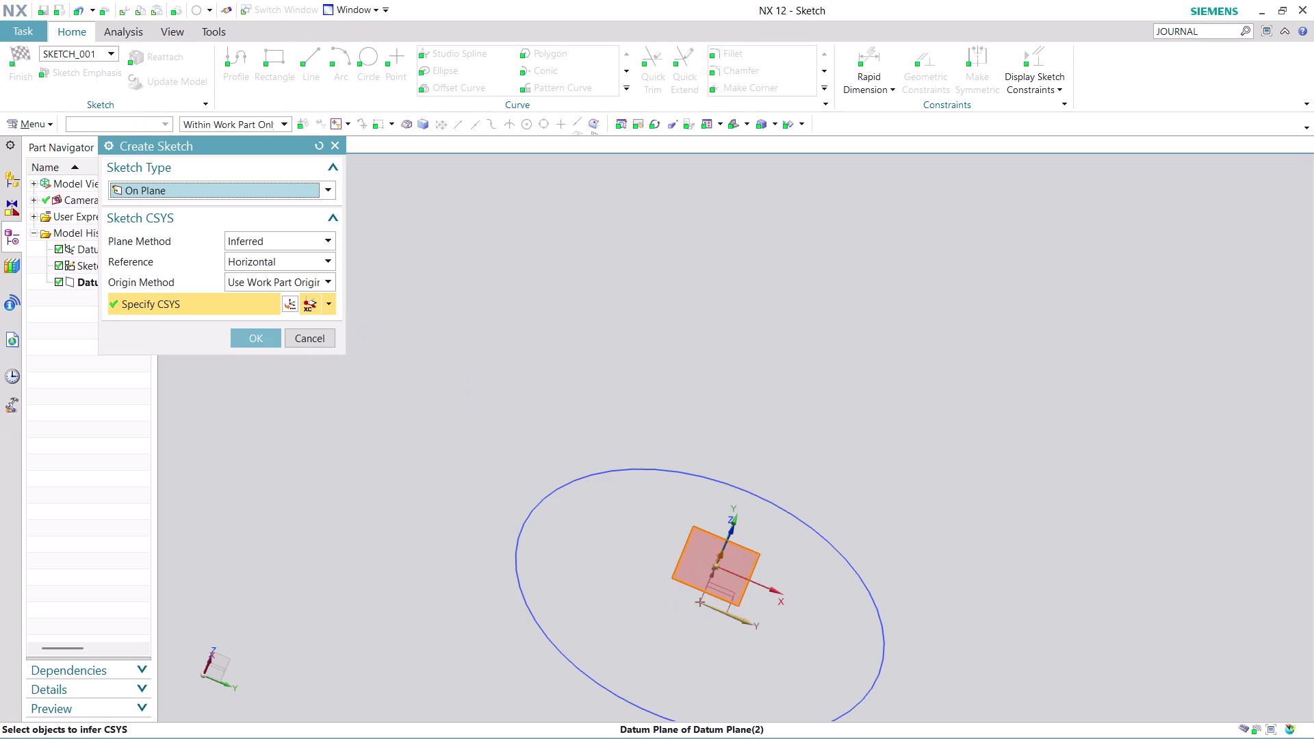
click(254, 337)
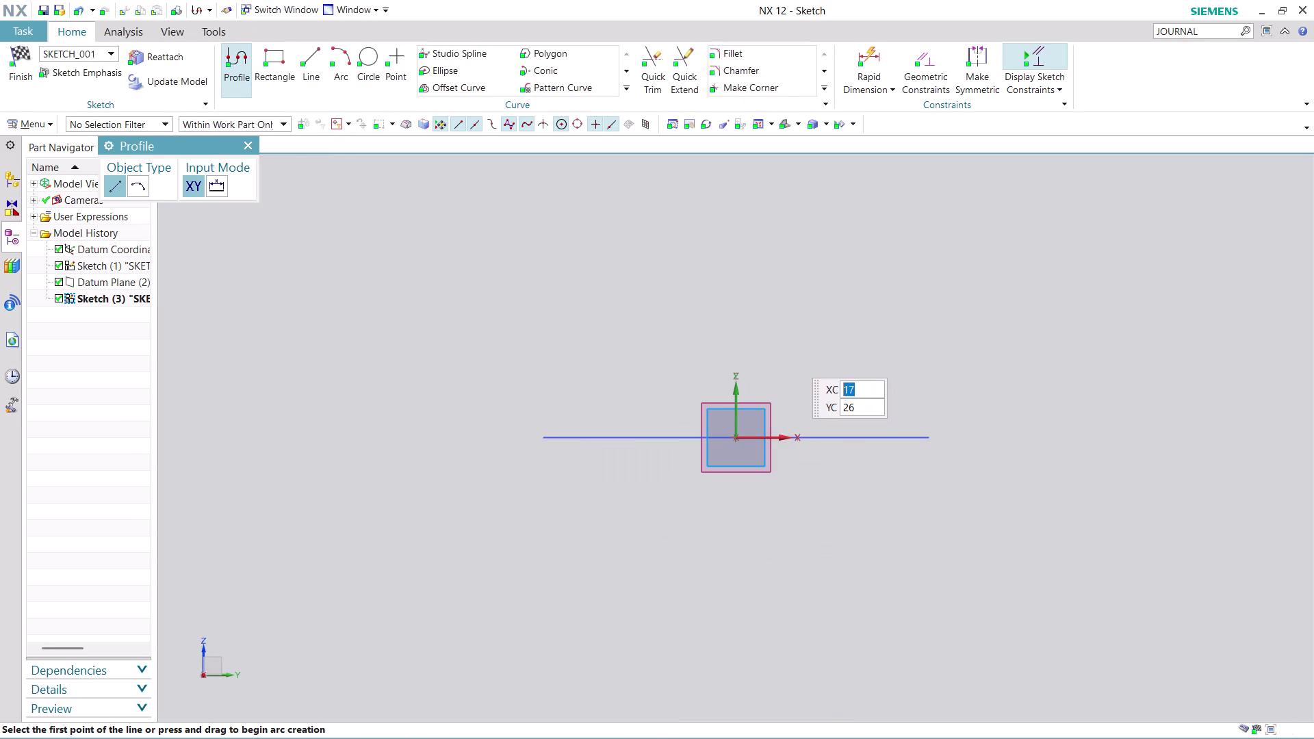
Discard the empty sketch with undo and hide Datum Plane (2).
middle_drag(790, 355, 822, 405)
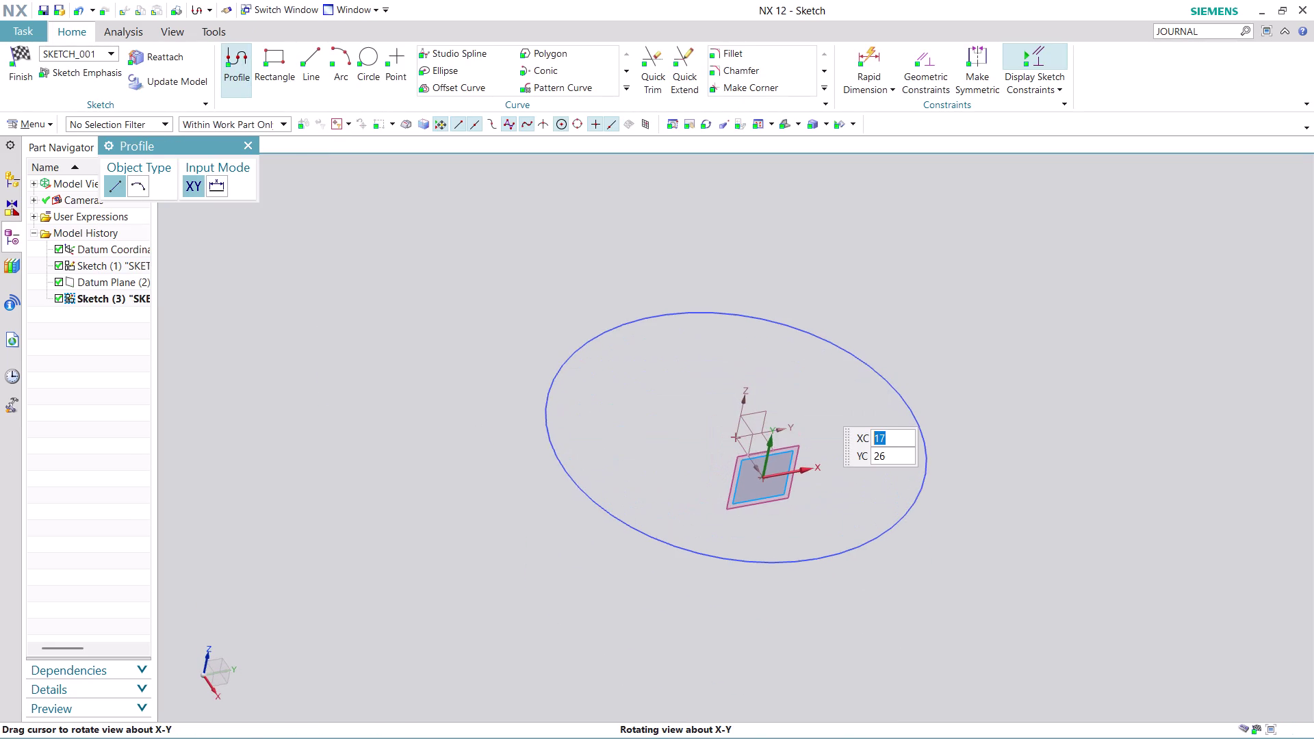
middle_drag(822, 405, 802, 381)
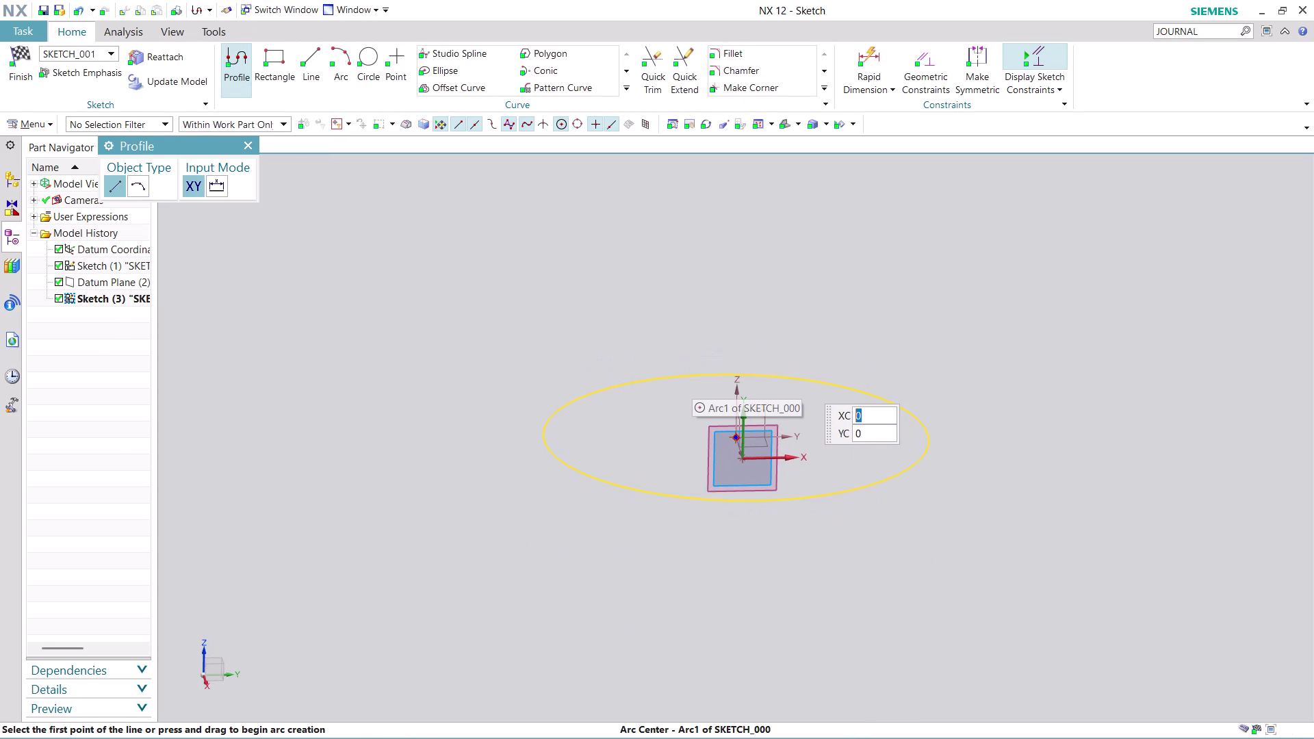
key(ctrl+z)
key(ctrl+z)
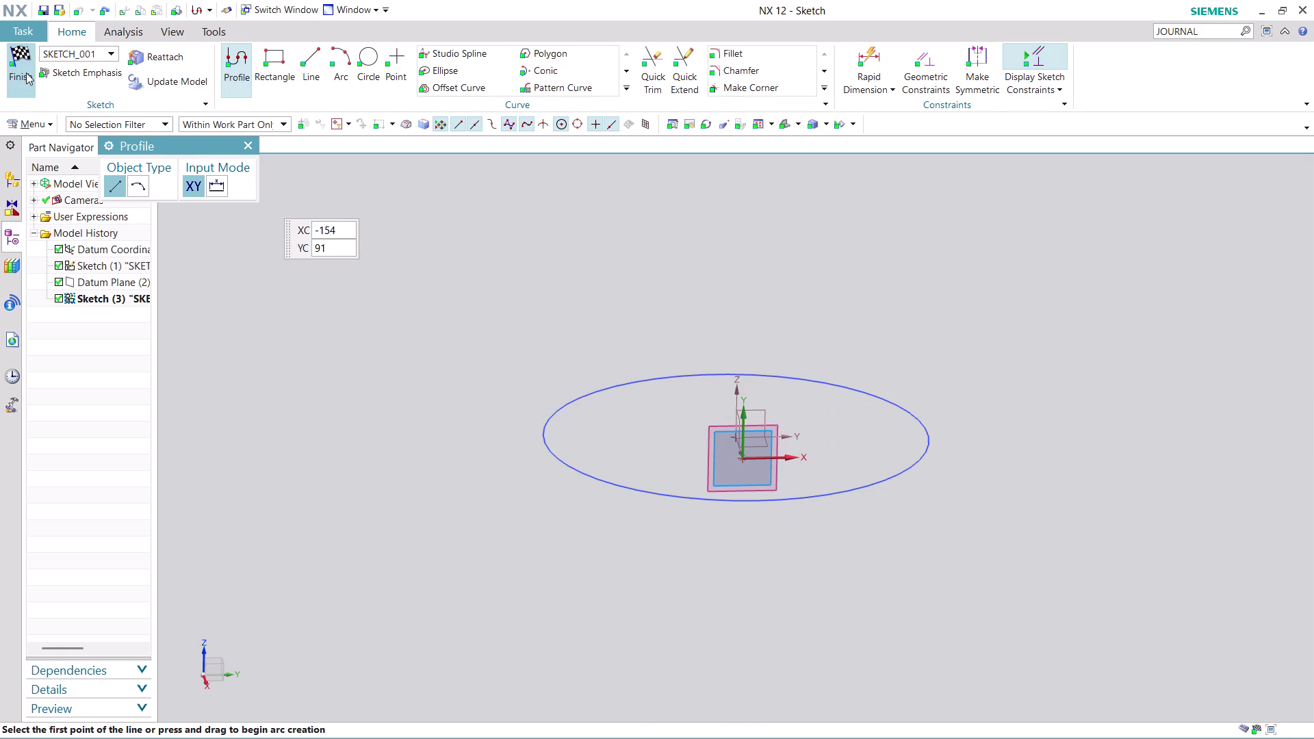
click(26, 72)
key(ctrl+z)
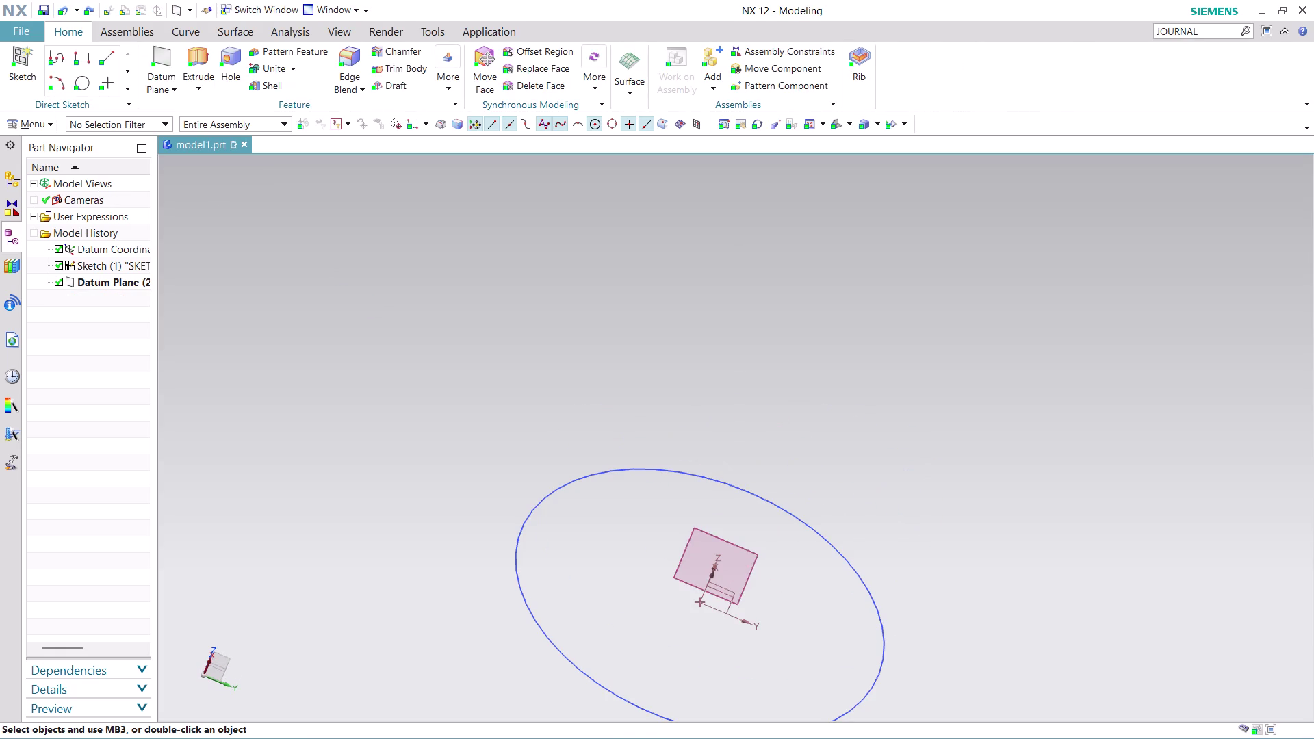
right_click(106, 285)
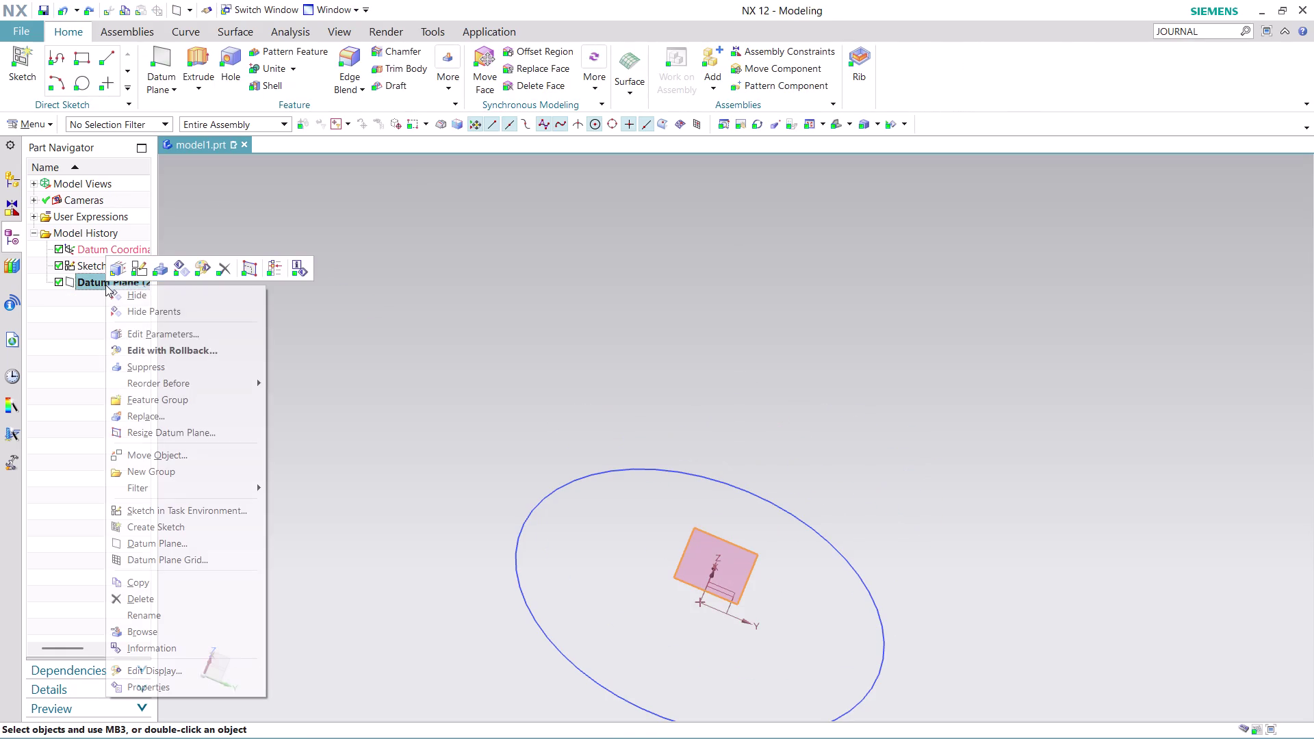
click(177, 604)
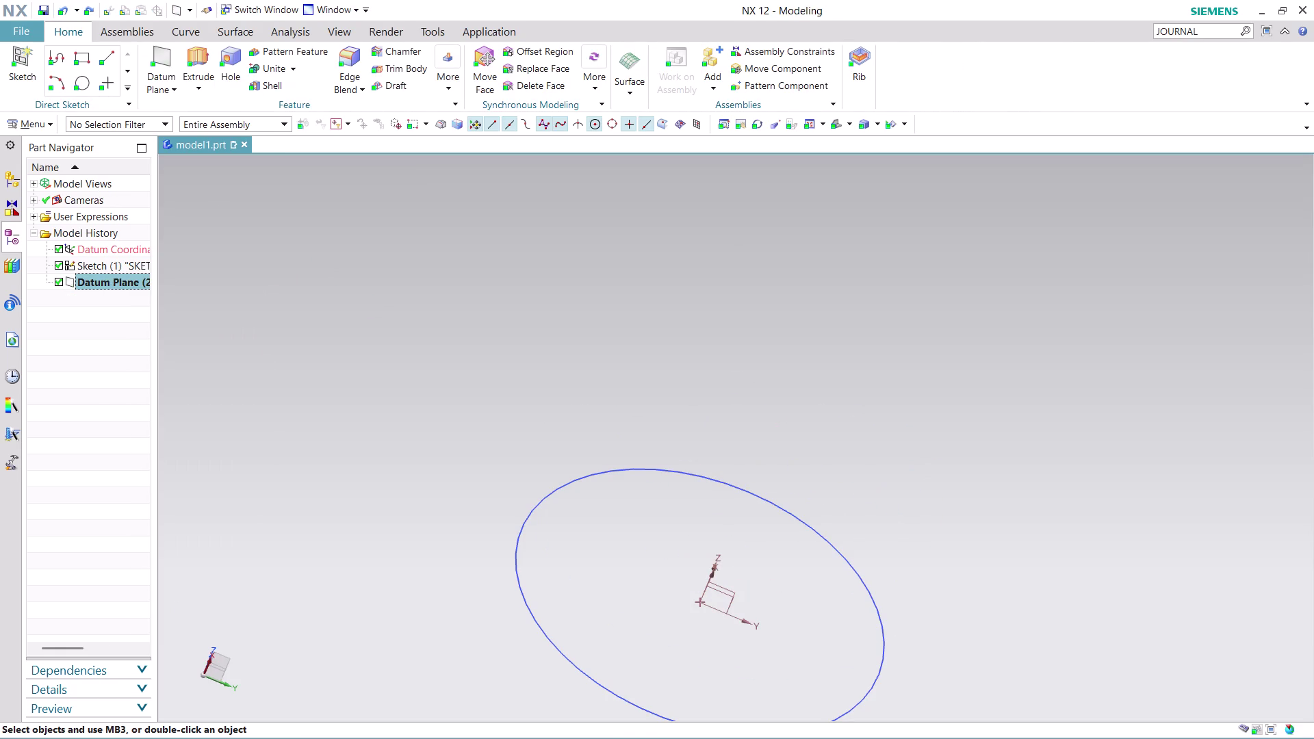
Create a datum plane at distance 20 mm from the circle's XY plane.
click(168, 63)
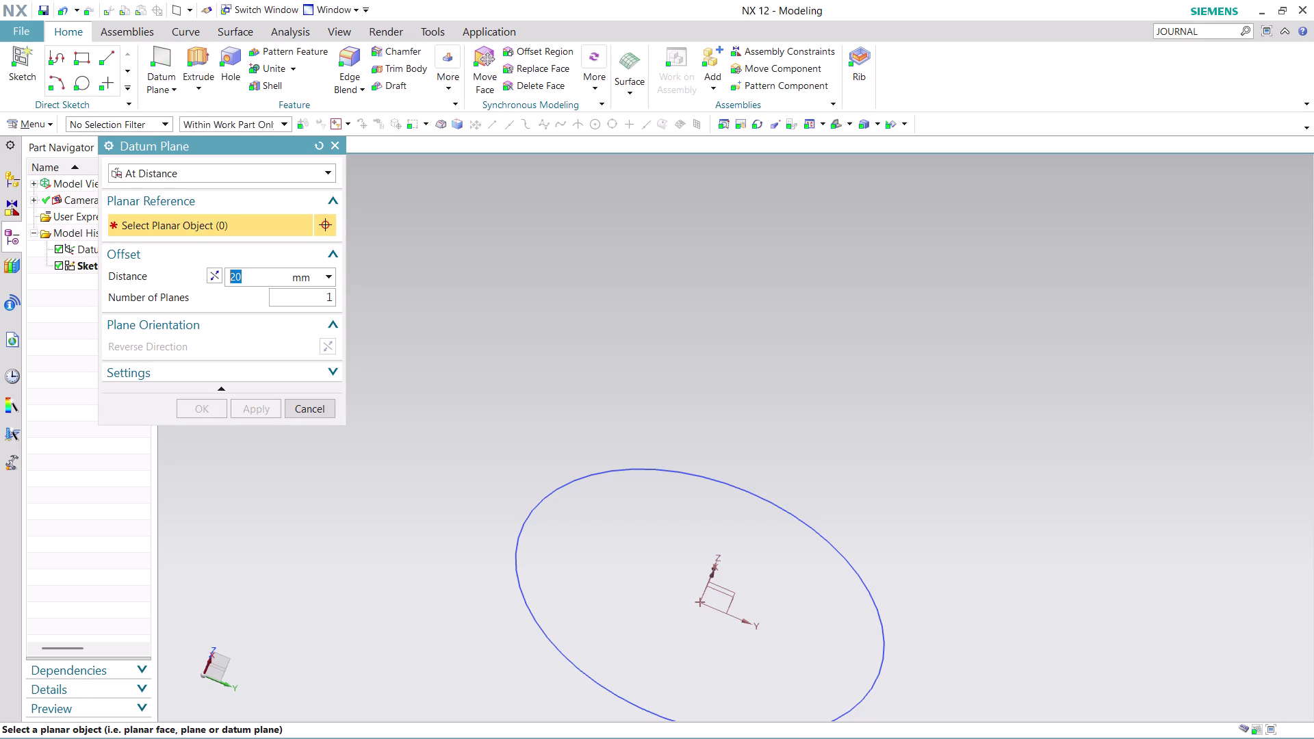
middle_drag(758, 534, 722, 492)
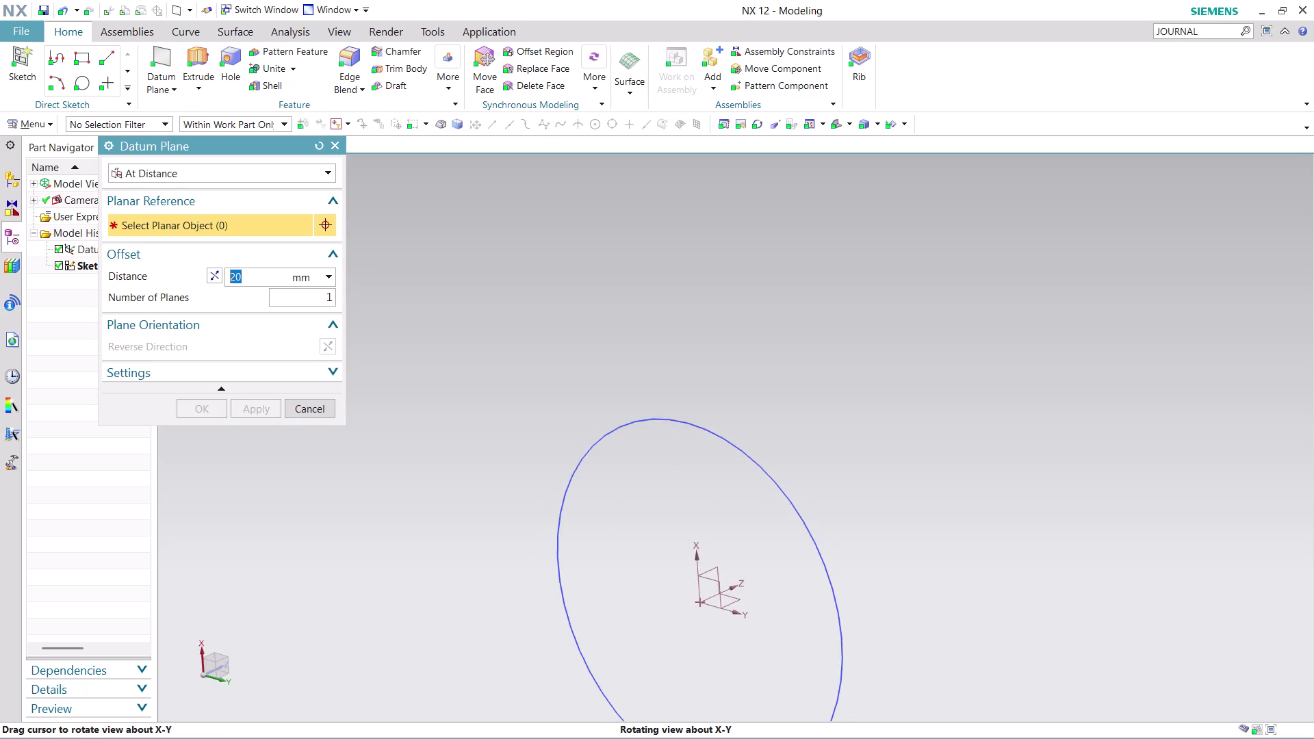
middle_drag(723, 492, 688, 418)
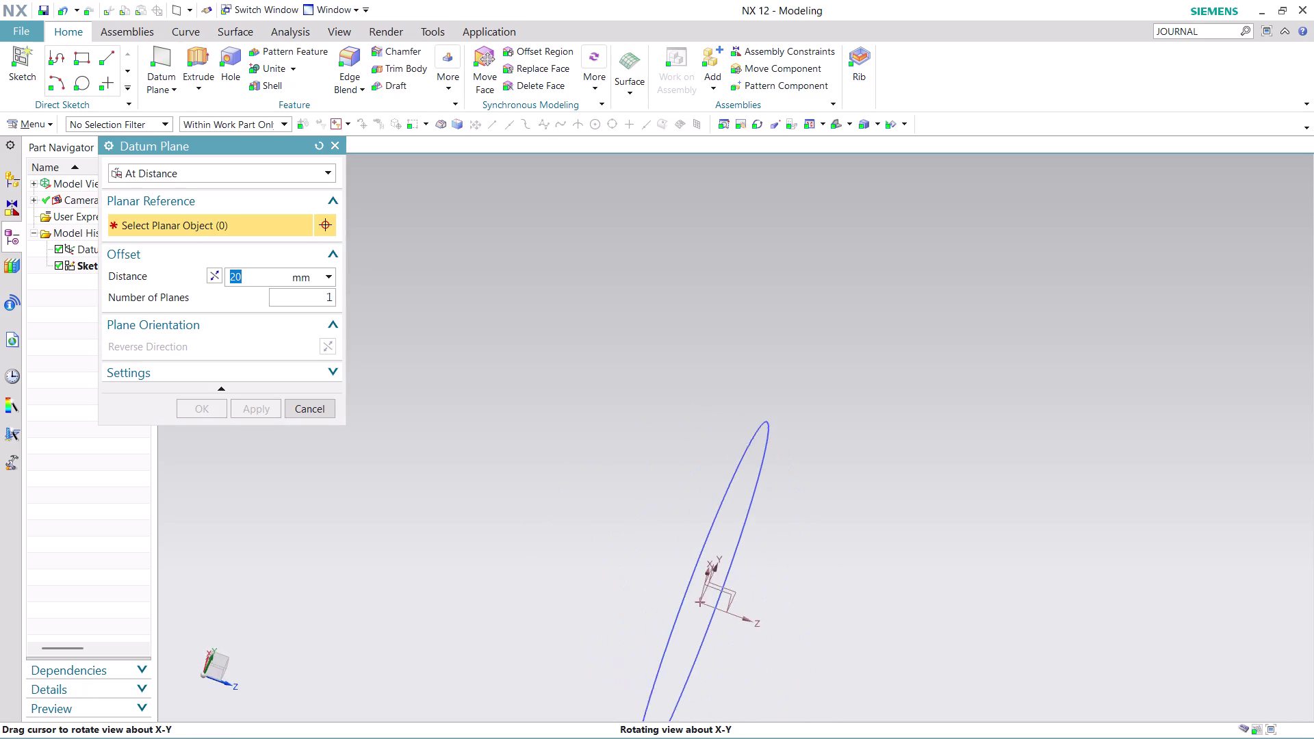
middle_drag(688, 418, 680, 408)
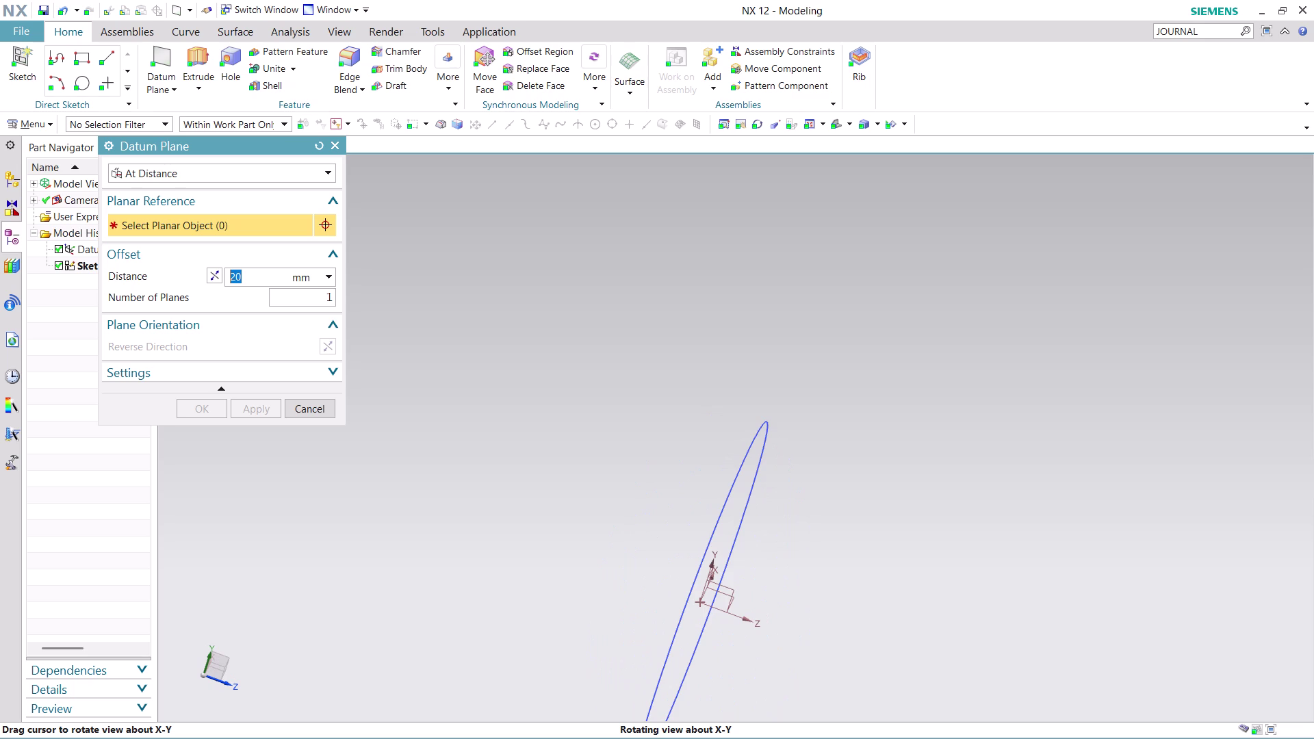
middle_drag(680, 408, 659, 508)
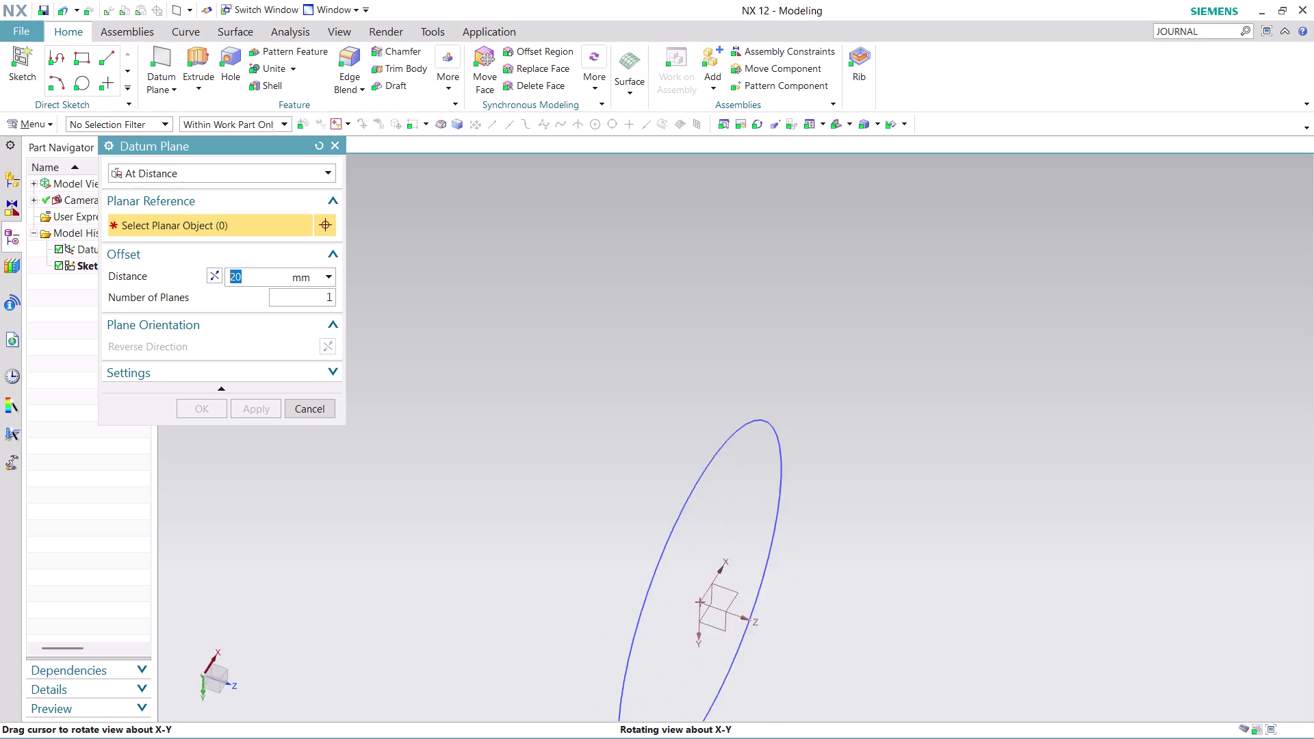
middle_drag(659, 507, 720, 452)
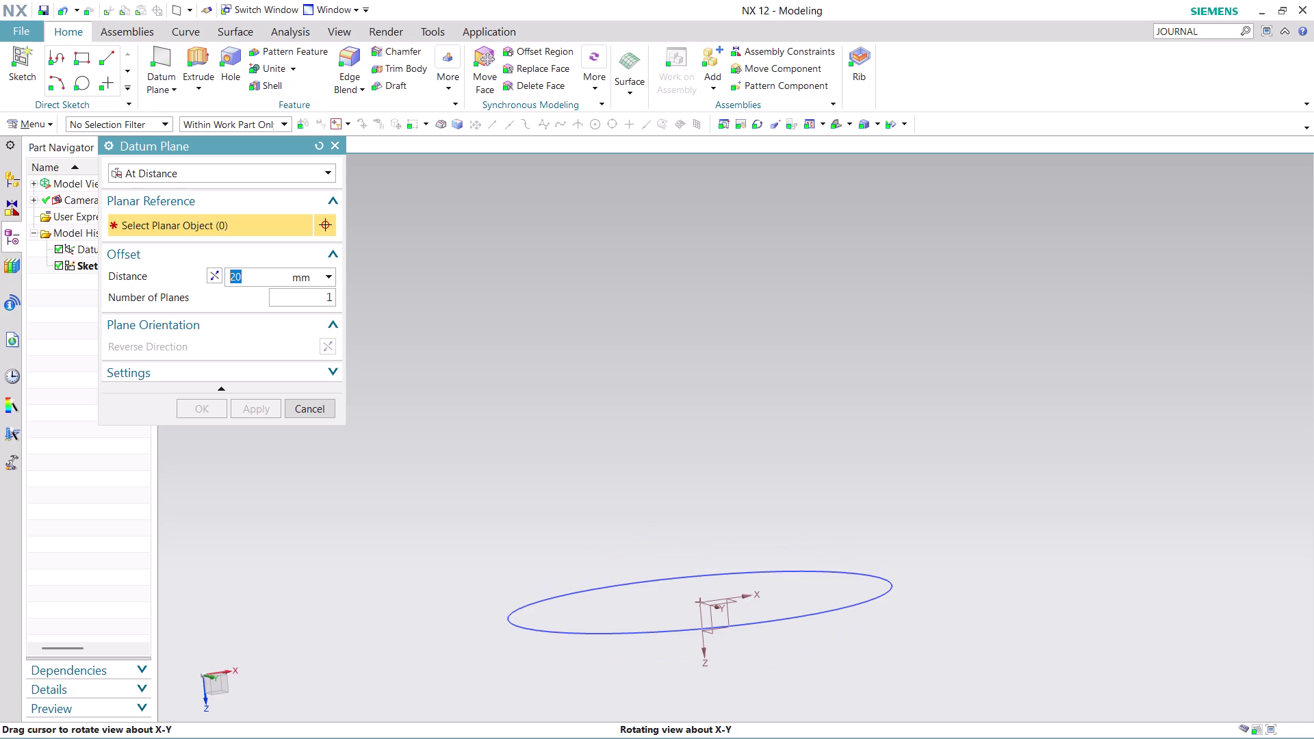
middle_drag(720, 451, 661, 328)
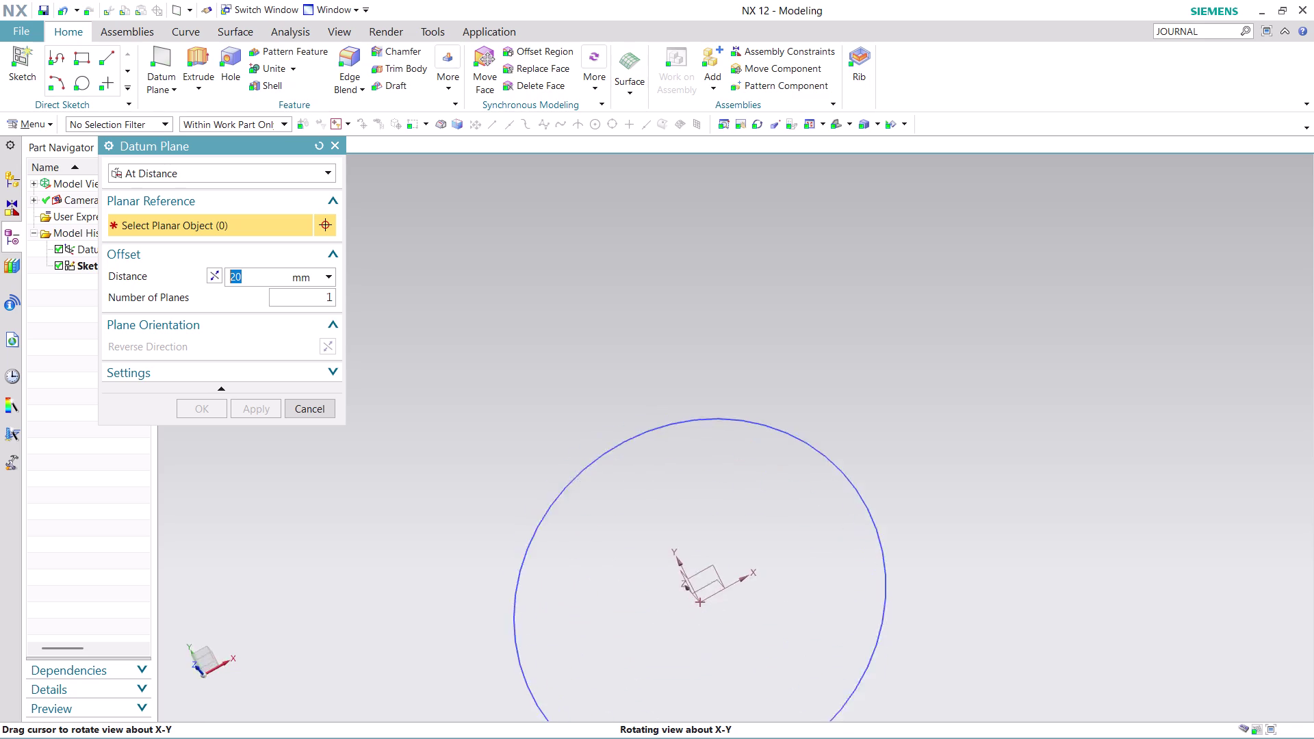
middle_drag(660, 328, 569, 295)
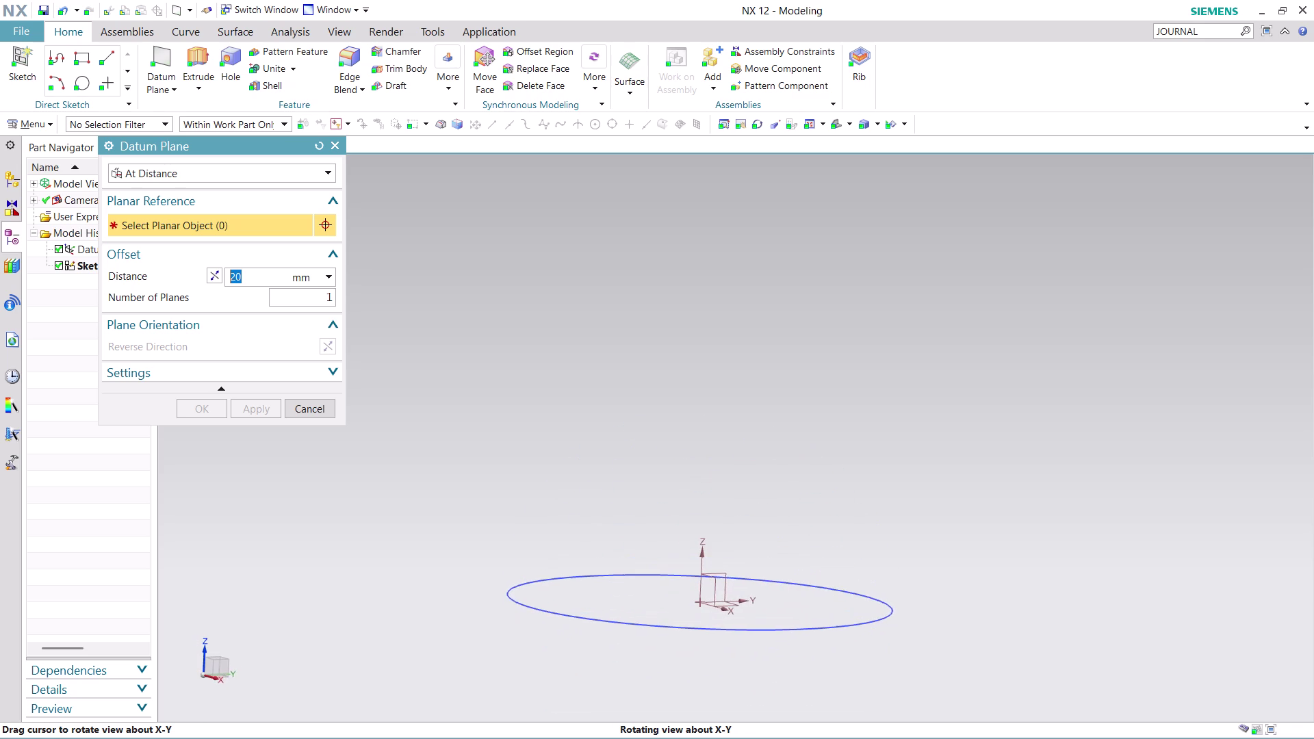
middle_drag(569, 296, 576, 306)
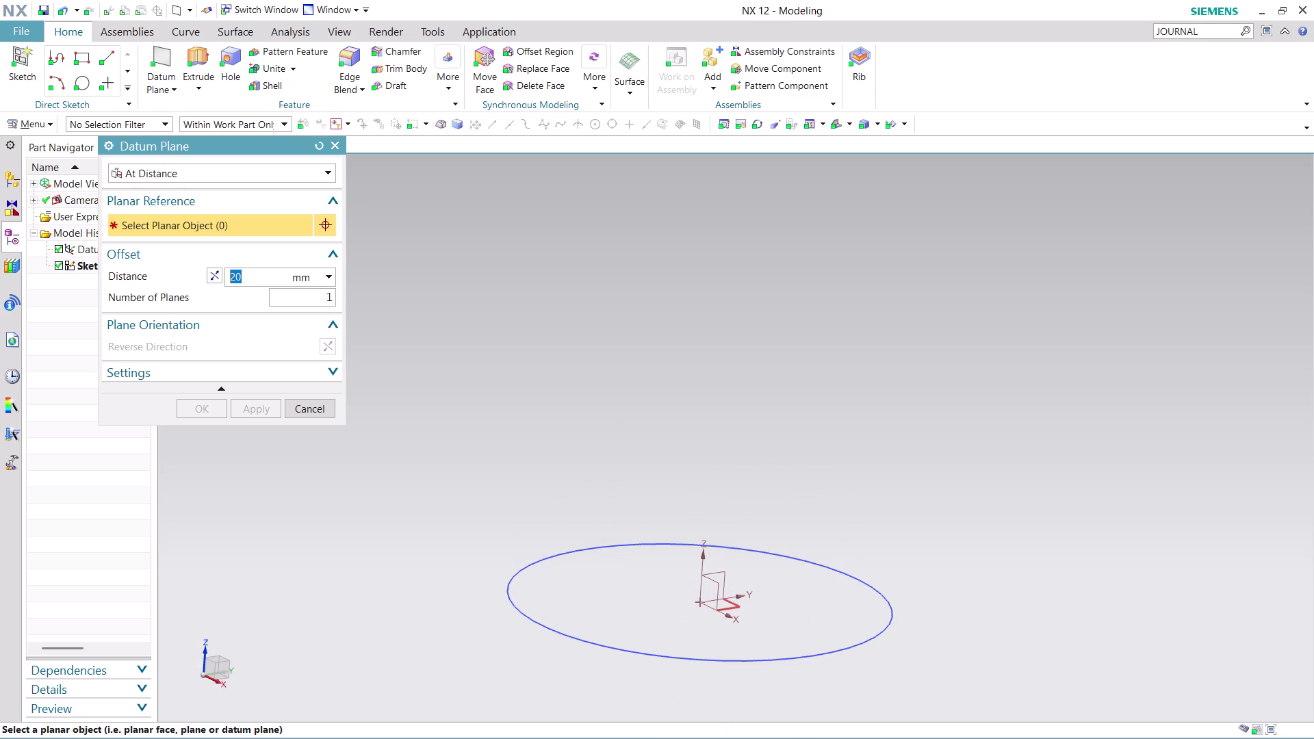
click(738, 605)
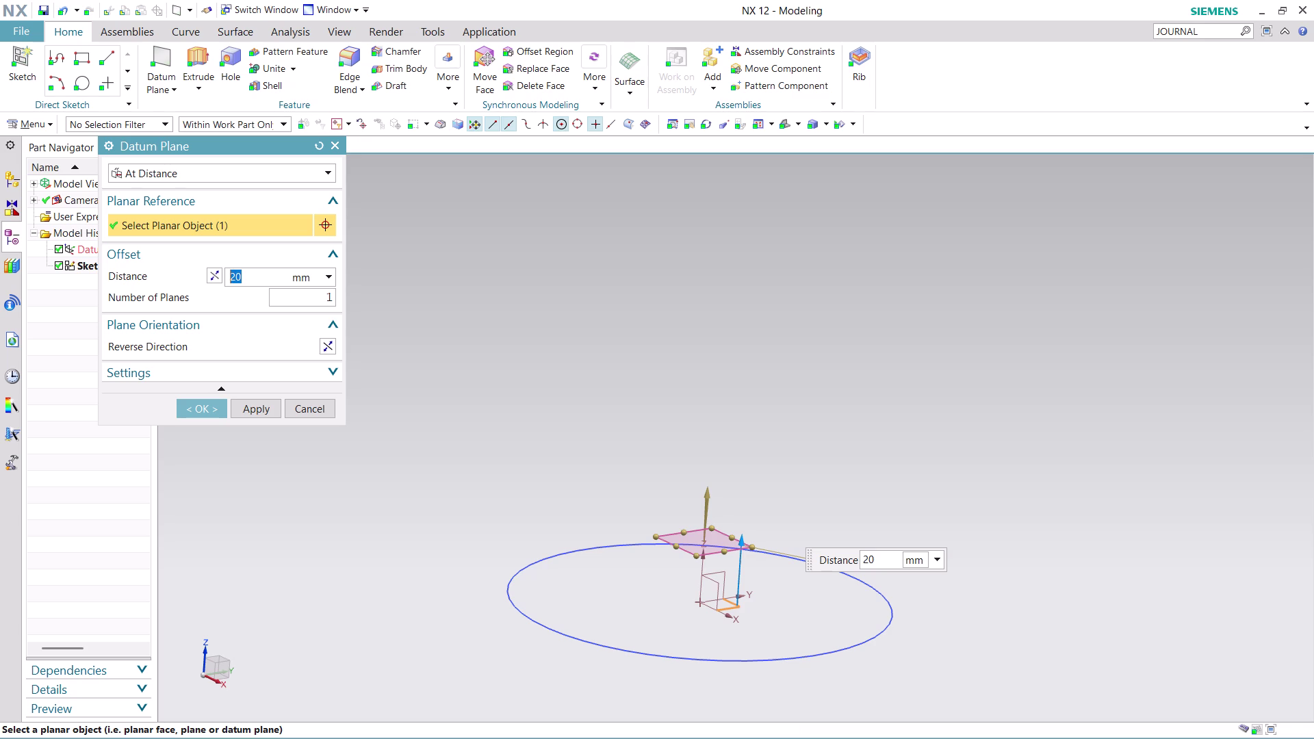
click(209, 408)
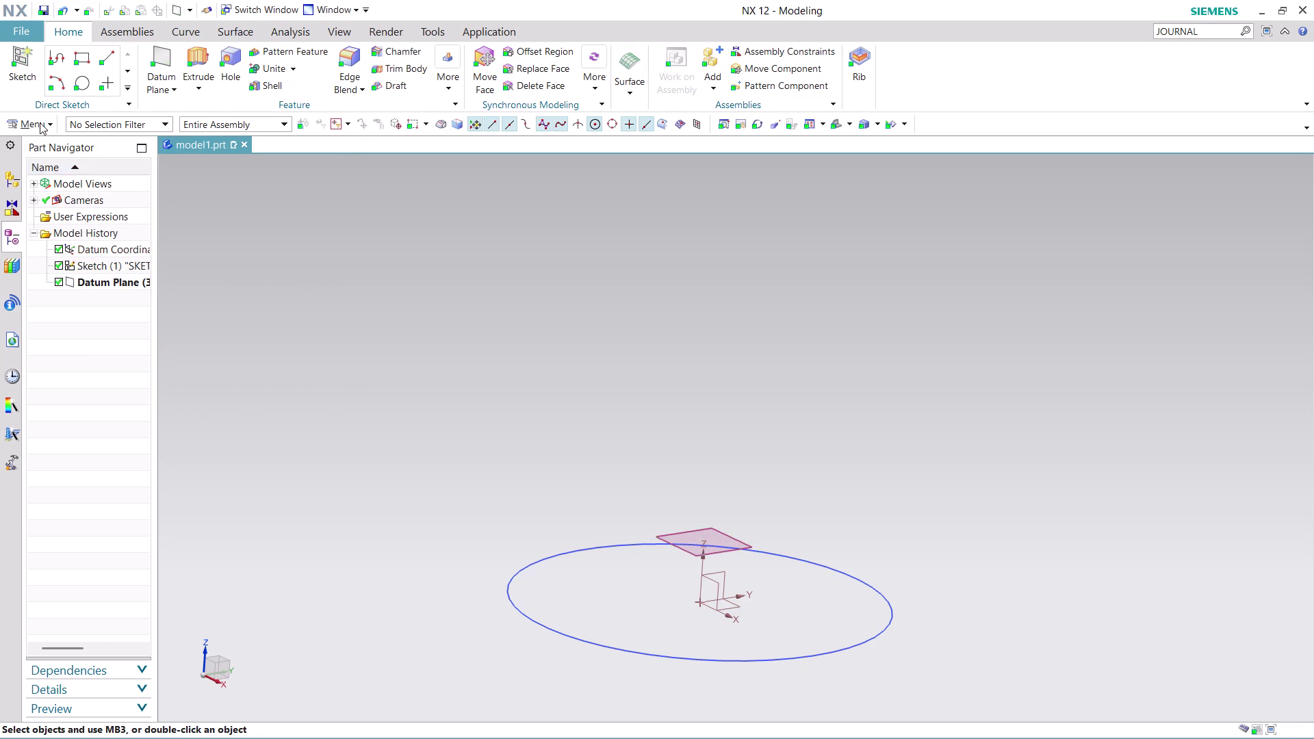
Sketch a smaller origin-centred circle on Datum Plane (3) and finish the sketch.
click(40, 123)
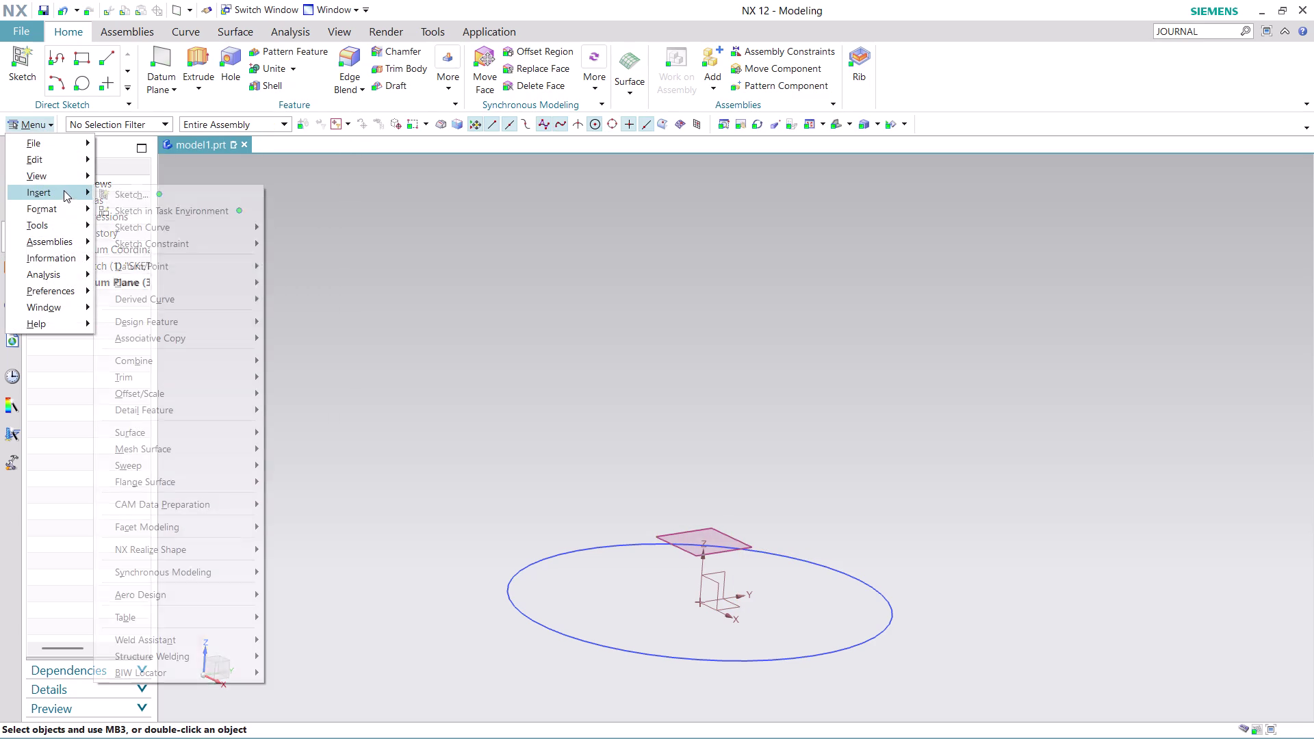
click(154, 206)
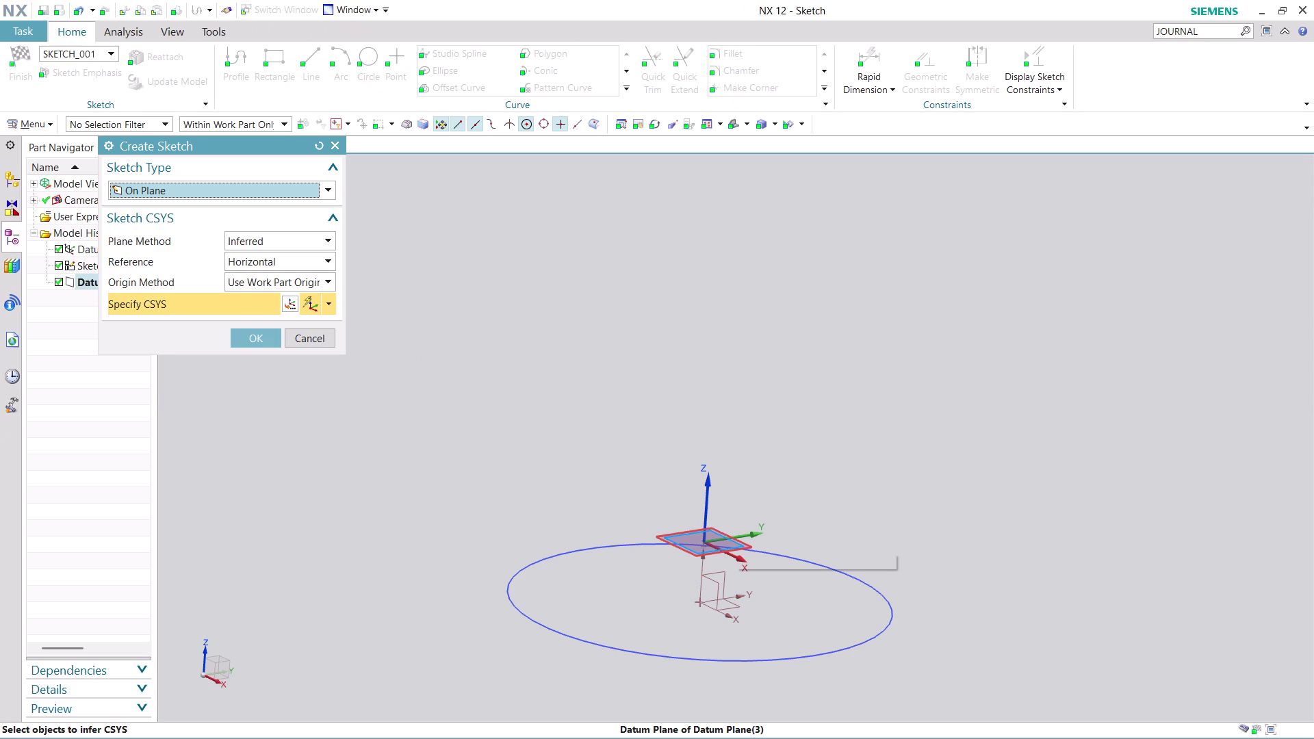
click(734, 534)
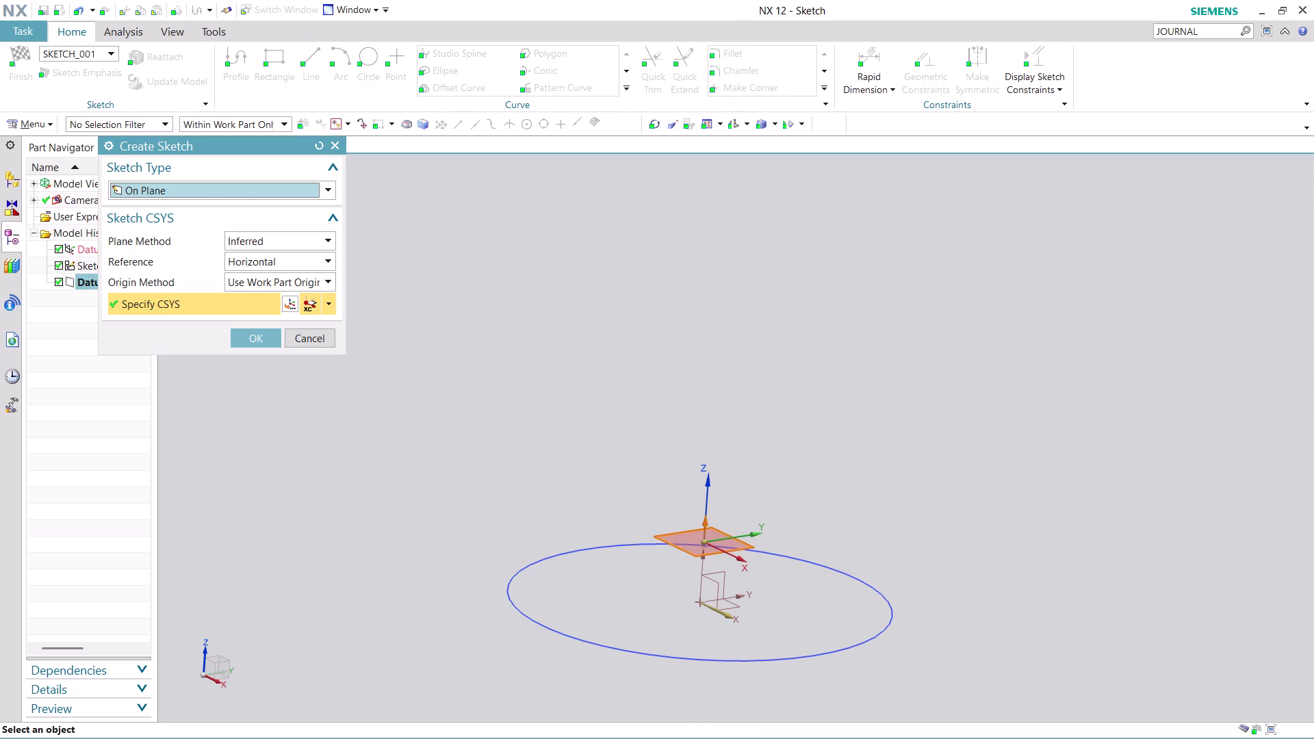
click(247, 337)
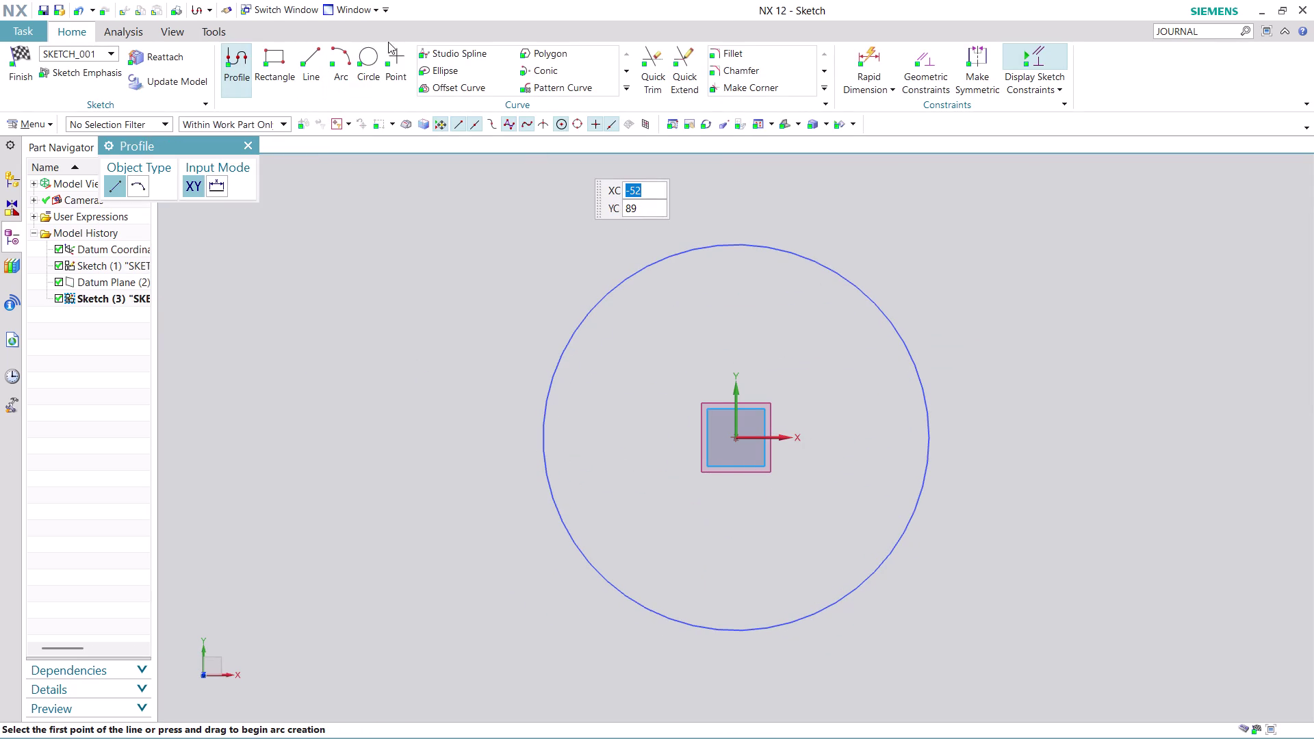
click(374, 54)
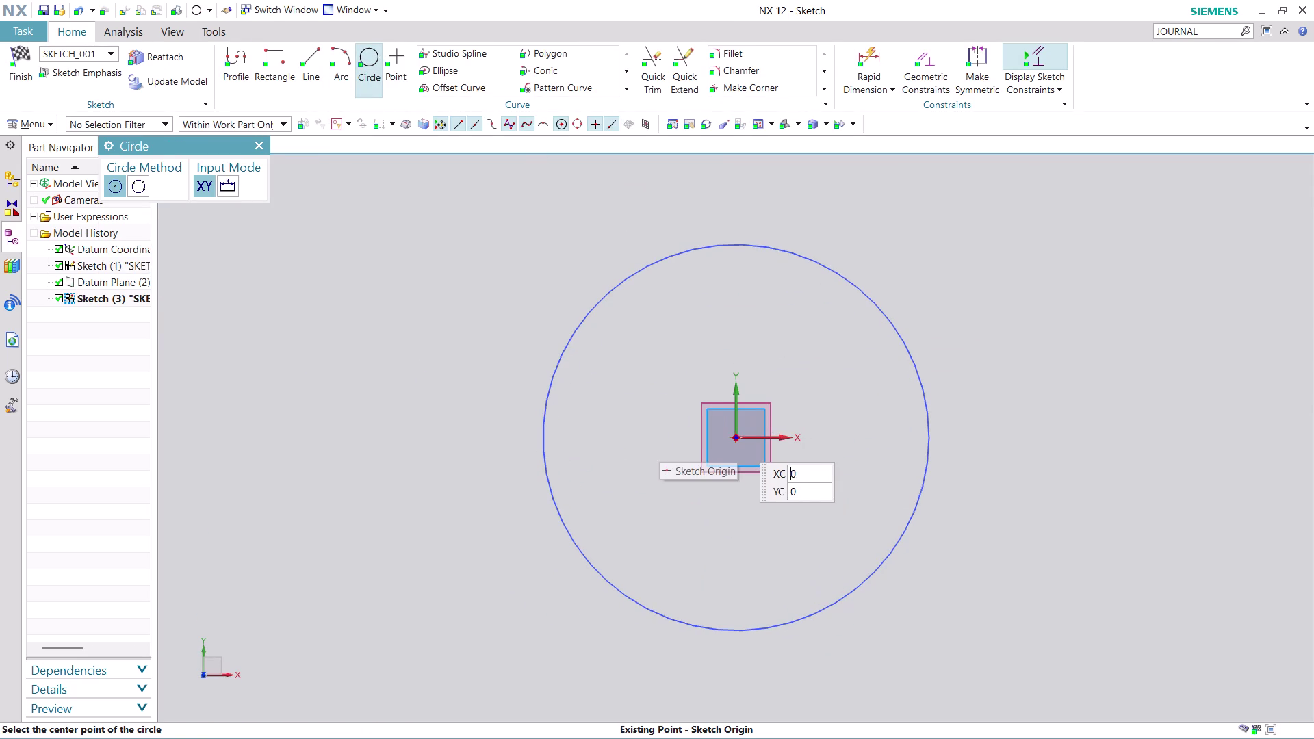
click(737, 436)
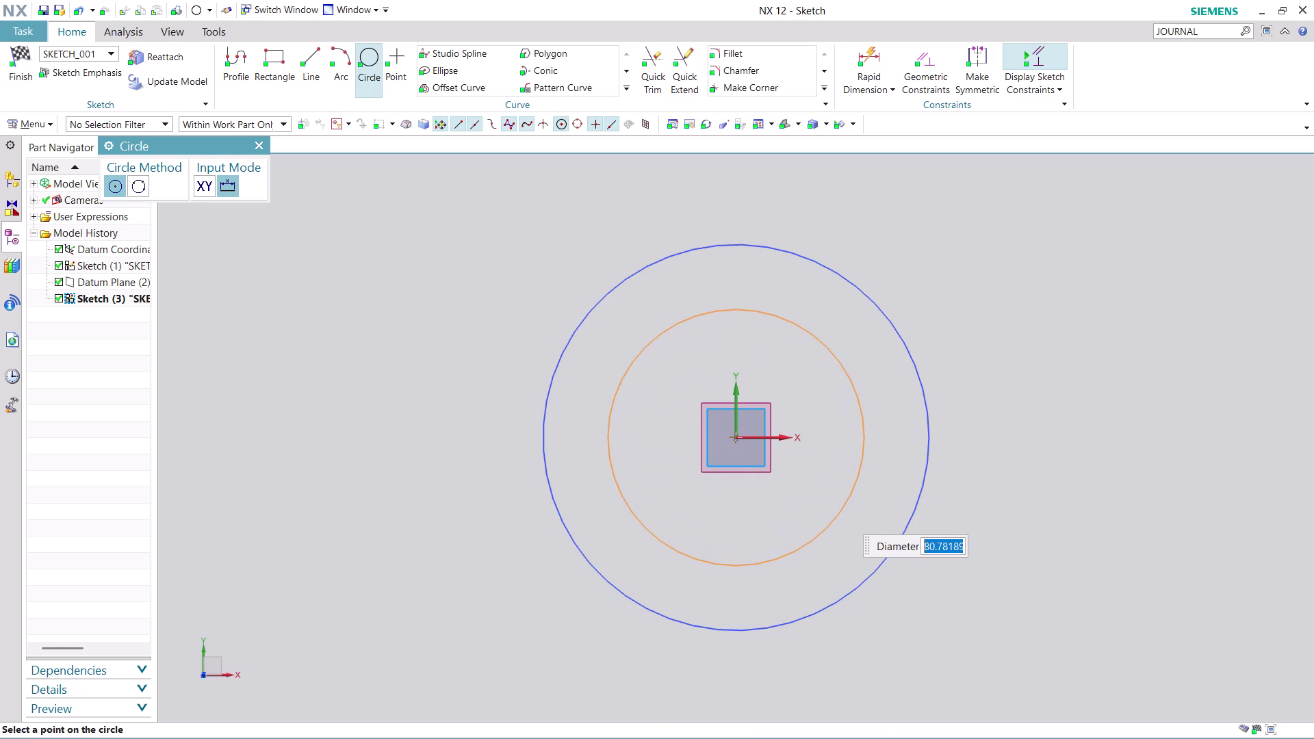
click(850, 516)
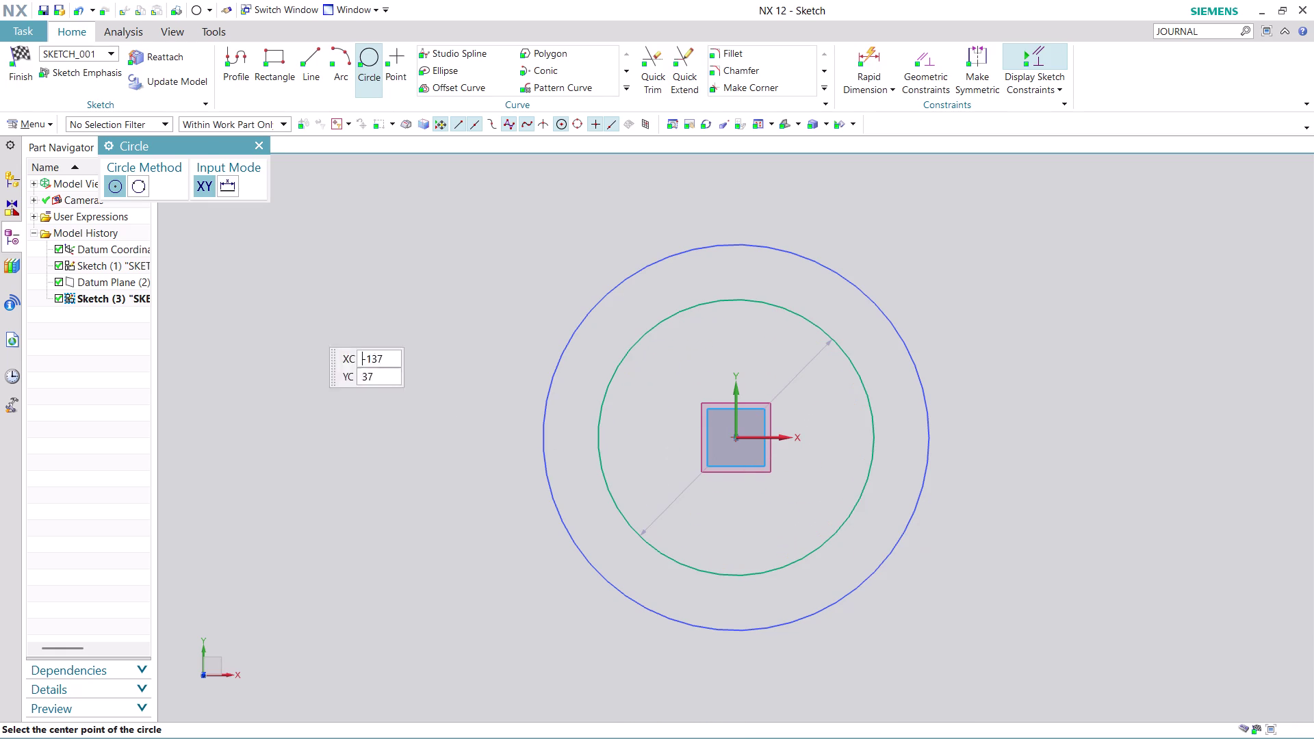
click(16, 80)
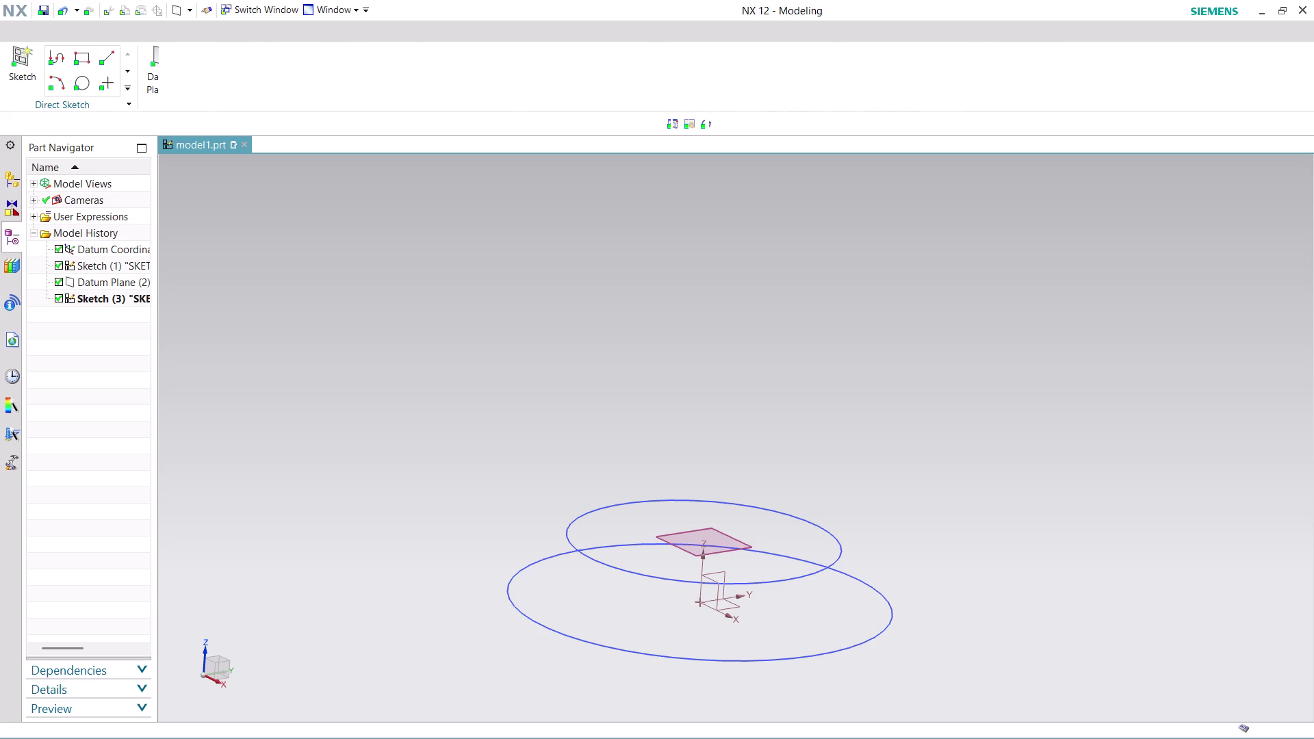
click(50, 117)
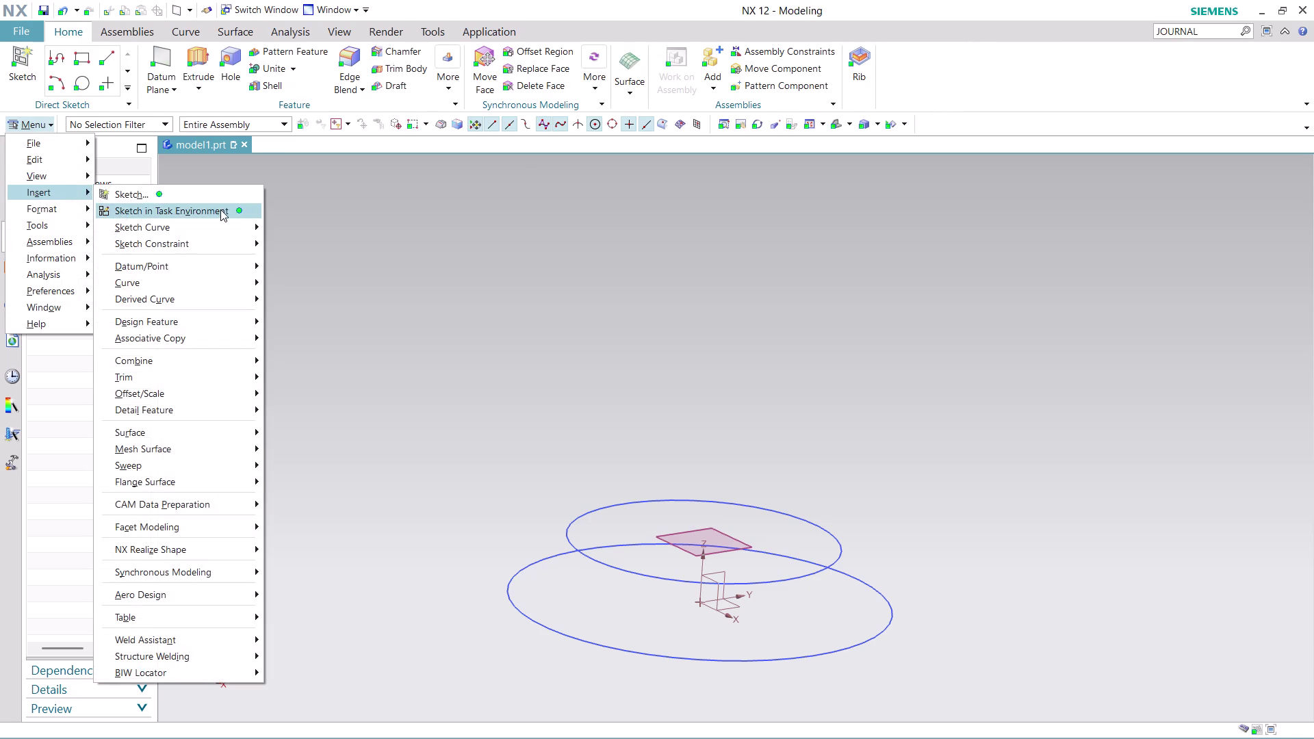
Start a new sketch on the datum system's XZ plane.
click(221, 209)
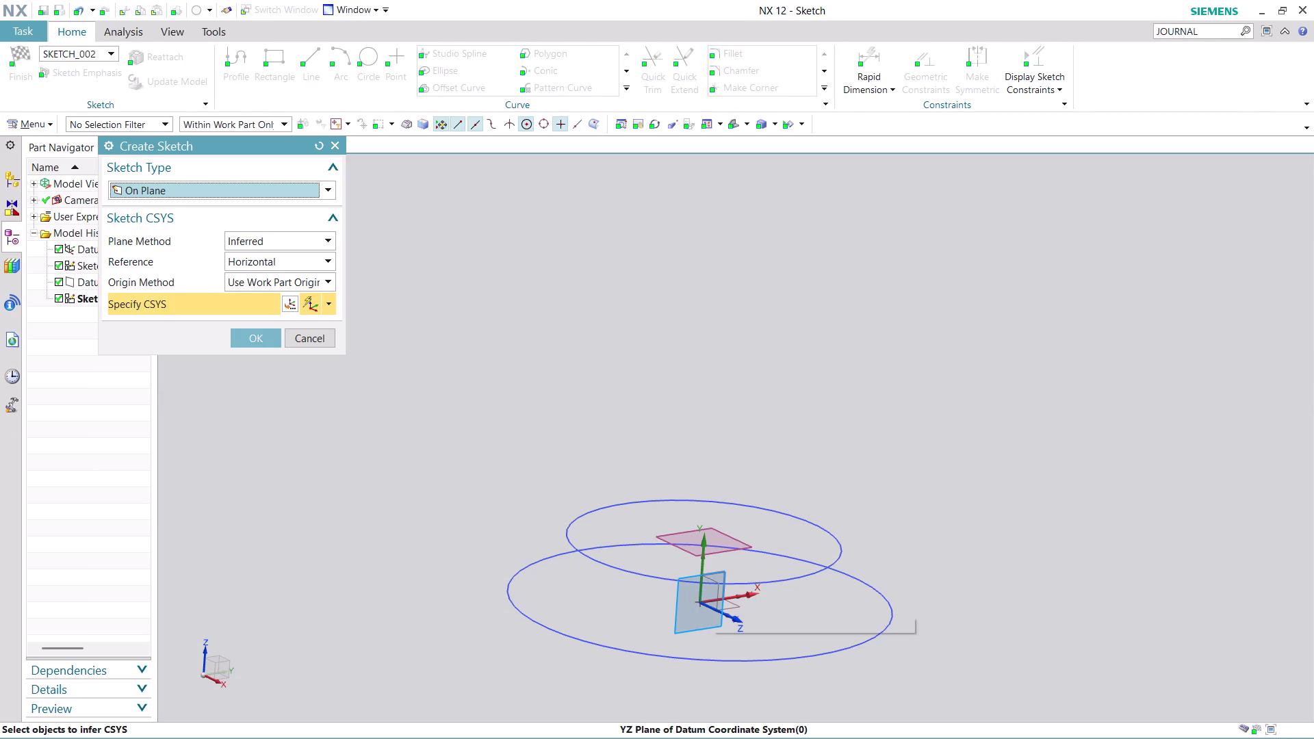
scroll(up, 3)
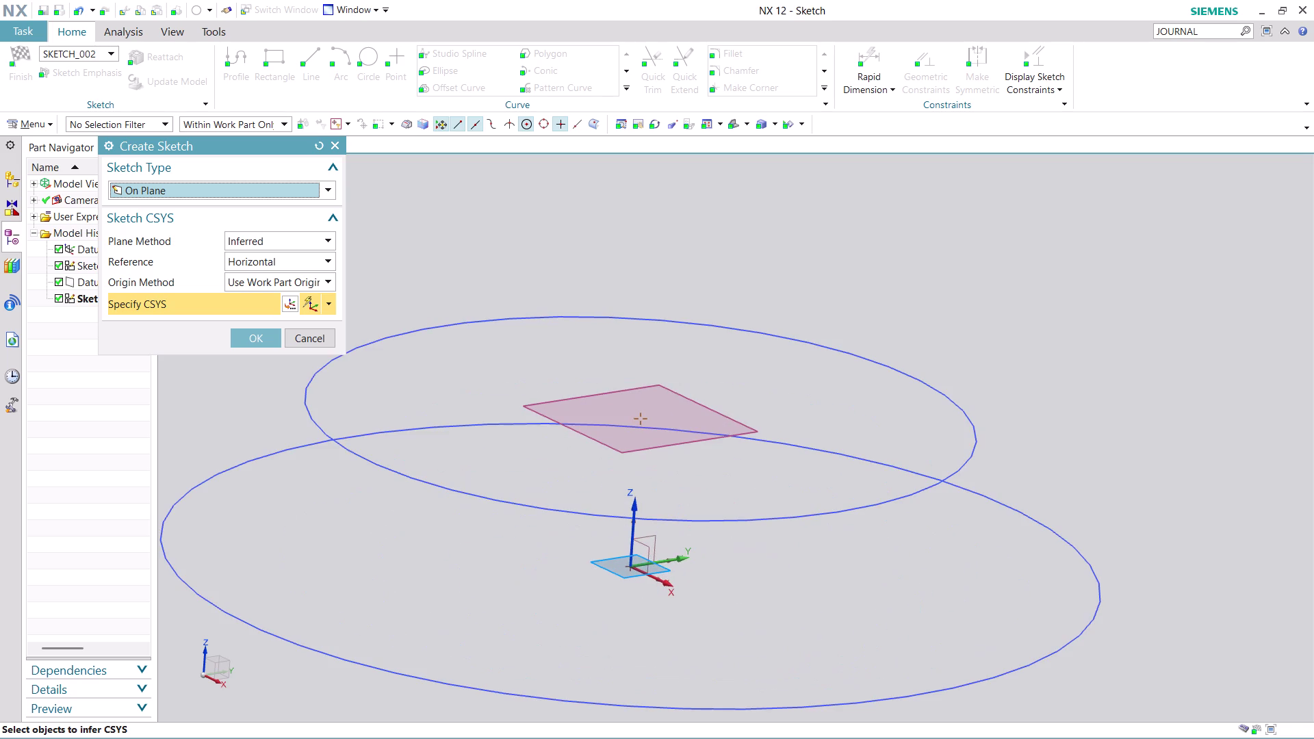
click(651, 553)
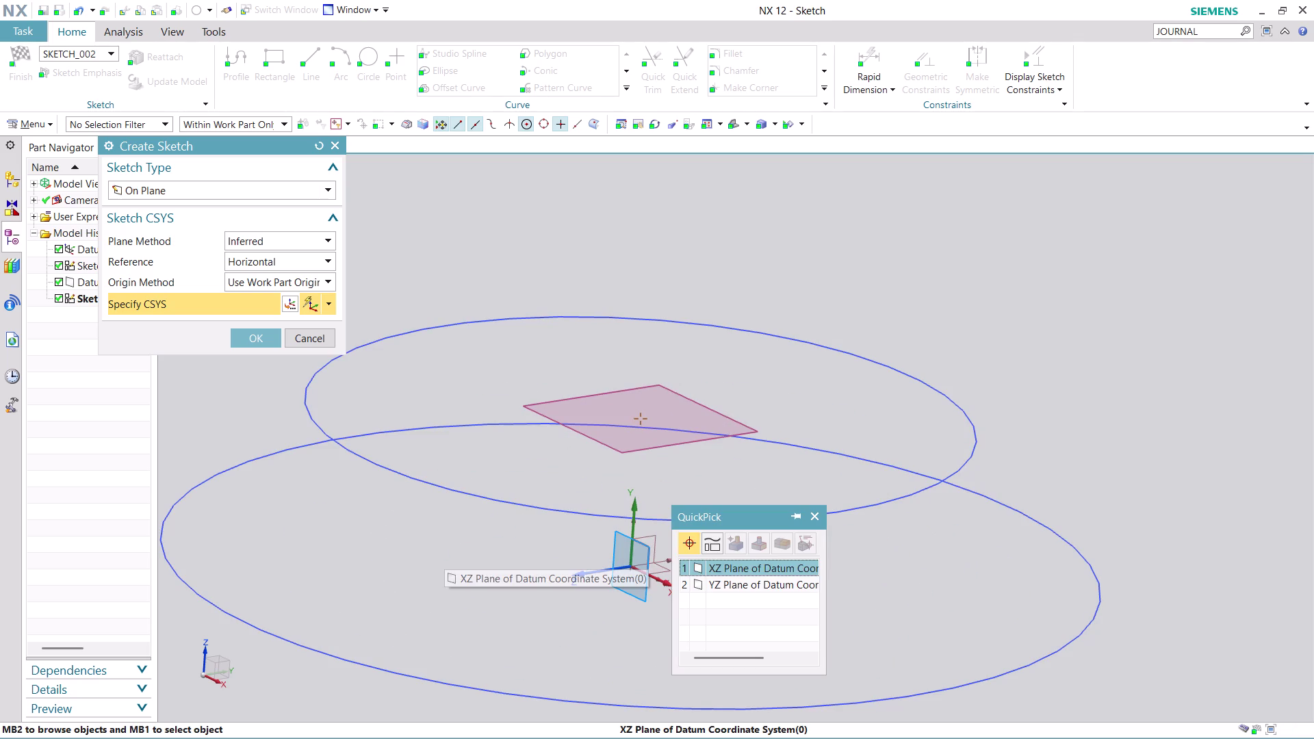
click(715, 566)
click(252, 339)
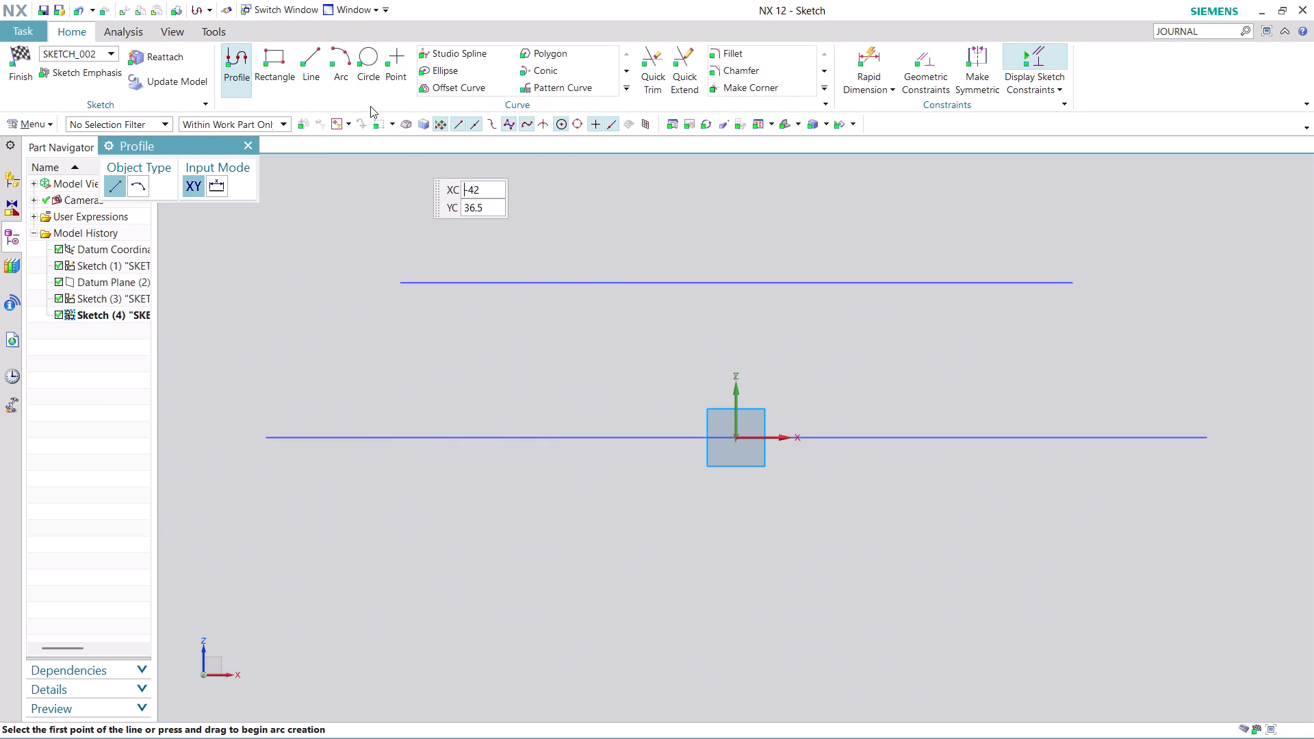
Draw a radius-30 arc from the upper circle's edge to the lower circle's edge.
click(340, 50)
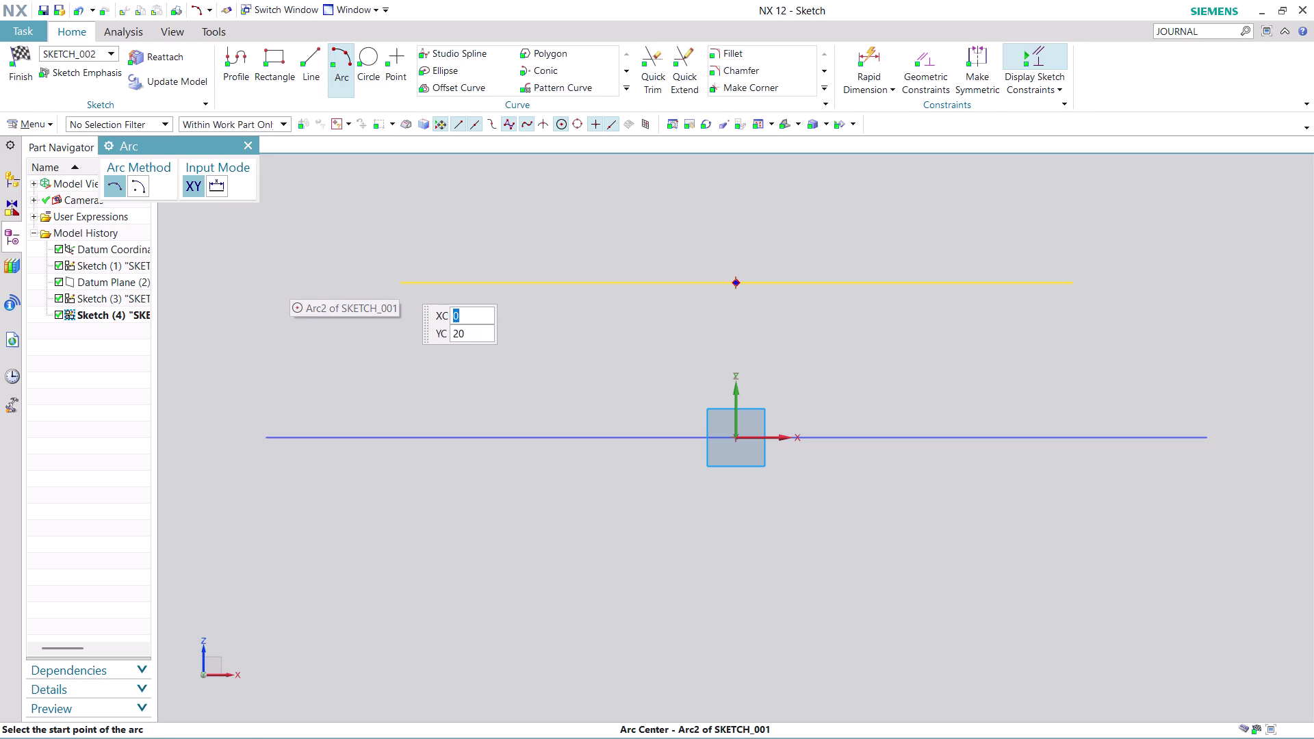
click(400, 281)
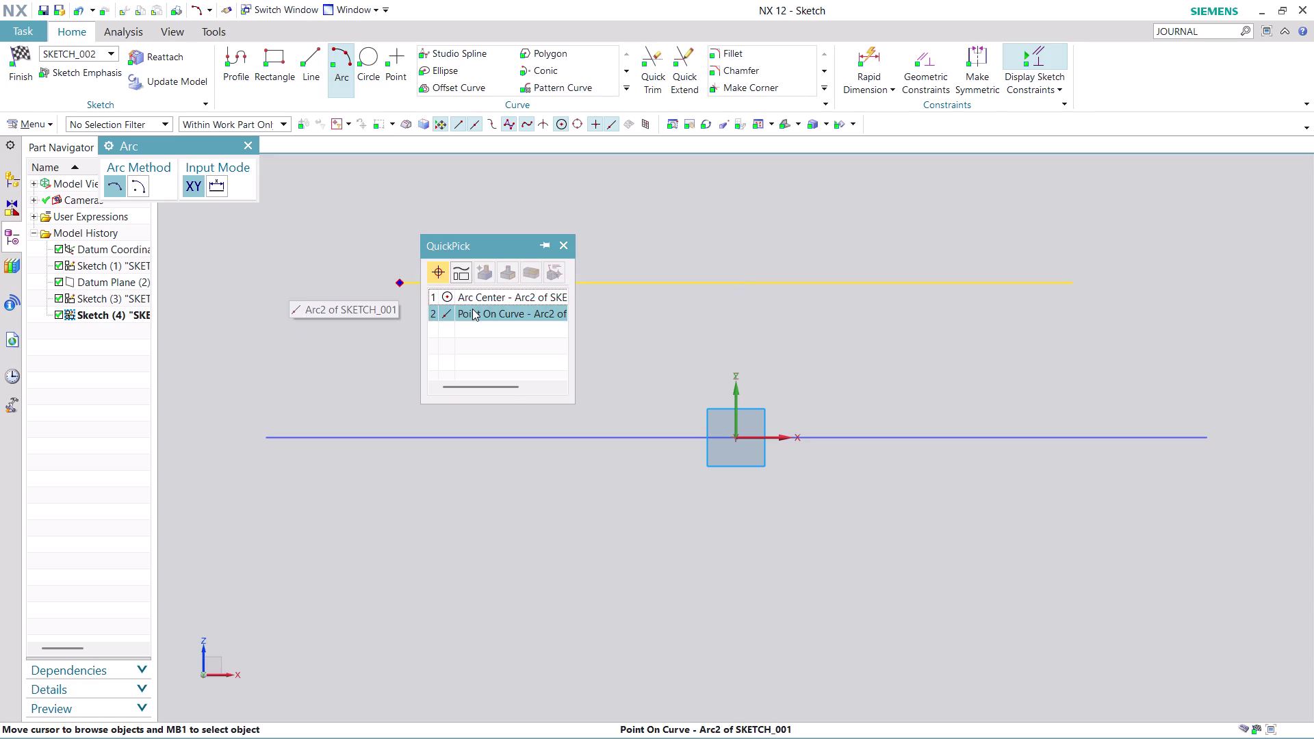
click(473, 309)
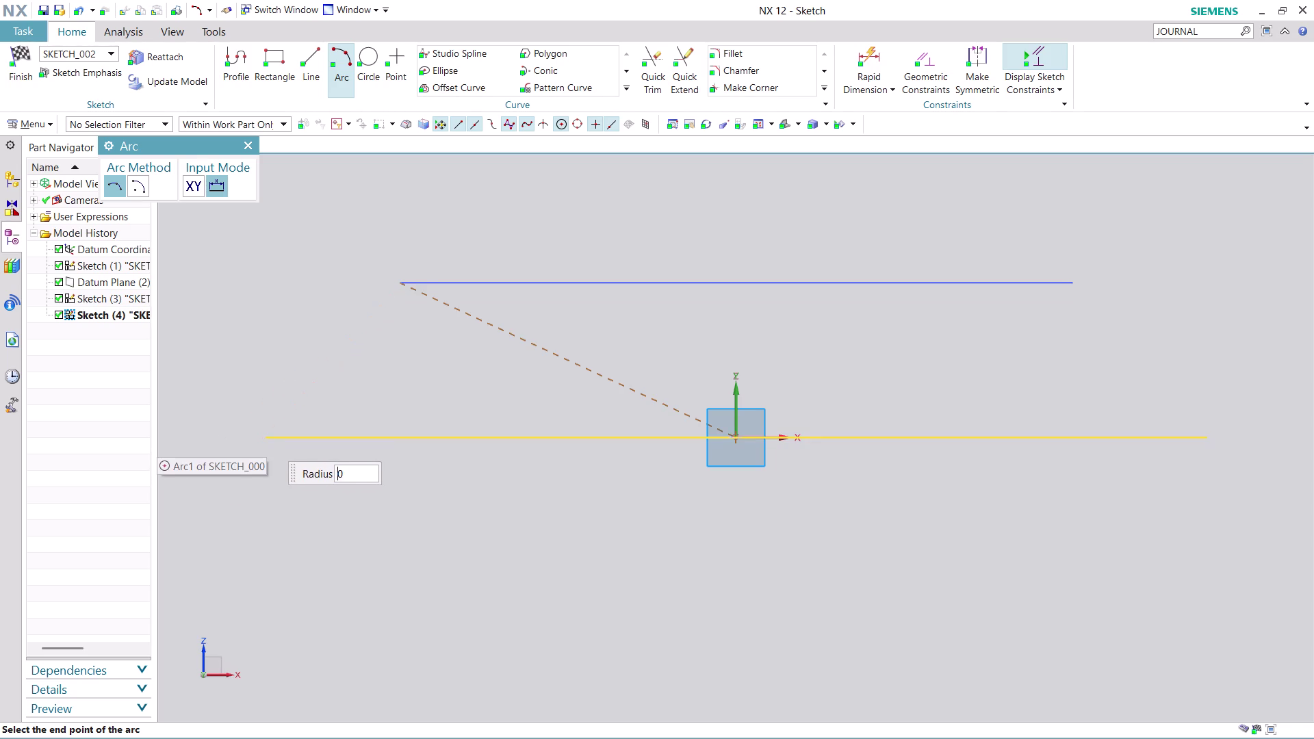
click(263, 437)
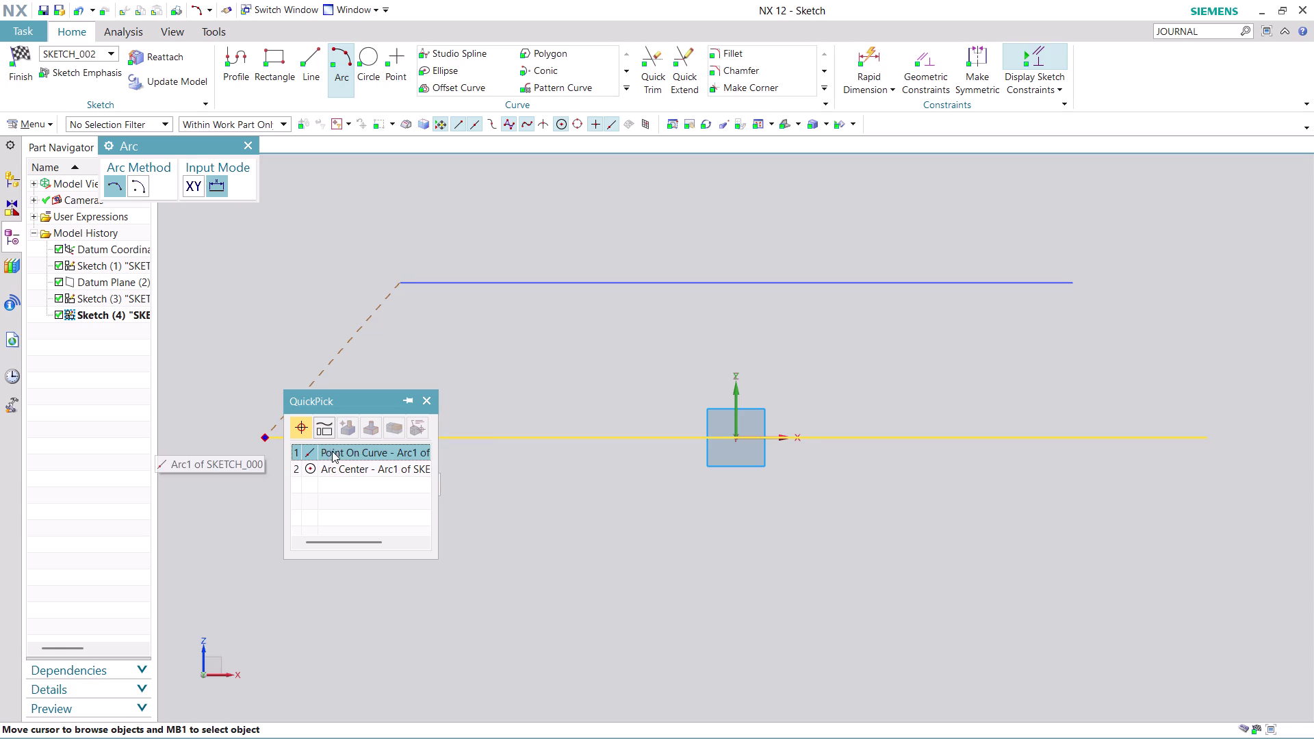
click(344, 453)
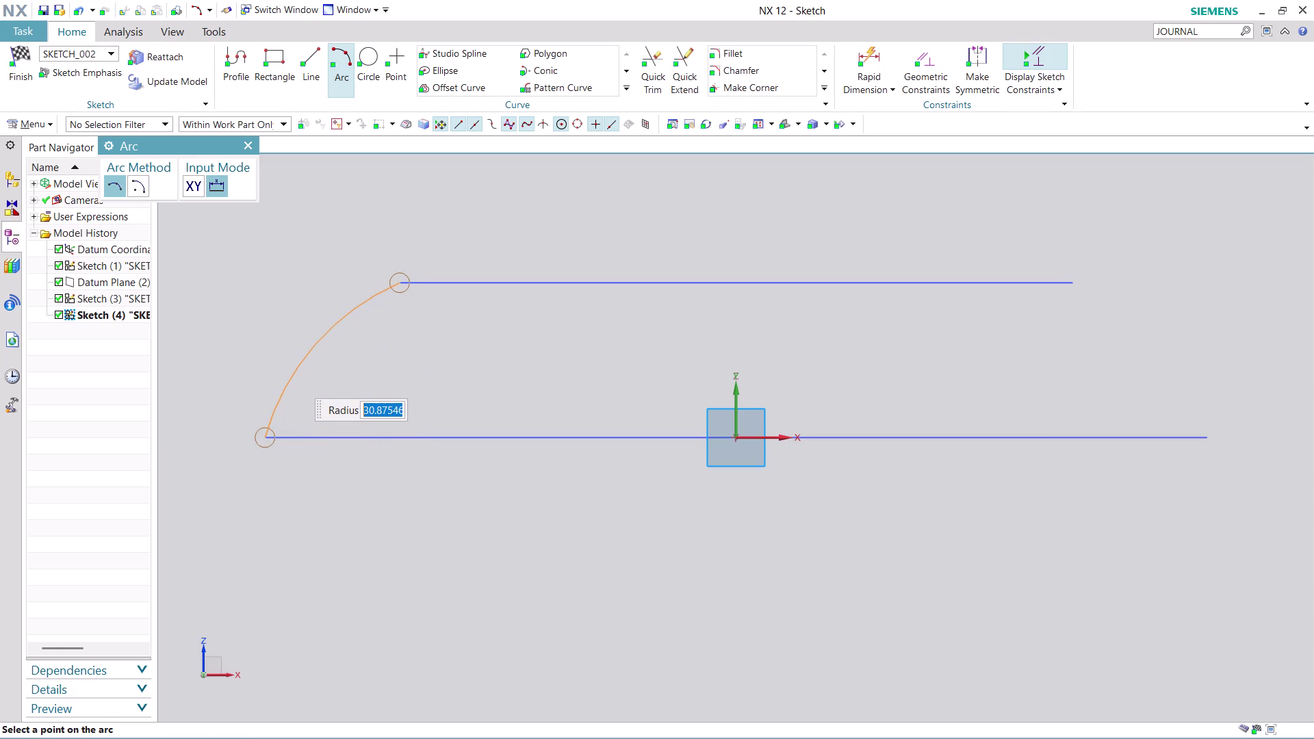
text(30)
key(Return)
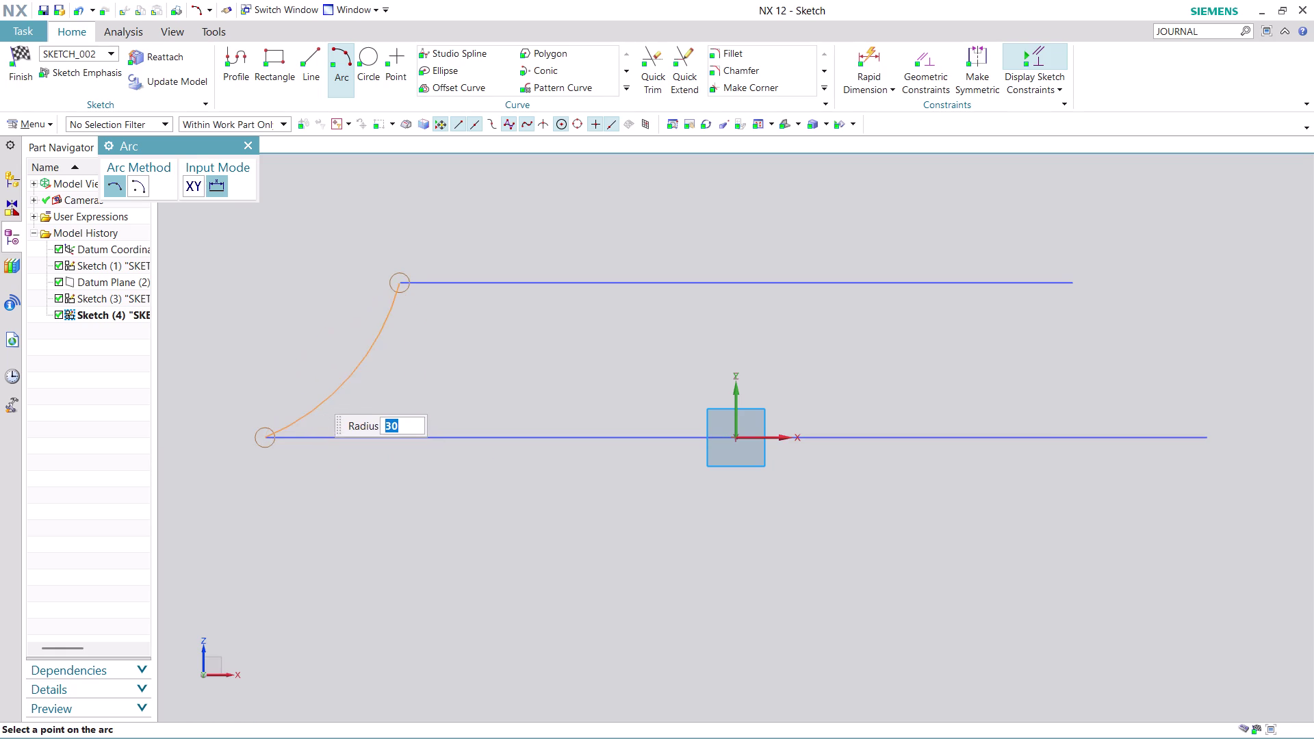
click(303, 370)
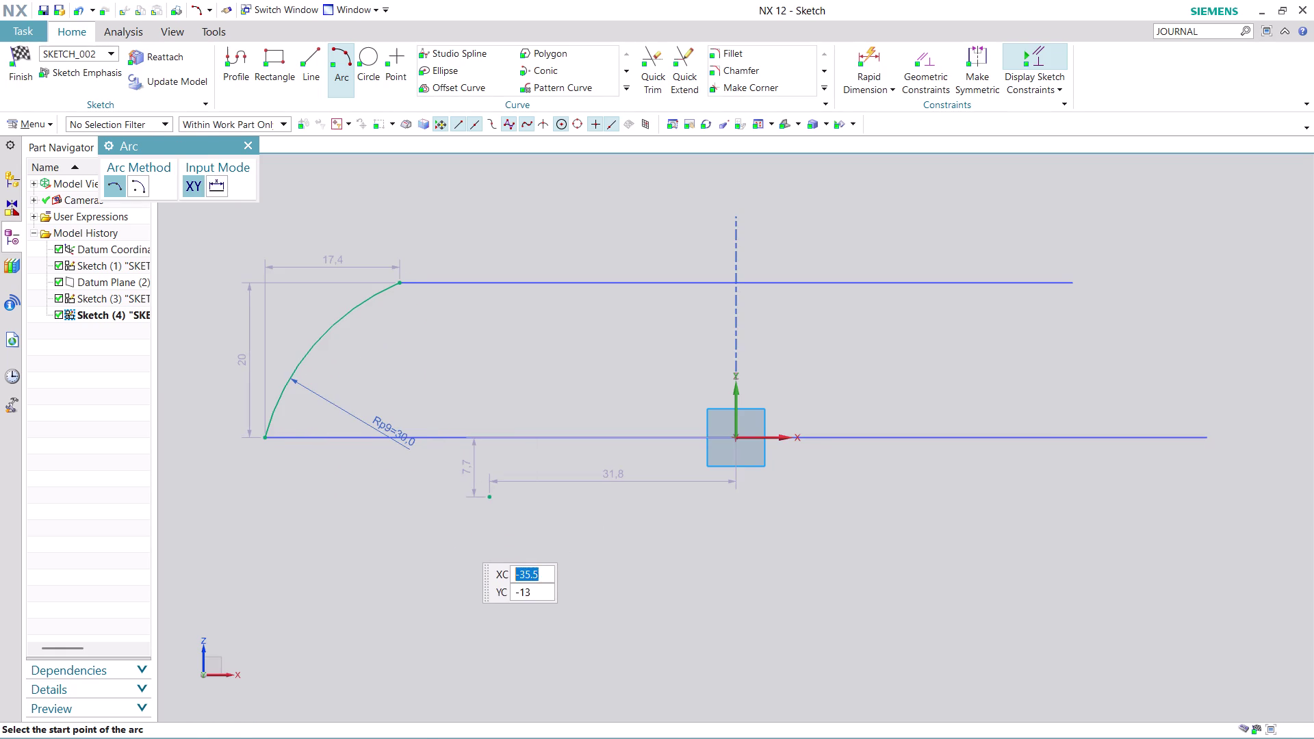
key(Escape)
key(Escape)
Mirror the radius-30 arc across the sketch vertical axis and finish Sketch 4.
click(489, 232)
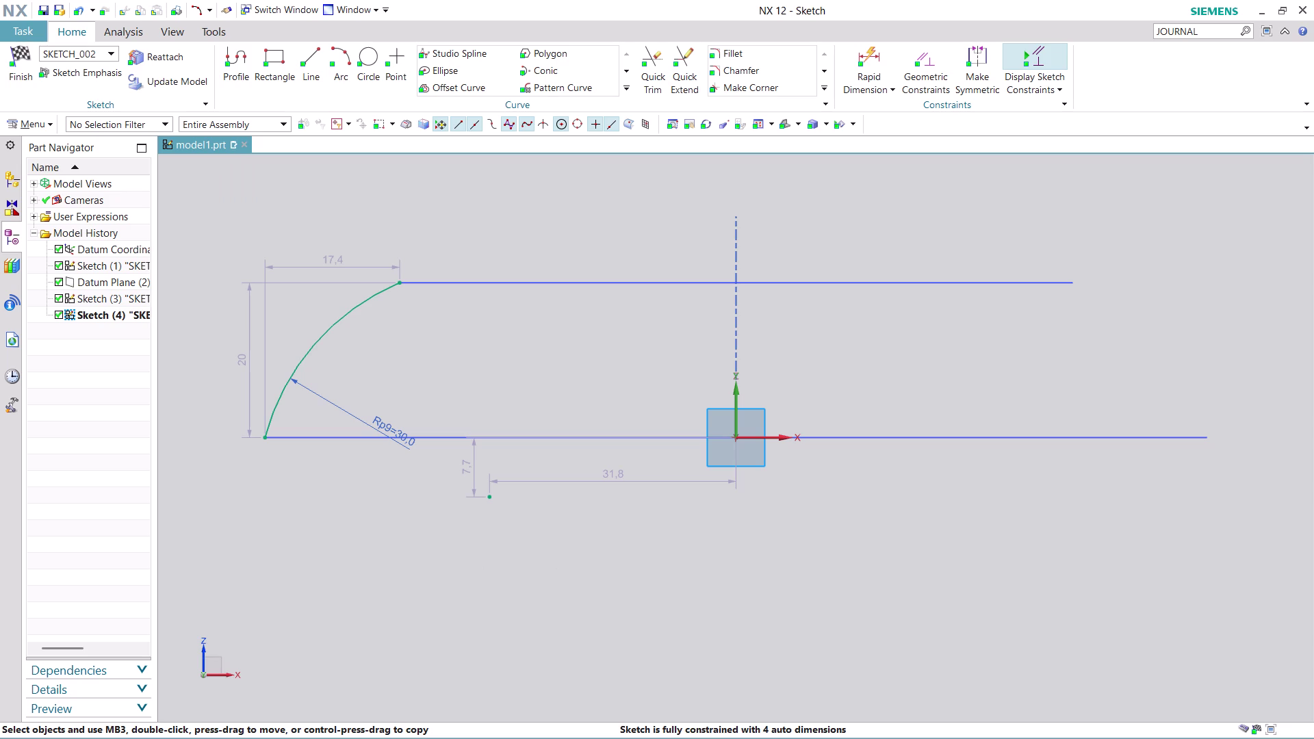
click(626, 89)
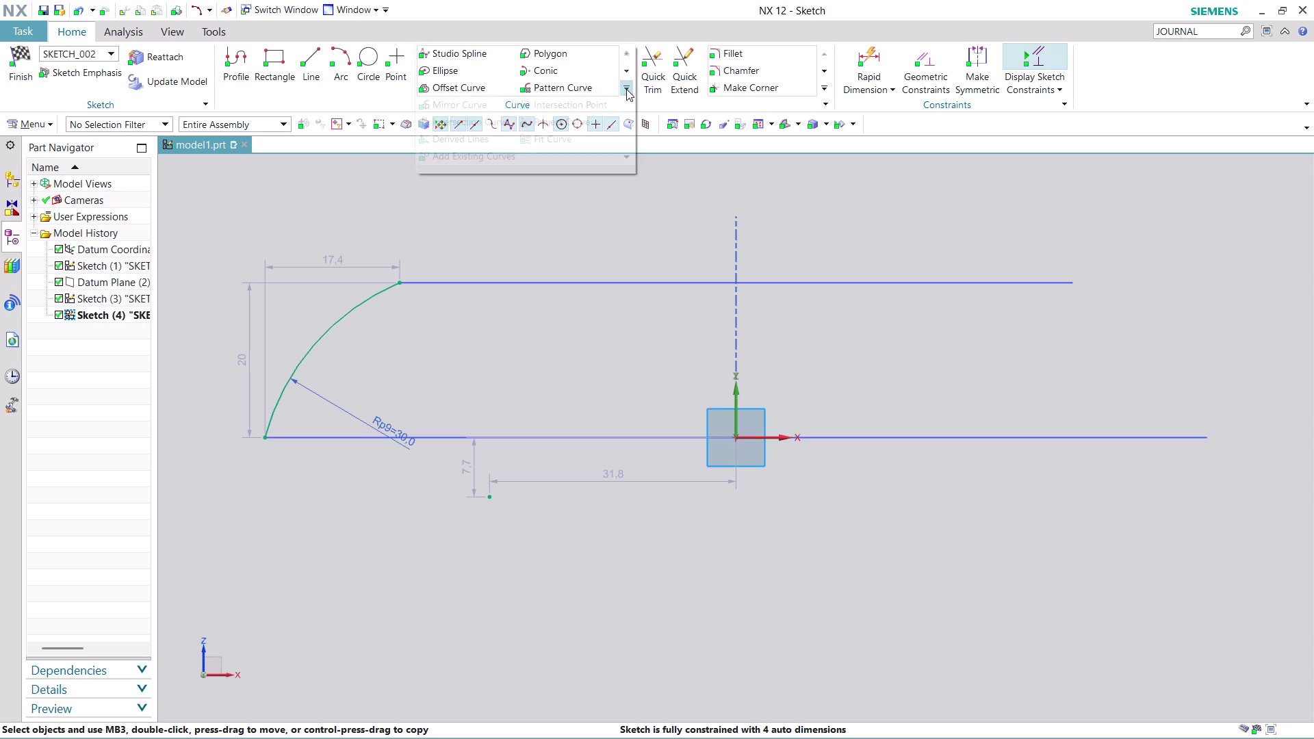
click(483, 110)
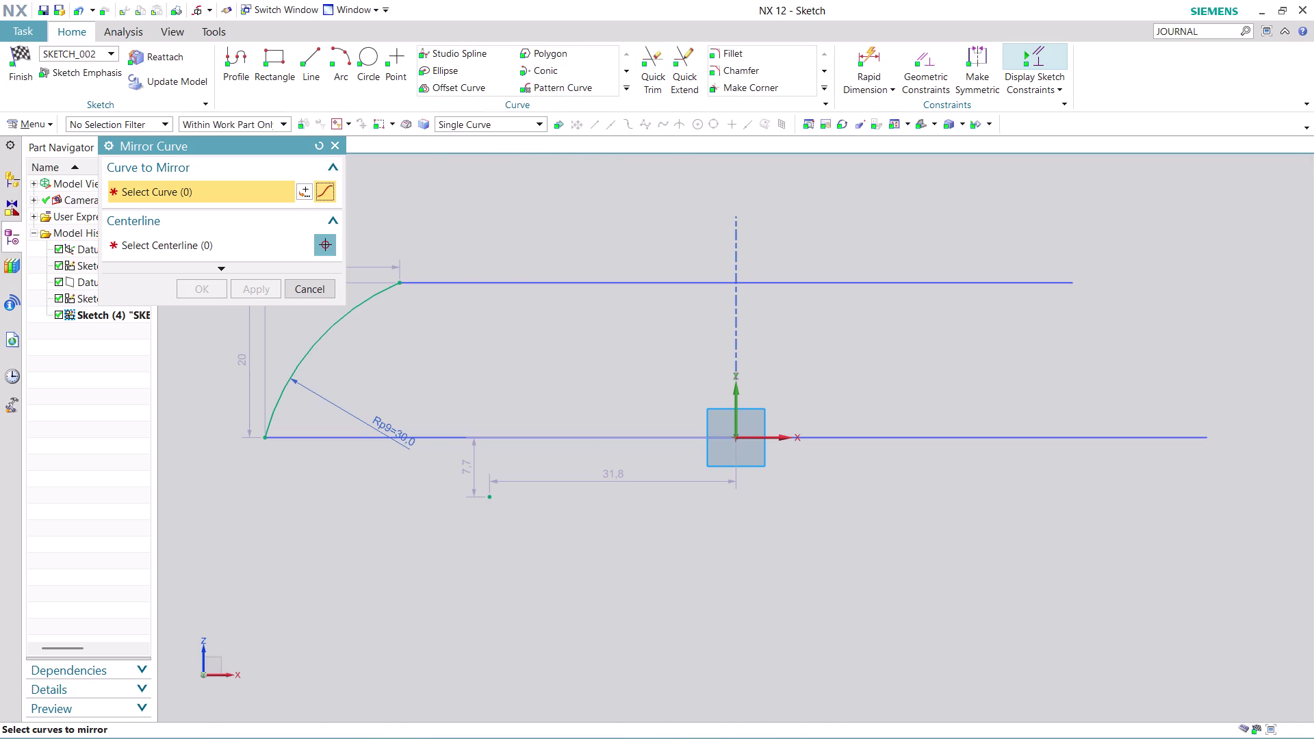
click(337, 323)
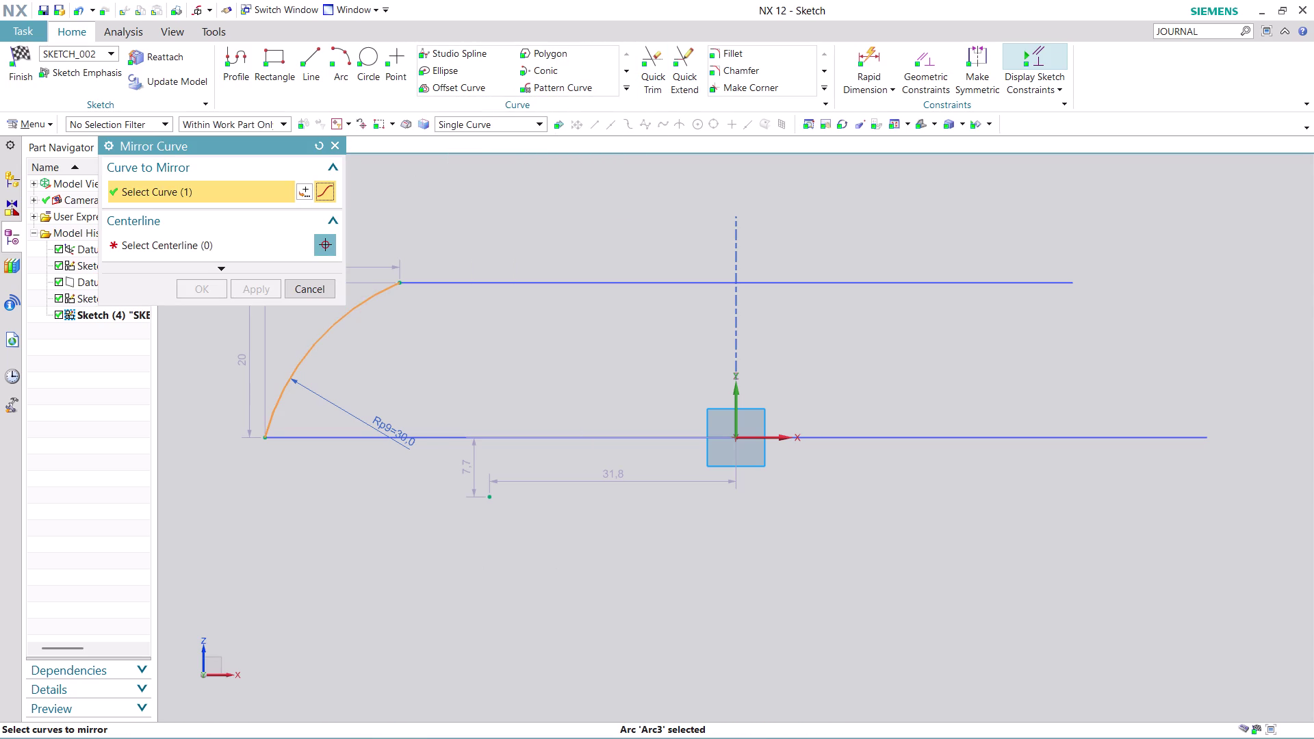
click(261, 239)
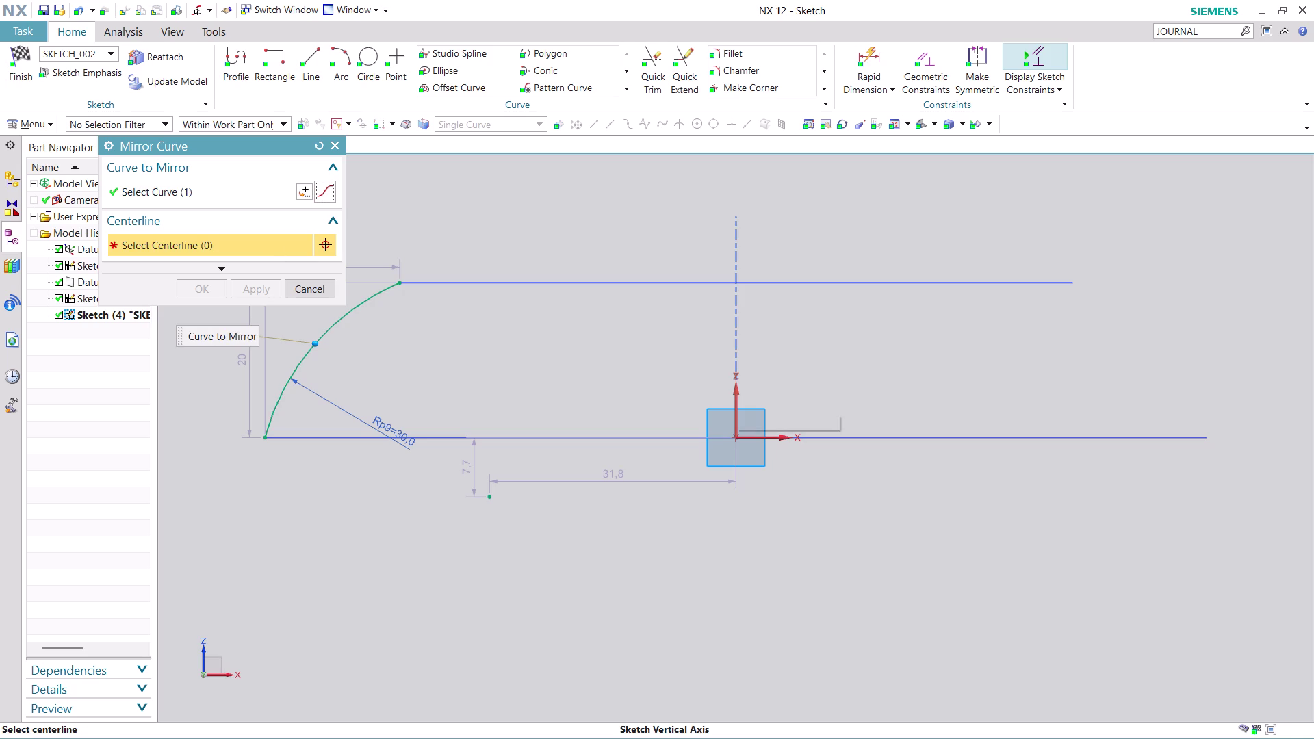
click(734, 395)
click(209, 289)
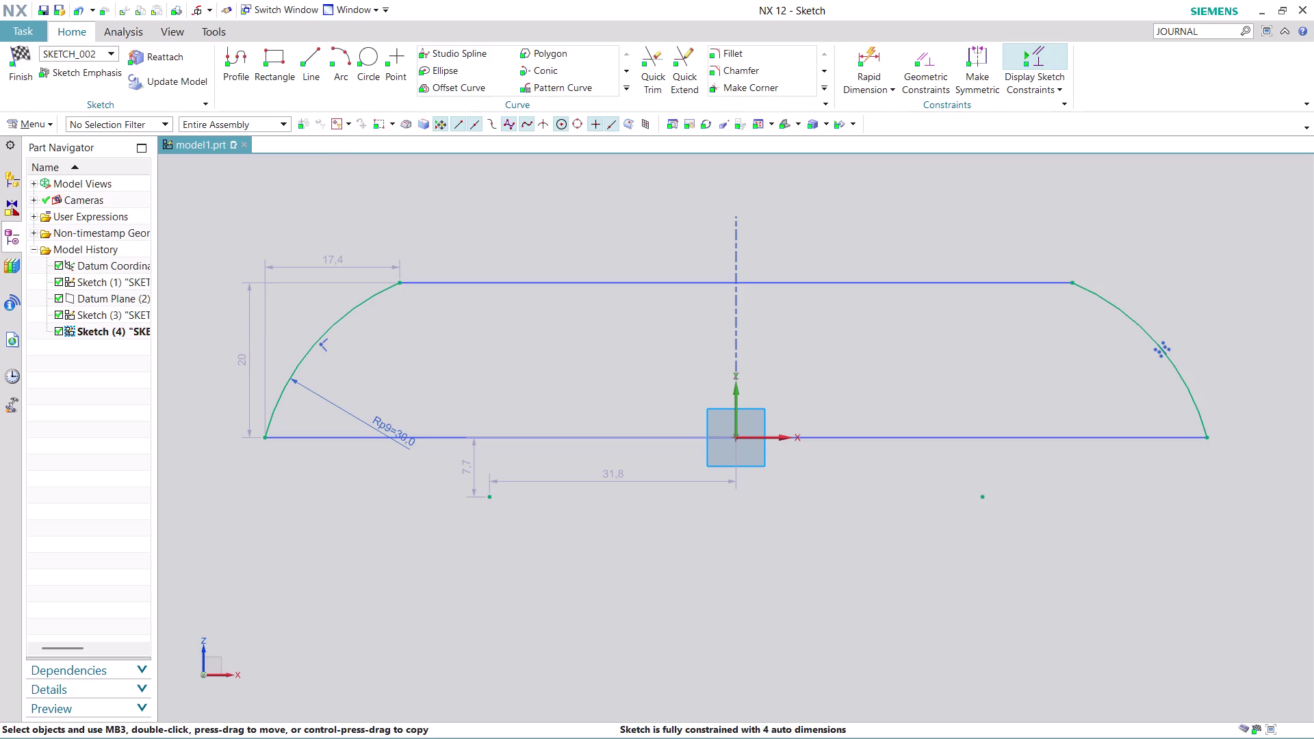
click(22, 75)
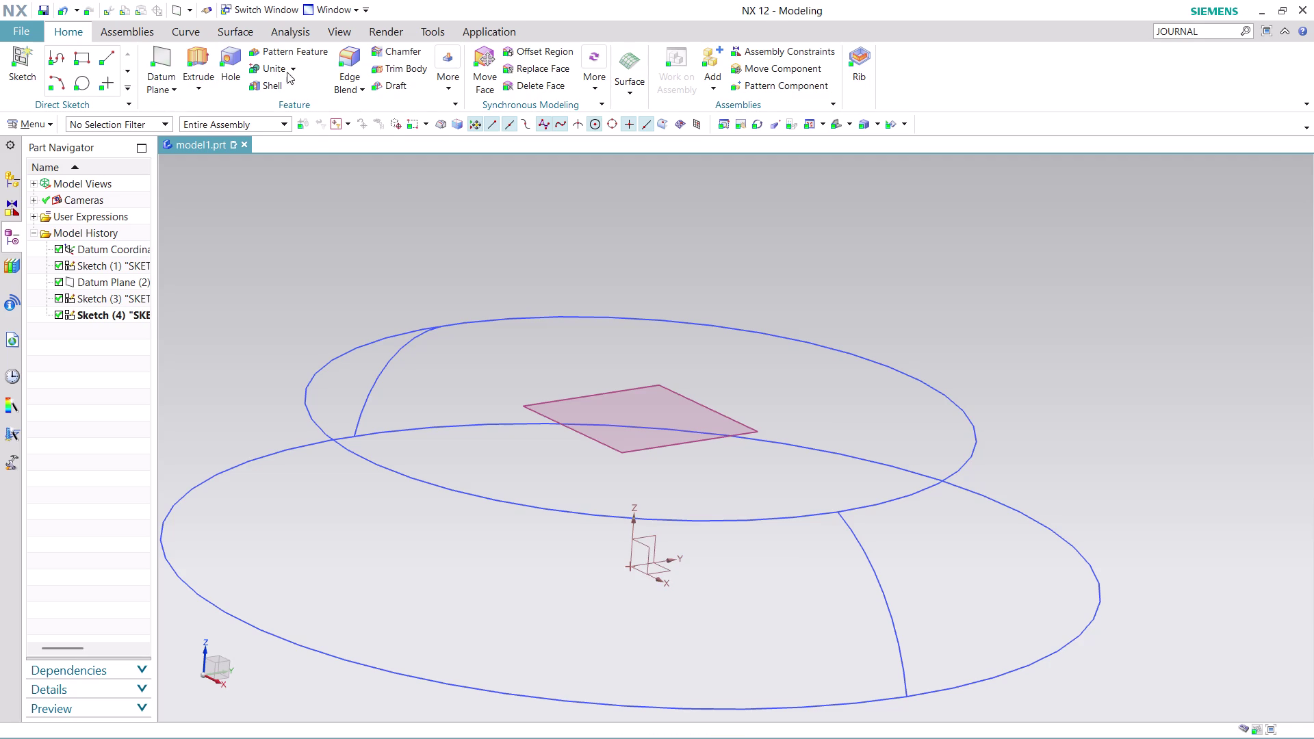
Insert a new sketch on the perpendicular vertical datum plane.
click(54, 122)
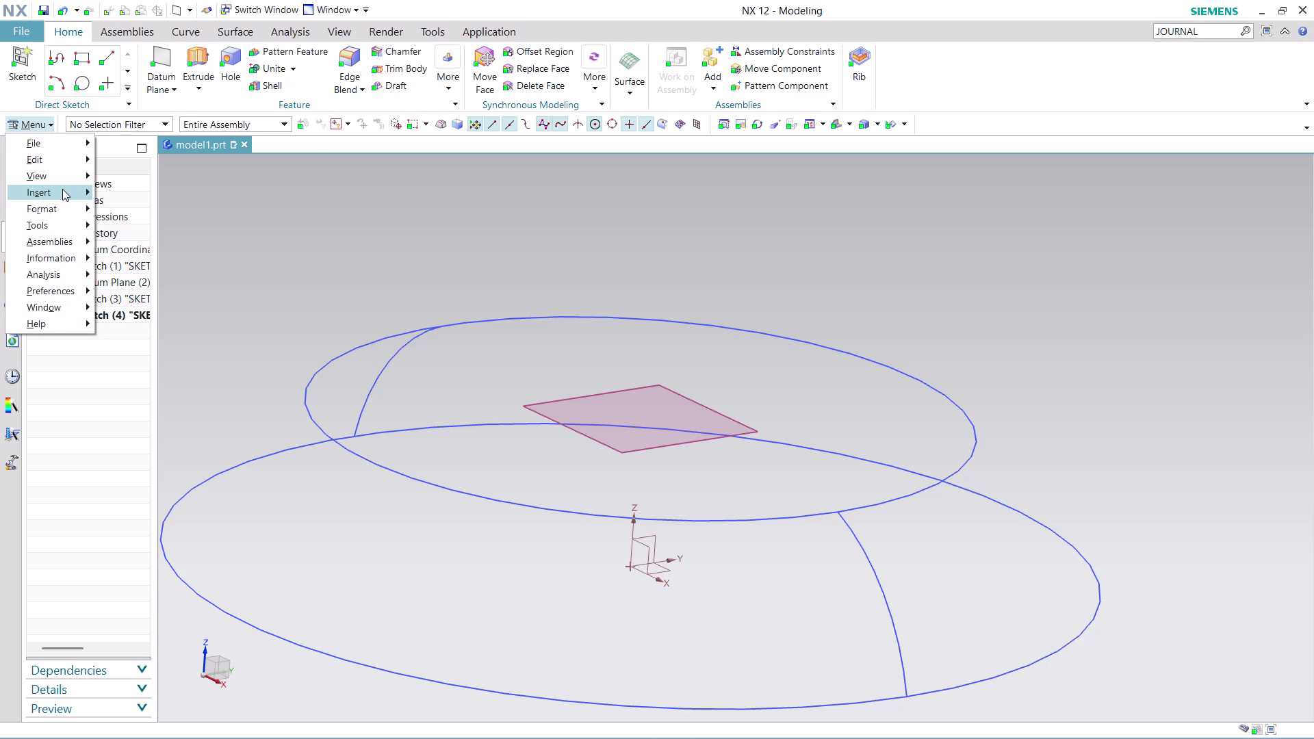
click(170, 209)
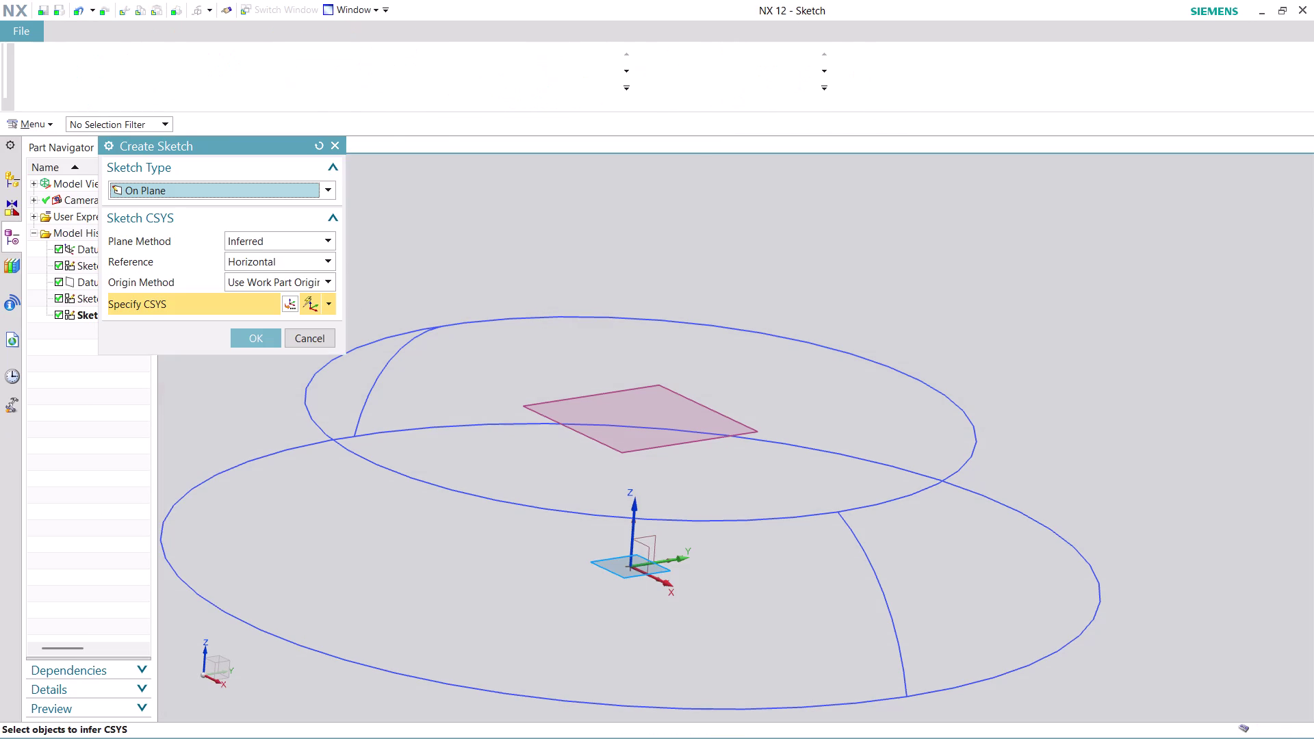
click(658, 539)
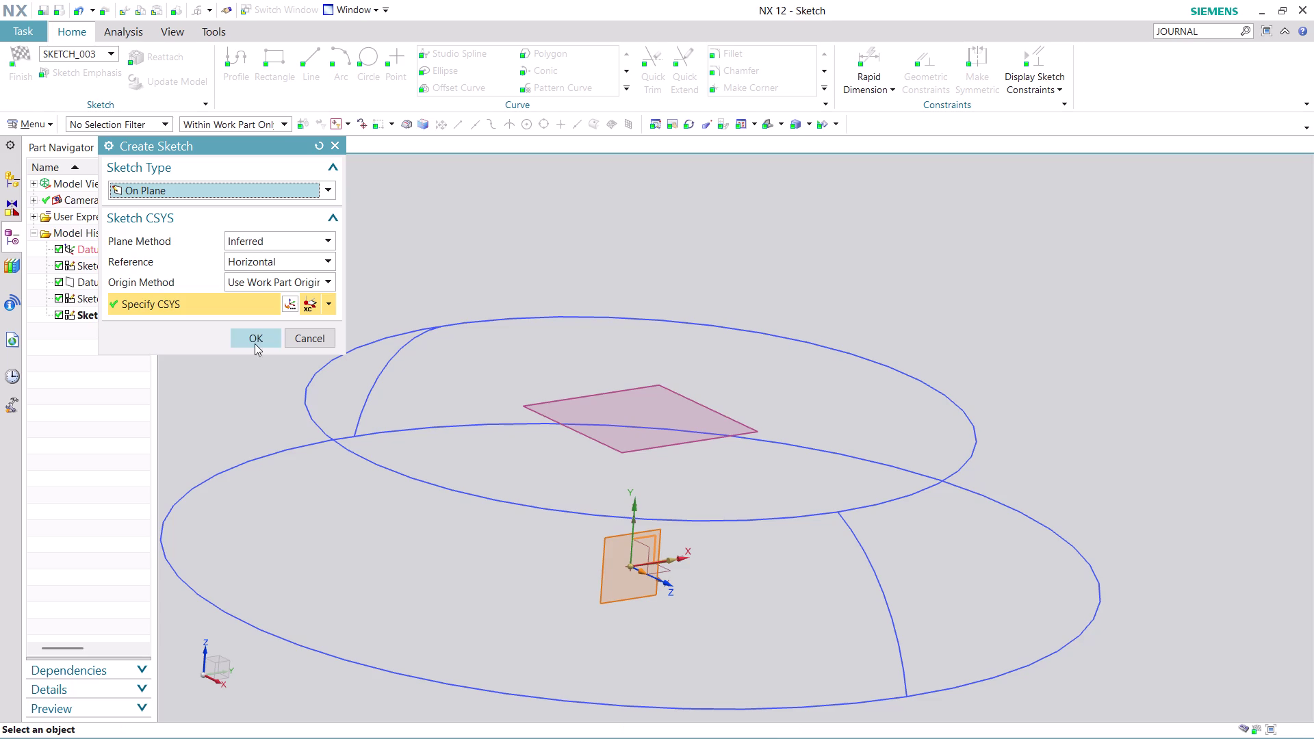
click(255, 344)
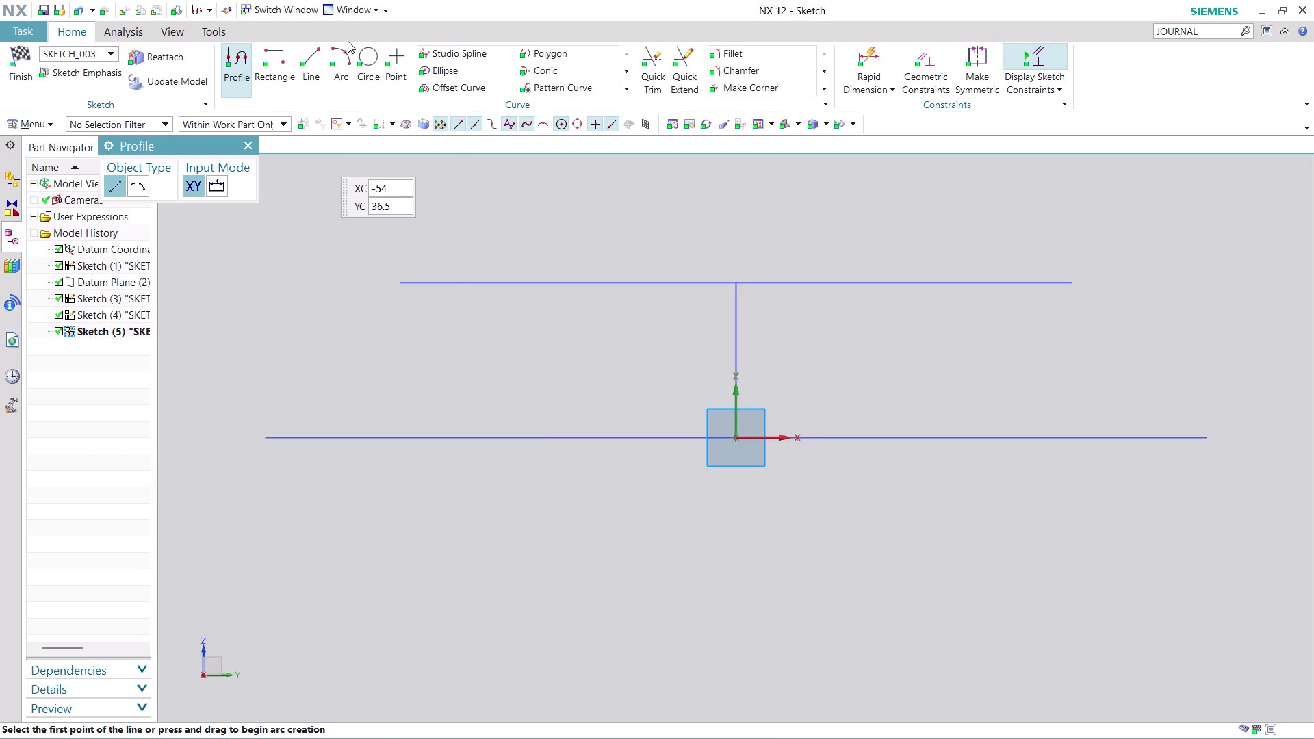
Draw a radius-30 arc joining the upper and lower lines' left ends.
click(343, 50)
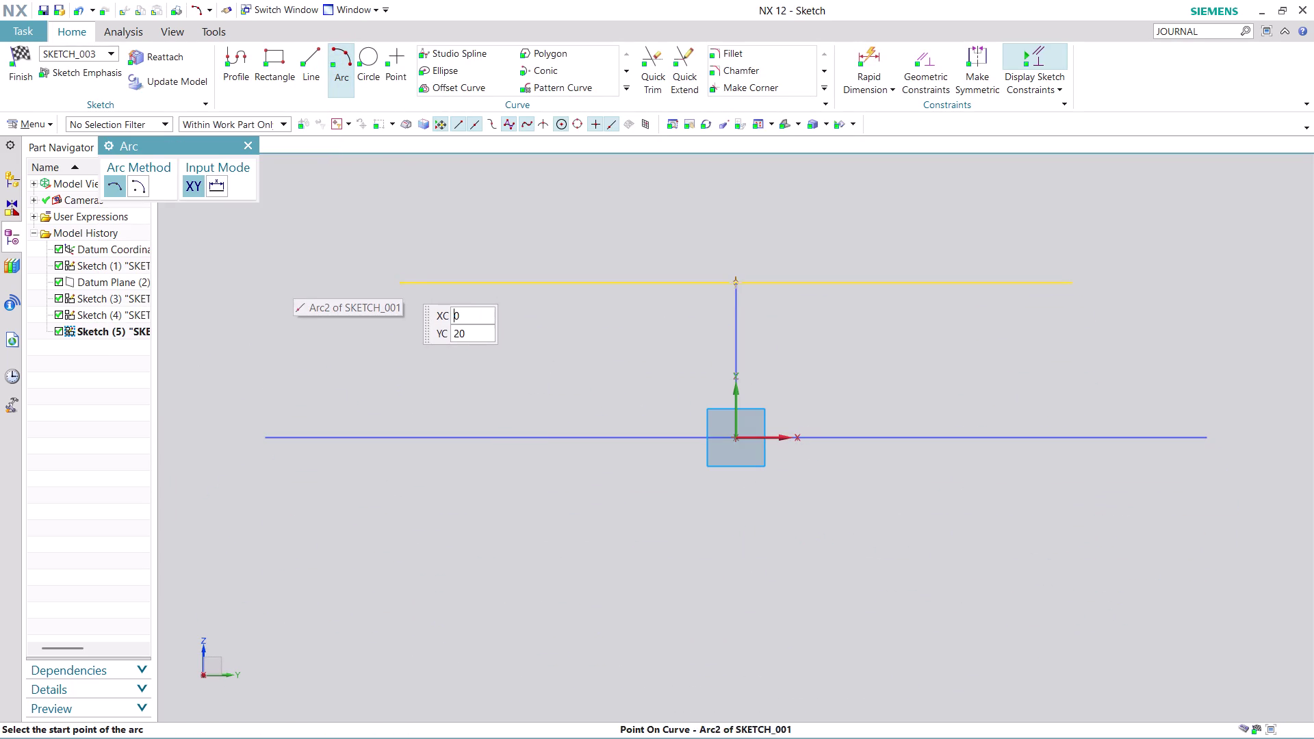
click(403, 280)
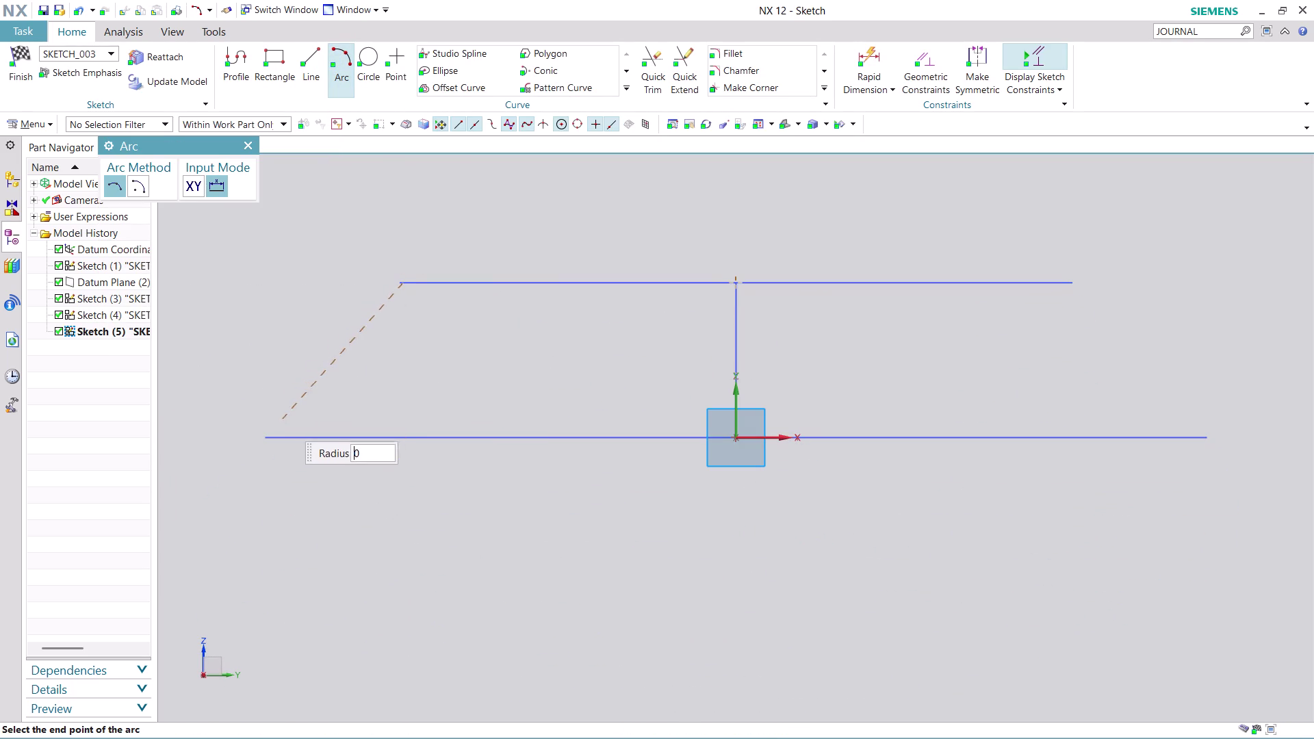
click(267, 432)
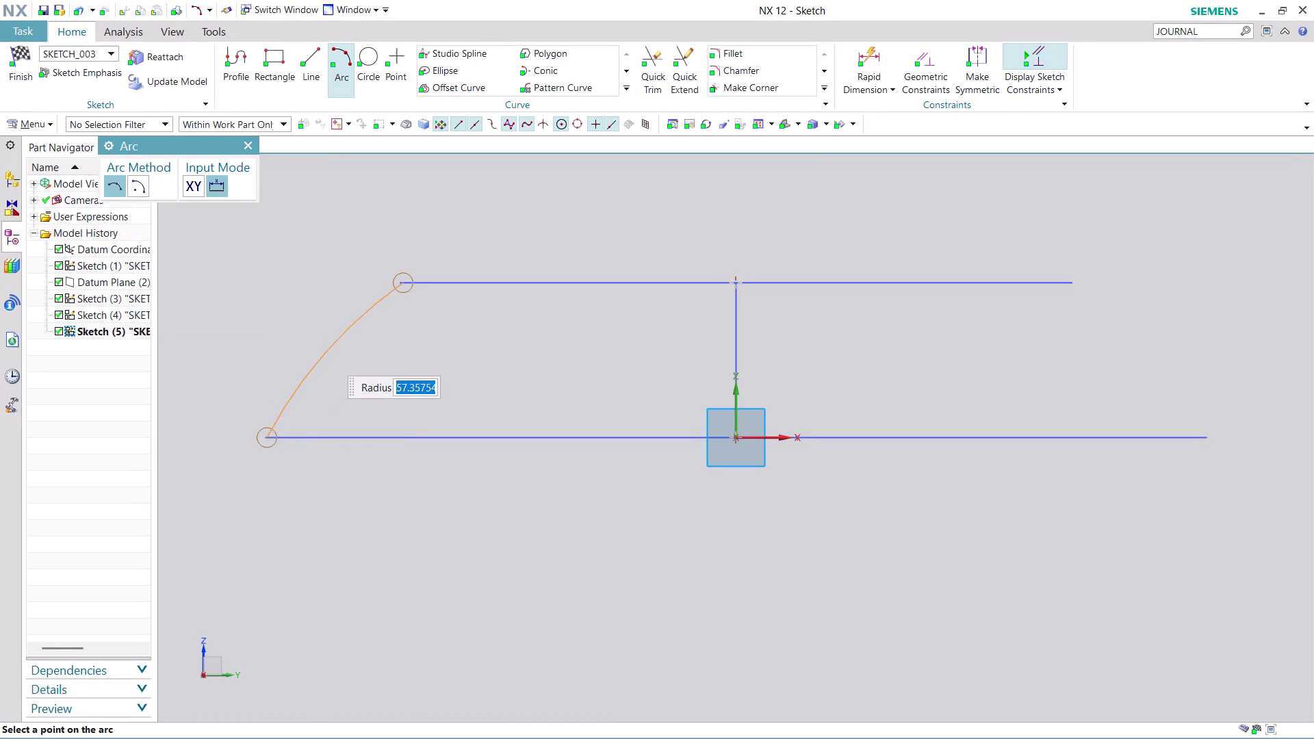
text(30)
key(Return)
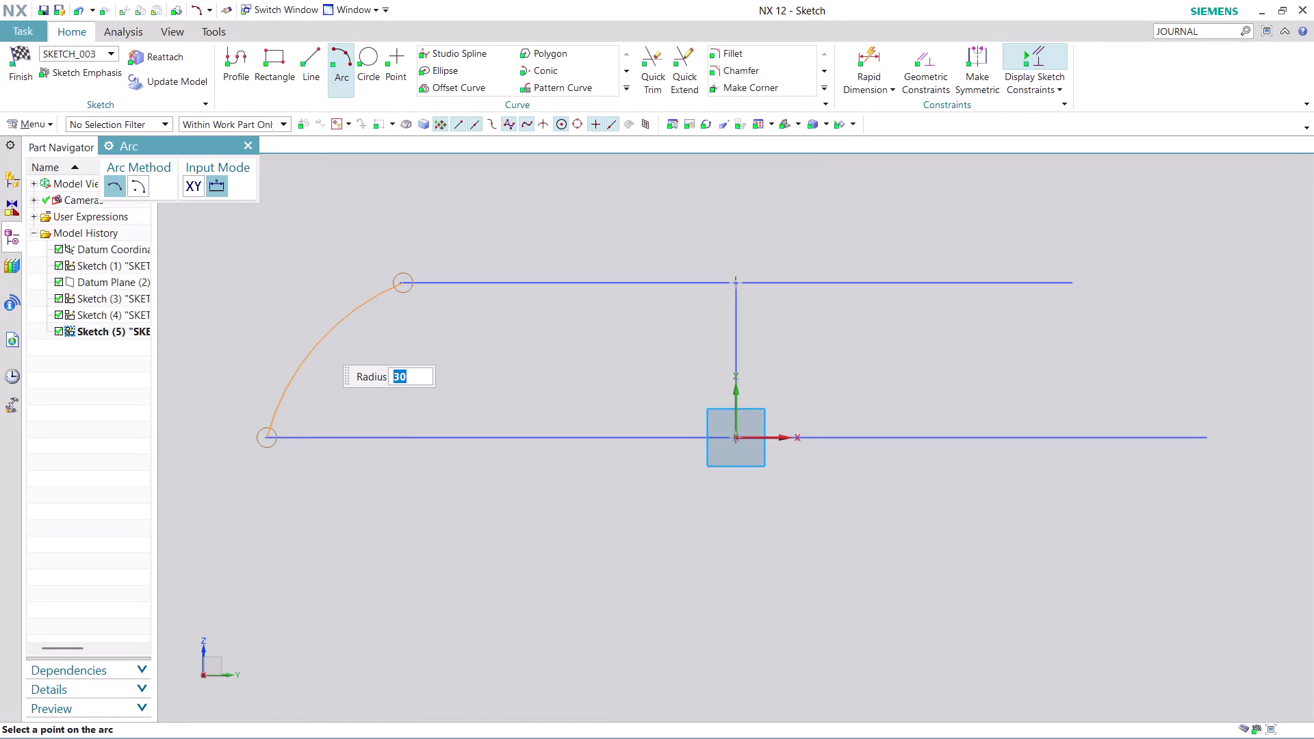
click(323, 343)
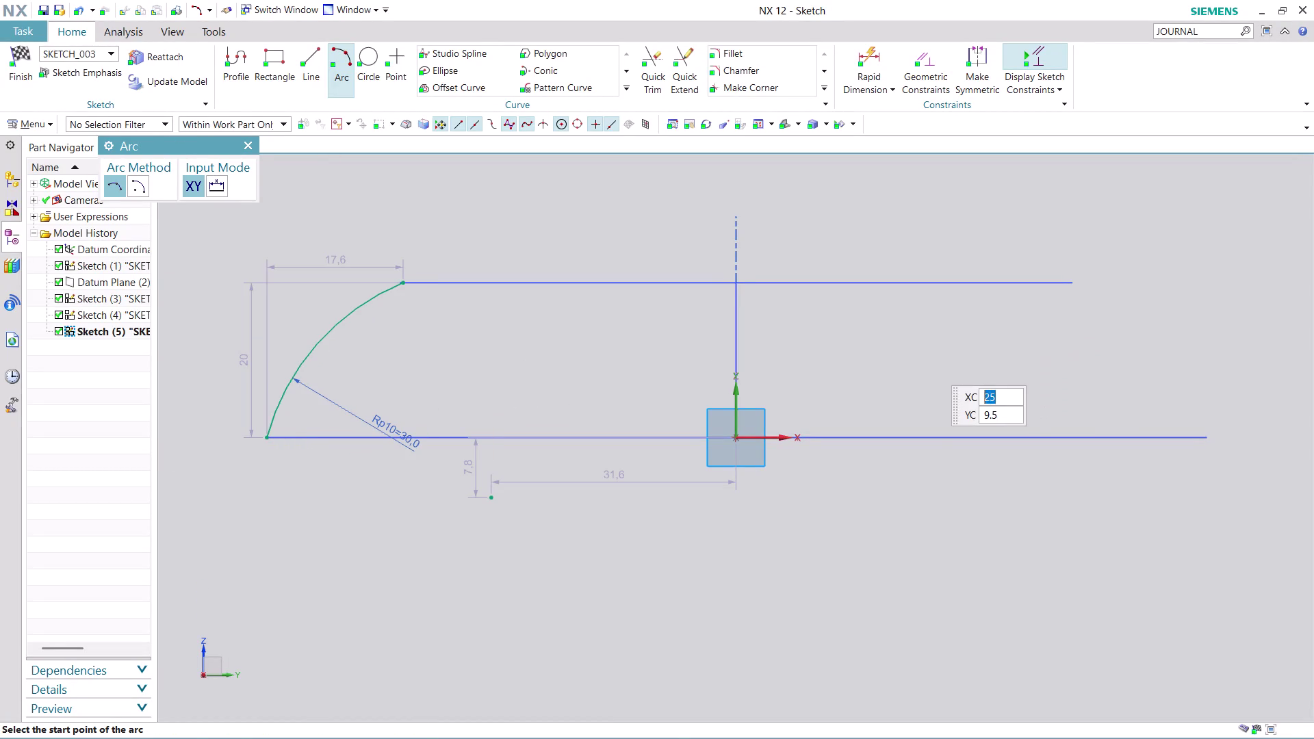
key(Escape)
key(Escape)
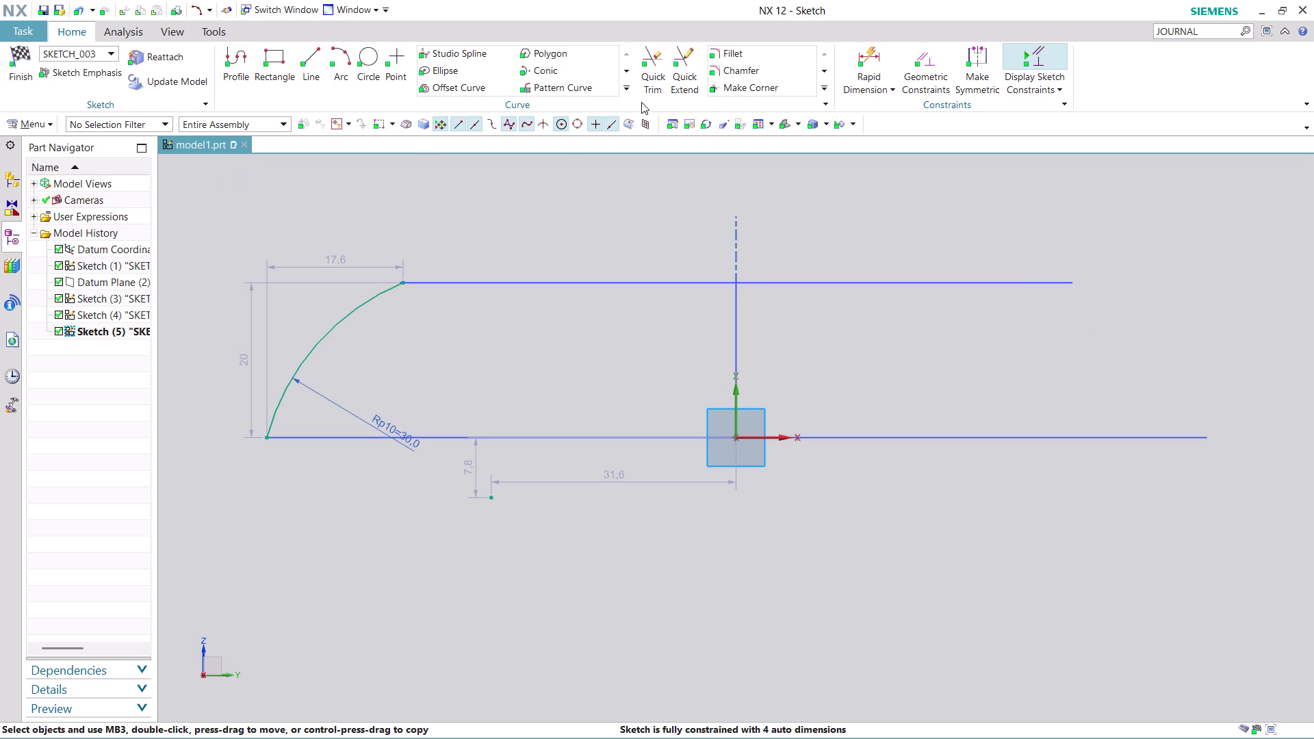
Mirror the new radius-30 arc across the vertical axis and finish Sketch 5.
click(631, 93)
click(467, 101)
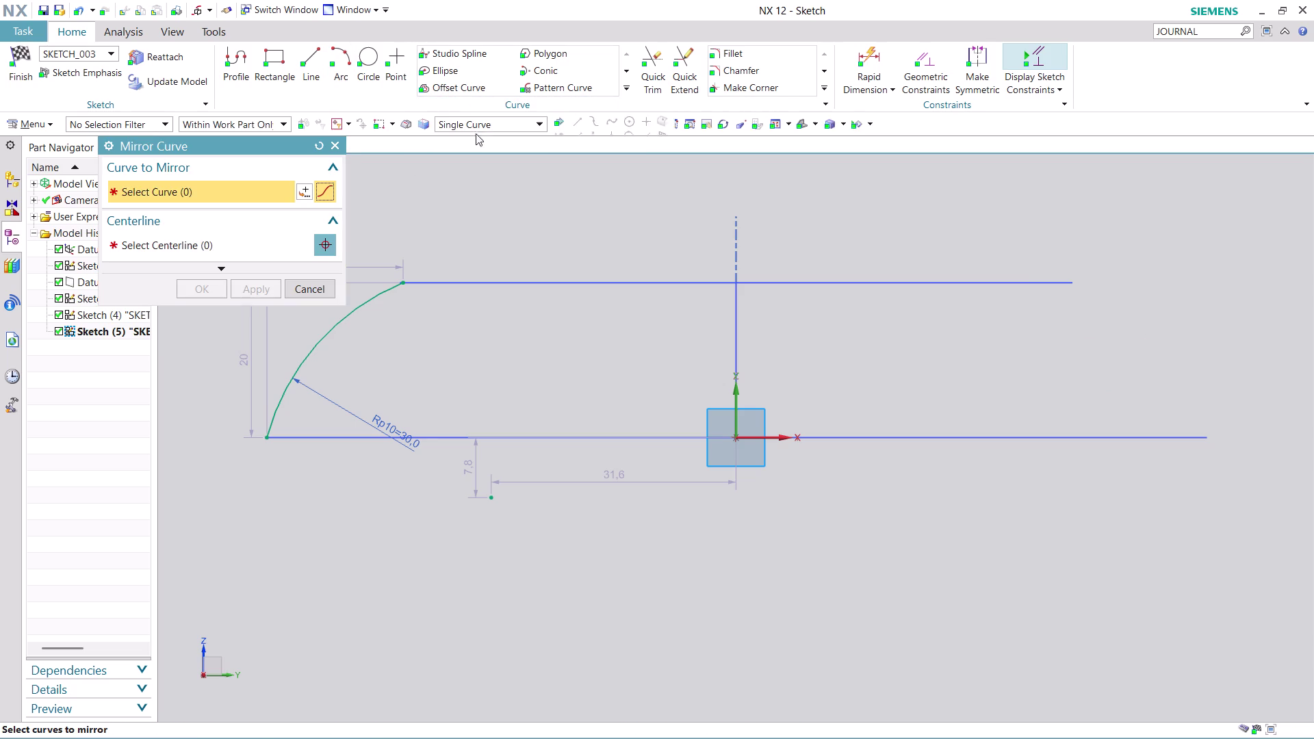
click(334, 327)
click(295, 252)
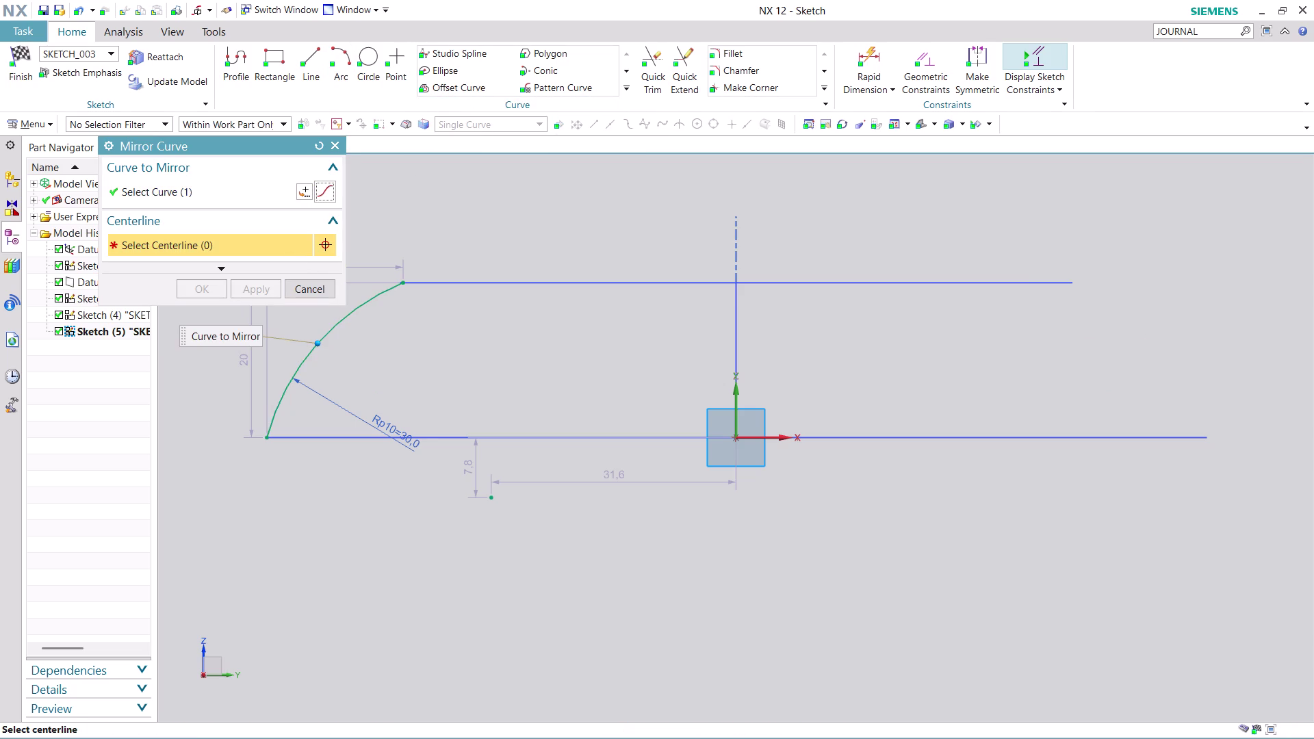
click(732, 398)
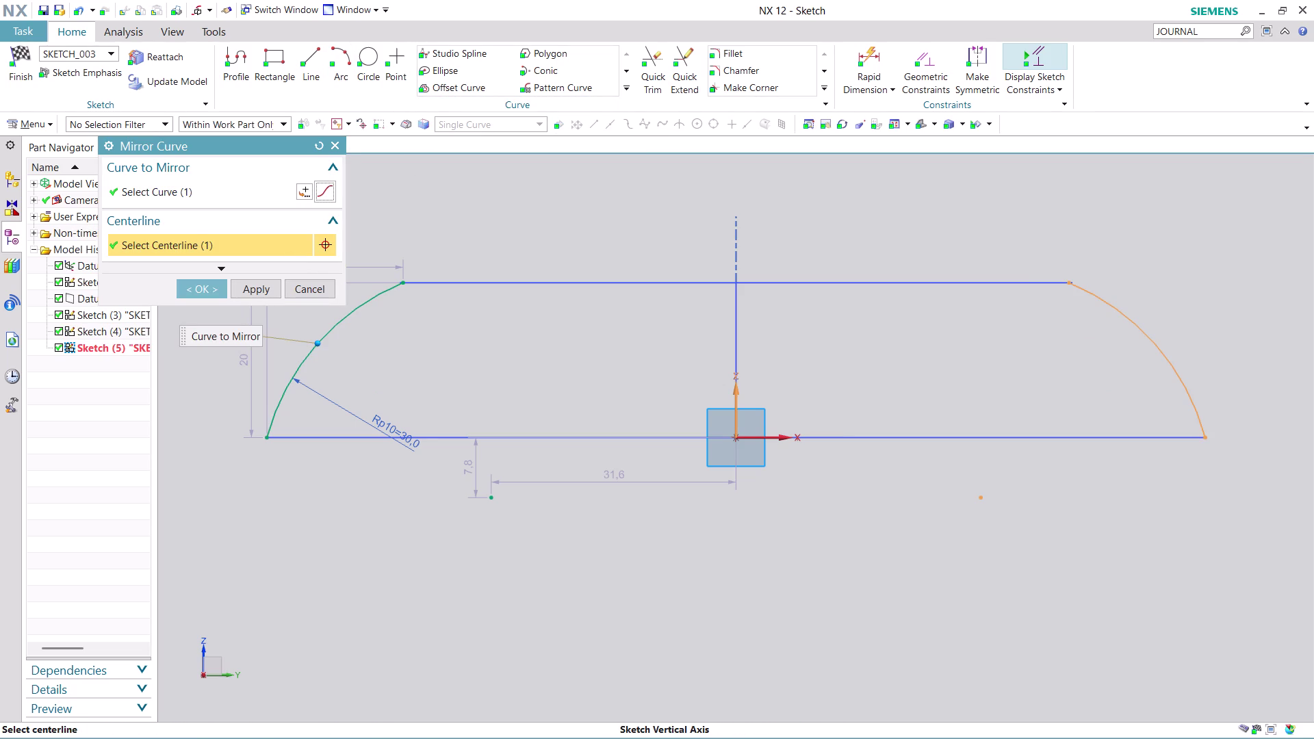
click(209, 293)
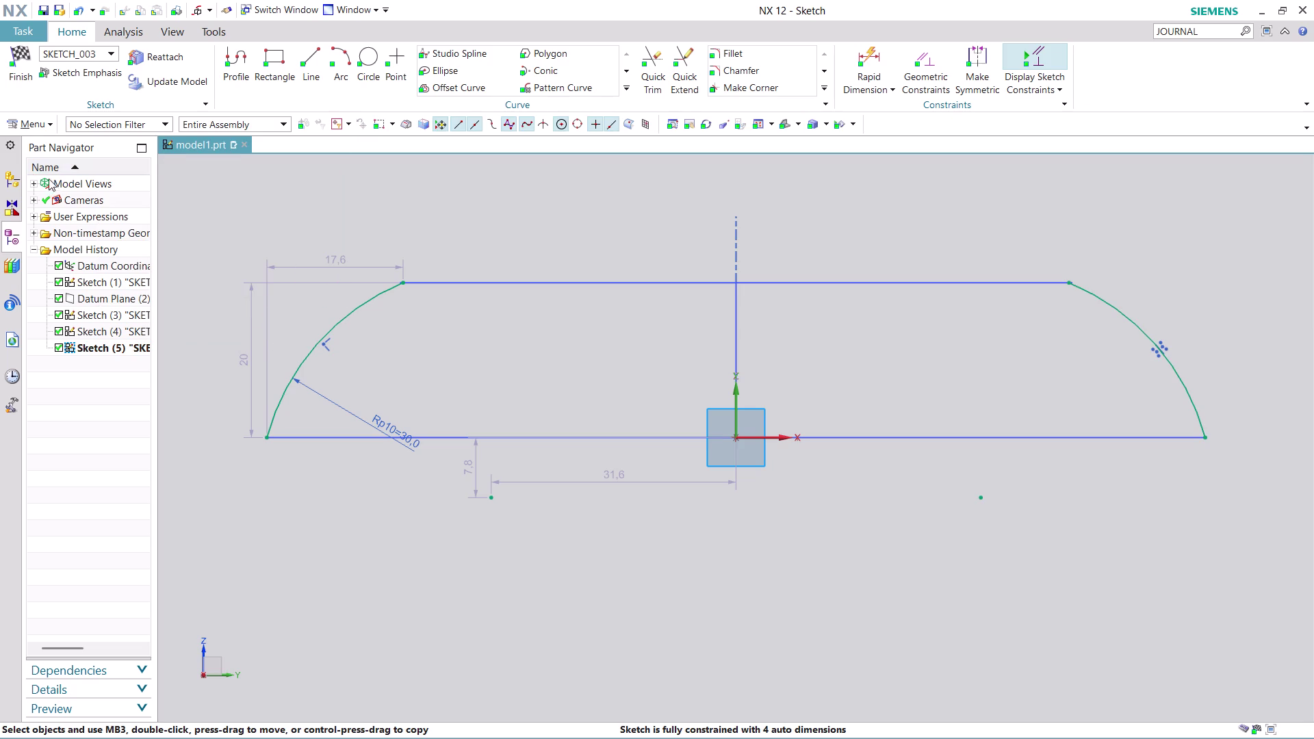
click(21, 82)
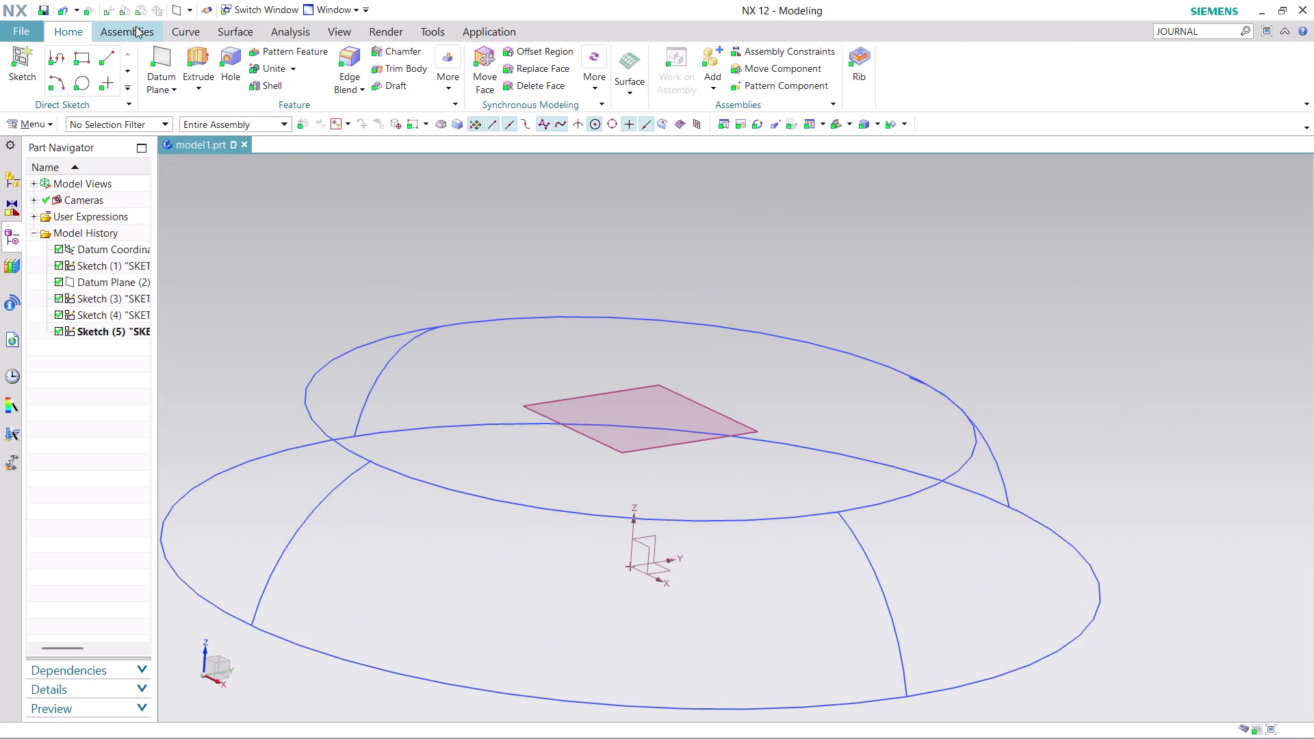
Launch Through Curve Mesh and pick the outer circle as the first primary curve.
click(239, 26)
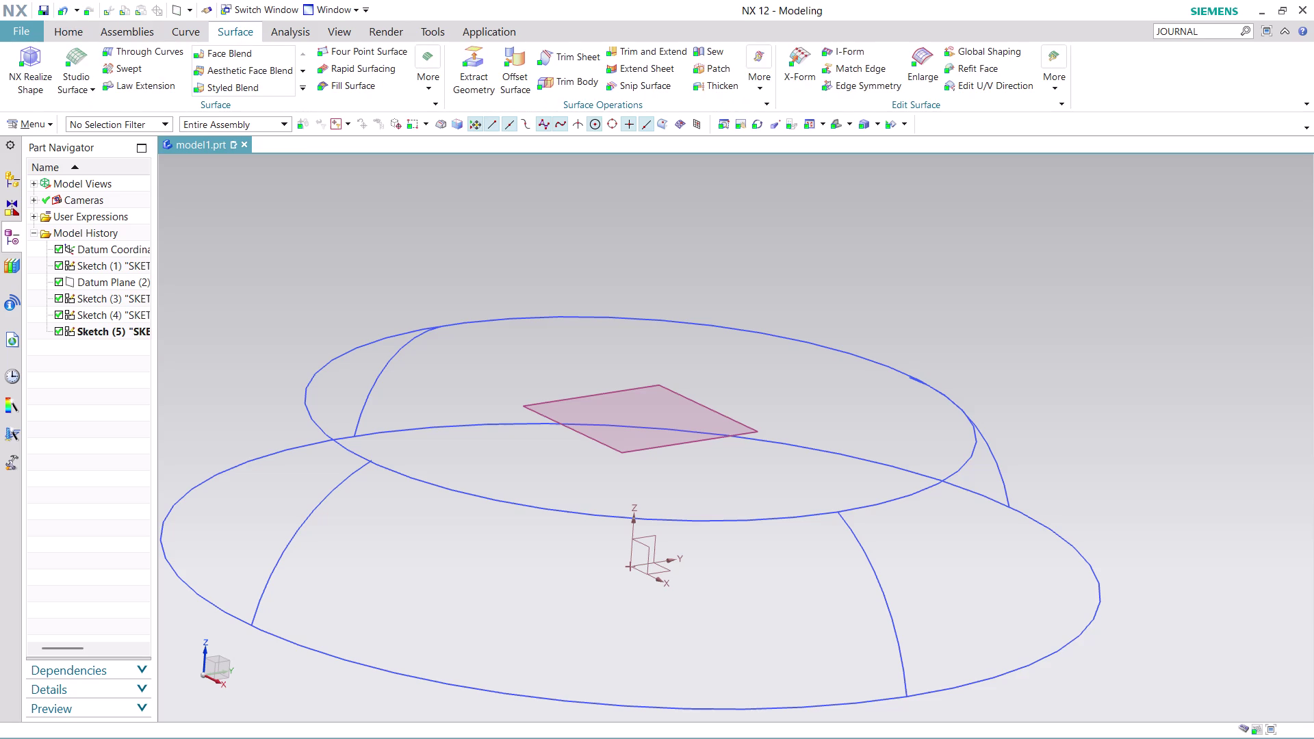
click(91, 86)
click(113, 124)
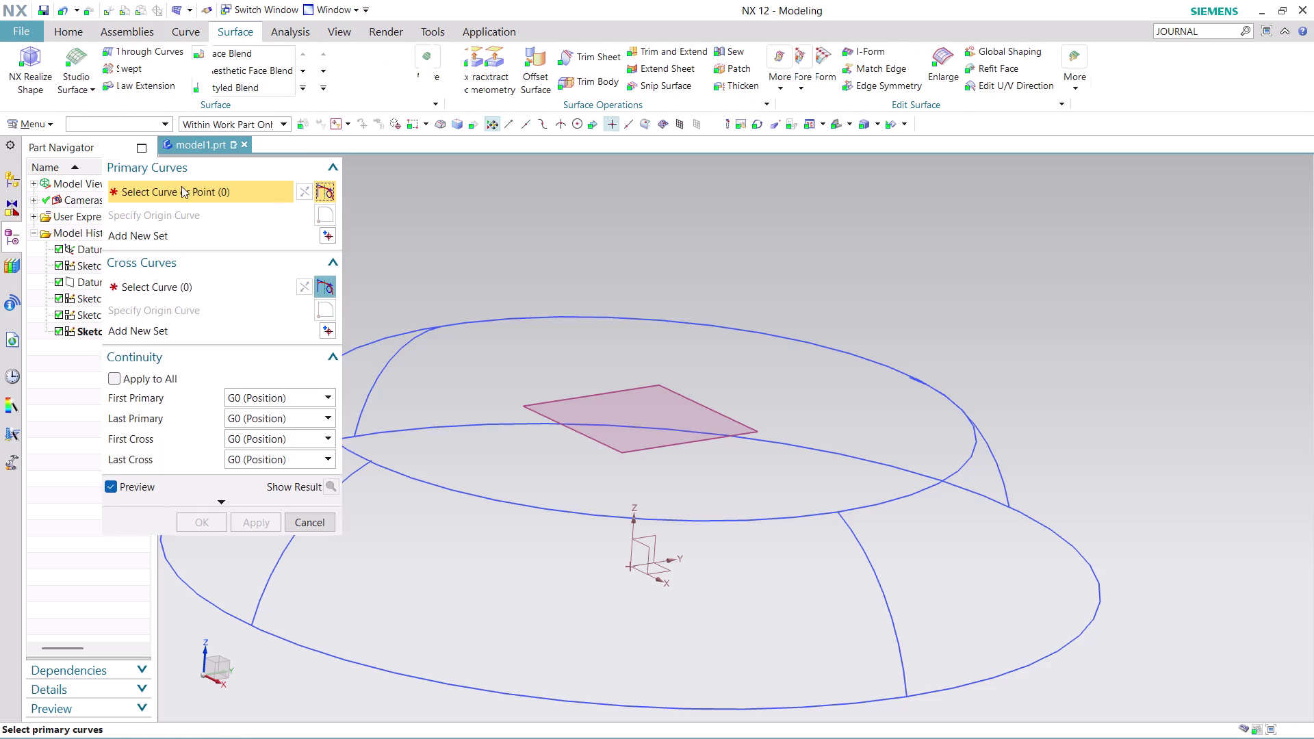
middle_drag(714, 247, 767, 430)
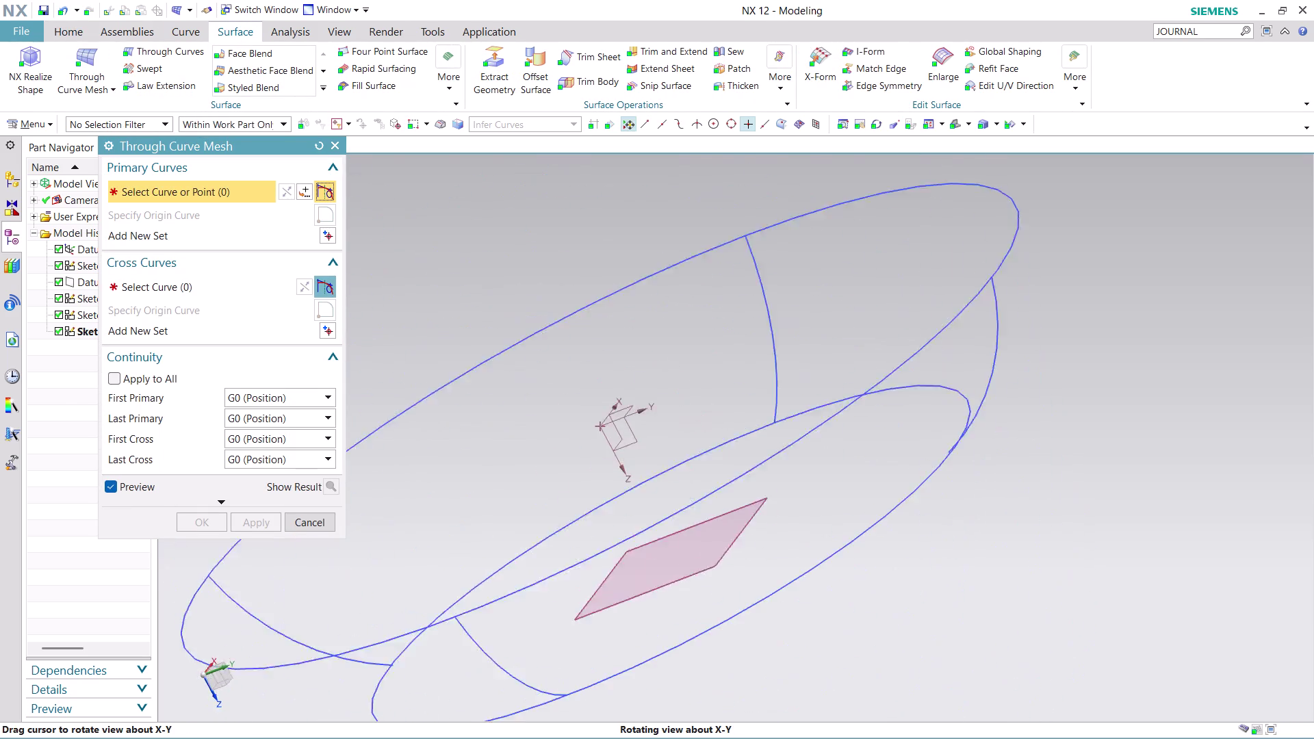
middle_drag(767, 431, 695, 507)
scroll(down, 3)
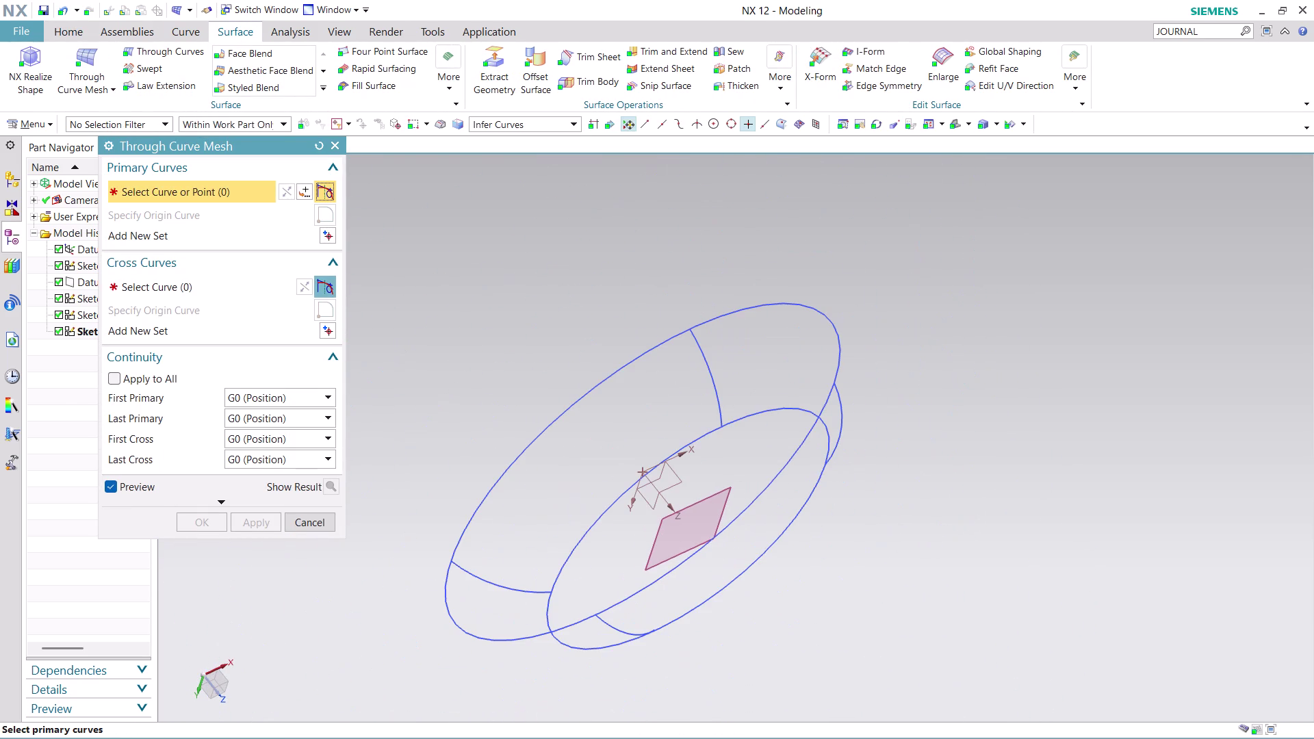
middle_drag(889, 407, 913, 419)
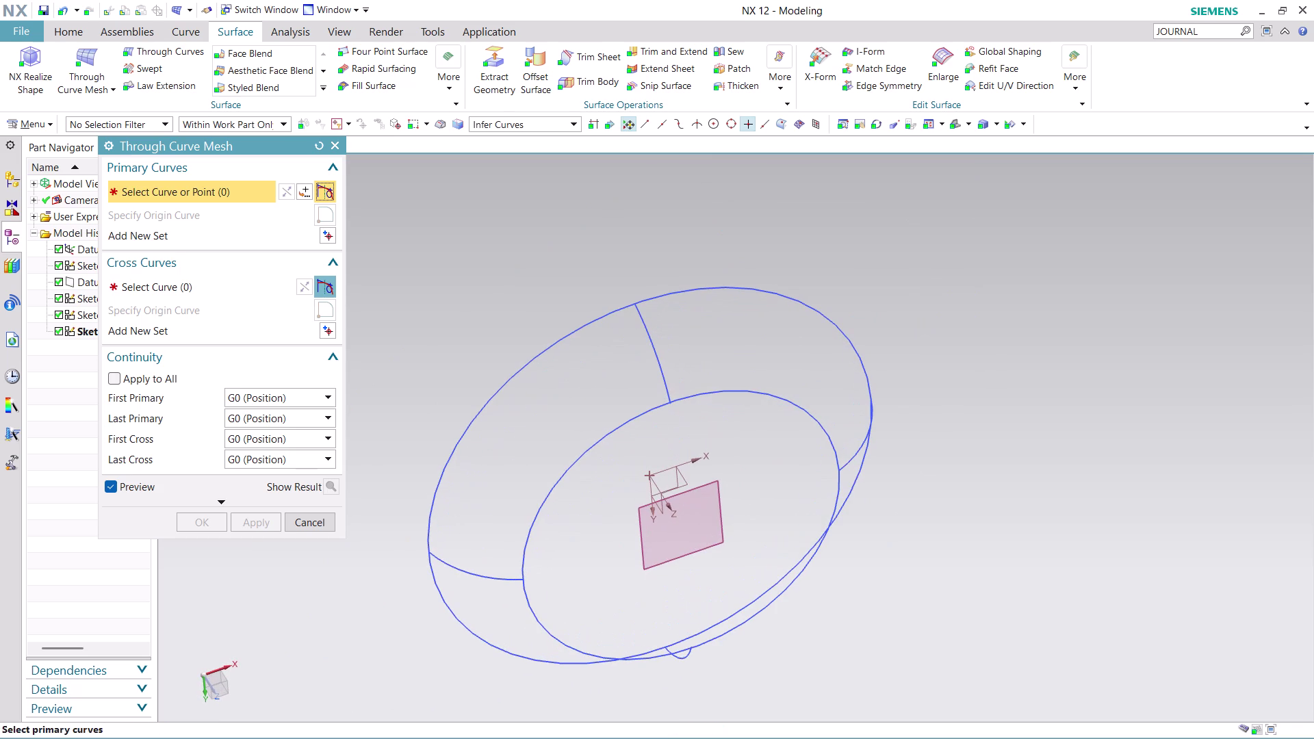
click(432, 586)
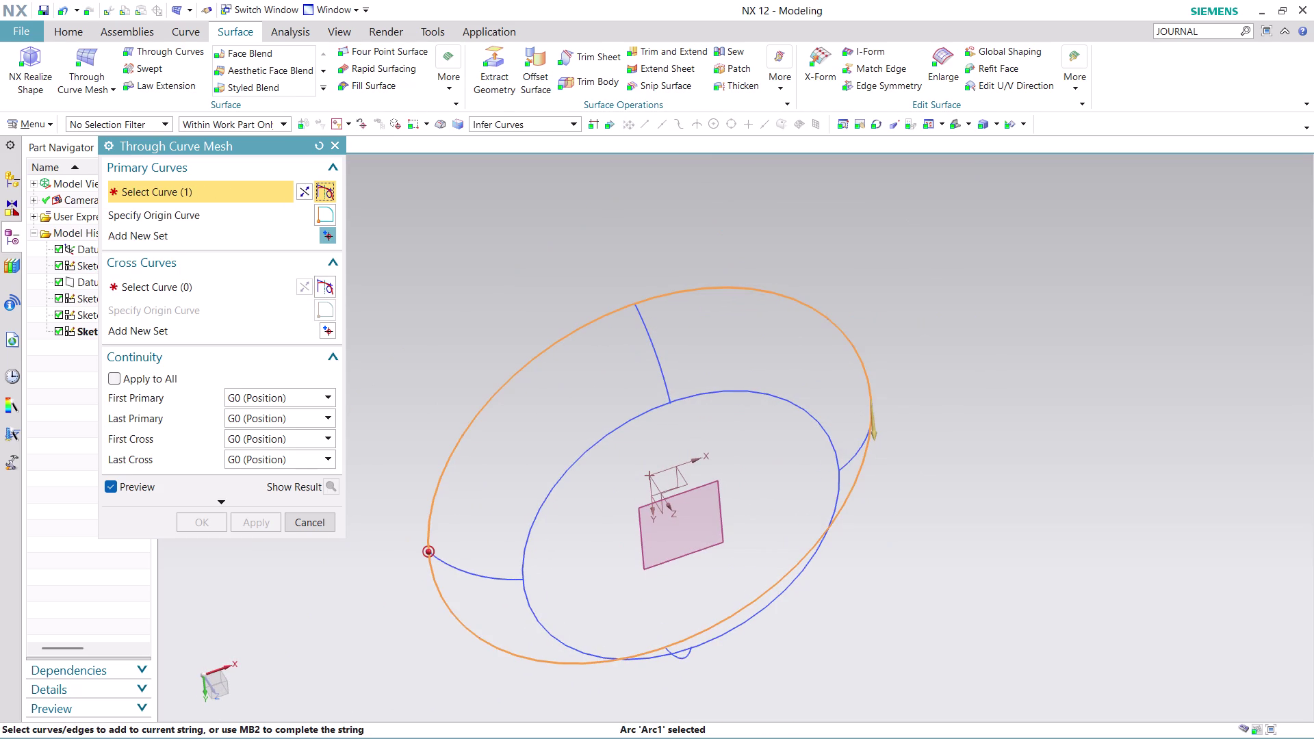
Add the inner circle as the second primary curve set.
scroll(down, 3)
middle_click(513, 219)
click(768, 427)
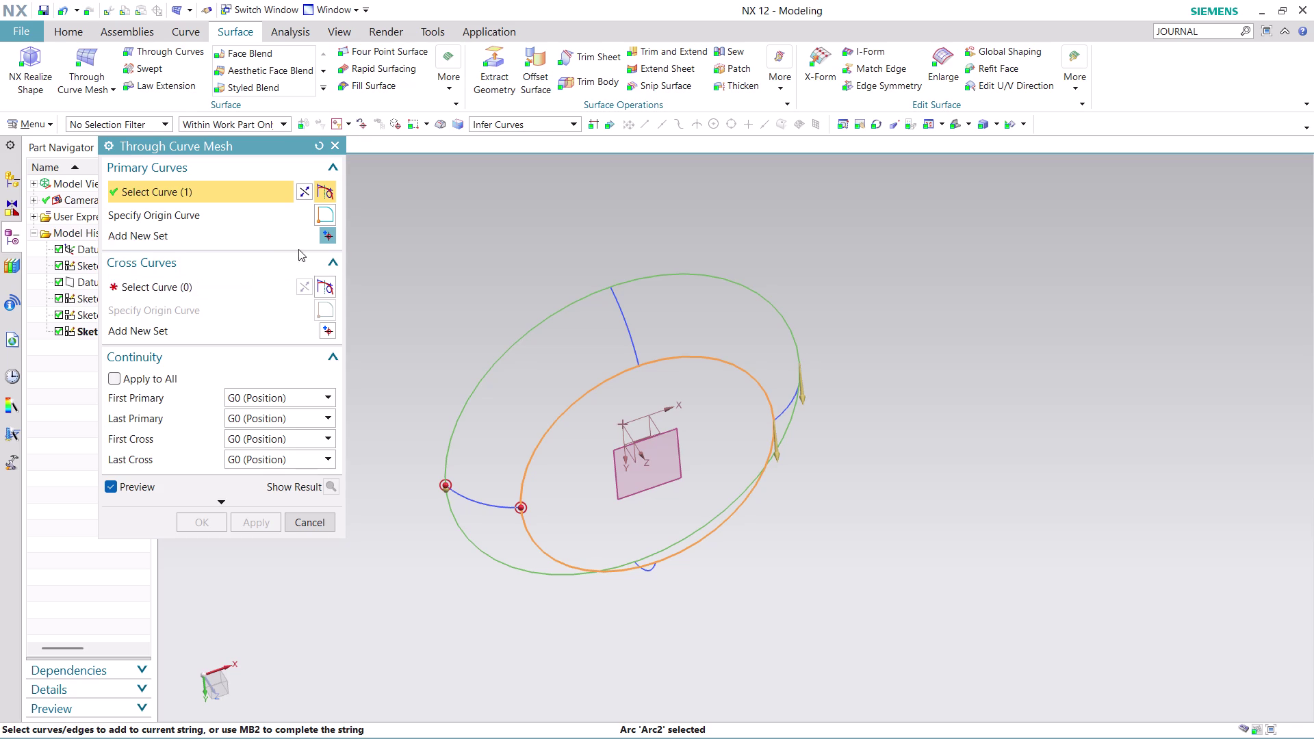
Select two opposite arcs as cross curves, reversing the first arc's direction.
click(234, 286)
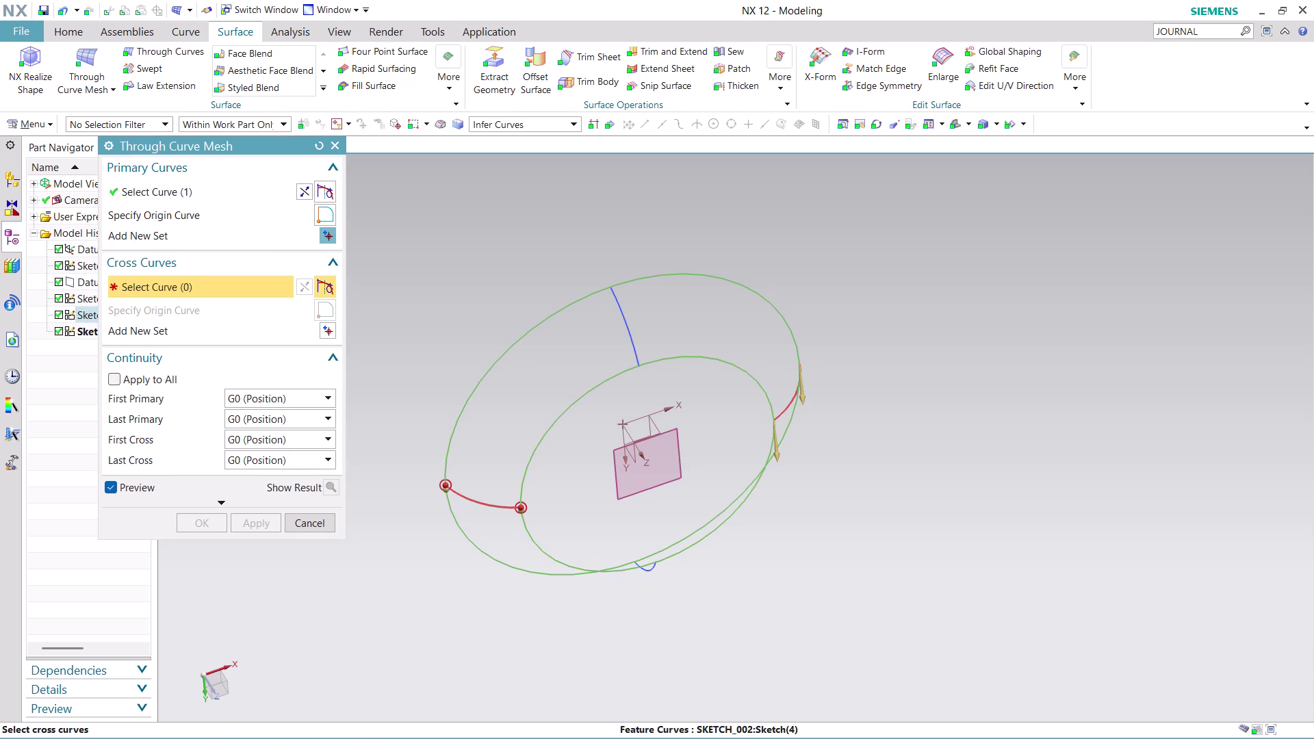
click(481, 504)
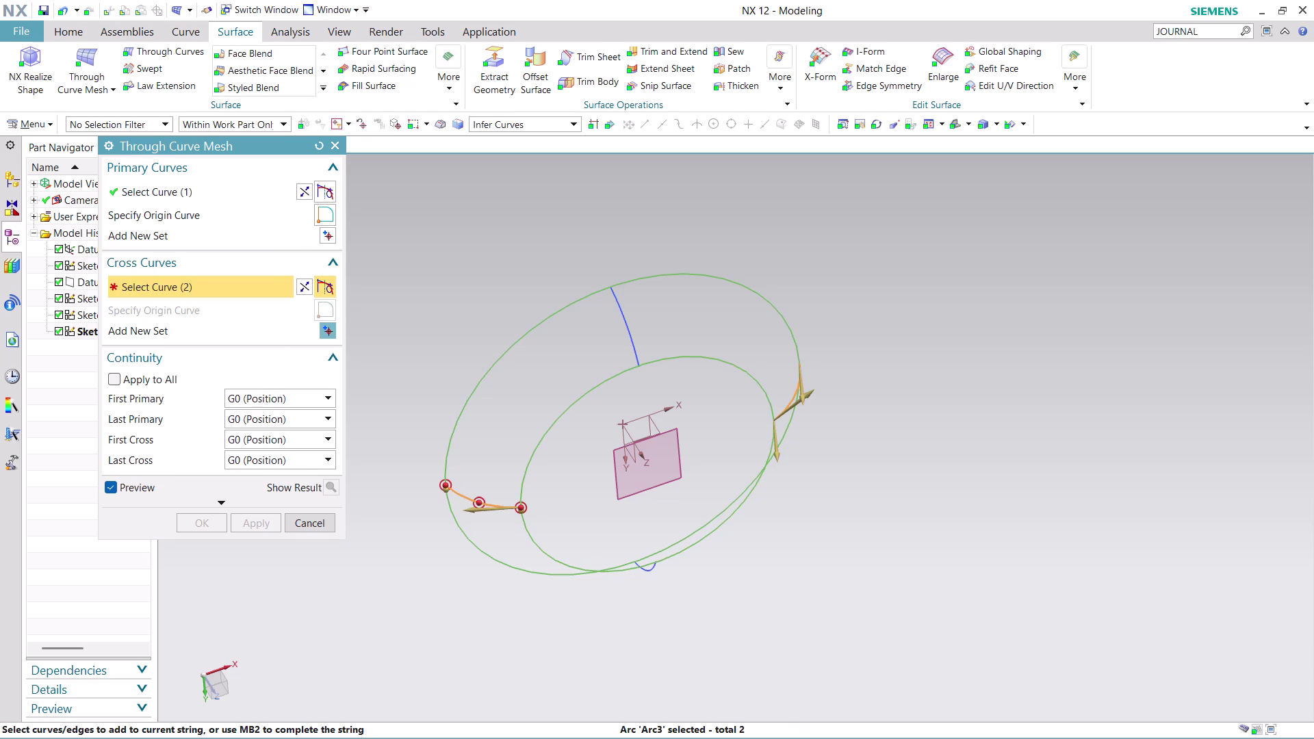
click(302, 284)
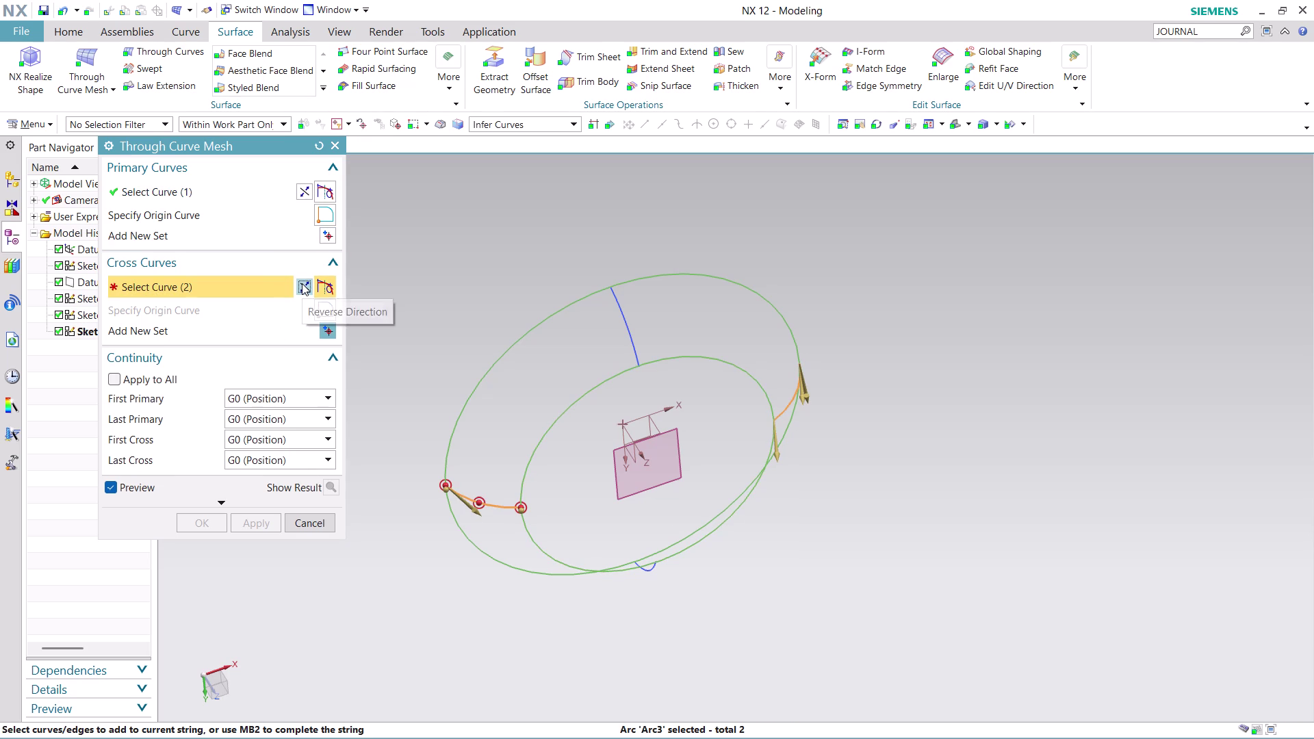
middle_click(430, 308)
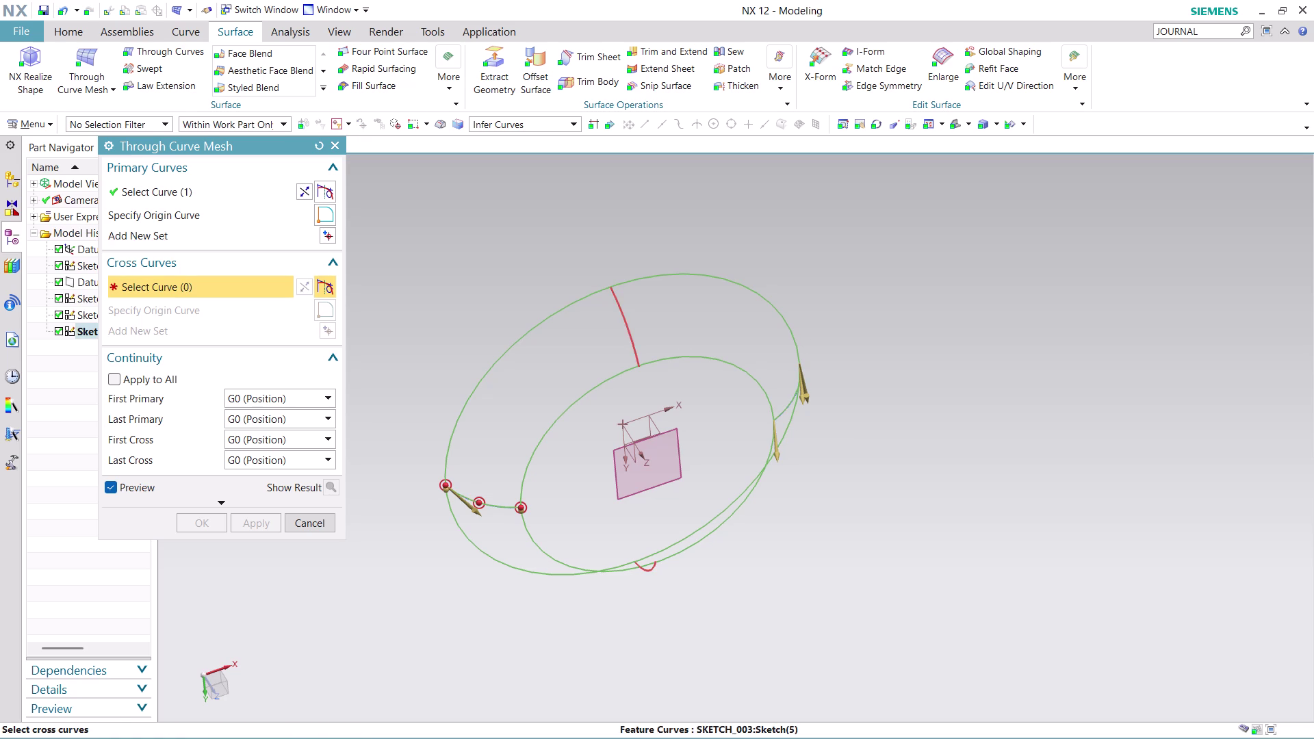
click(617, 316)
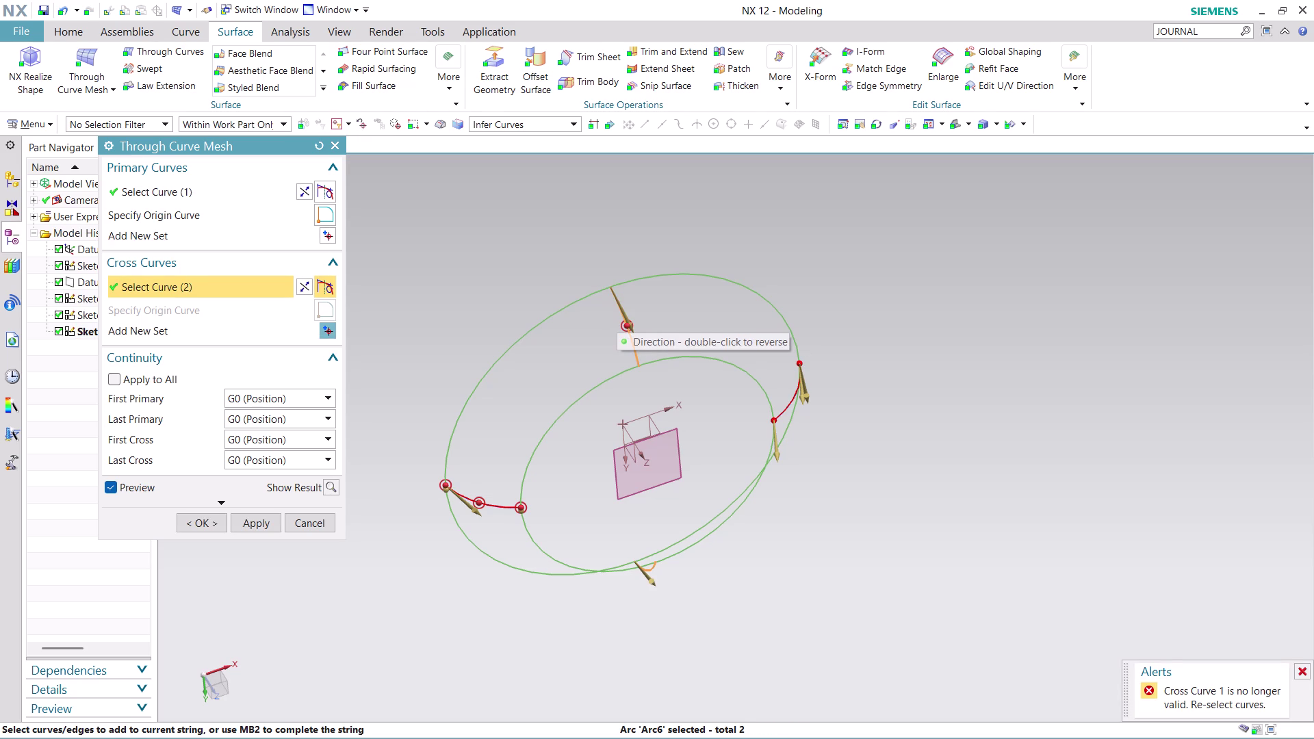
Zoom around the failed preview, then cancel the Through Curve Mesh.
scroll(up, 3)
scroll(up, 3)
scroll(up, 3)
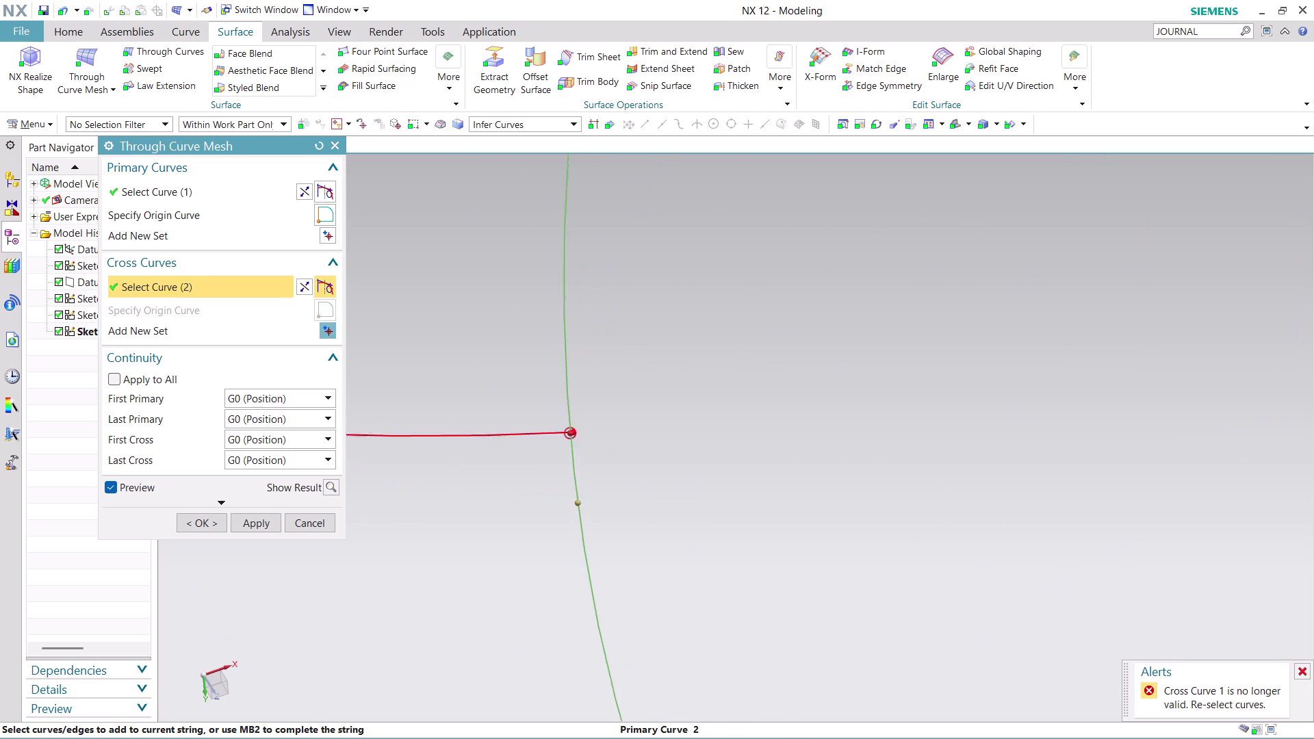
scroll(up, 3)
scroll(up, 3)
scroll(up, 3)
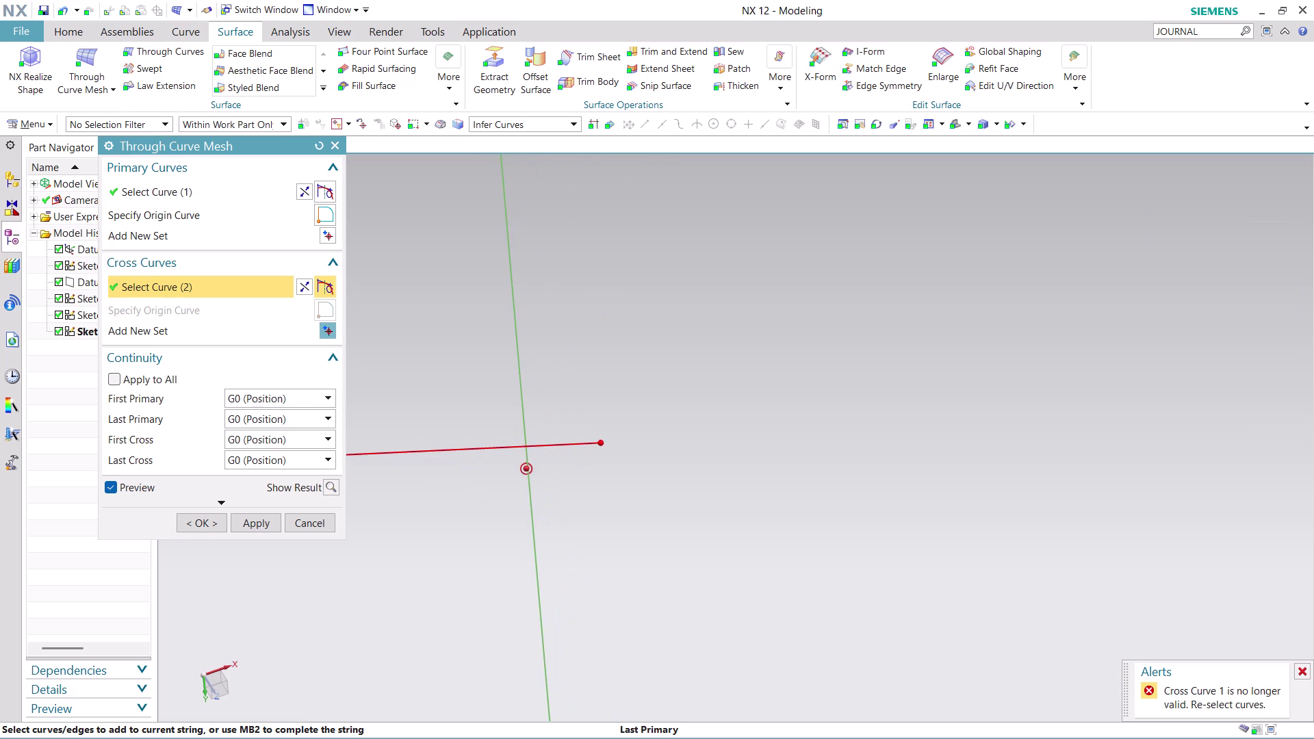
scroll(up, 3)
scroll(up, 3)
scroll(up, 3)
scroll(down, 3)
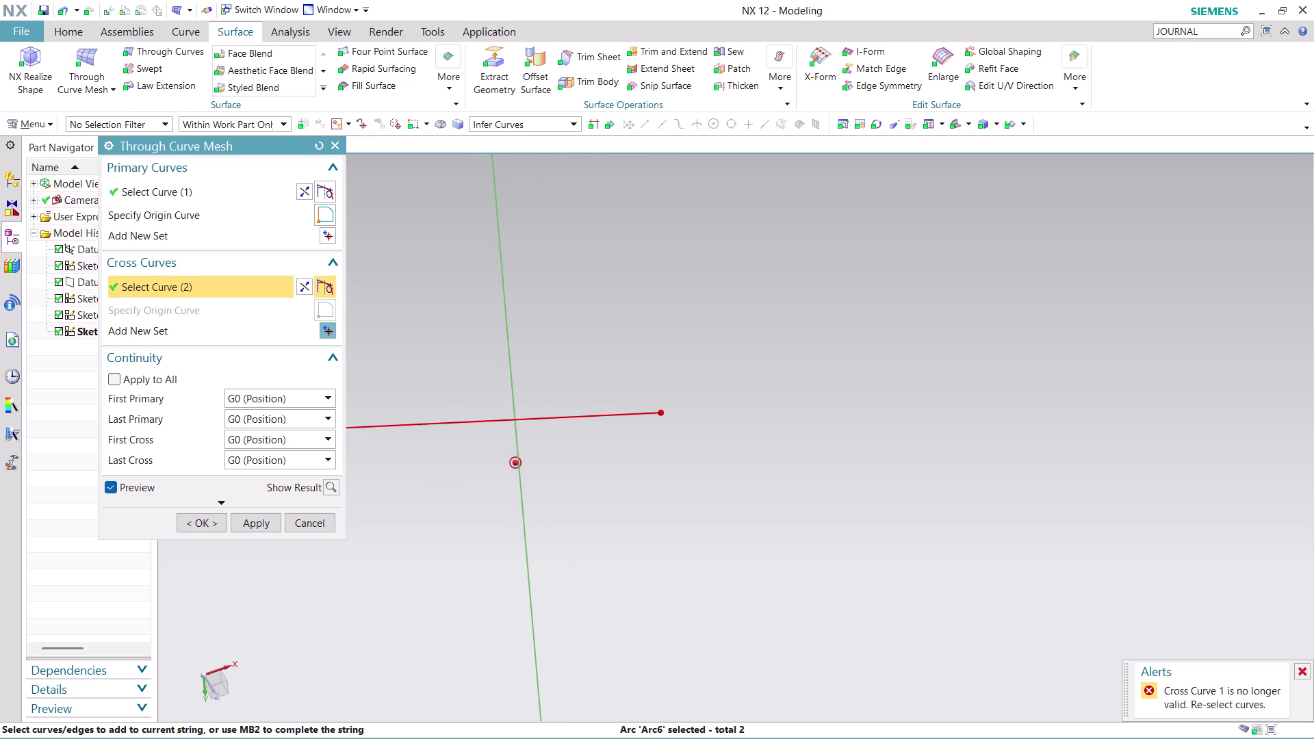
click(194, 521)
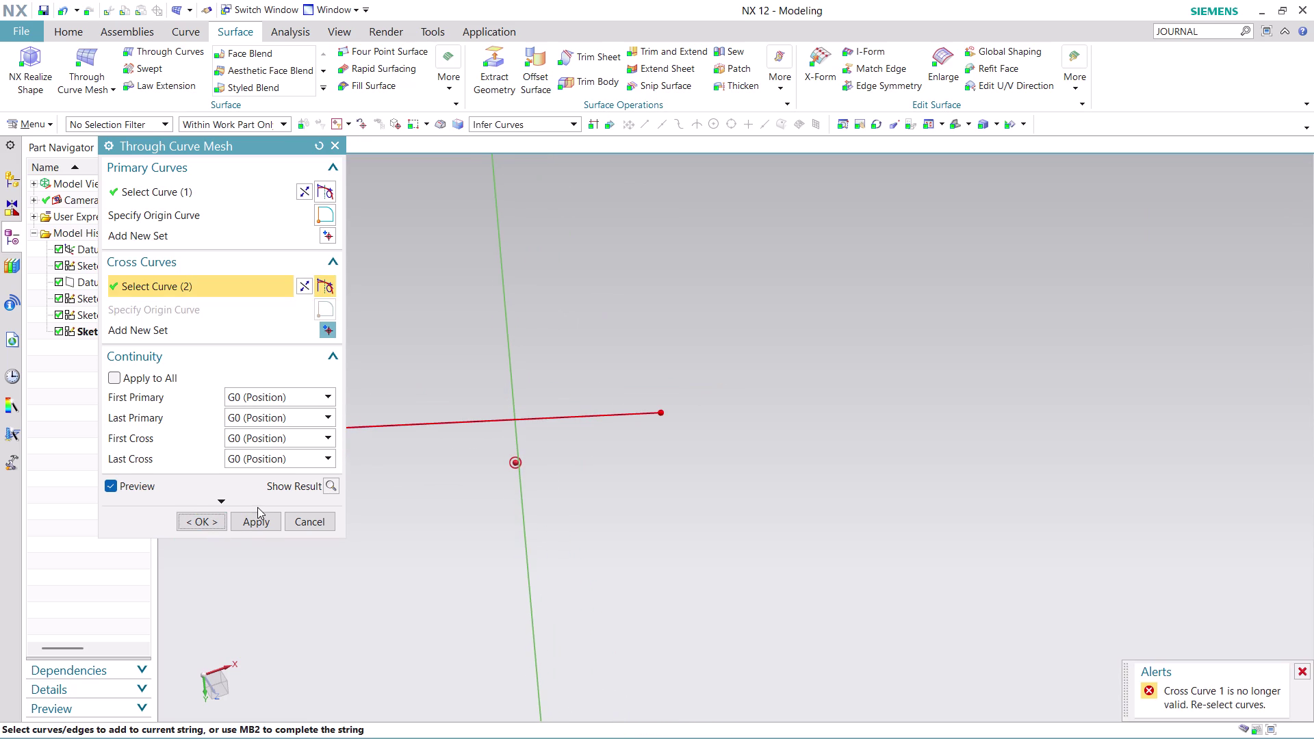
click(320, 527)
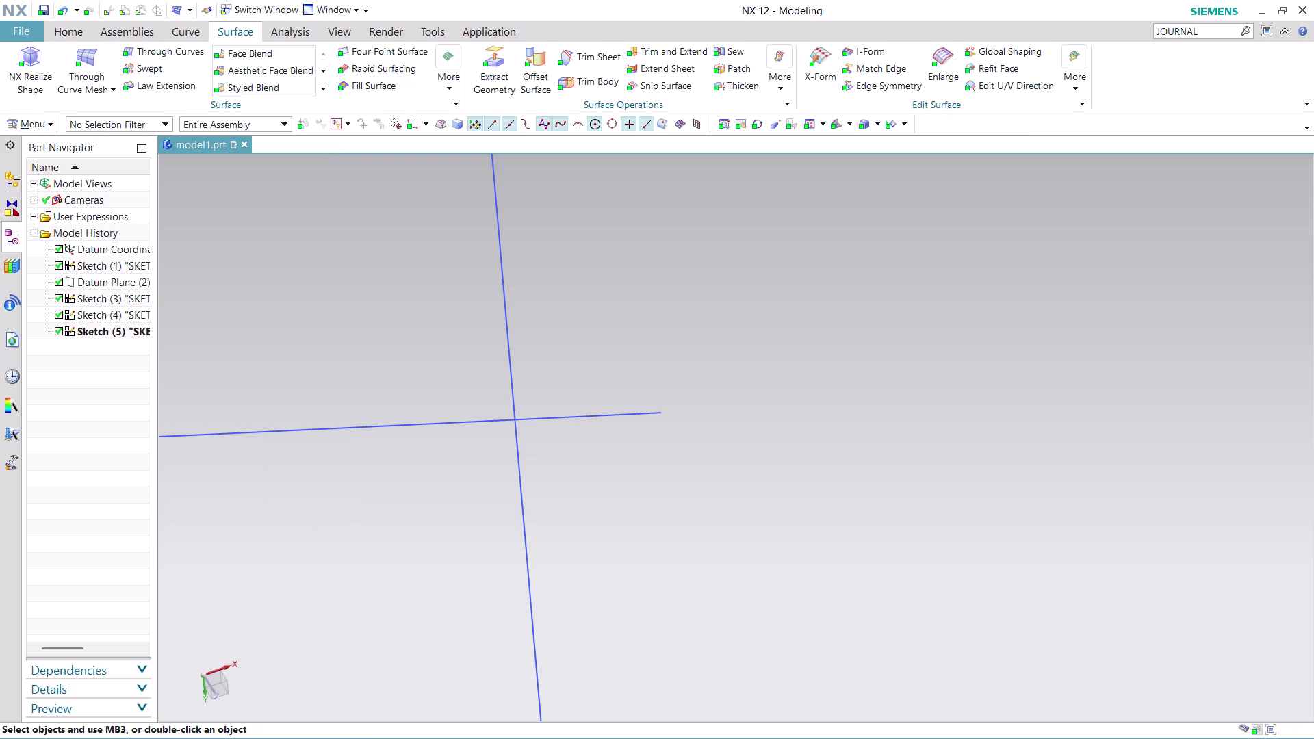
Zoom in and out on the arc-circle junctions, then return to the Home tab.
scroll(down, 3)
scroll(down, 3)
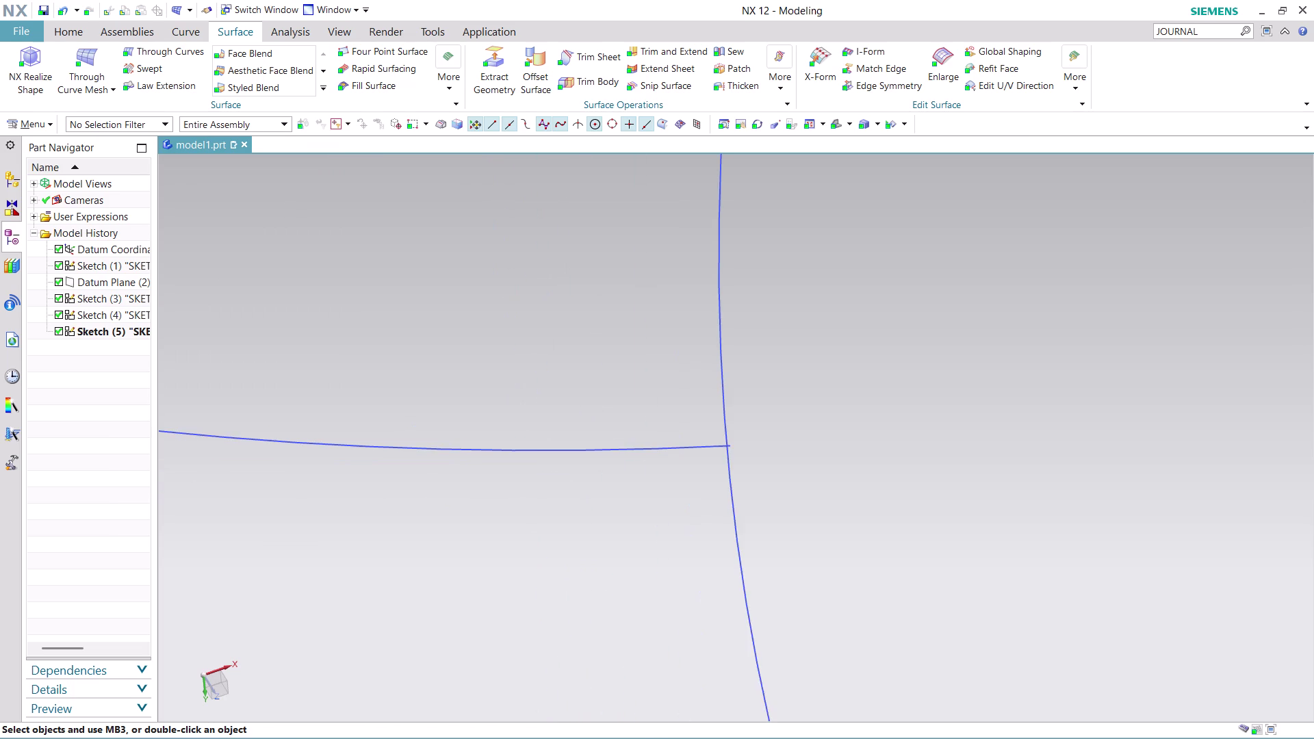
scroll(down, 3)
scroll(down, 3)
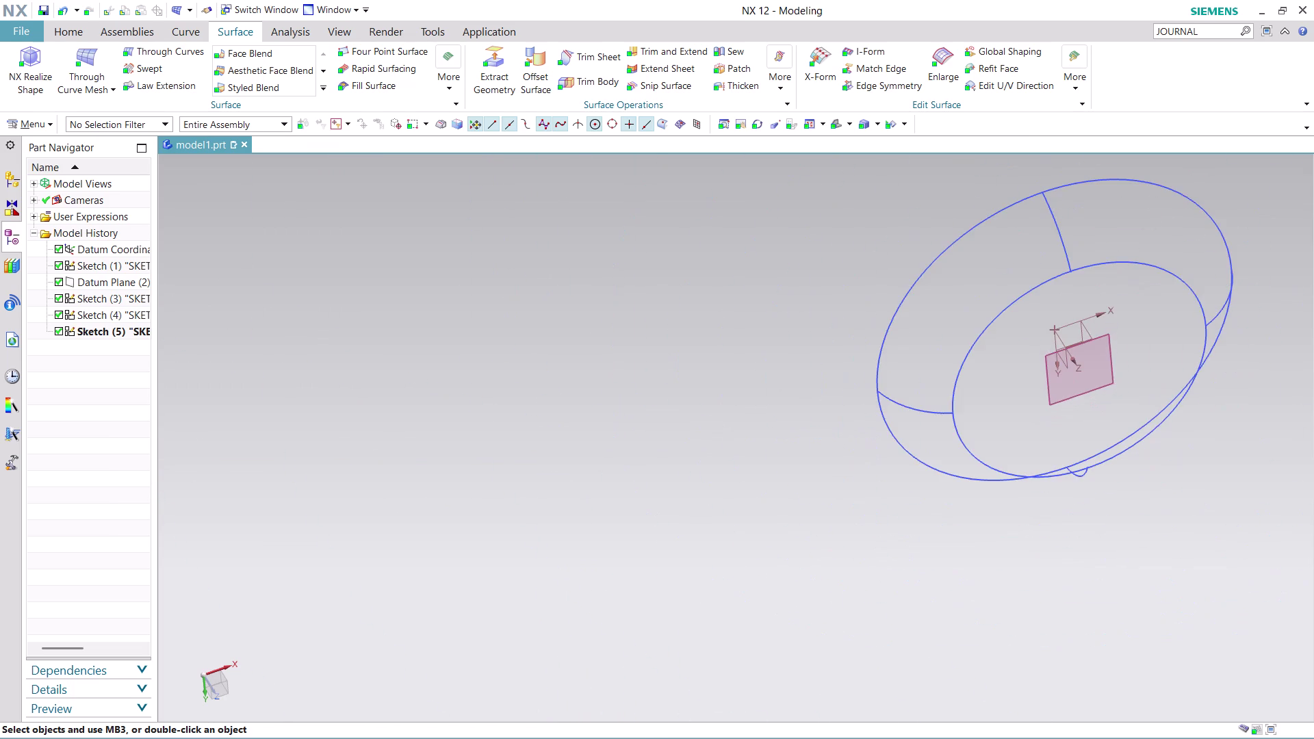
scroll(up, 3)
scroll(up, 3)
scroll(up, 3)
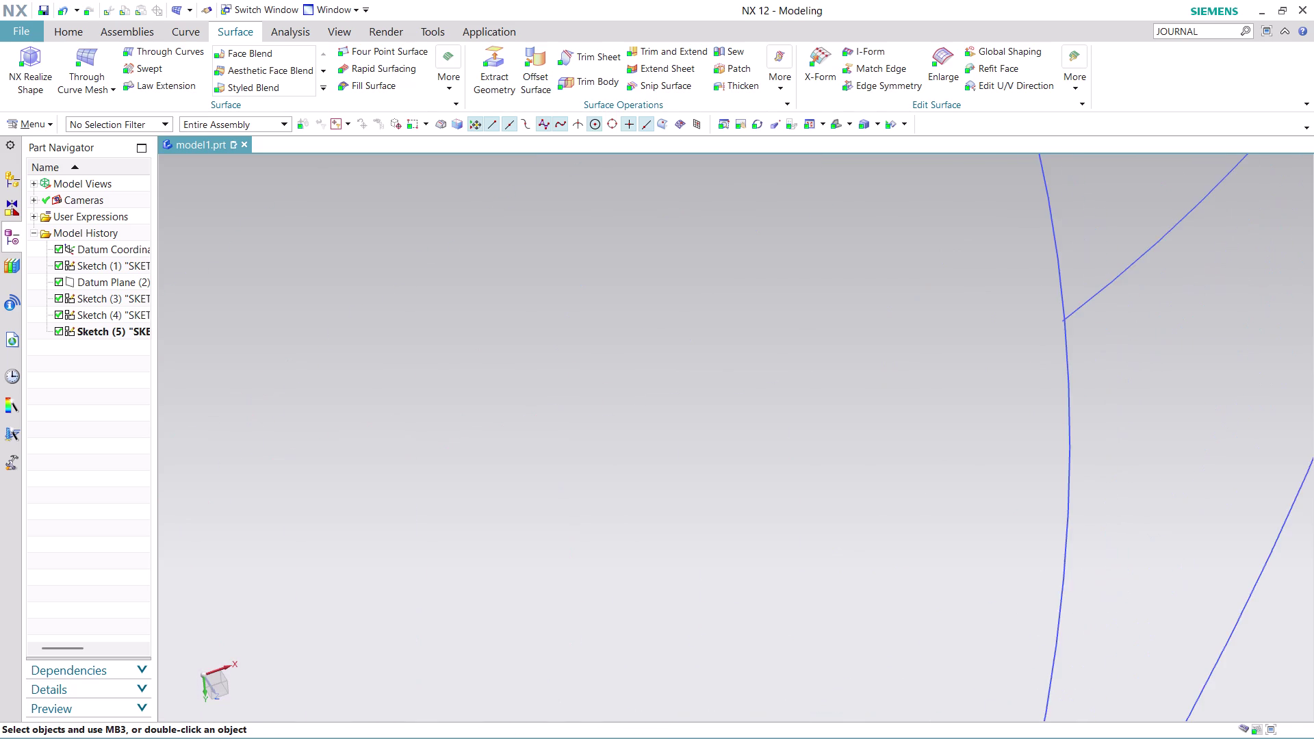
scroll(up, 3)
scroll(up, 3)
scroll(down, 3)
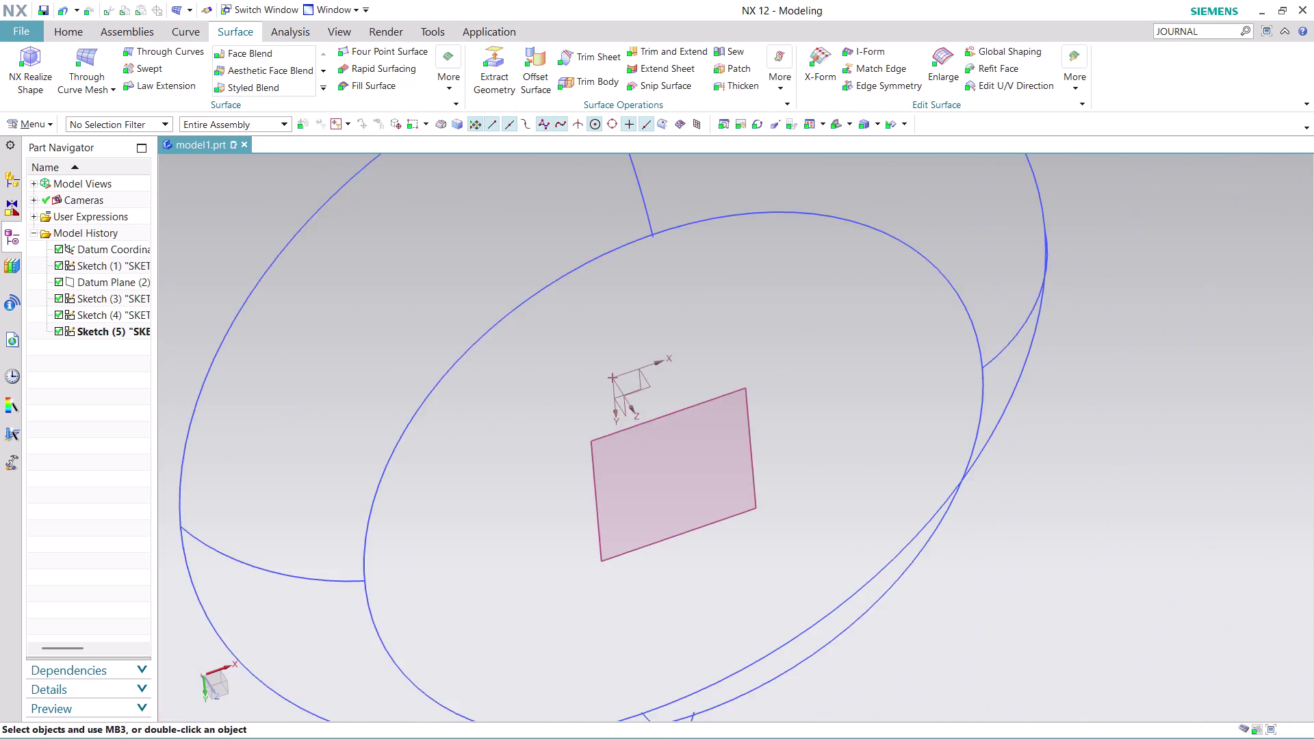
scroll(down, 3)
scroll(up, 3)
scroll(up, 3)
scroll(up, 3)
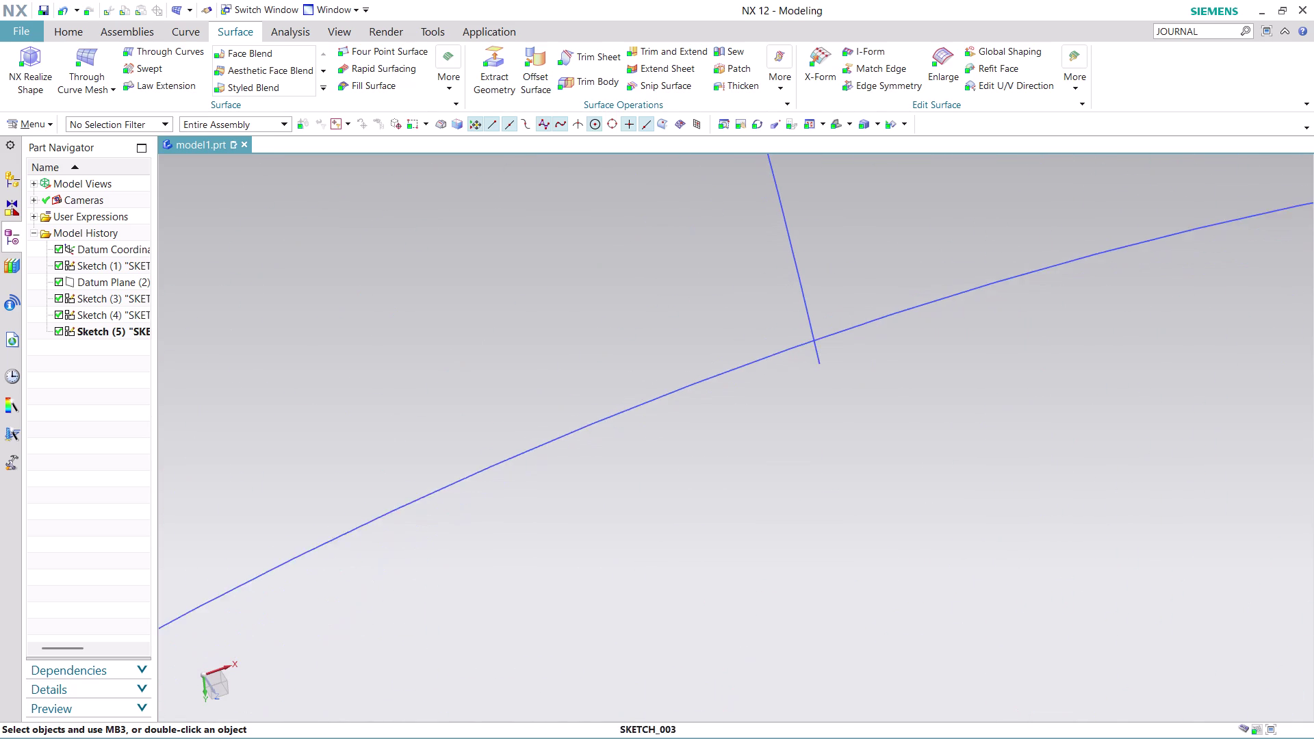
scroll(down, 3)
scroll(up, 3)
scroll(down, 3)
scroll(up, 3)
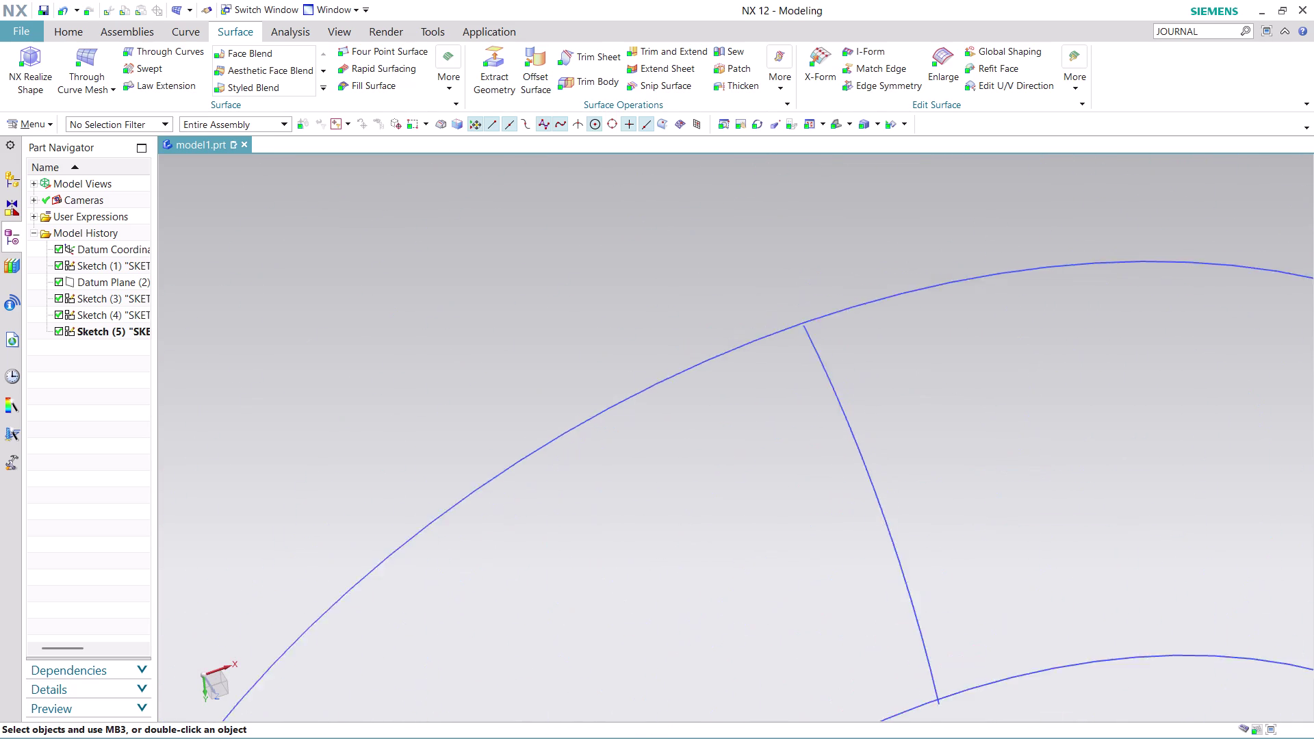
scroll(up, 3)
scroll(up, 3)
scroll(up, 3)
scroll(down, 3)
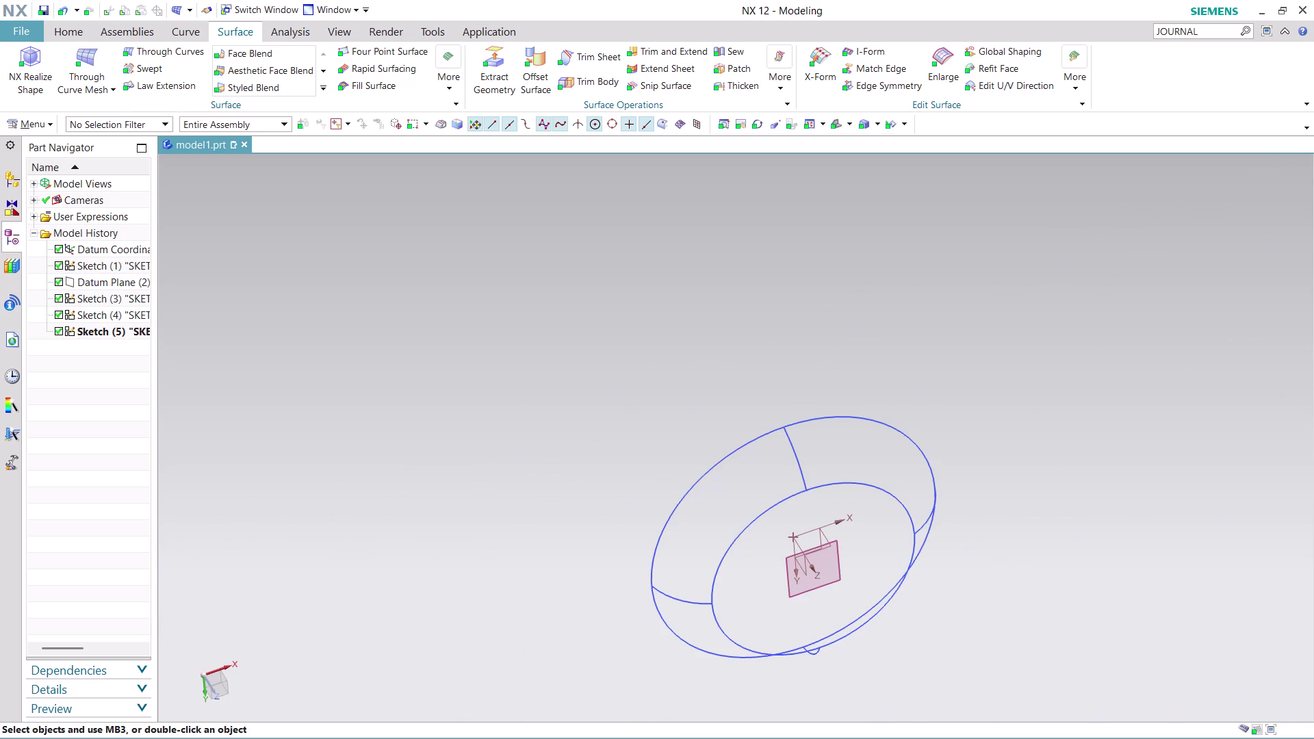
click(73, 28)
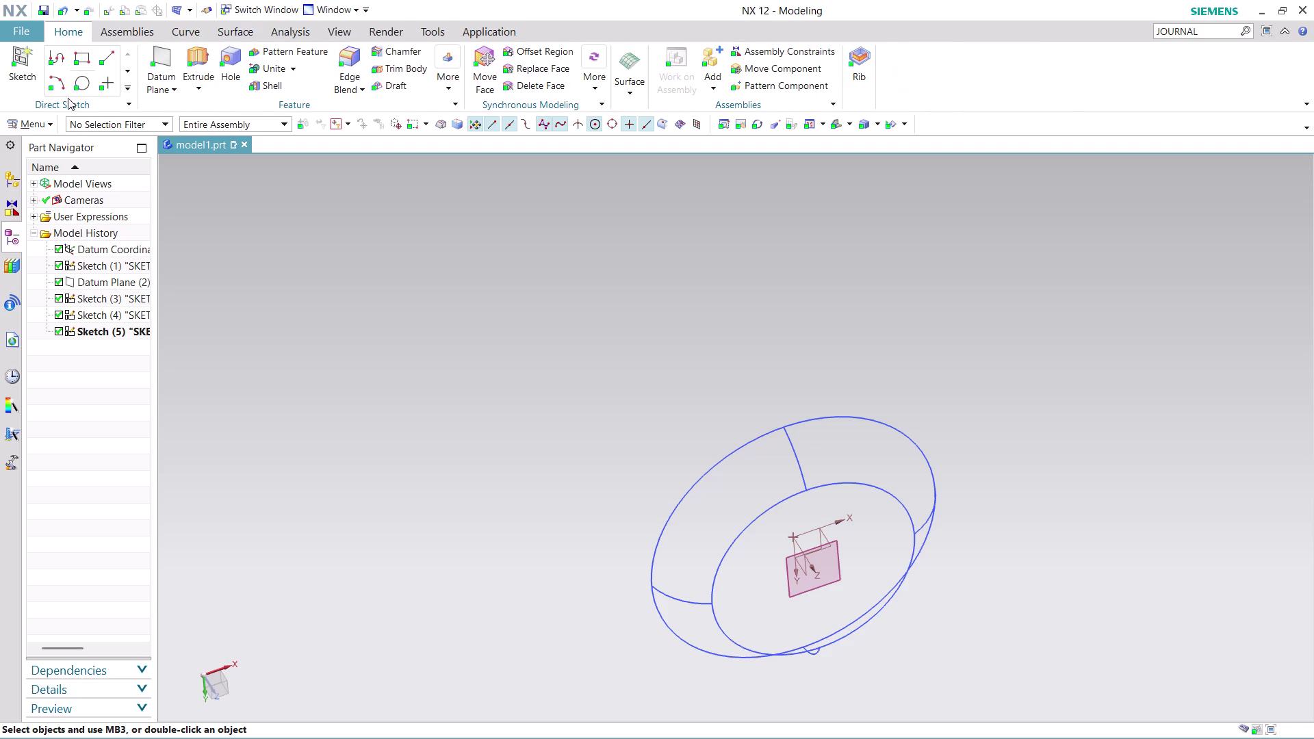
Edit Sketch (5) from the Part Navigator and zoom in on the arc endpoint.
click(99, 326)
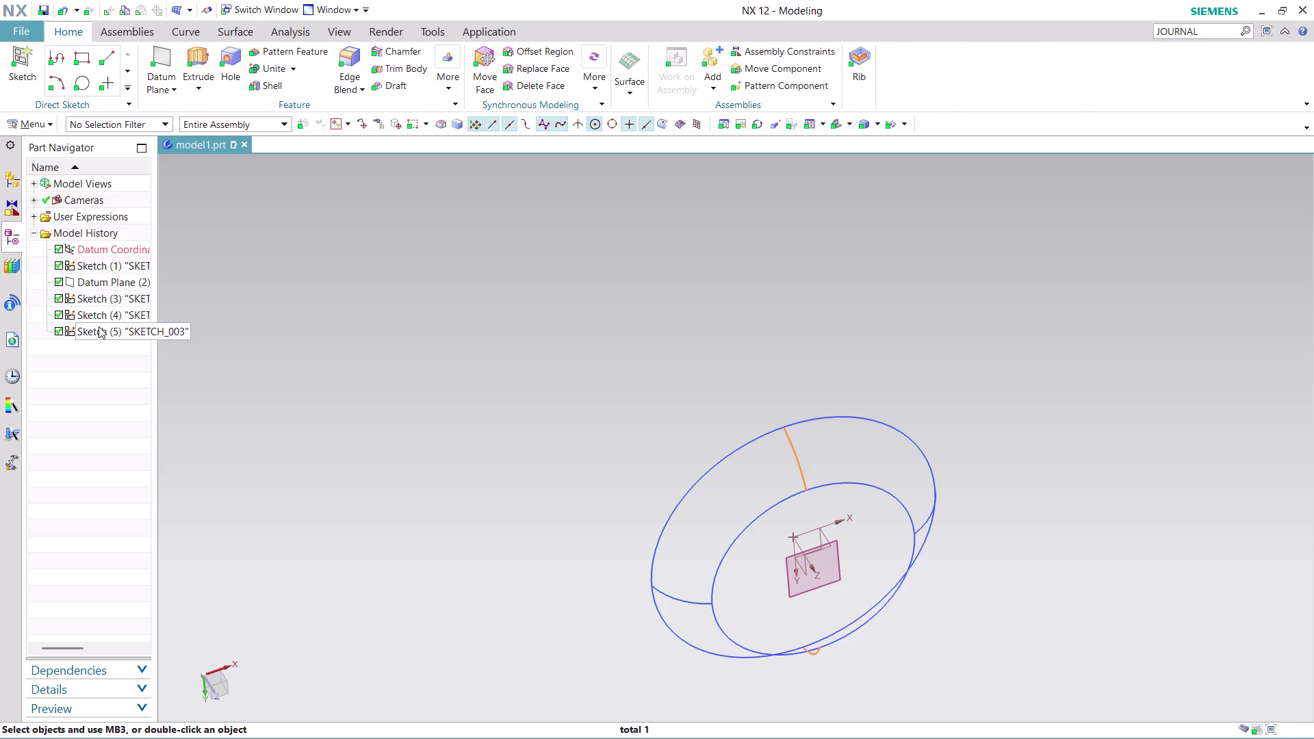
right_click(99, 326)
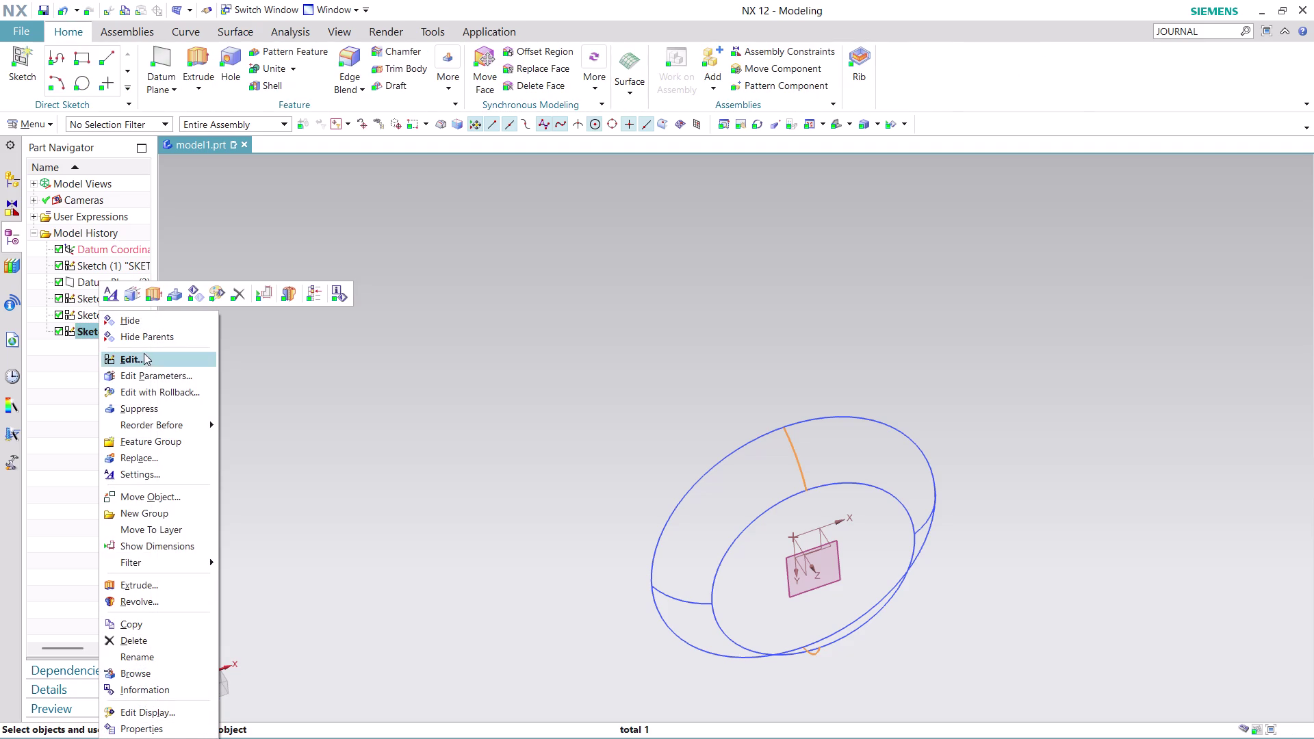
click(178, 388)
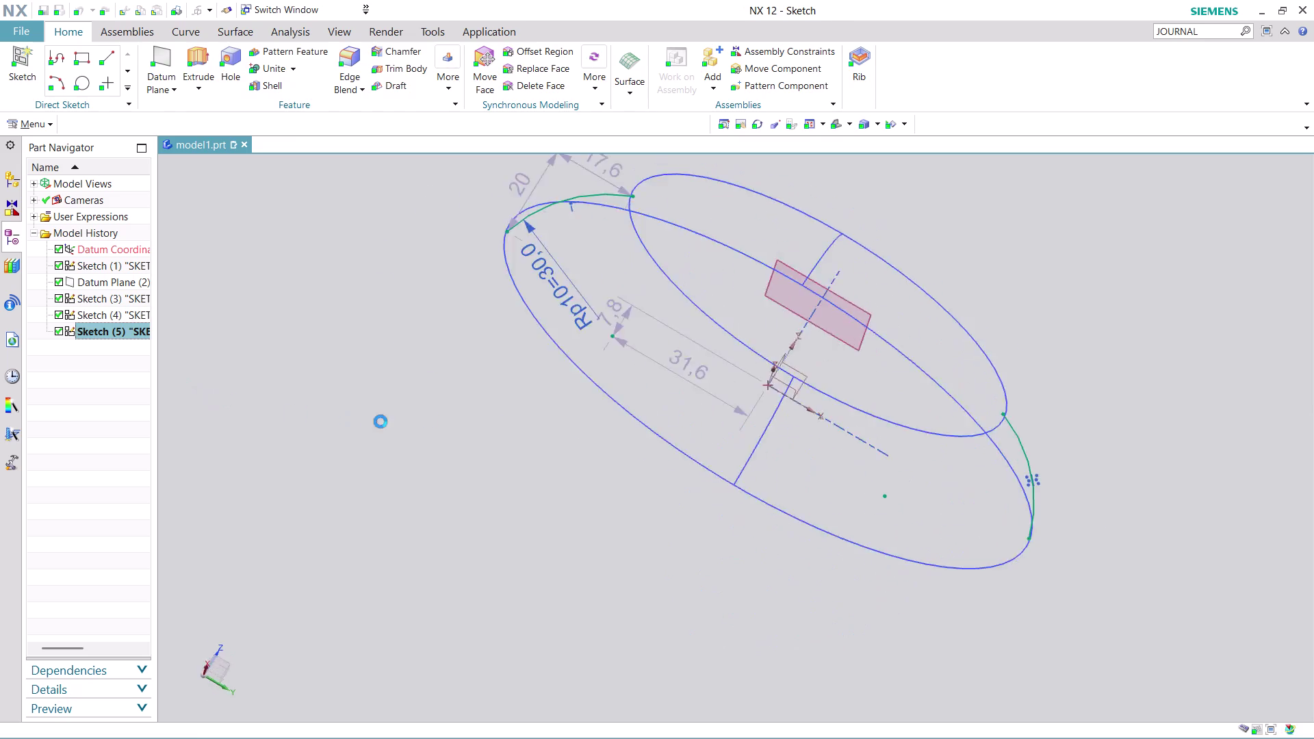
scroll(up, 3)
scroll(up, 3)
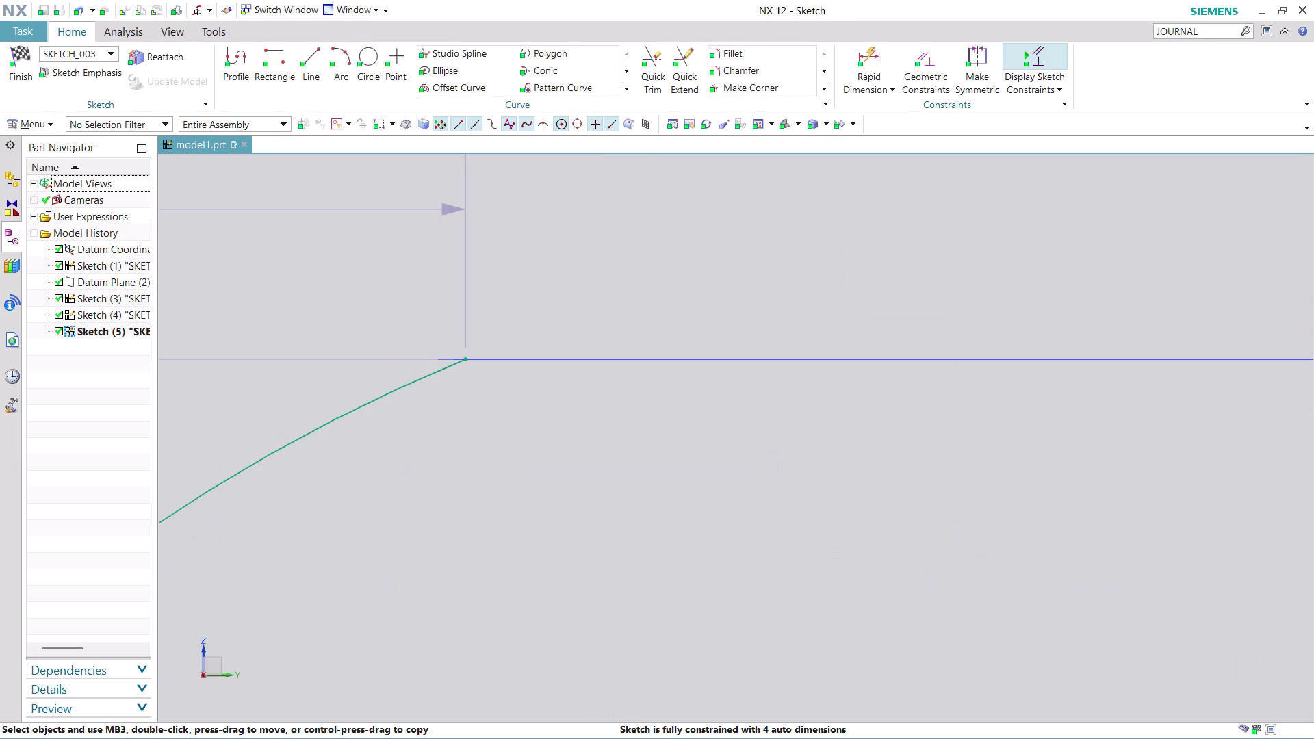
scroll(up, 3)
scroll(up, 3)
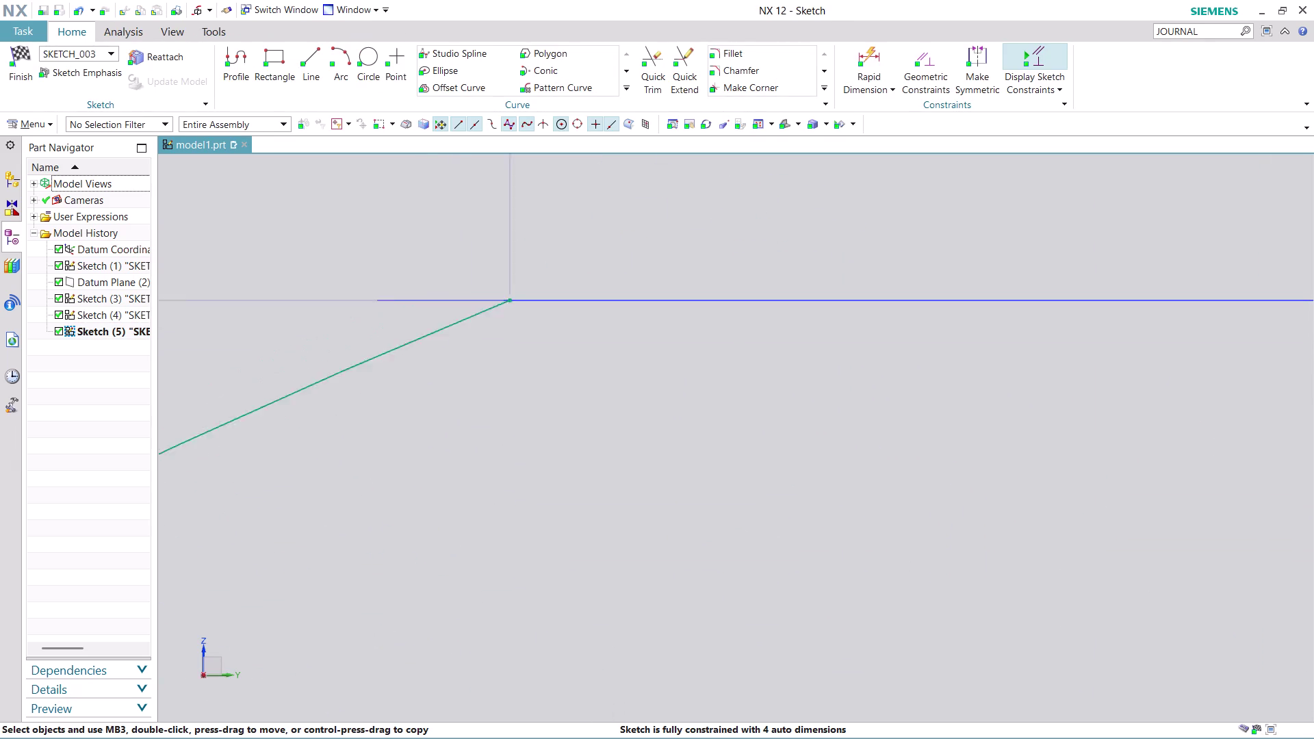
scroll(up, 3)
scroll(up, 3)
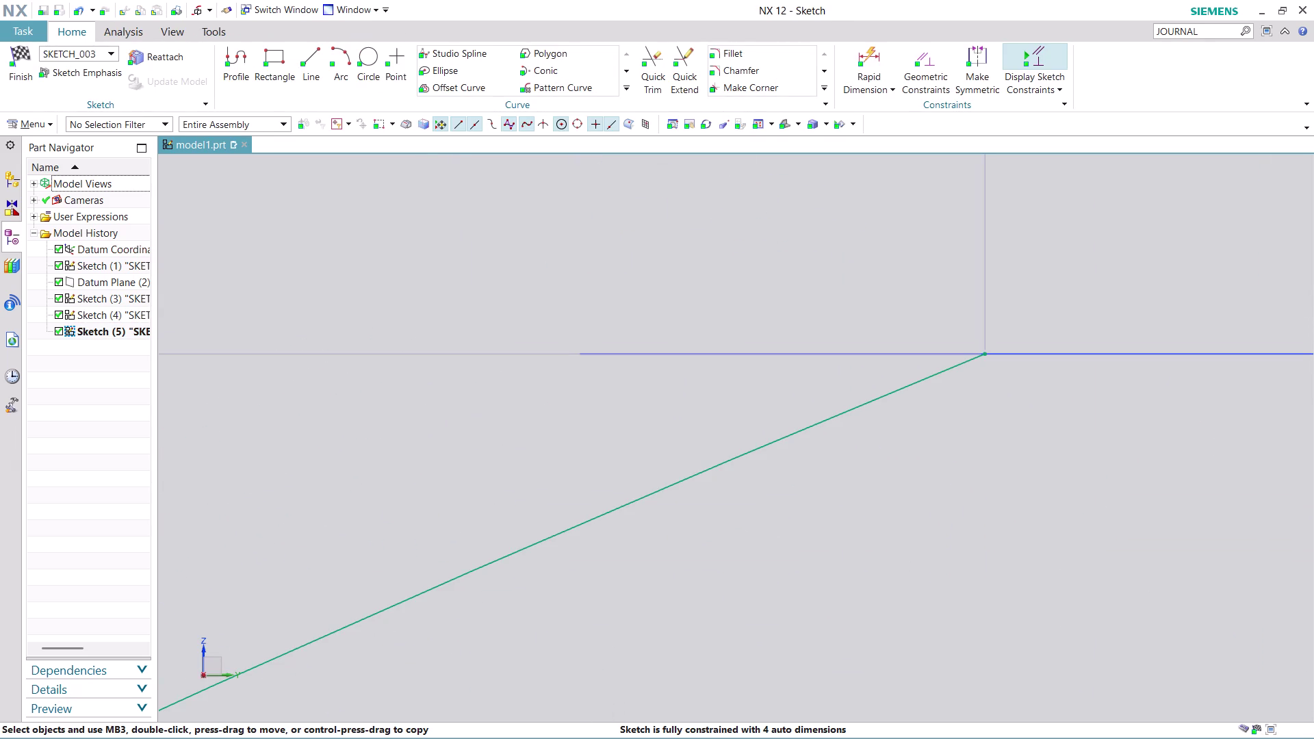
click(926, 69)
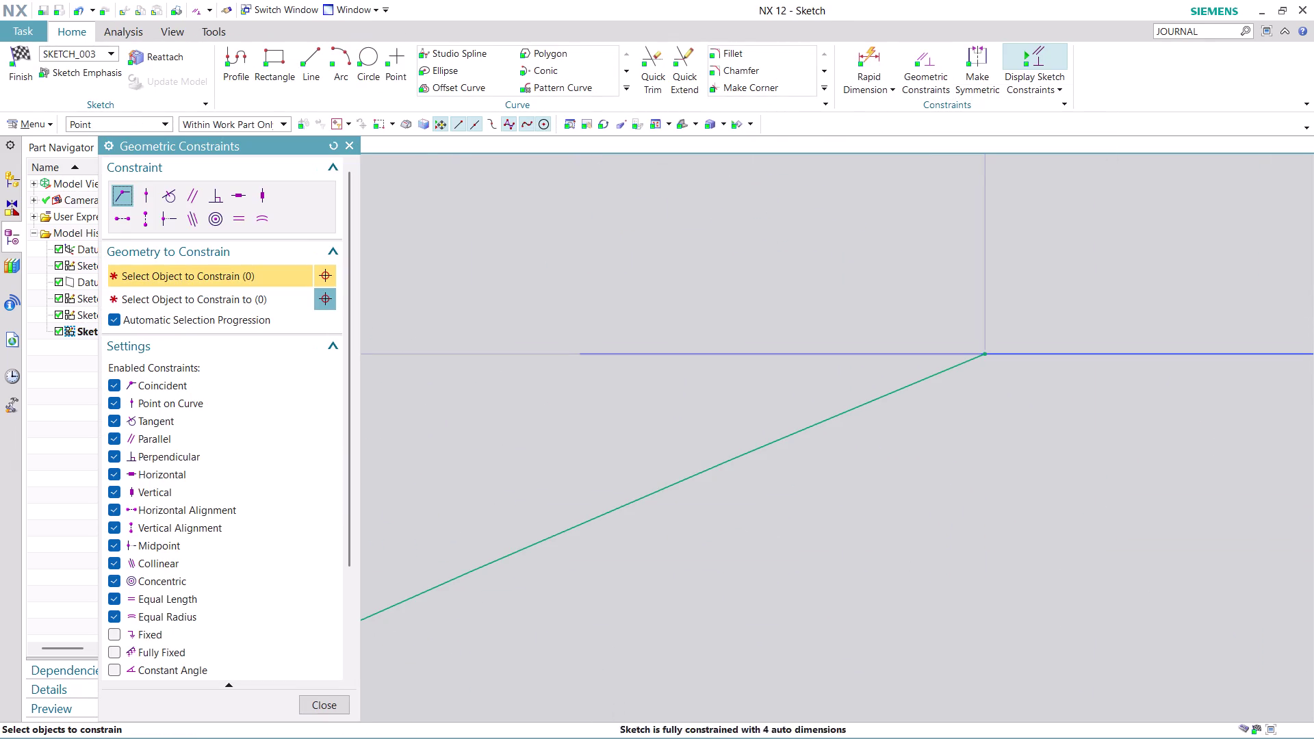
Pick the arc end, undo, and reopen the Geometric Constraints options.
click(985, 352)
click(589, 350)
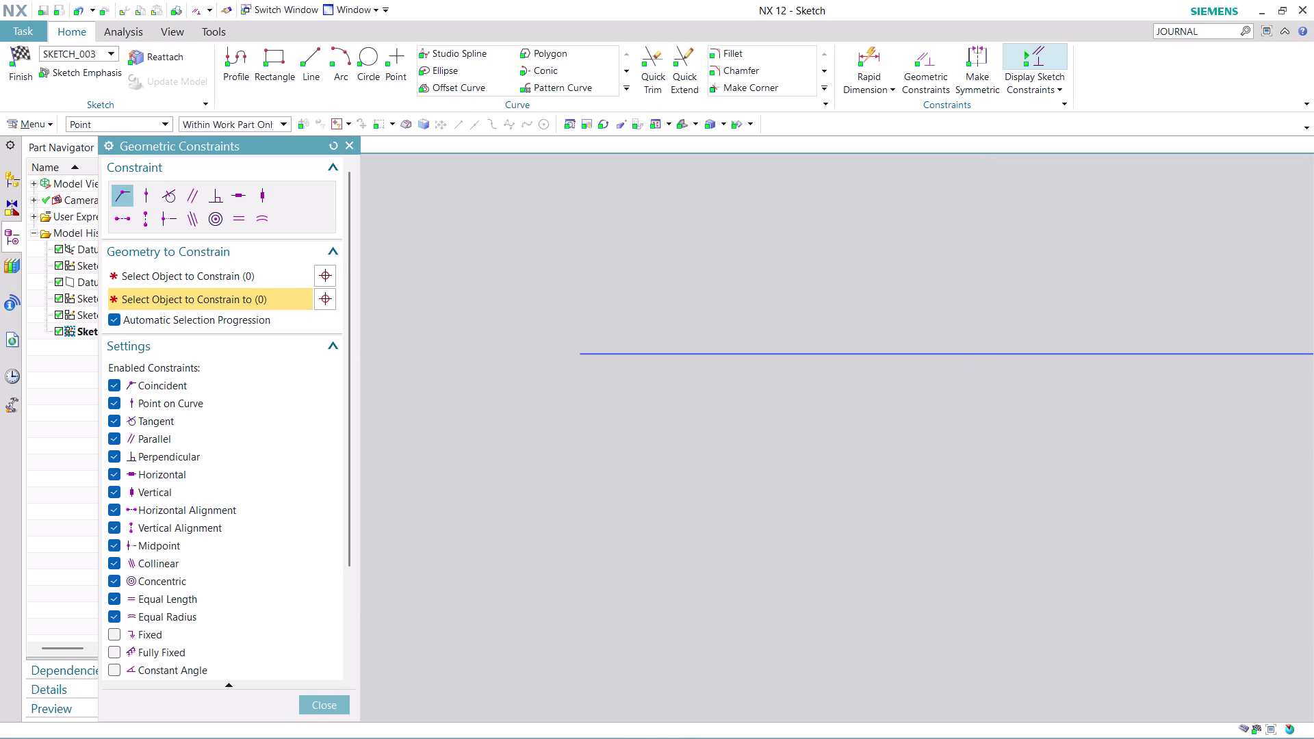
scroll(down, 3)
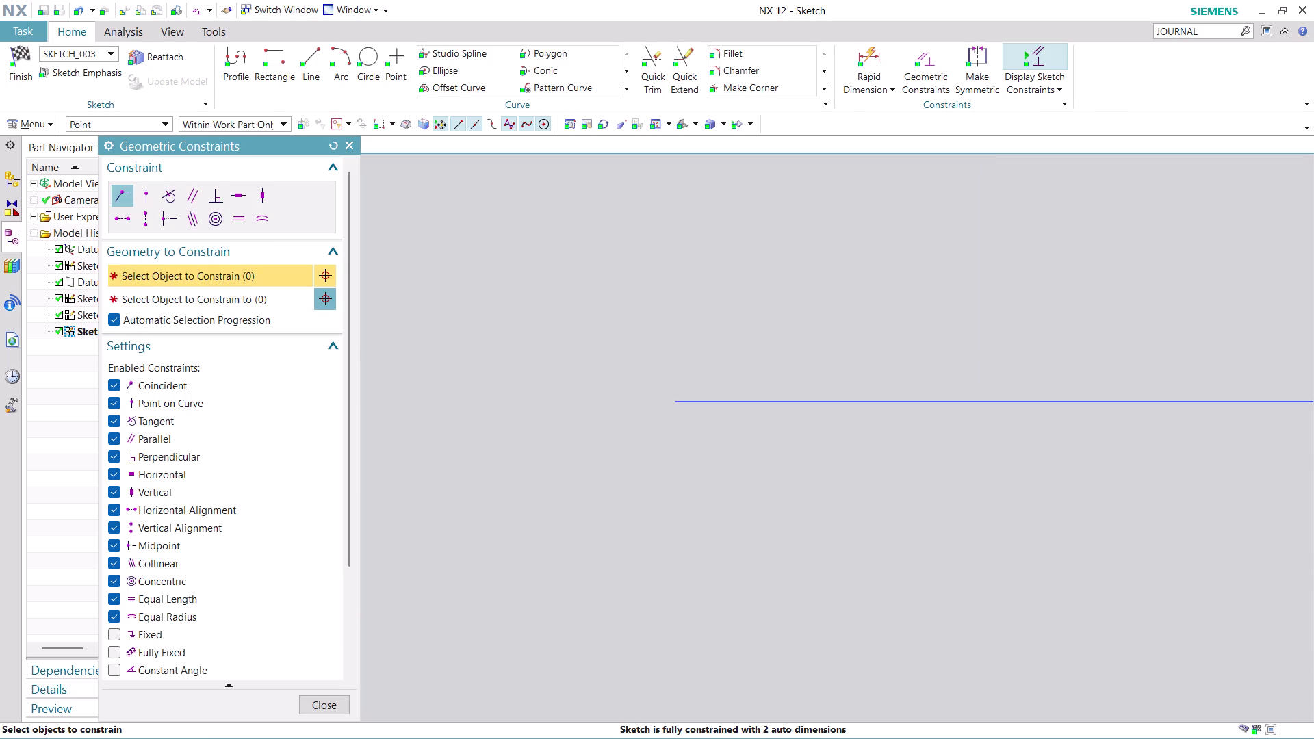
scroll(down, 3)
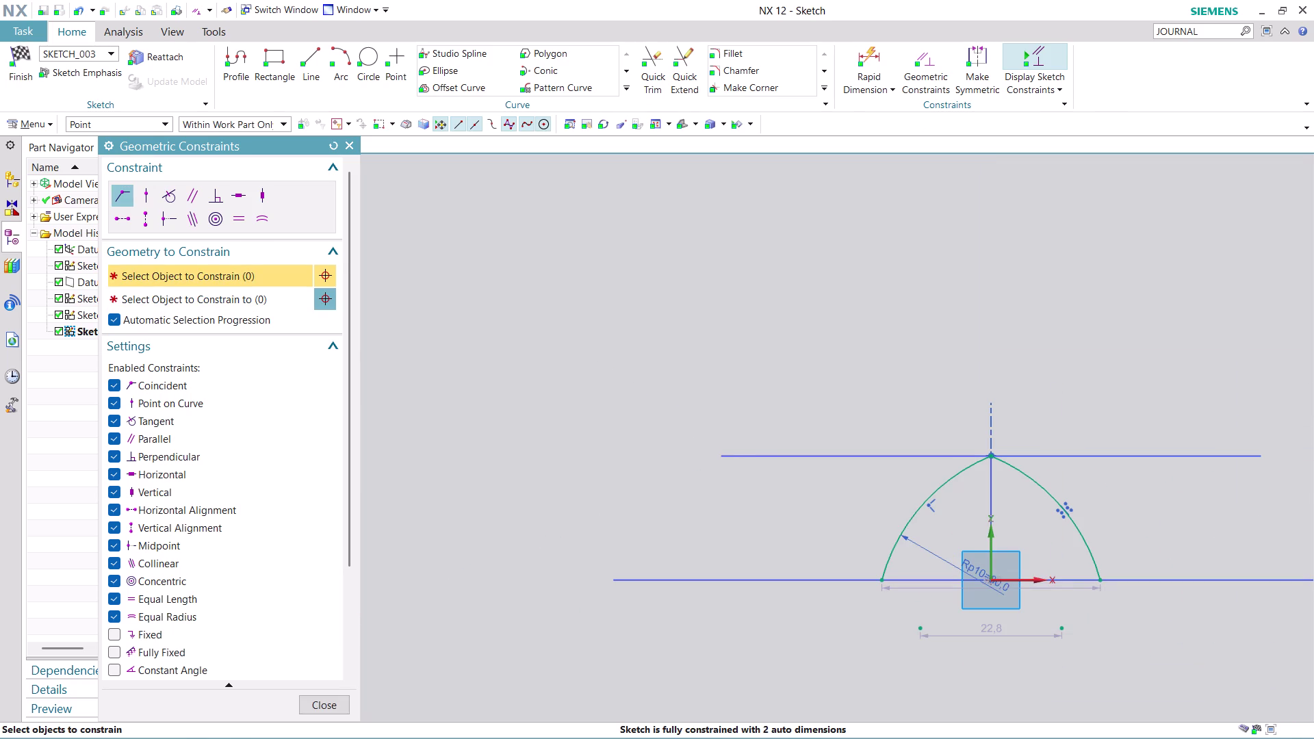
key(ctrl+z)
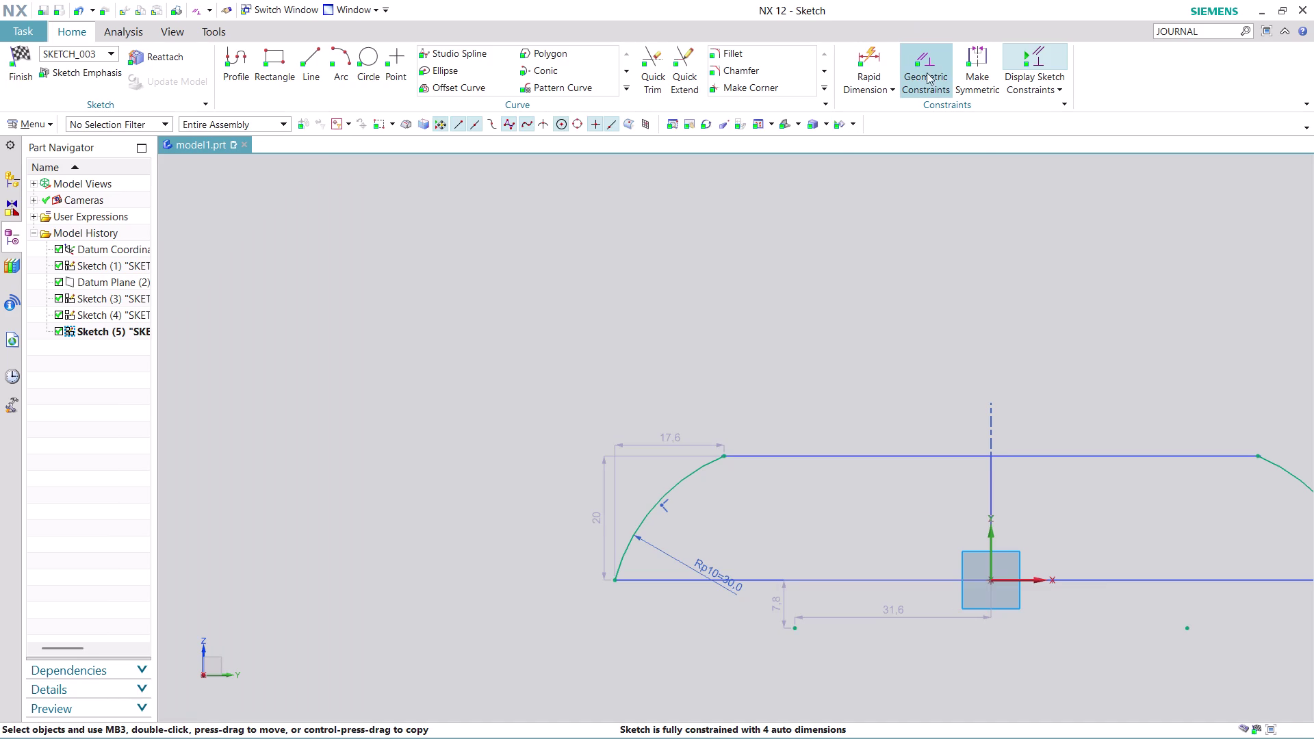
click(942, 63)
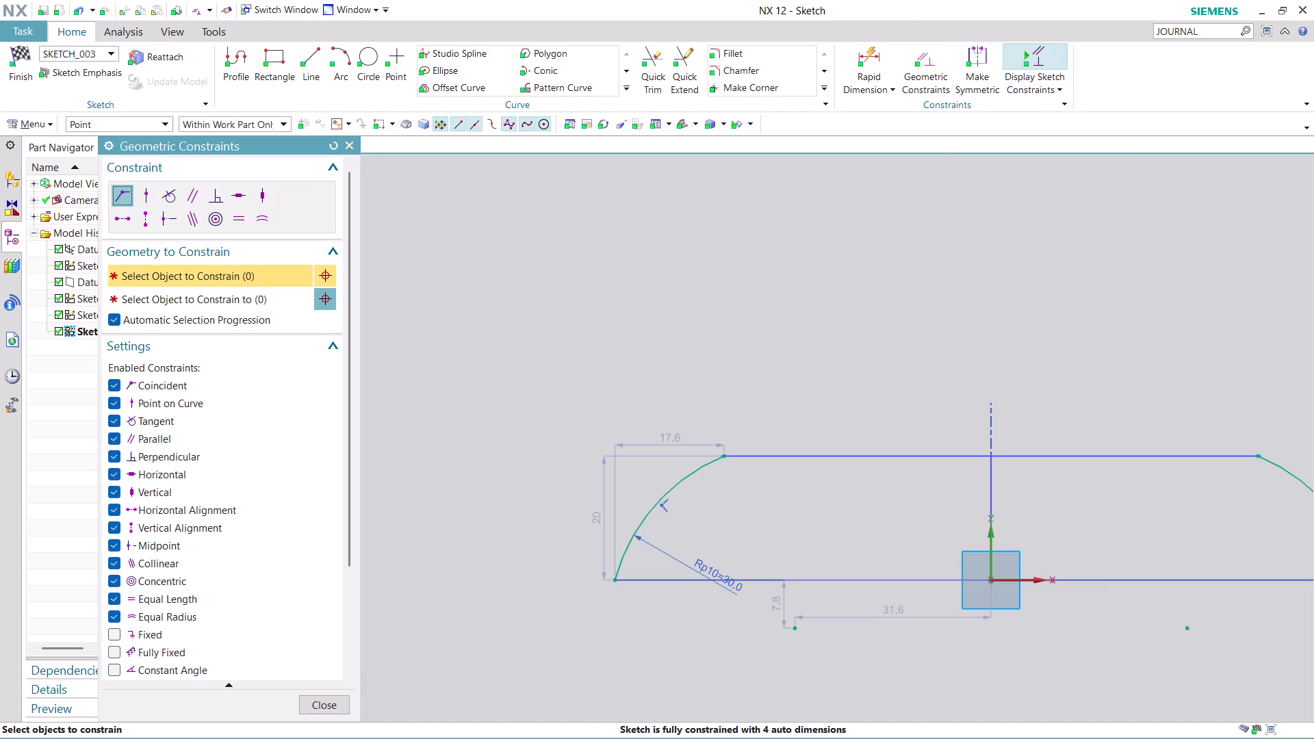
scroll(up, 3)
scroll(up, 3)
scroll(up, 3)
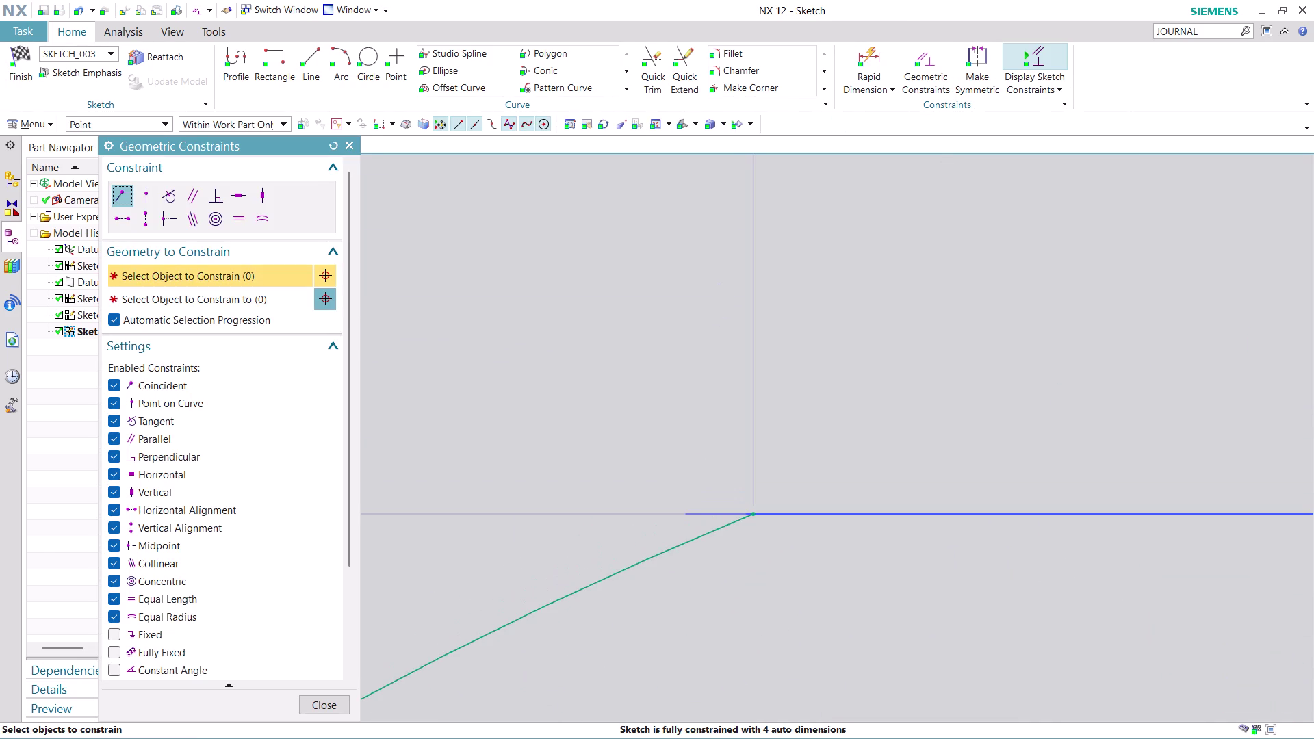
scroll(up, 3)
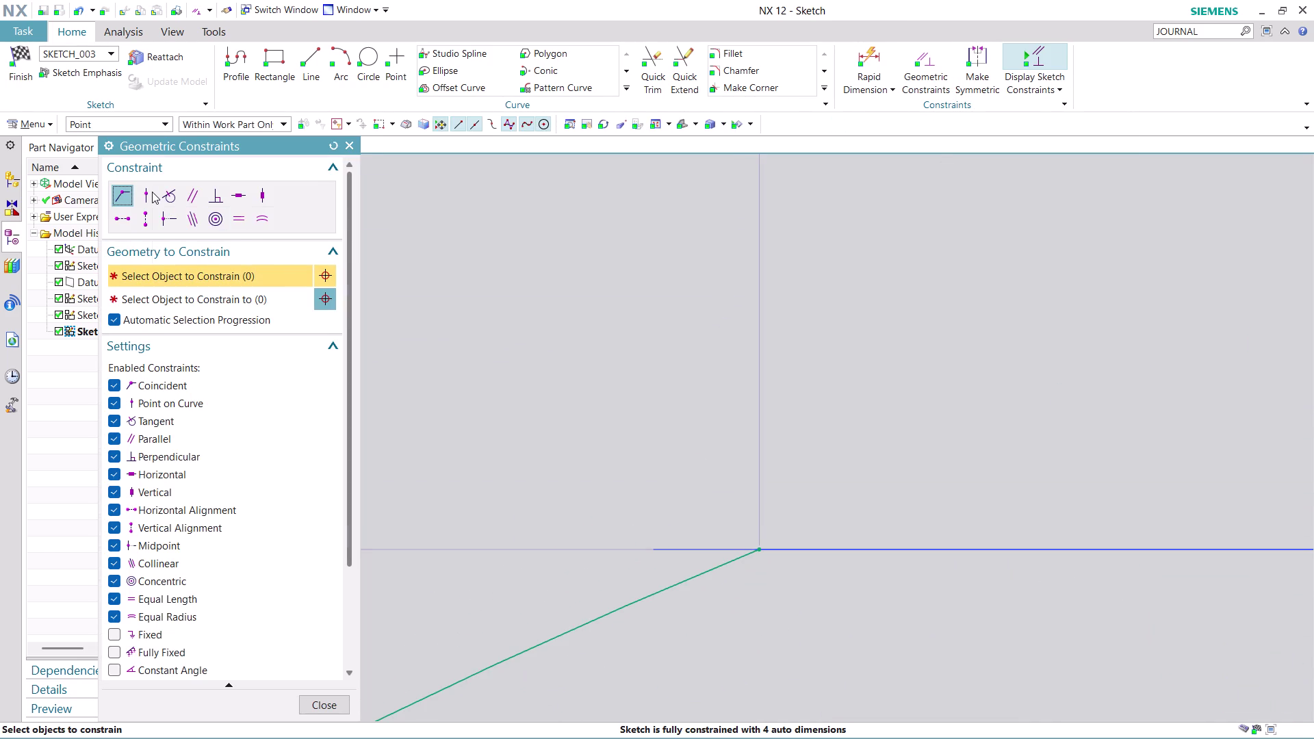
Try Point on Curve and Coincident constraints between the arc endpoint and SKETCH_001's circle.
click(152, 192)
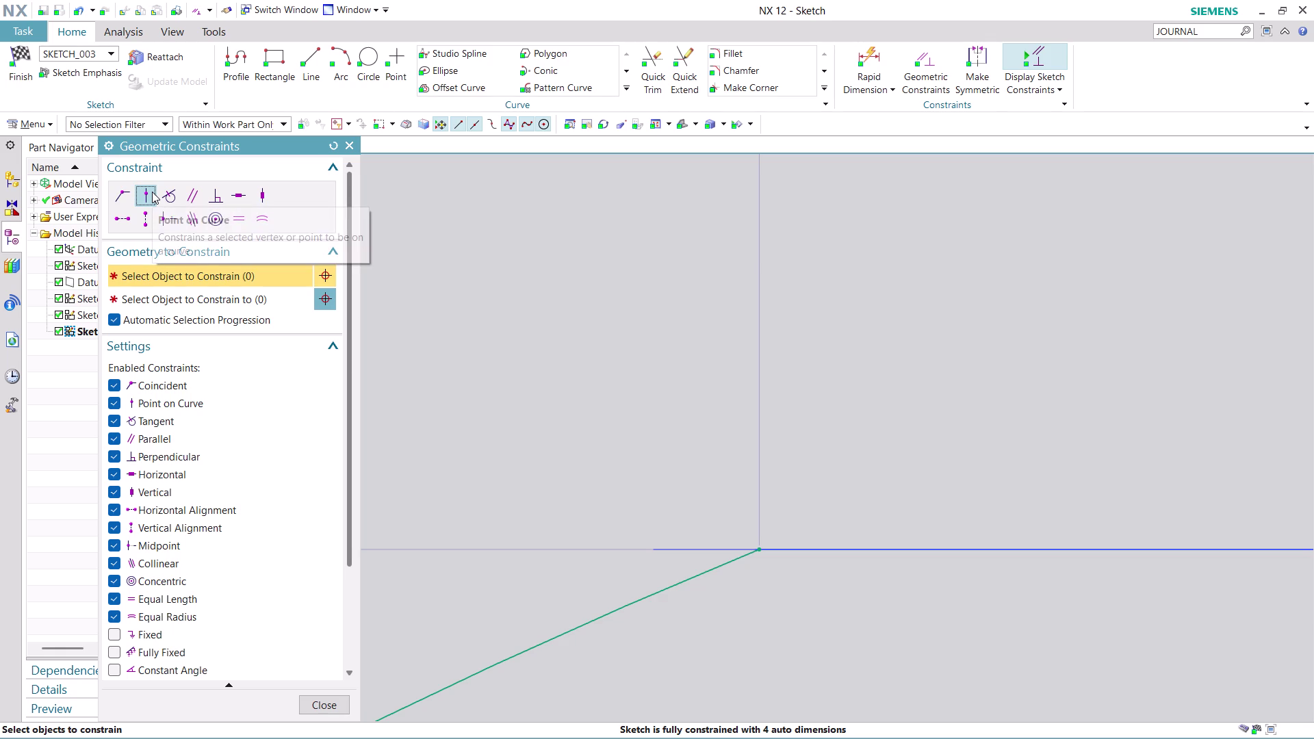
click(761, 549)
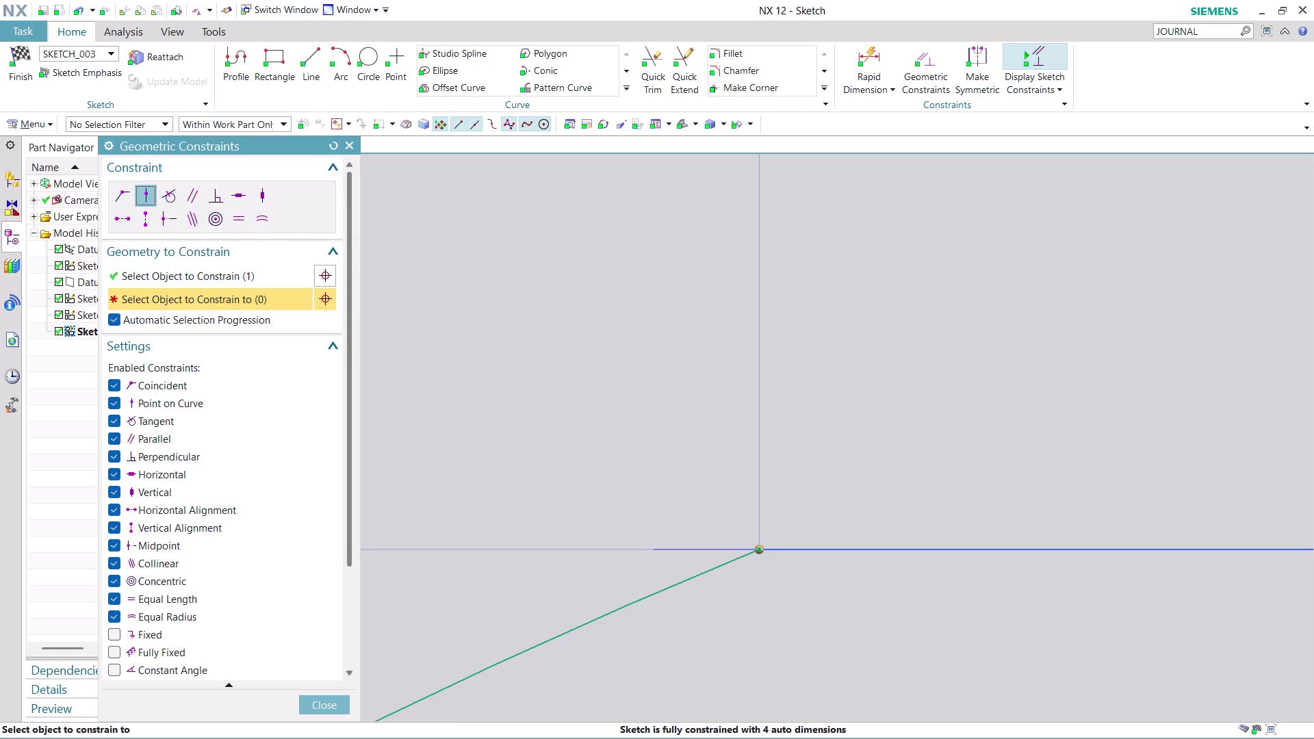
click(661, 547)
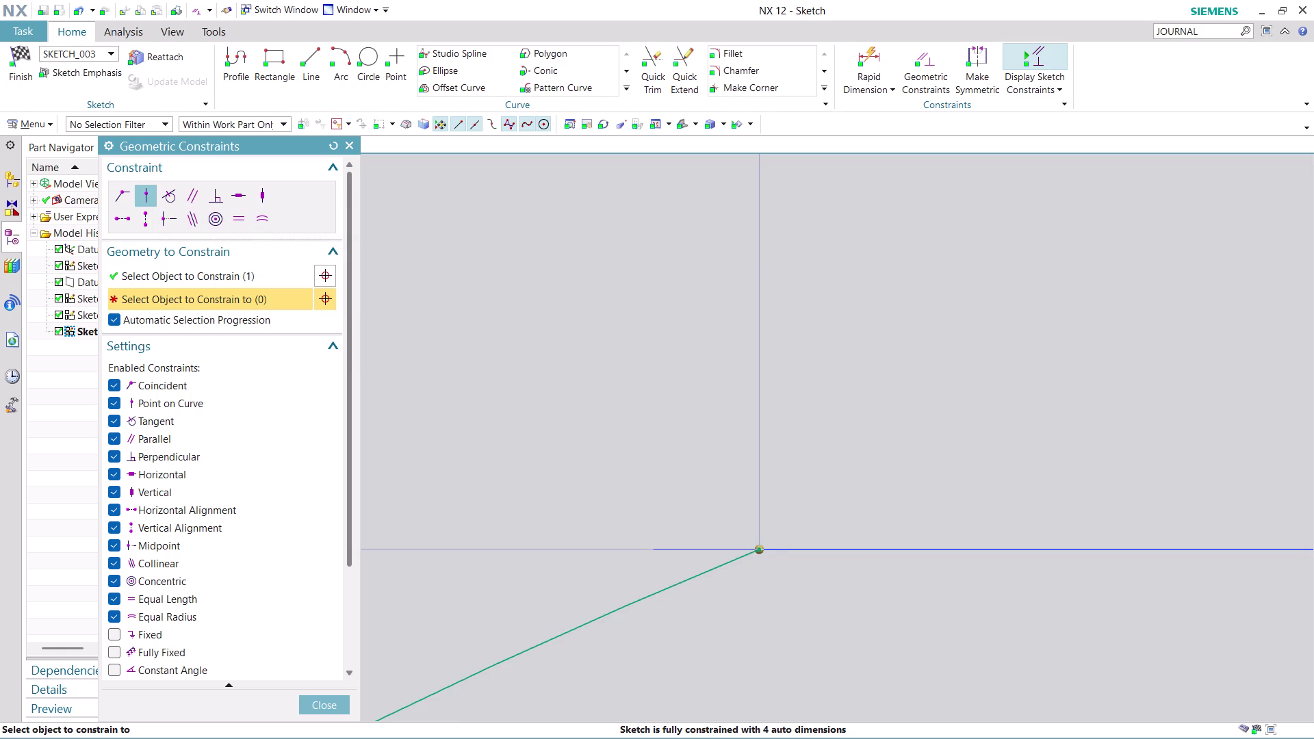
click(661, 548)
click(657, 550)
scroll(up, 3)
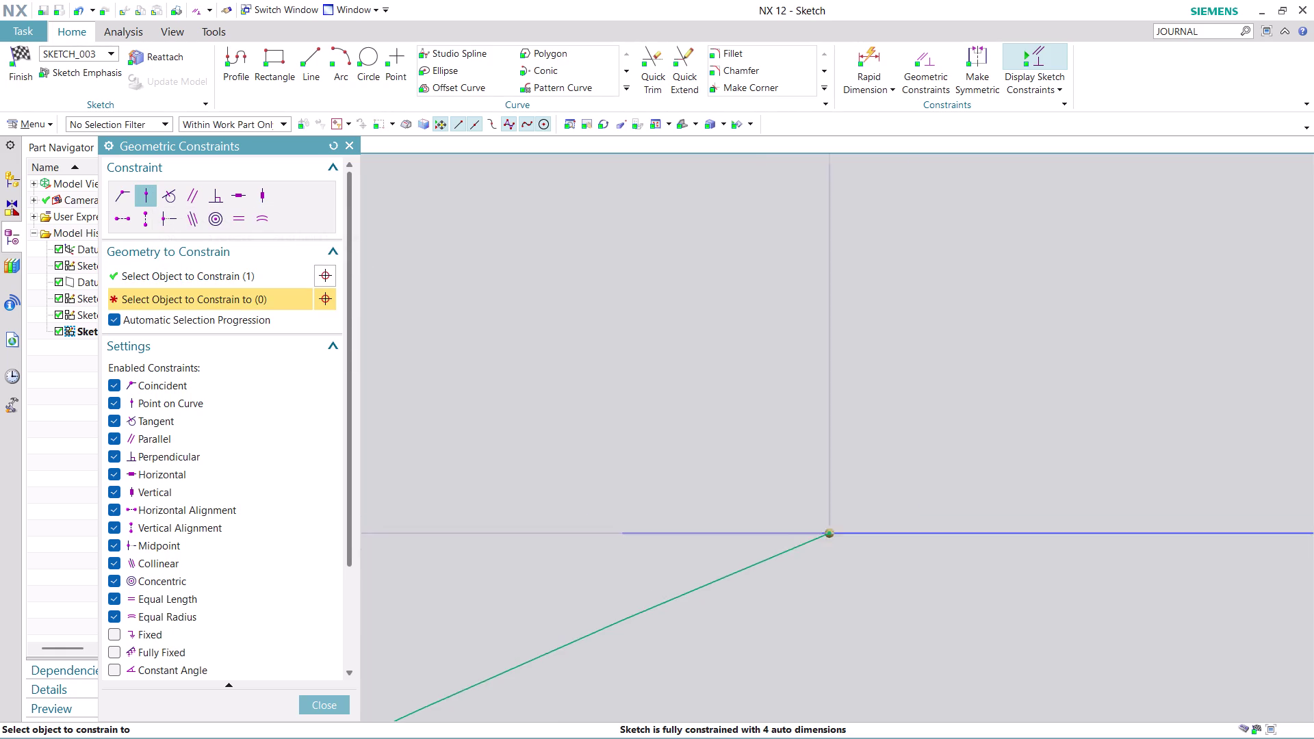
scroll(up, 3)
click(612, 516)
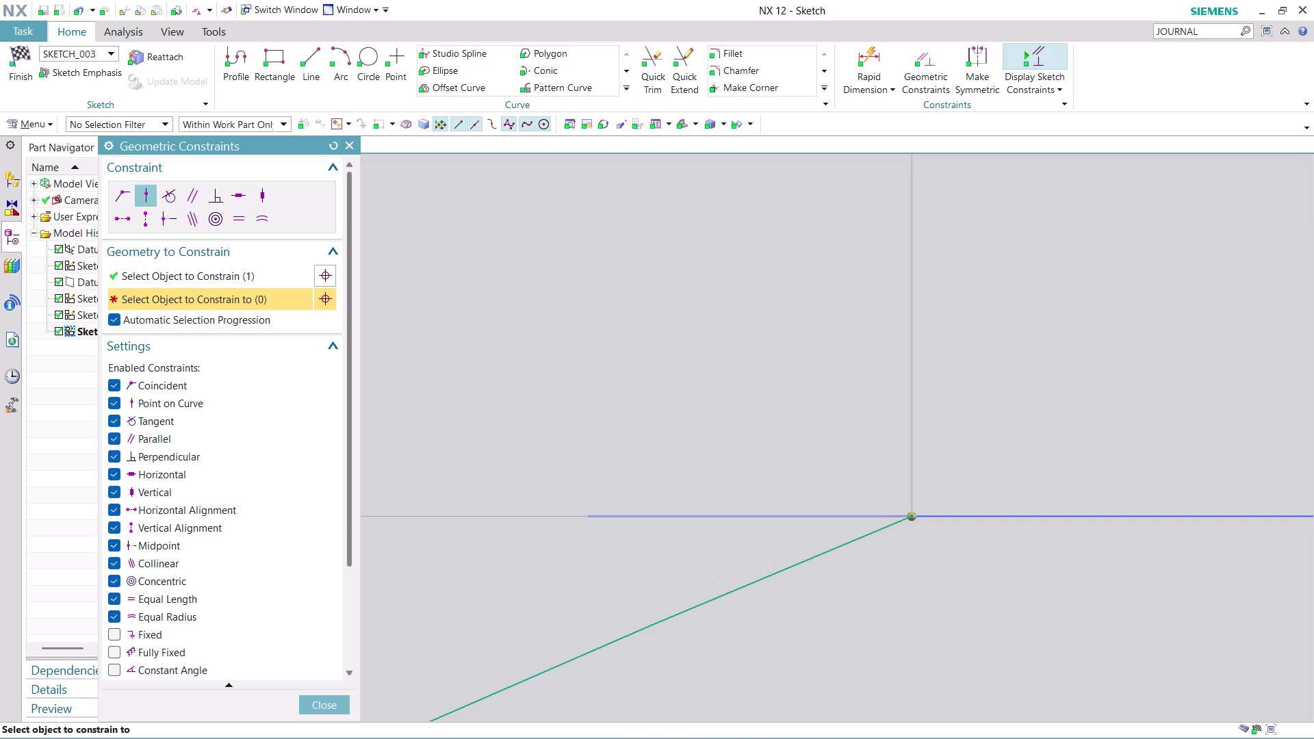
click(198, 217)
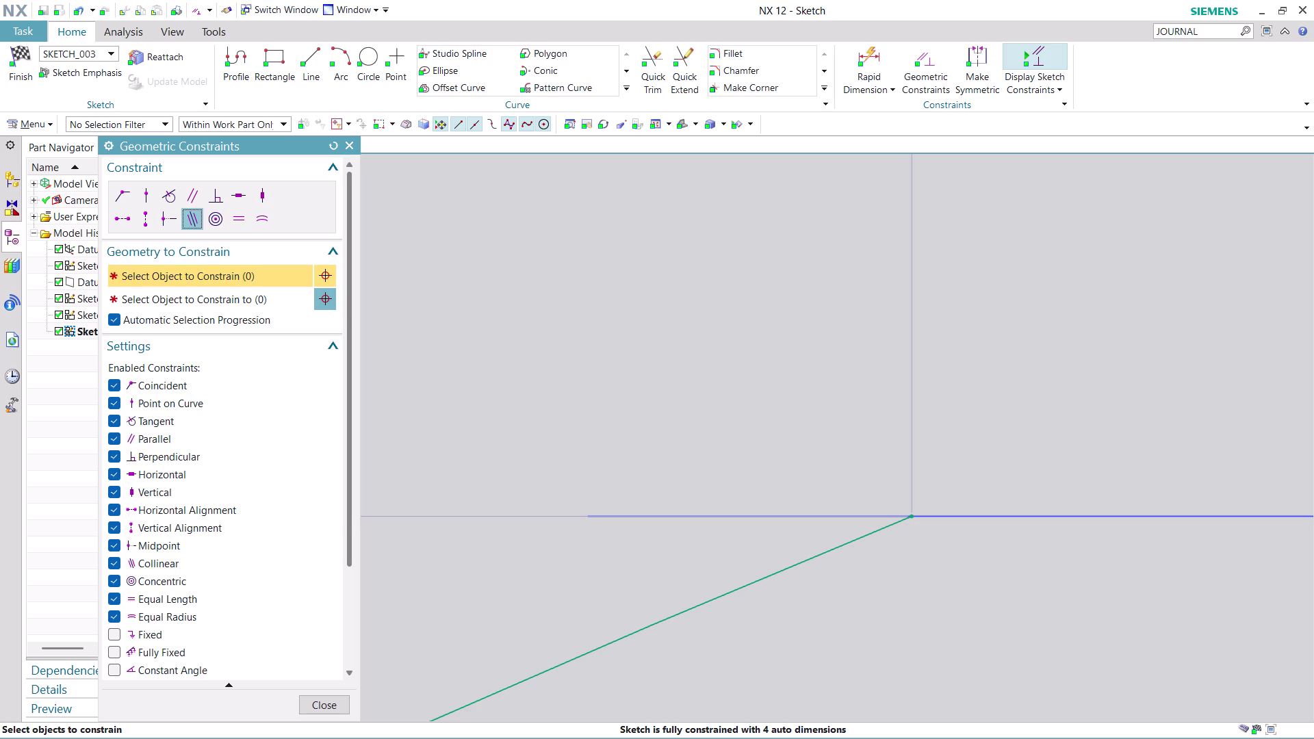
click(168, 216)
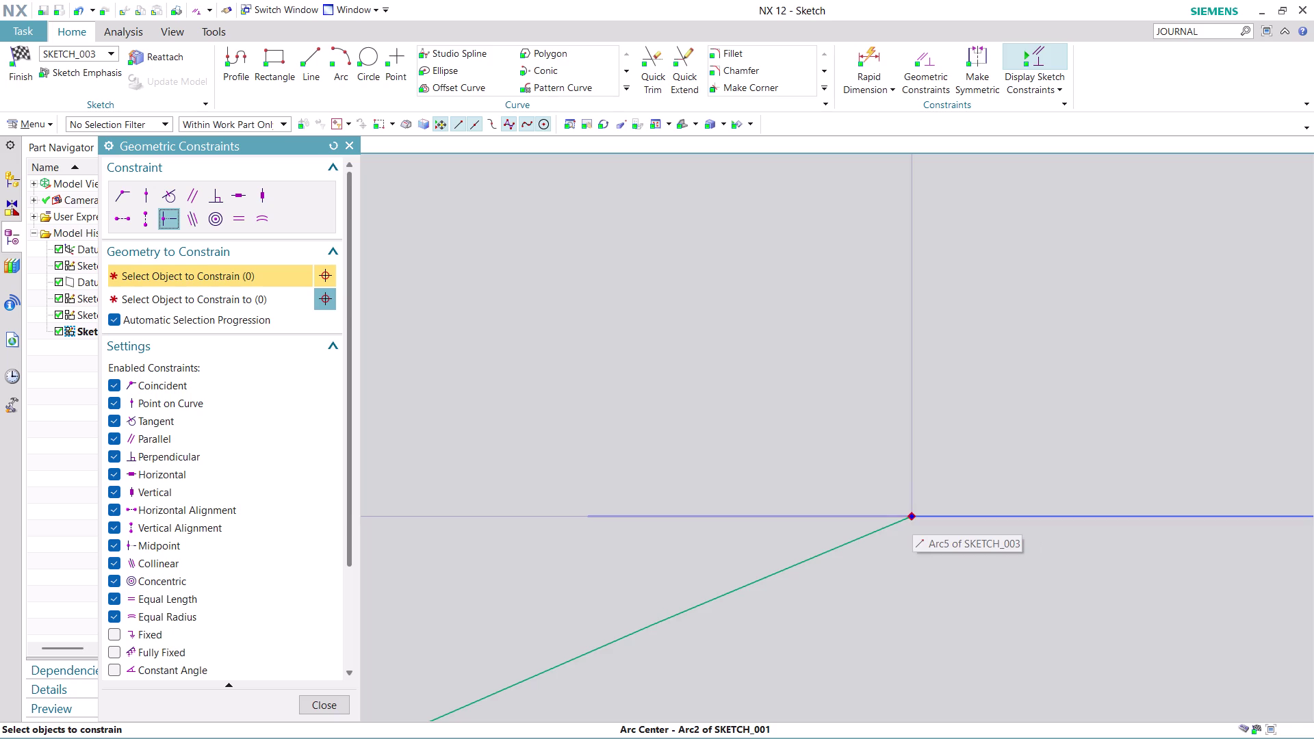
click(912, 515)
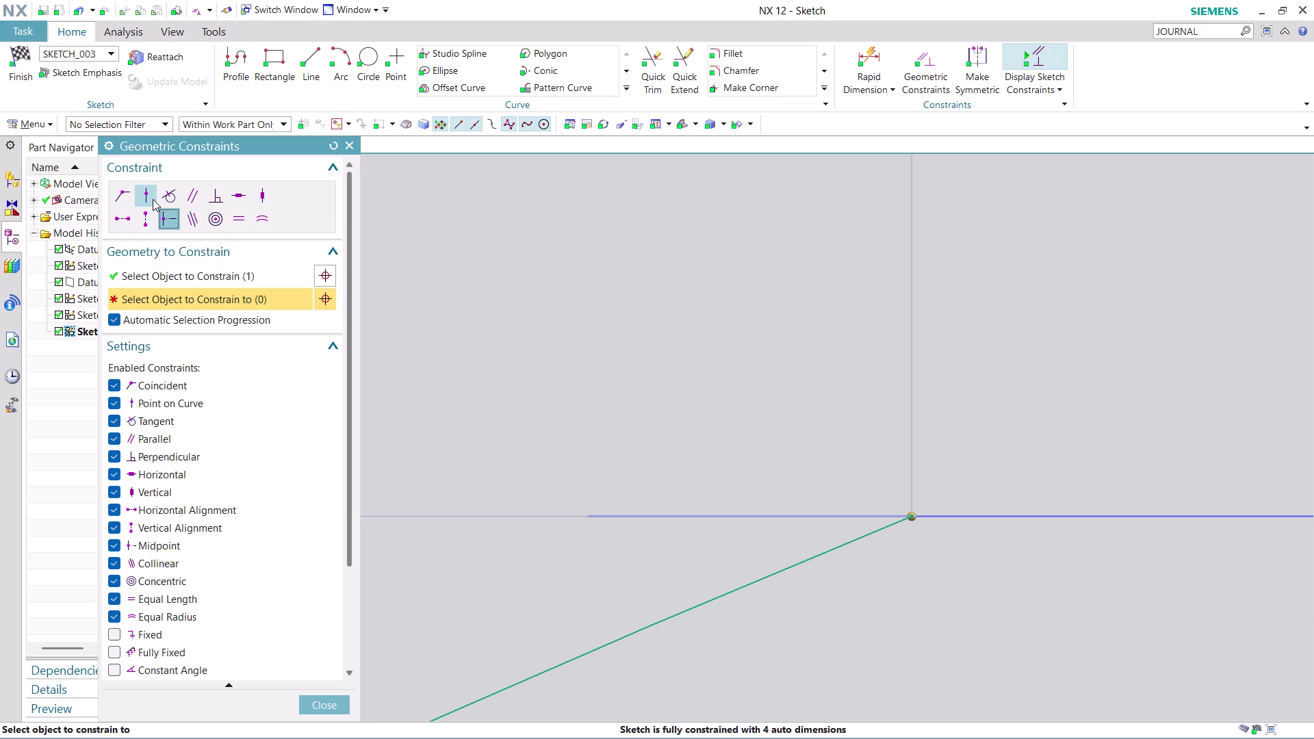
click(112, 200)
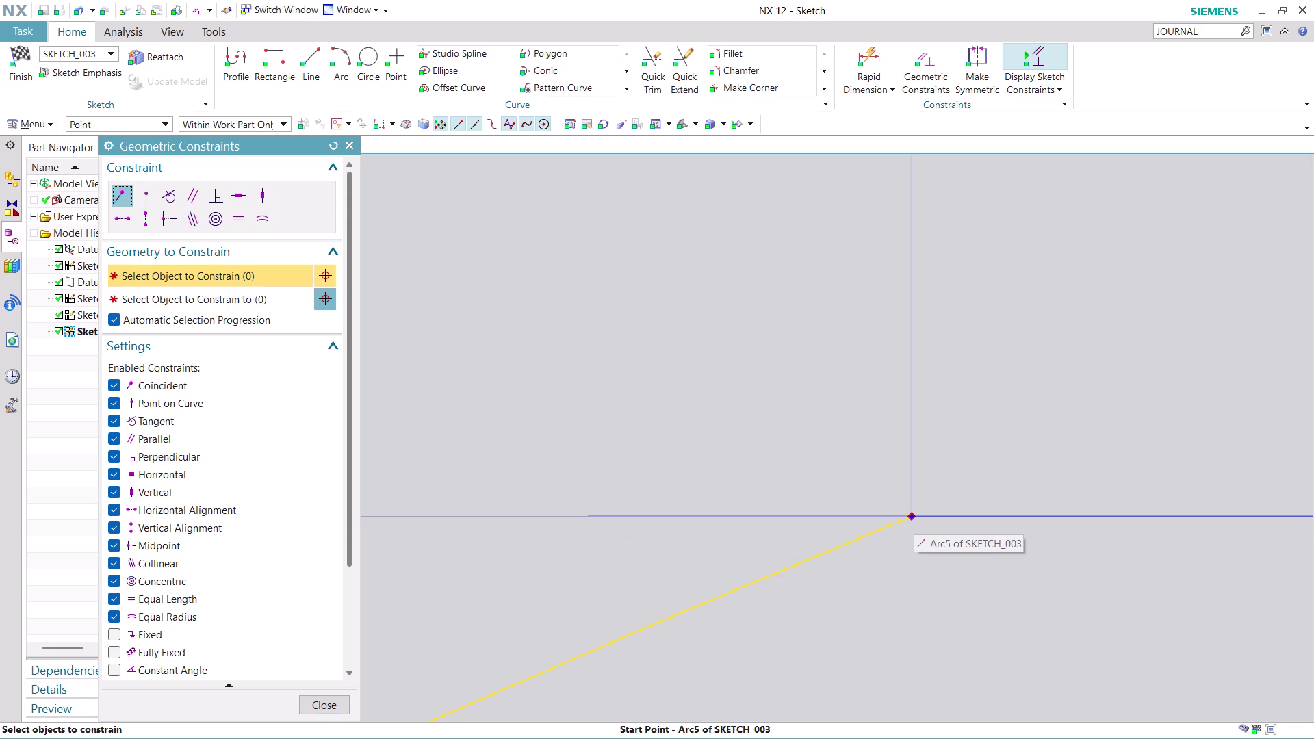
click(337, 695)
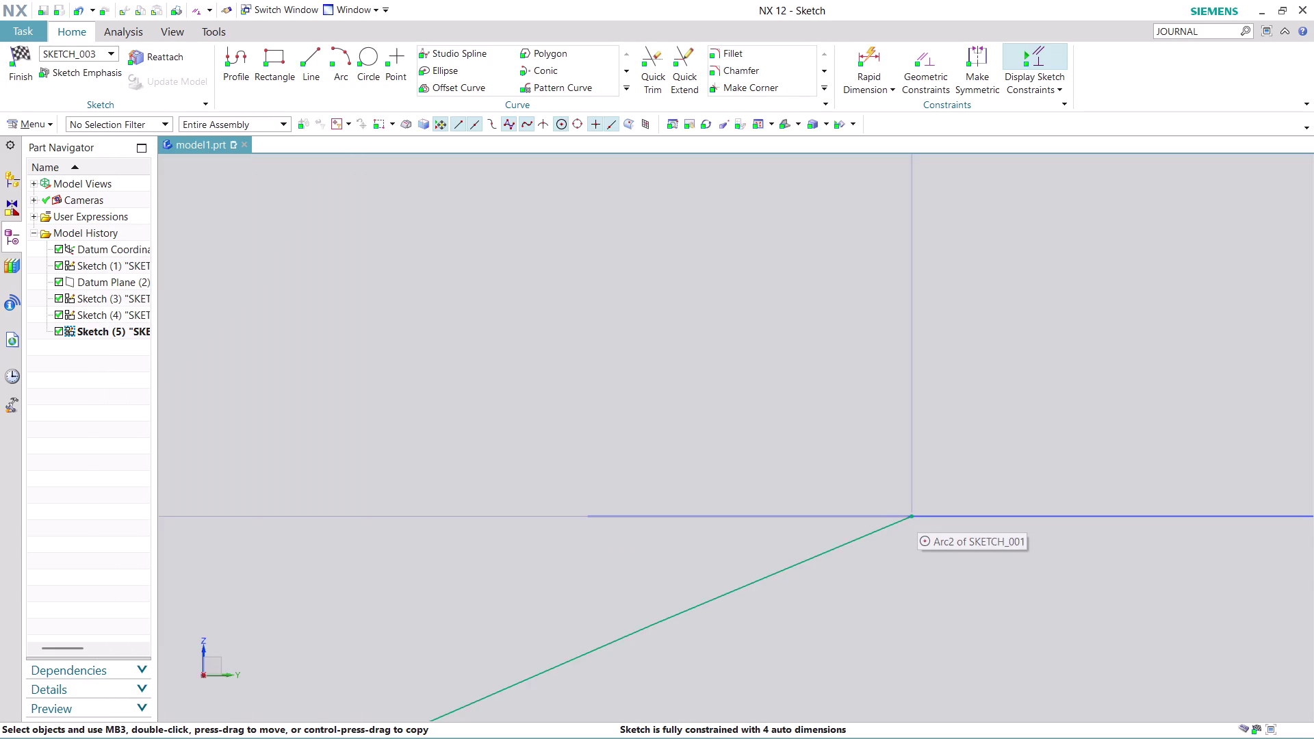
Drag the first arc endpoint away and back to confirm it stays on the circle.
drag(911, 516, 772, 515)
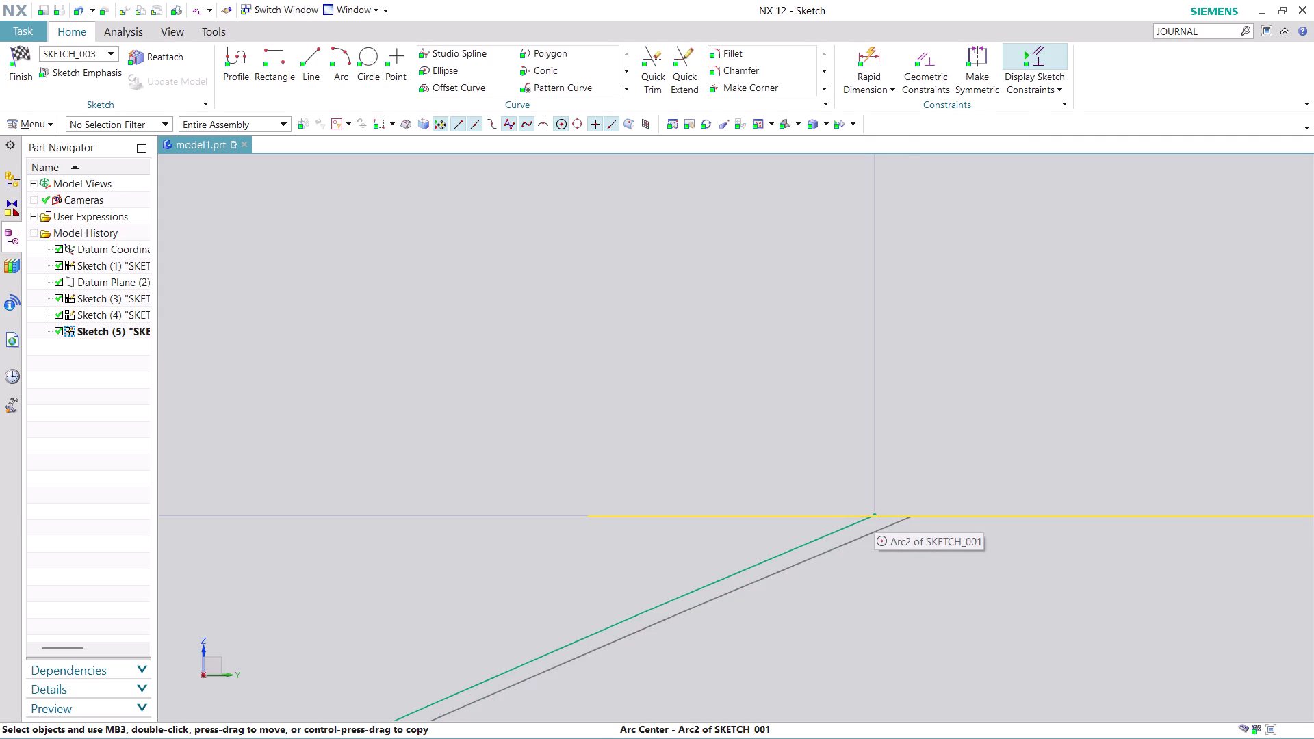
drag(773, 515, 575, 522)
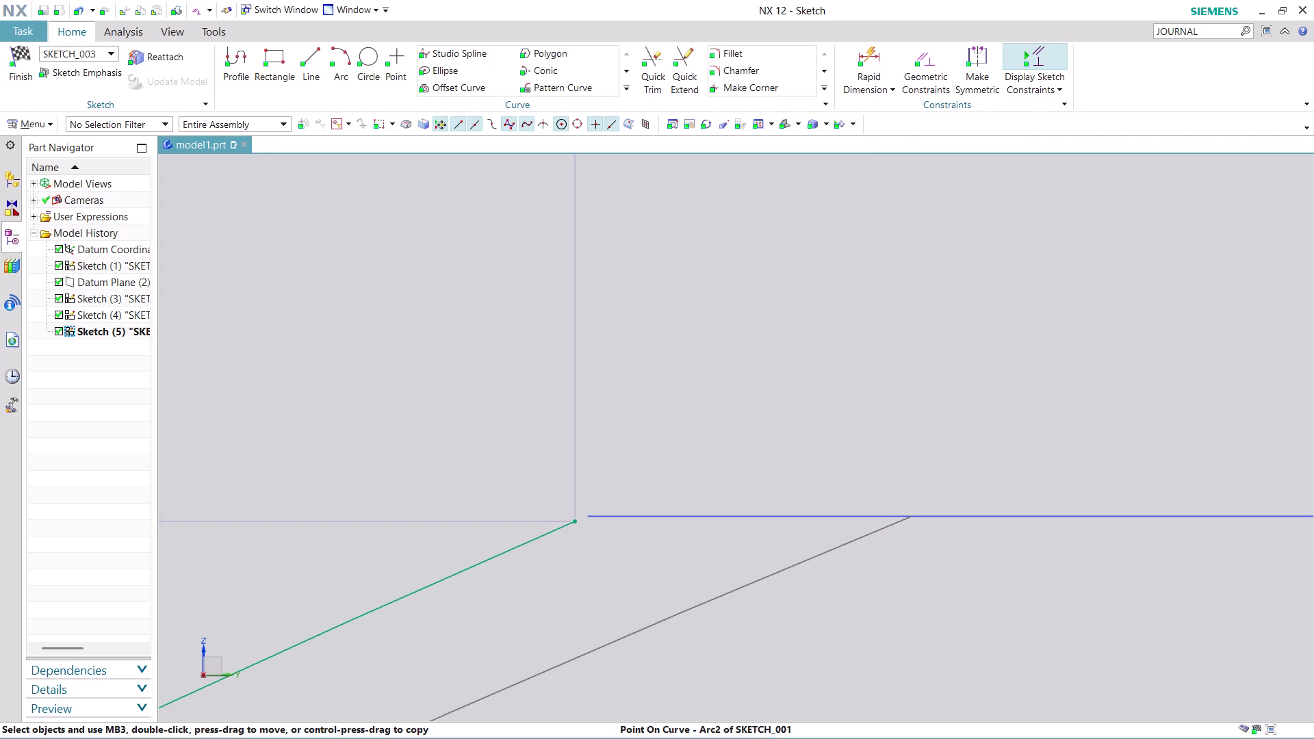
drag(575, 522, 584, 515)
scroll(down, 3)
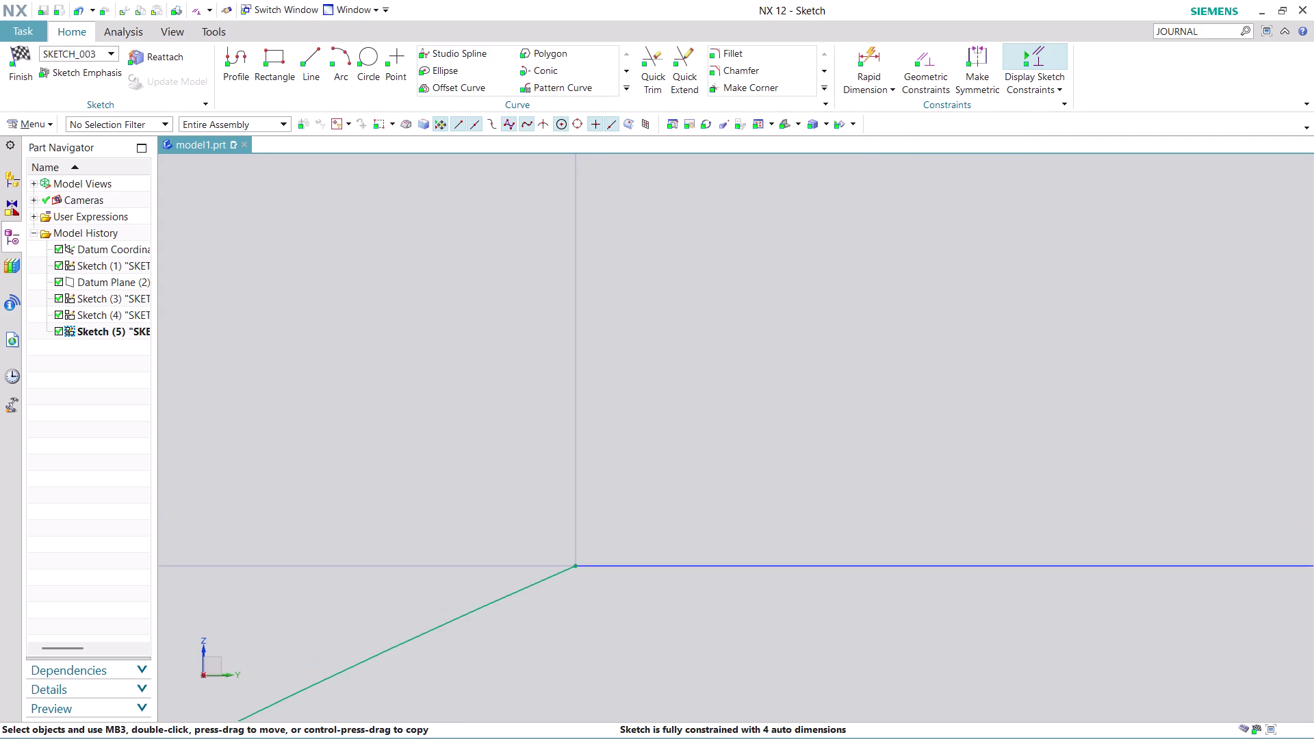
scroll(down, 3)
scroll(down, 3)
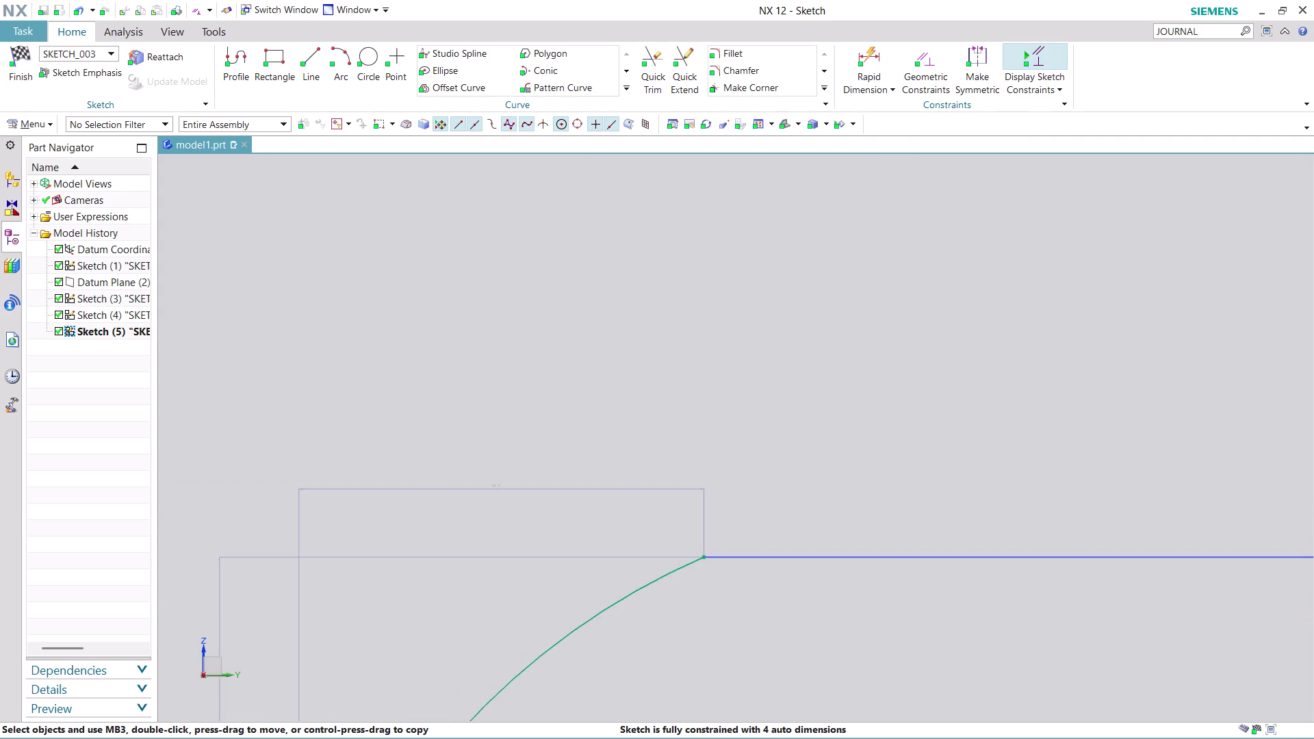
scroll(down, 3)
scroll(down, 3)
scroll(up, 3)
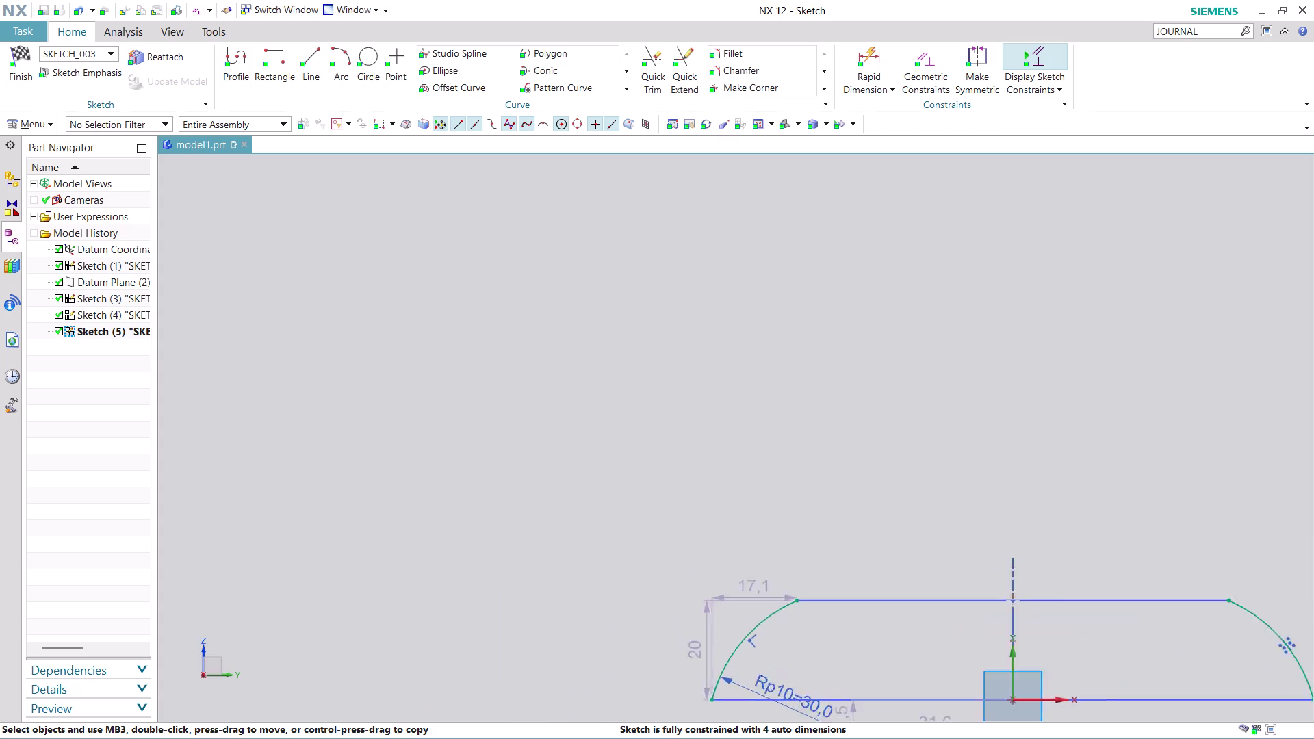
scroll(up, 3)
scroll(up, 3)
middle_drag(841, 584, 835, 507)
scroll(up, 3)
scroll(up, 3)
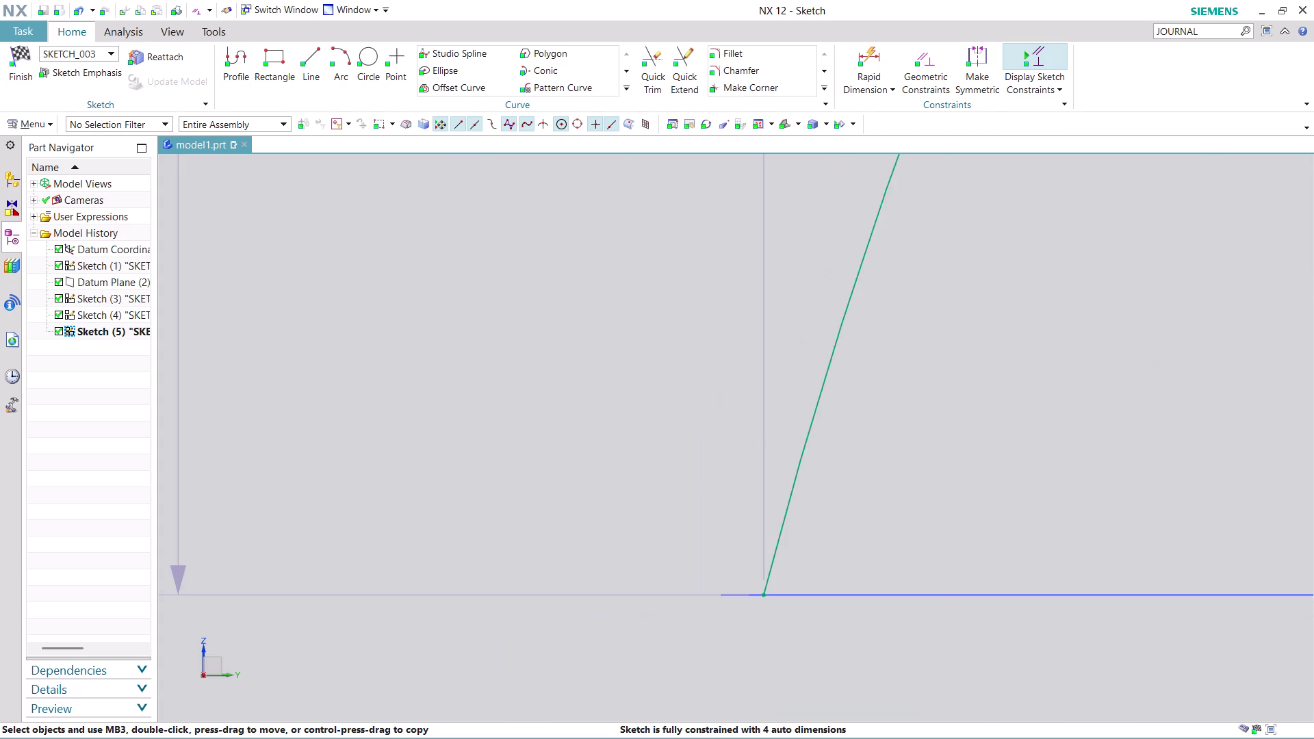
scroll(up, 3)
scroll(up, 3)
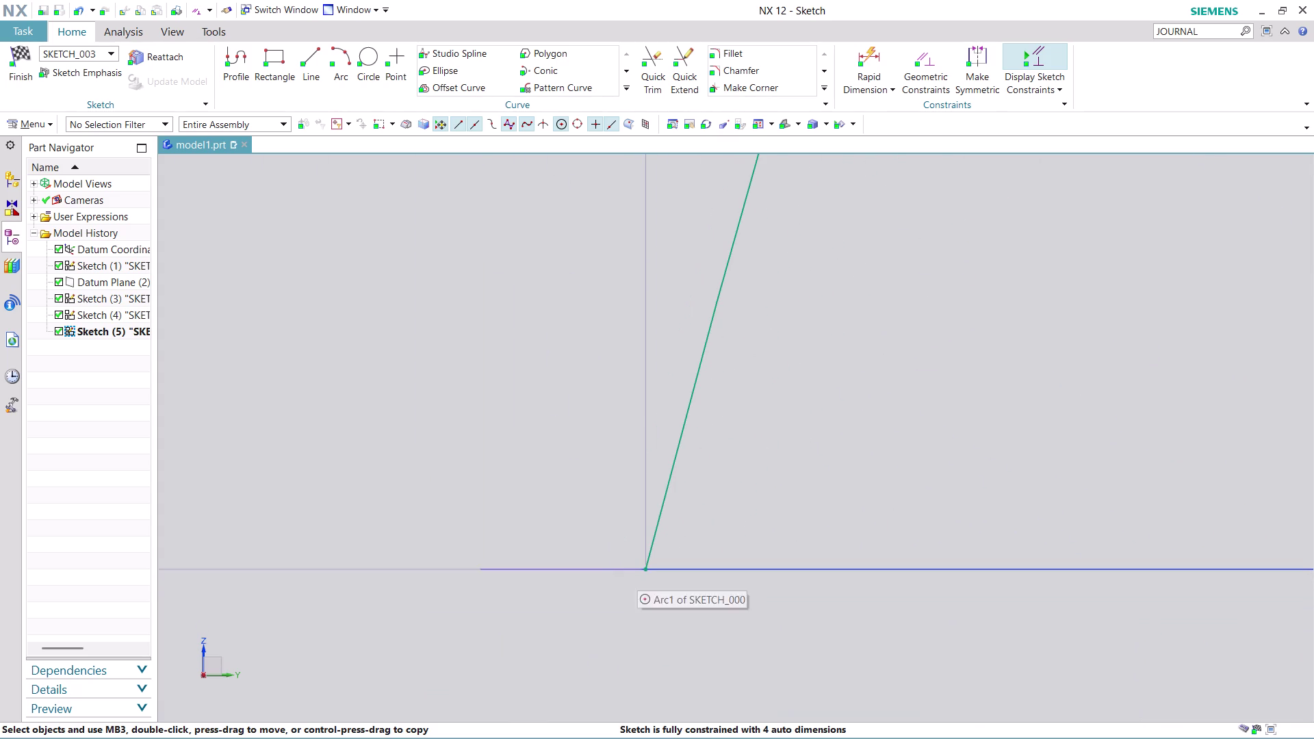
Test the arc's other endpoint the same way, then finish Sketch 5.
drag(645, 566, 550, 563)
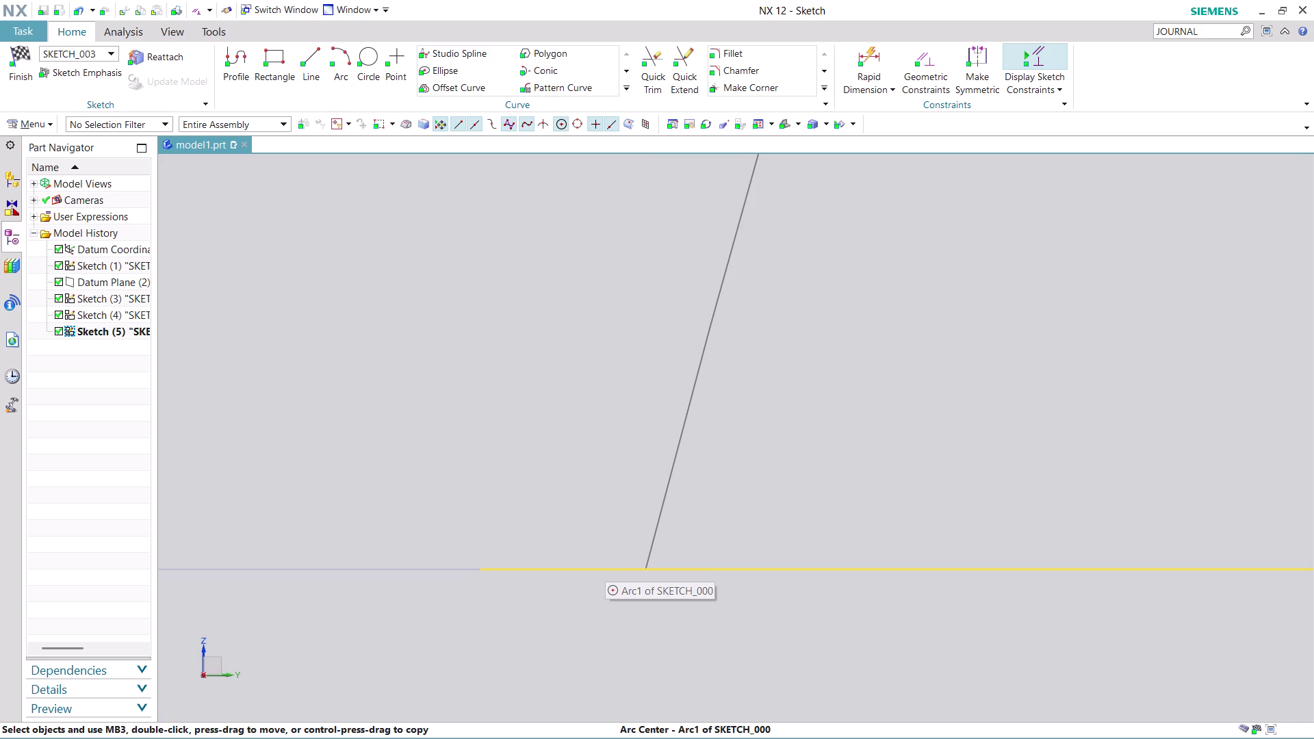
drag(550, 562, 479, 567)
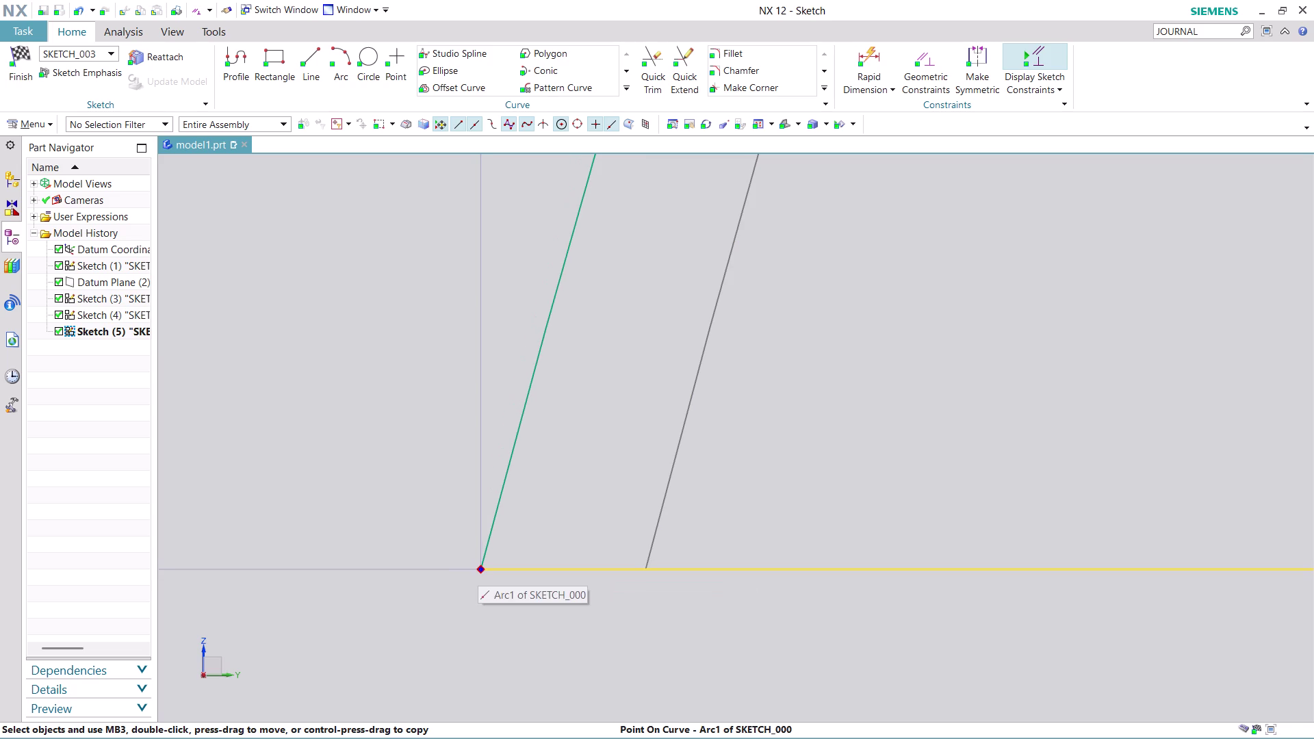
drag(479, 567, 480, 567)
scroll(down, 3)
scroll(down, 3)
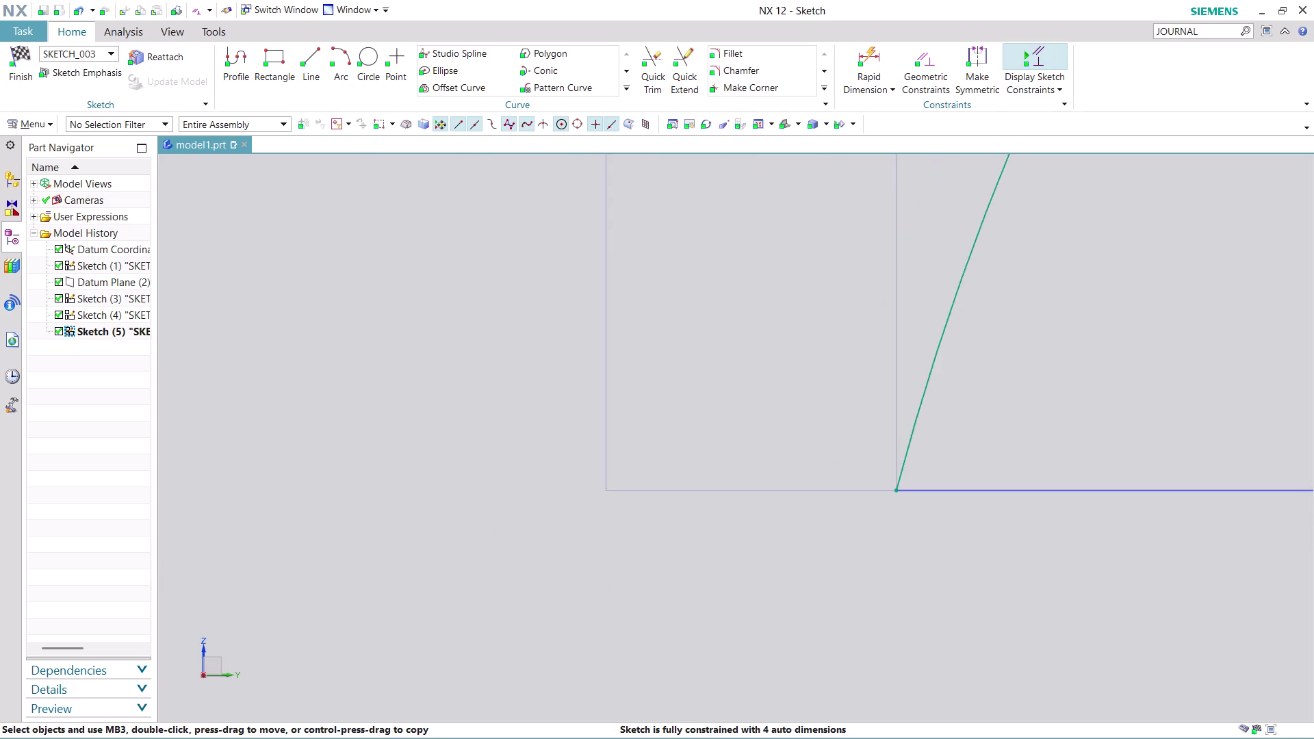
scroll(down, 3)
scroll(down, 3)
scroll(down, 3)
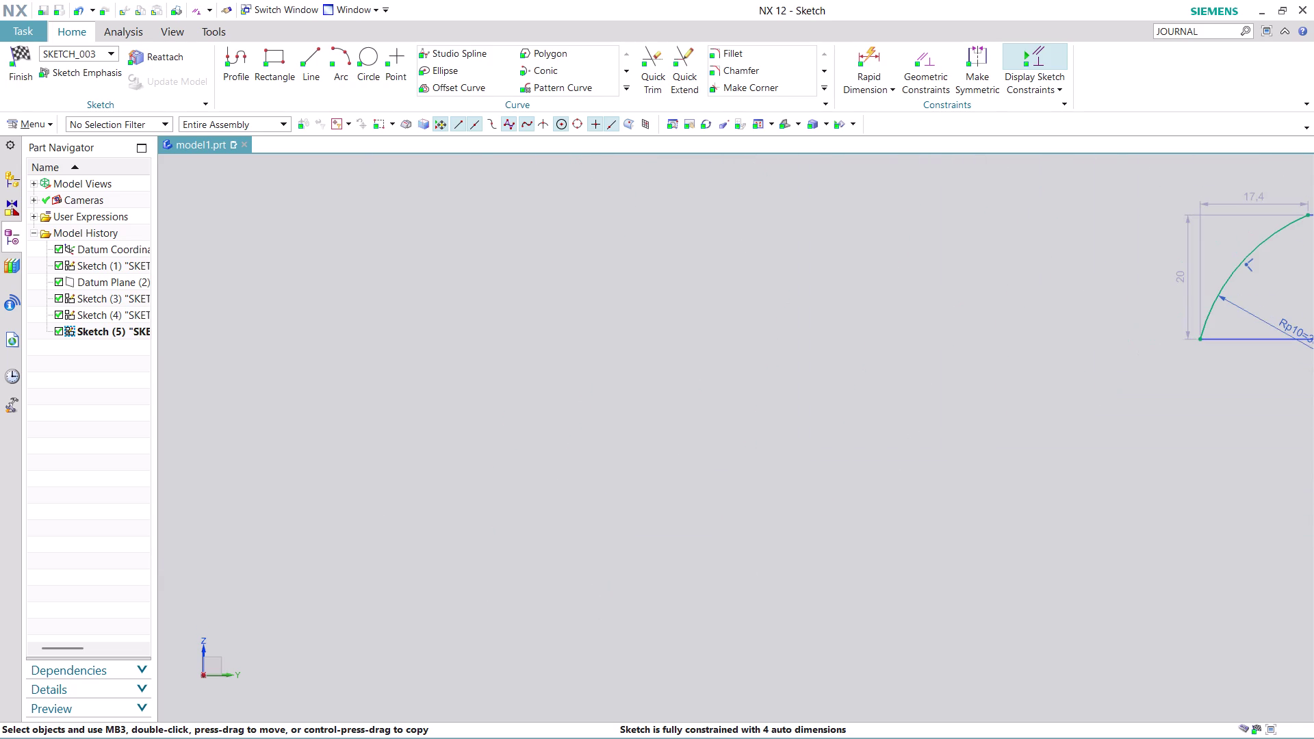
click(9, 66)
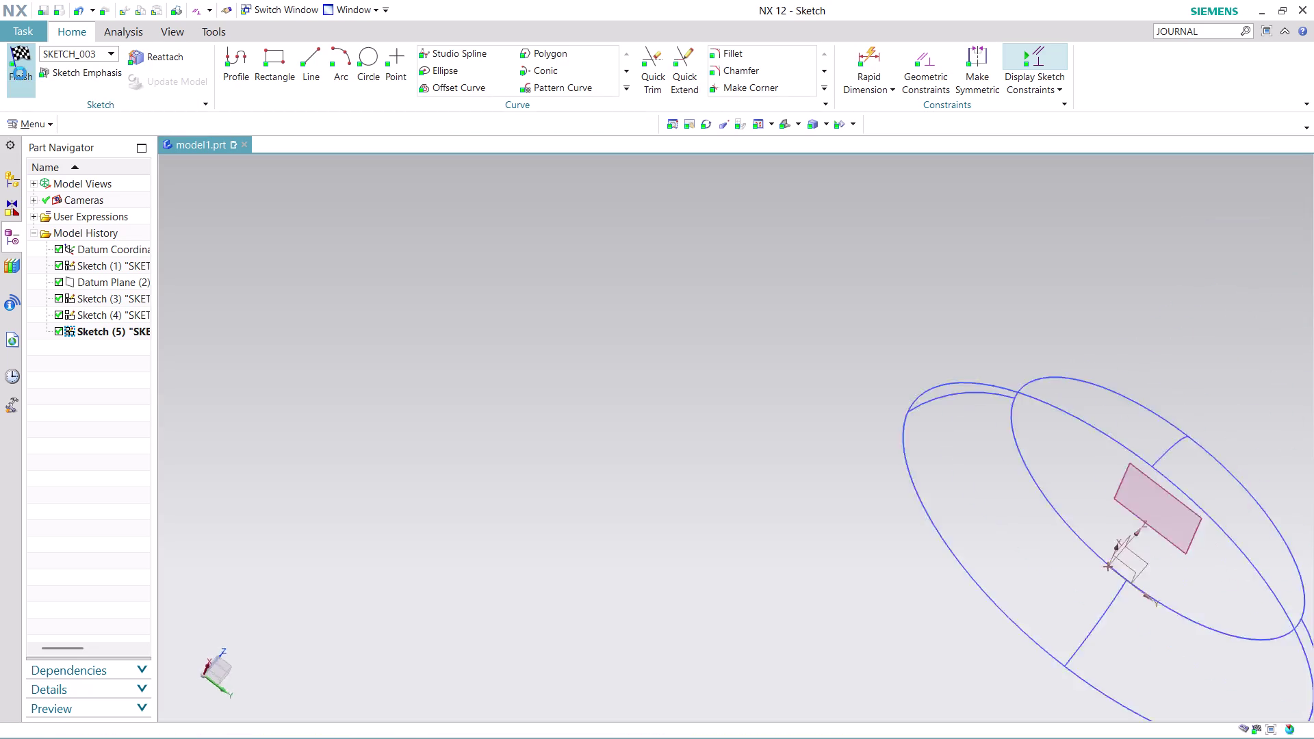
Highlight Sketch (3) and Sketch (4) in Part Navigator and bring up Sketch (4)'s menu.
scroll(up, 3)
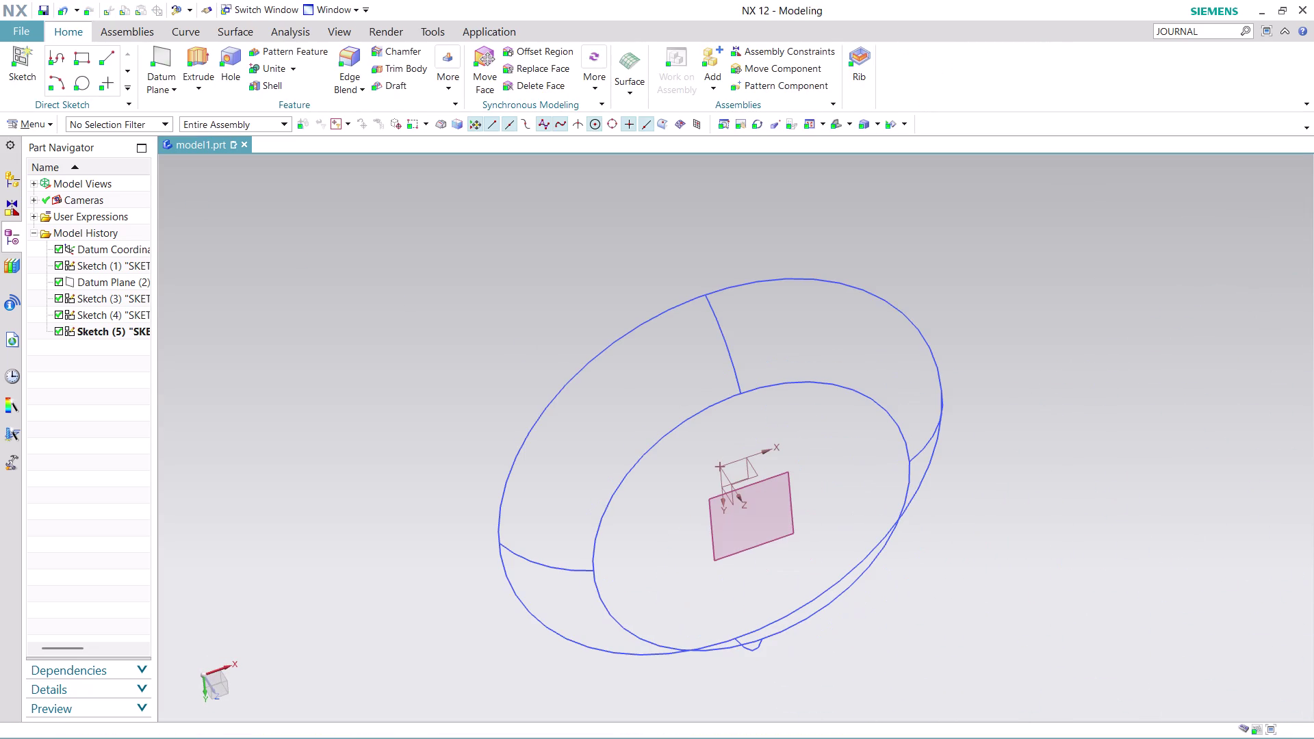
click(91, 296)
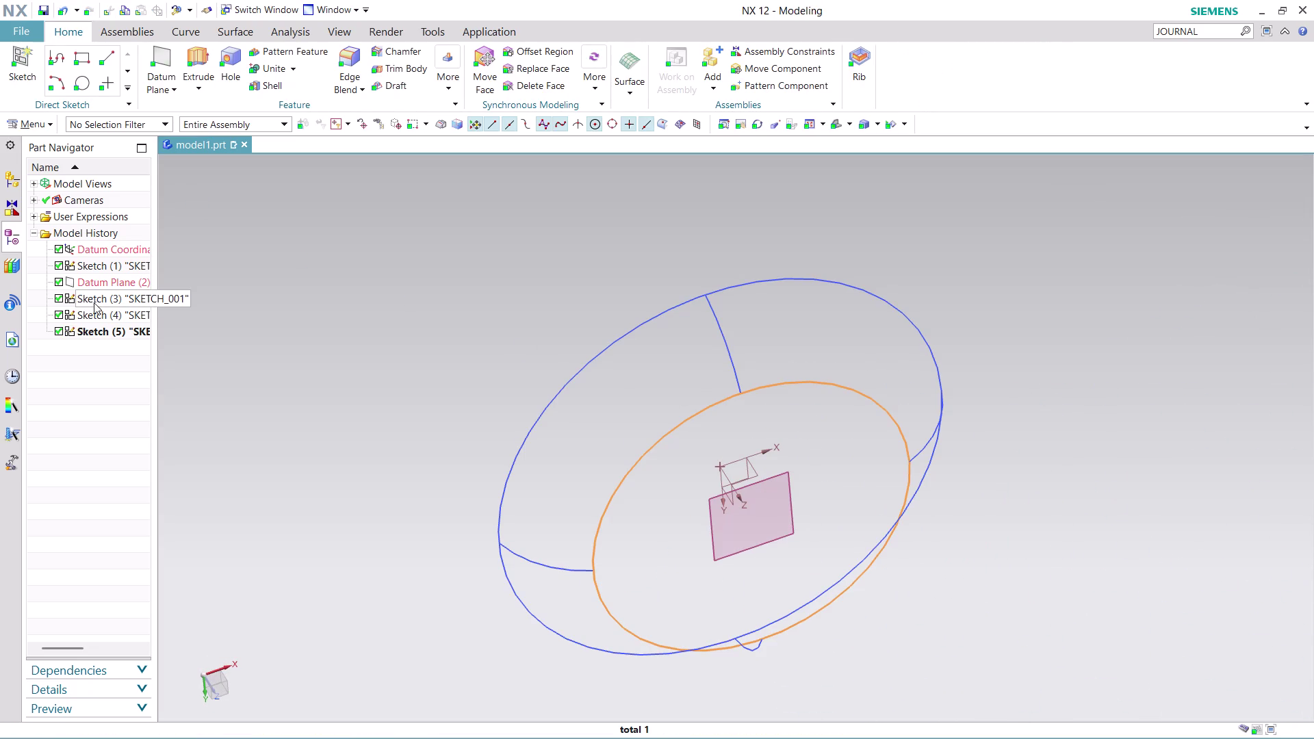
click(97, 315)
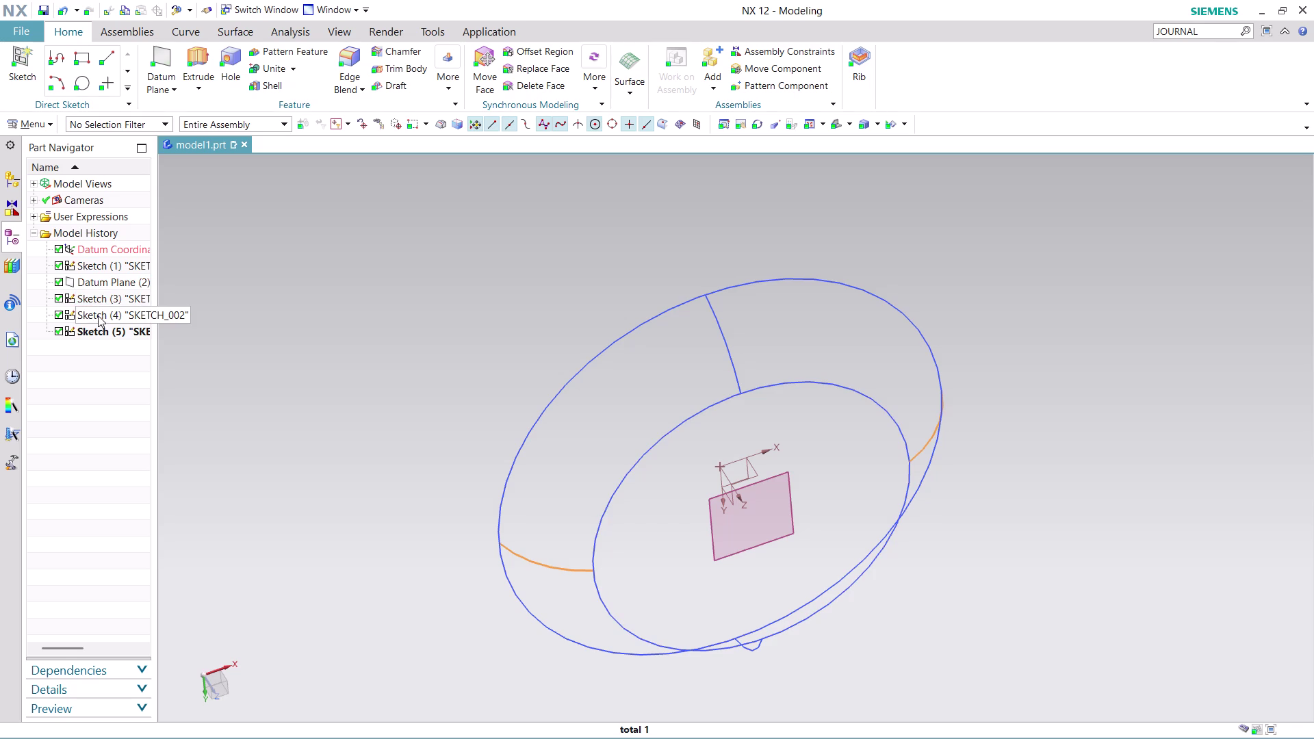
right_click(97, 316)
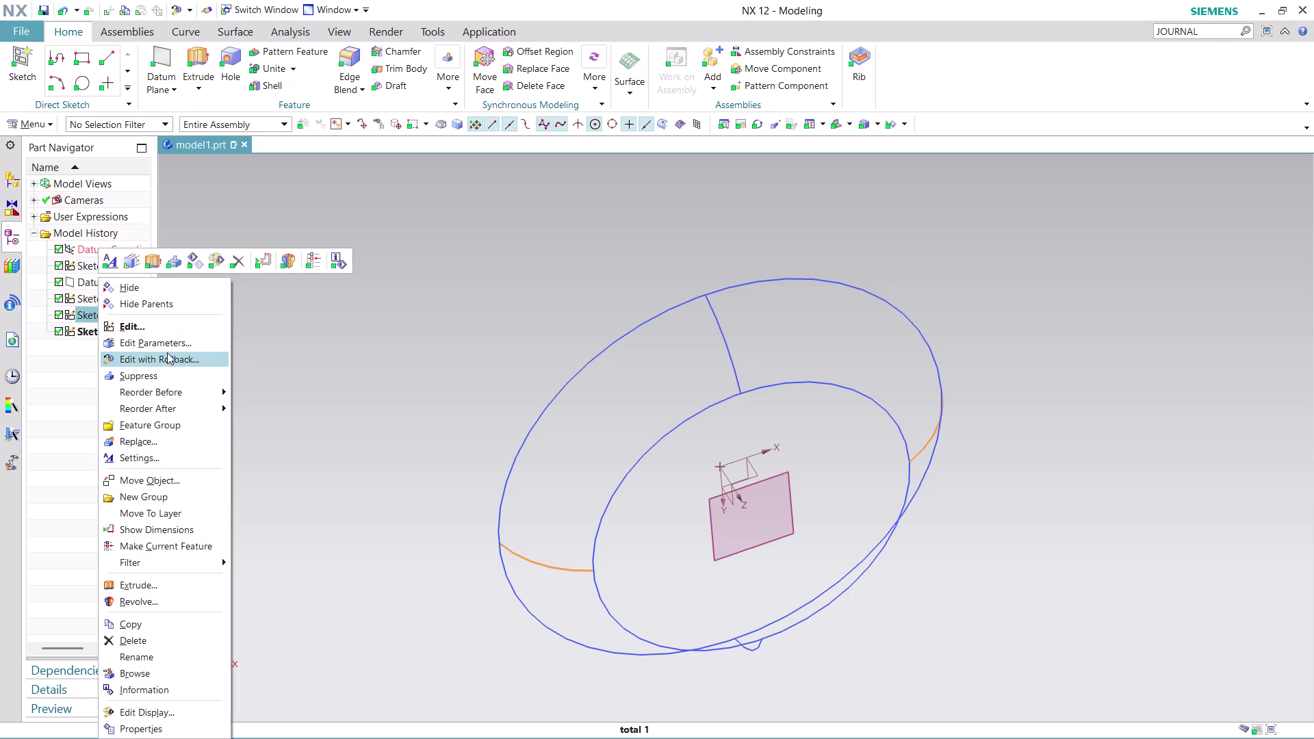
click(184, 358)
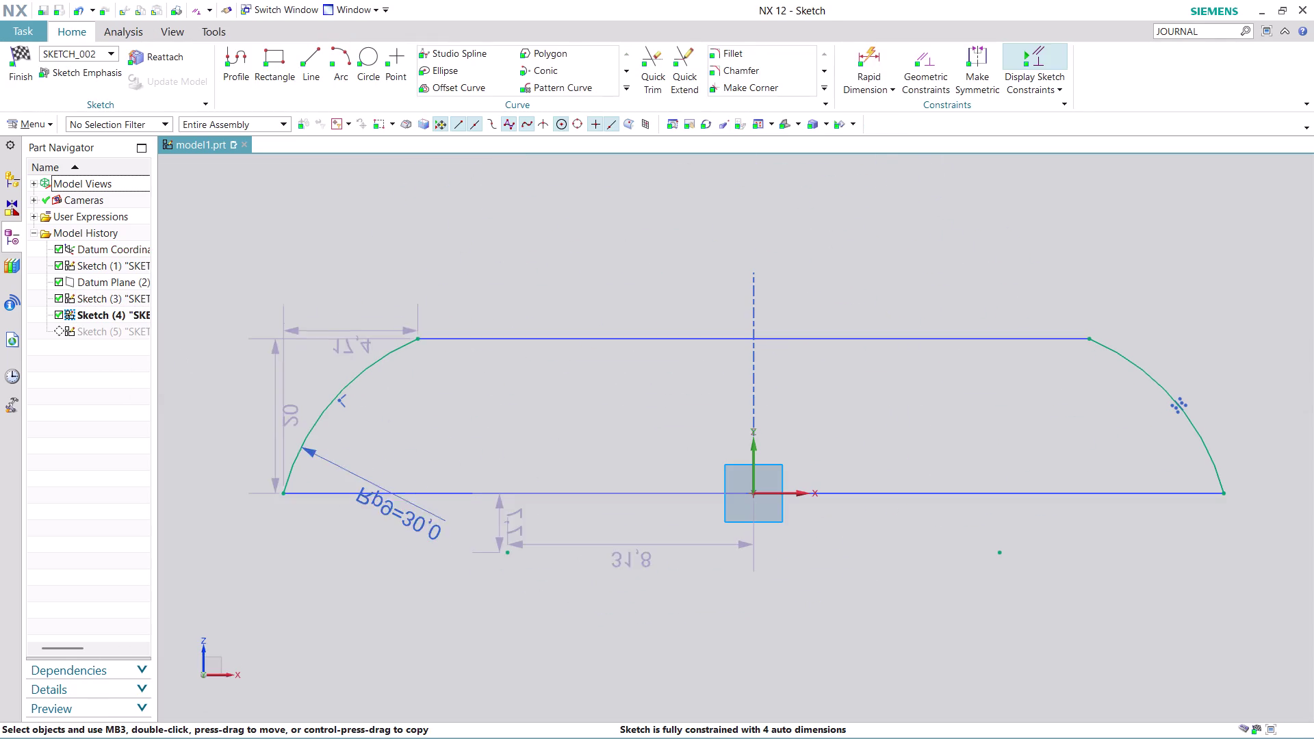
scroll(up, 3)
scroll(up, 3)
scroll(up, 3)
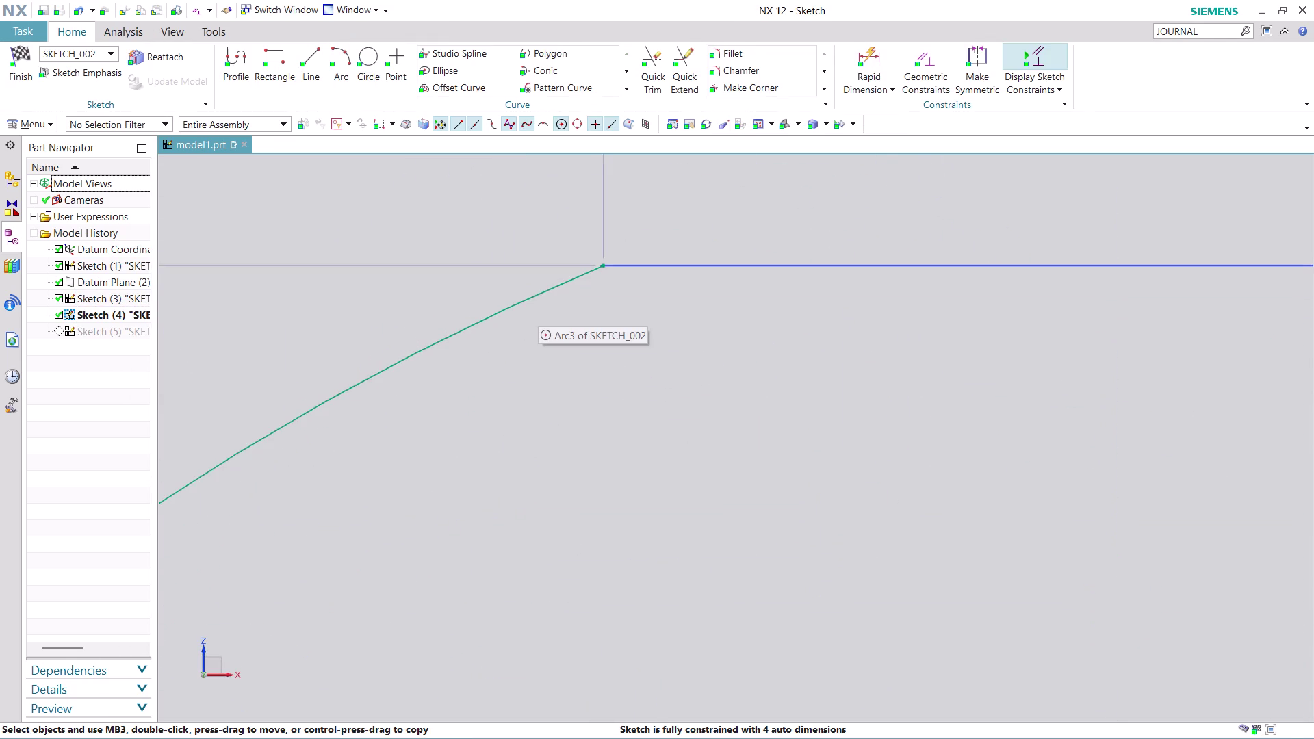
scroll(up, 3)
scroll(up, 3)
scroll(up, 3)
scroll(up, 3)
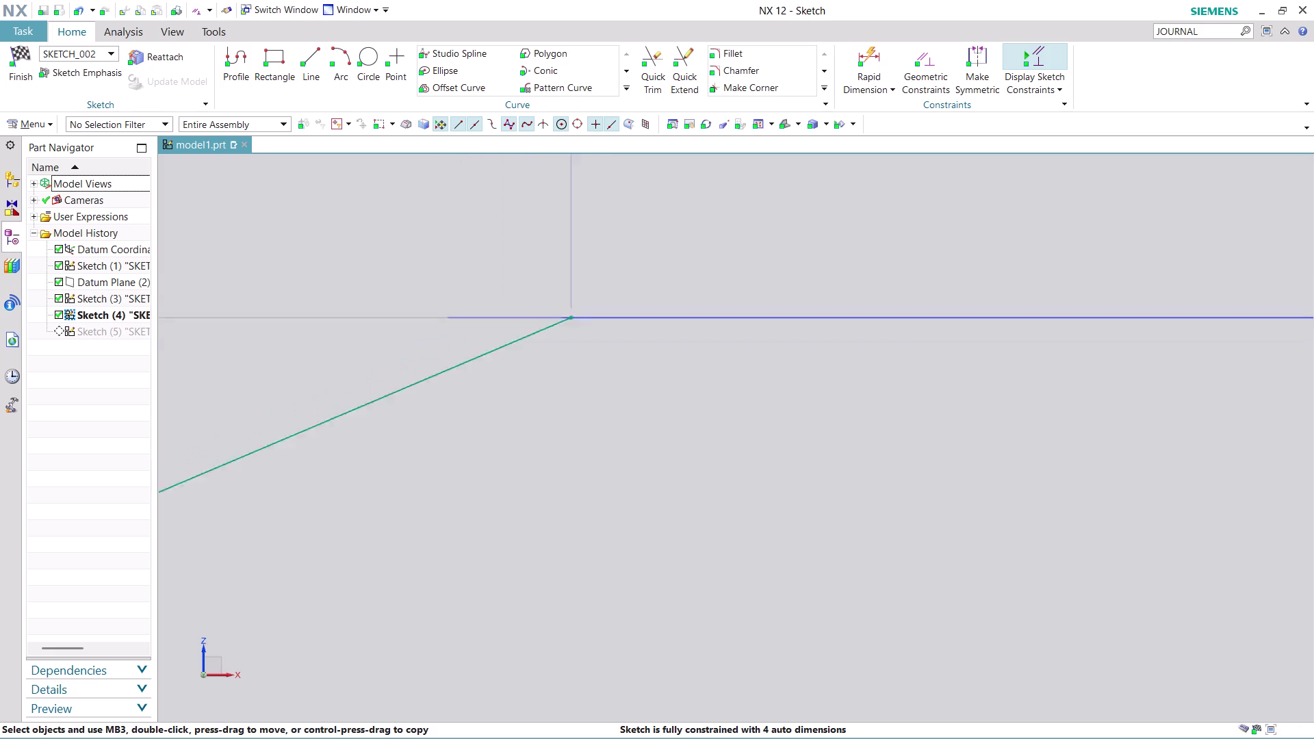
scroll(up, 3)
scroll(up, 3)
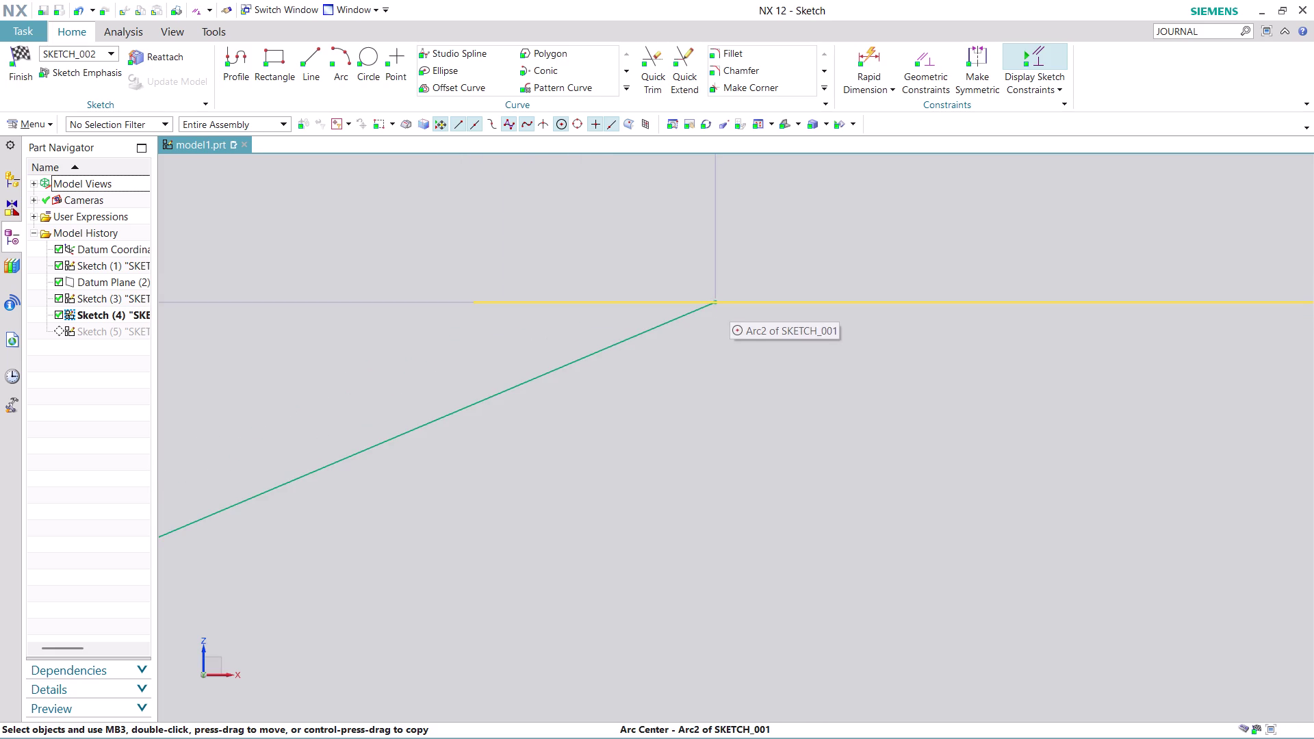
drag(717, 301, 472, 305)
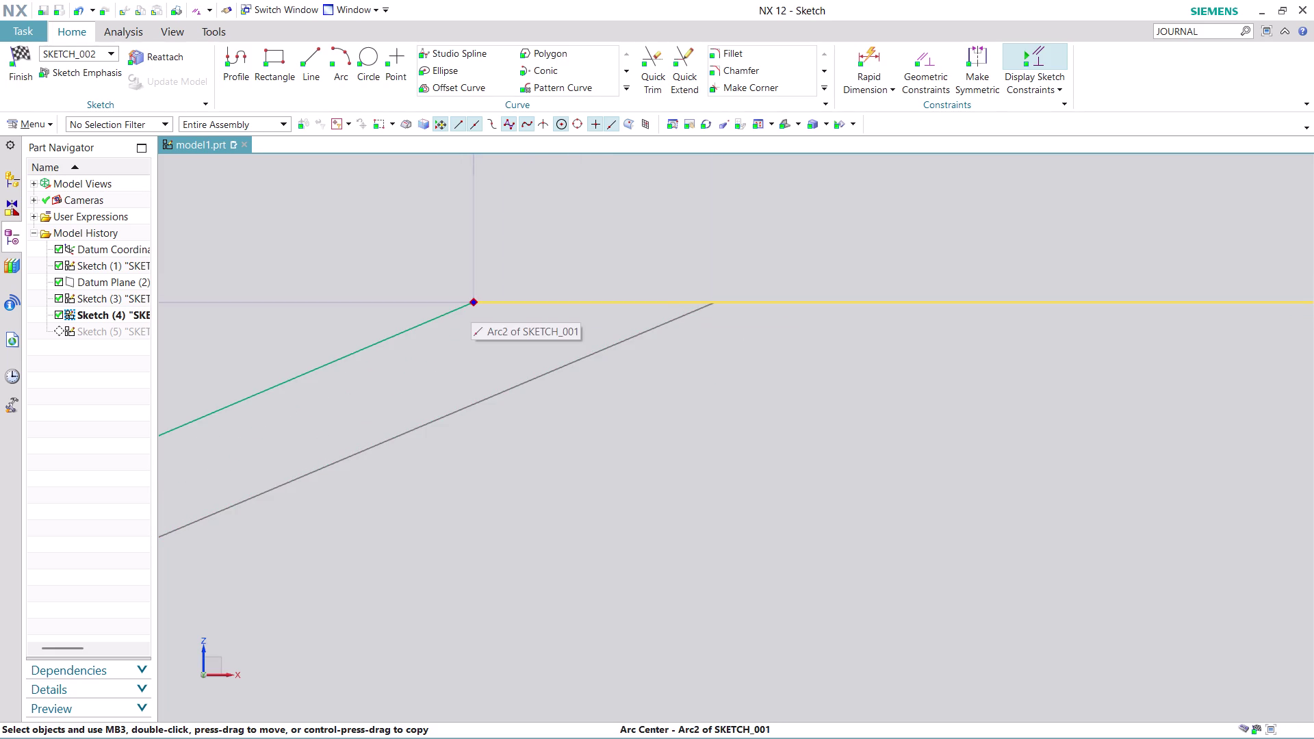
drag(471, 304, 471, 305)
scroll(down, 3)
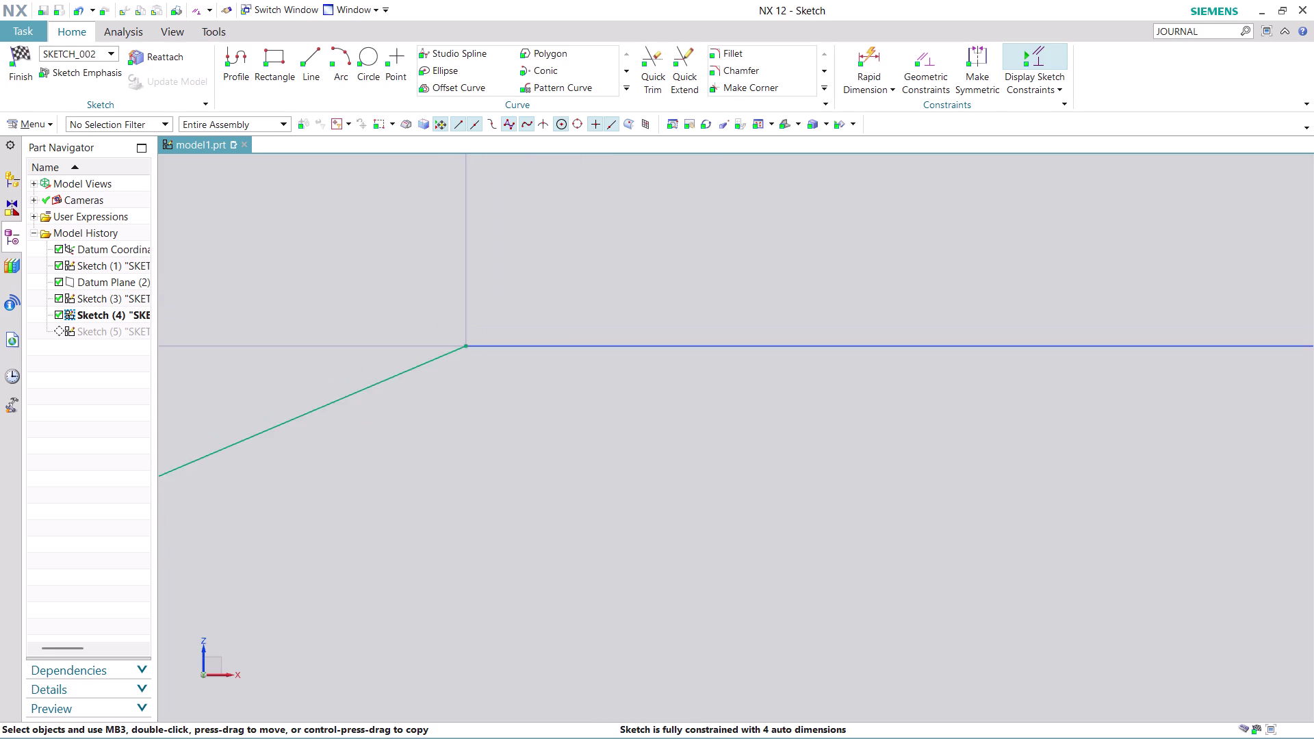
scroll(down, 3)
scroll(up, 3)
scroll(up, 3)
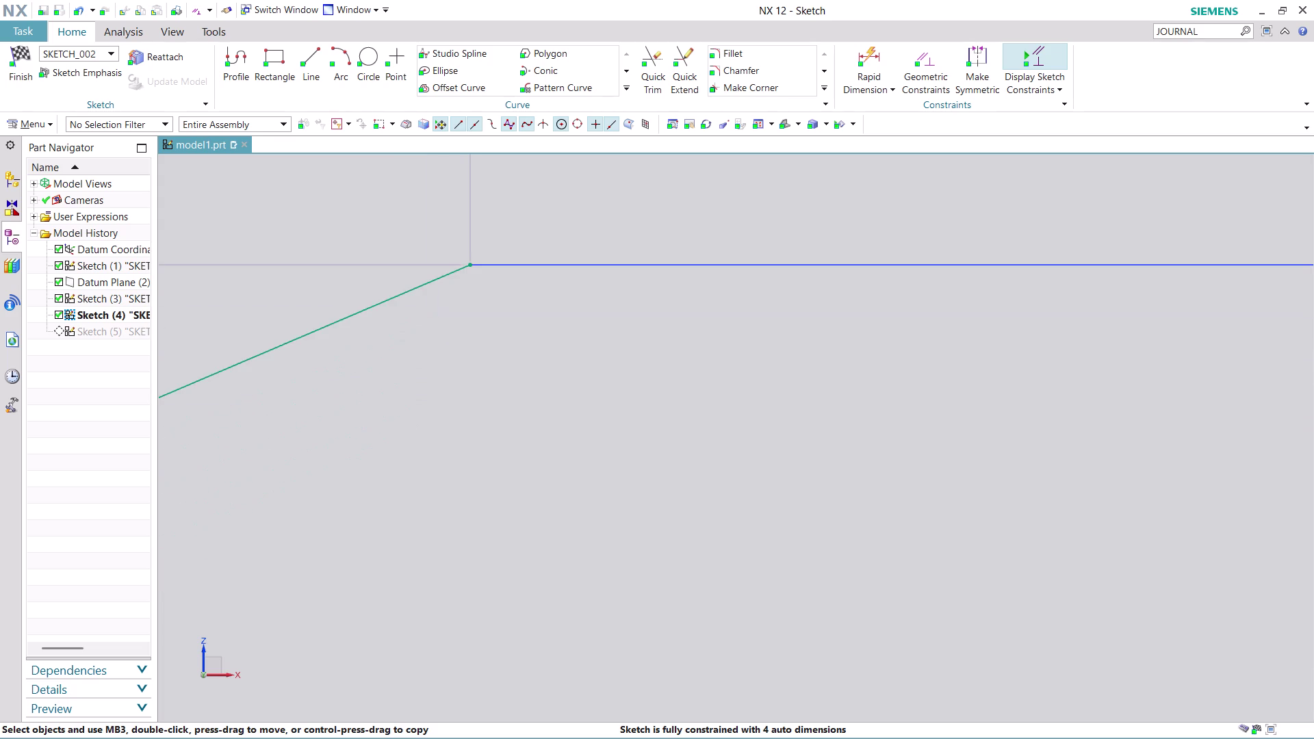
scroll(down, 3)
middle_drag(435, 481, 762, 221)
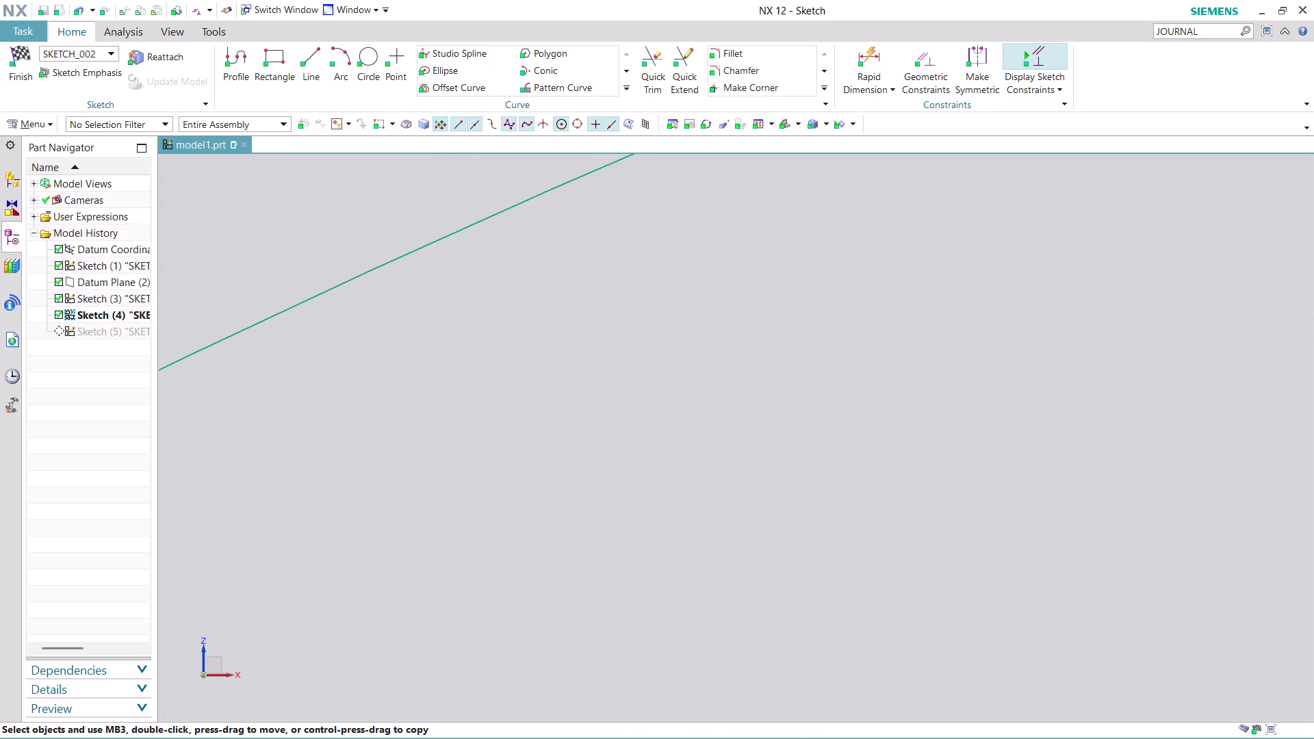
middle_drag(762, 222, 800, 200)
scroll(down, 3)
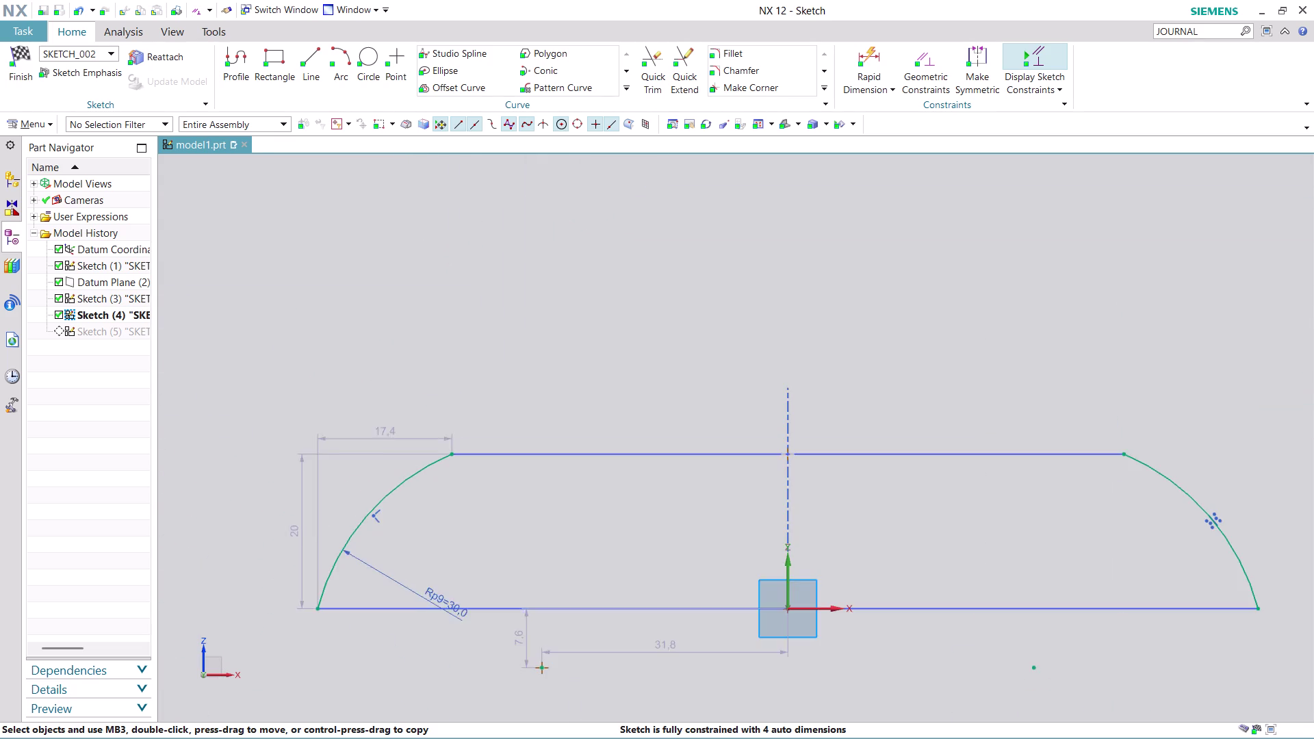
scroll(up, 3)
scroll(up, 3)
scroll(up, 3)
scroll(up, 3)
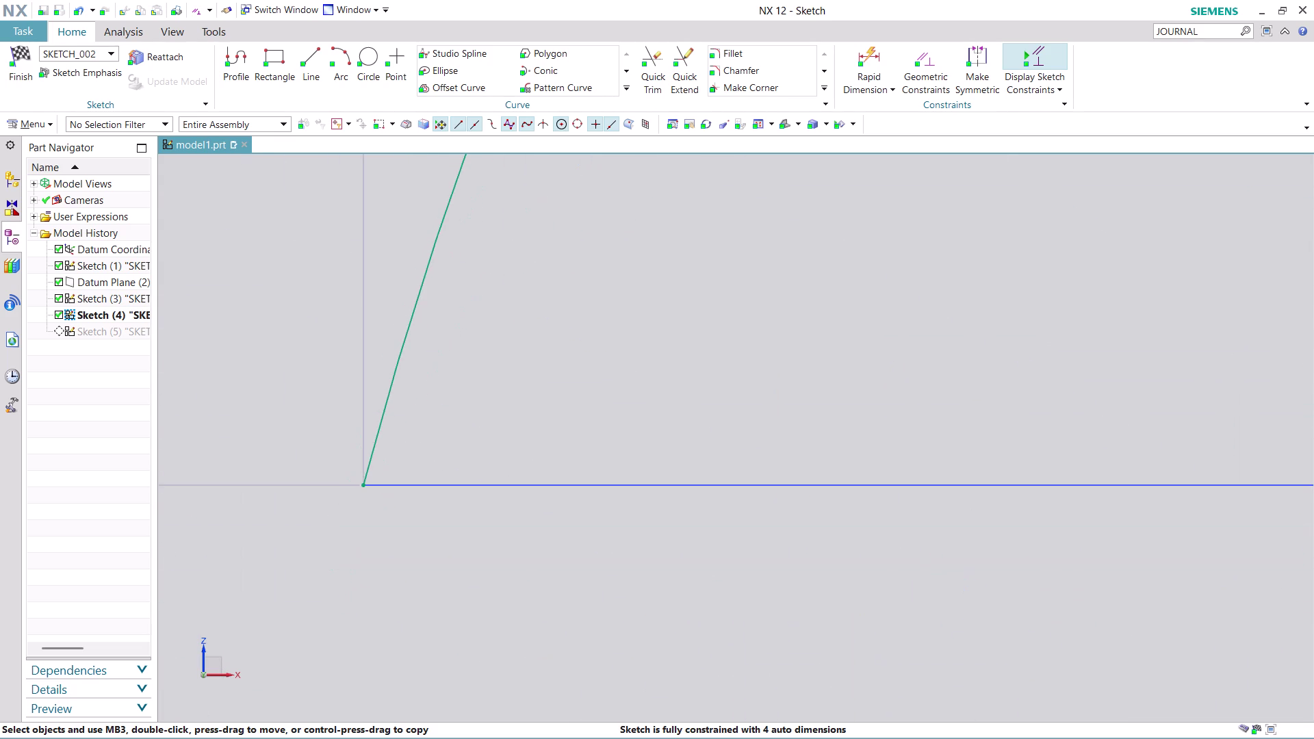
scroll(up, 3)
scroll(up, 3)
scroll(up, 3)
scroll(up, 3)
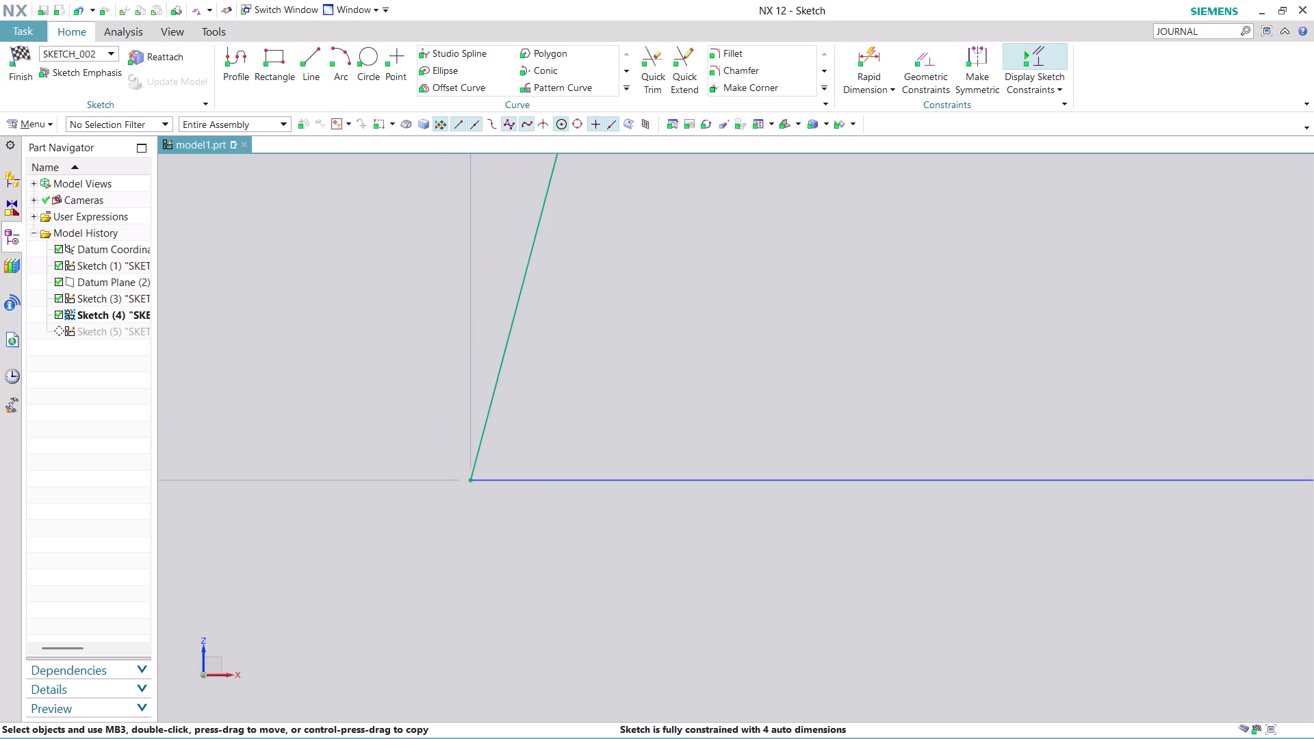
scroll(up, 3)
scroll(up, 3)
scroll(up, 3)
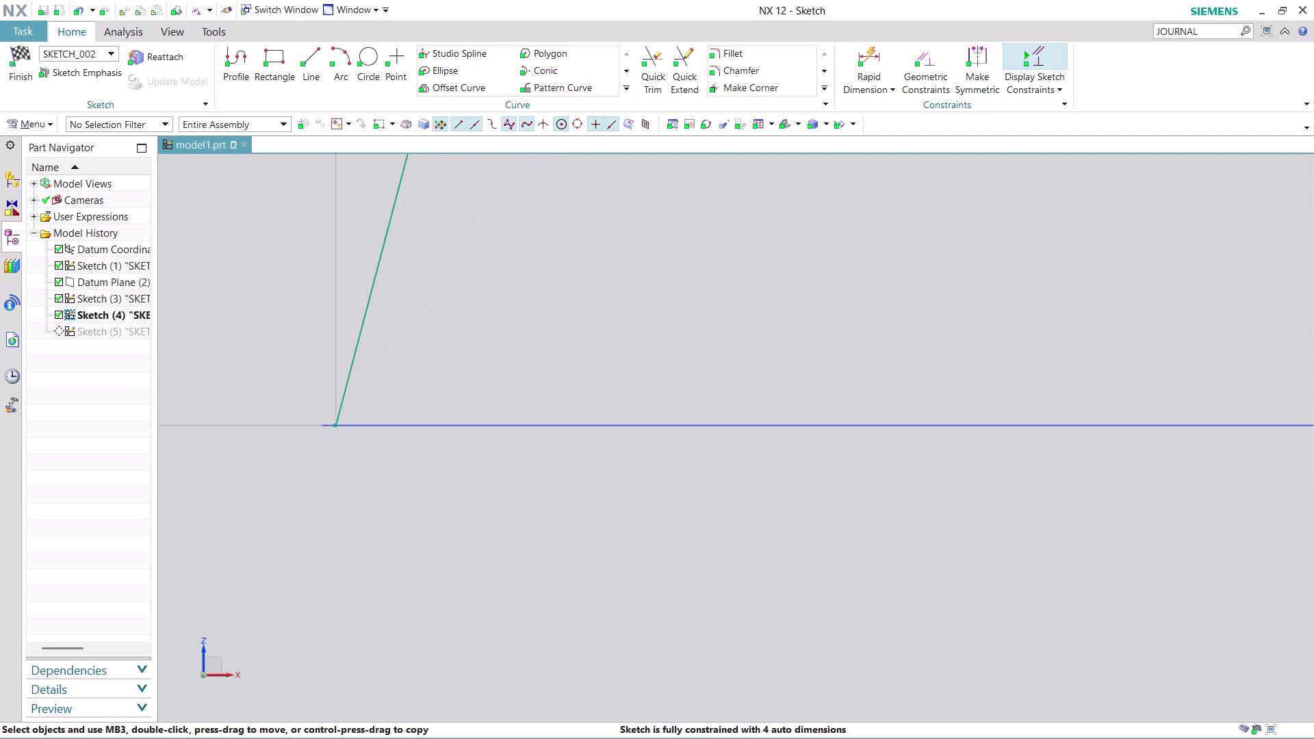
scroll(up, 3)
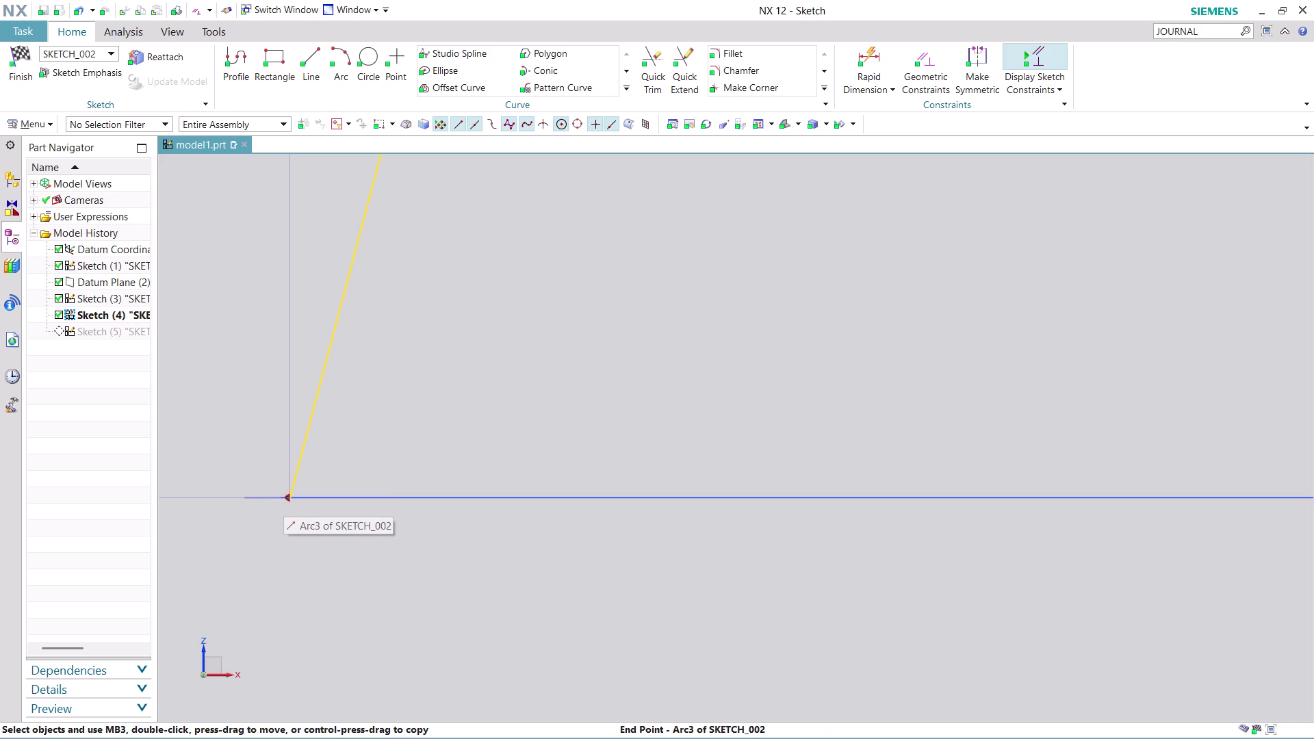
drag(287, 496, 238, 498)
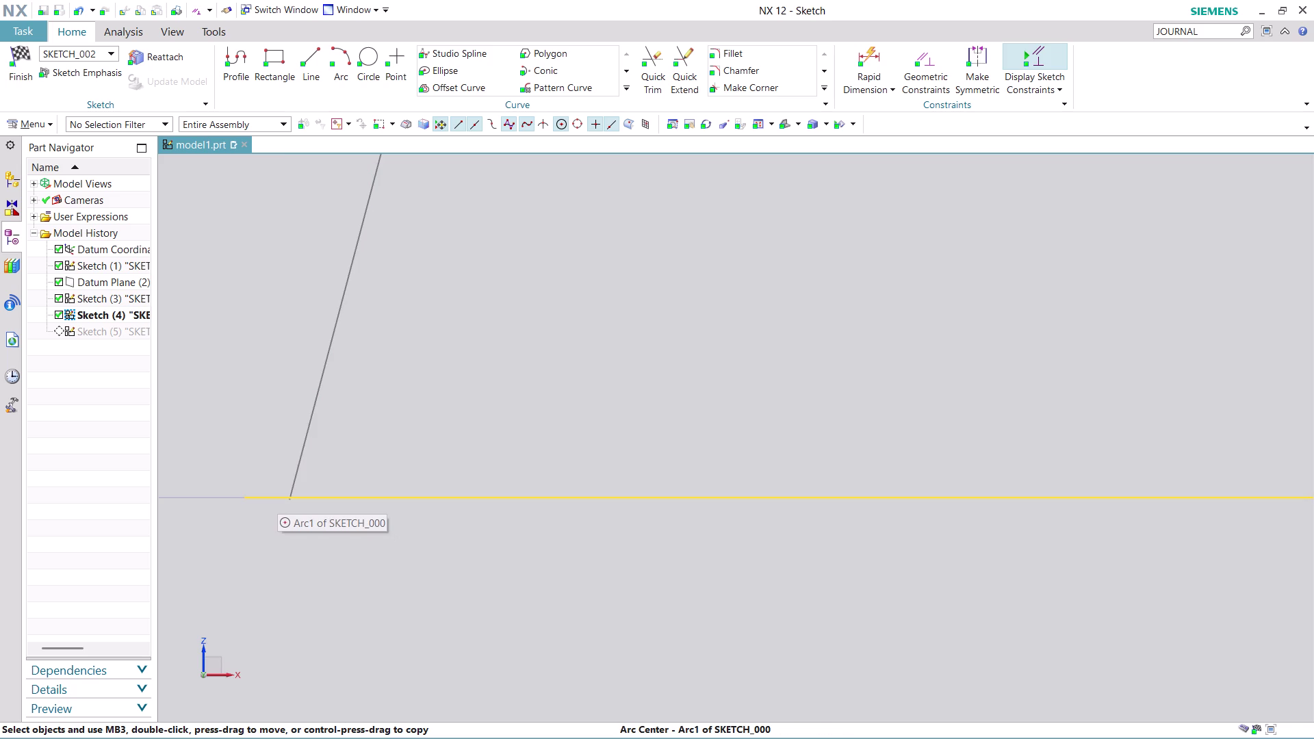
Snap Arc3's end point onto Arc1's centre and zoom out to view the dipped arc.
drag(238, 499, 247, 496)
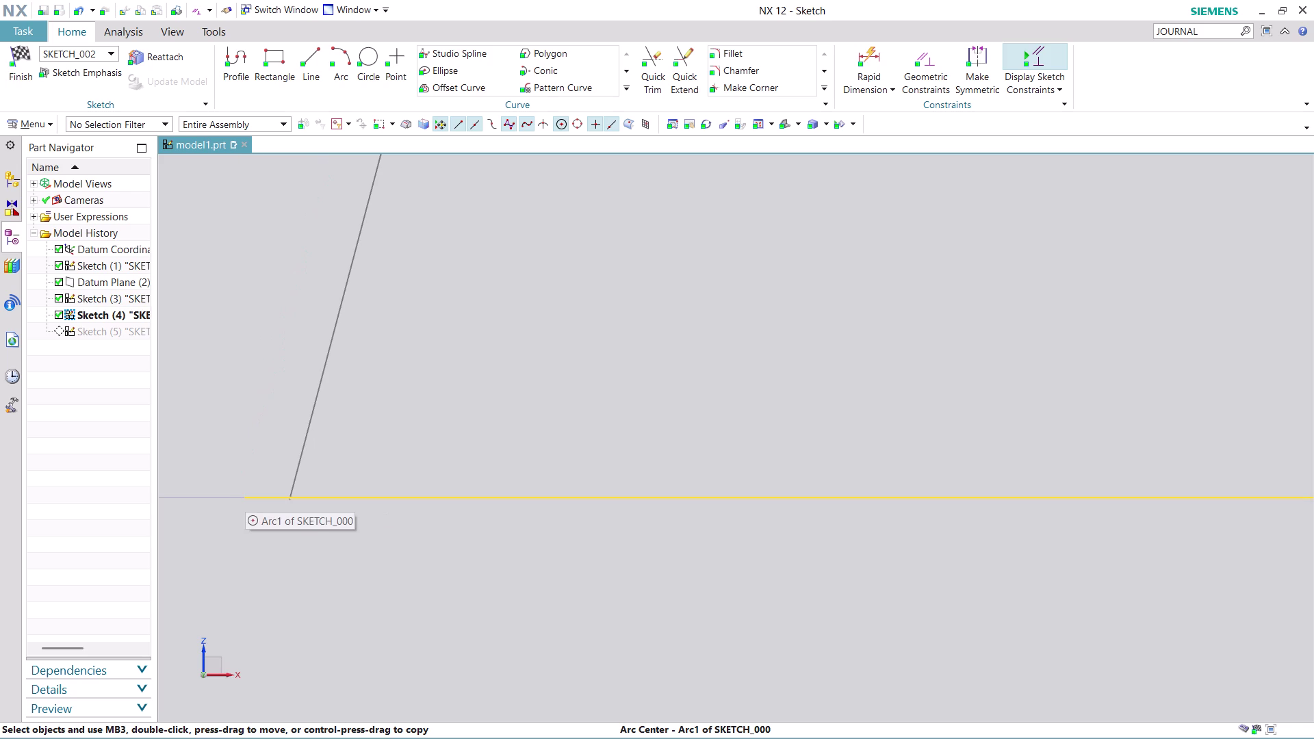
drag(247, 496, 230, 497)
drag(231, 496, 244, 495)
scroll(down, 3)
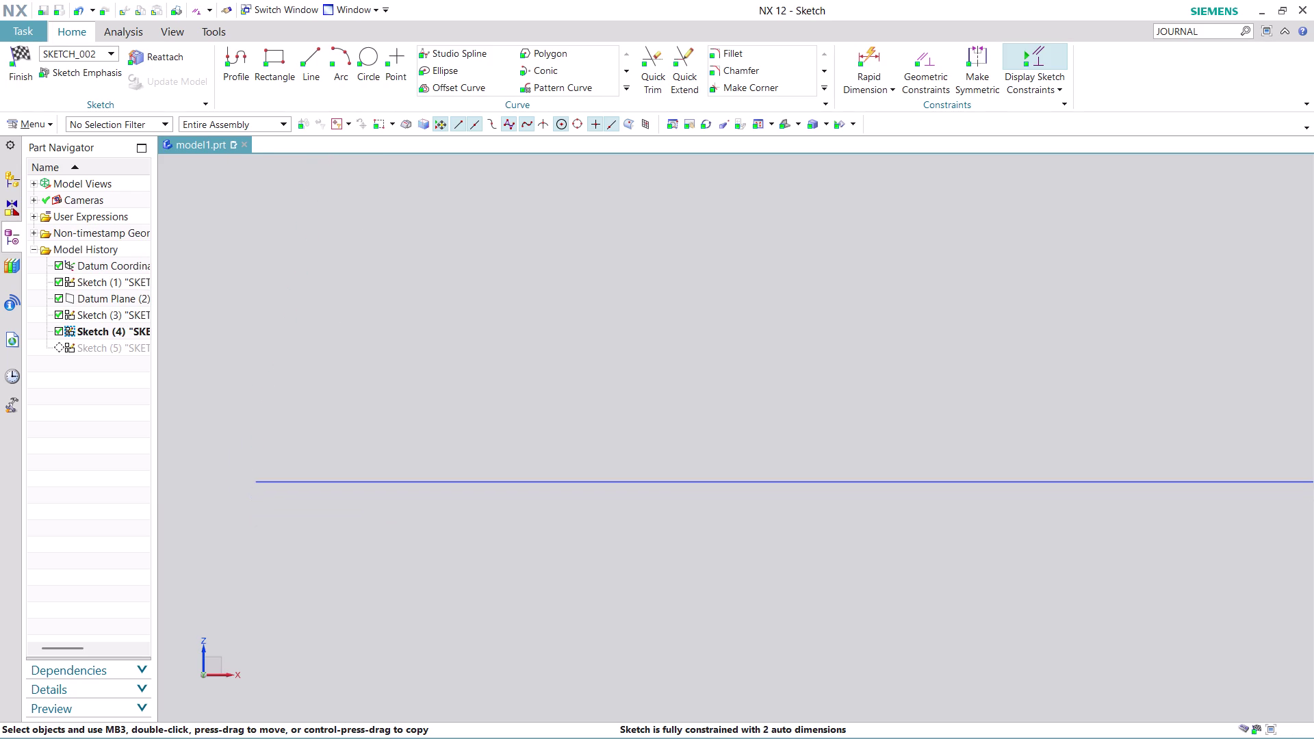
scroll(down, 3)
scroll(down, 3)
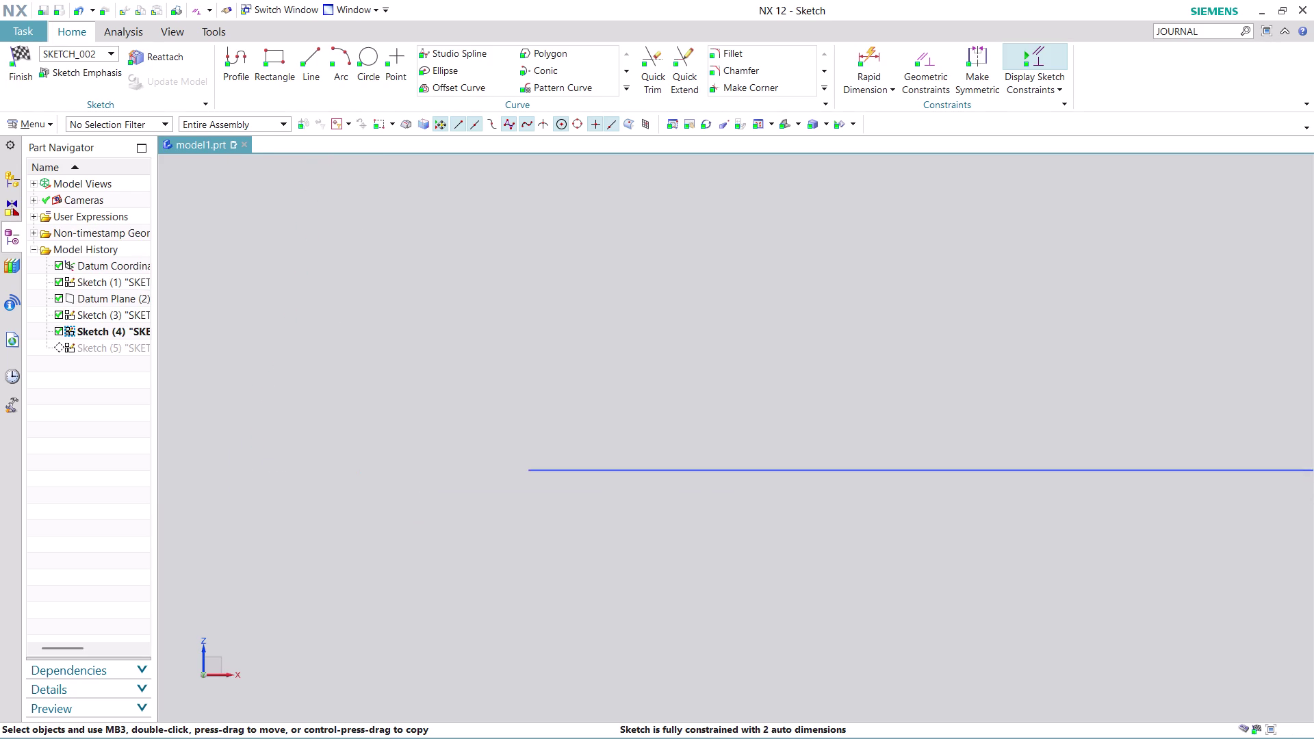
scroll(down, 3)
scroll(up, 3)
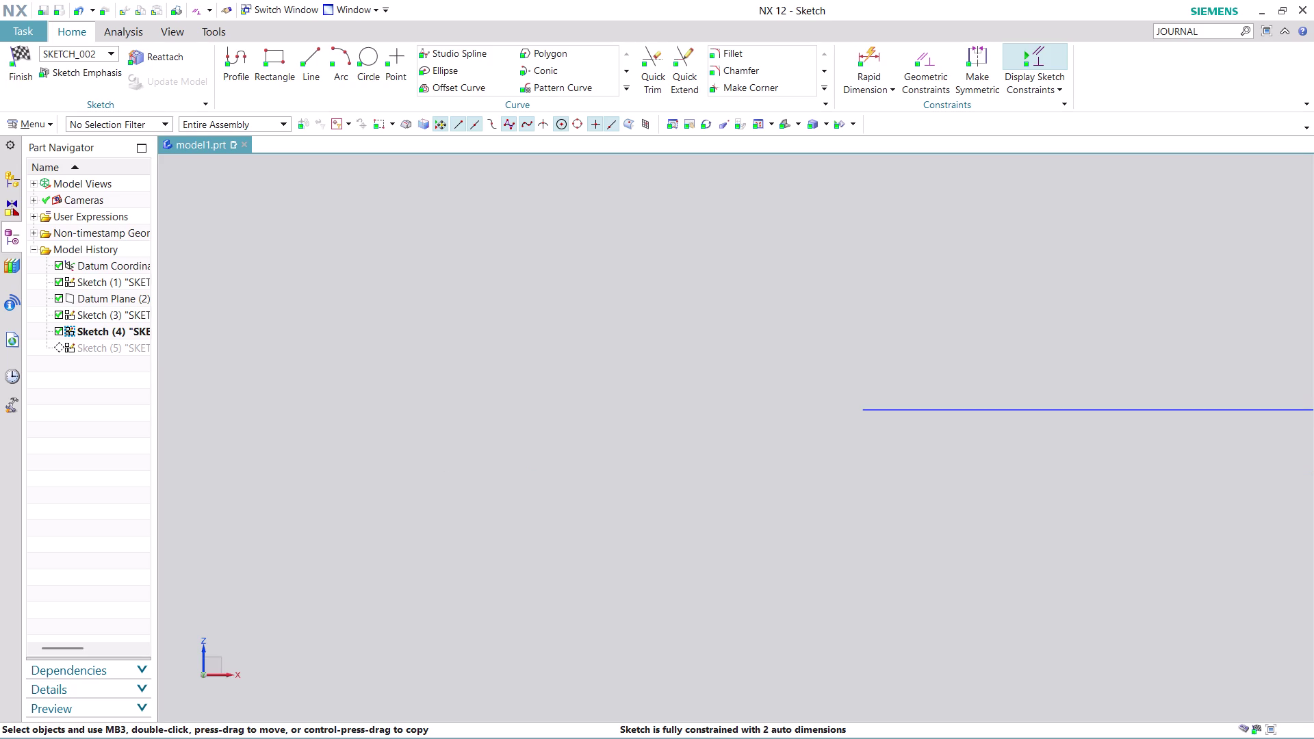
middle_drag(1039, 353, 295, 547)
scroll(down, 3)
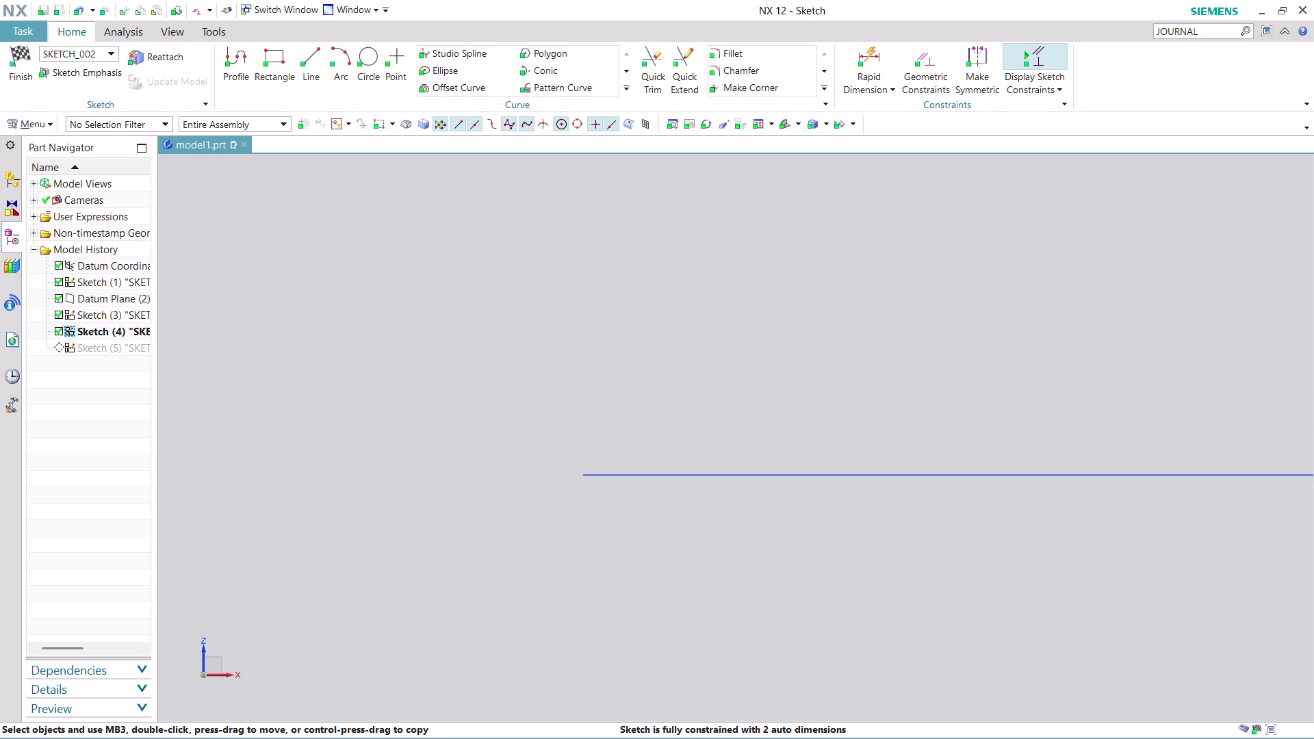
scroll(down, 3)
scroll(up, 3)
scroll(down, 3)
middle_drag(1142, 506, 906, 552)
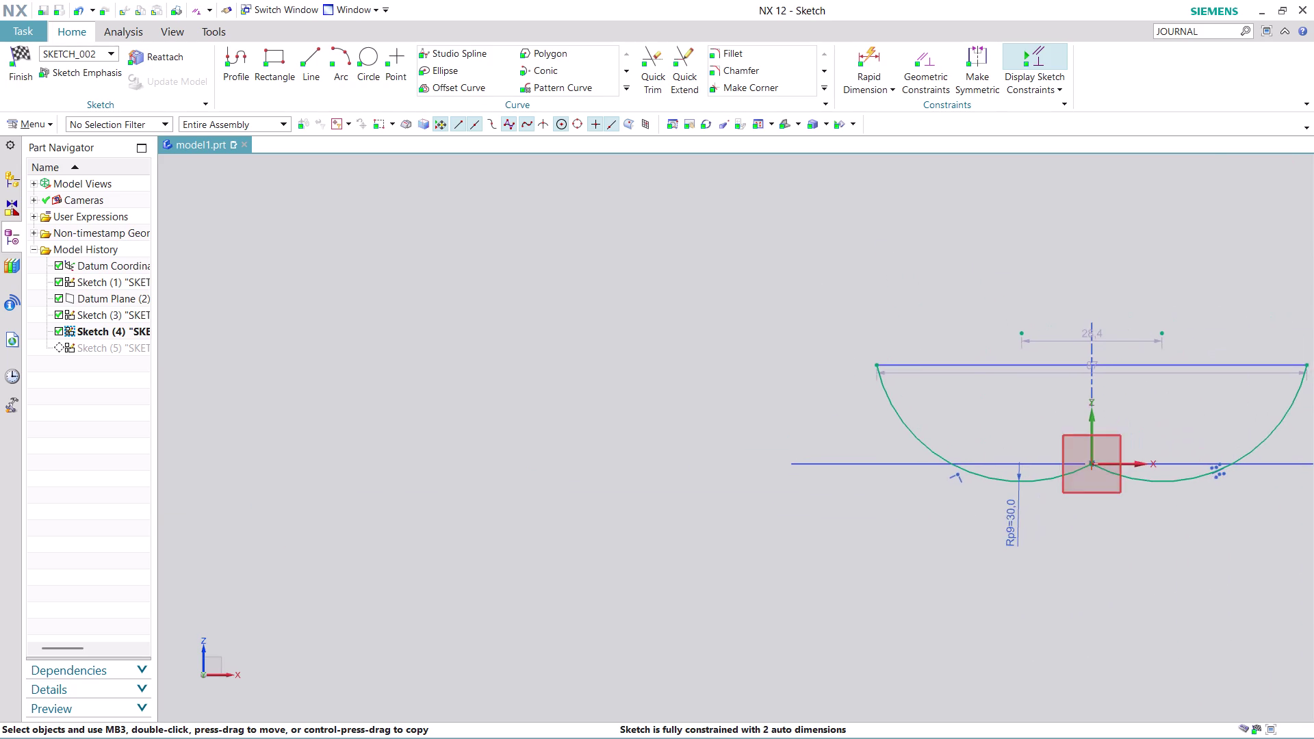
Undo the attachment, restoring the arc end on the axis with 7.6 and 31.8 dimensions.
scroll(up, 3)
scroll(up, 3)
scroll(down, 3)
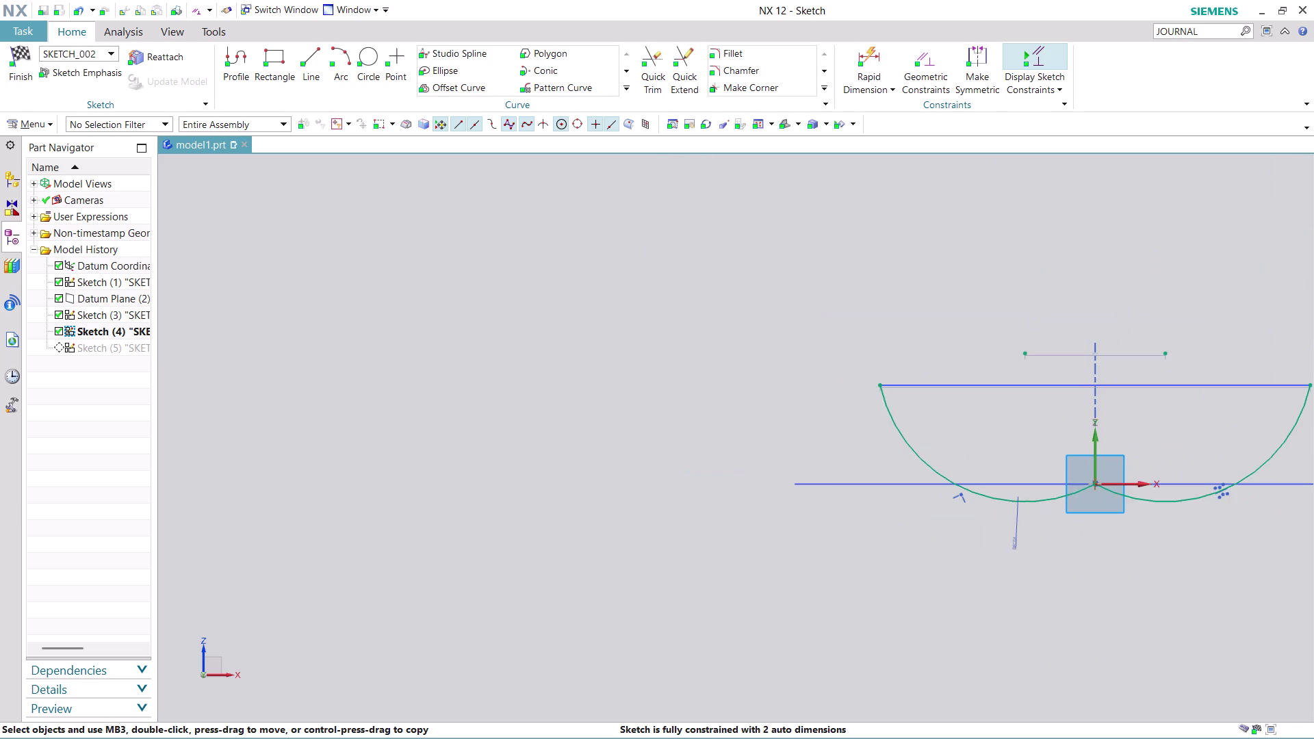
scroll(up, 3)
scroll(up, 3)
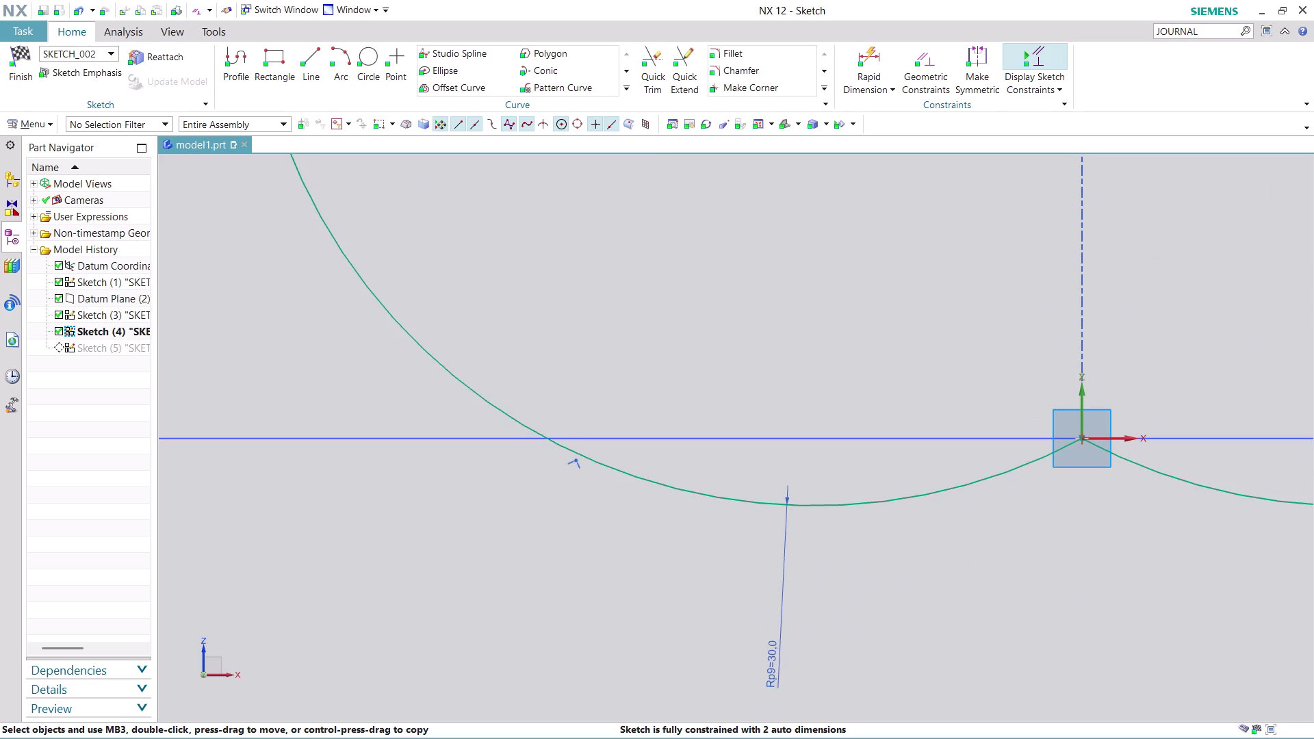
drag(1058, 450, 907, 451)
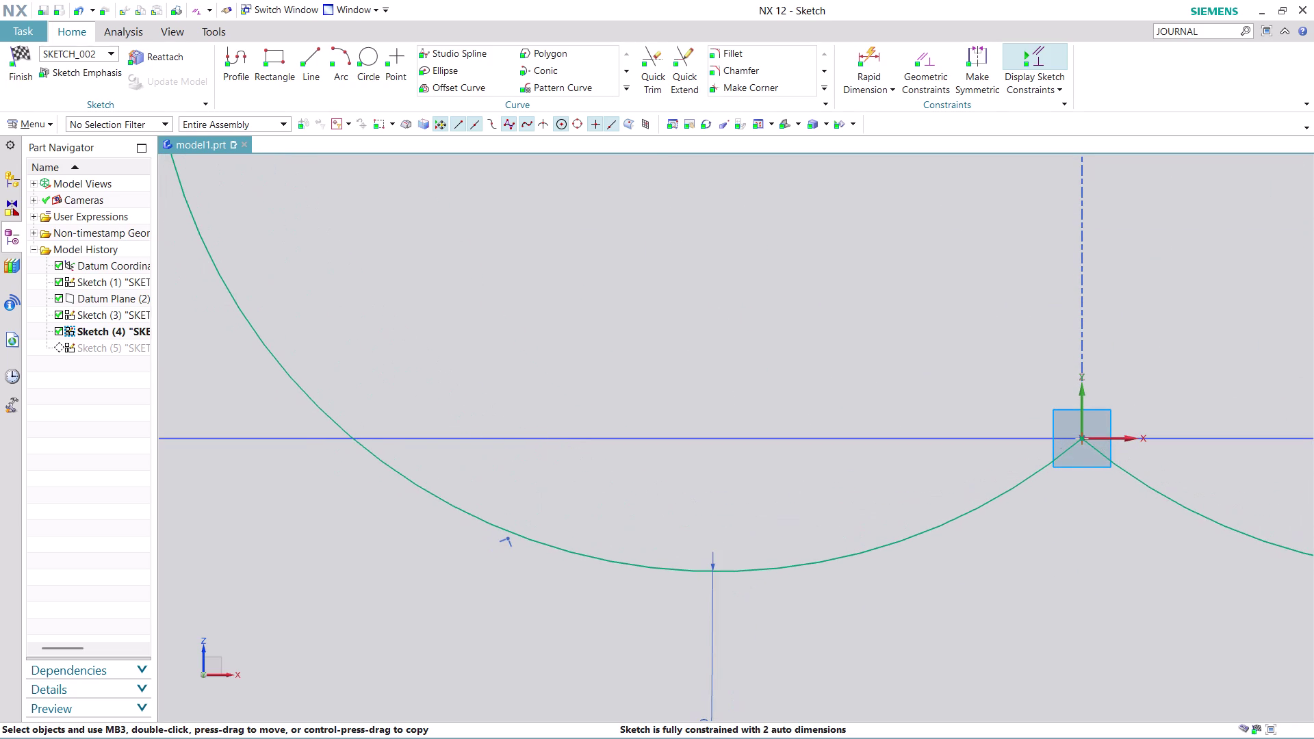
key(ctrl+z)
key(ctrl+z)
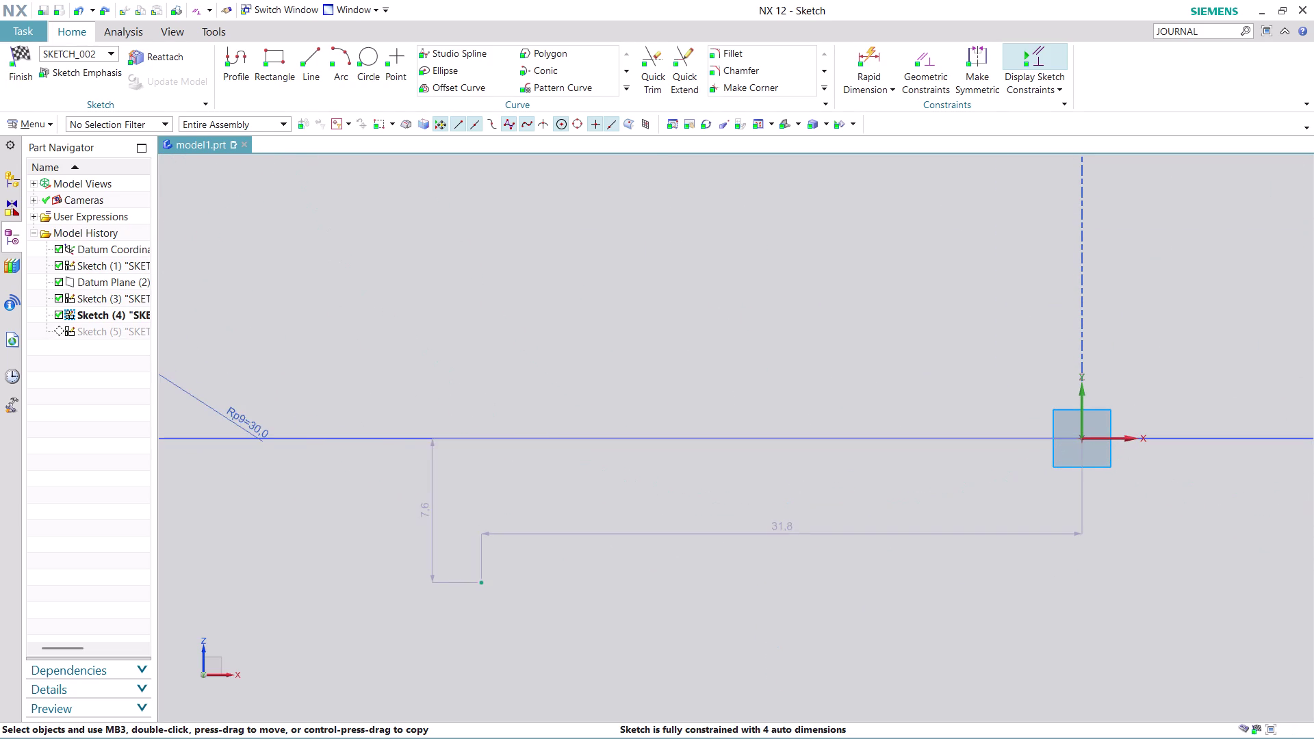
Zoom back in on Arc3's end point and start dragging it again.
scroll(down, 3)
scroll(up, 3)
scroll(up, 3)
scroll(up, 3)
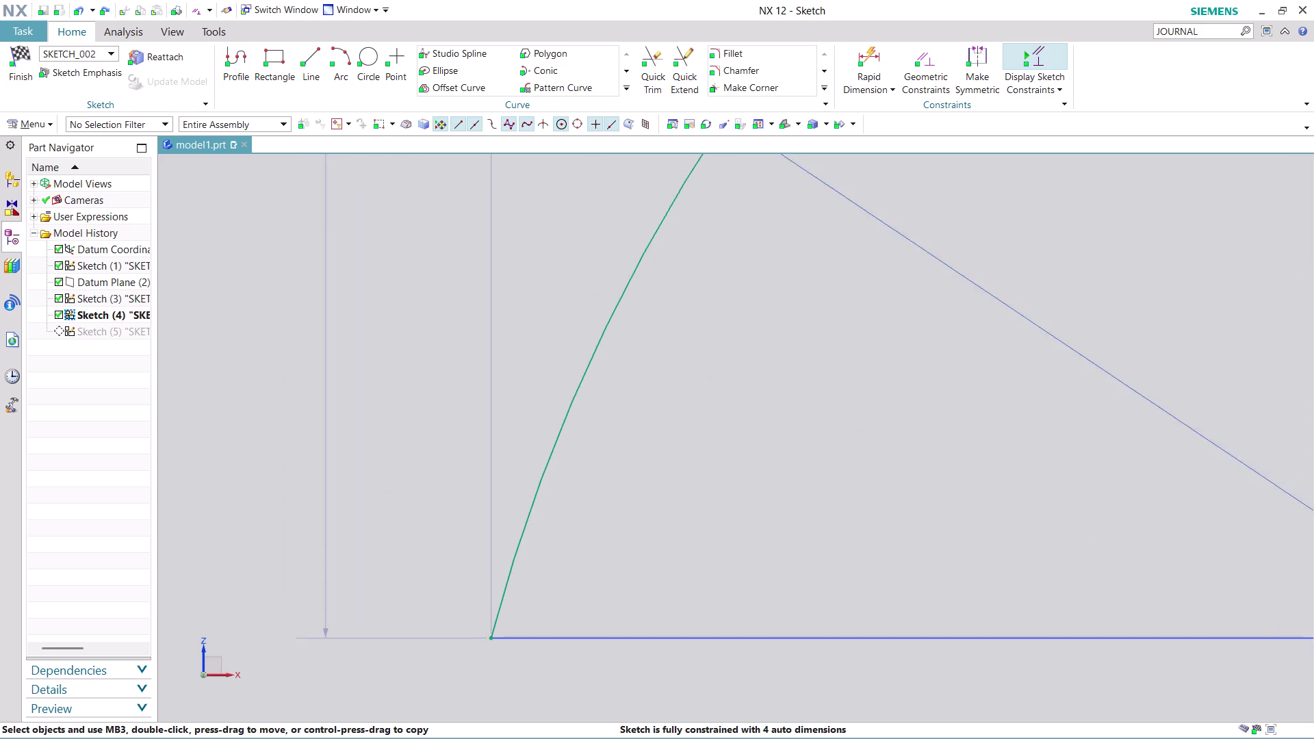
scroll(up, 3)
scroll(up, 3)
scroll(up, 3)
scroll(up, 3)
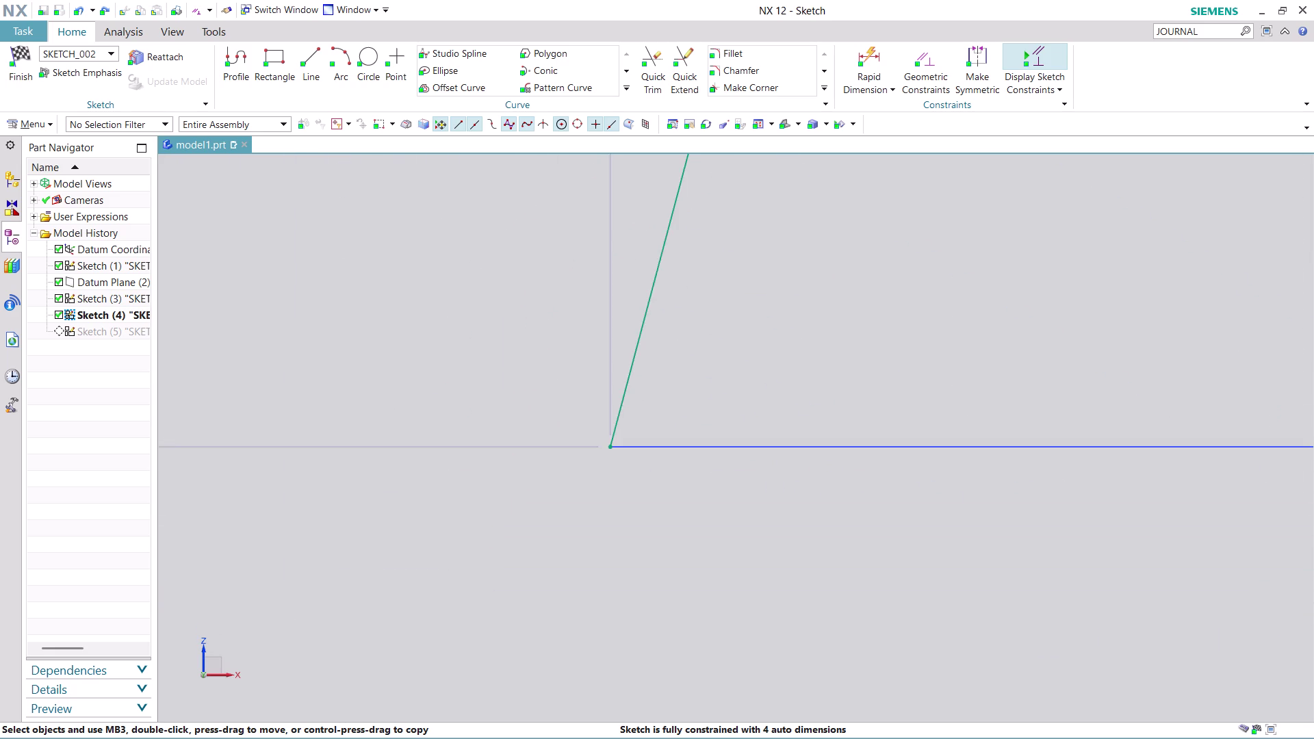
scroll(up, 3)
scroll(up, 3)
scroll(up, 3)
scroll(up, 3)
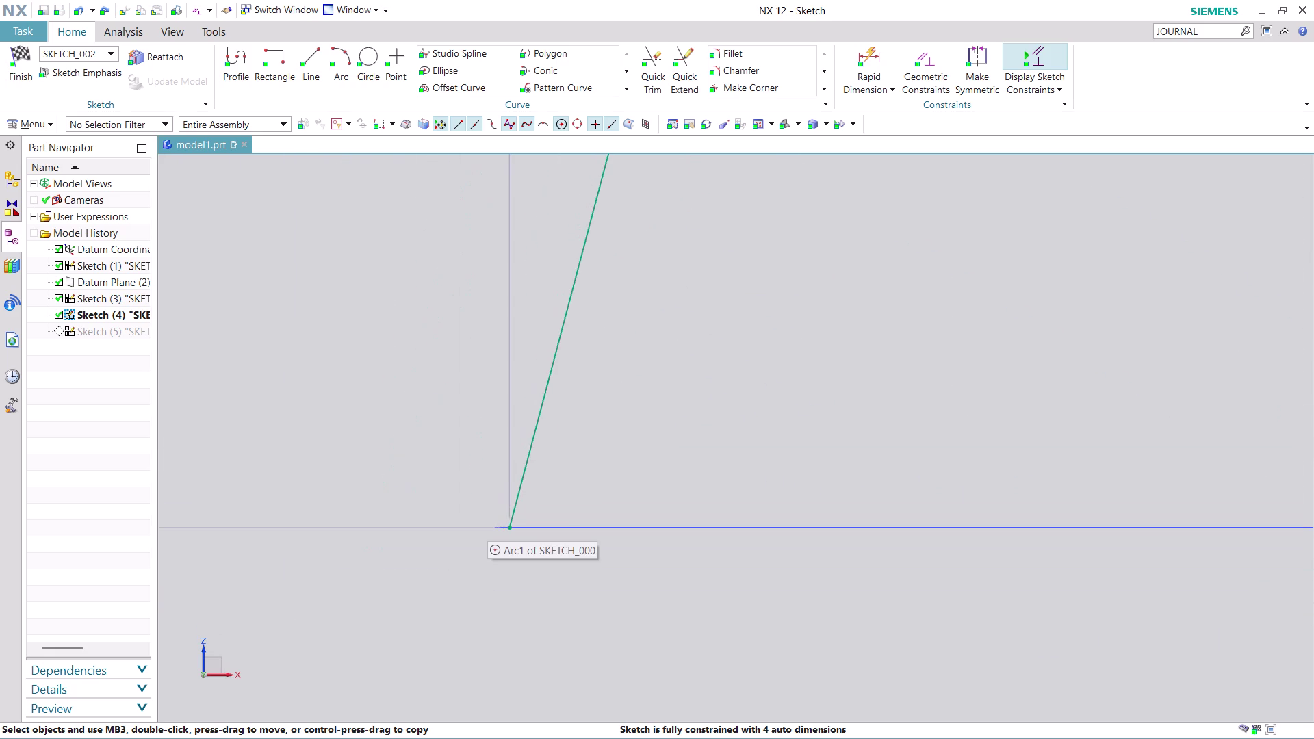
scroll(up, 3)
scroll(up, 3)
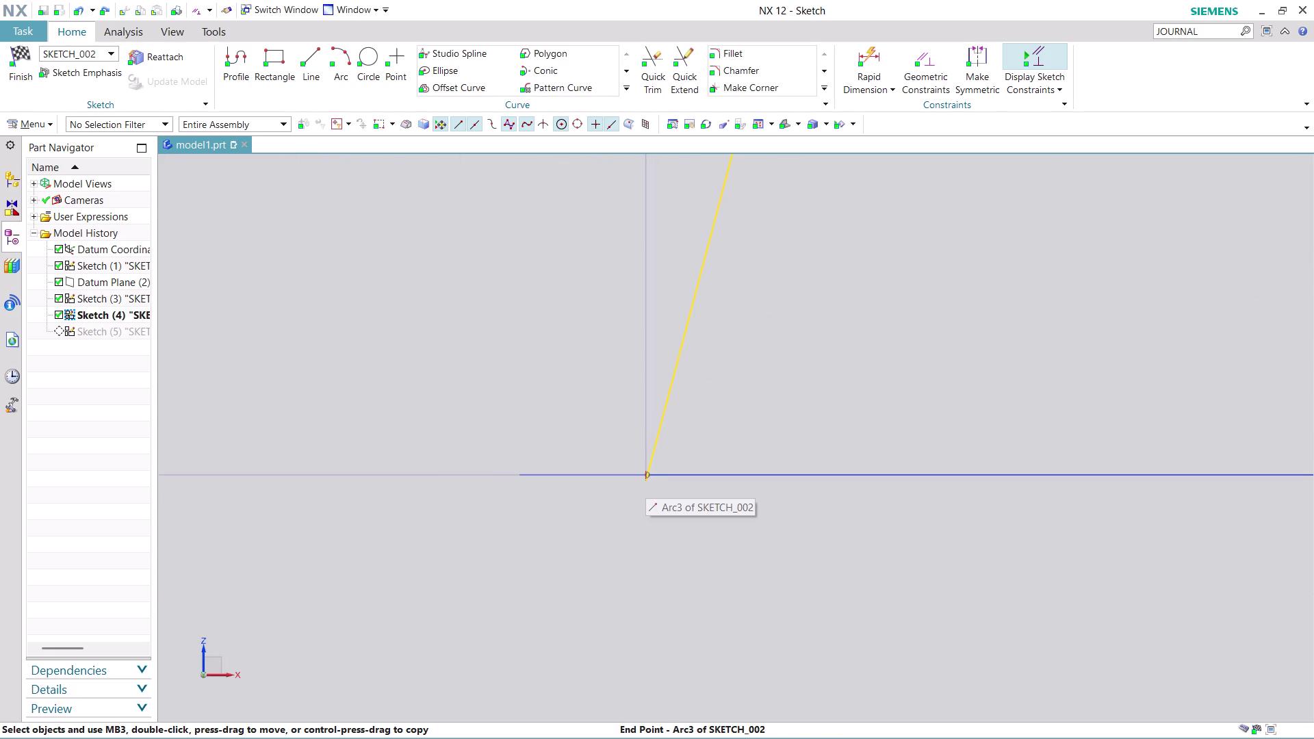
scroll(up, 3)
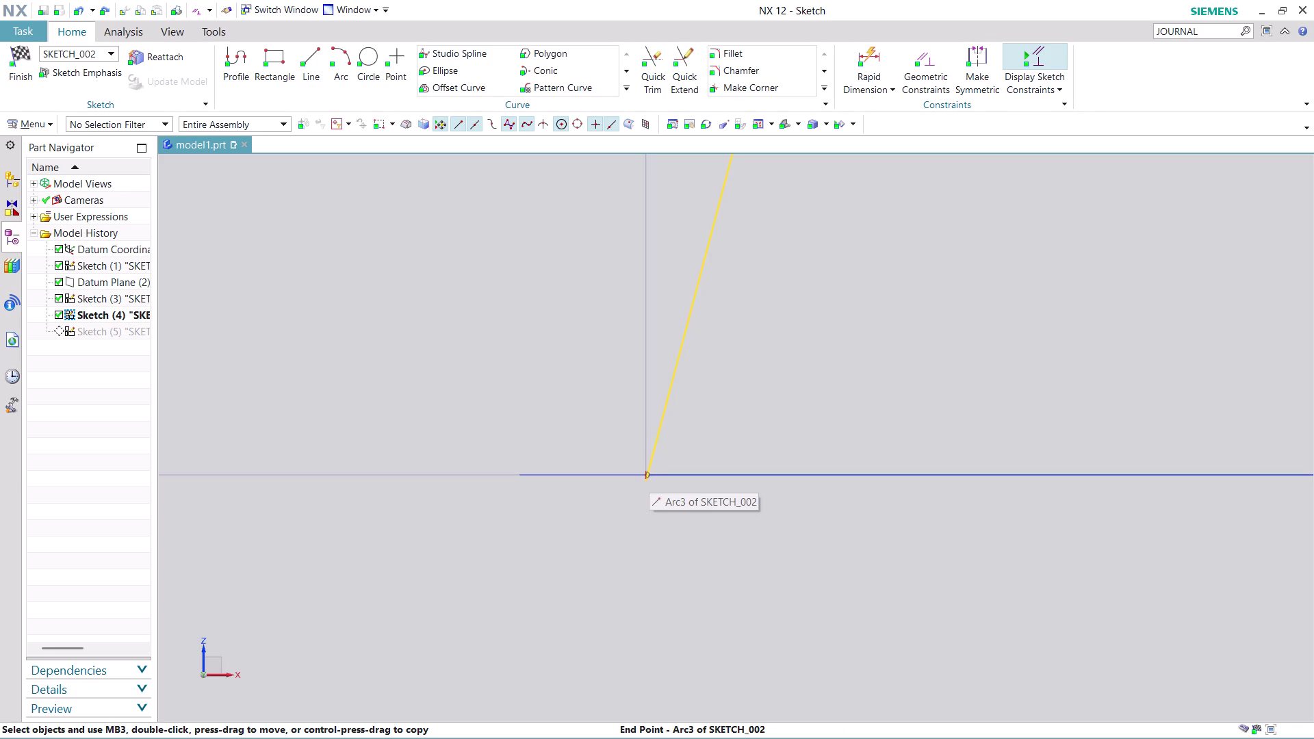
scroll(up, 3)
scroll(up, 3)
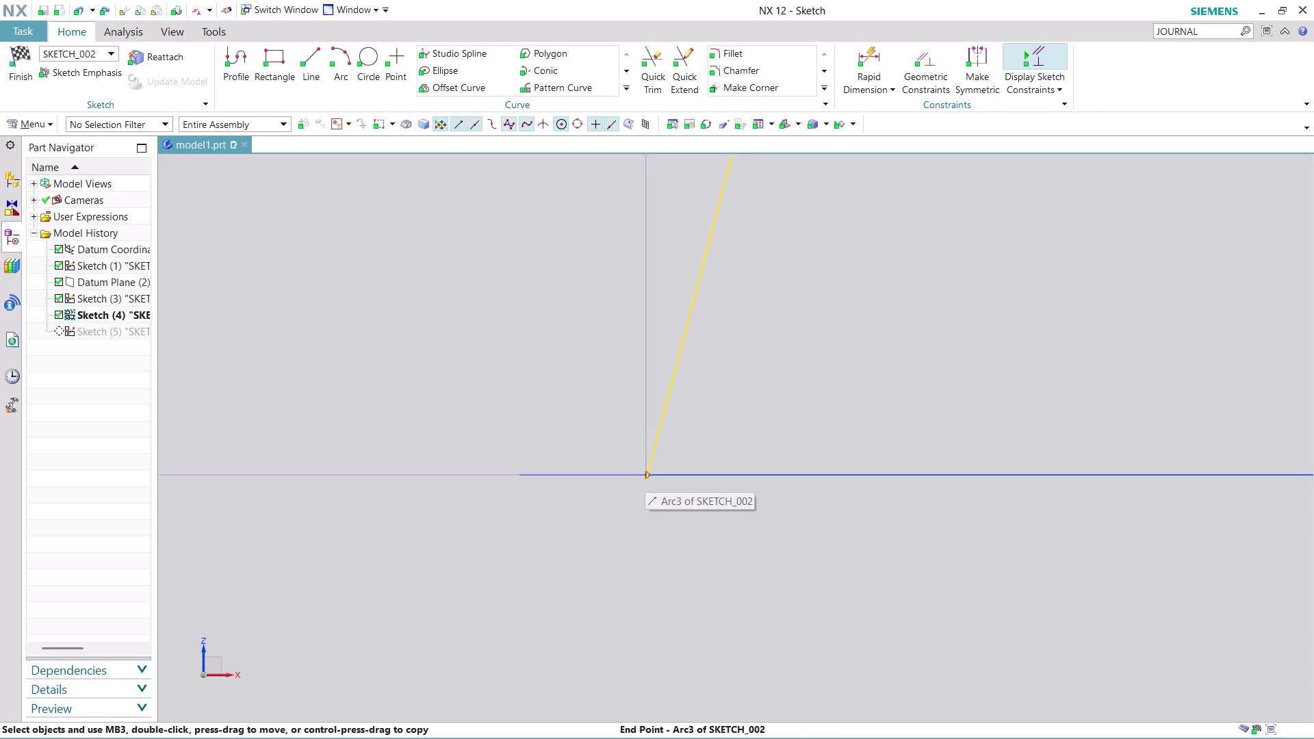
drag(647, 482, 573, 477)
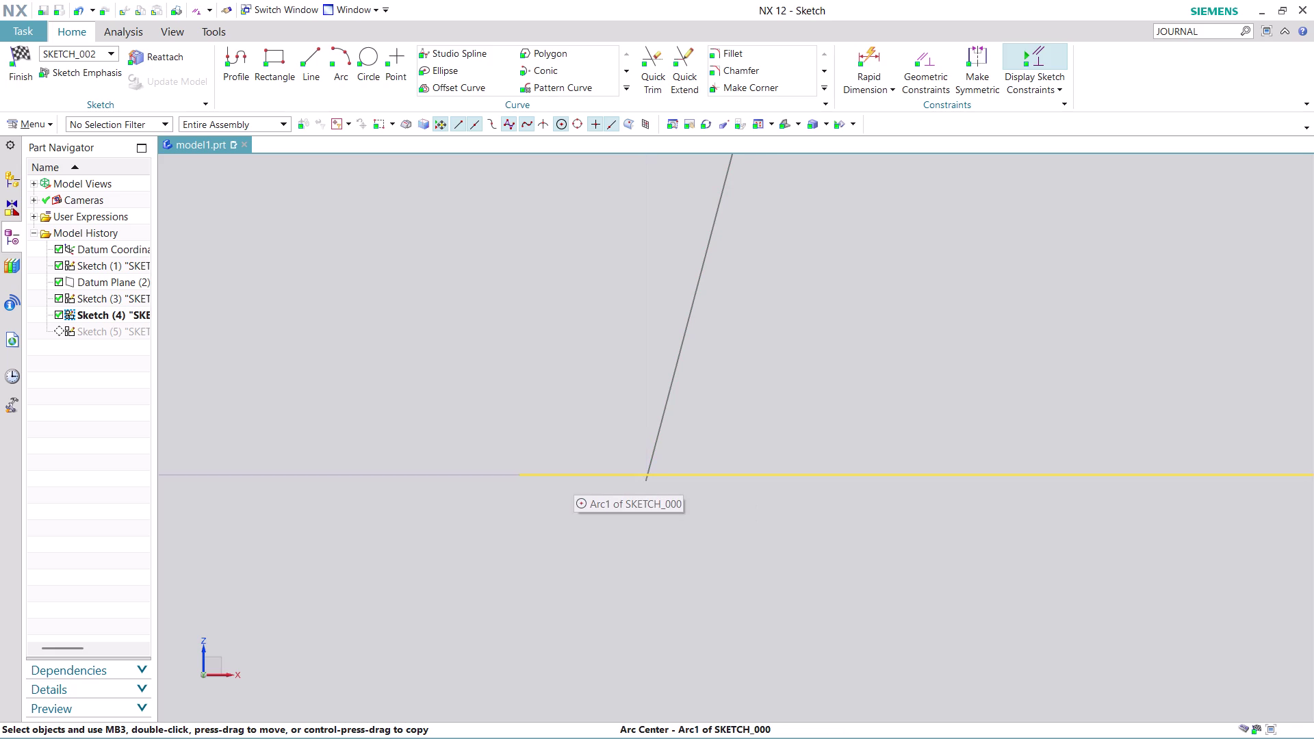
drag(574, 478, 523, 473)
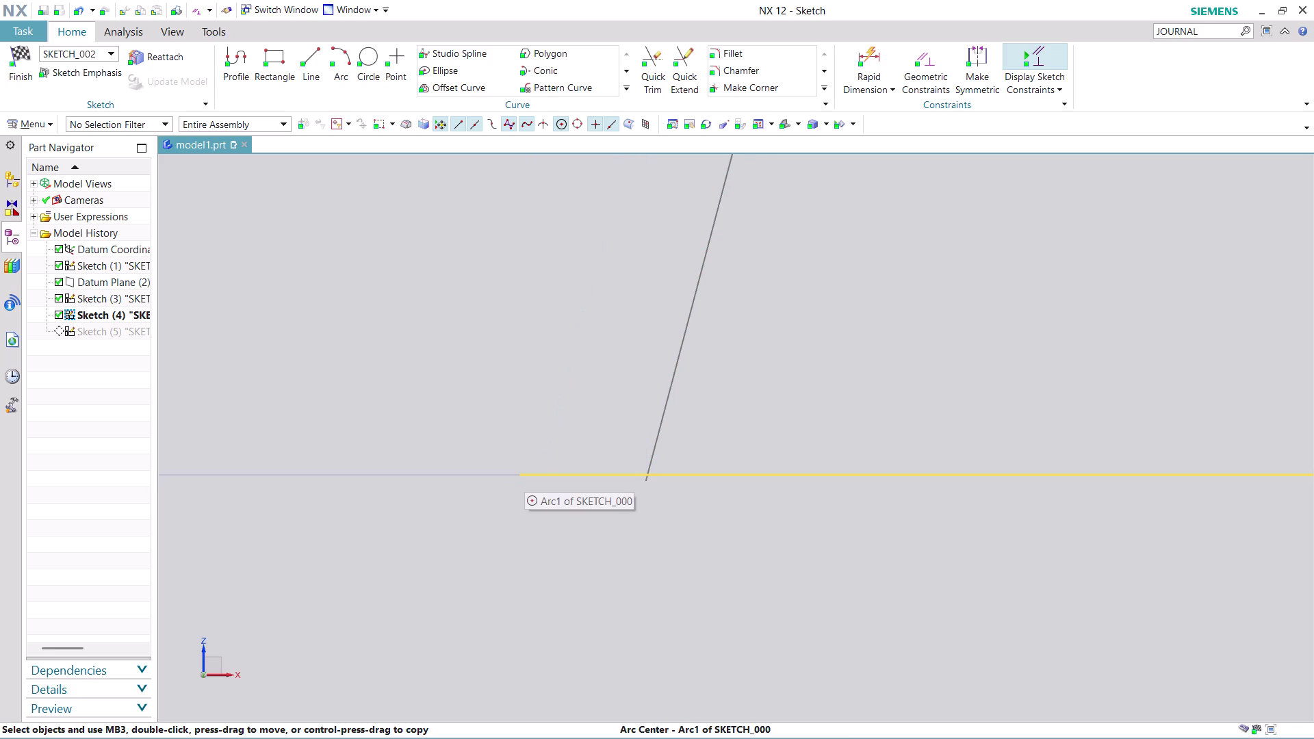
drag(524, 473, 519, 472)
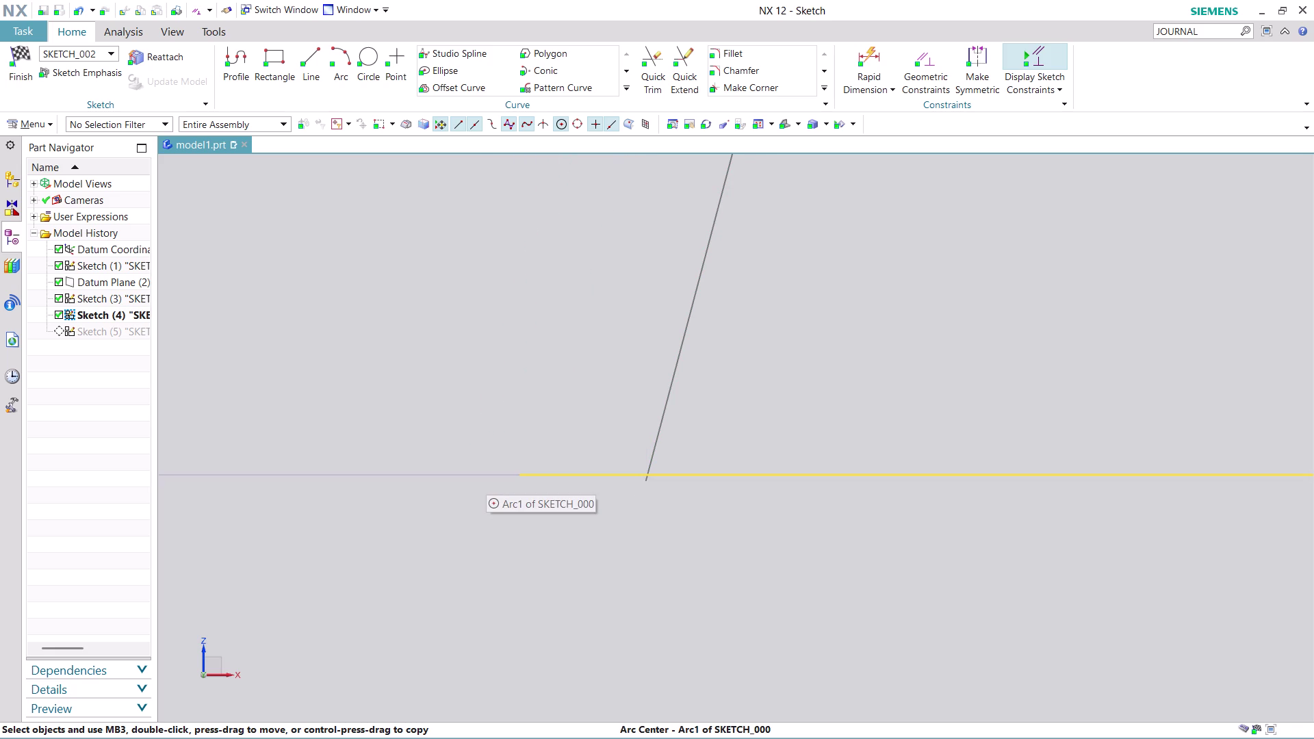
drag(520, 472, 519, 473)
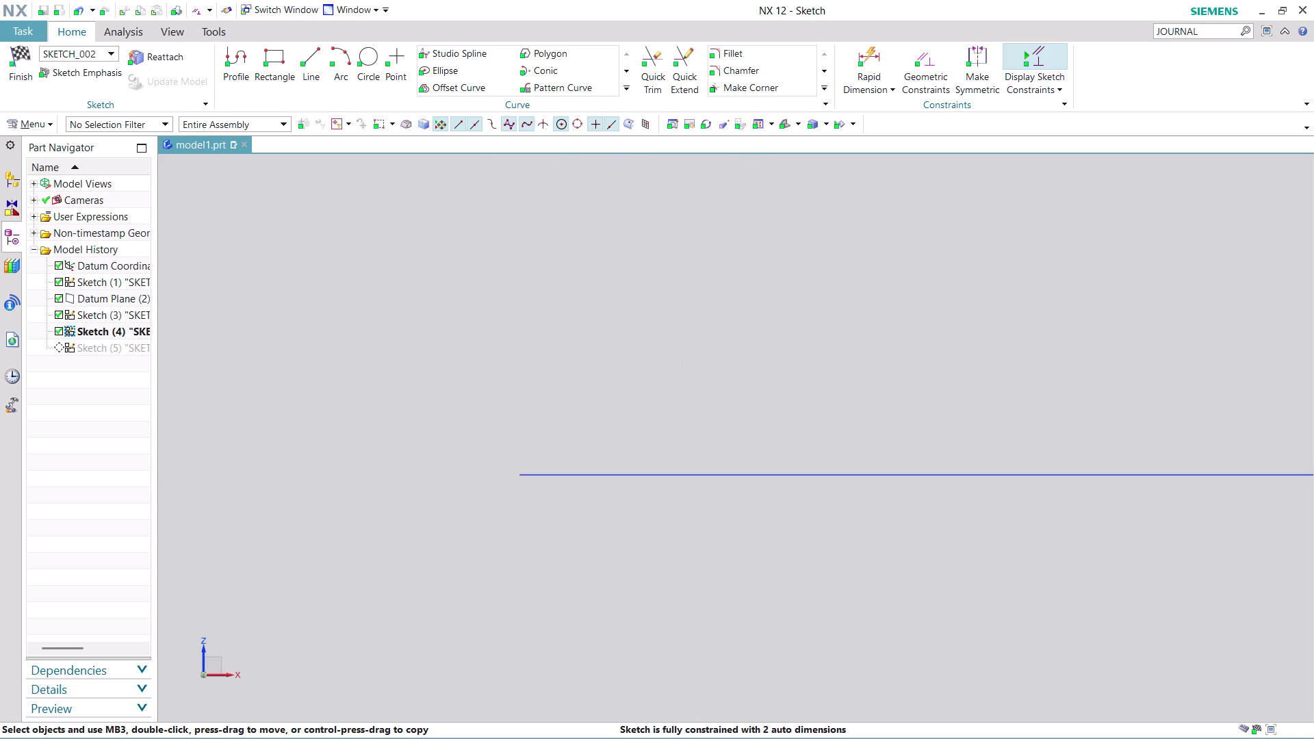
key(ctrl+z)
key(ctrl+z)
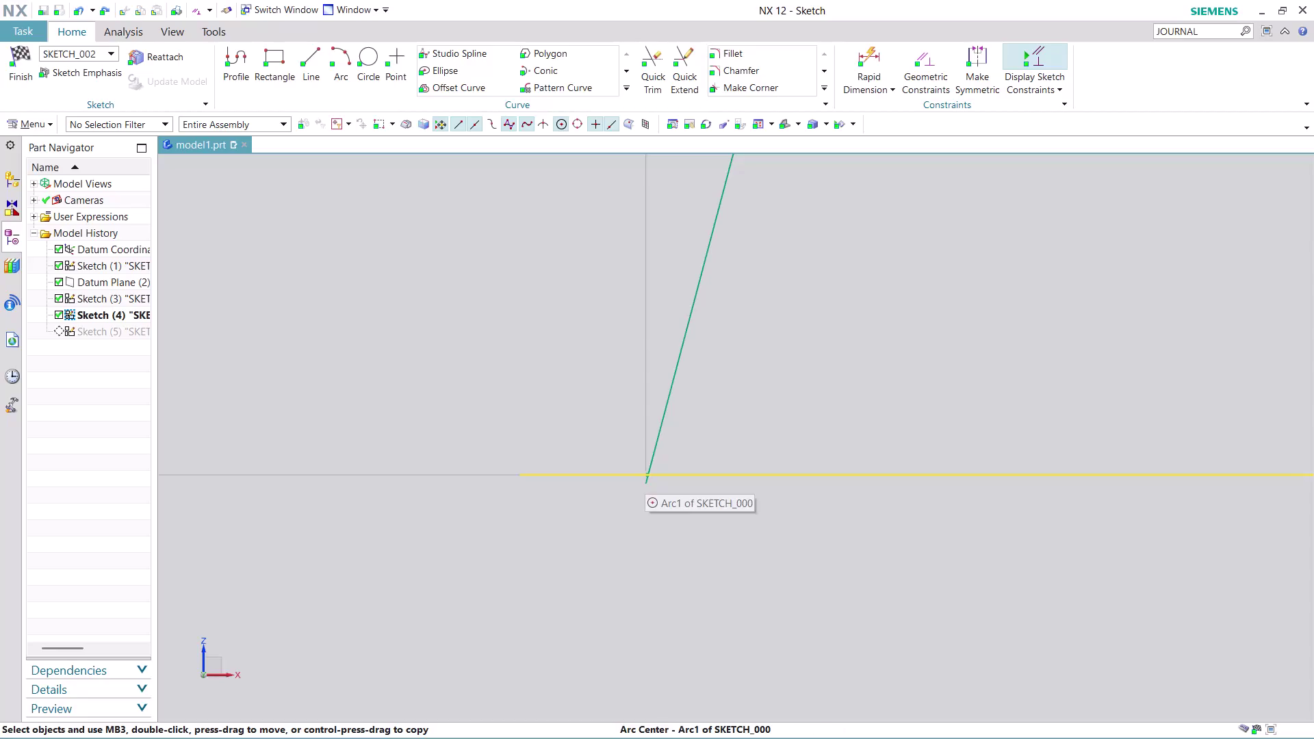
drag(660, 443, 666, 419)
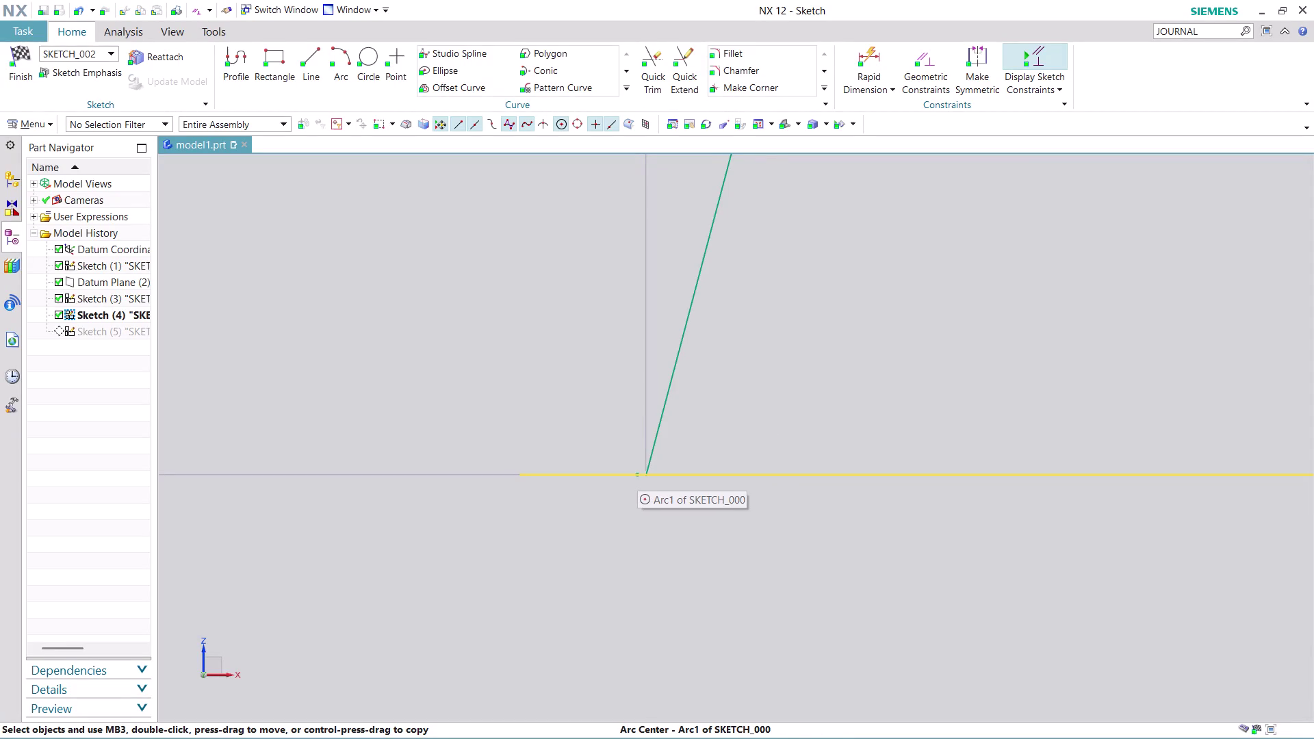
drag(649, 467, 659, 412)
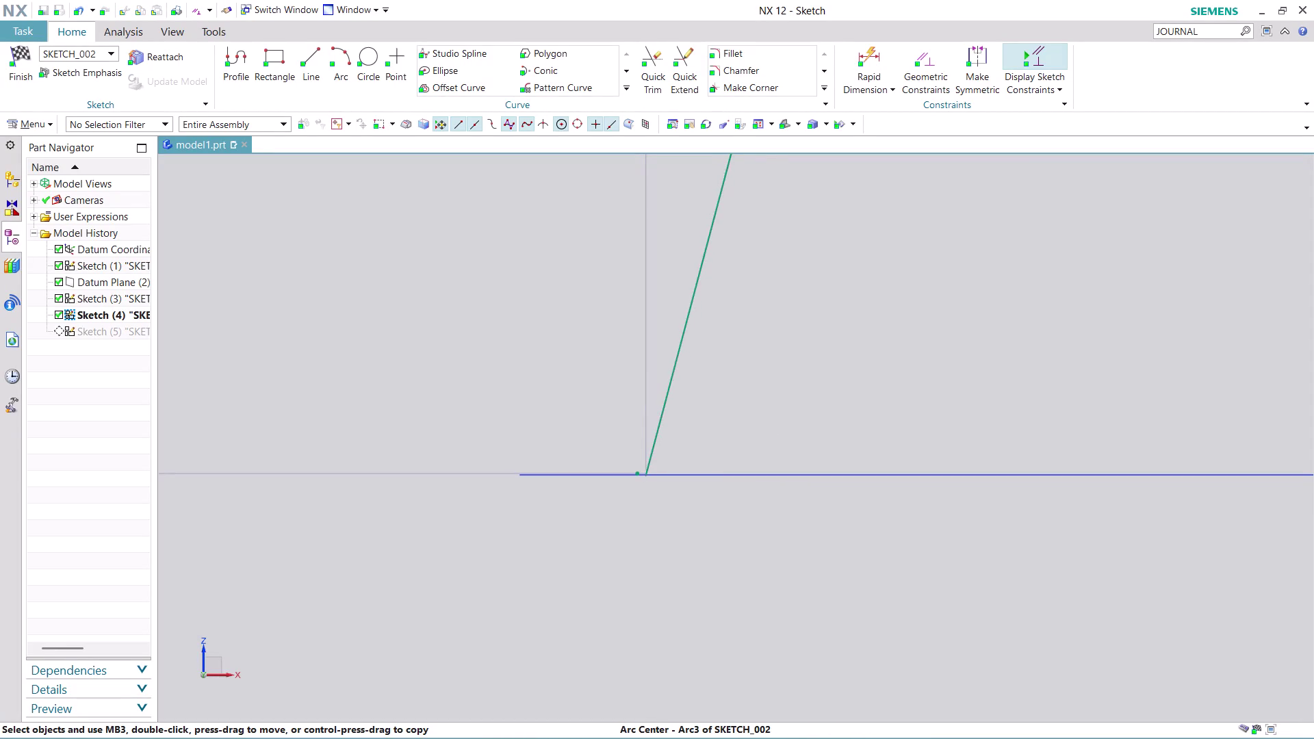
drag(658, 412, 600, 390)
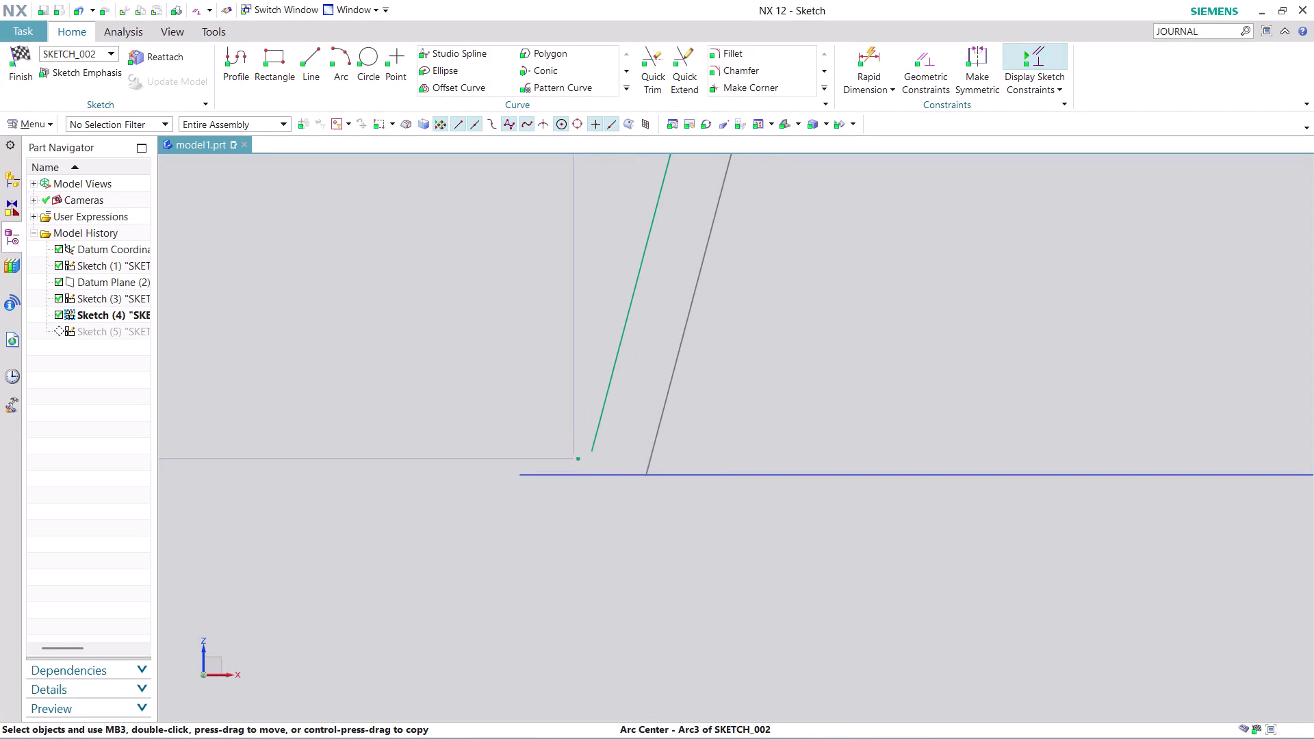
drag(600, 391, 521, 468)
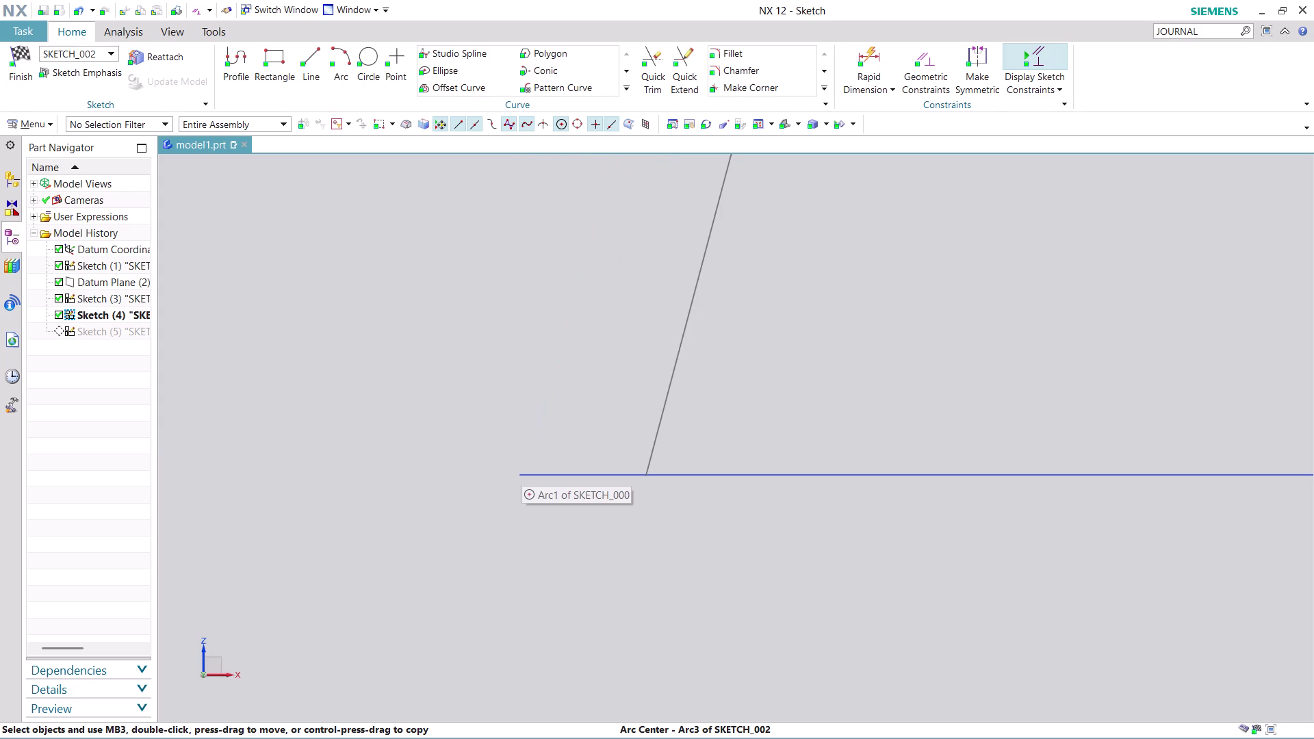
drag(522, 468, 517, 479)
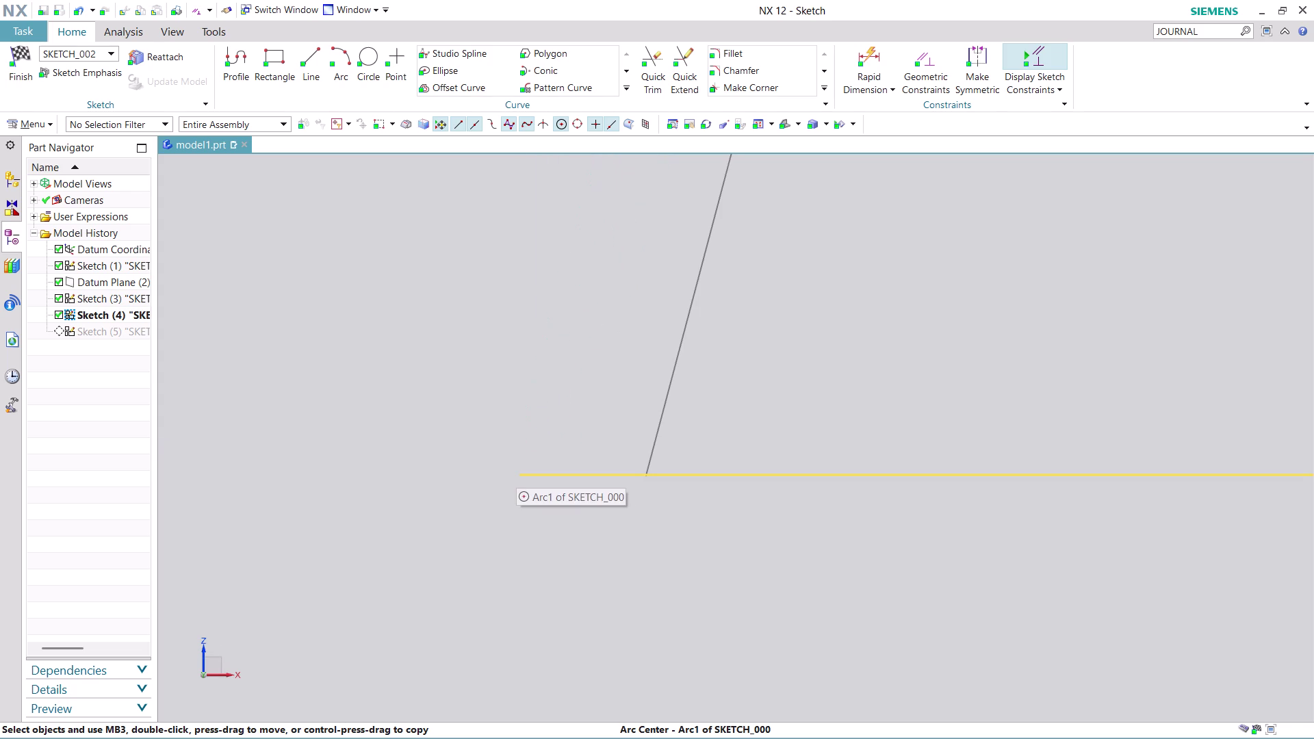
drag(517, 479, 516, 468)
scroll(down, 3)
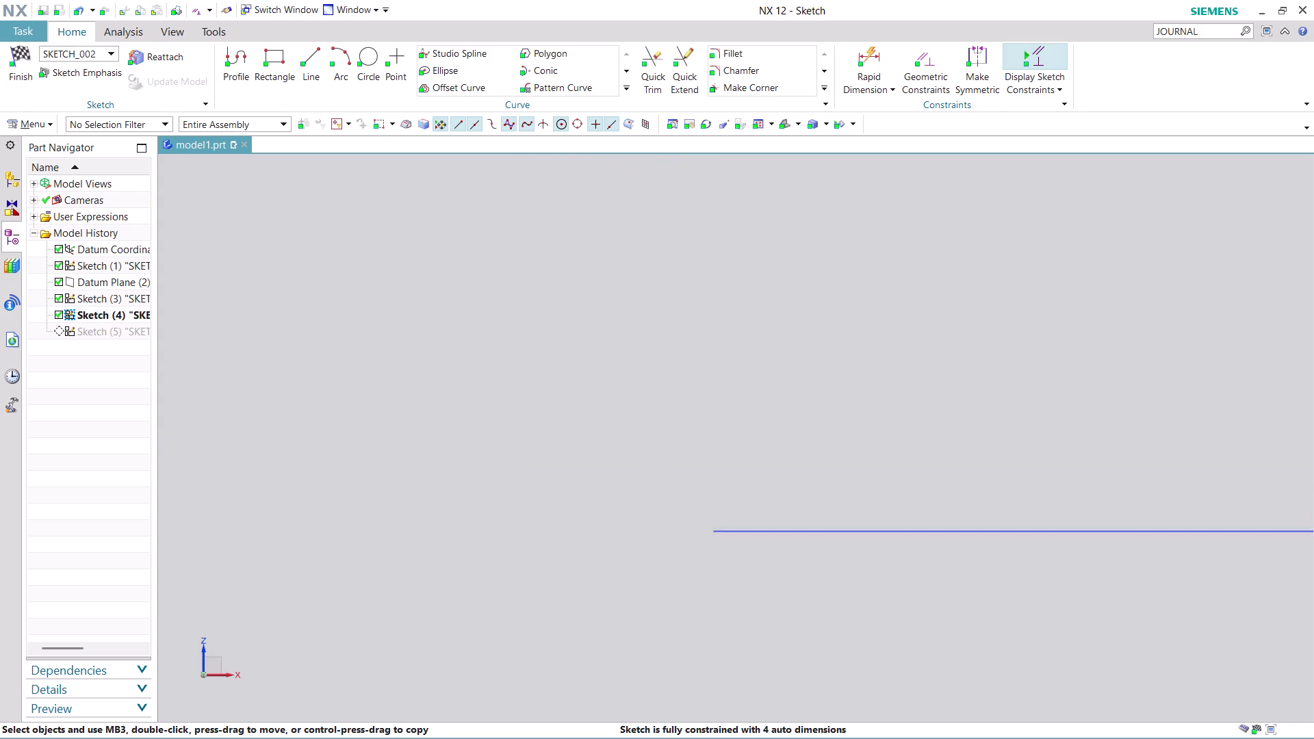
scroll(down, 3)
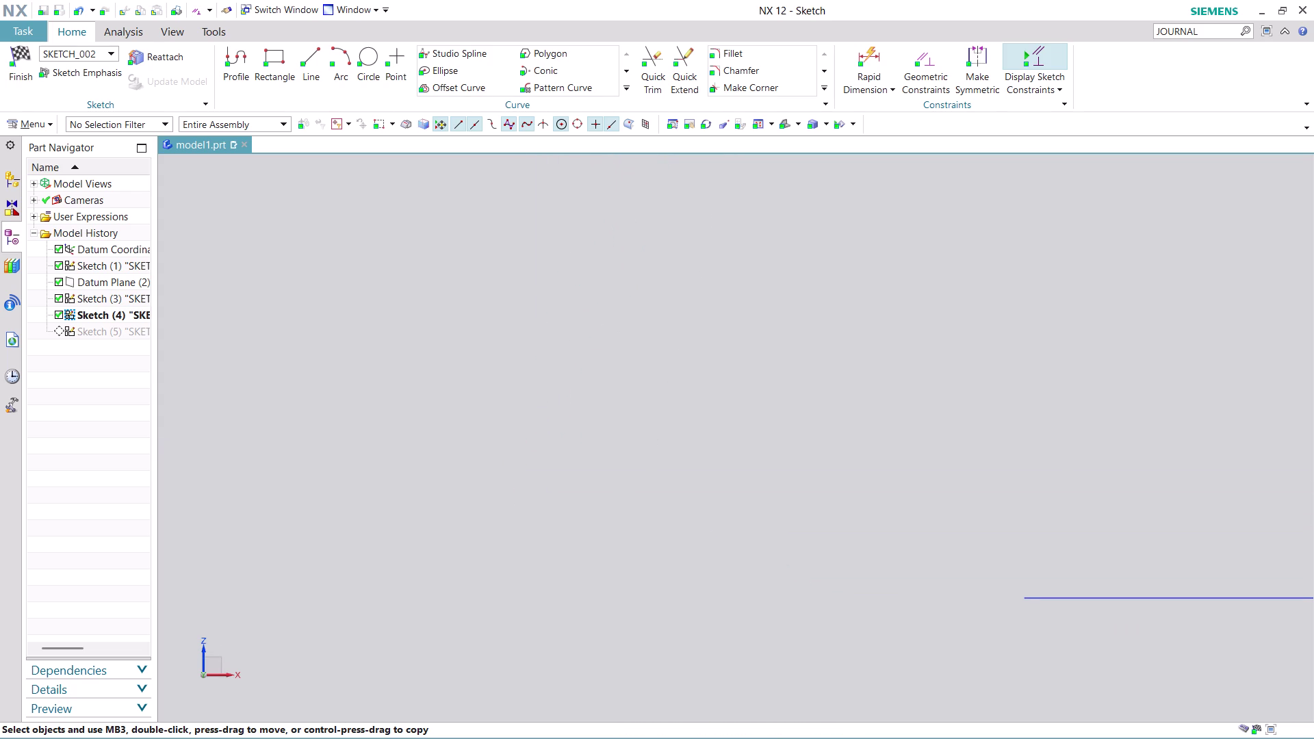
key(ctrl+z)
scroll(down, 3)
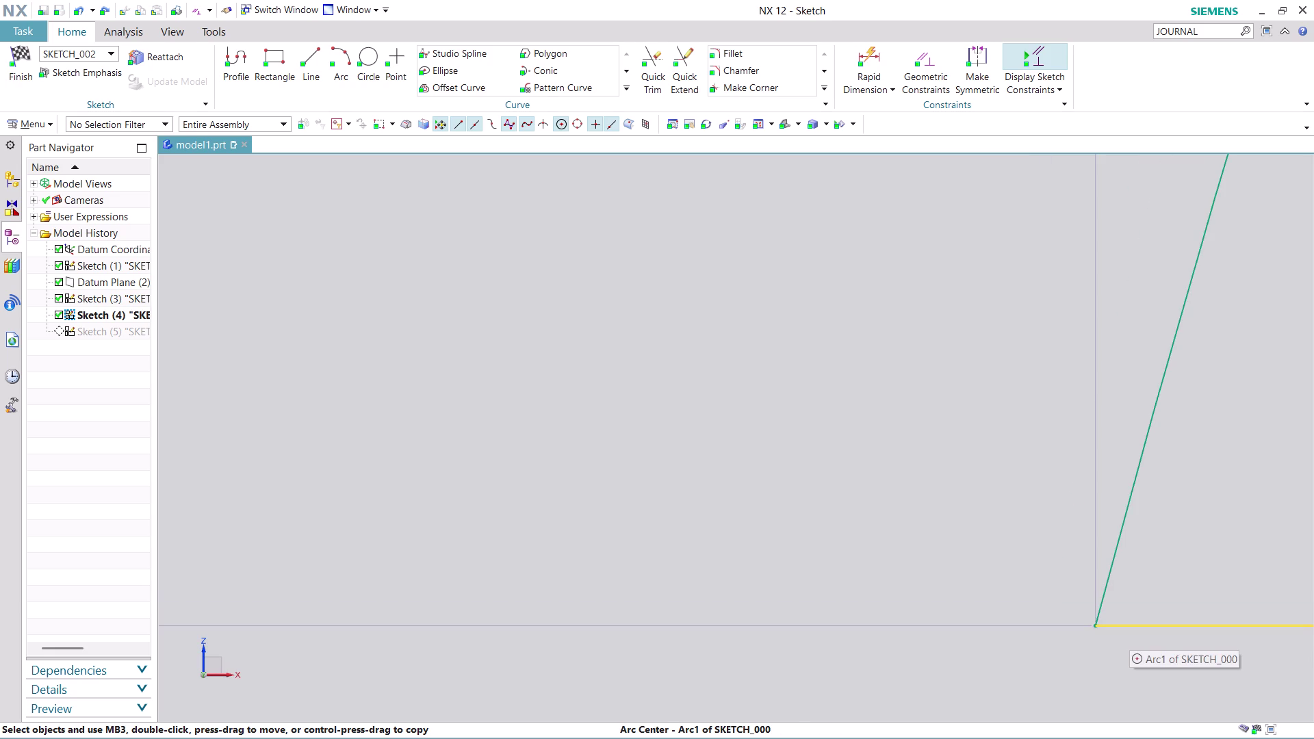
scroll(up, 3)
scroll(up, 3)
scroll(up, 3)
scroll(up, 3)
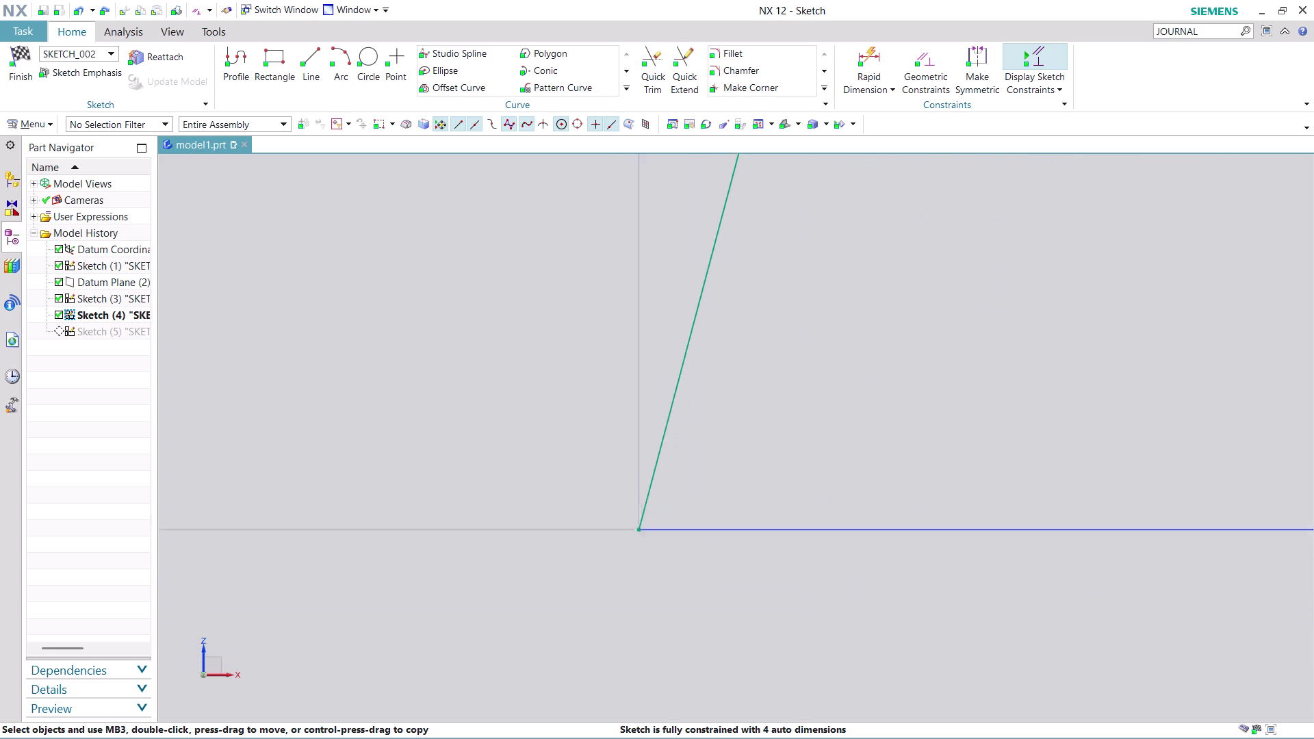
scroll(up, 3)
scroll(up, 3)
scroll(up, 3)
scroll(up, 3)
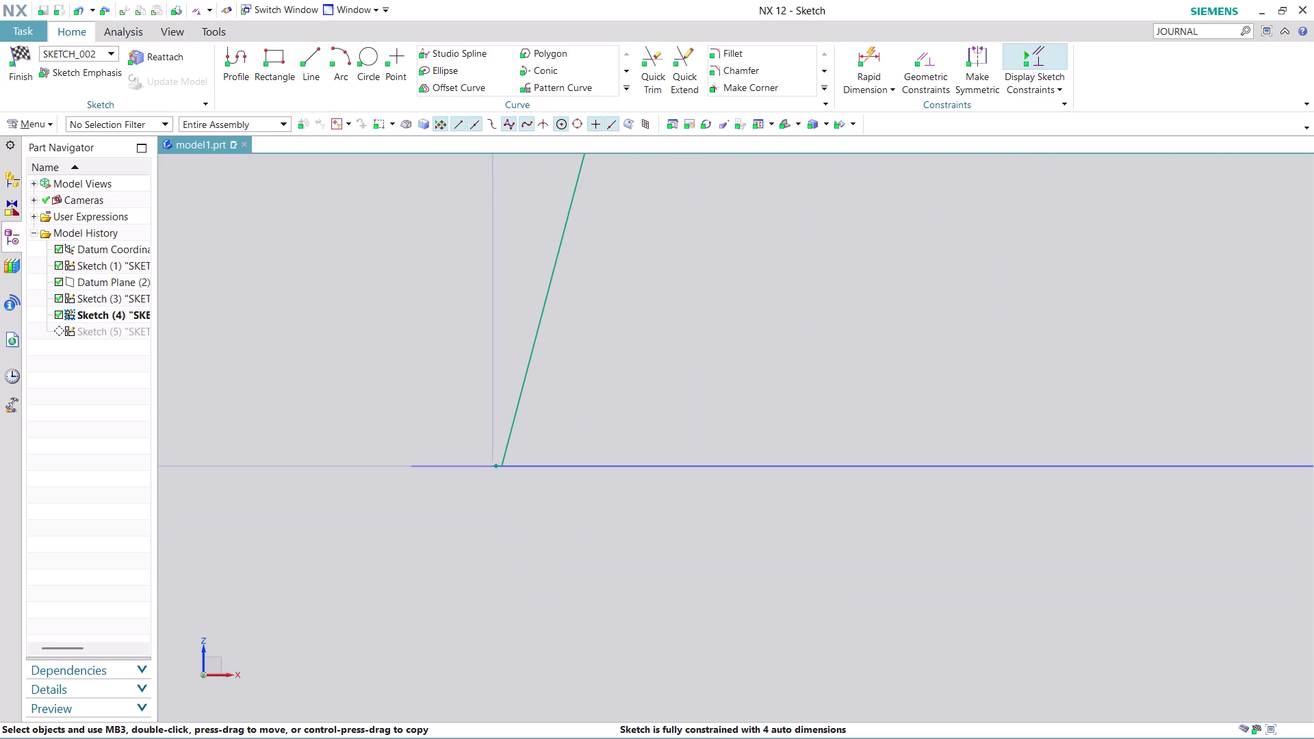
scroll(up, 3)
scroll(up, 3)
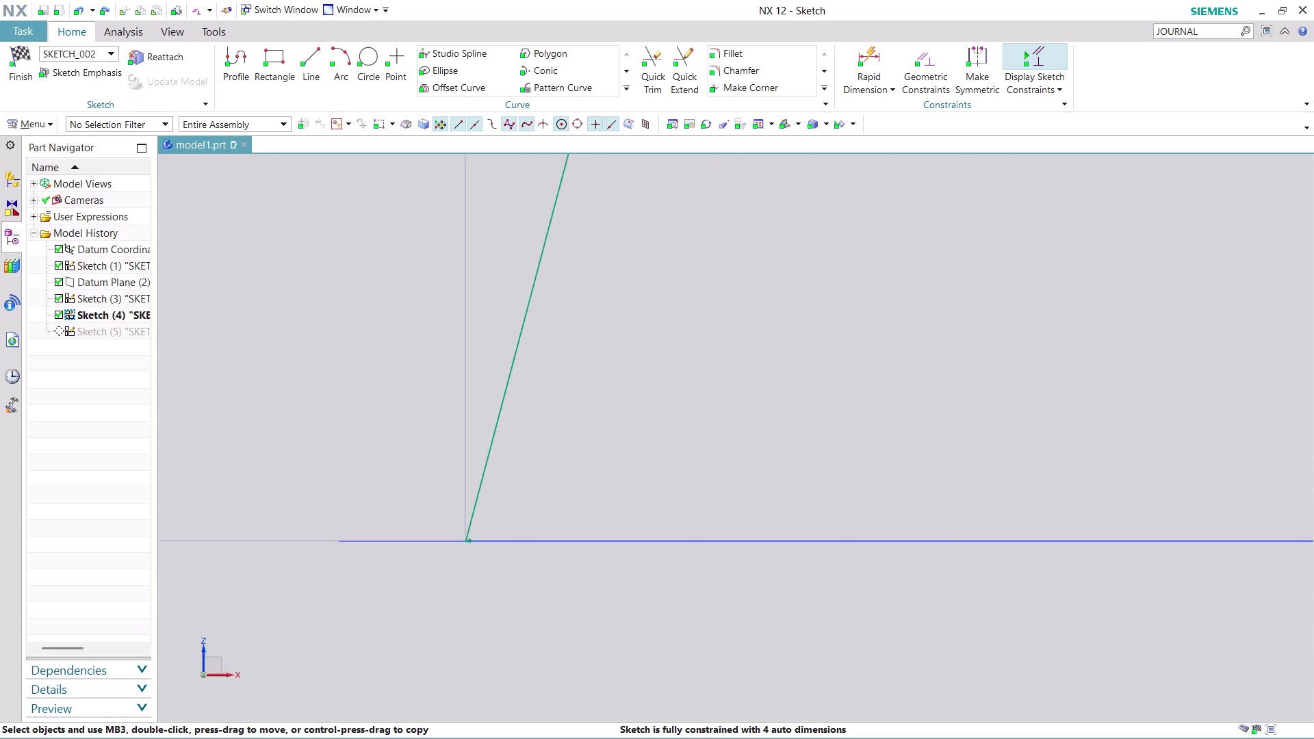
scroll(up, 3)
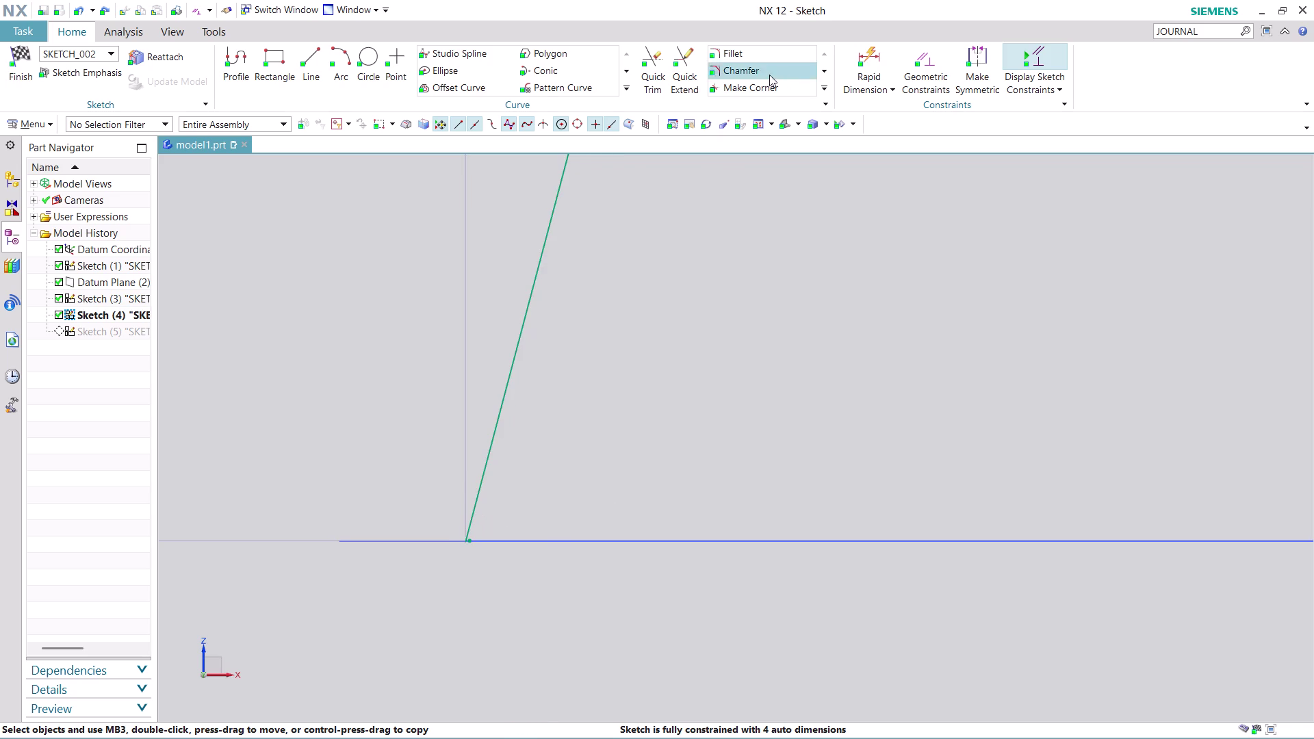
click(916, 53)
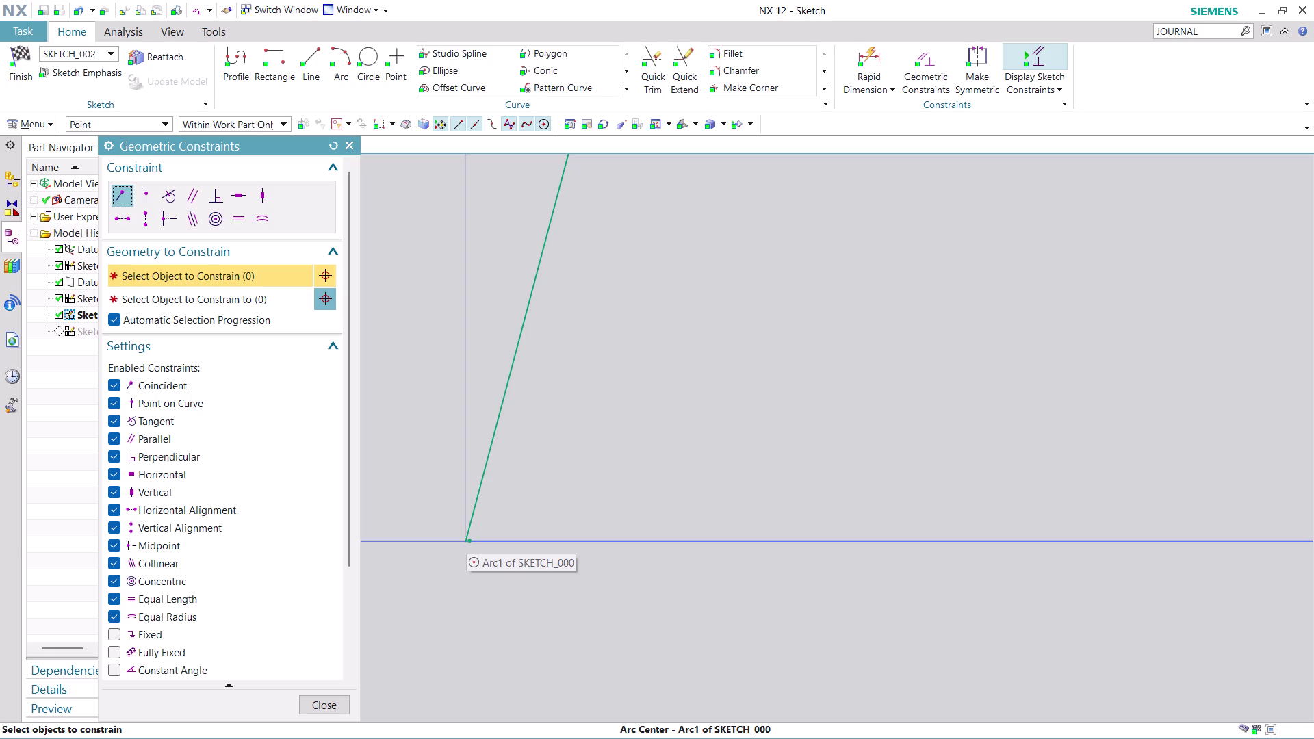
click(482, 498)
scroll(down, 3)
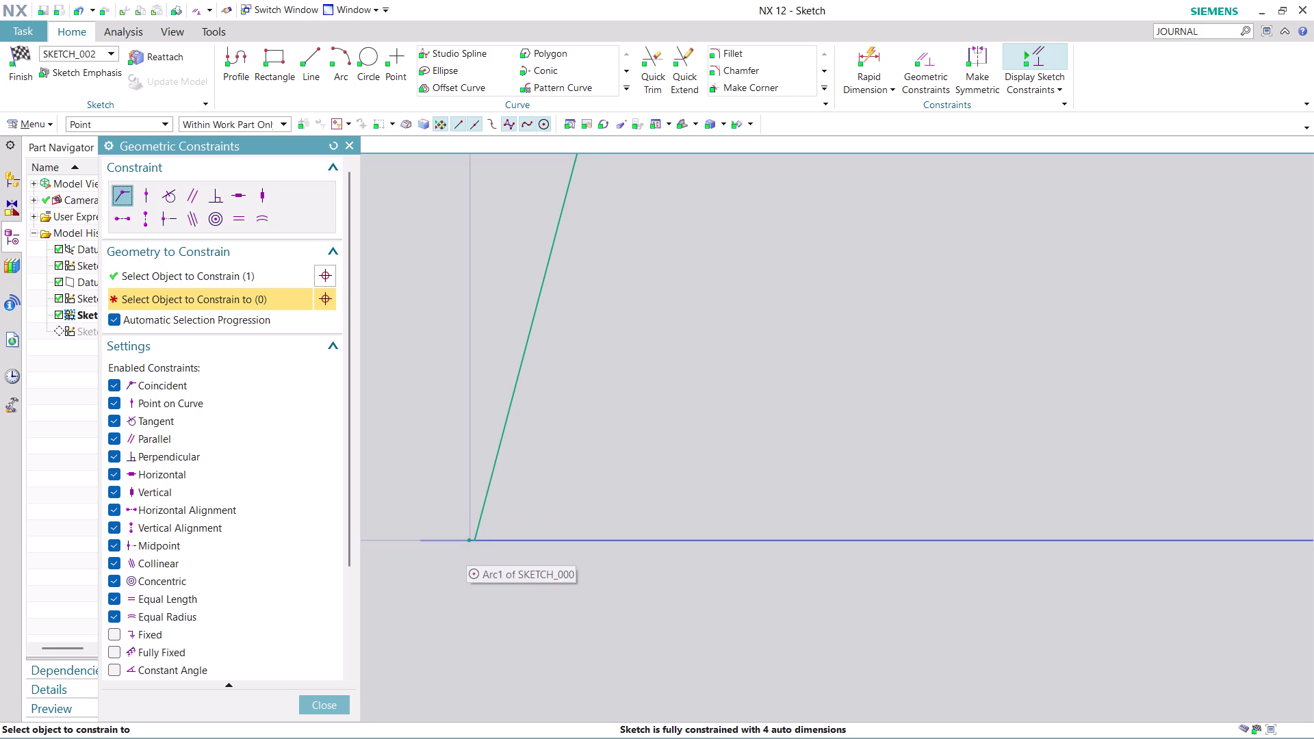
scroll(down, 3)
scroll(up, 3)
click(448, 547)
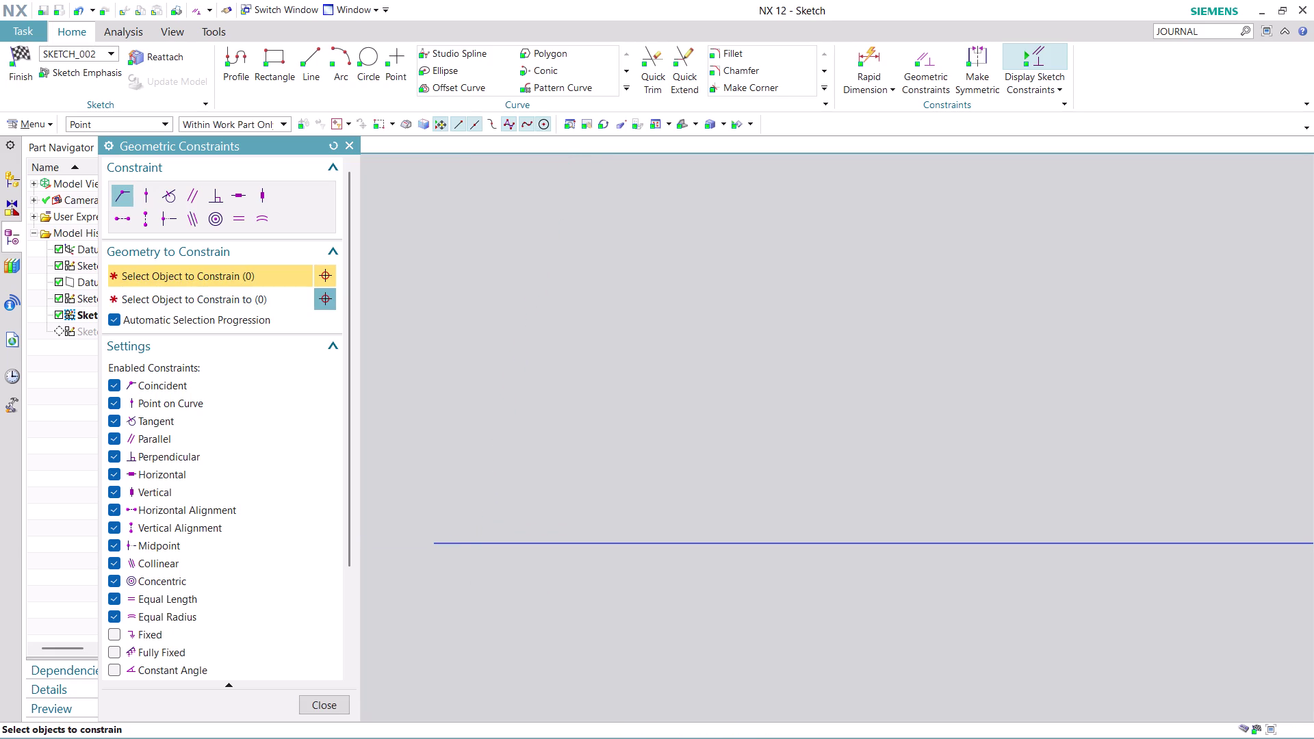
key(ctrl+z)
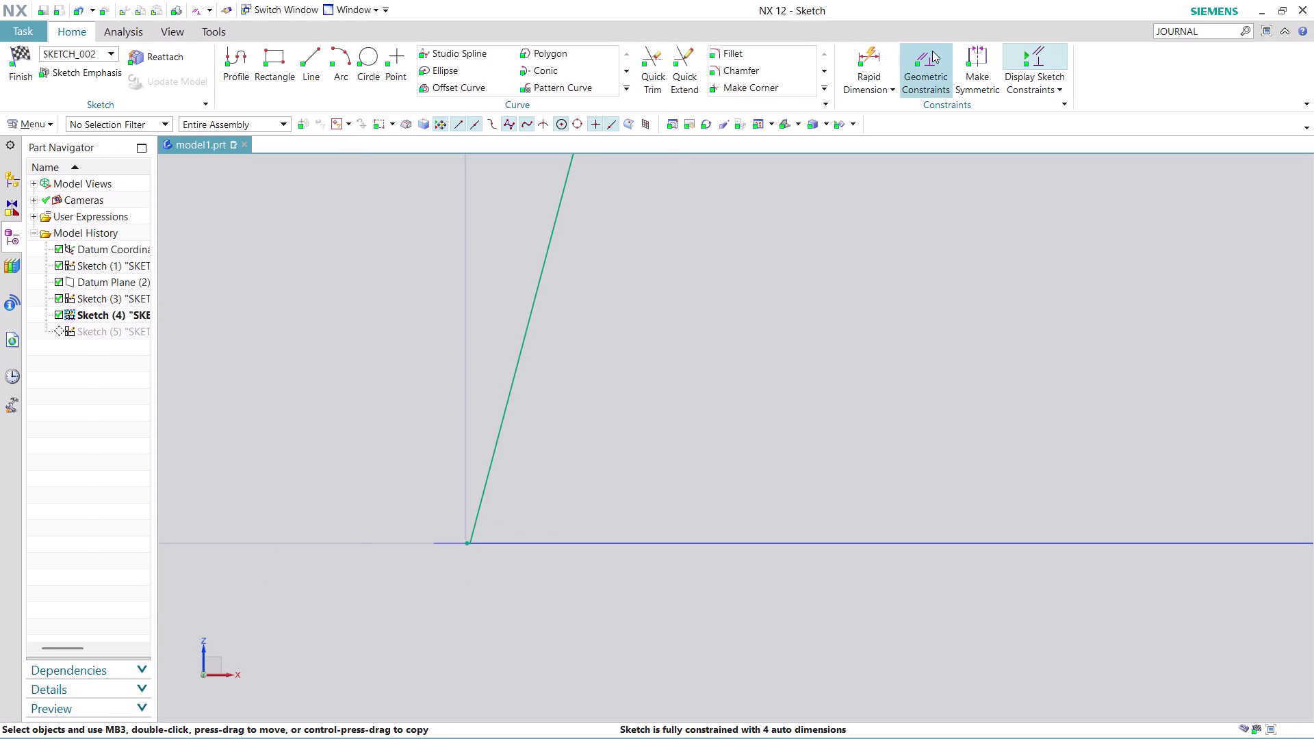
click(933, 50)
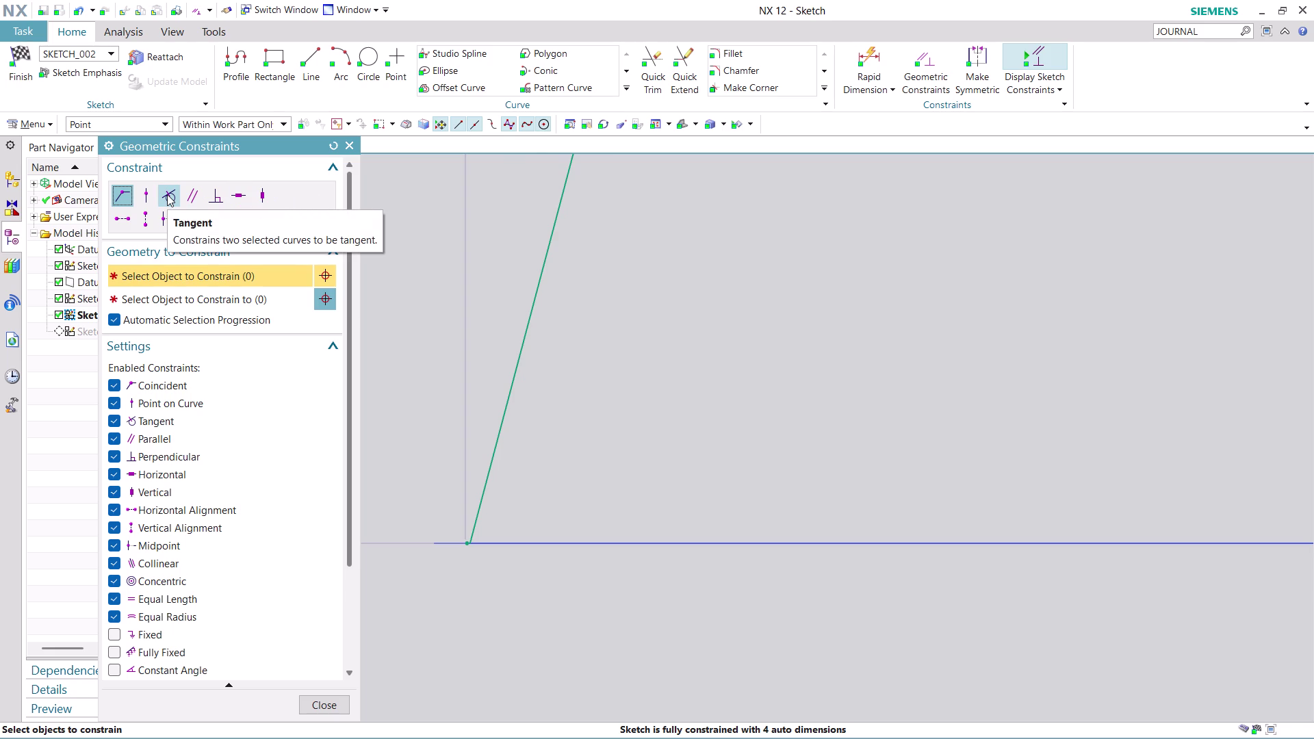
click(167, 194)
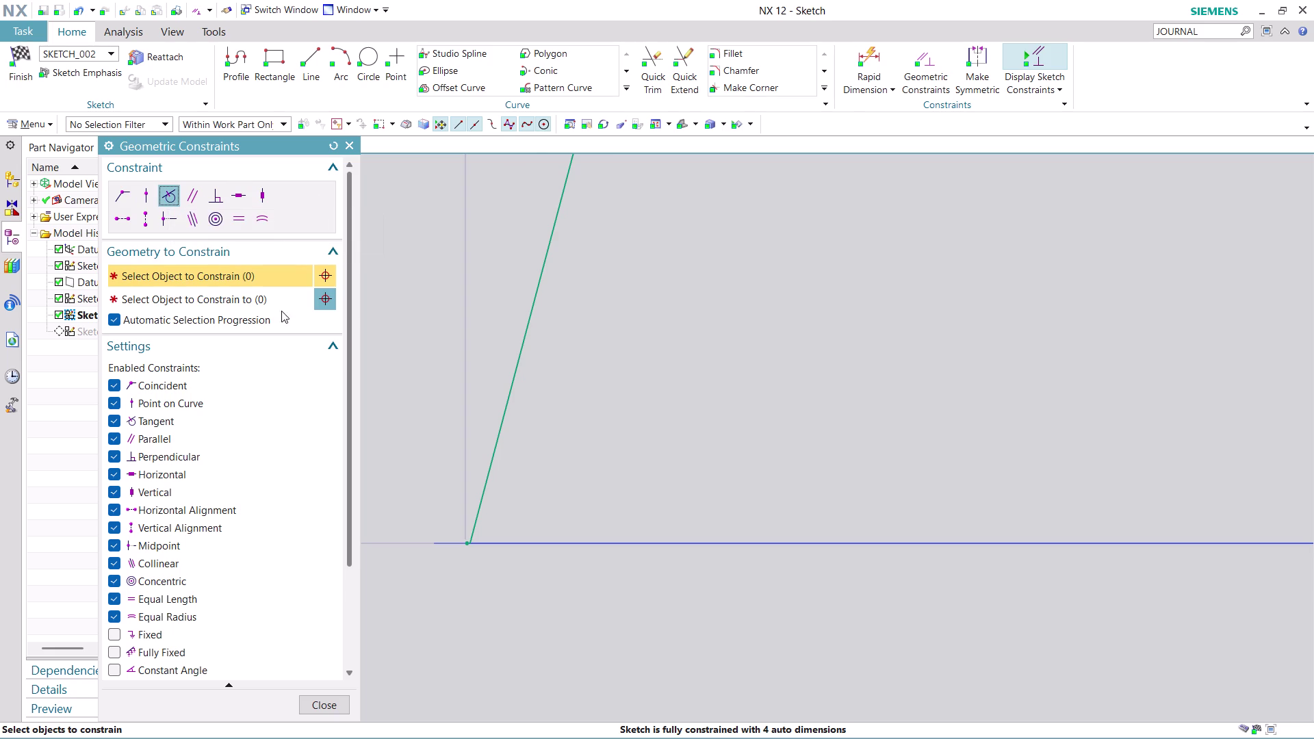
click(501, 438)
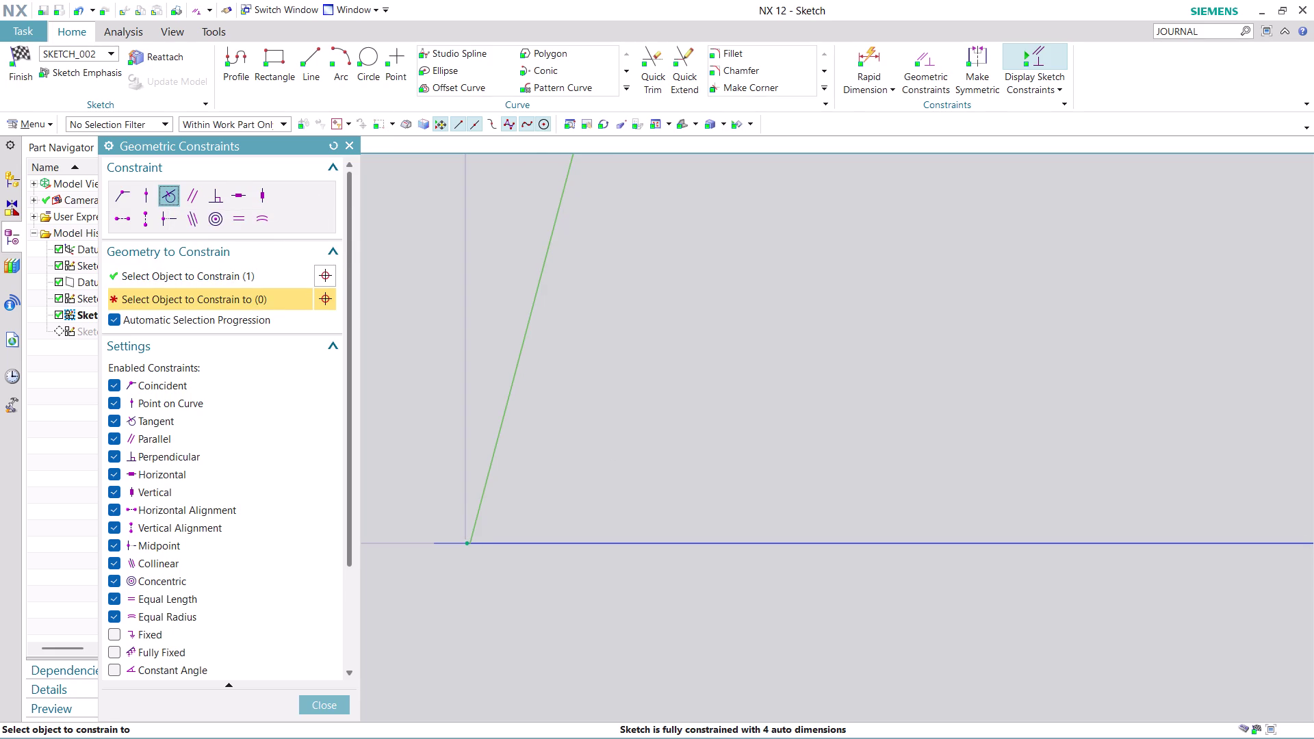
scroll(up, 3)
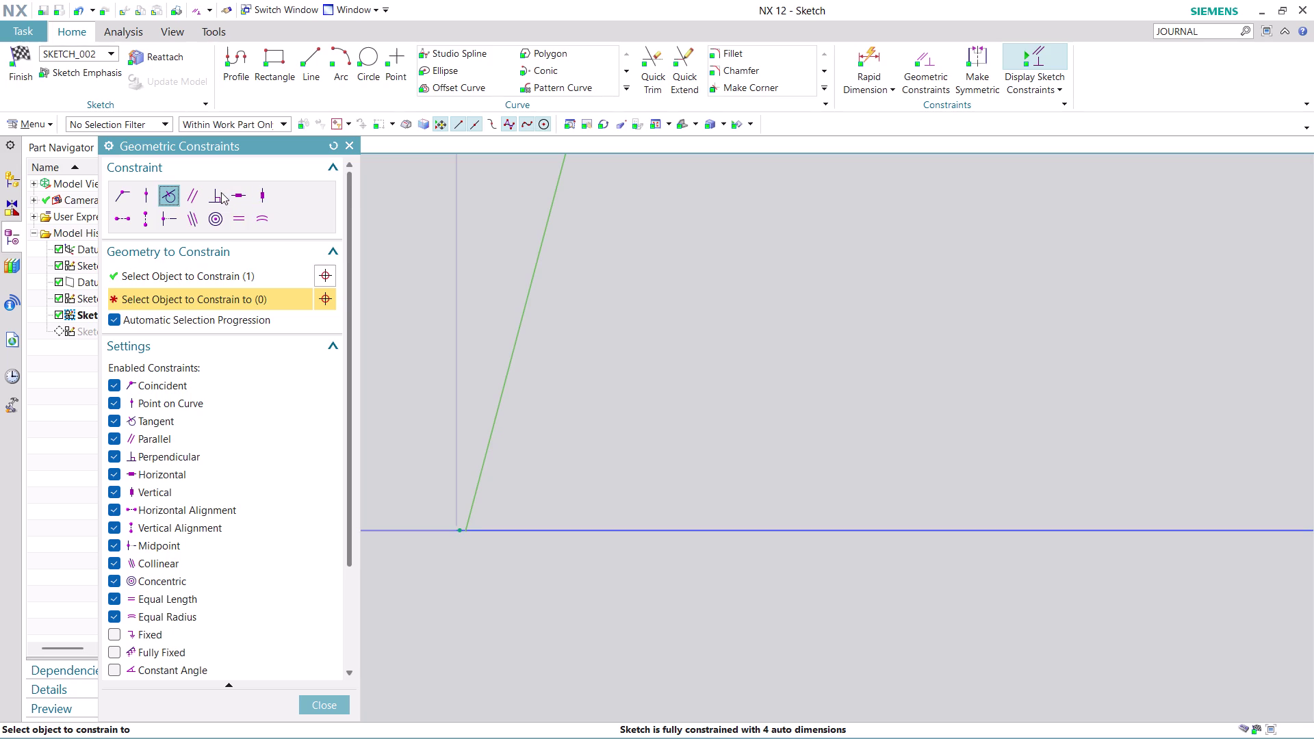
click(221, 192)
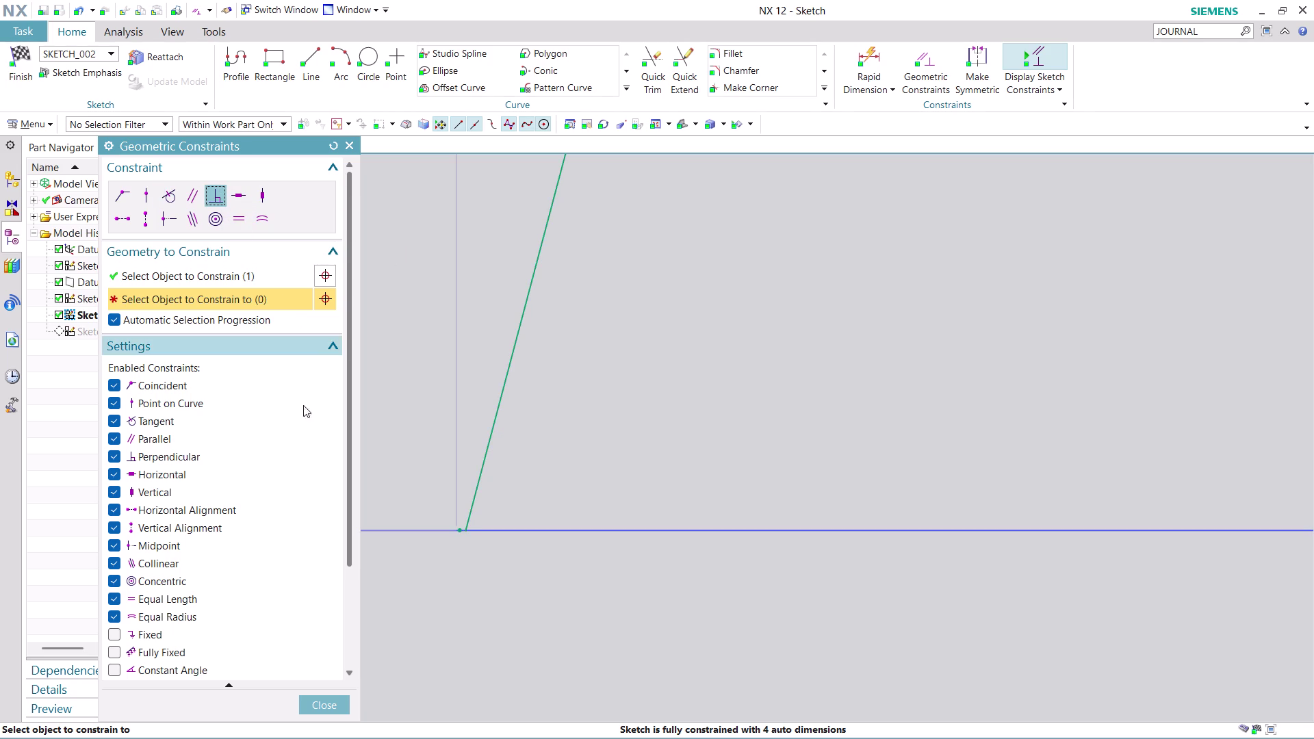
click(329, 699)
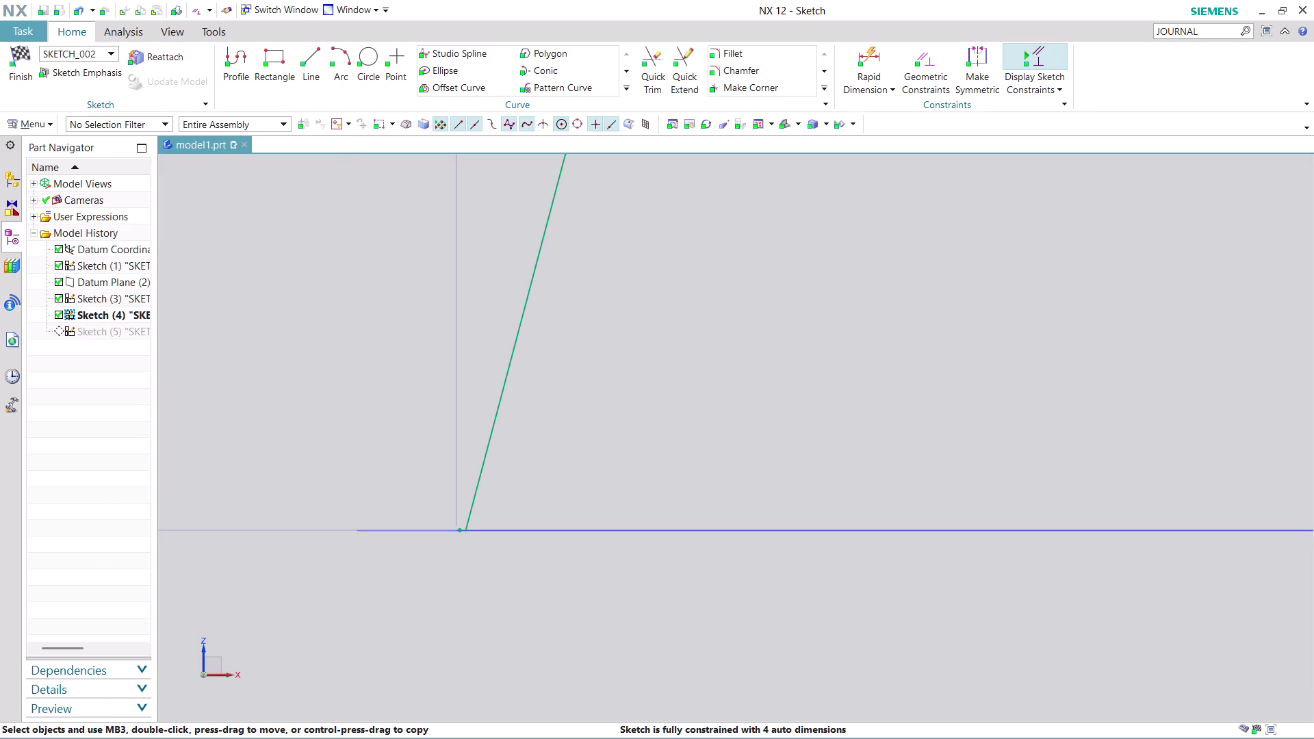
scroll(down, 3)
drag(477, 491, 462, 486)
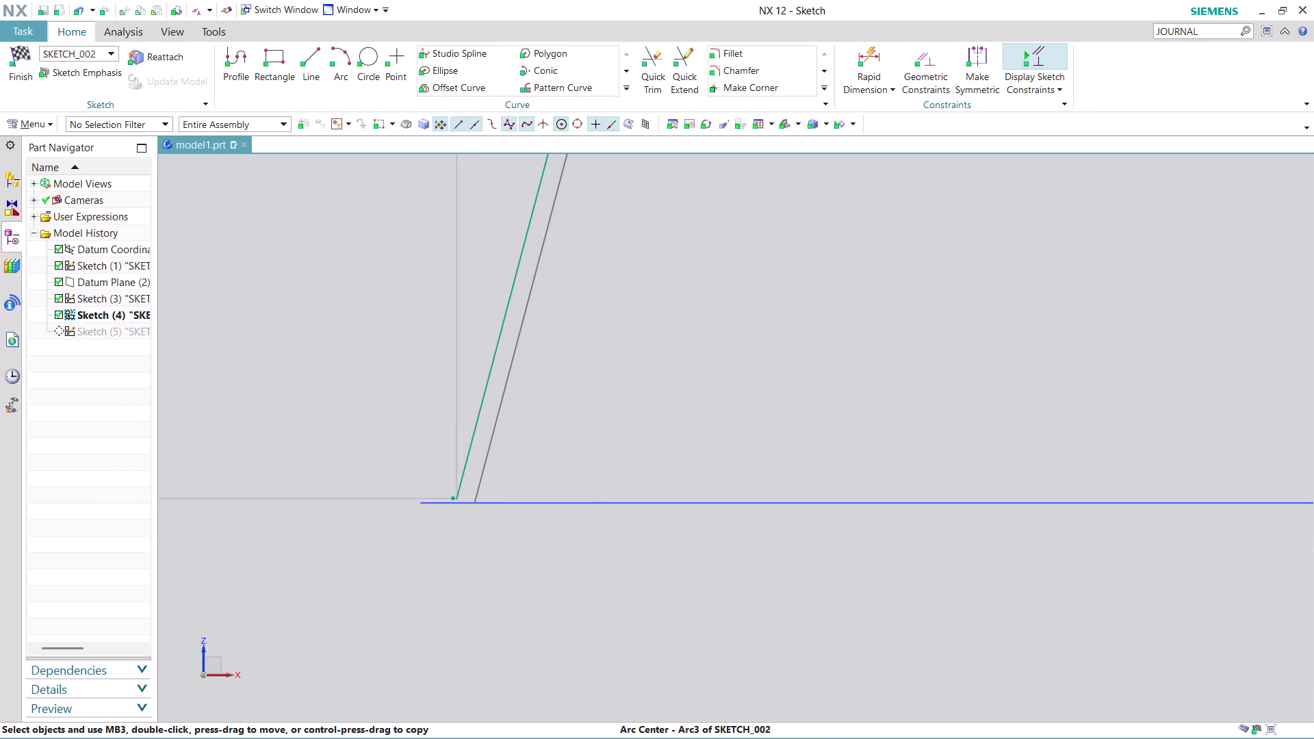
drag(462, 486, 417, 489)
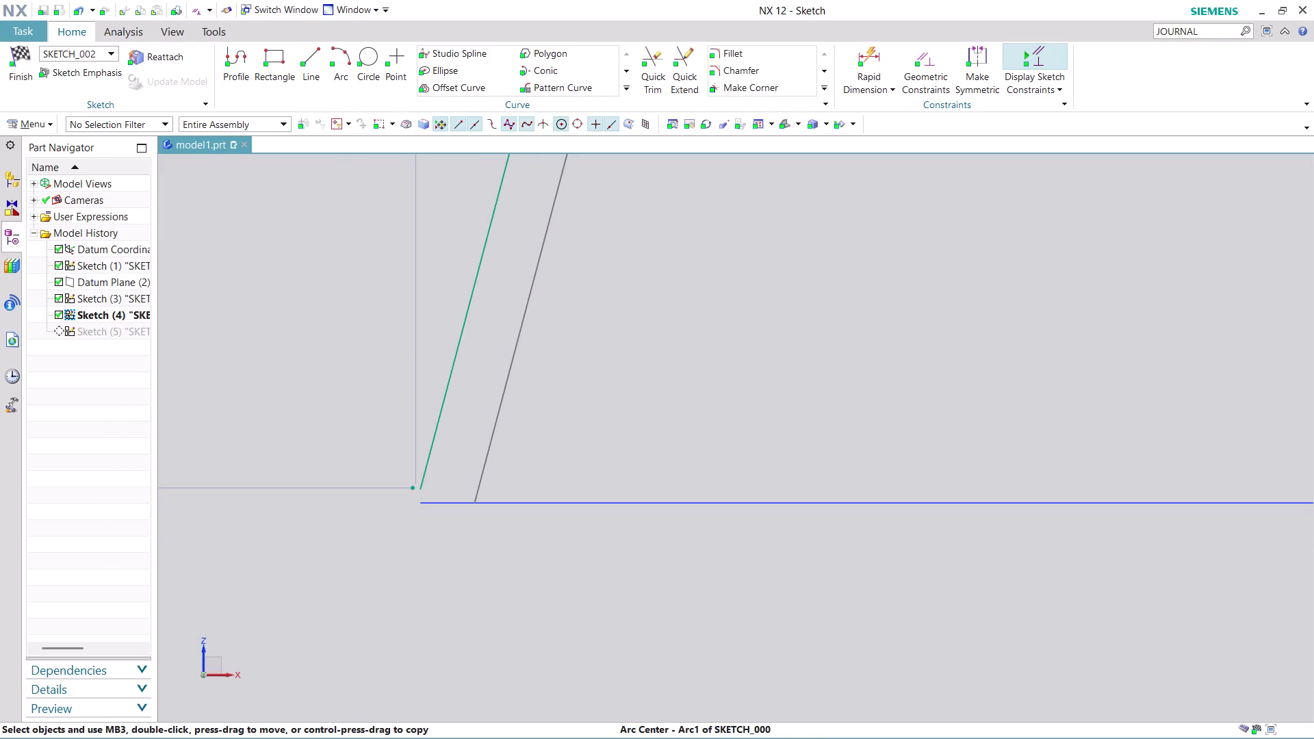
drag(416, 490, 416, 504)
click(420, 496)
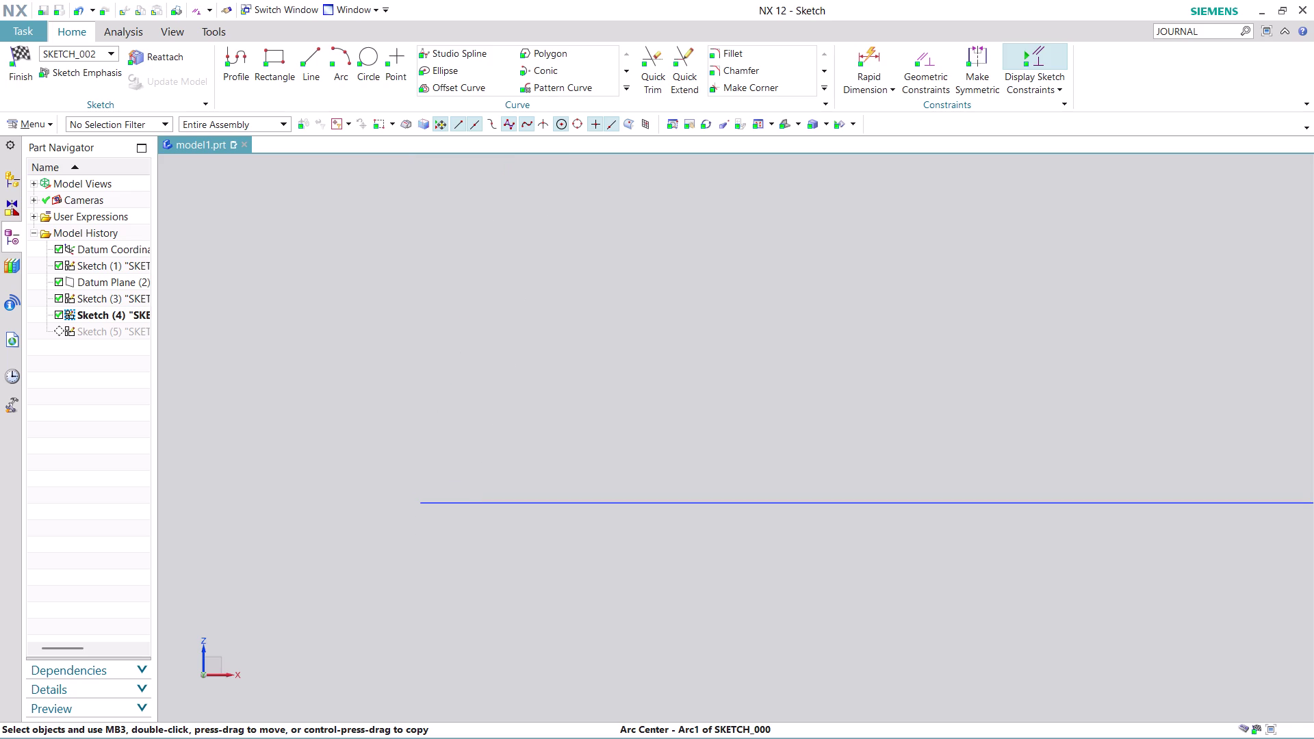
scroll(down, 3)
scroll(down, 3)
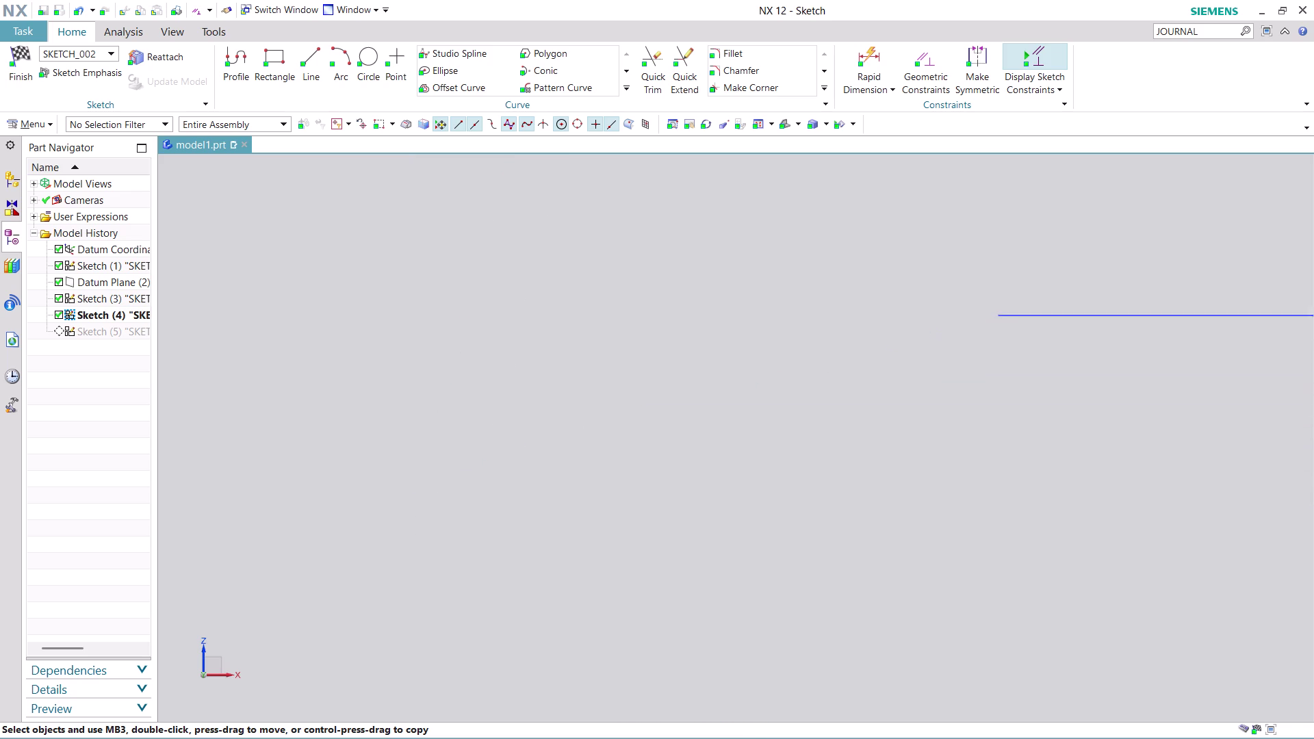
scroll(down, 3)
scroll(down, 3)
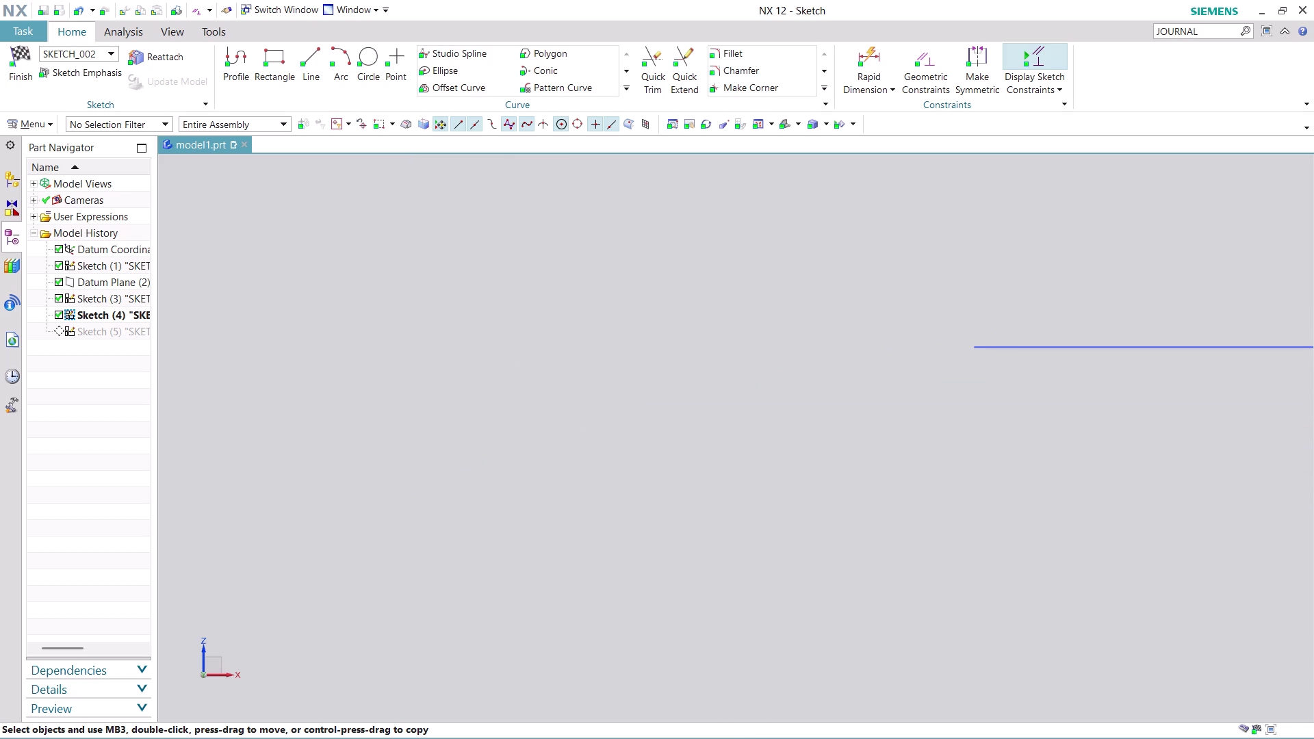
middle_drag(869, 399, 150, 527)
scroll(down, 3)
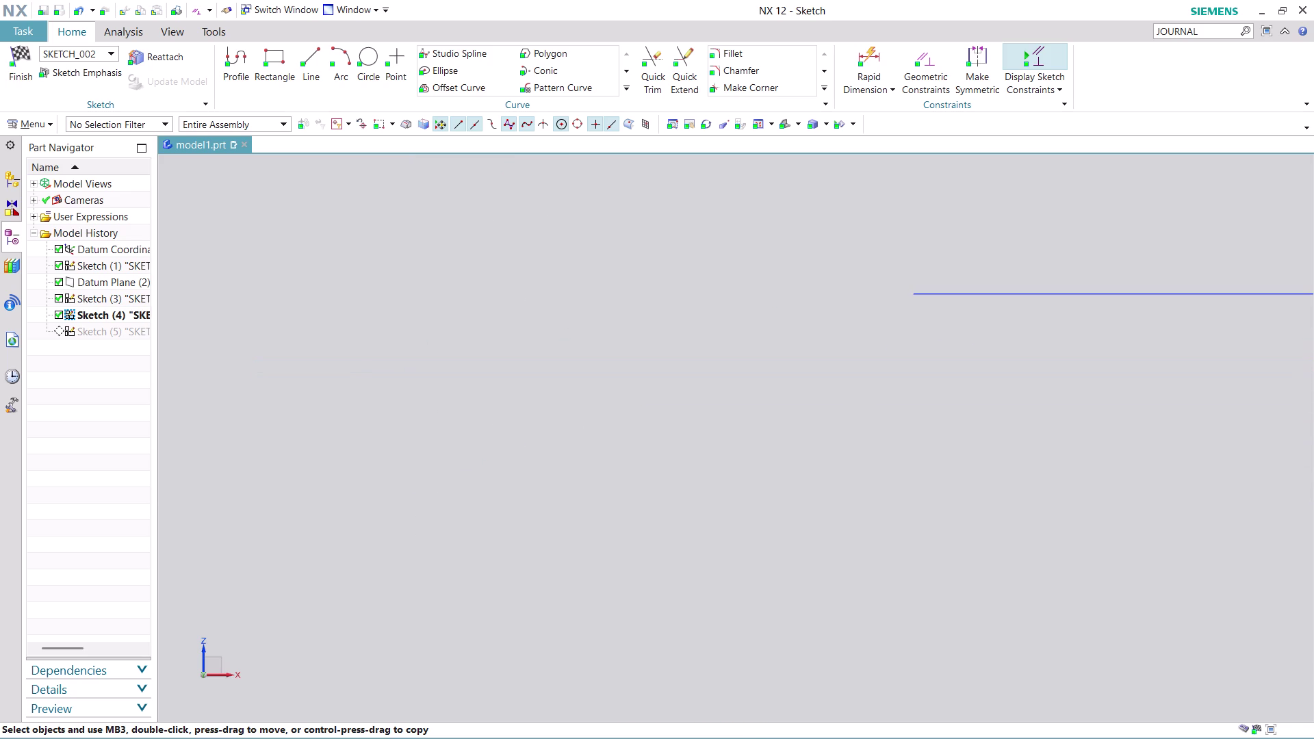
scroll(down, 3)
middle_drag(1165, 369, 622, 501)
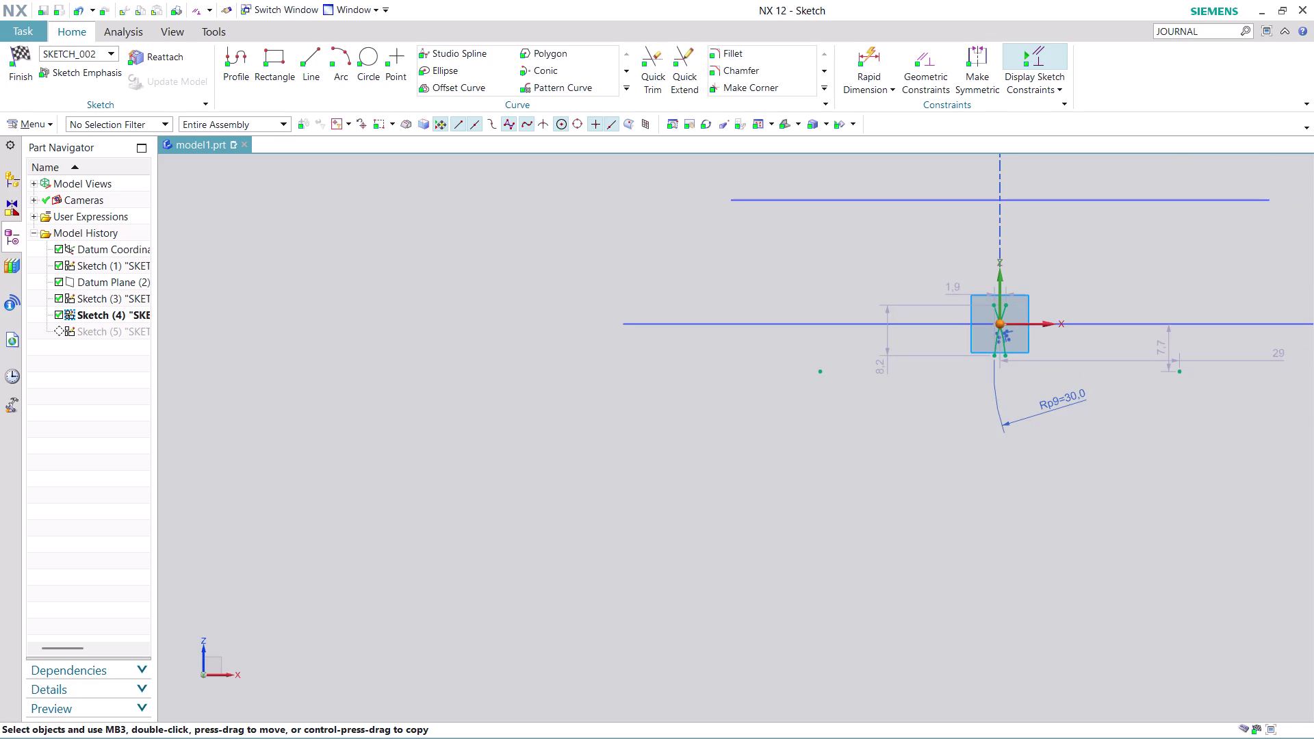
scroll(up, 3)
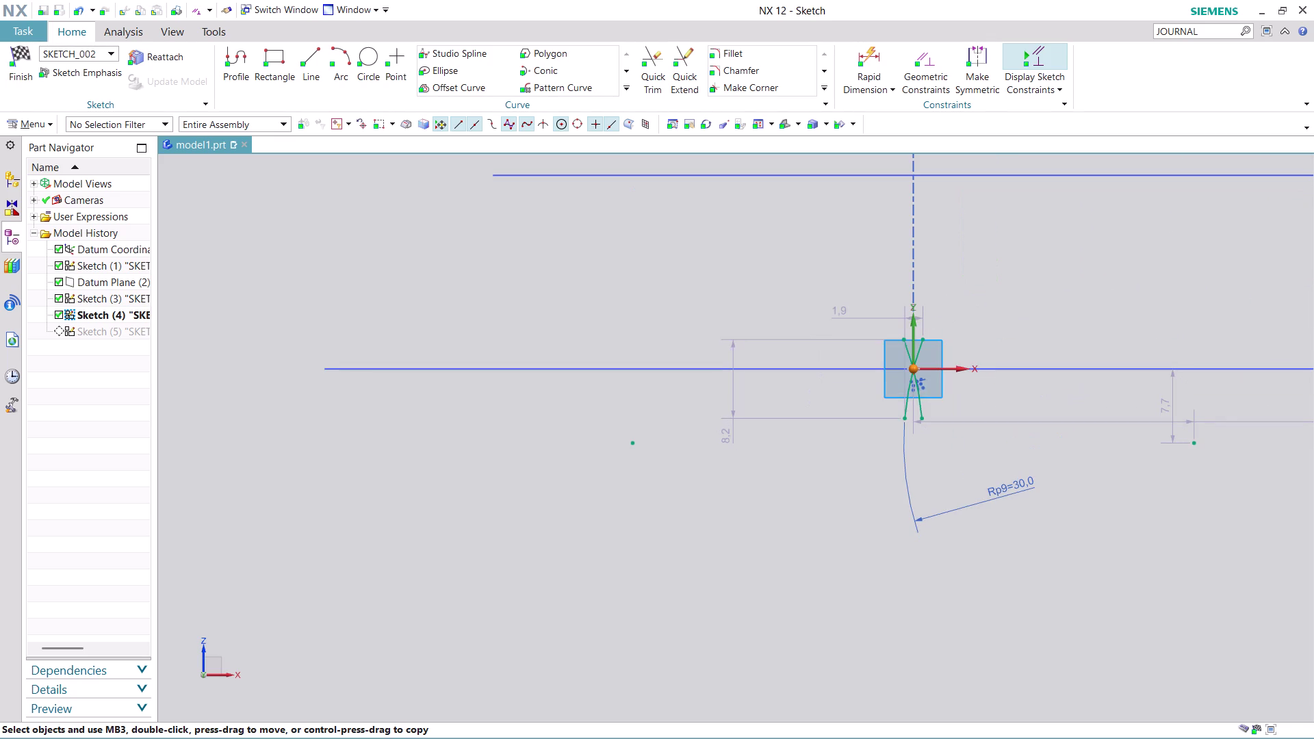
right_click(112, 309)
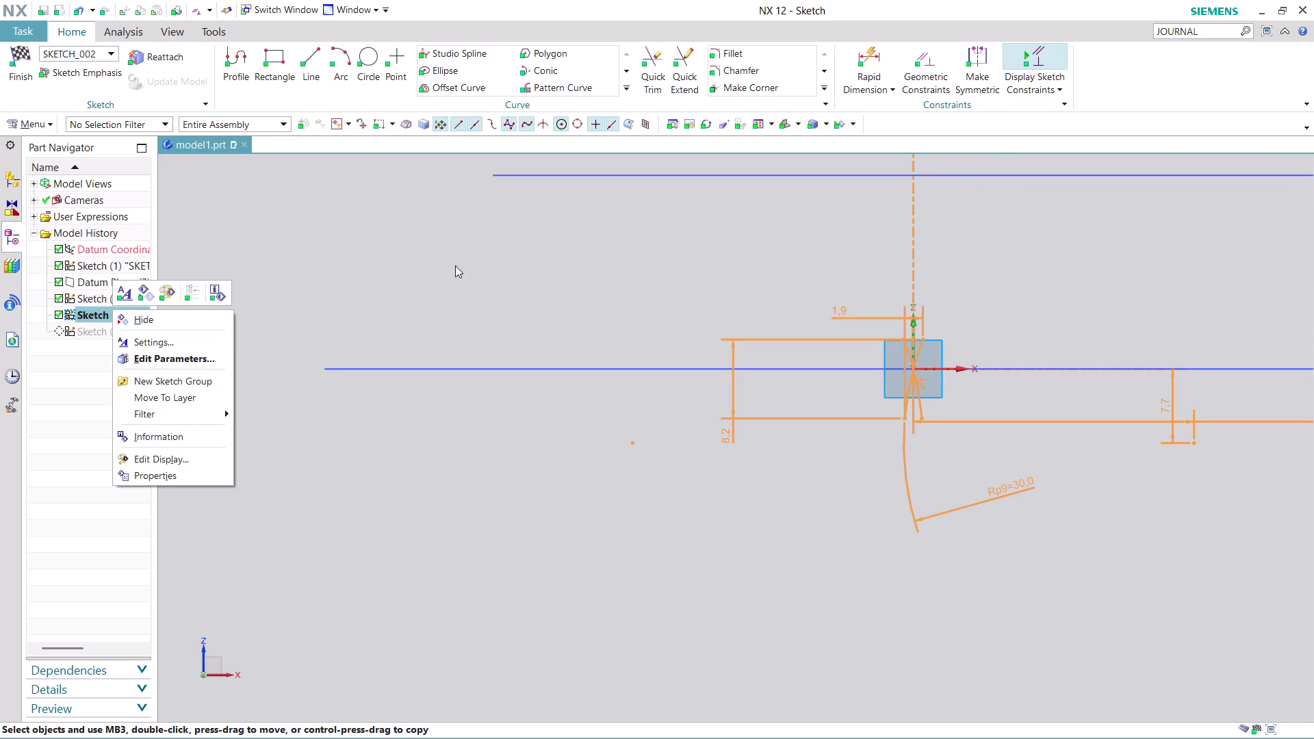
Dismiss Sketch (4)'s menu and finish the sketch to return to modeling.
key(Escape)
key(Escape)
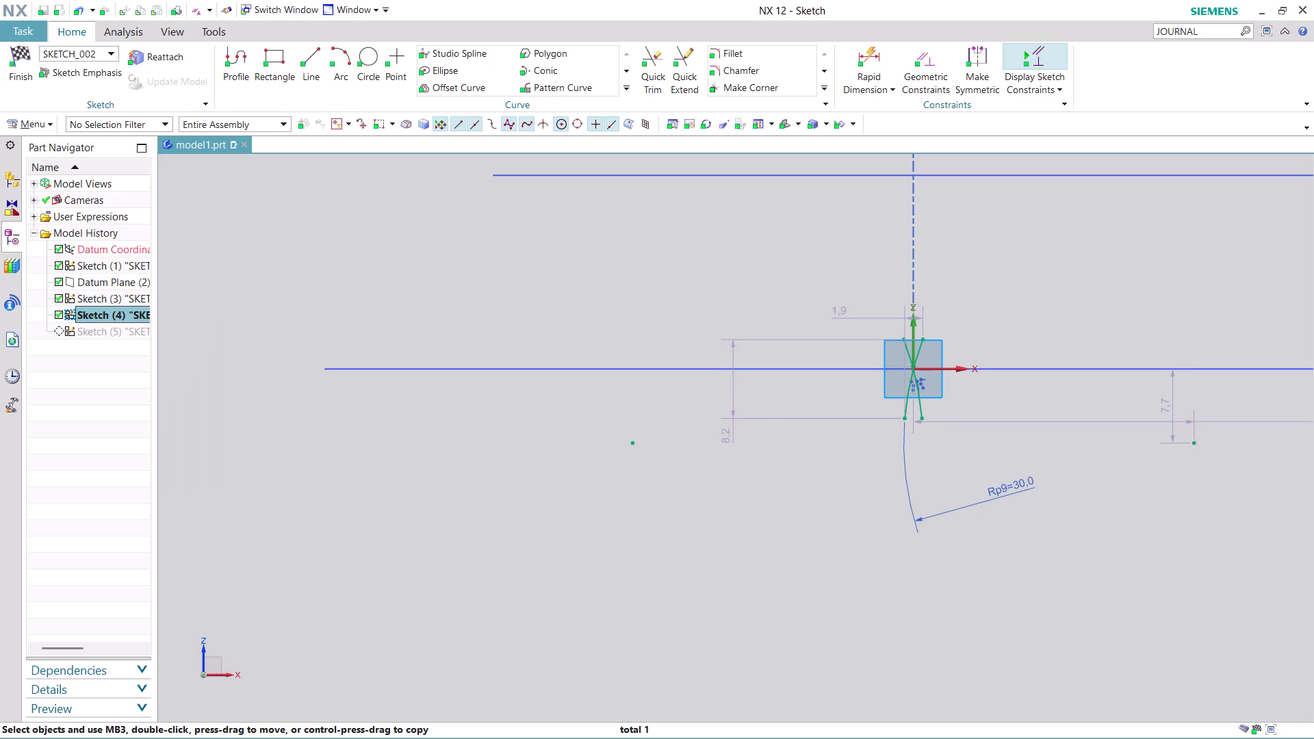
key(Escape)
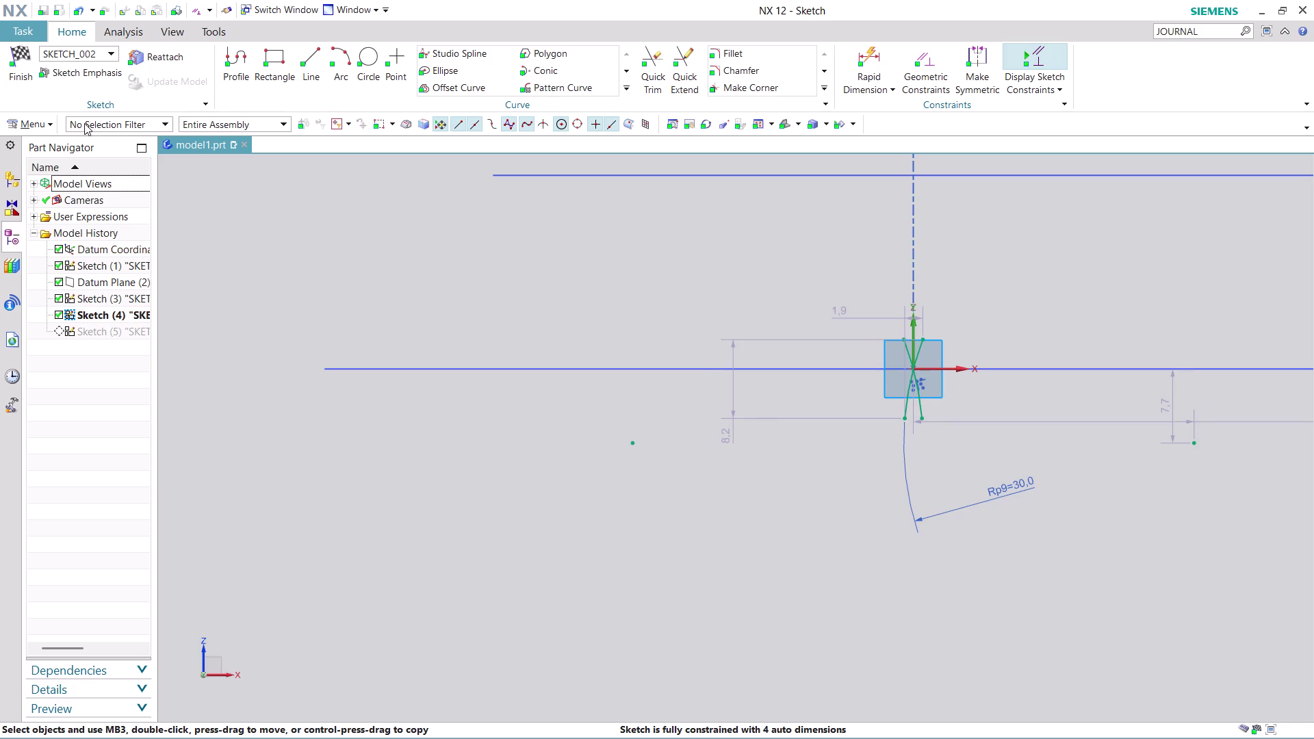
click(23, 71)
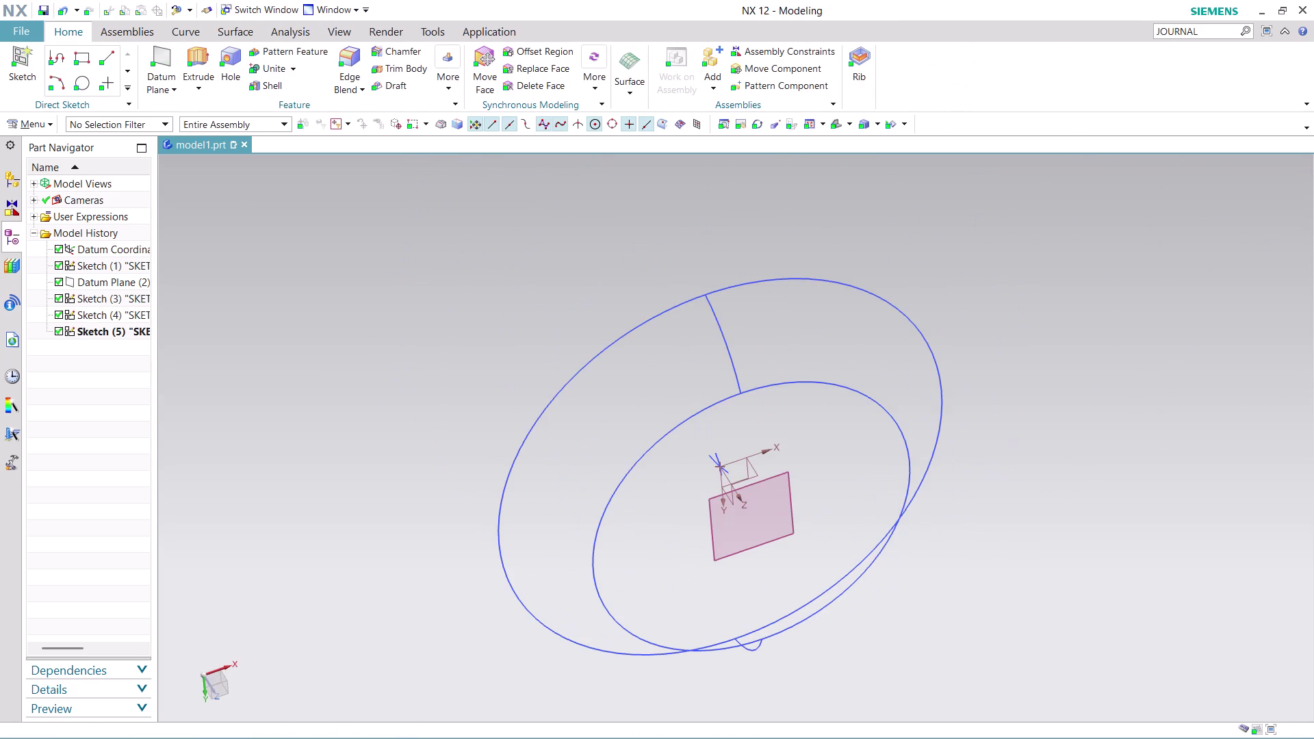
Run a command on Sketch (4) from its Part Navigator context menu.
click(105, 316)
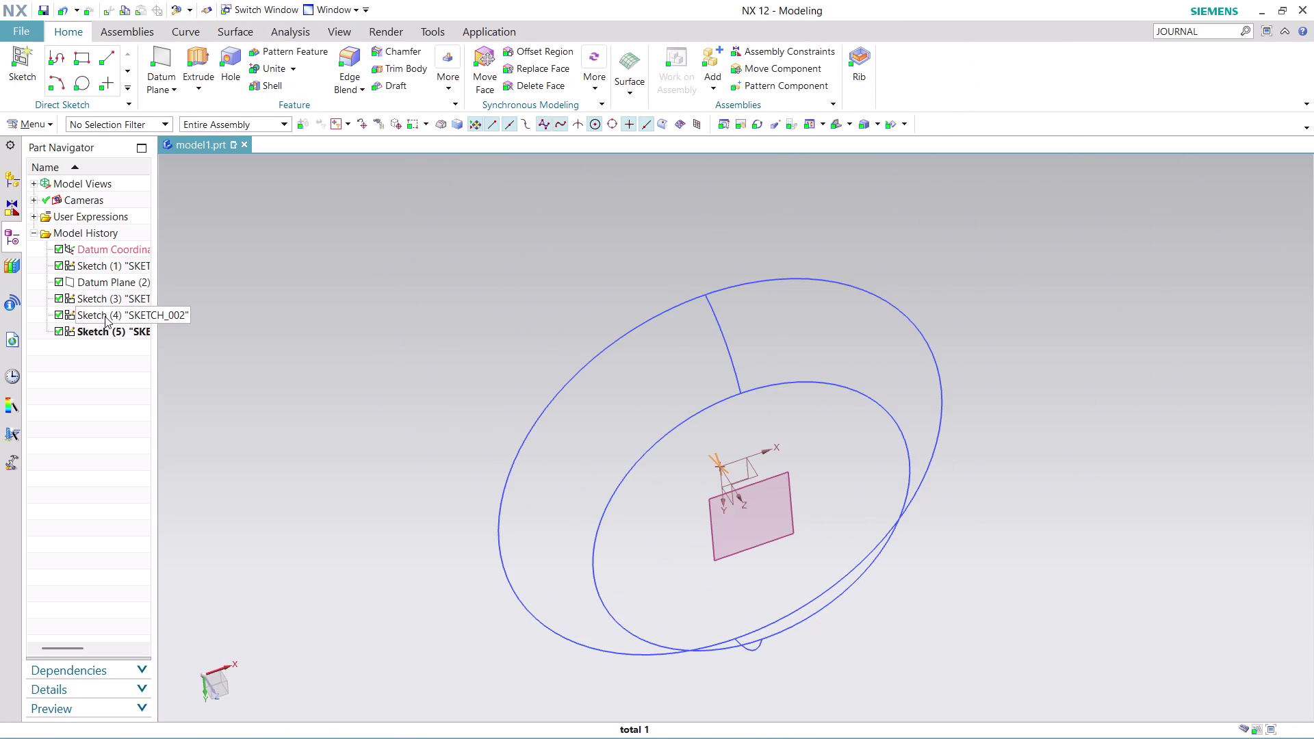
right_click(105, 316)
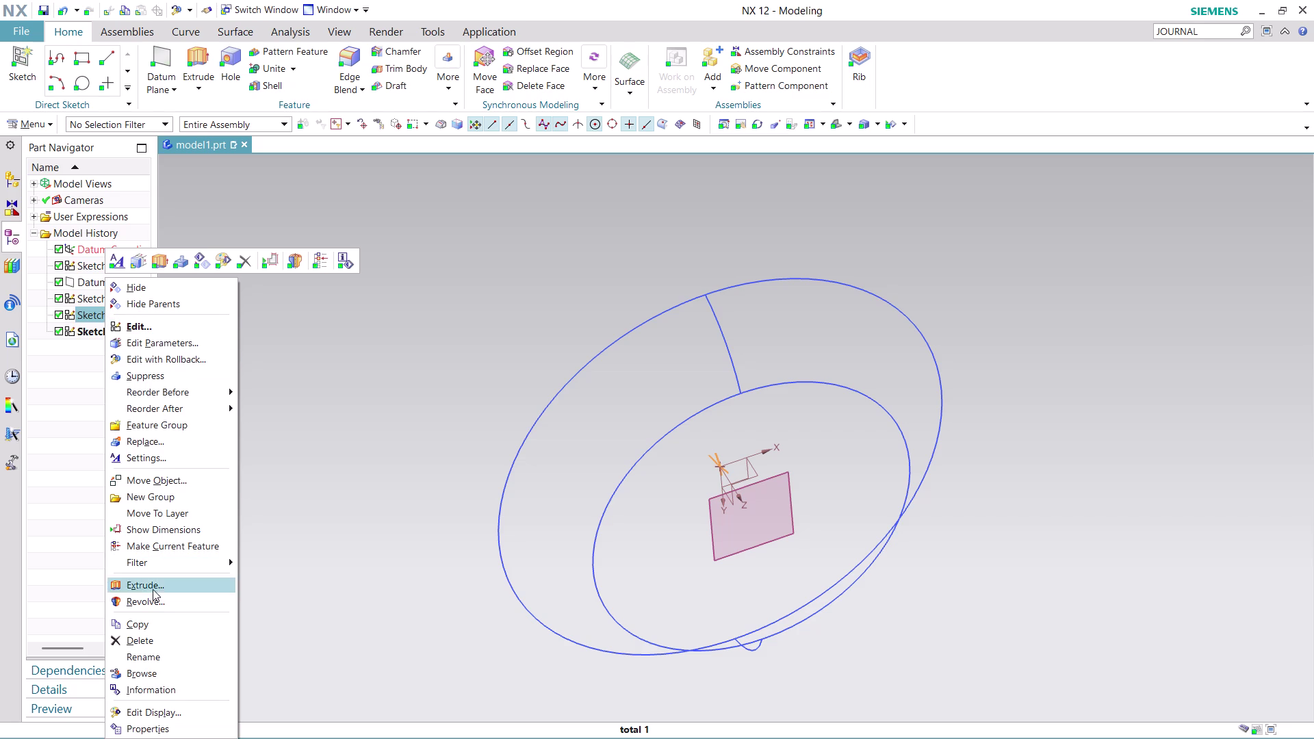
click(143, 634)
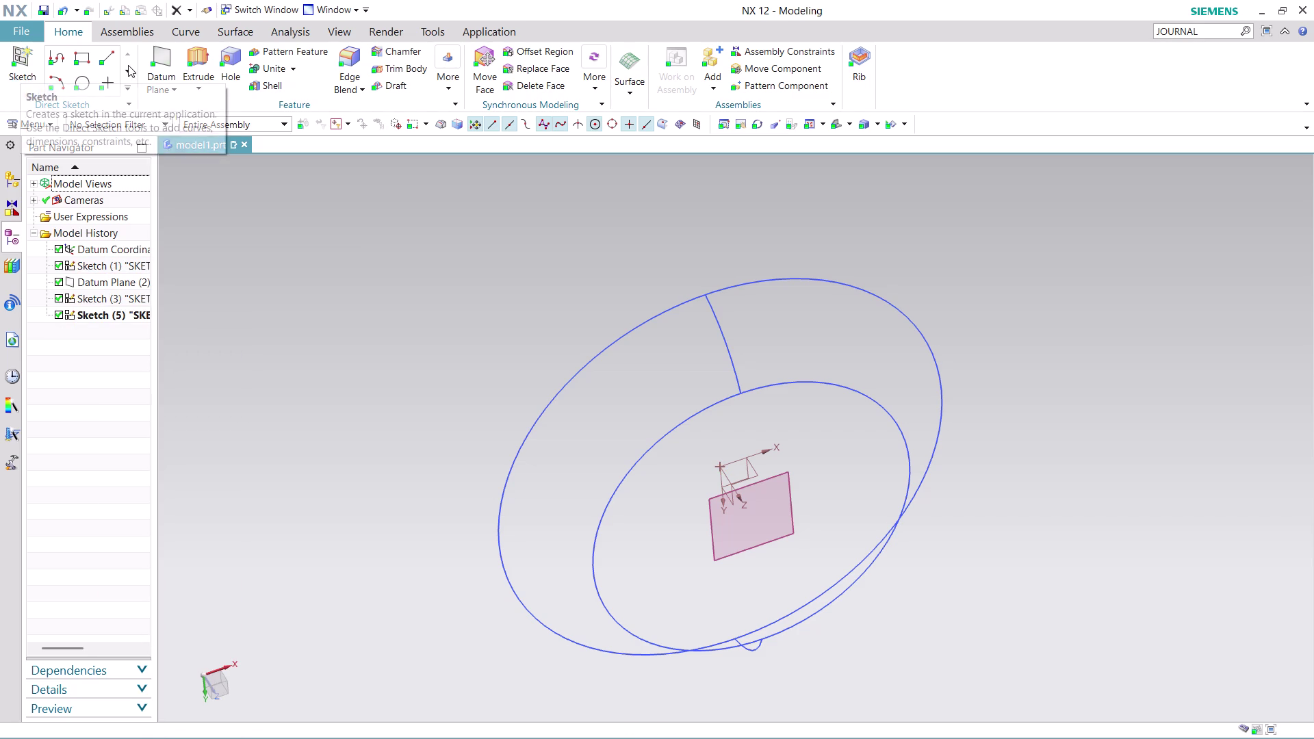
Switch to the Surface tools, start Through Curve Mesh and pick the outer circle.
click(249, 33)
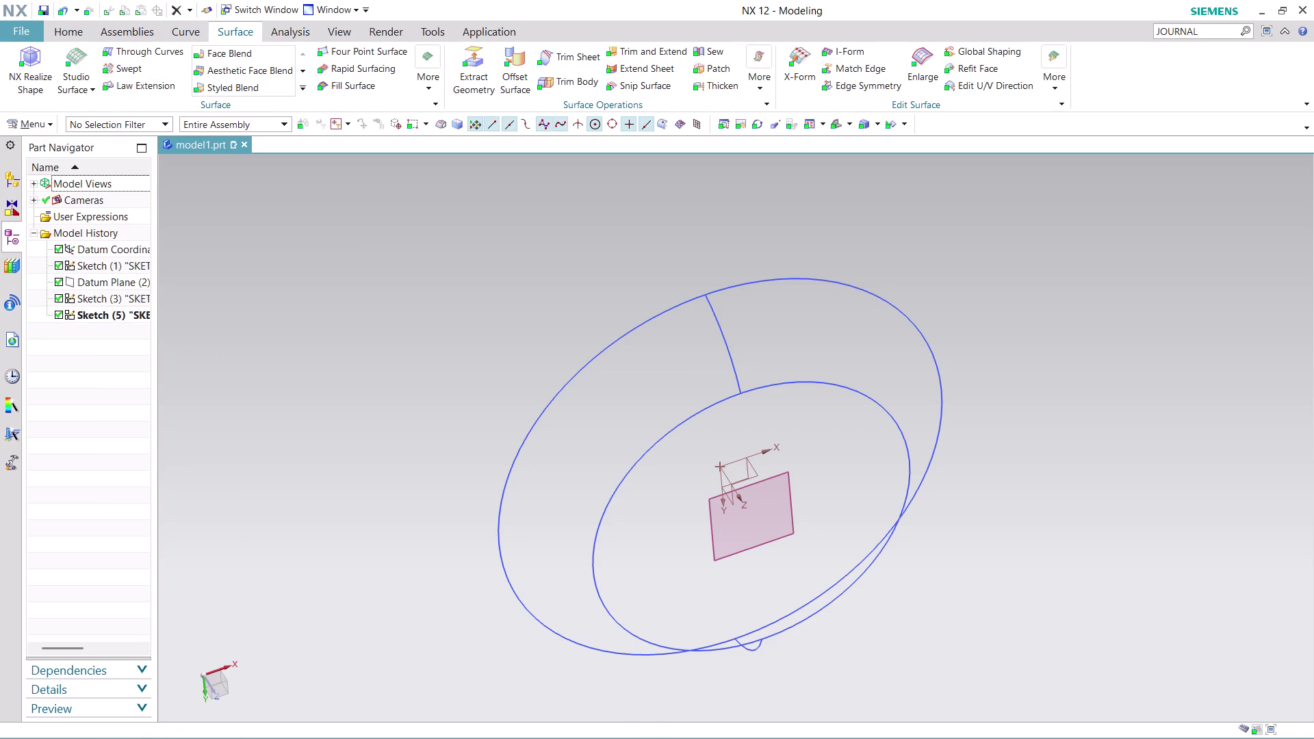
click(86, 93)
click(101, 126)
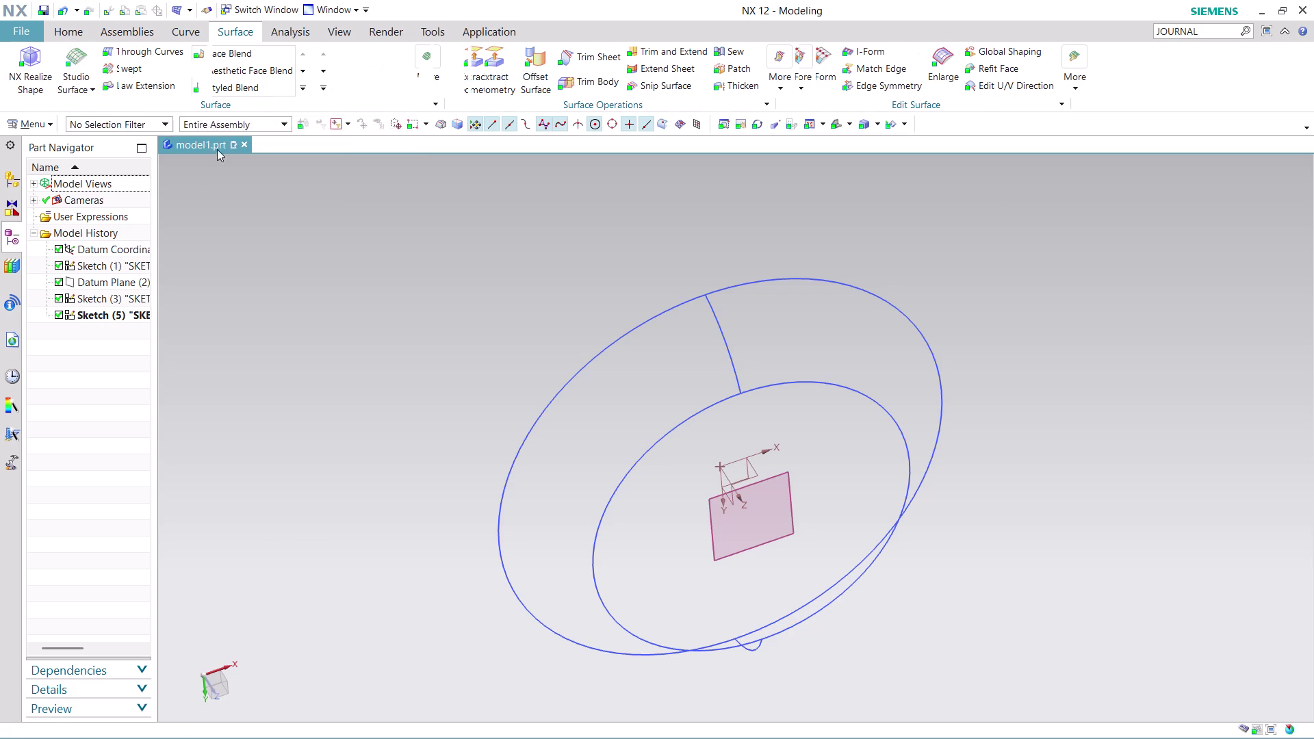
click(735, 284)
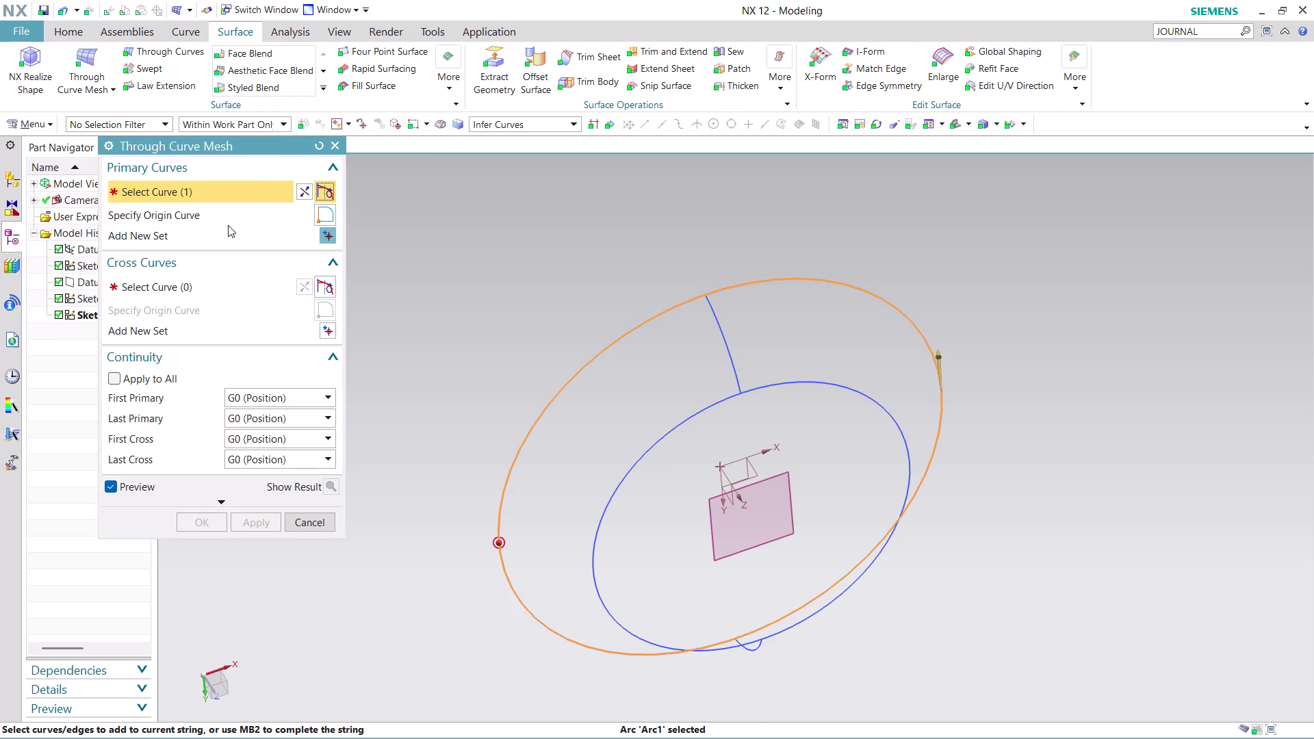
Confirm the outer circle and add Arc2 of SKETCH_001 as second primary curve via QuickPick.
middle_click(556, 252)
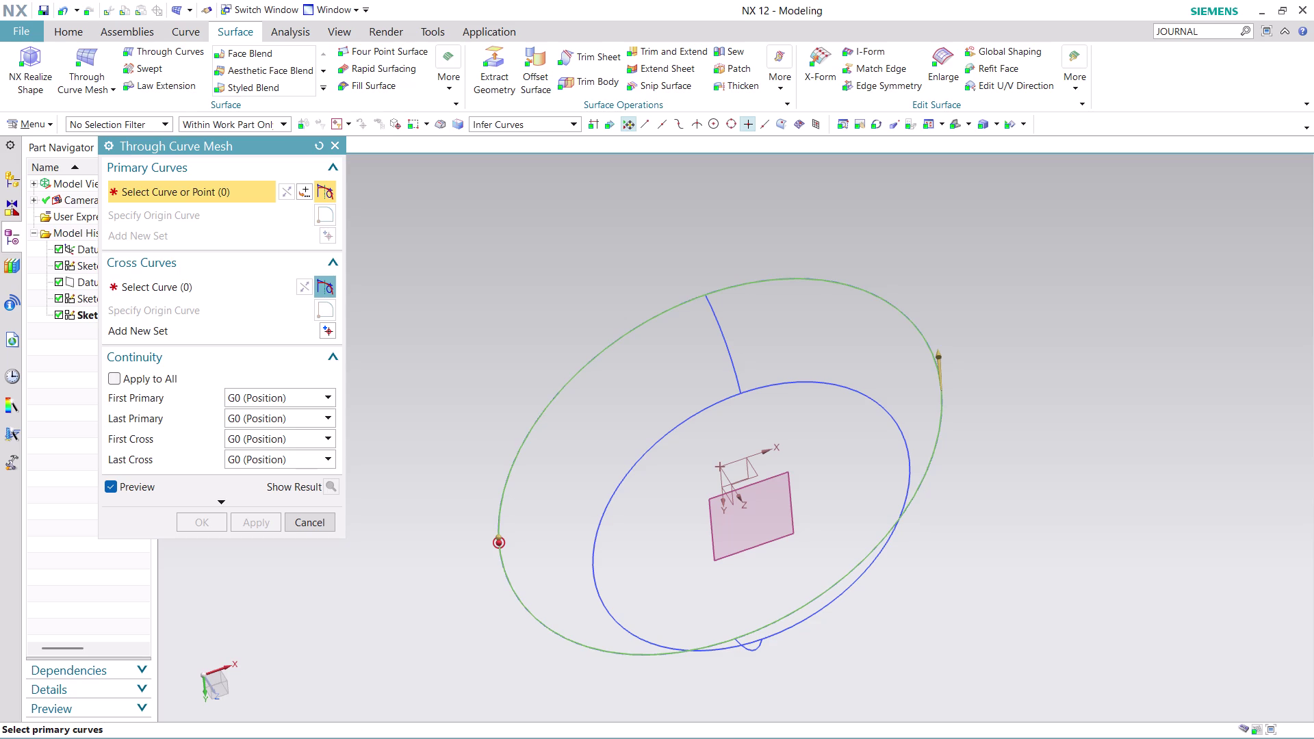
click(597, 538)
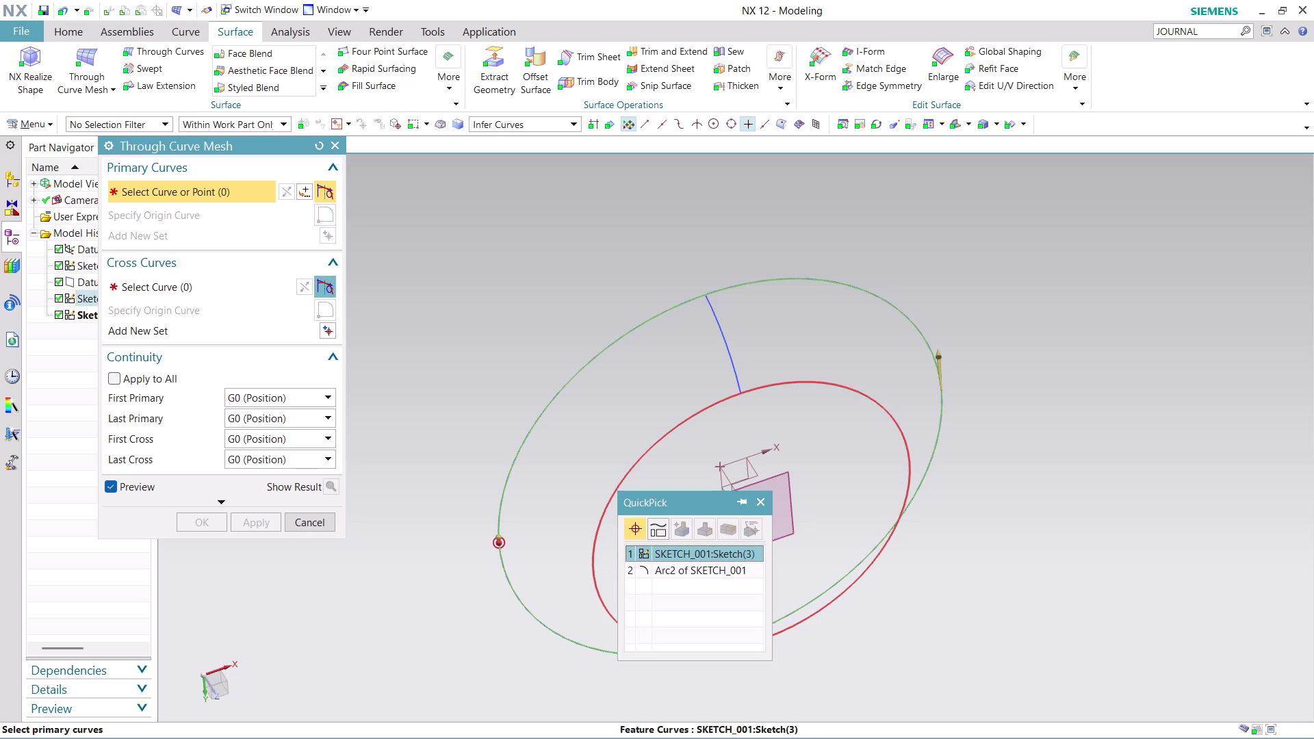
click(661, 553)
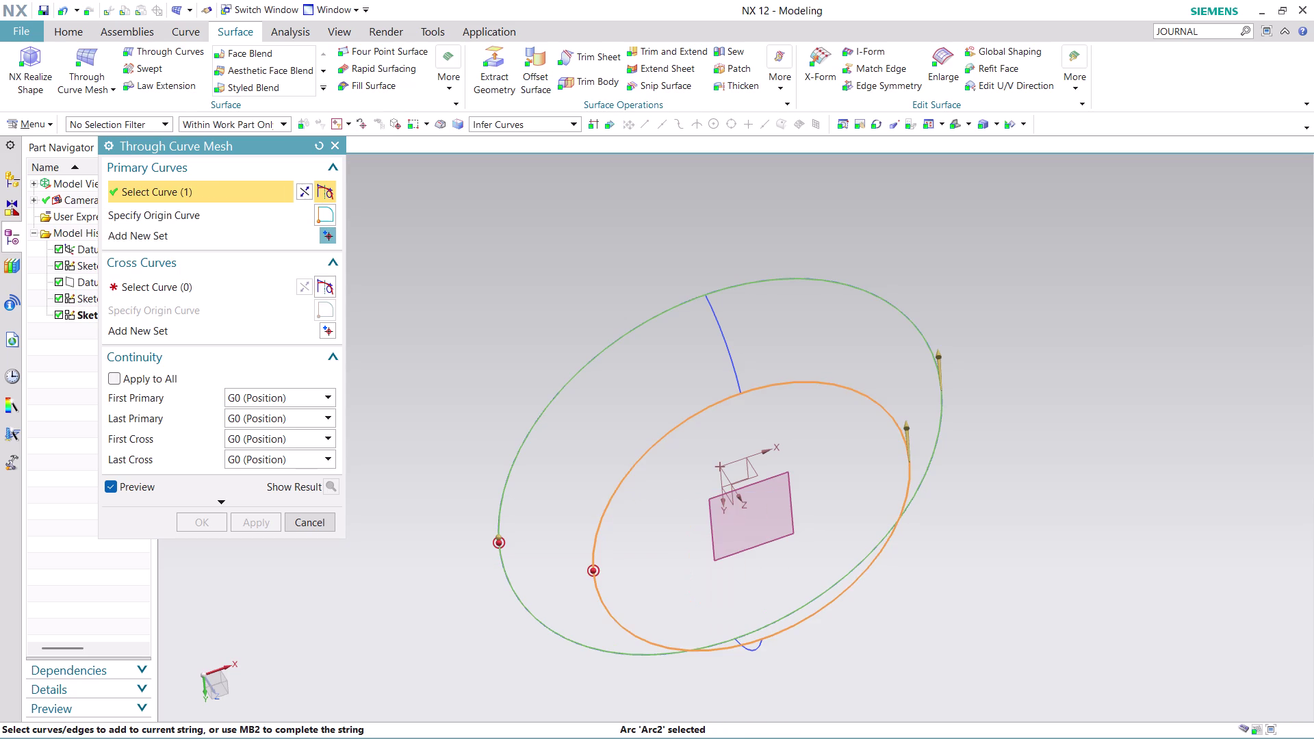
scroll(down, 3)
scroll(up, 3)
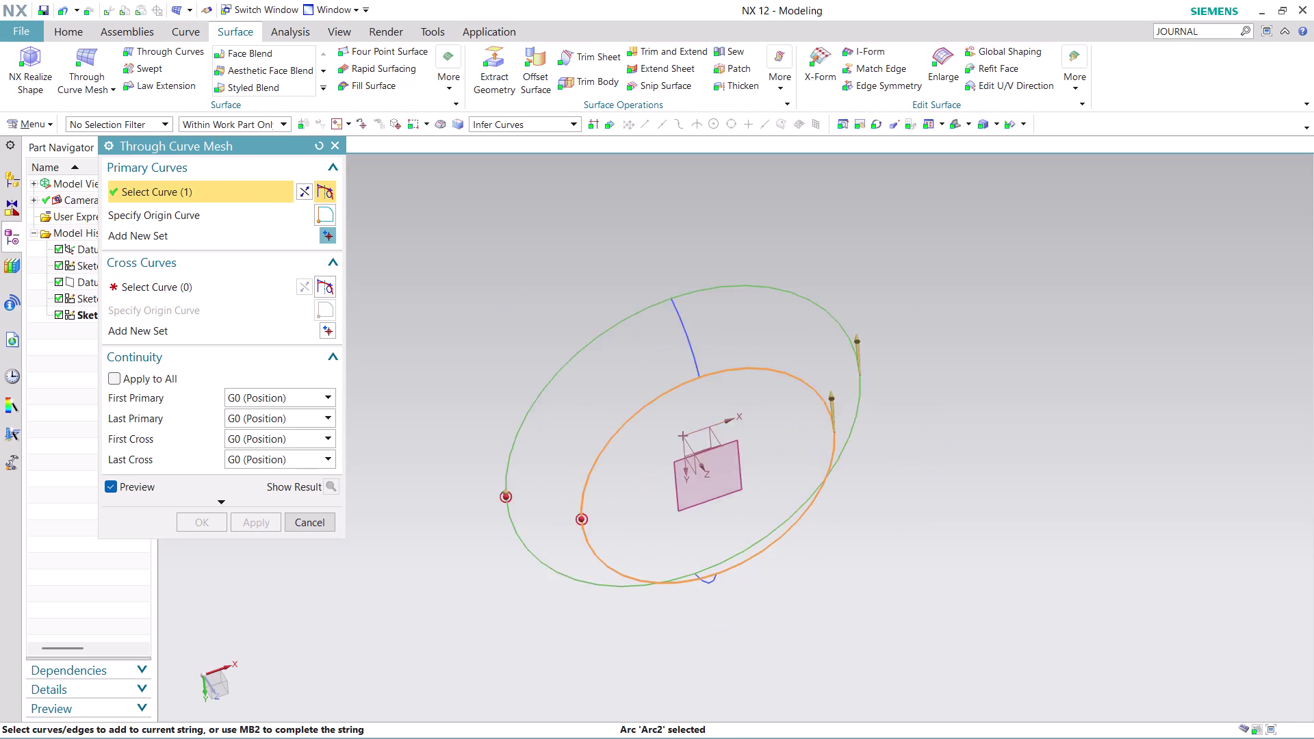
scroll(up, 3)
click(218, 290)
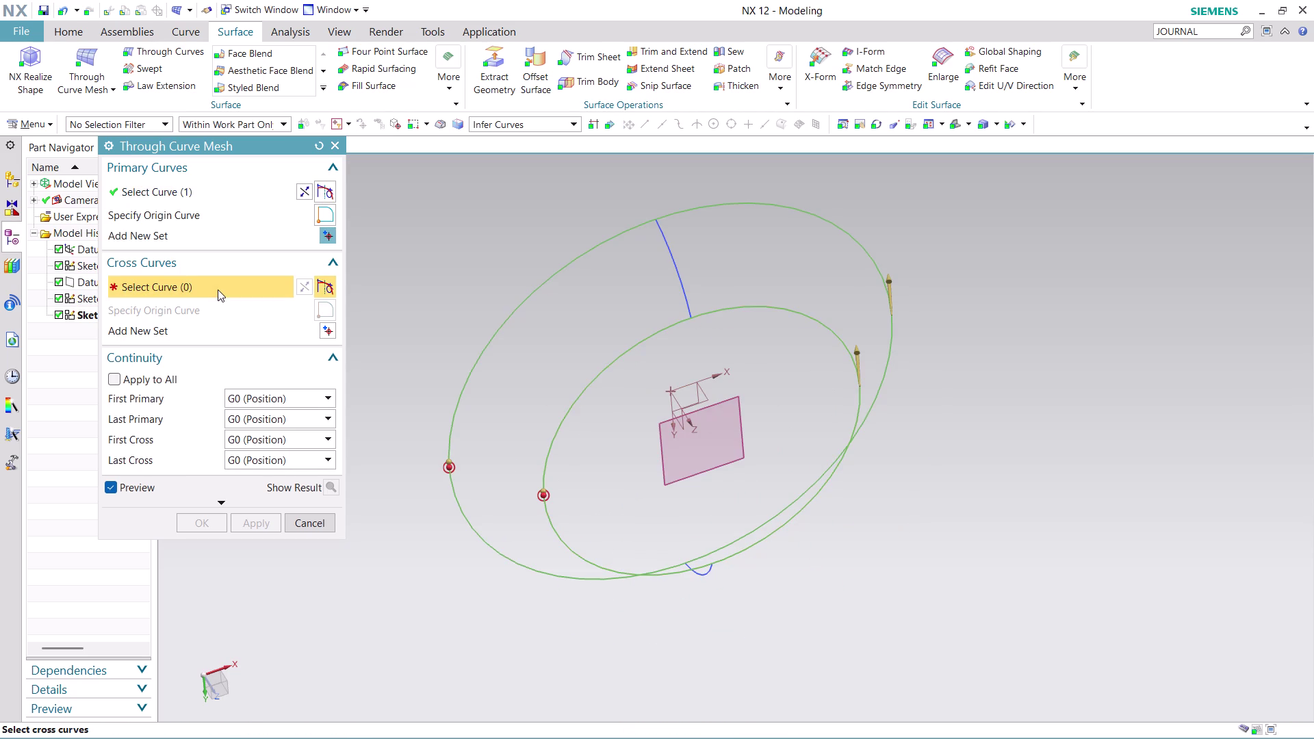
With the Single Curve rule, pick the upper and lower short arcs as separate cross curve sets.
click(556, 122)
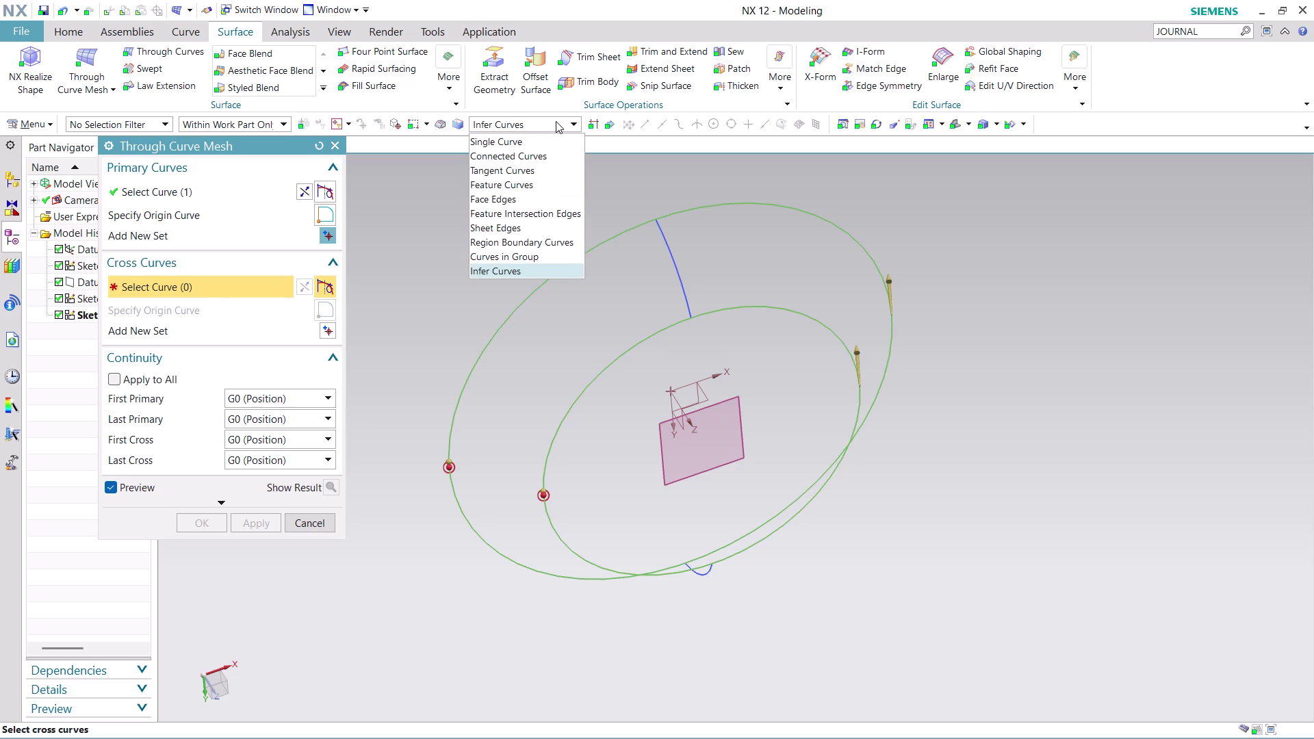
click(545, 136)
click(671, 251)
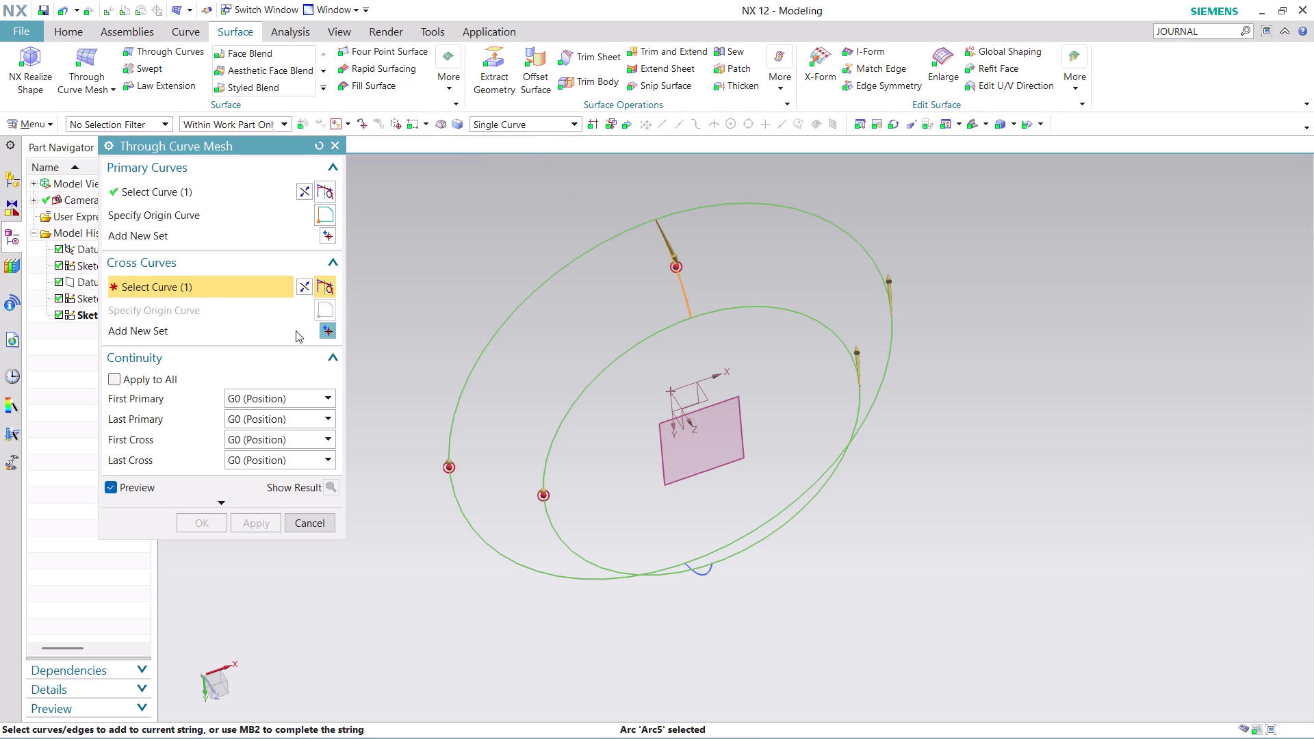
click(326, 329)
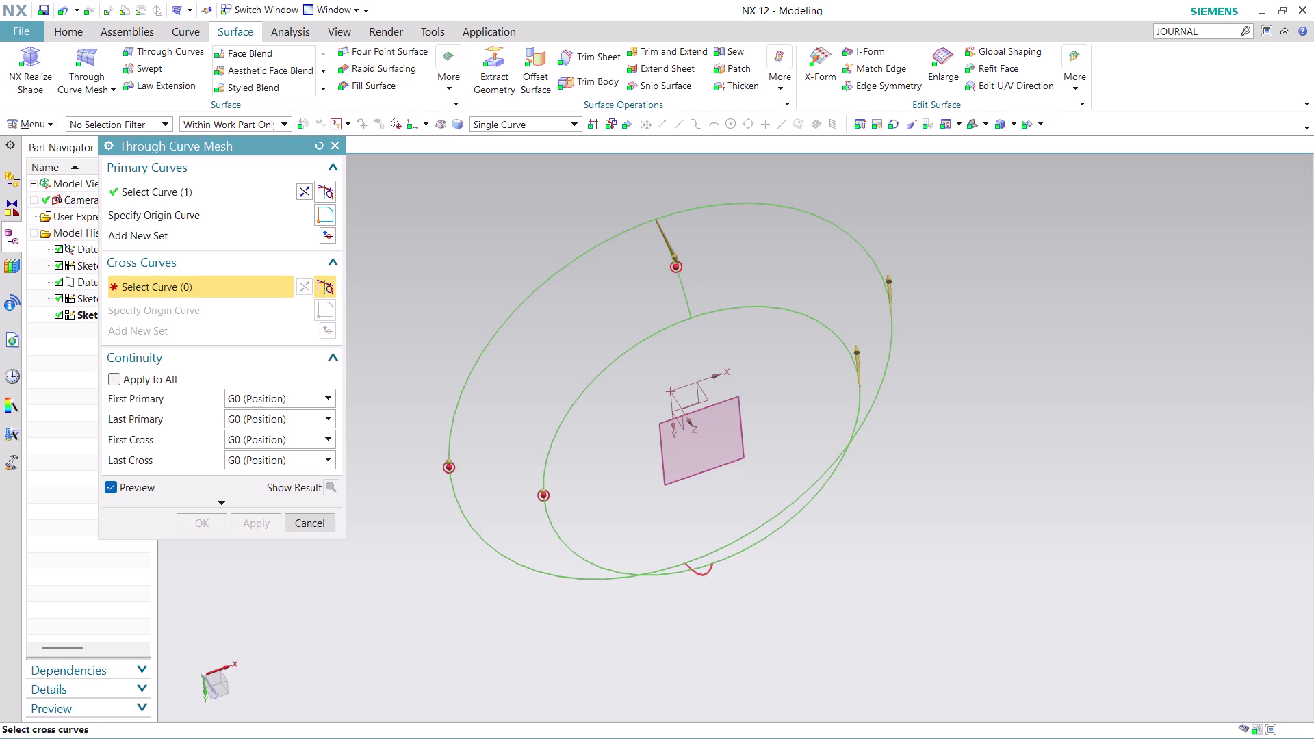
click(704, 571)
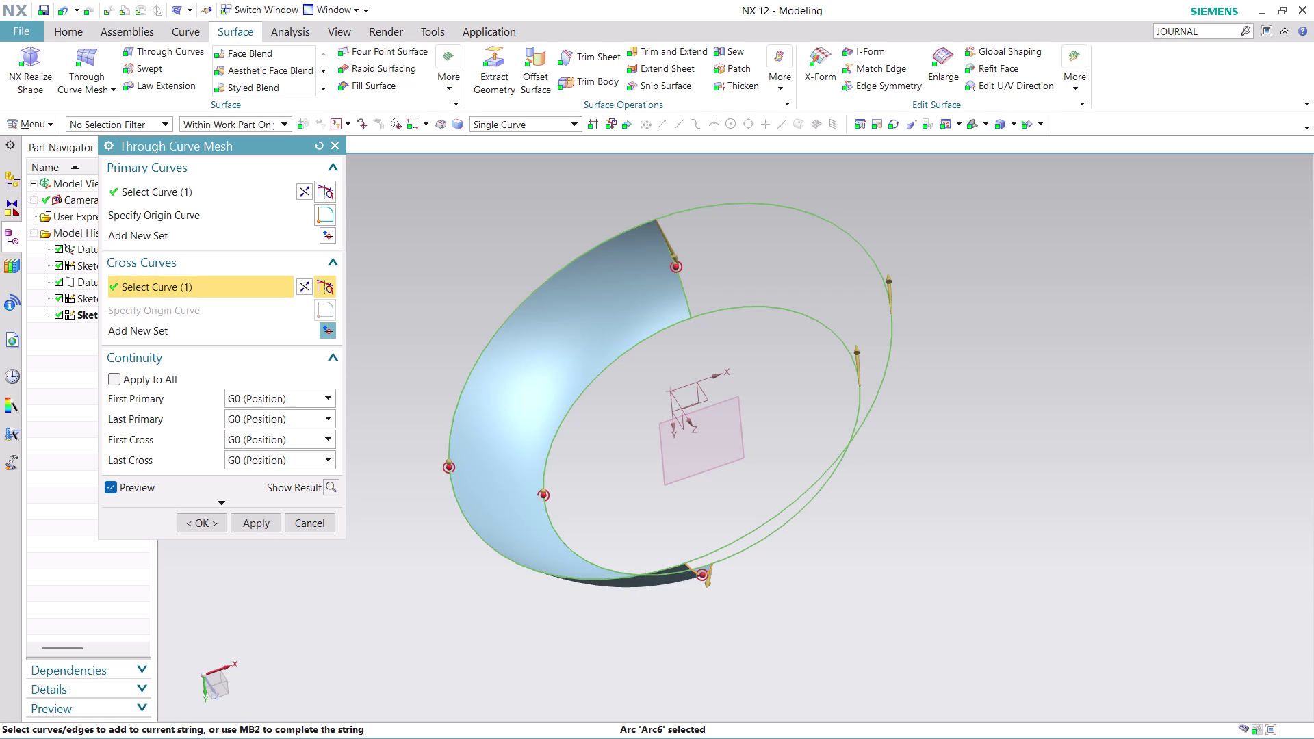
Orbit to inspect the previewed surface from below and try adding the inner circle.
middle_drag(788, 568, 671, 584)
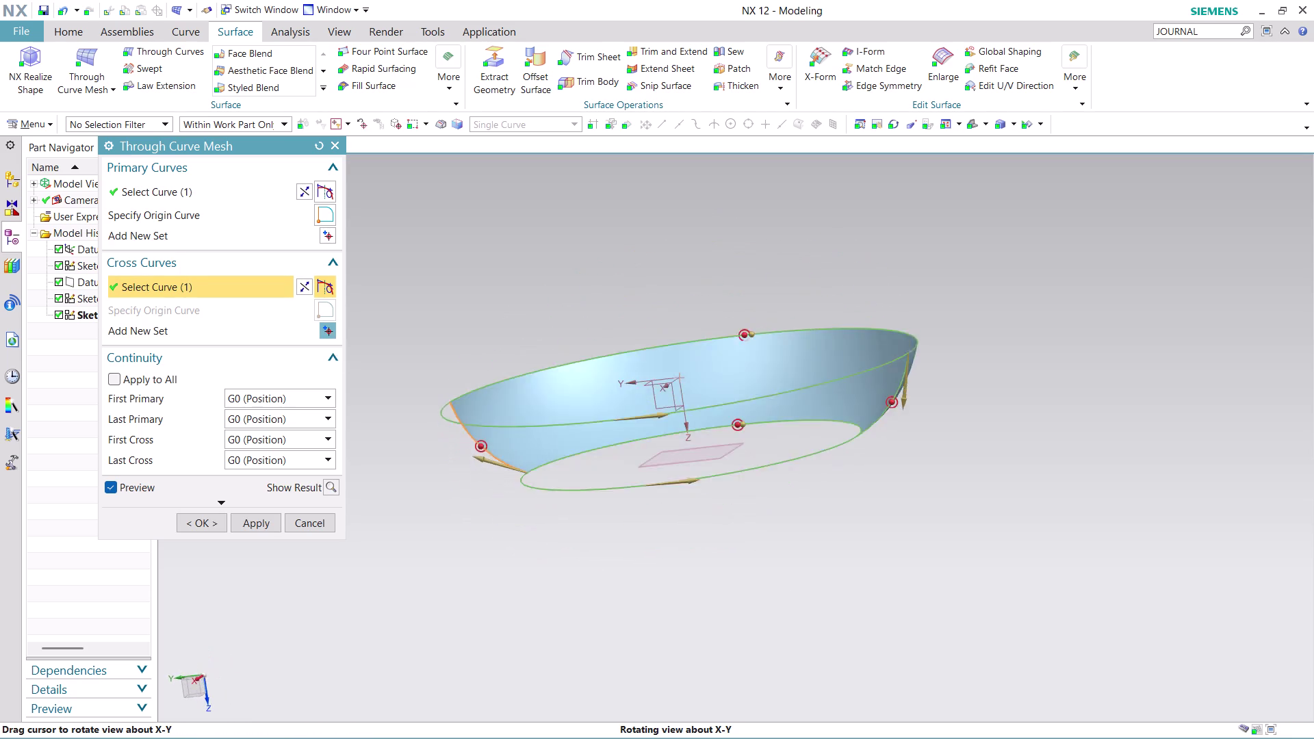
middle_drag(671, 583, 676, 627)
scroll(down, 3)
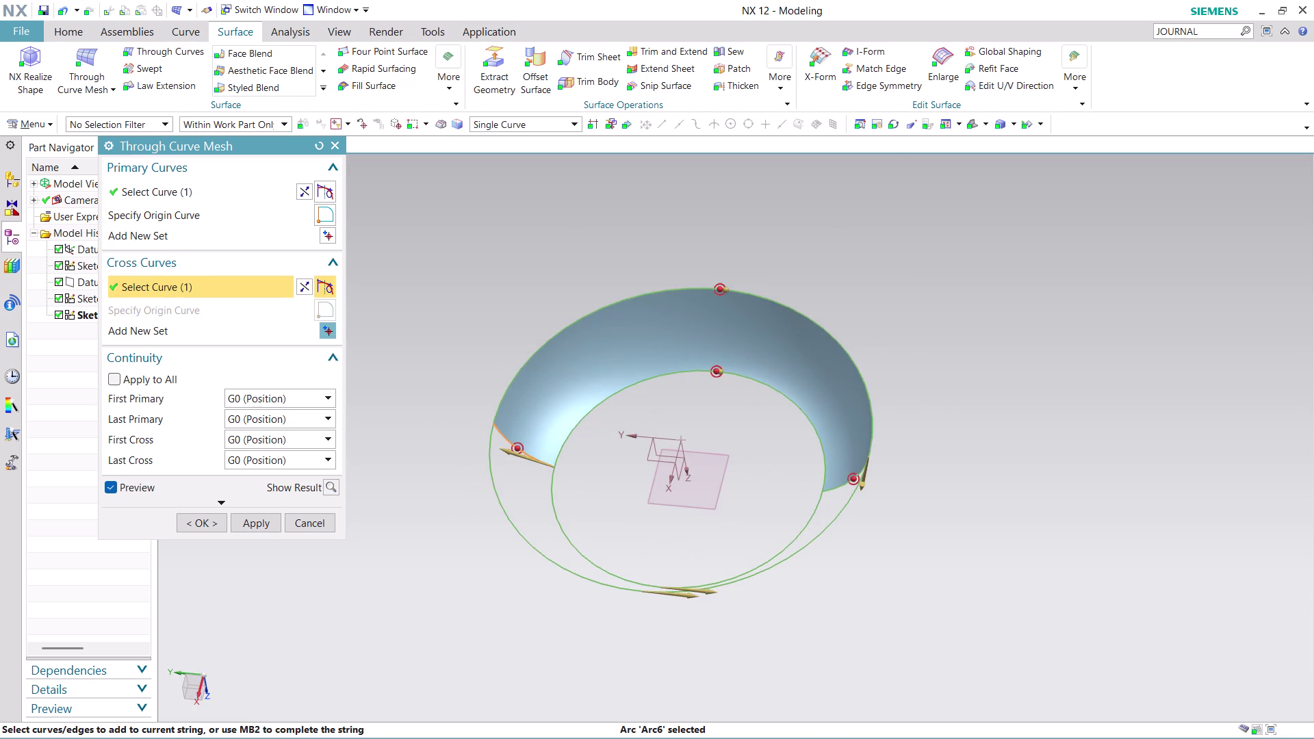
scroll(up, 3)
middle_drag(696, 626, 732, 569)
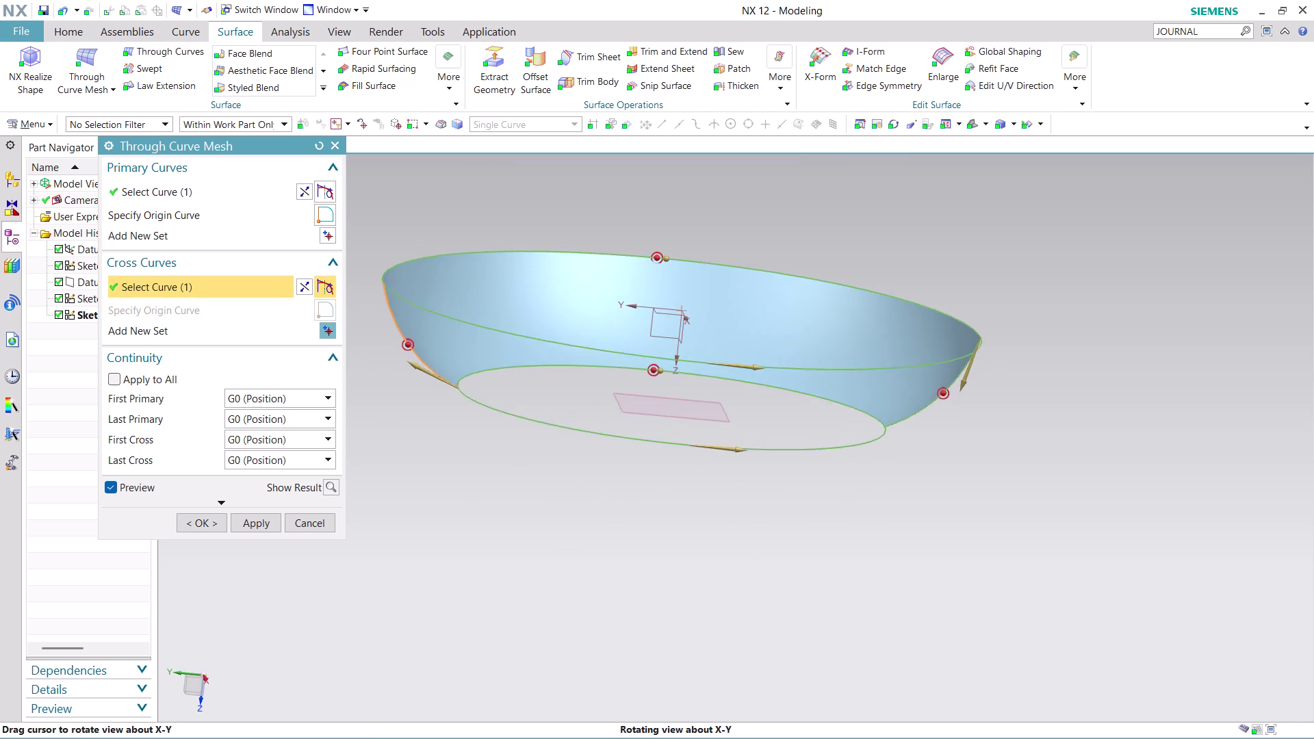
middle_drag(732, 568, 731, 578)
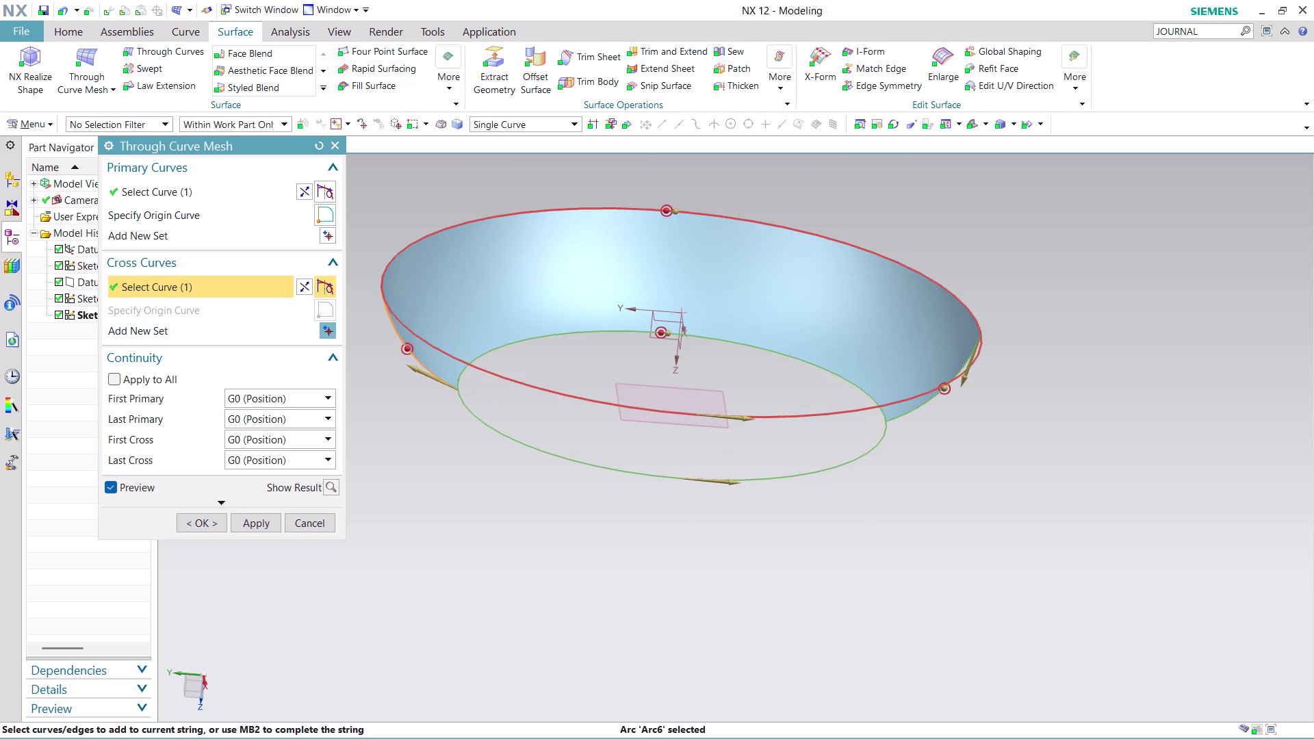
click(641, 476)
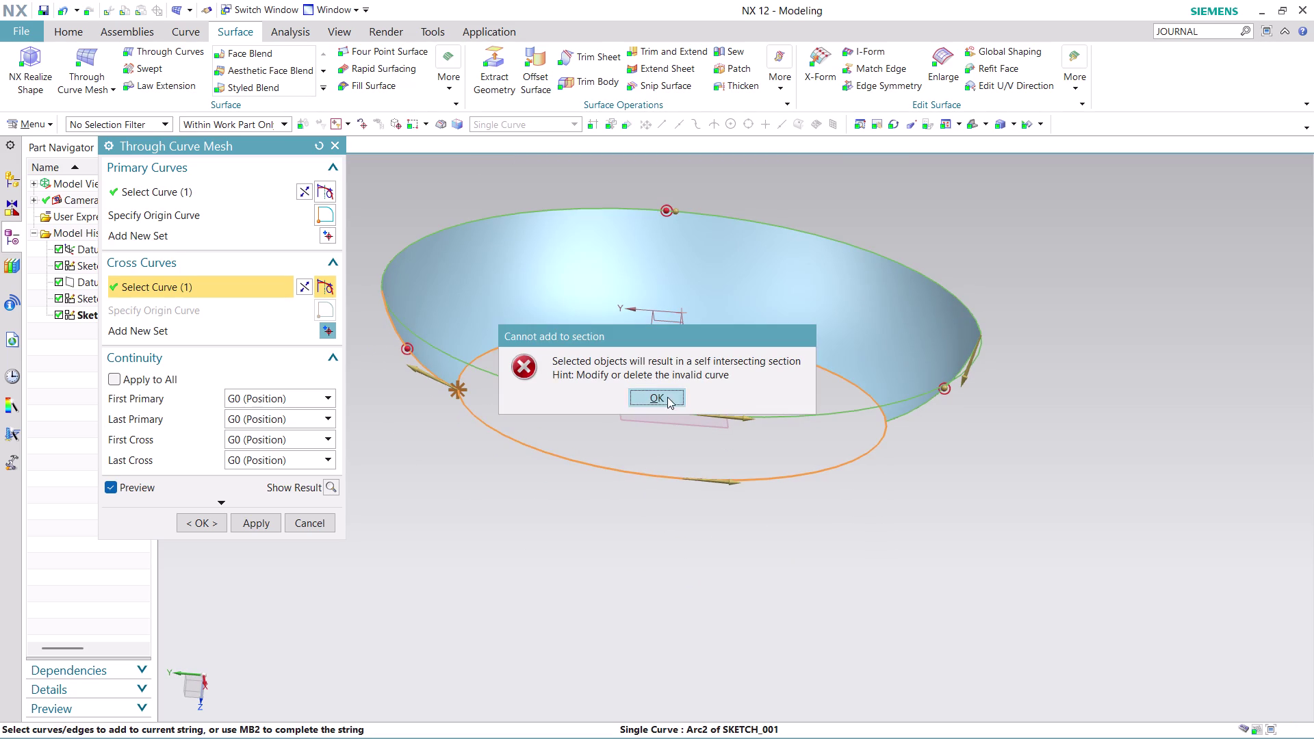
Dismiss the self-intersecting section error and orbit to re-inspect the preview.
click(665, 394)
middle_drag(917, 461, 782, 456)
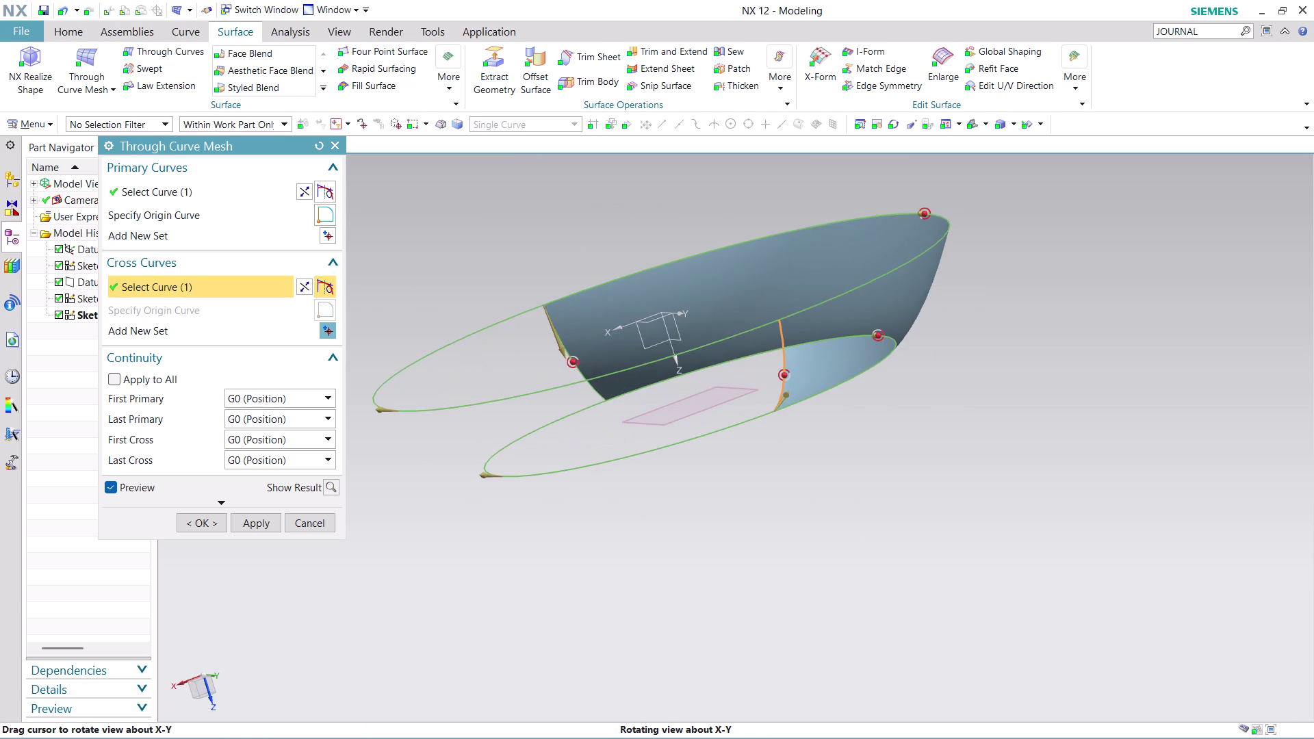
middle_drag(782, 457, 796, 491)
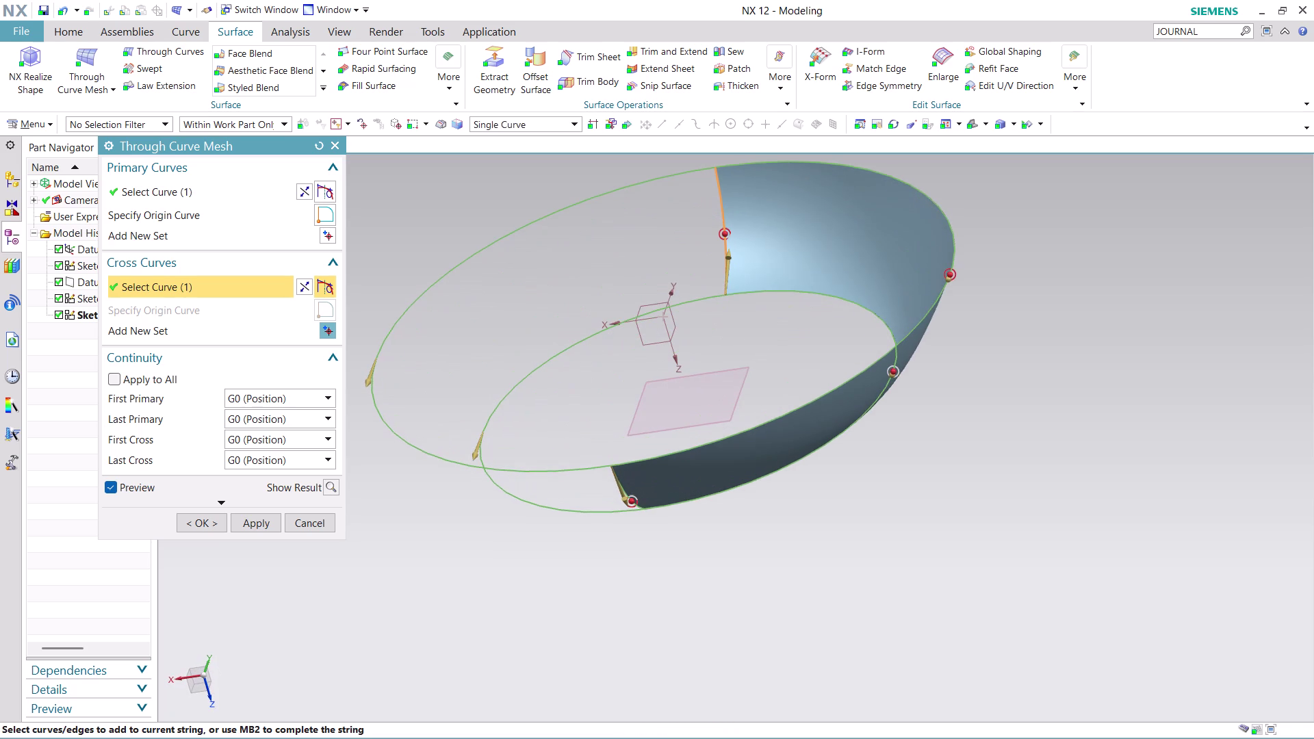
scroll(down, 3)
scroll(up, 3)
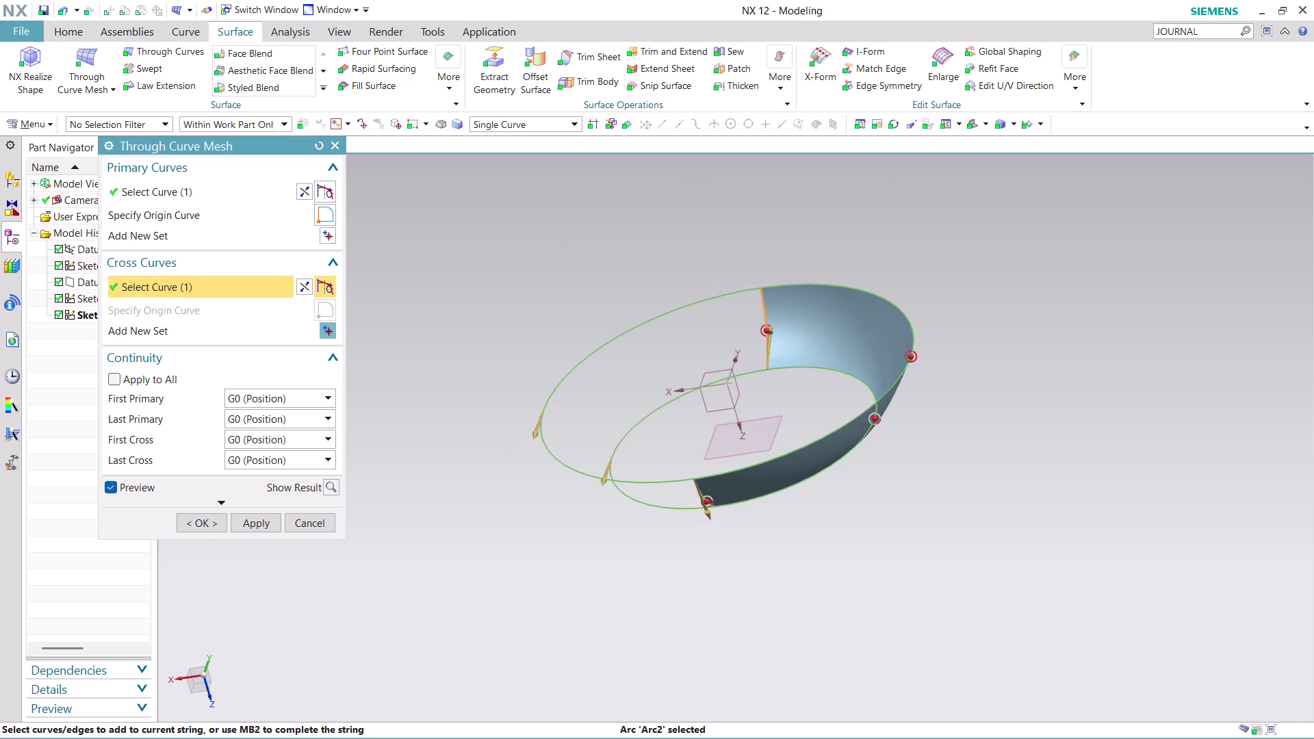
scroll(up, 3)
Add another cross curve set, which breaks the preview, and cancel Through Curve Mesh.
click(300, 330)
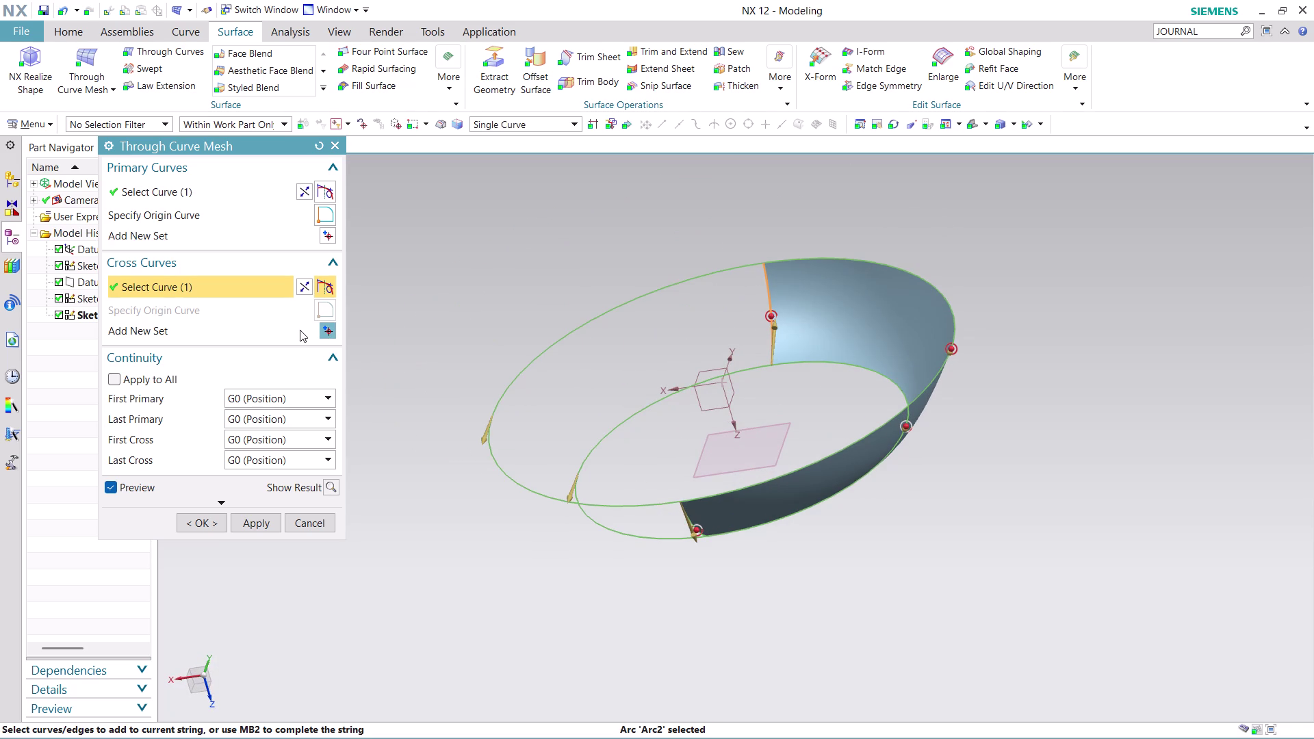
click(324, 332)
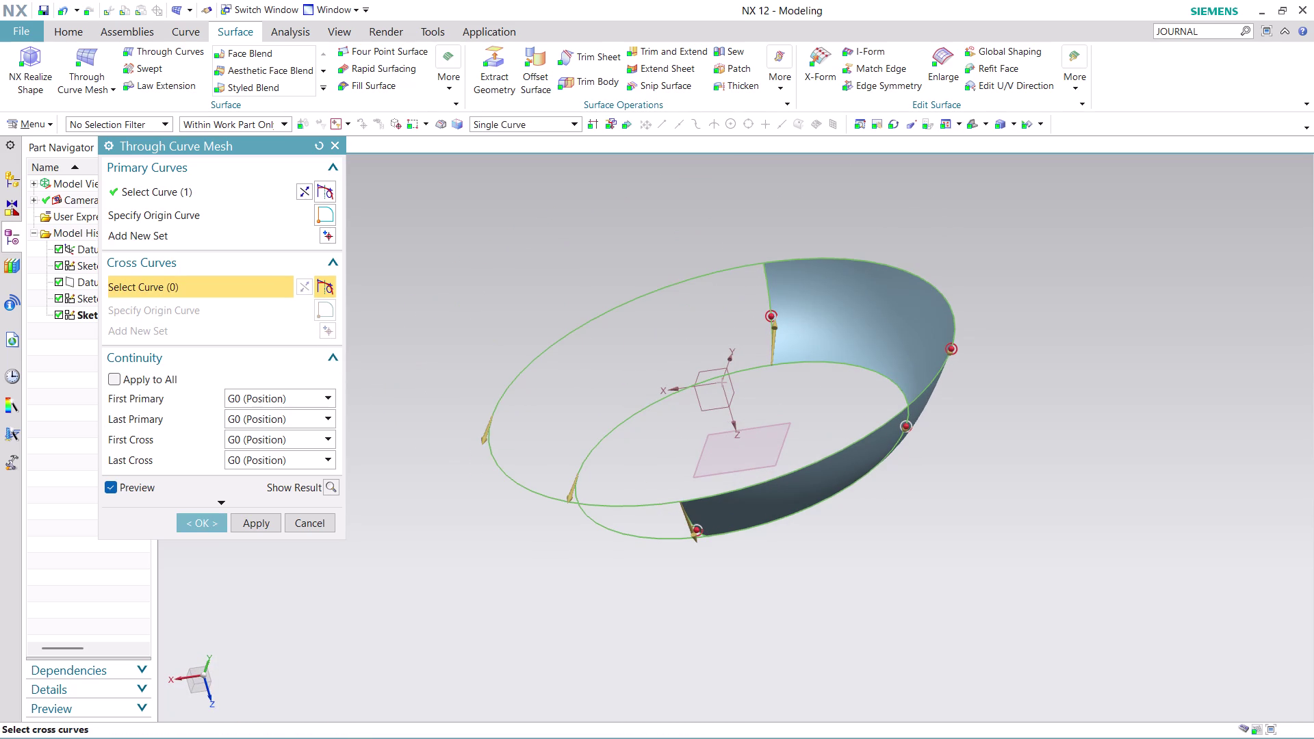
click(768, 282)
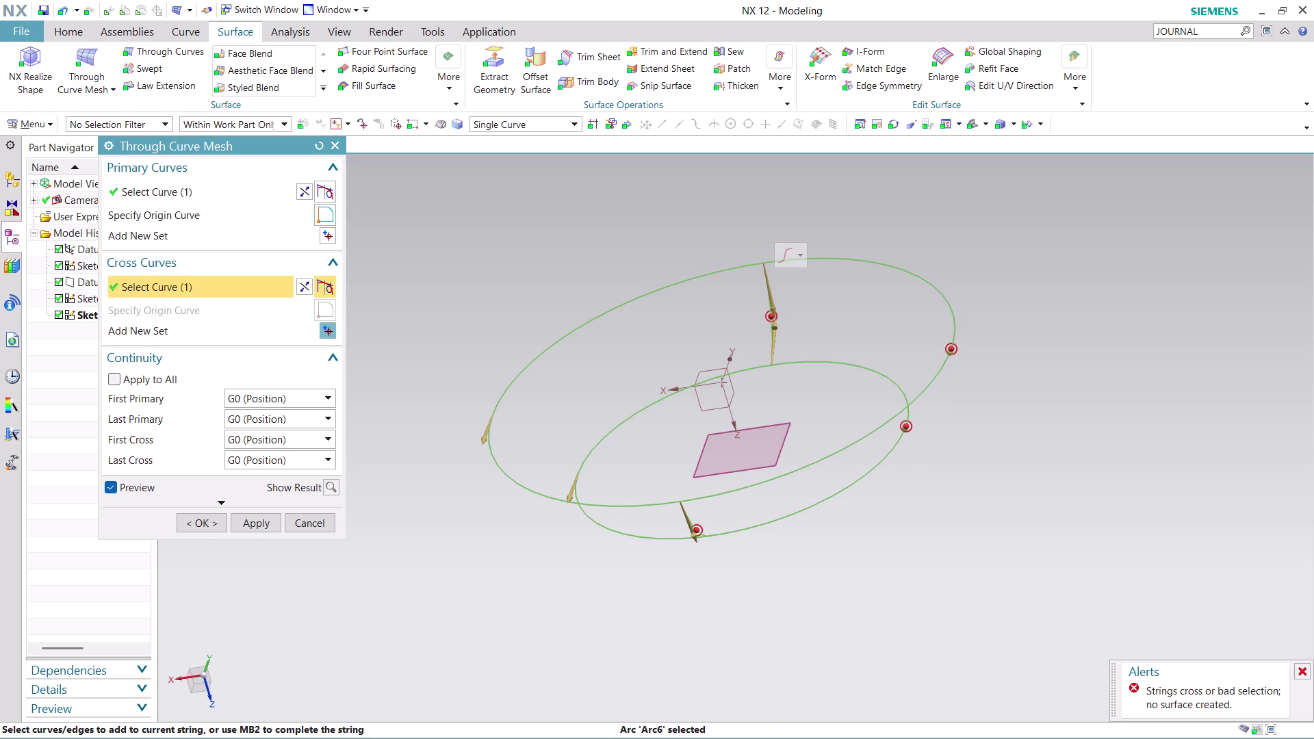
click(325, 518)
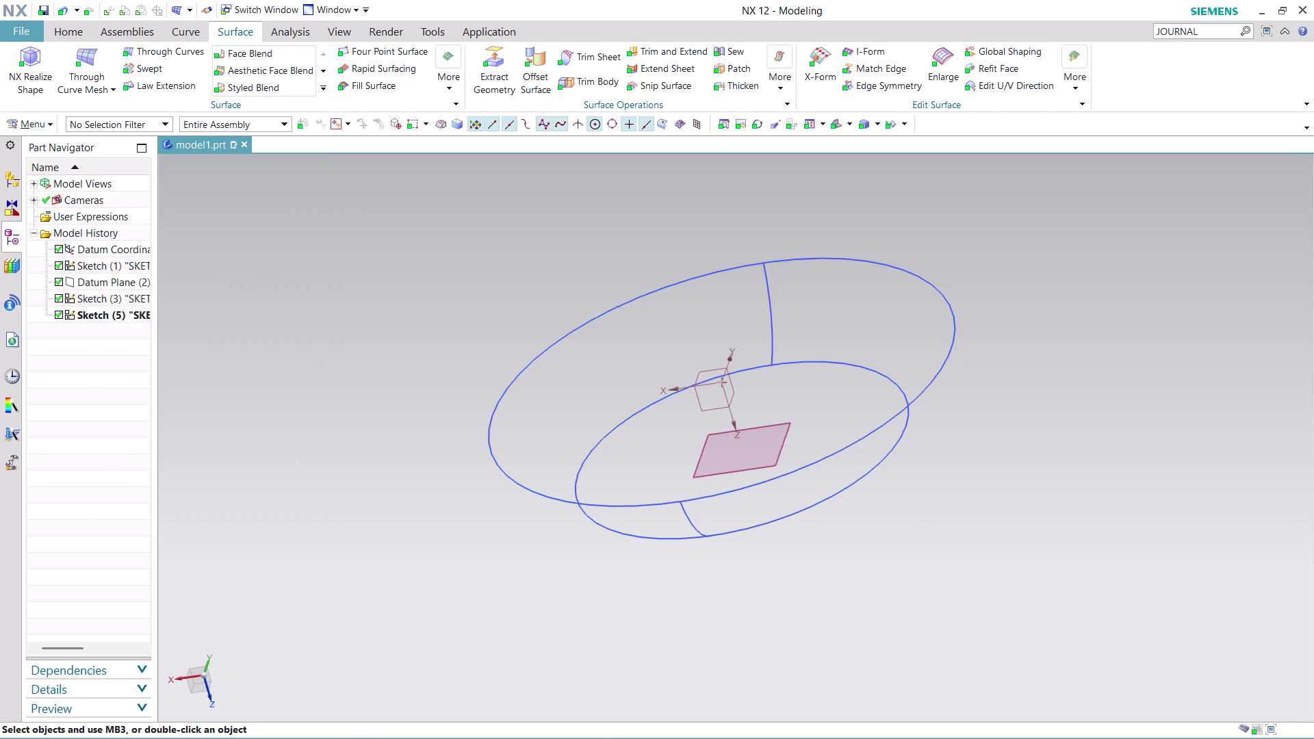